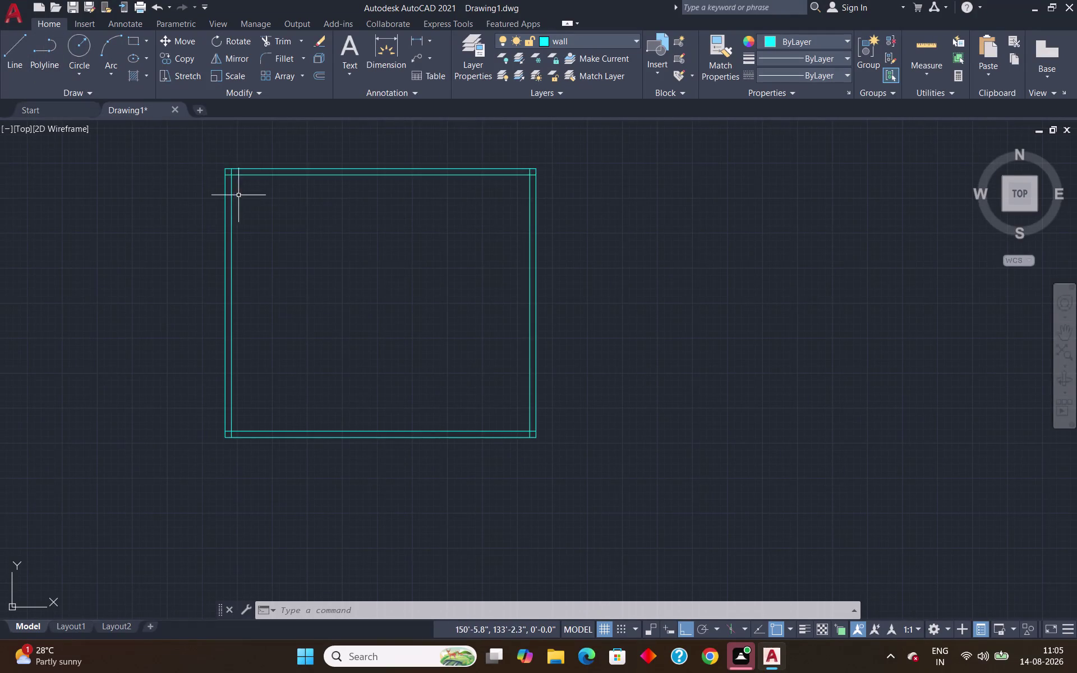
Trim the two overhanging wall-line stubs at the top-left corner of the double-line walls.
scroll(up, 3)
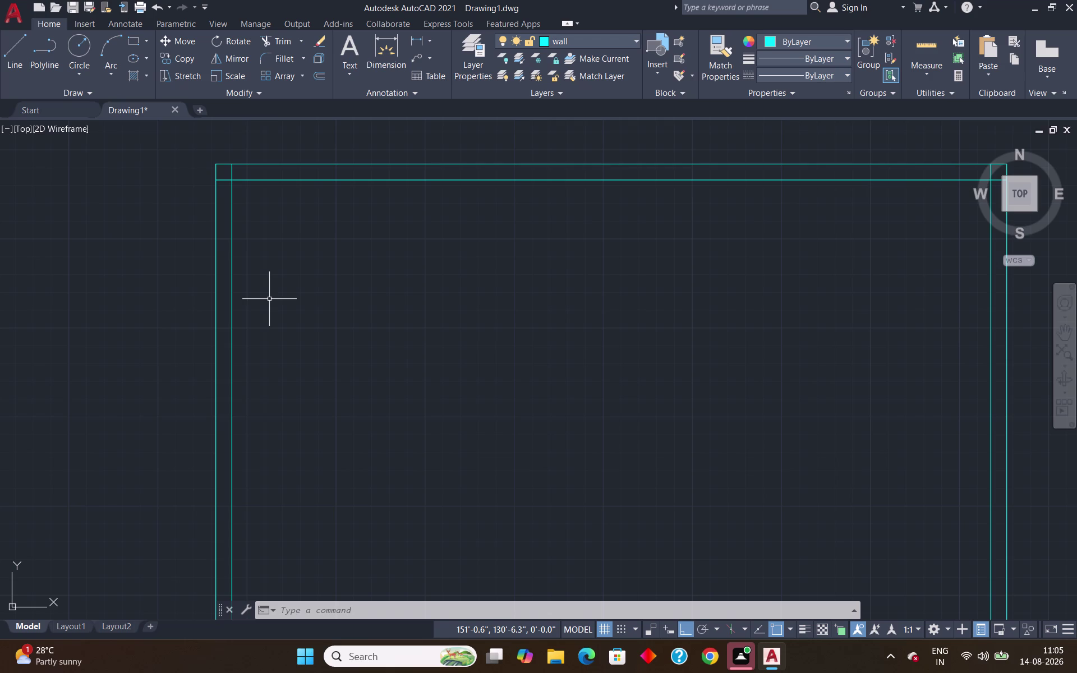
text(tr)
key(Return)
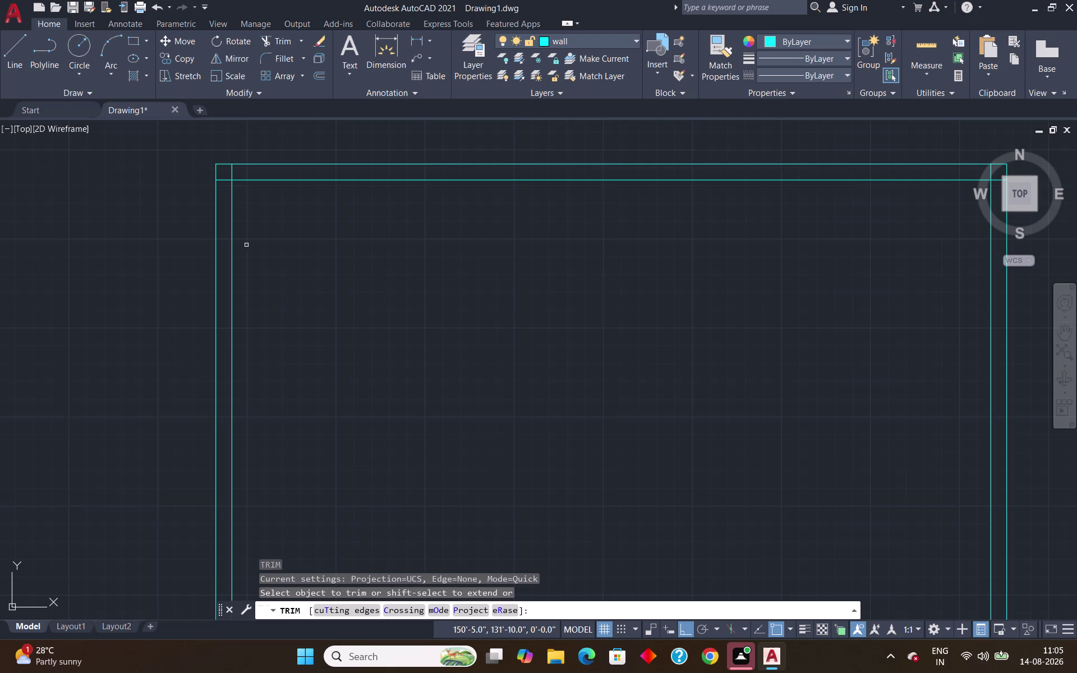
click(220, 180)
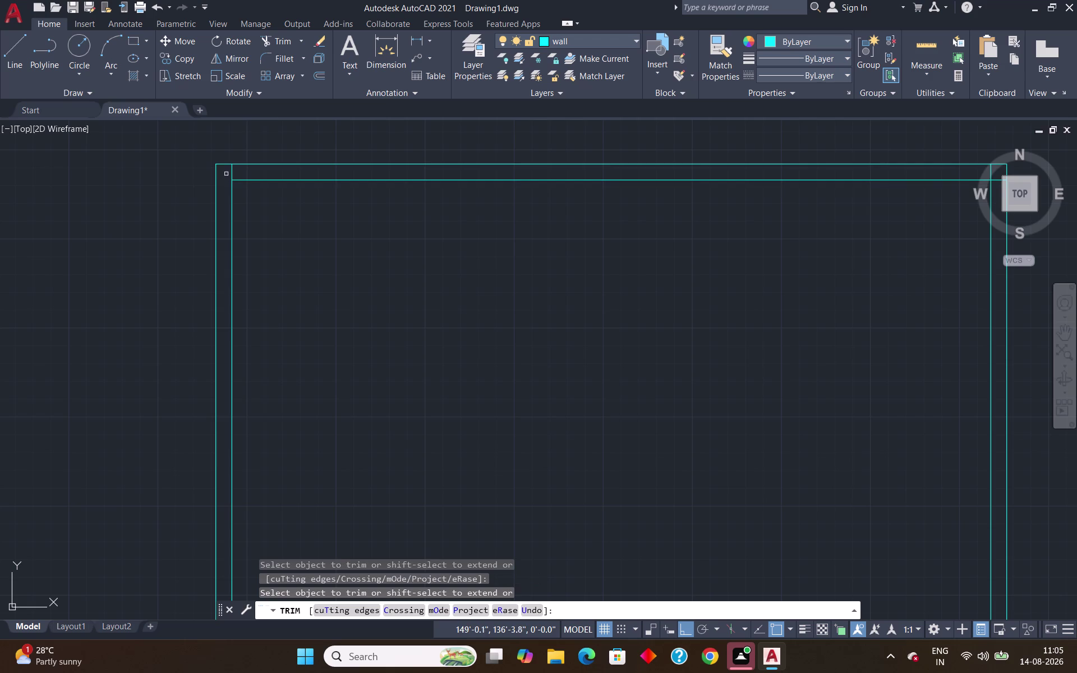
click(233, 173)
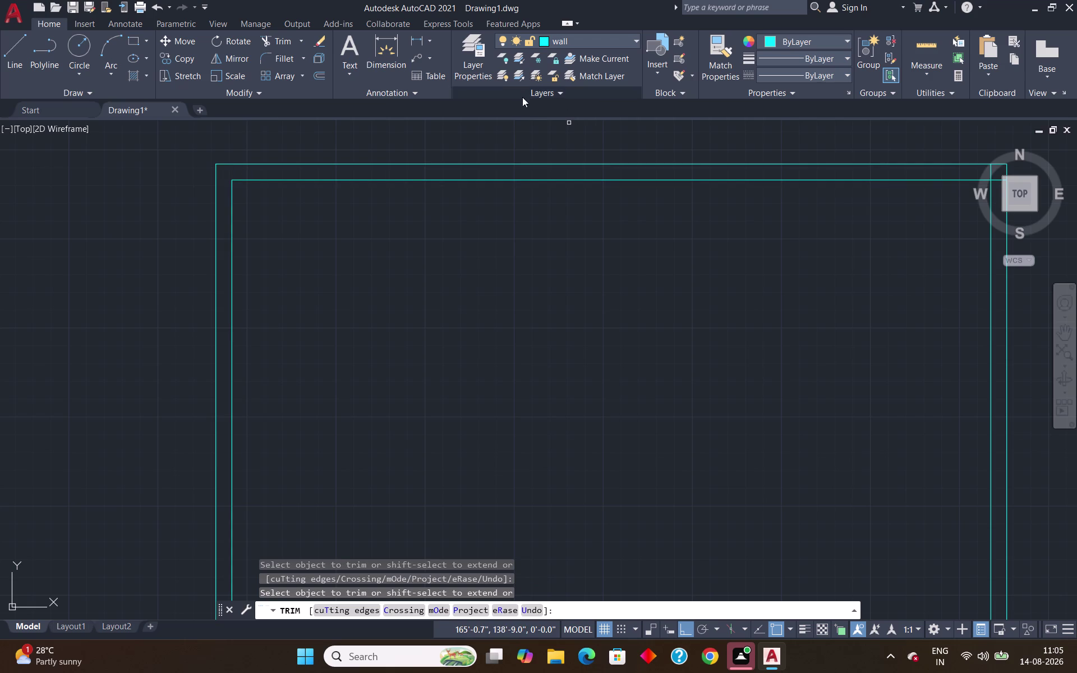
key(Escape)
Zoom out to view the wall outline and start the Offset command.
scroll(down, 3)
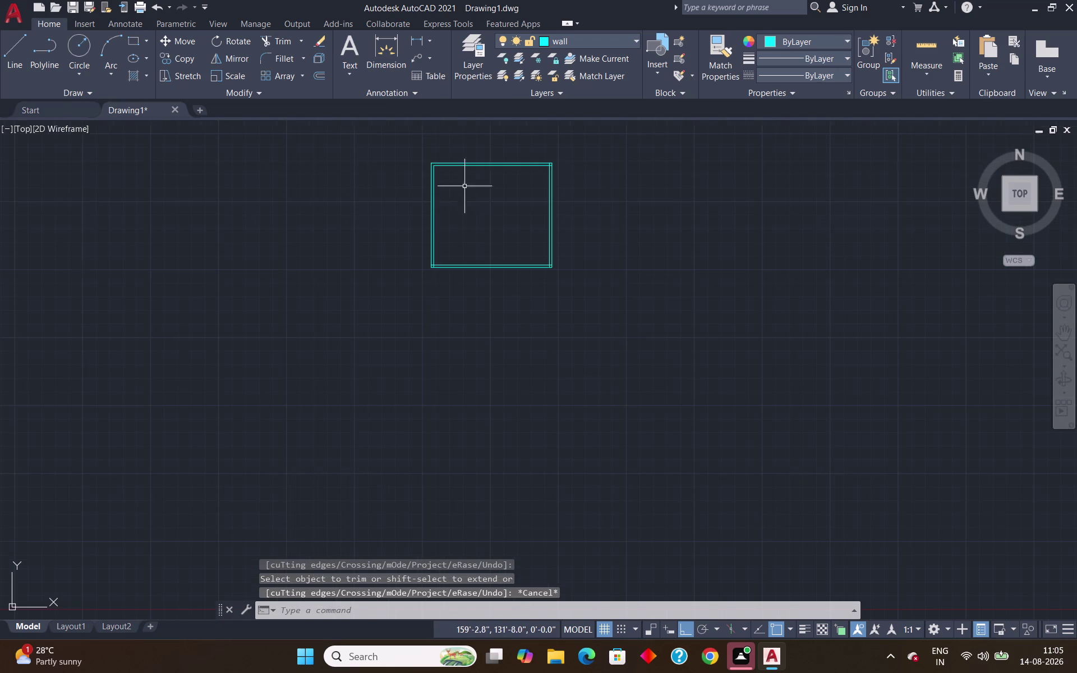
scroll(down, 3)
scroll(up, 3)
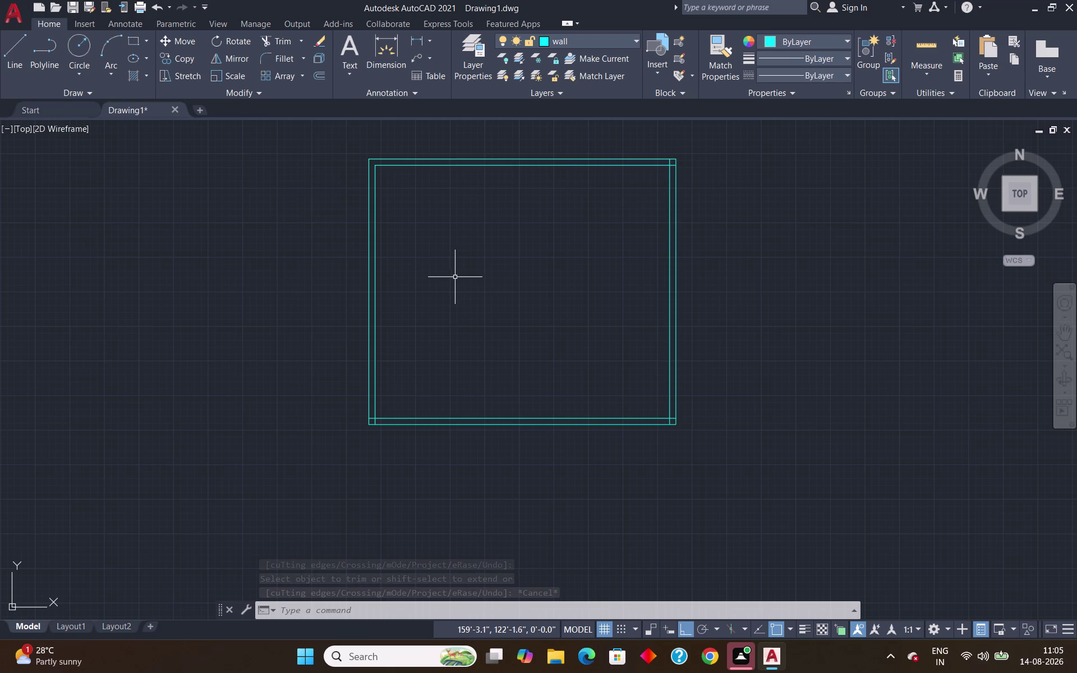
key(o)
key(Return)
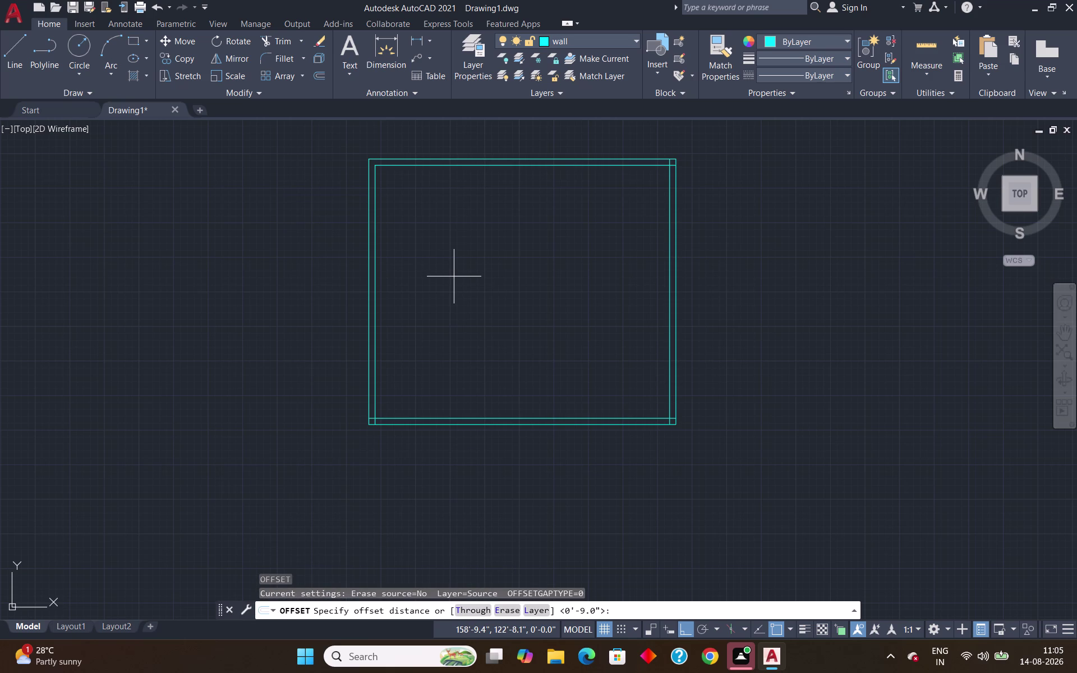
Offset the inner left wall line 10' to the right.
text(10)
text(')
key(Return)
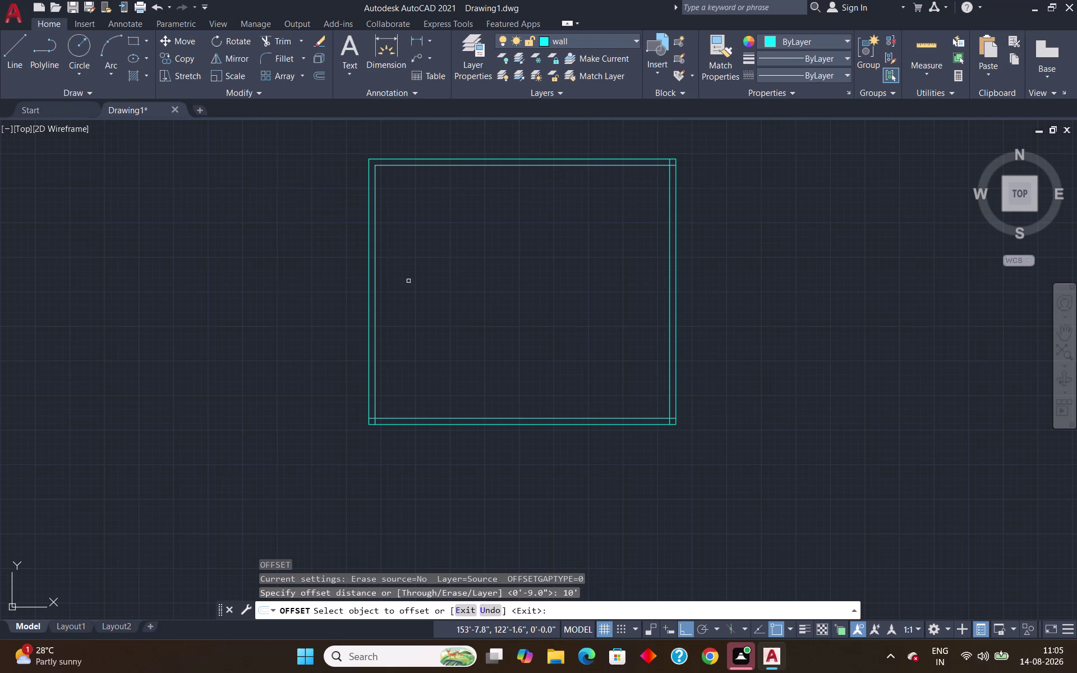
click(373, 264)
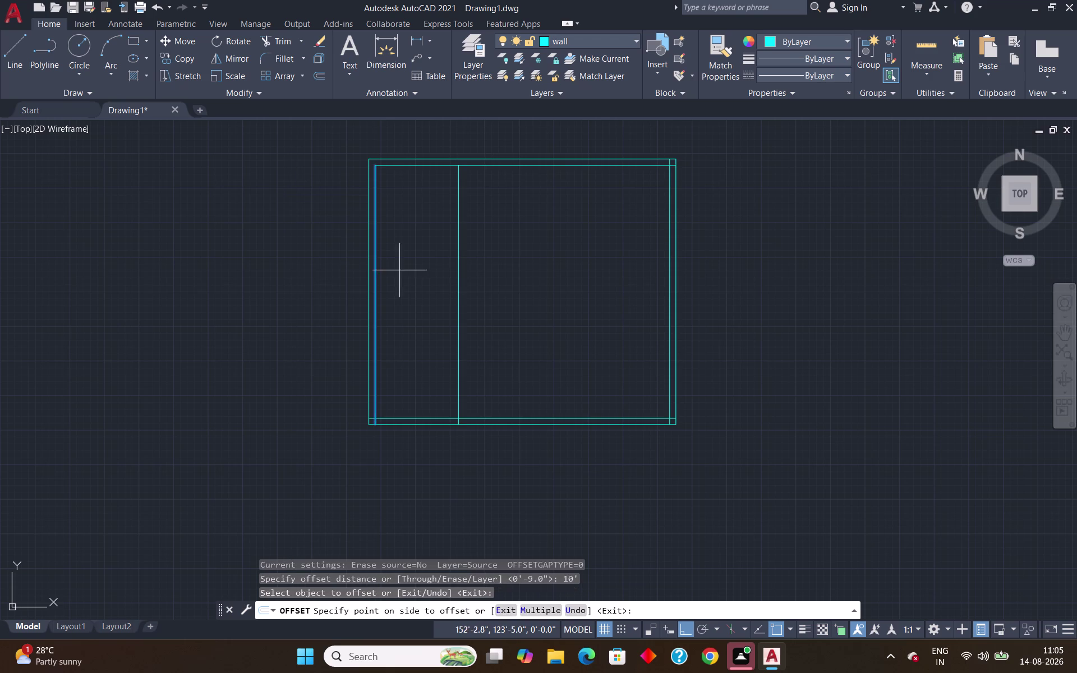
click(476, 276)
key(Escape)
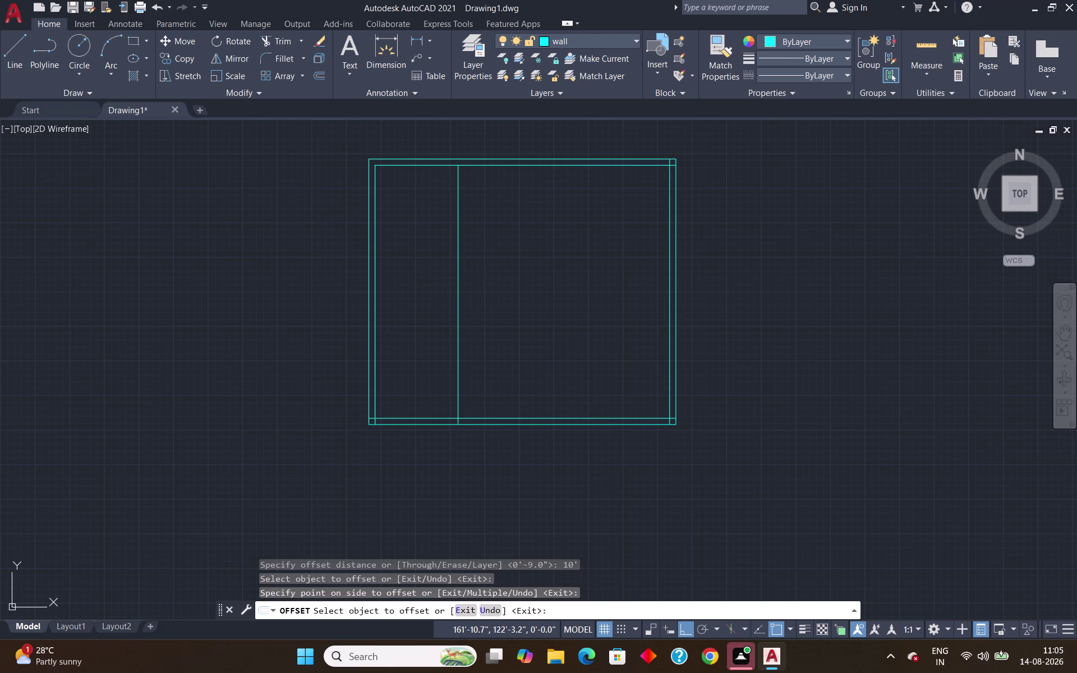
Offset the inner top wall line 10'6" downward.
key(o)
key(Return)
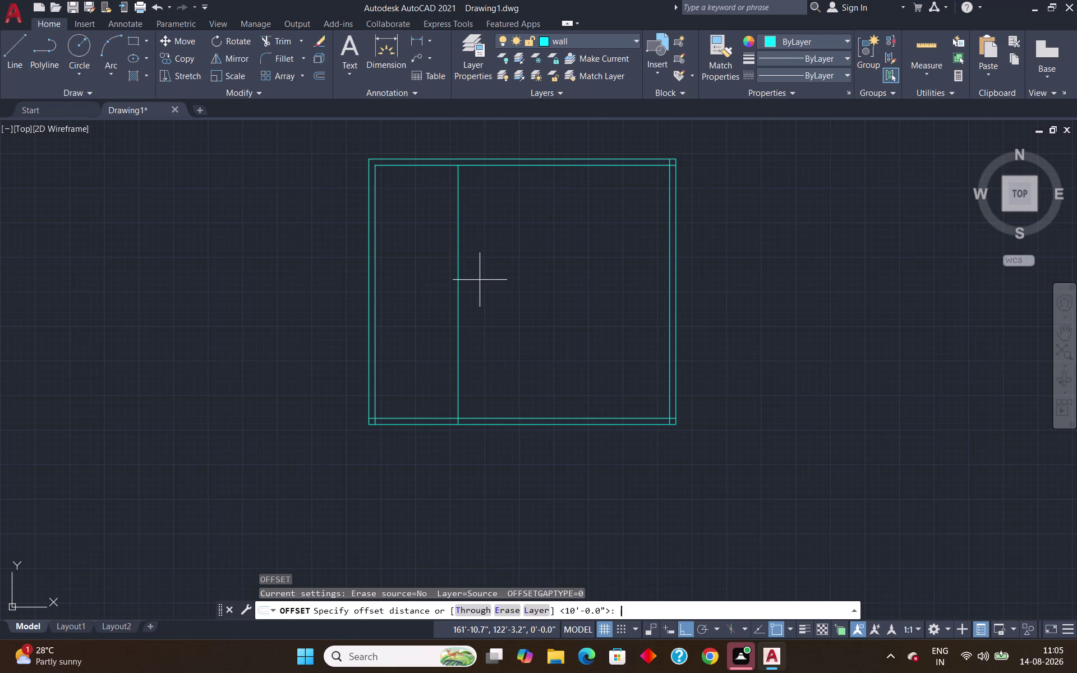
text(10)
key(apostrophe)
key(6)
key(shift+quotedbl)
key(Return)
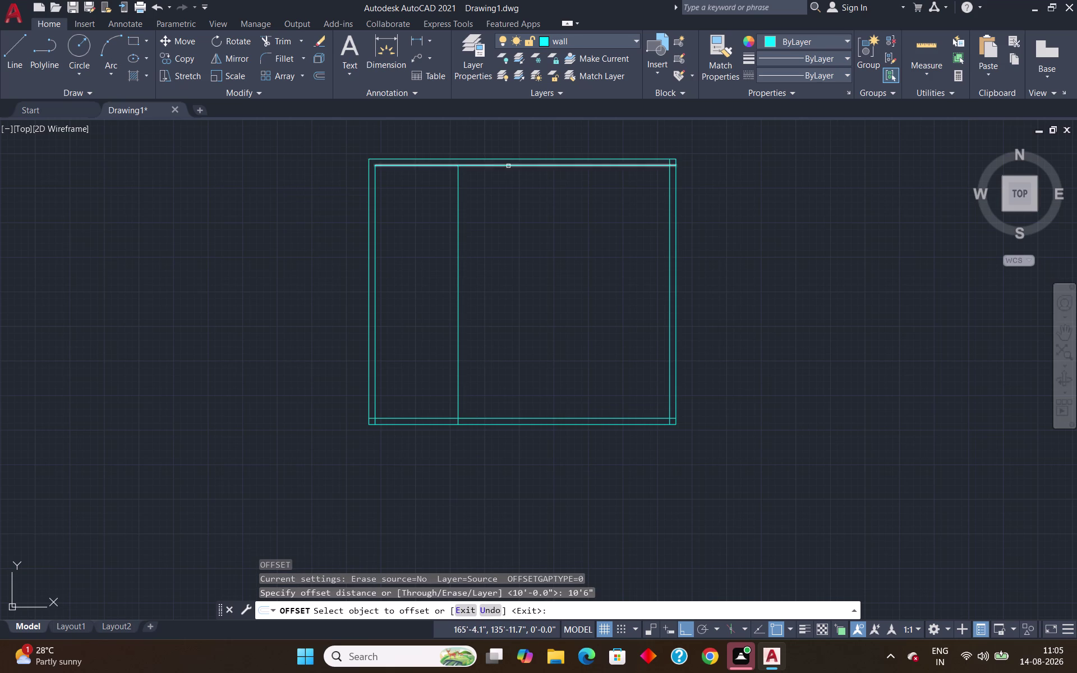
click(508, 166)
click(497, 210)
key(Escape)
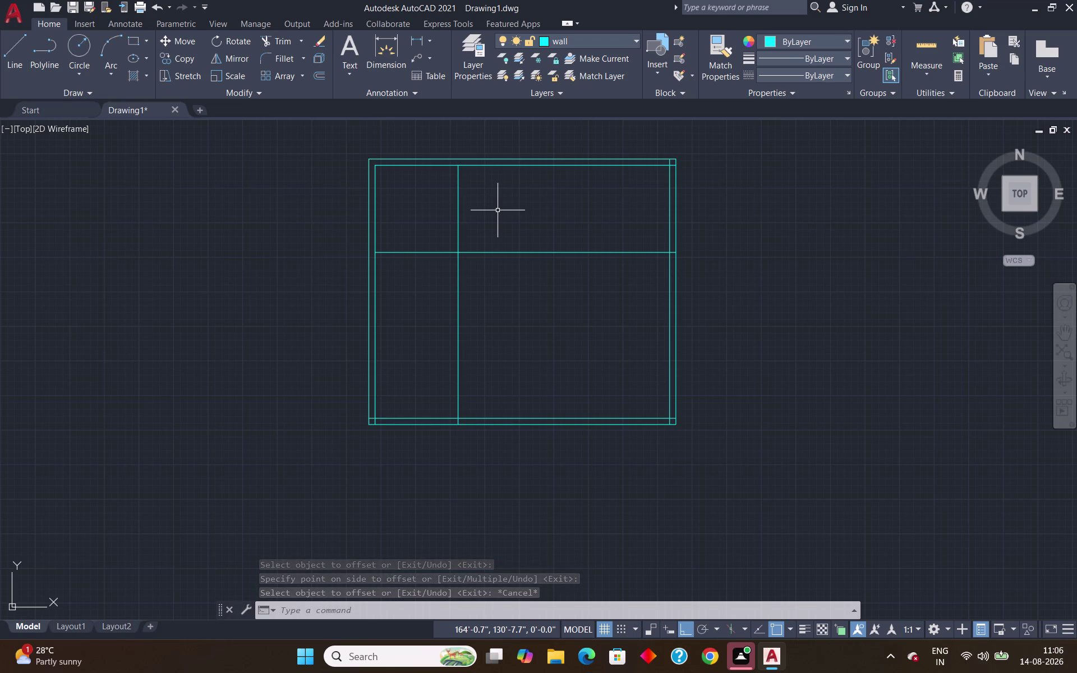
Trim the new vertical and horizontal interior lines back to their junction.
text(tr)
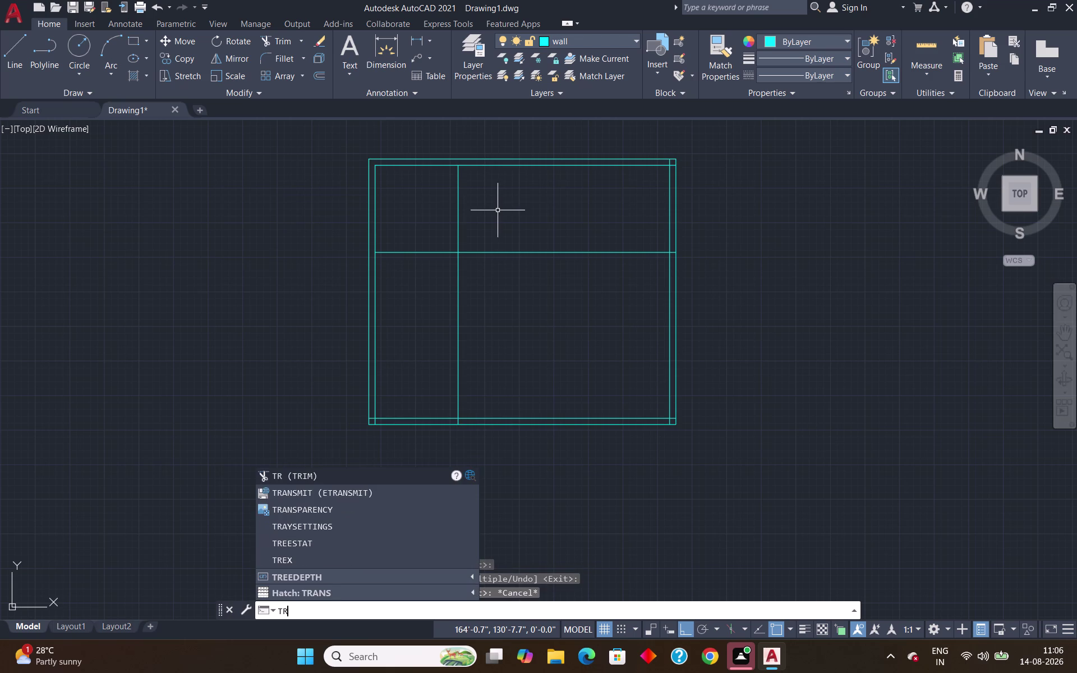
key(Return)
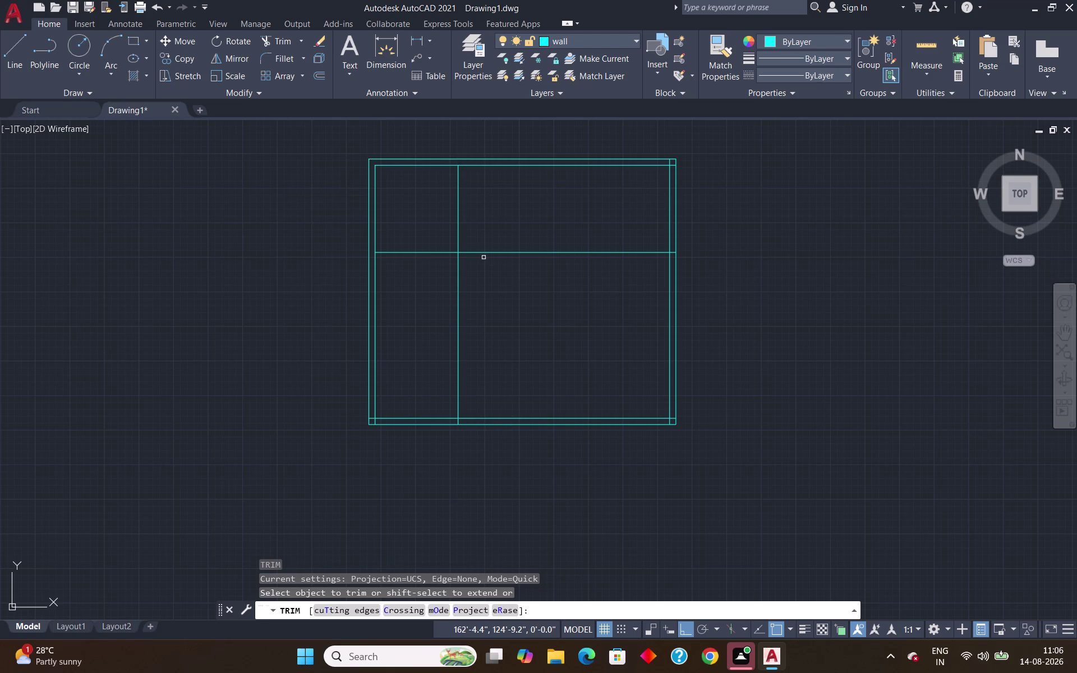
click(483, 251)
click(457, 278)
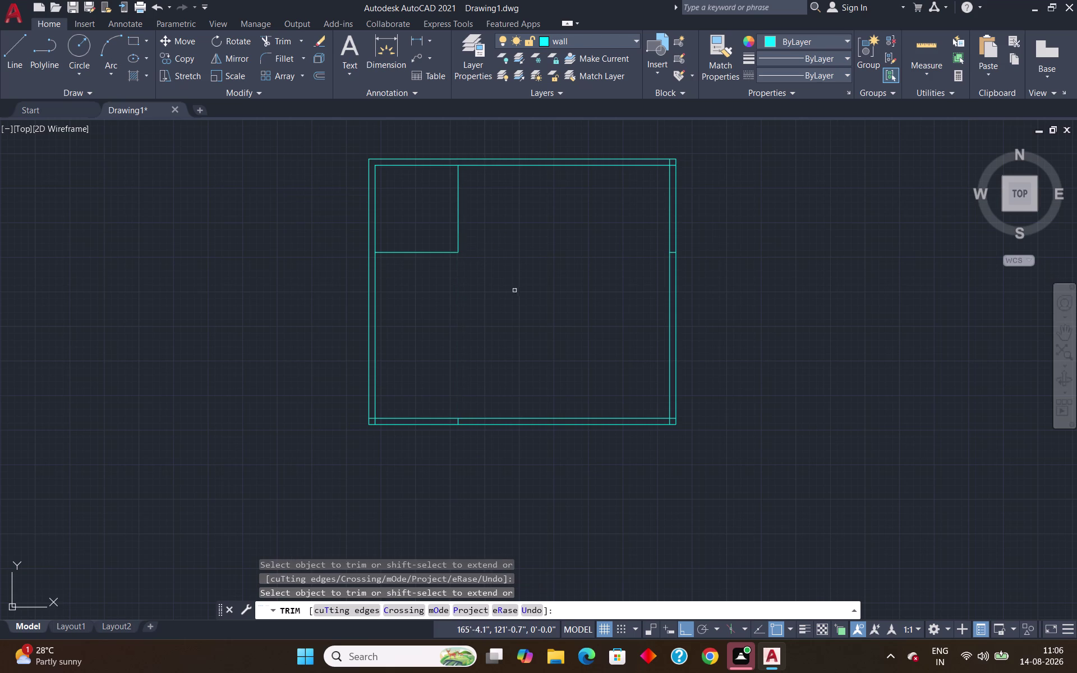
key(Escape)
Offset the vertical interior line 9" right and the horizontal one 9" down.
key(o)
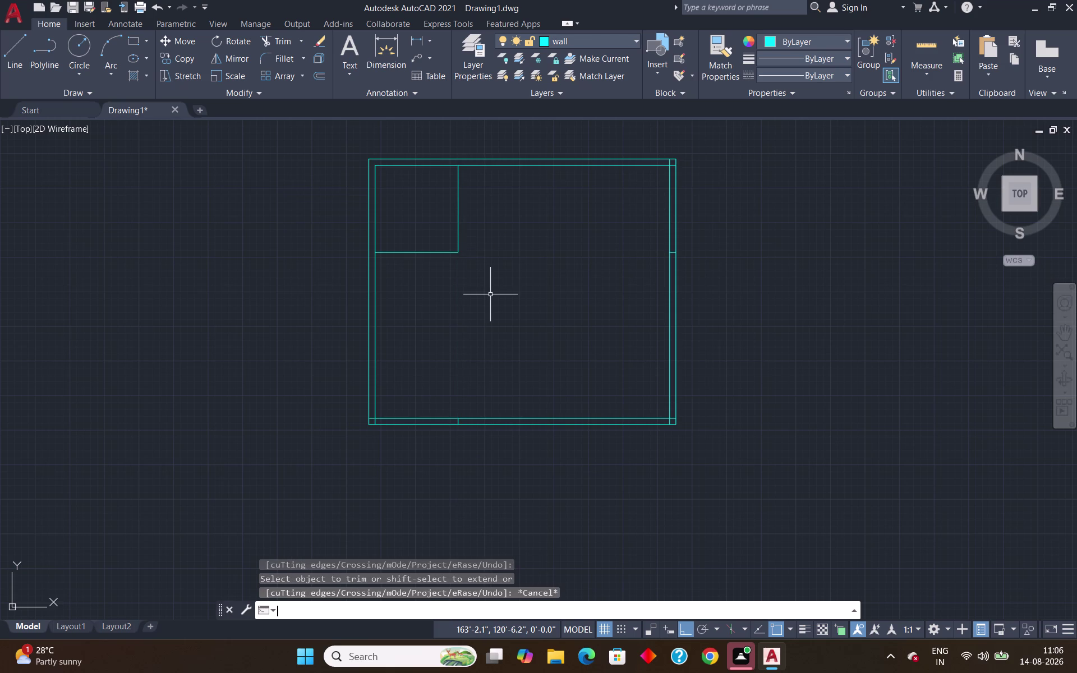
key(Return)
key(9)
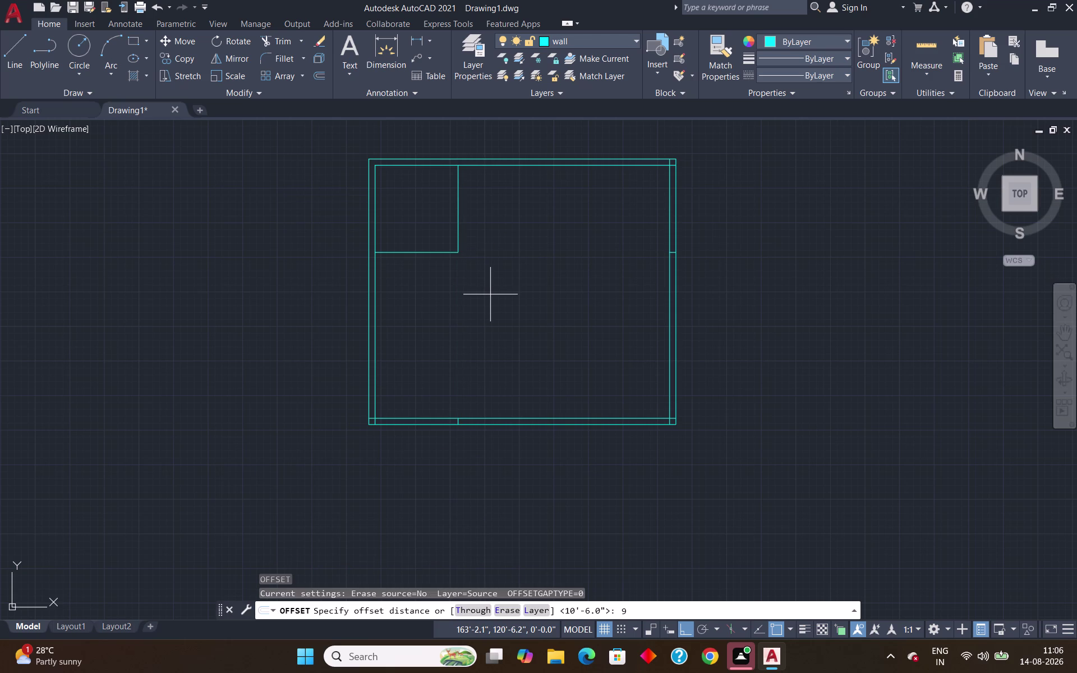
key(shift+quotedbl)
key(Return)
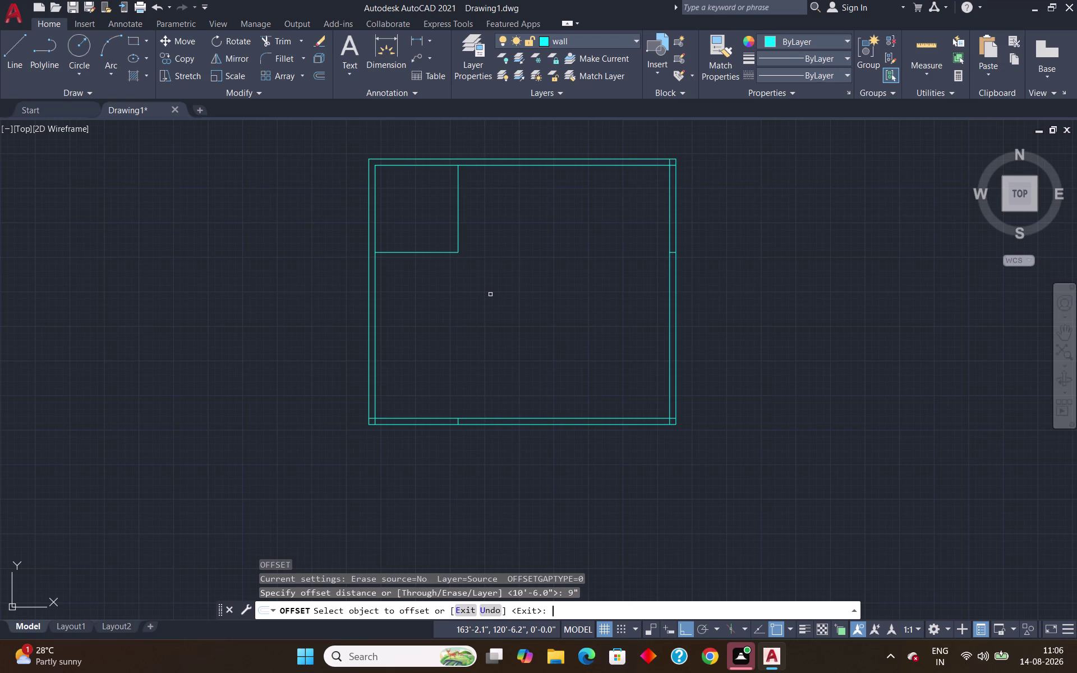
click(458, 233)
click(476, 235)
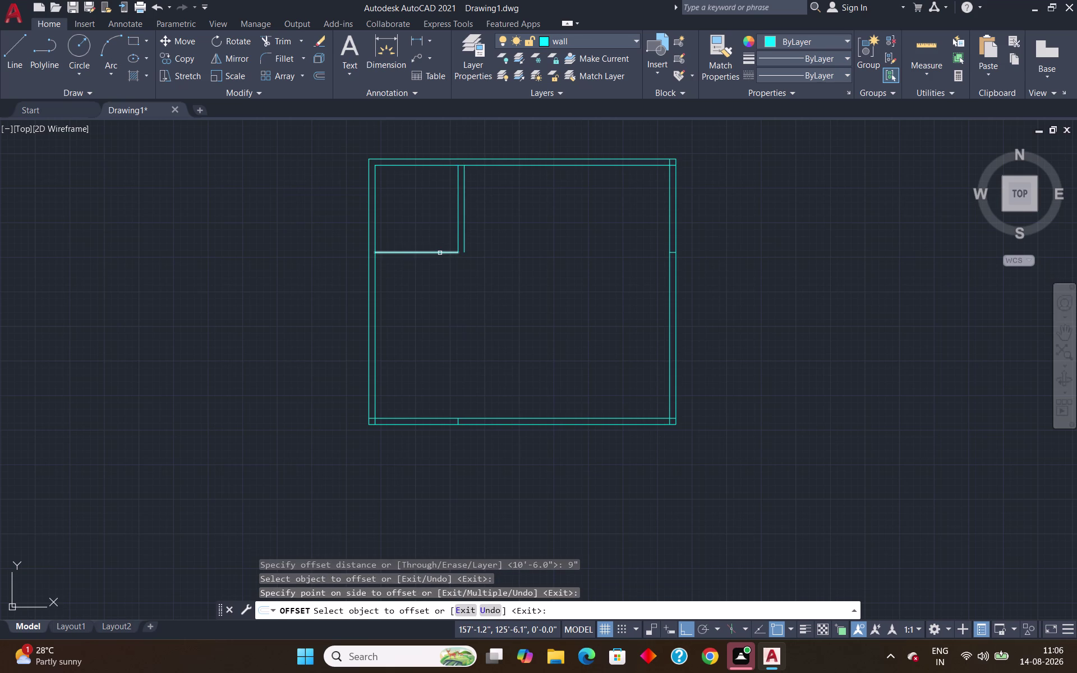
click(440, 253)
click(439, 260)
key(Escape)
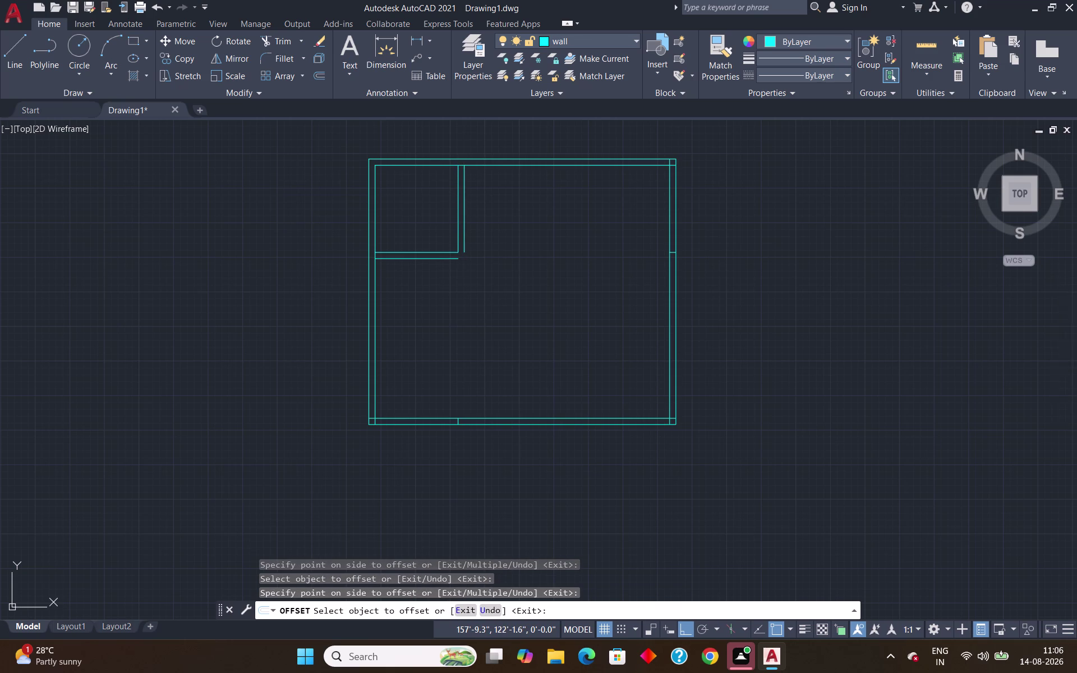
Trim one more stray interior line piece near the bottom of the plan.
text(tr)
key(Return)
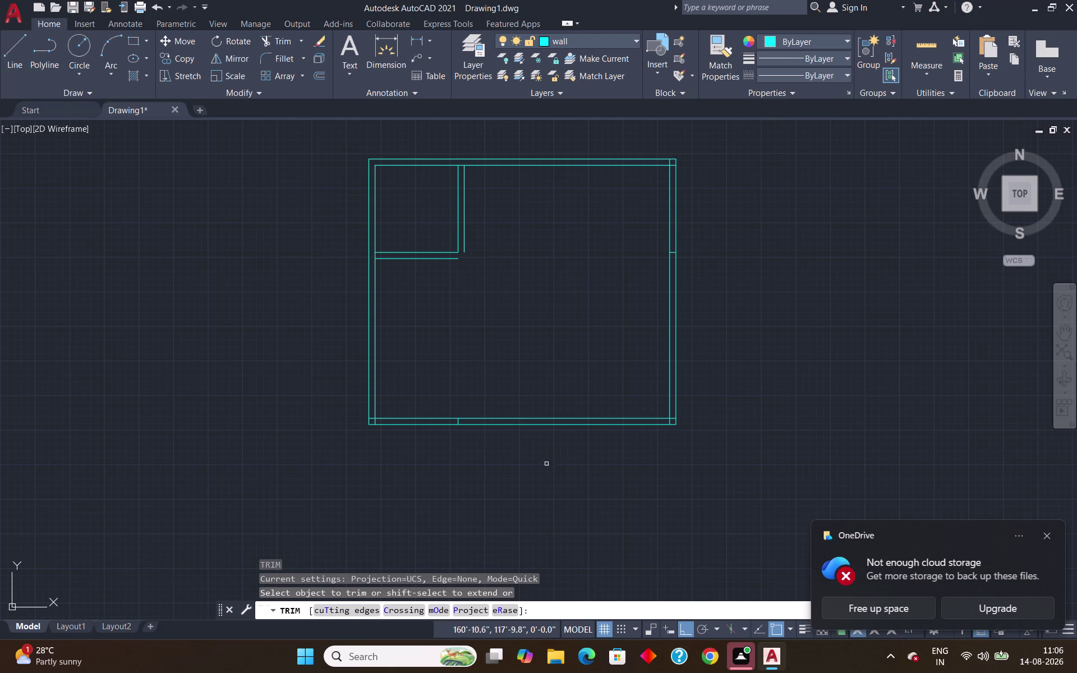
scroll(up, 3)
click(465, 448)
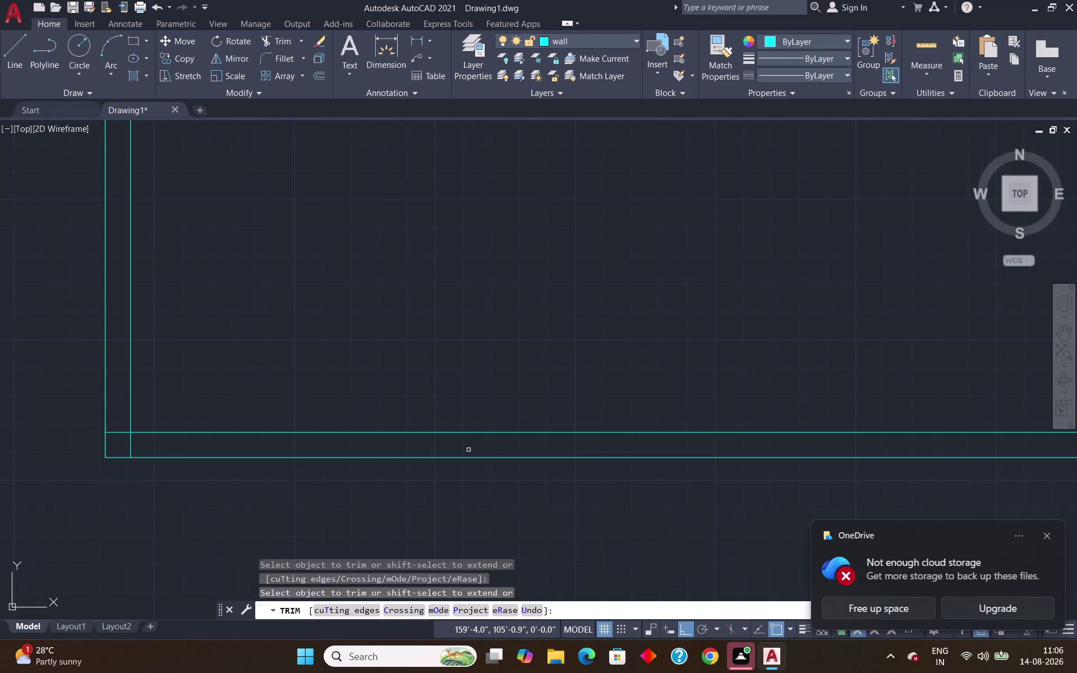
key(Escape)
scroll(down, 3)
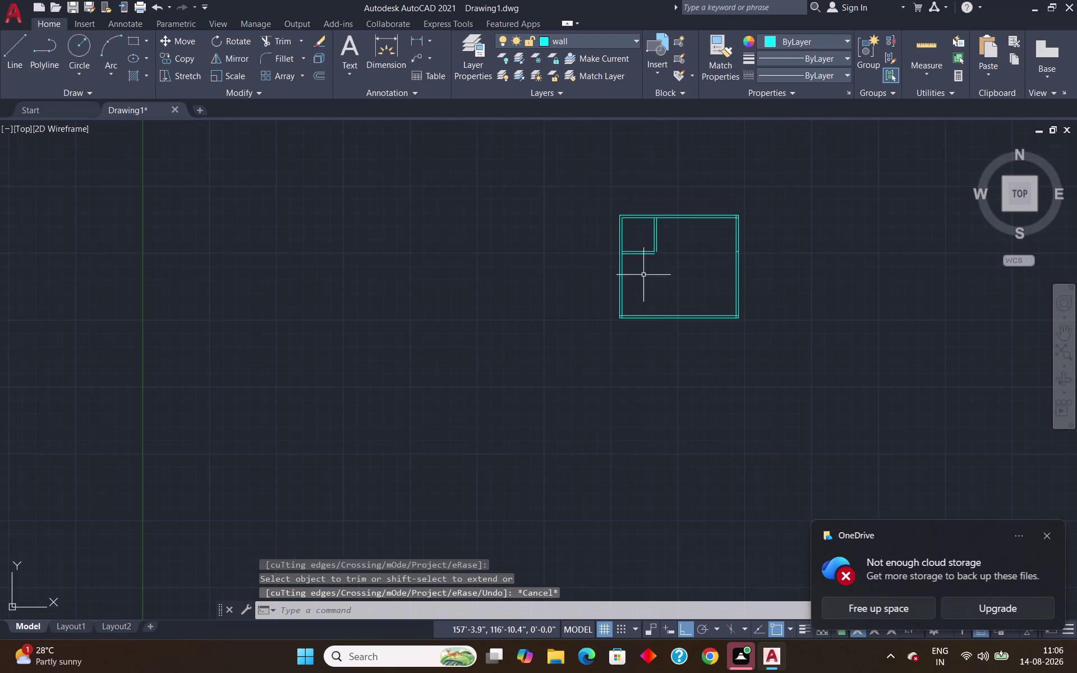
scroll(up, 3)
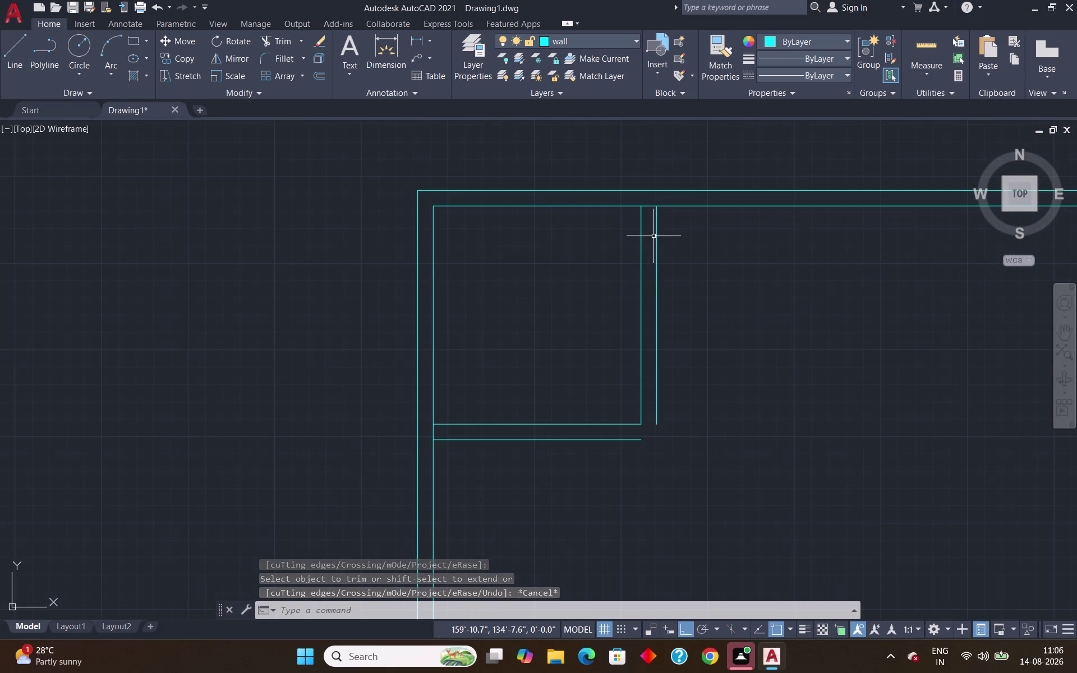
key(f)
key(Return)
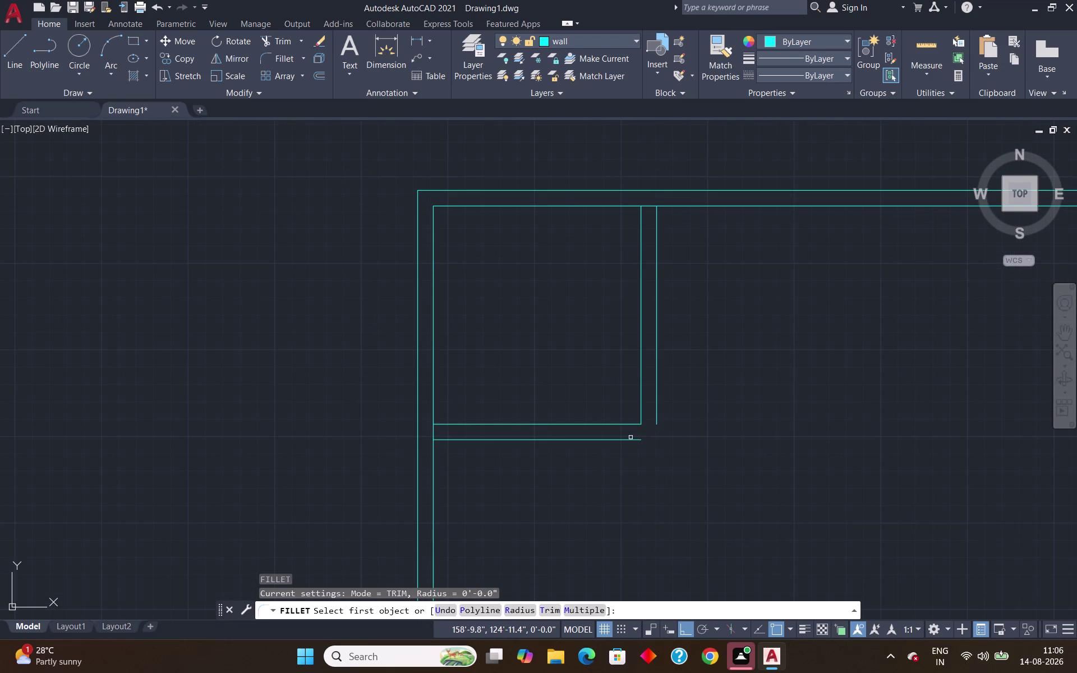
Fillet the outer horizontal and vertical 9" partition lines into a sharp corner.
click(625, 440)
click(658, 414)
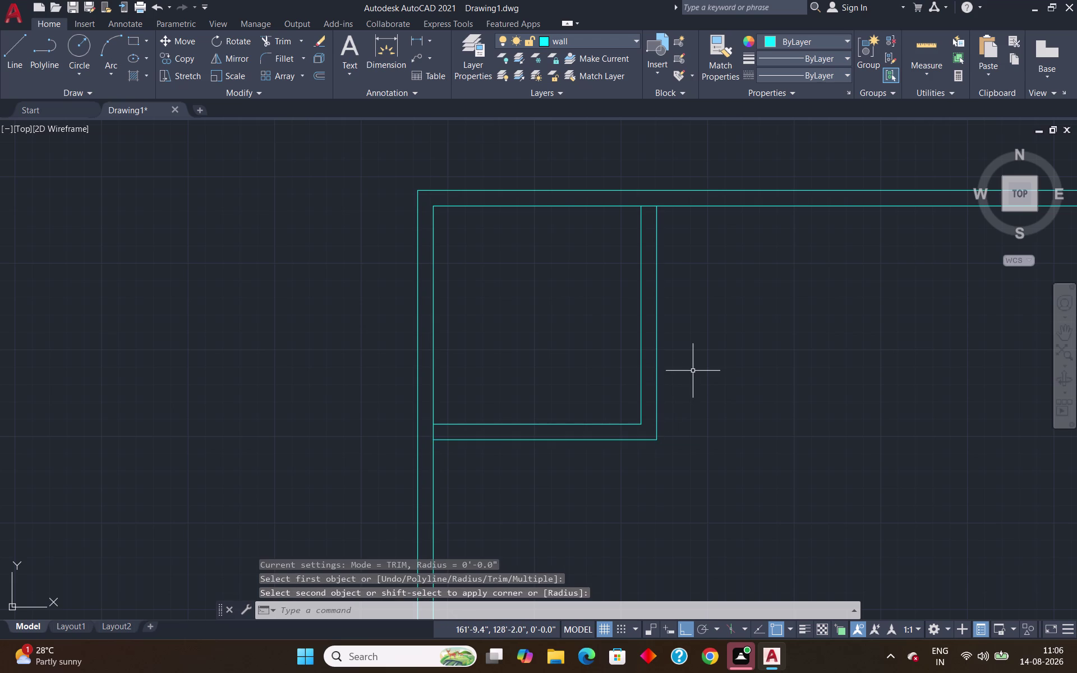
key(Escape)
scroll(down, 3)
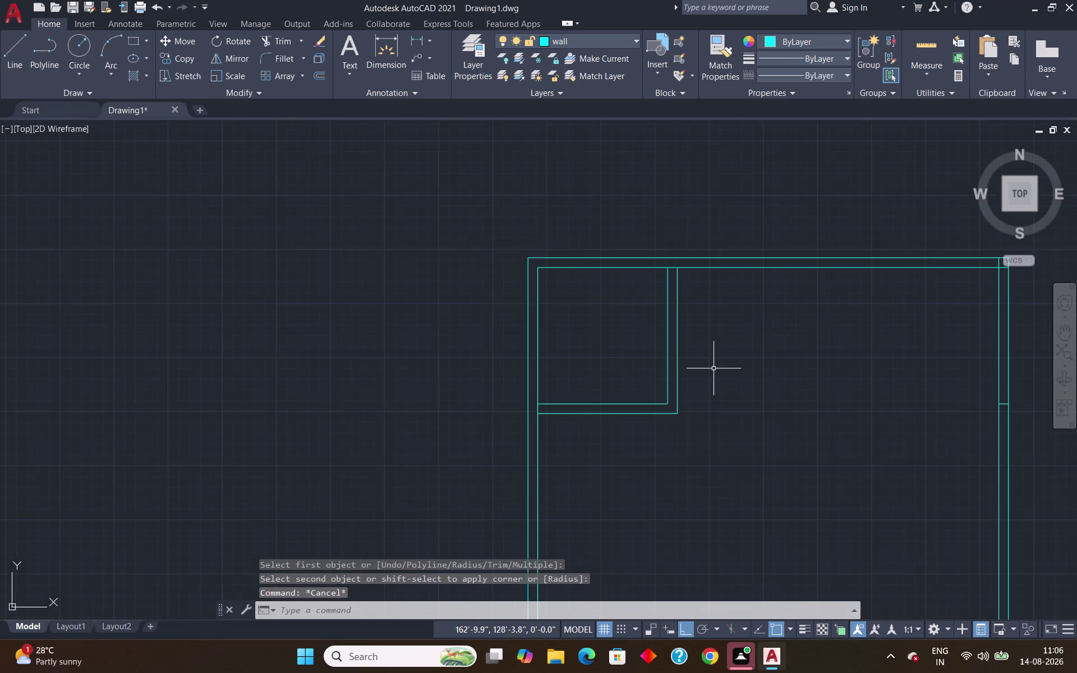
scroll(down, 3)
middle_drag(738, 384, 565, 336)
scroll(down, 3)
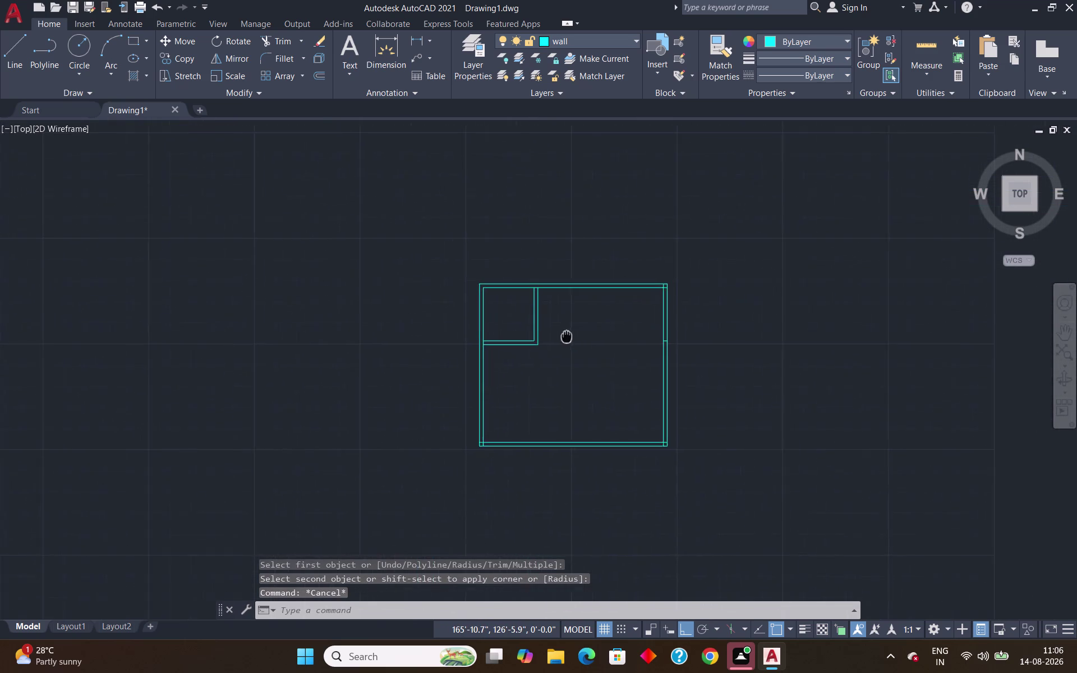
middle_drag(564, 336, 492, 318)
scroll(up, 3)
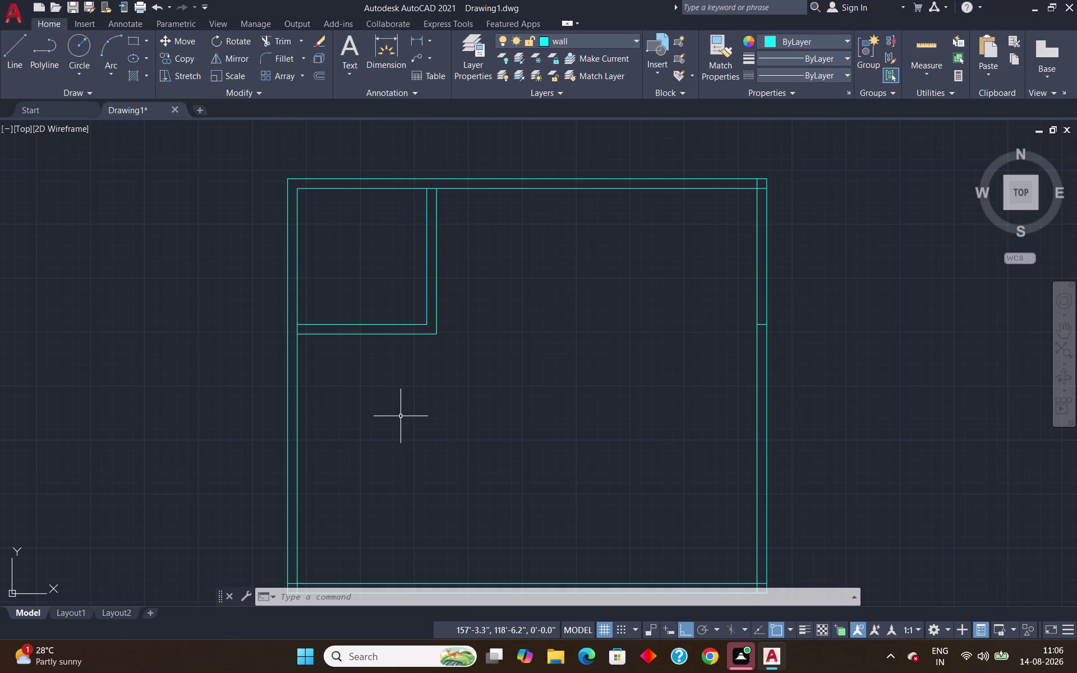
Offset the corner room's bottom wall line 4' downward.
key(o)
key(Return)
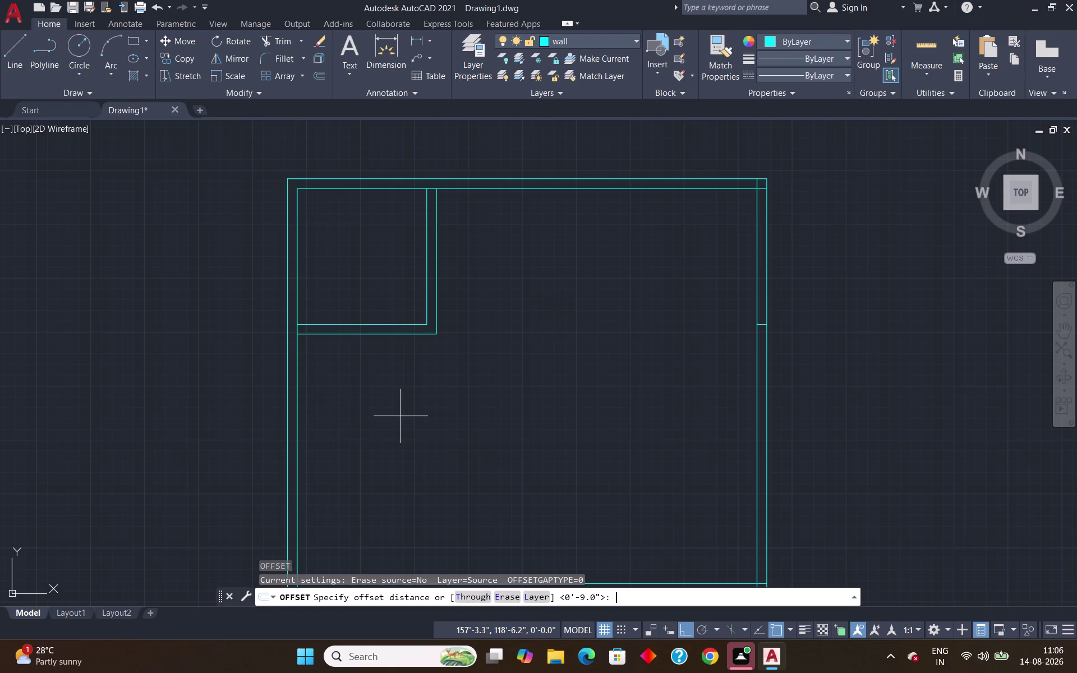
text(4)
text(')
key(Return)
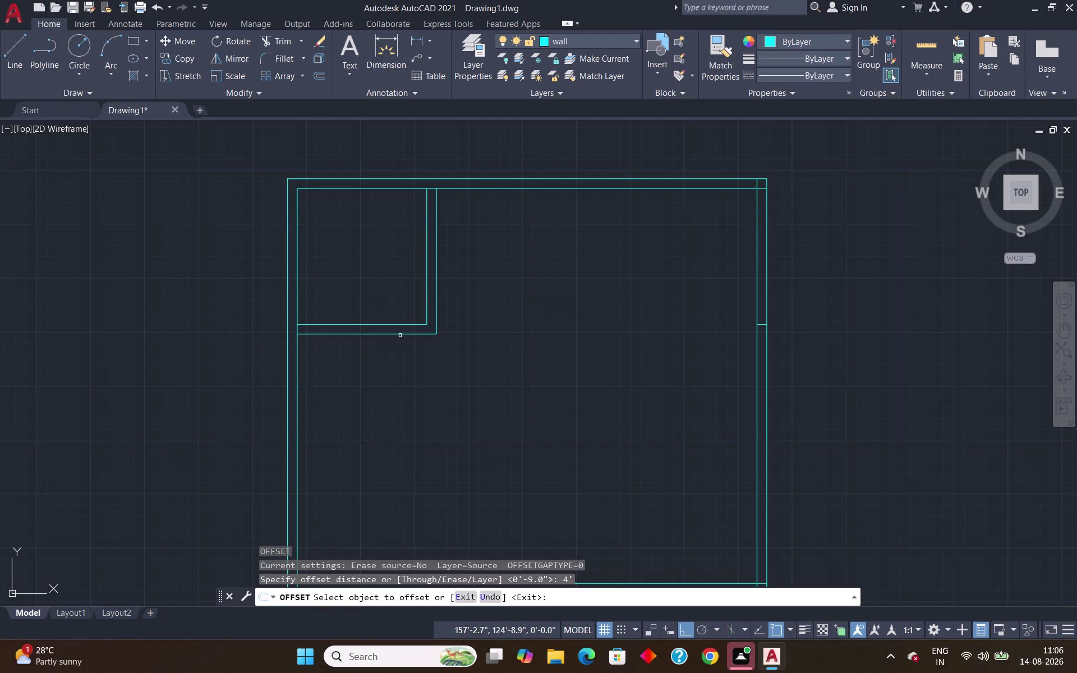
click(387, 334)
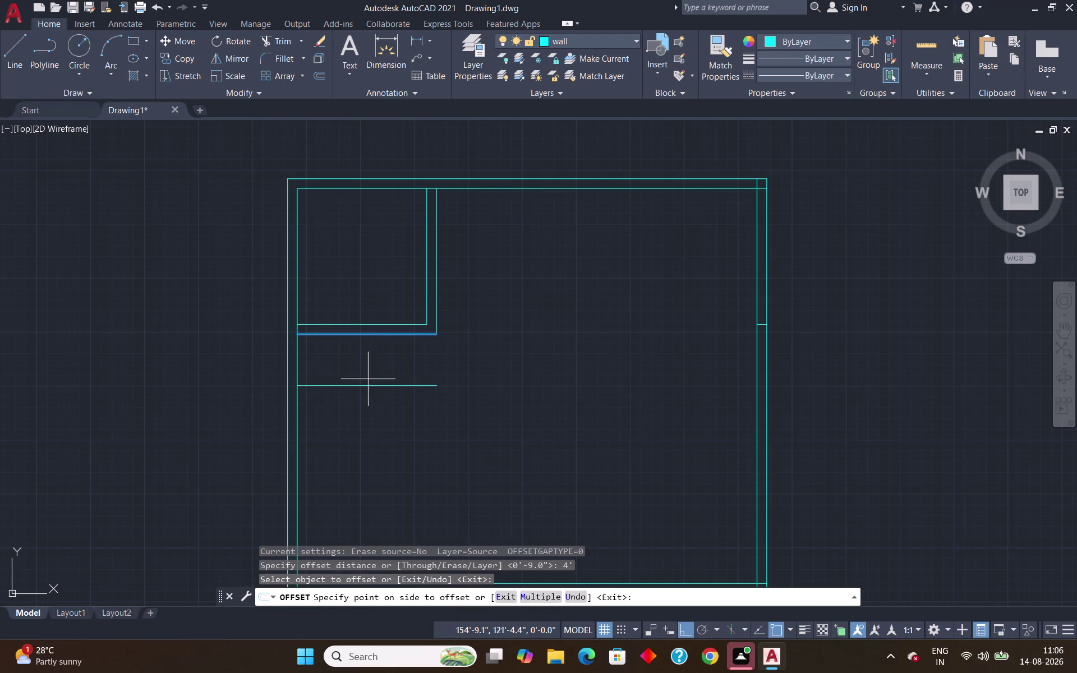
click(368, 379)
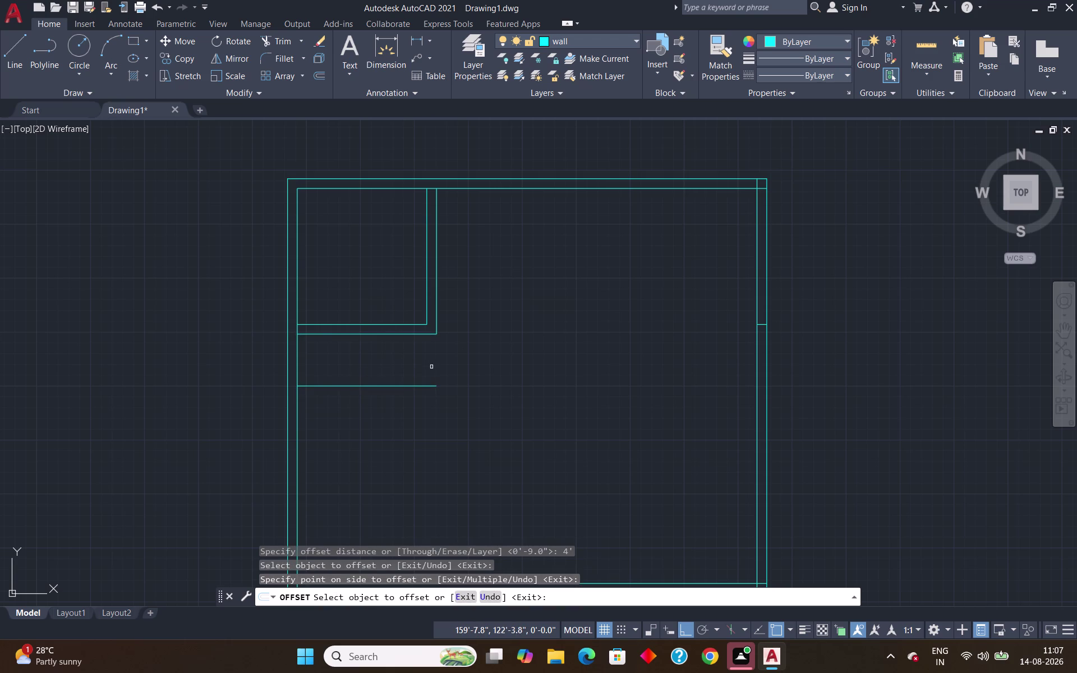
key(Escape)
Extend the new 4' line and the room's bottom wall line to the outer left wall.
text(e)
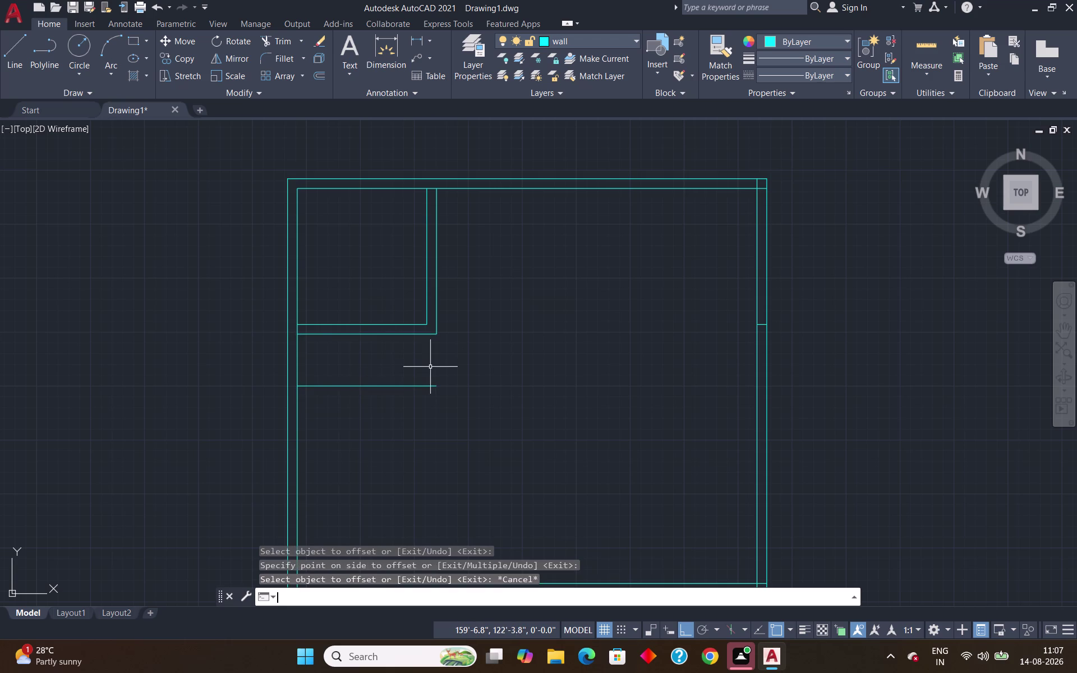
text(x)
key(Return)
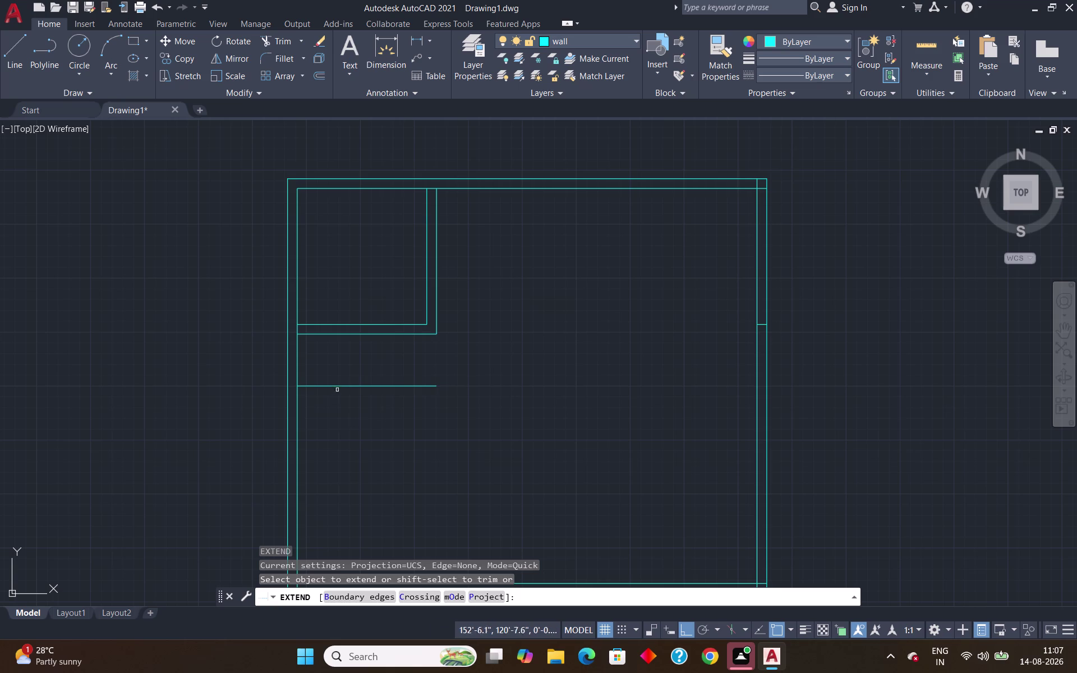
click(317, 387)
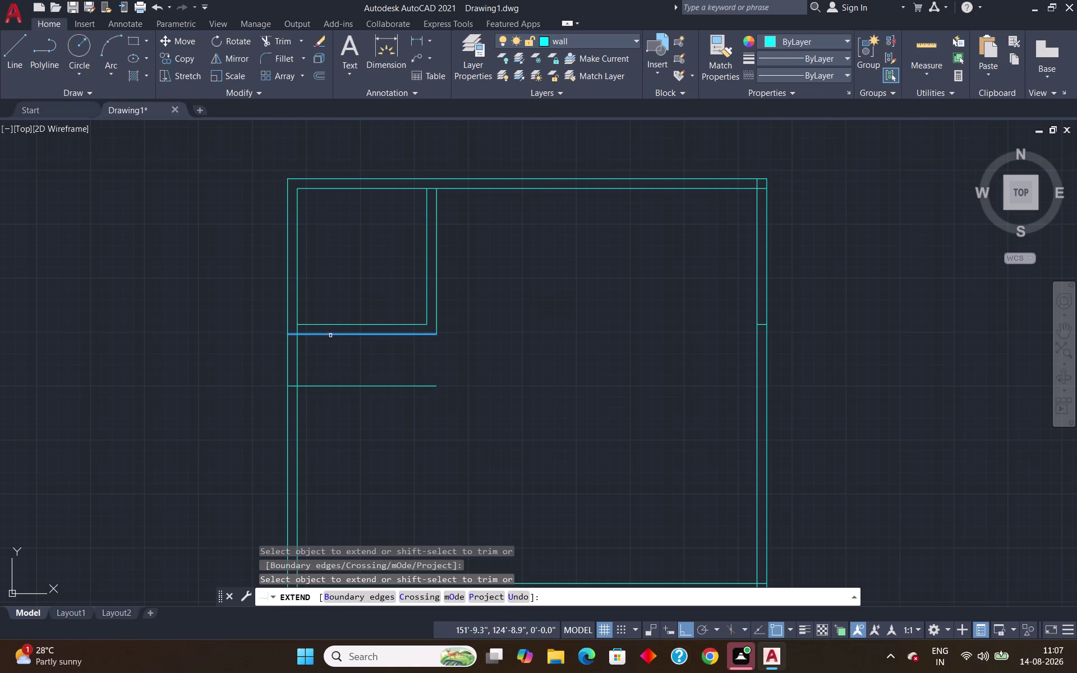
click(330, 334)
key(Escape)
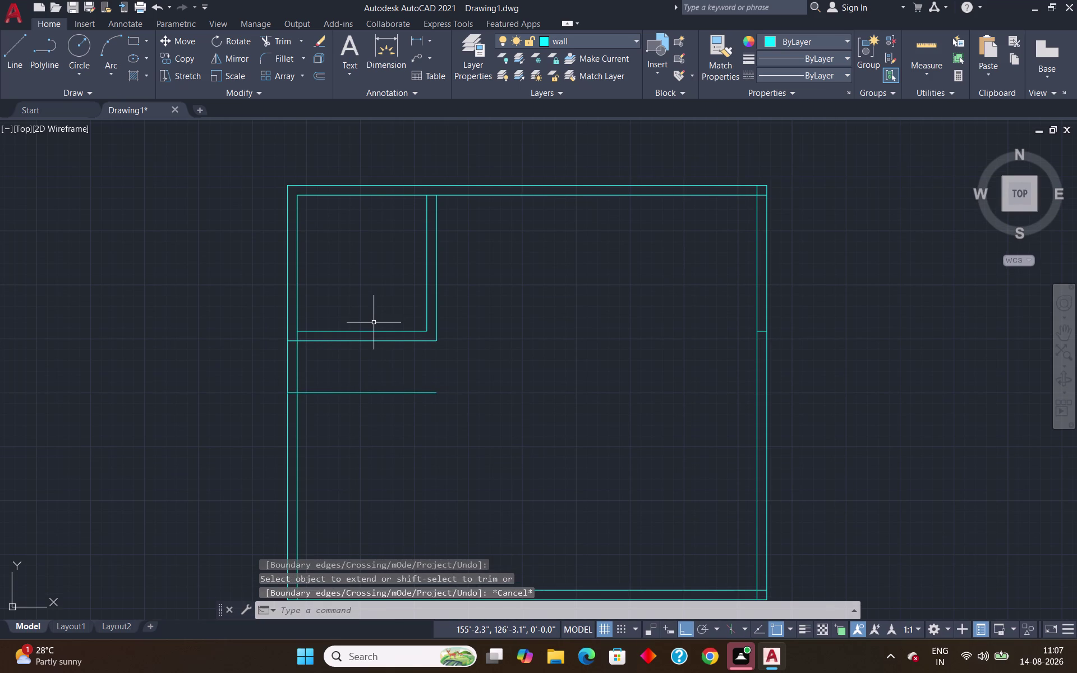
Offset the inner left wall line 5' to the right.
key(o)
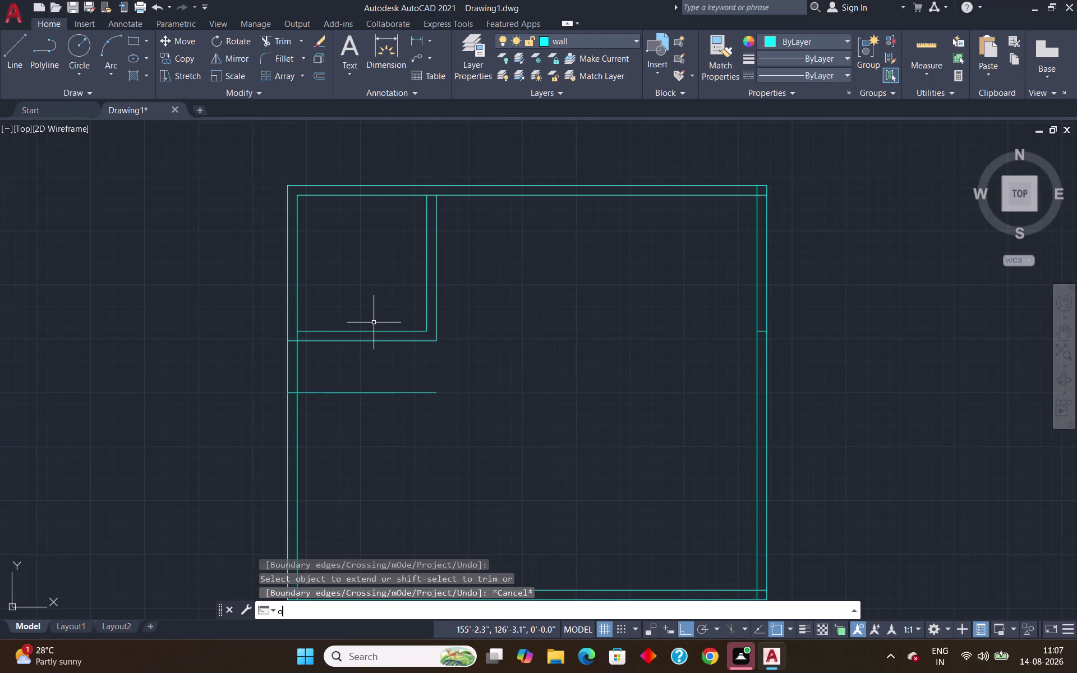
key(Return)
text(5')
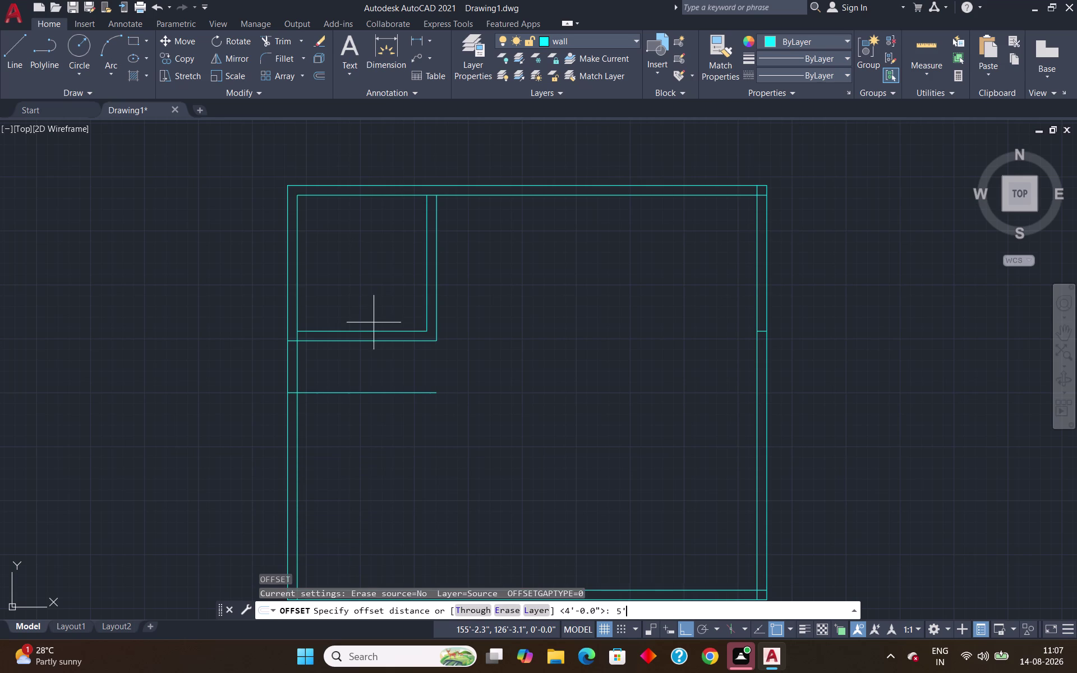
key(Return)
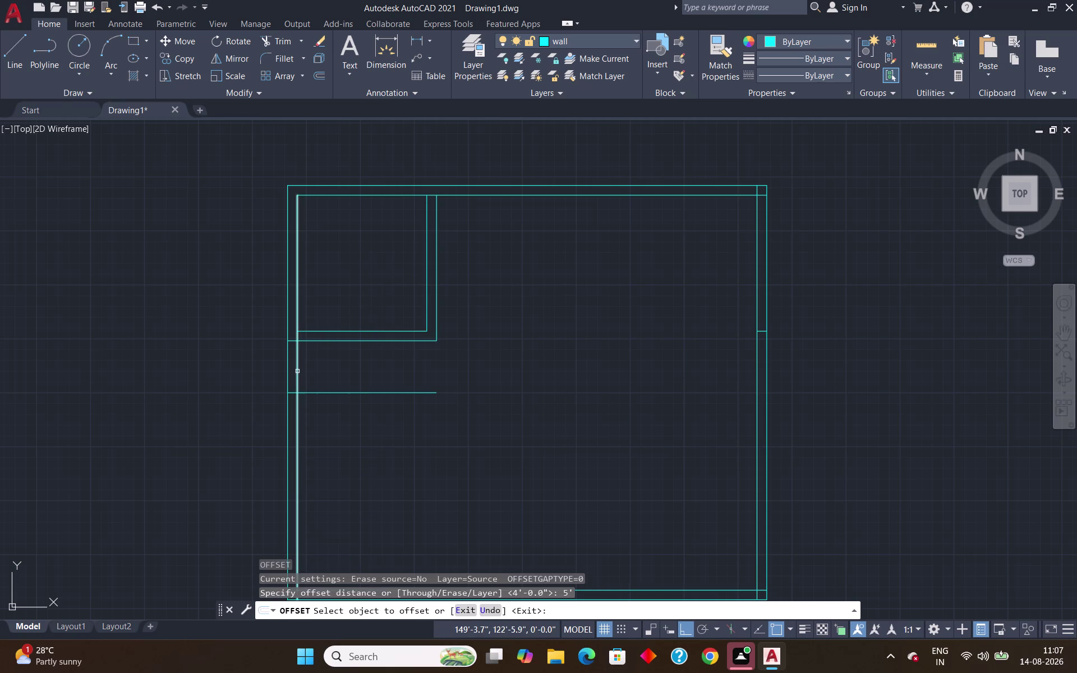
click(297, 372)
click(378, 376)
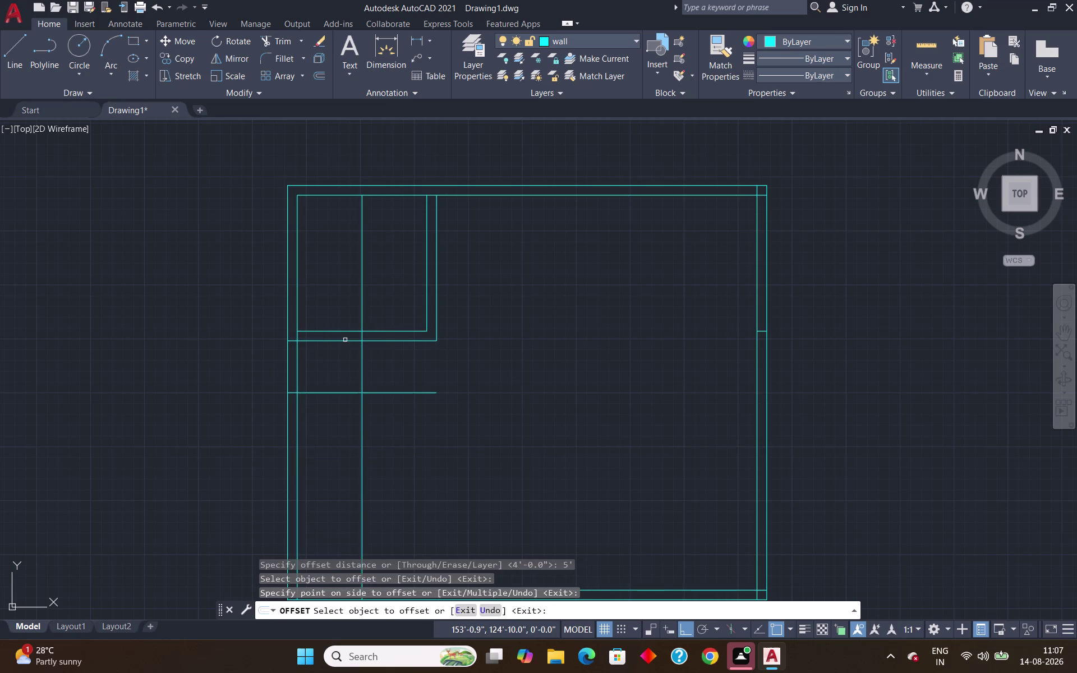
key(Escape)
Trim the new 5' line's excess inside the corner room and near the partition.
text(tr)
key(Return)
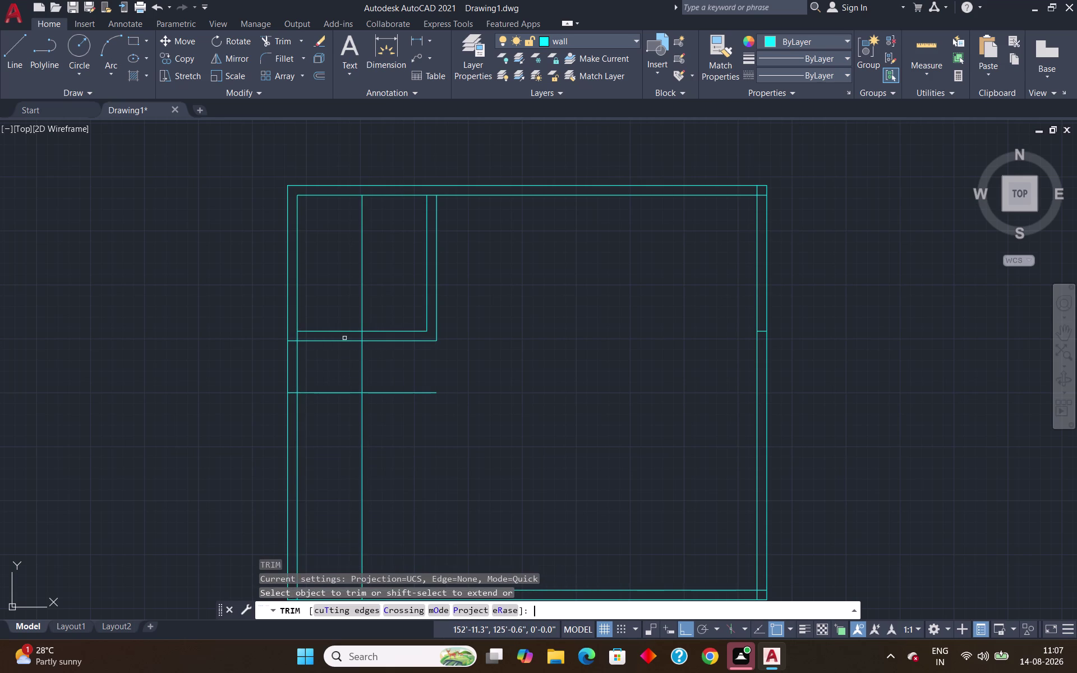
click(360, 304)
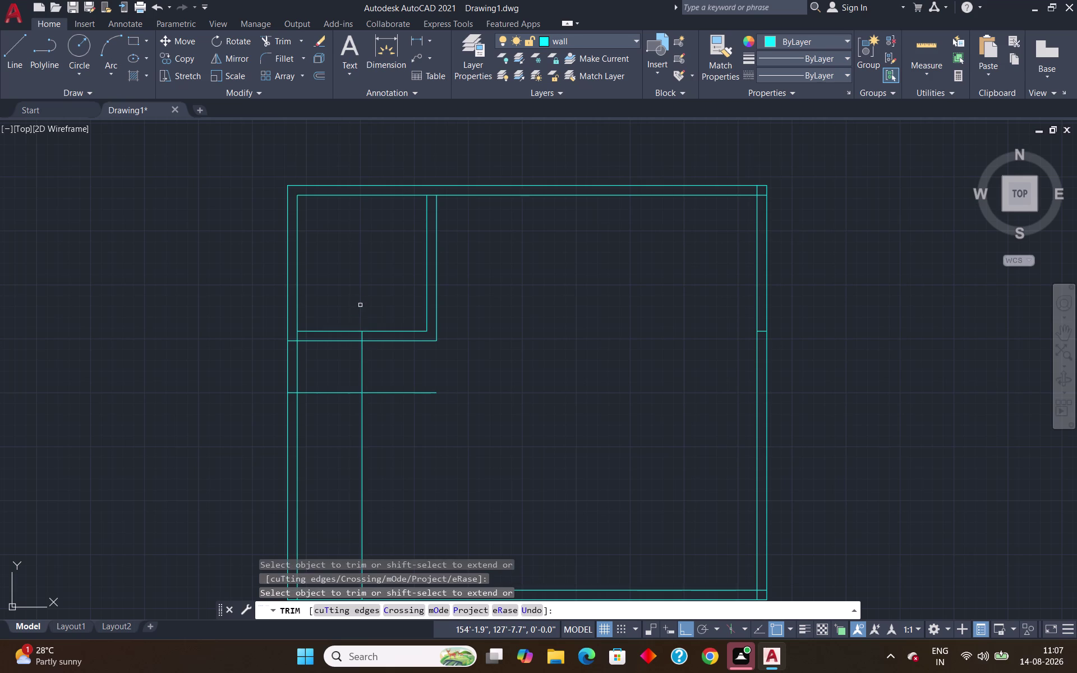
click(360, 334)
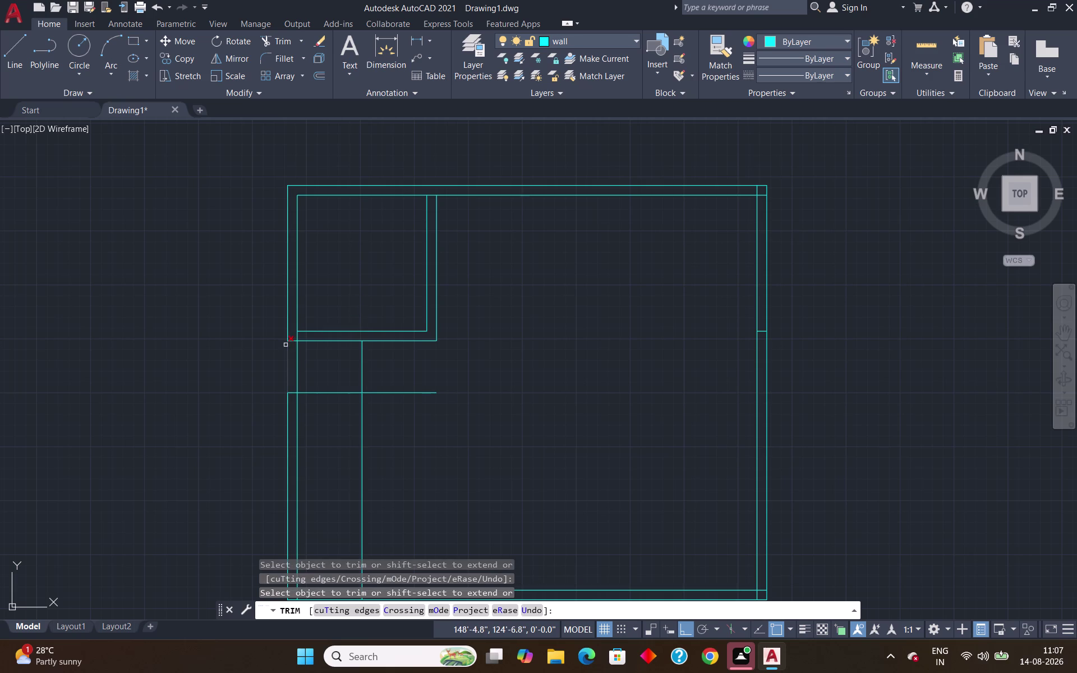
click(294, 342)
drag(293, 390, 291, 403)
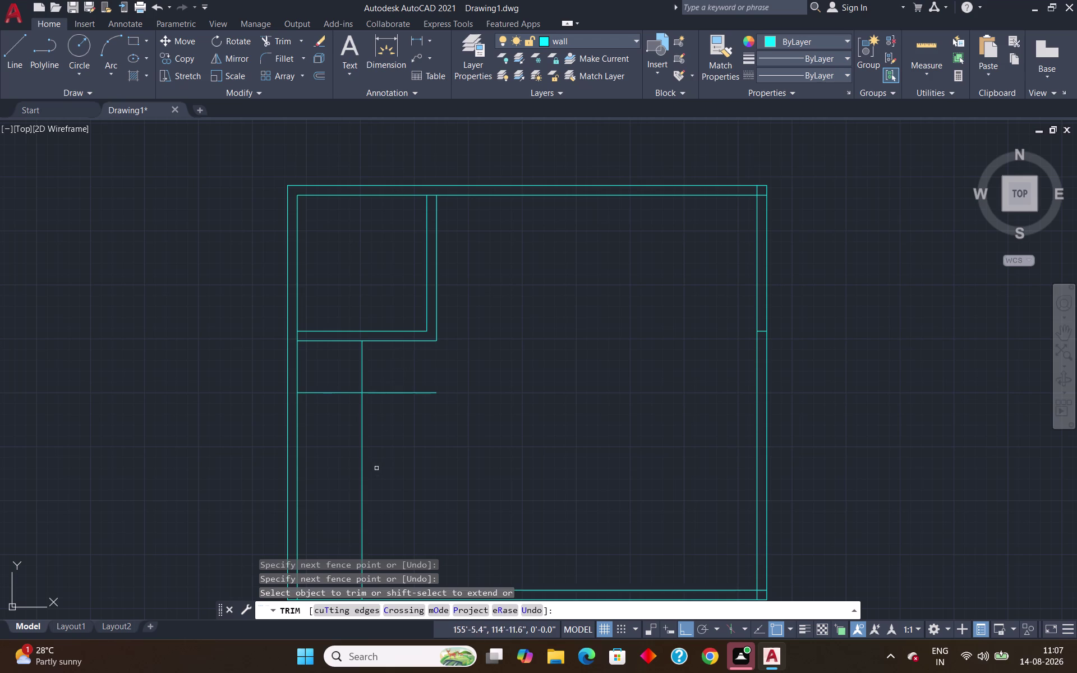
Trim the remaining vertical line pieces below the 4' wall line, near the bottom wall.
click(363, 452)
scroll(down, 3)
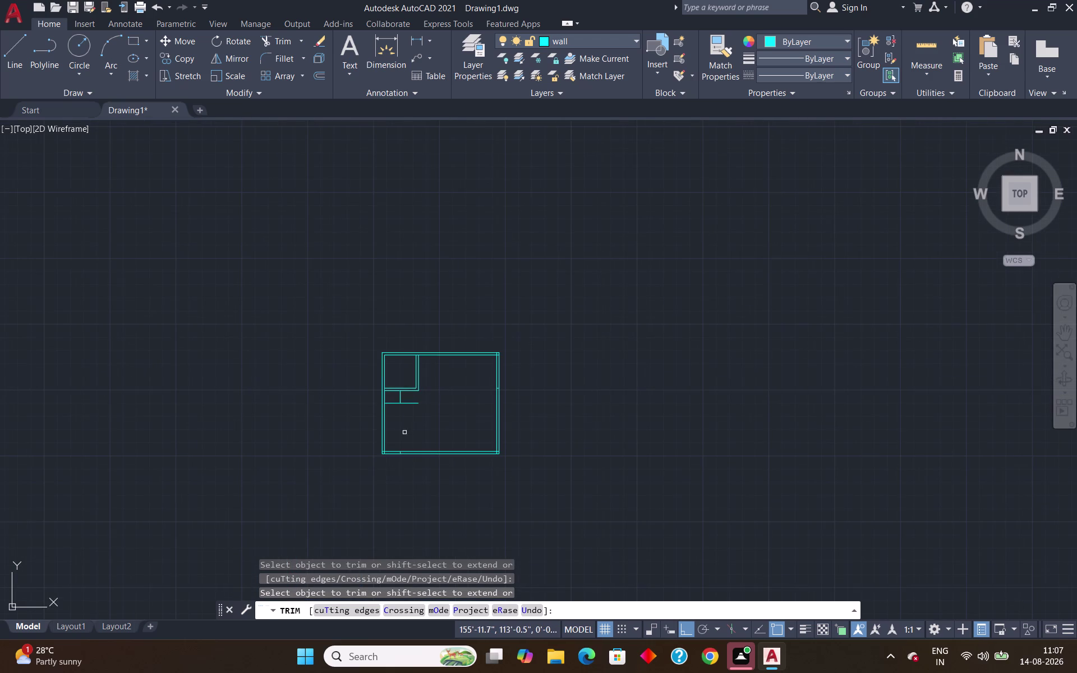
scroll(up, 3)
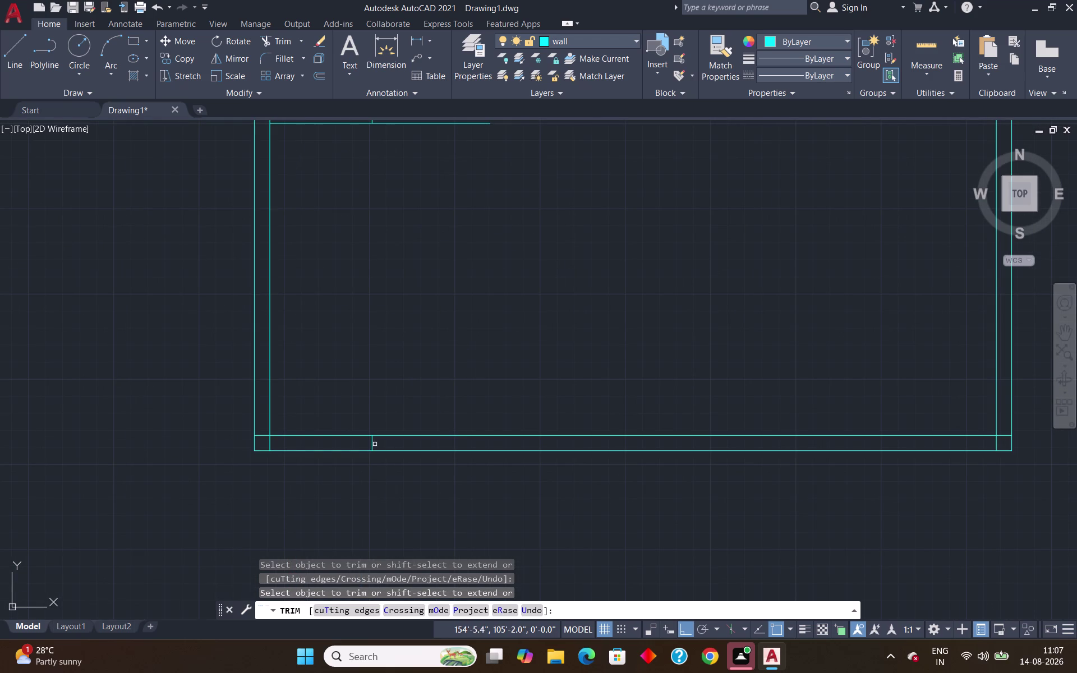
click(374, 444)
scroll(down, 3)
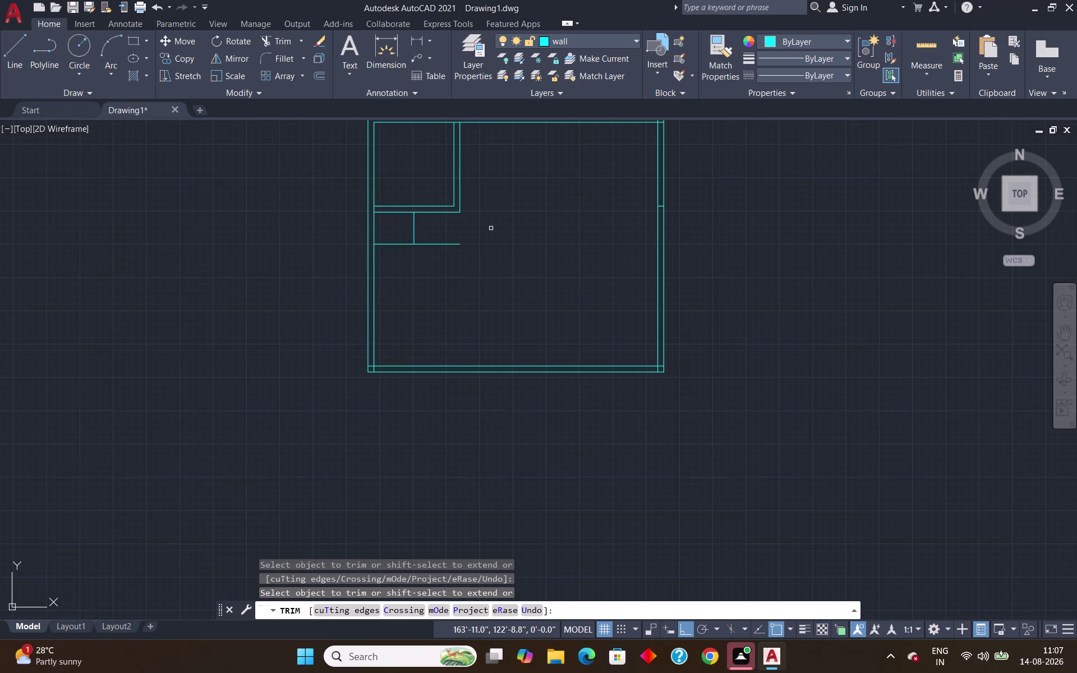
middle_drag(492, 229, 410, 353)
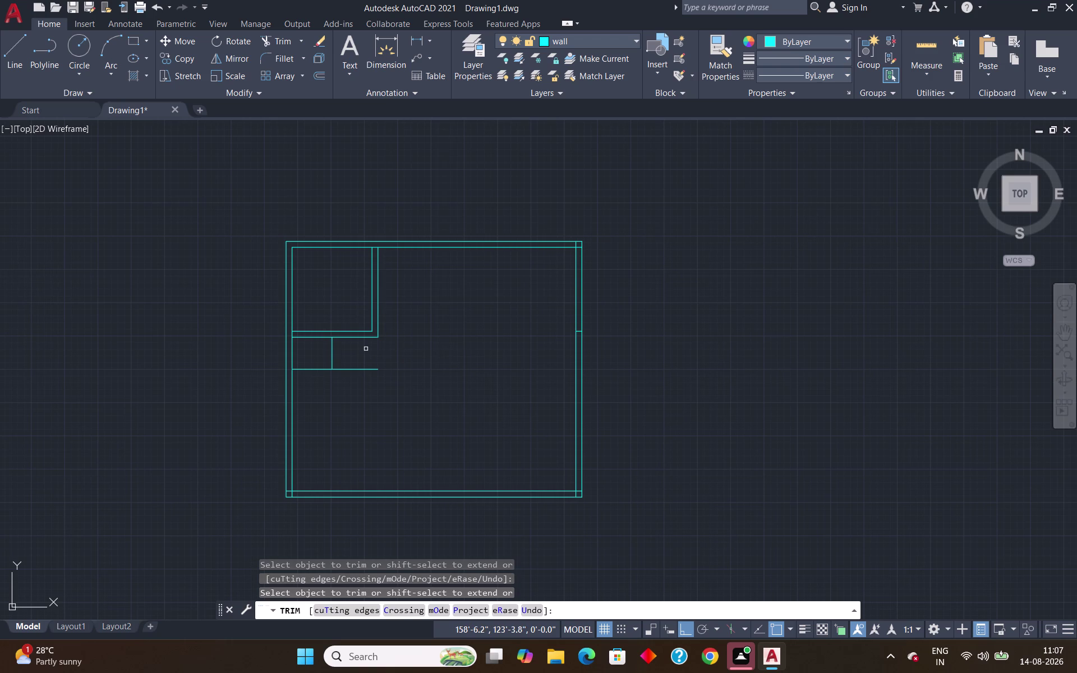
scroll(up, 3)
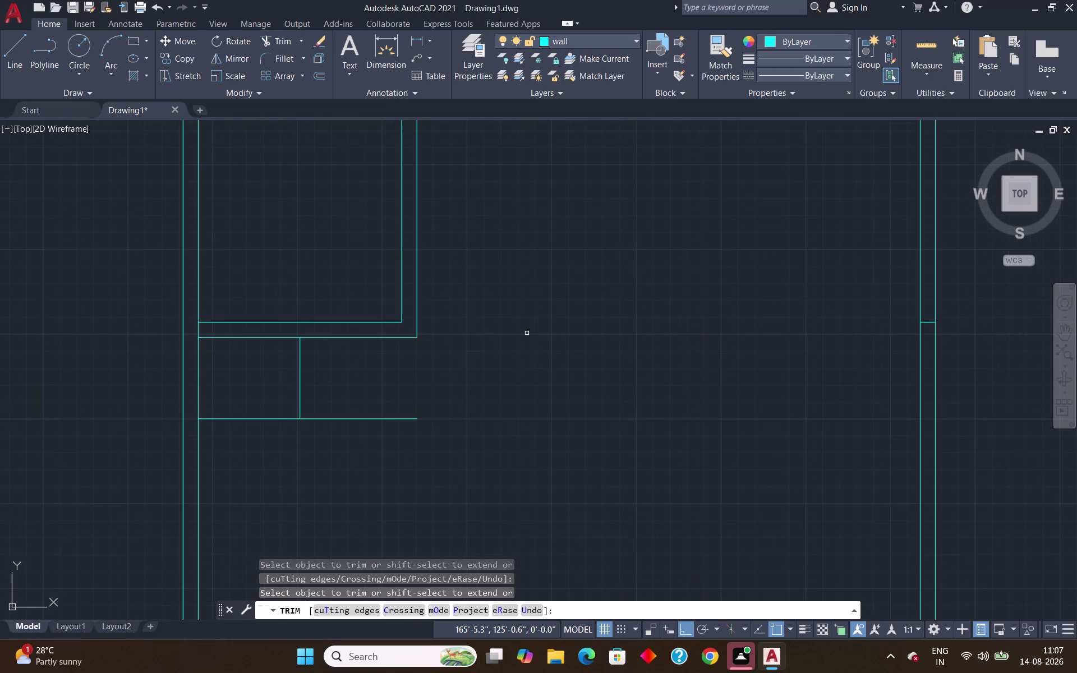
key(Escape)
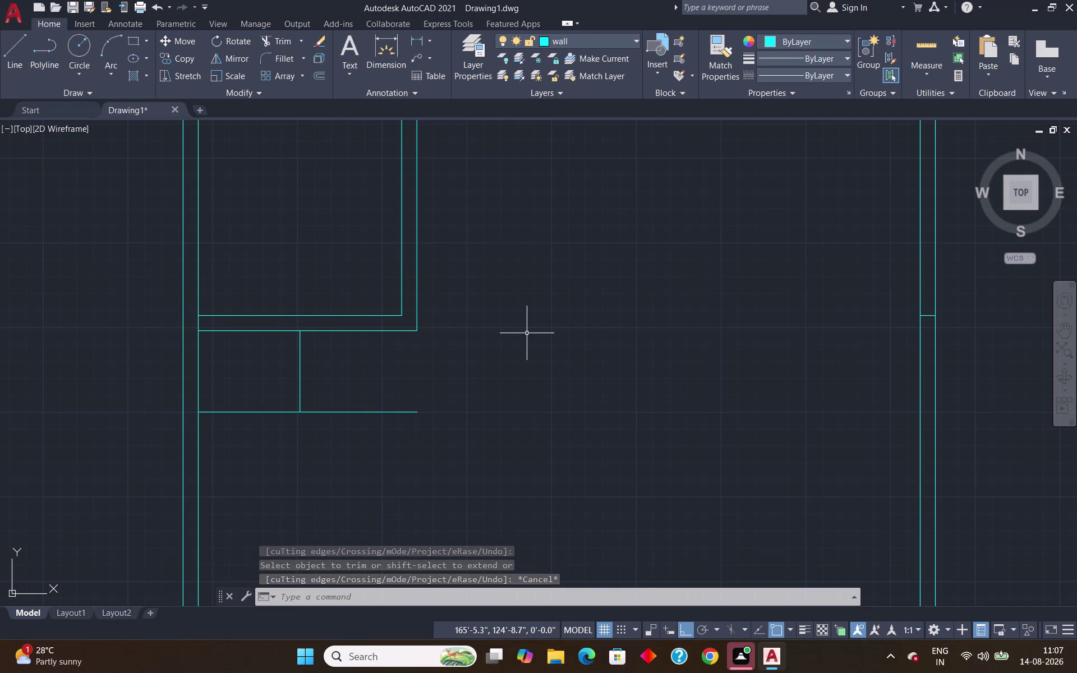
Offset the 4' horizontal line 9" down and the short vertical line 9" right.
key(o)
key(Return)
key(9)
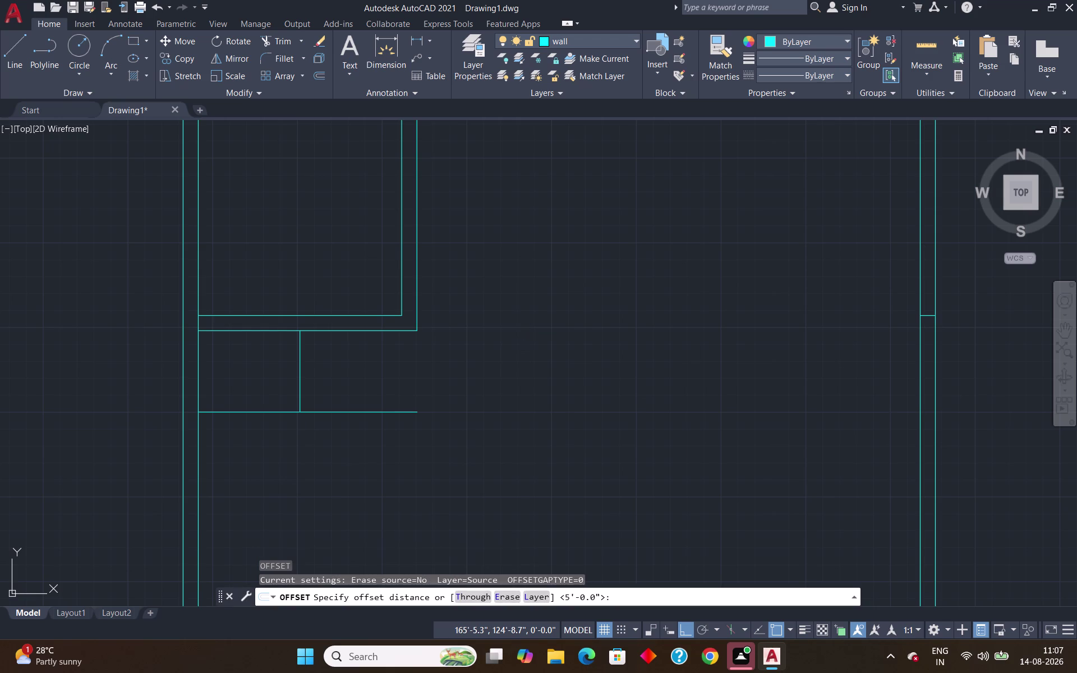
key(shift+quotedbl)
key(Return)
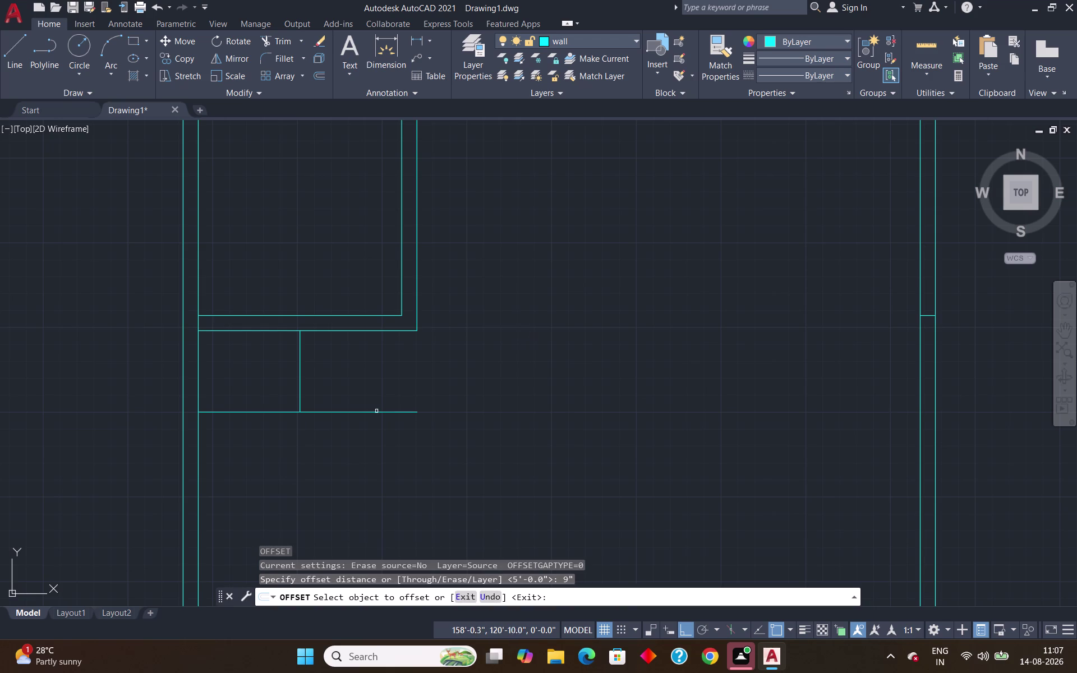
click(365, 411)
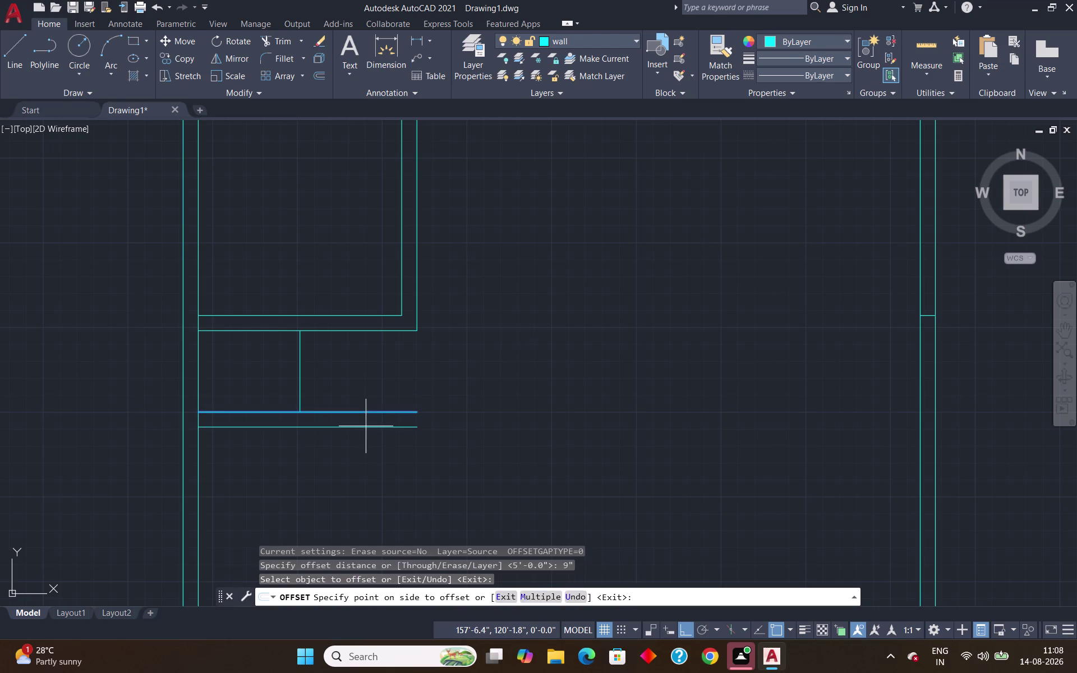
click(365, 427)
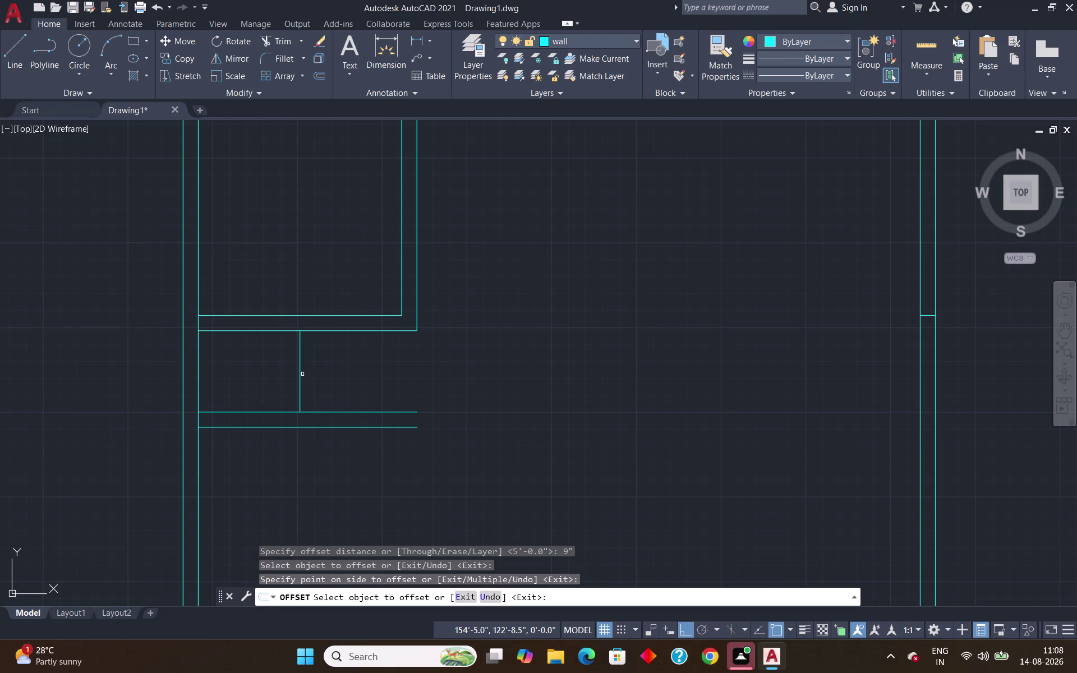
click(300, 373)
click(317, 378)
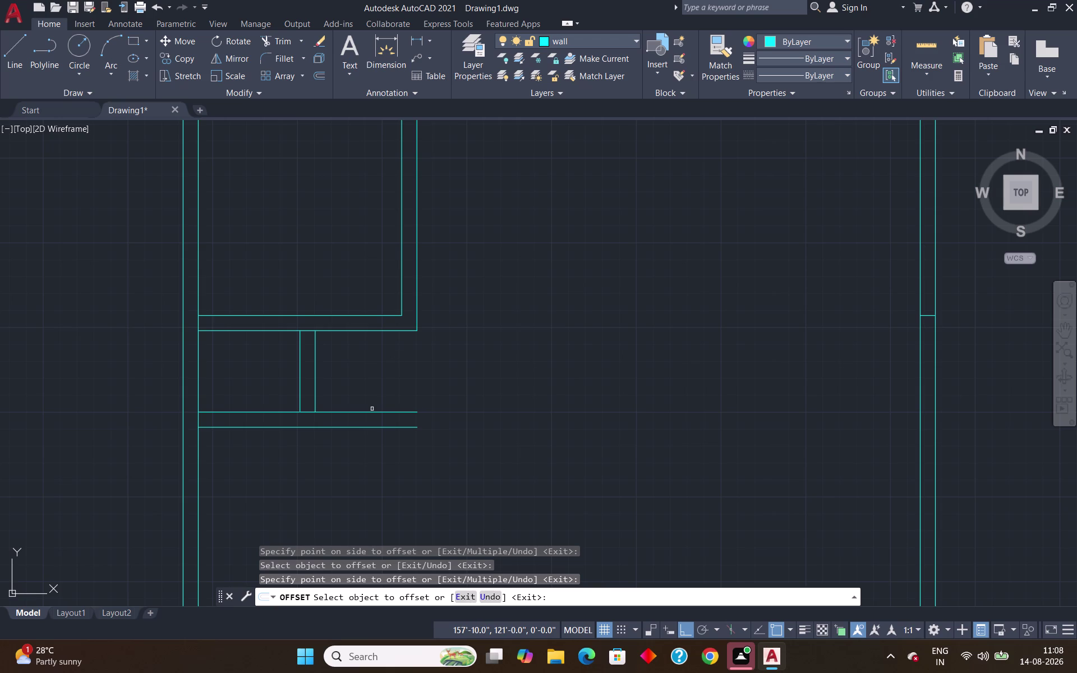
key(Escape)
text(ex)
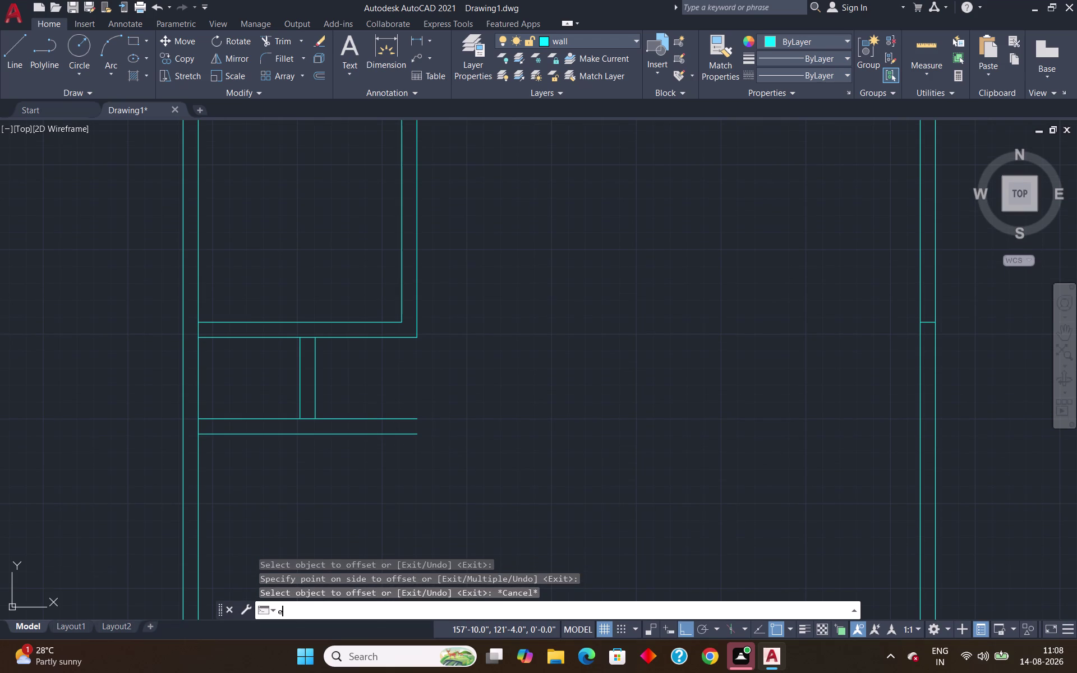
key(Return)
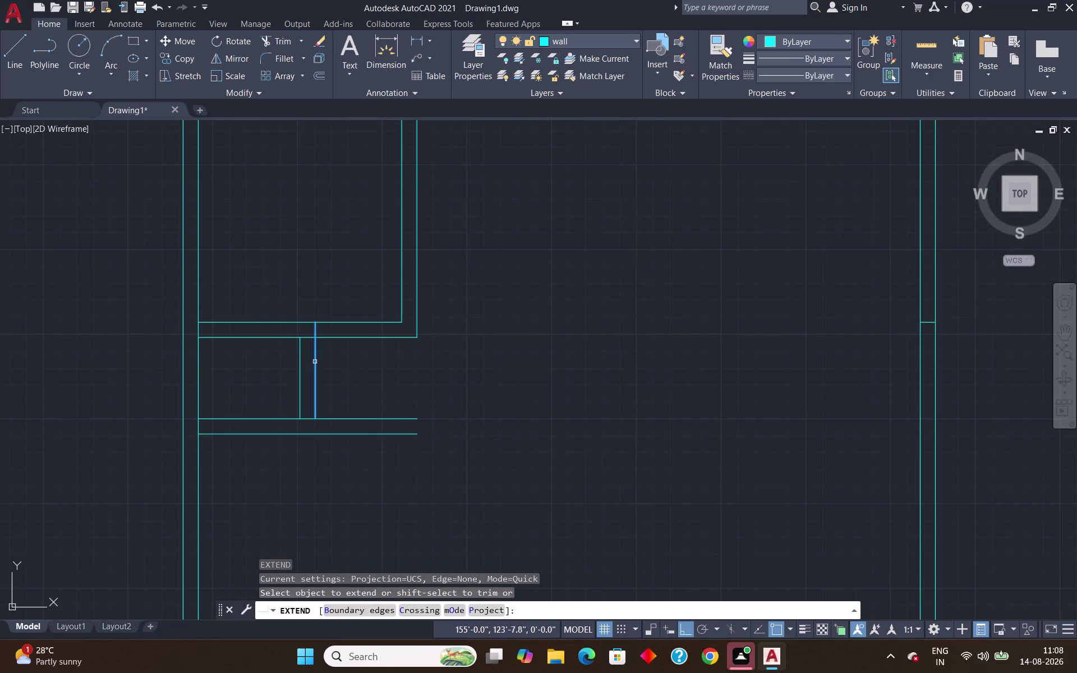
Extend both short vertical partition lines up to the corner room's wall.
click(315, 361)
click(299, 352)
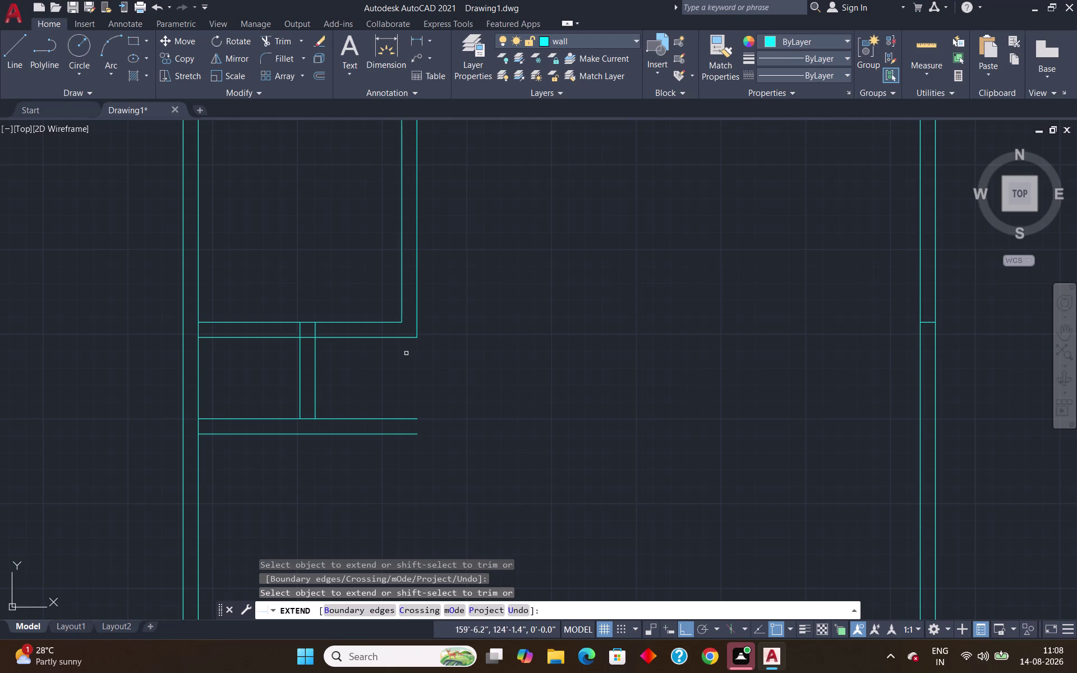
key(Escape)
Trim the crossing wall line and leftover stub to open the T-junction.
text(t)
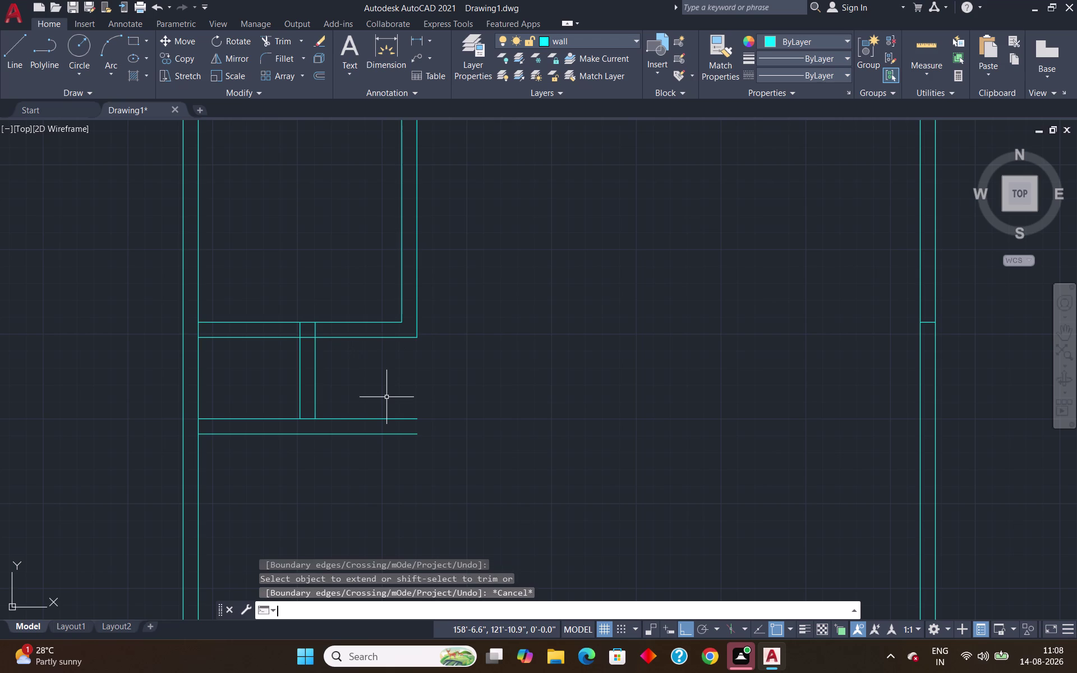
text(r)
key(Return)
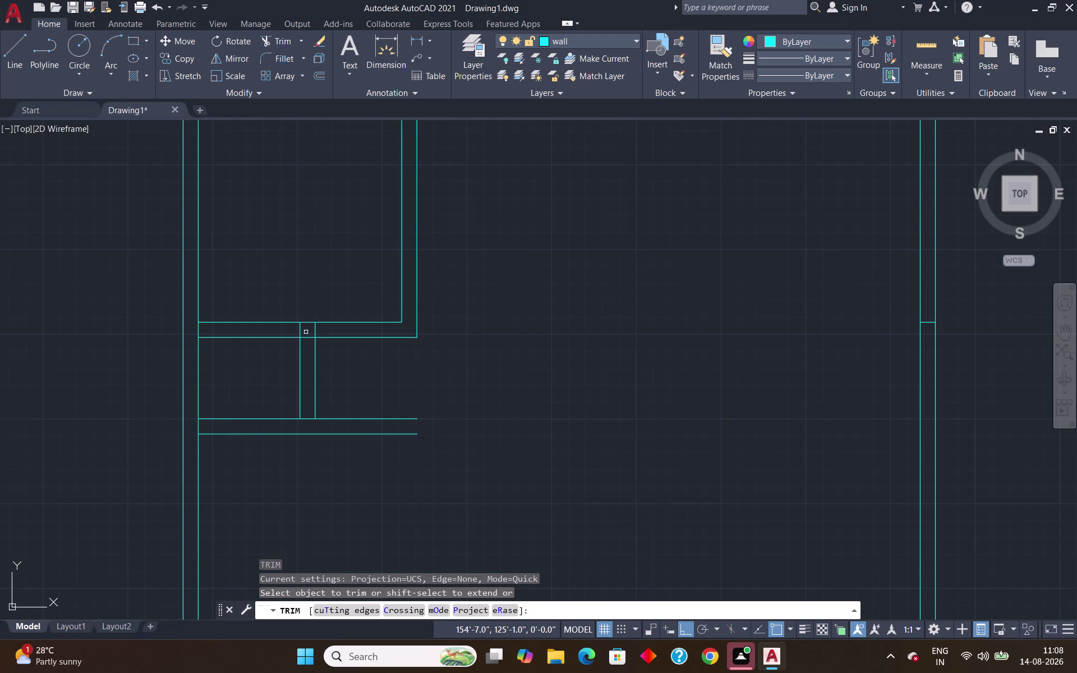
click(308, 336)
click(300, 329)
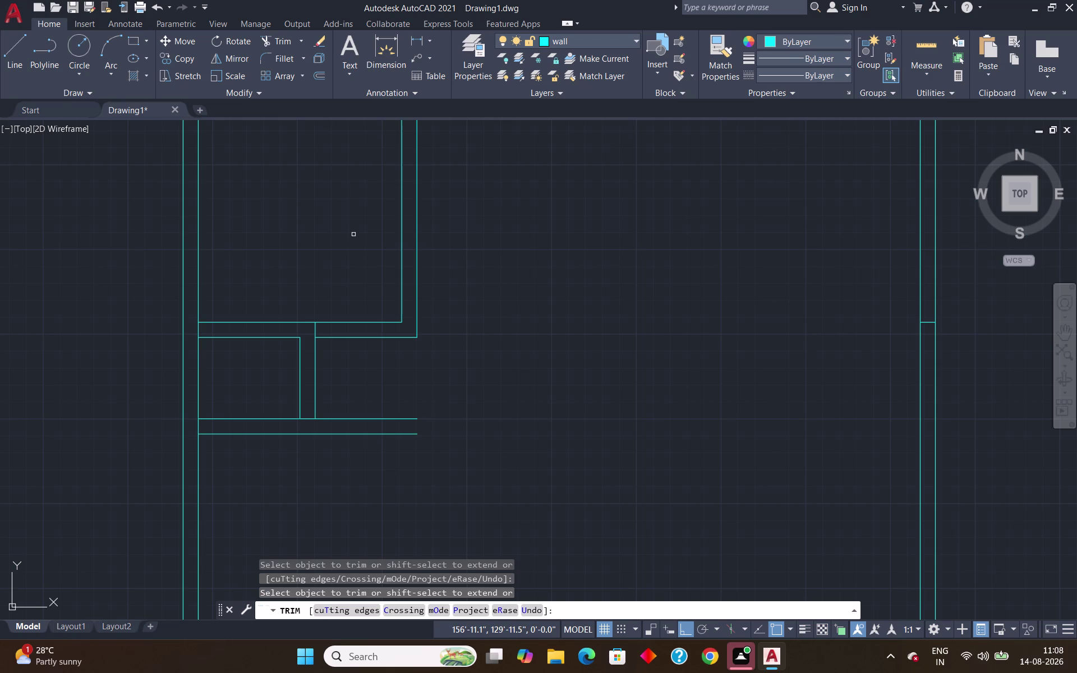
key(Escape)
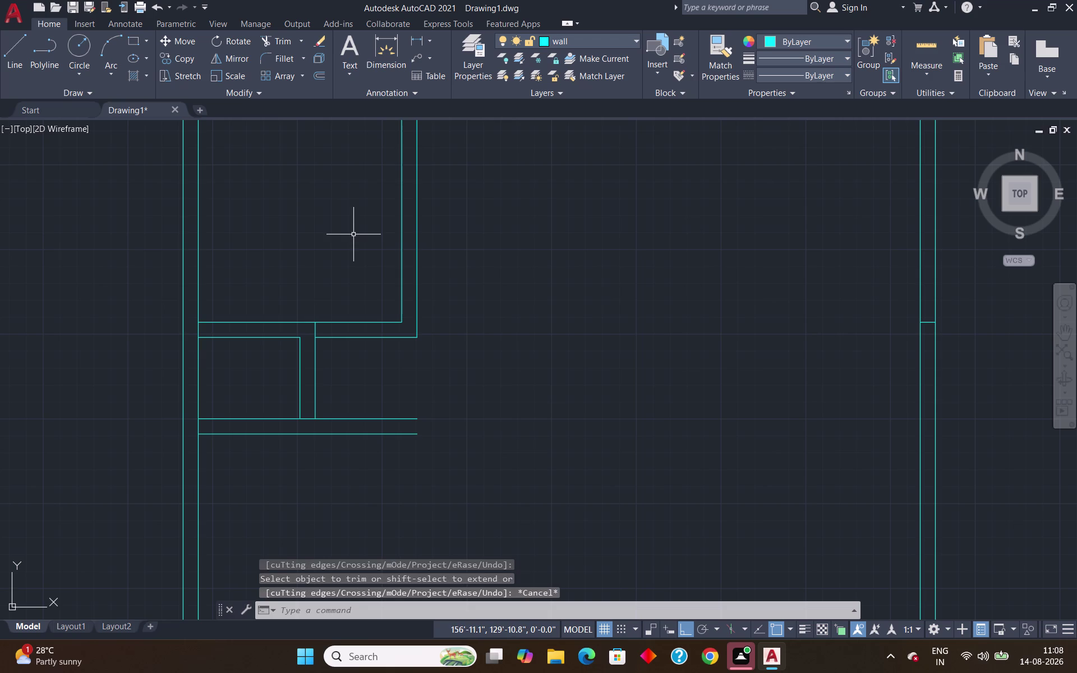
text(ex)
key(Return)
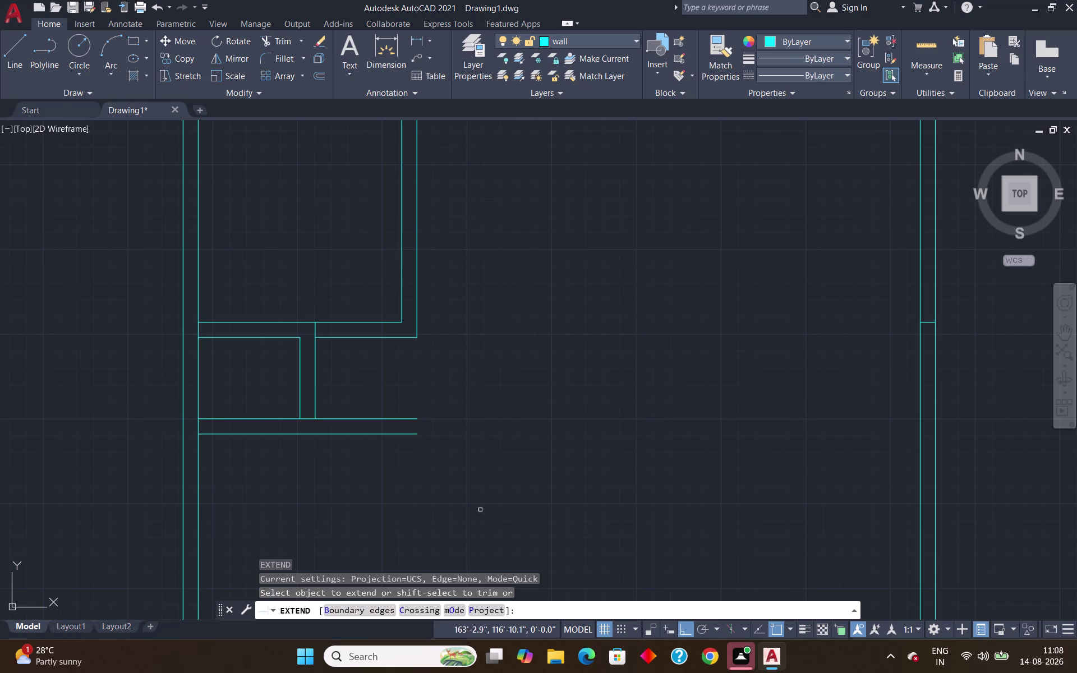
key(Escape)
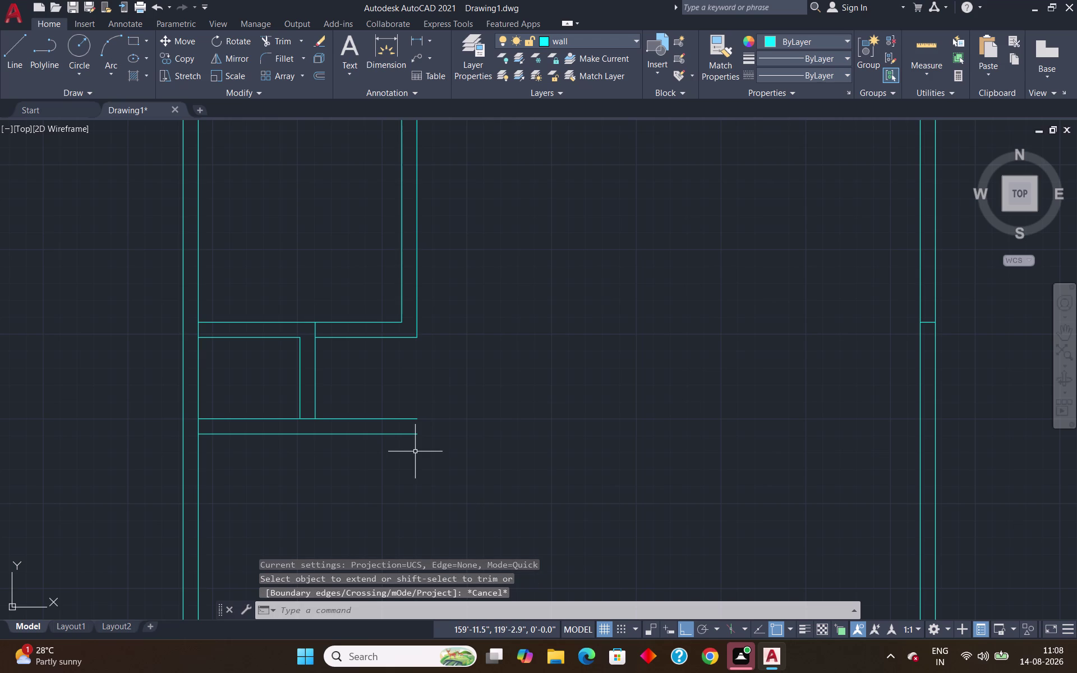
Zoom and pan across the floor plan to frame its upper rooms, then begin an offset.
scroll(down, 3)
scroll(up, 3)
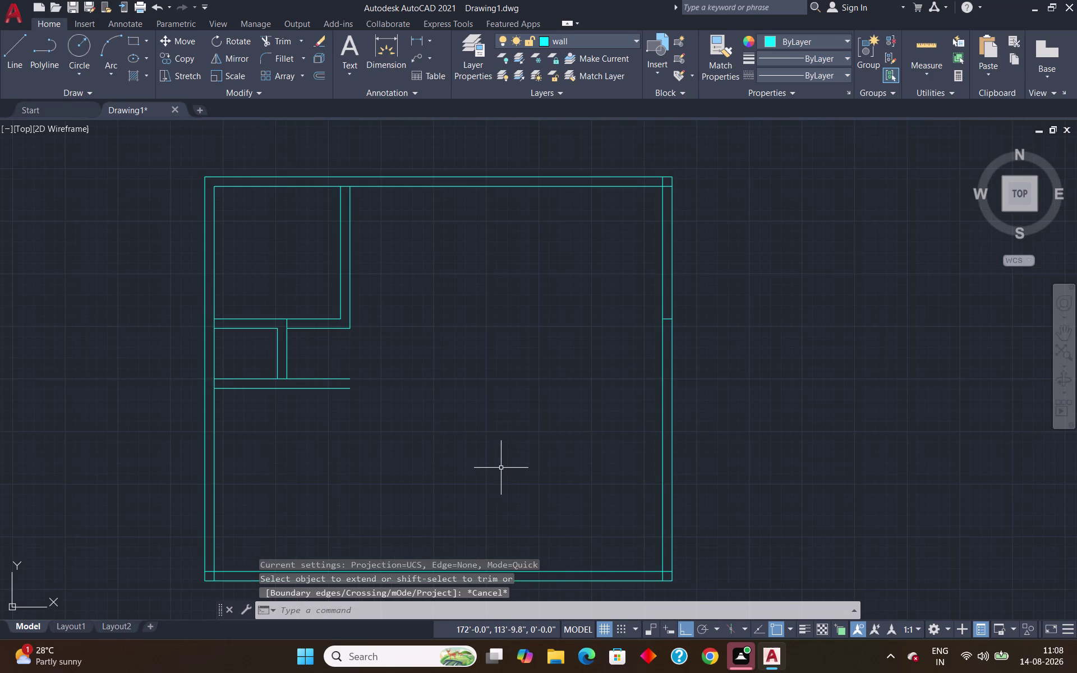
scroll(up, 3)
scroll(down, 3)
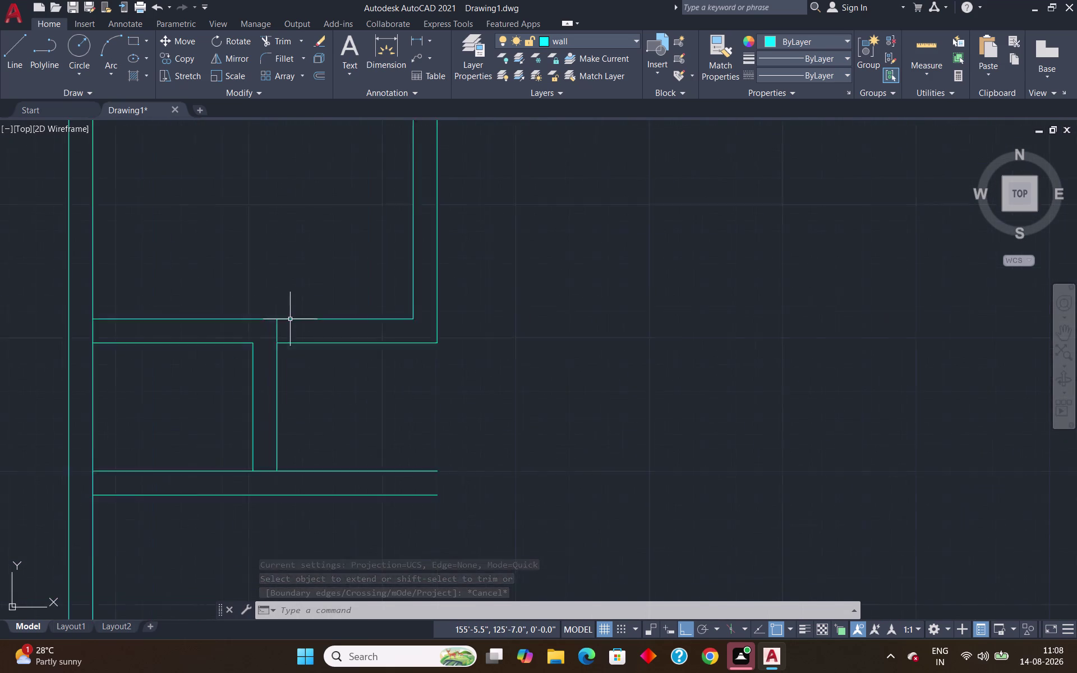
scroll(down, 3)
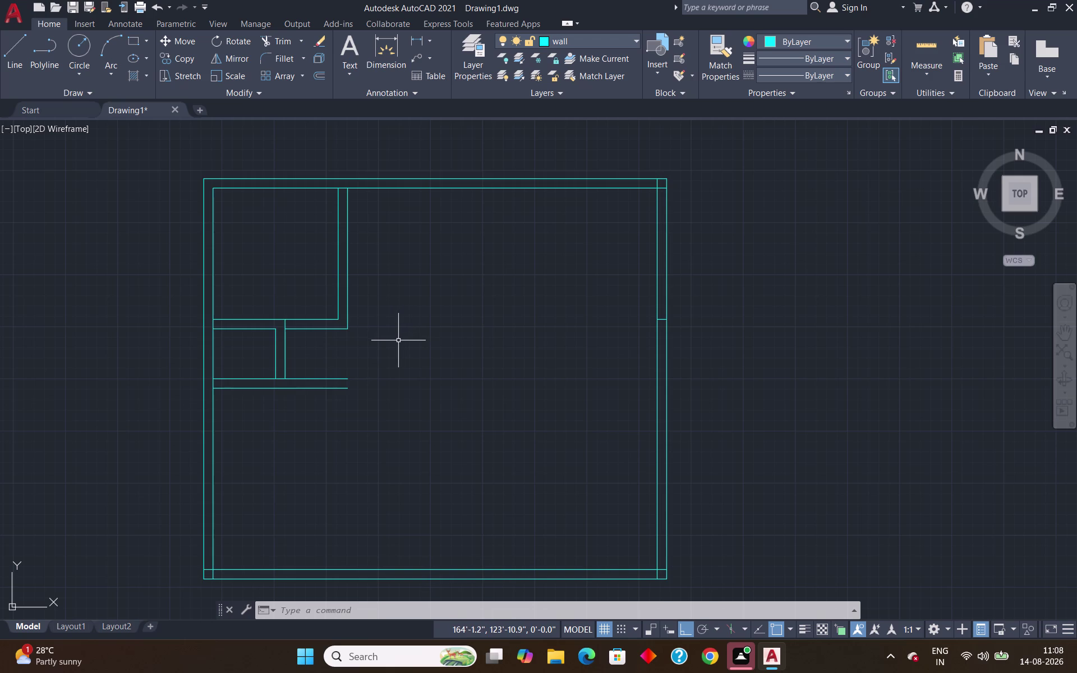
scroll(down, 3)
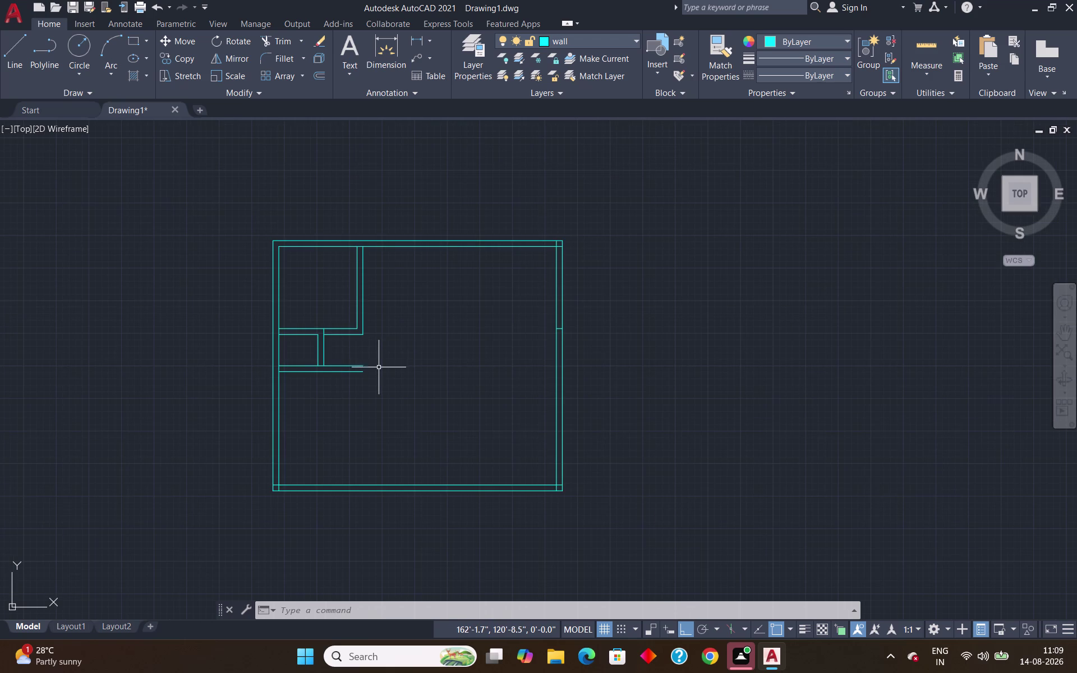
scroll(down, 3)
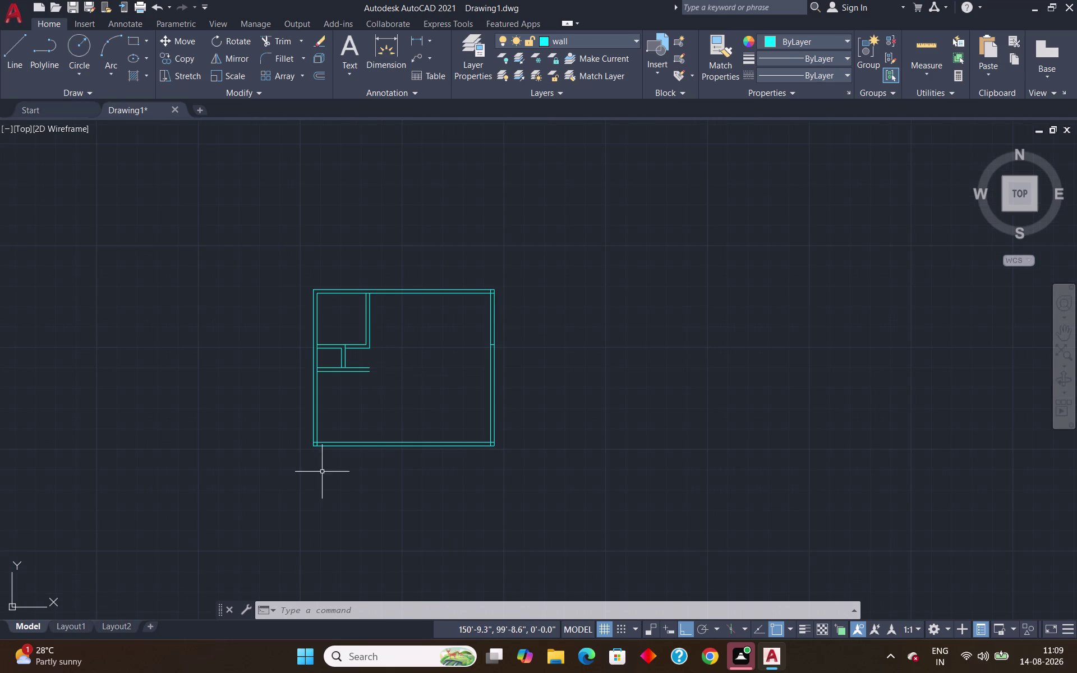
scroll(up, 3)
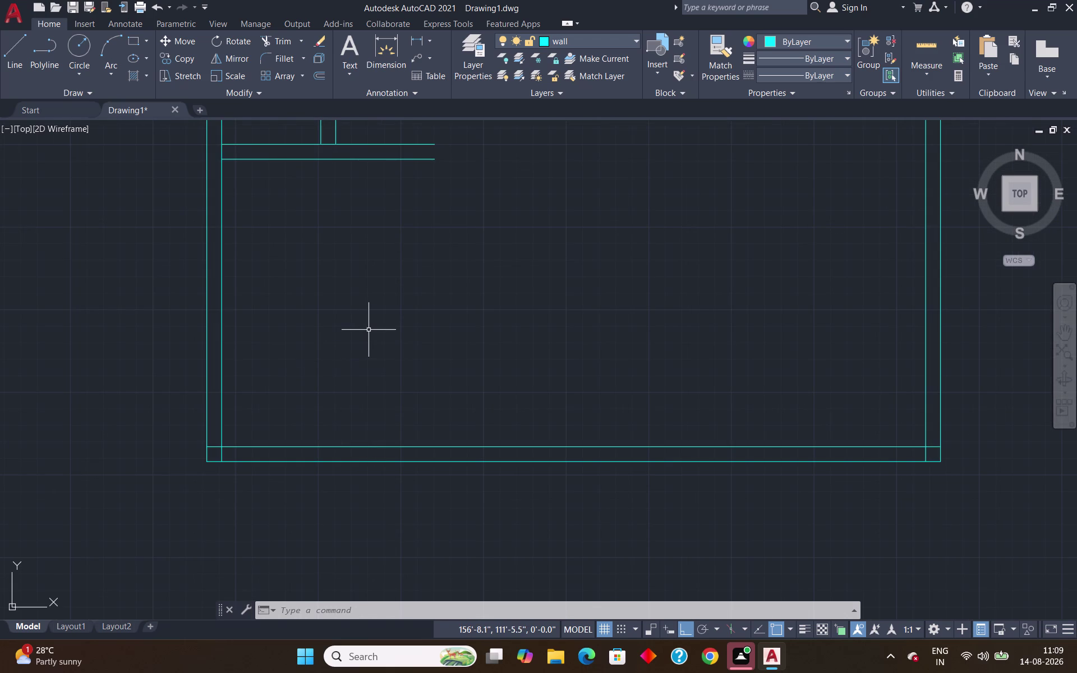
scroll(down, 3)
scroll(down, 3)
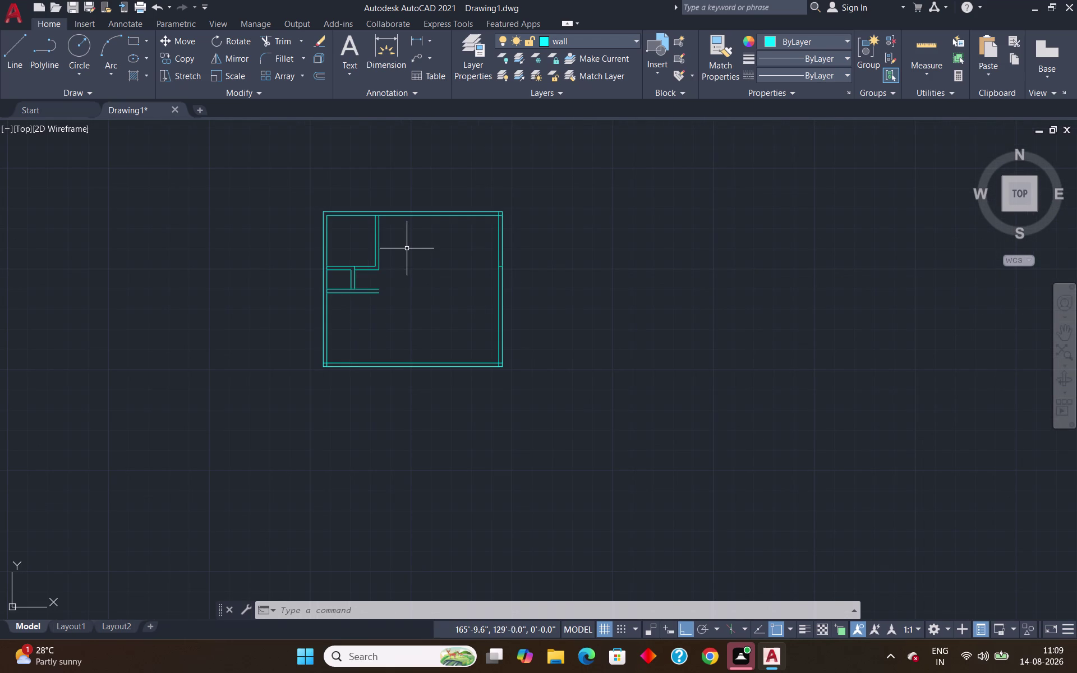
scroll(down, 3)
middle_drag(410, 242, 336, 319)
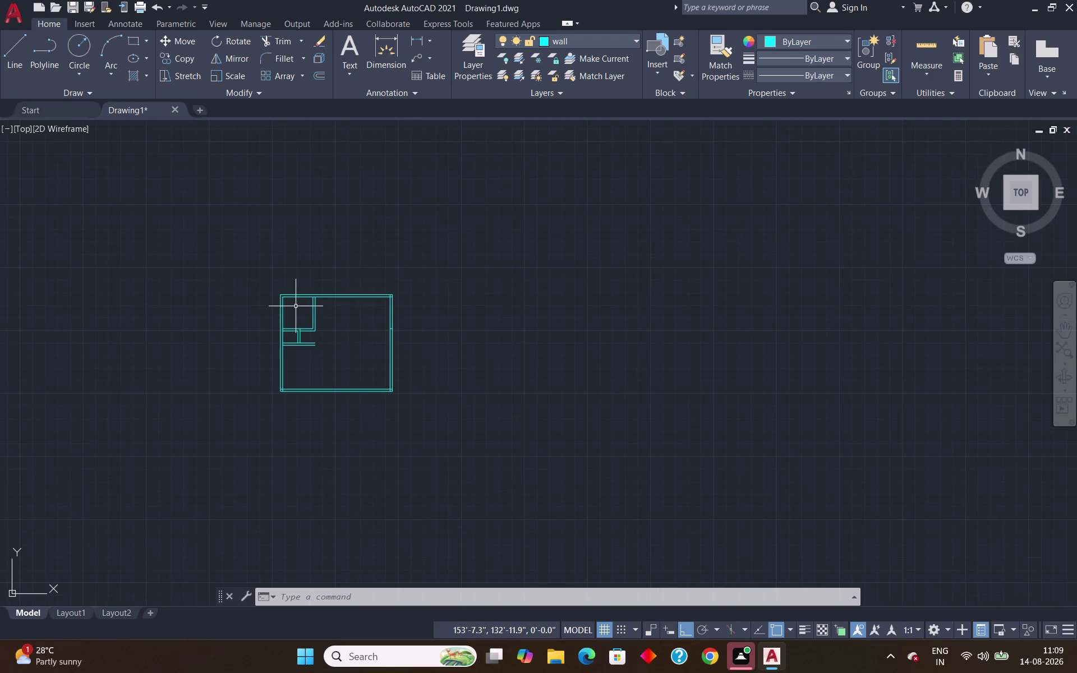
key(o)
key(Return)
scroll(up, 3)
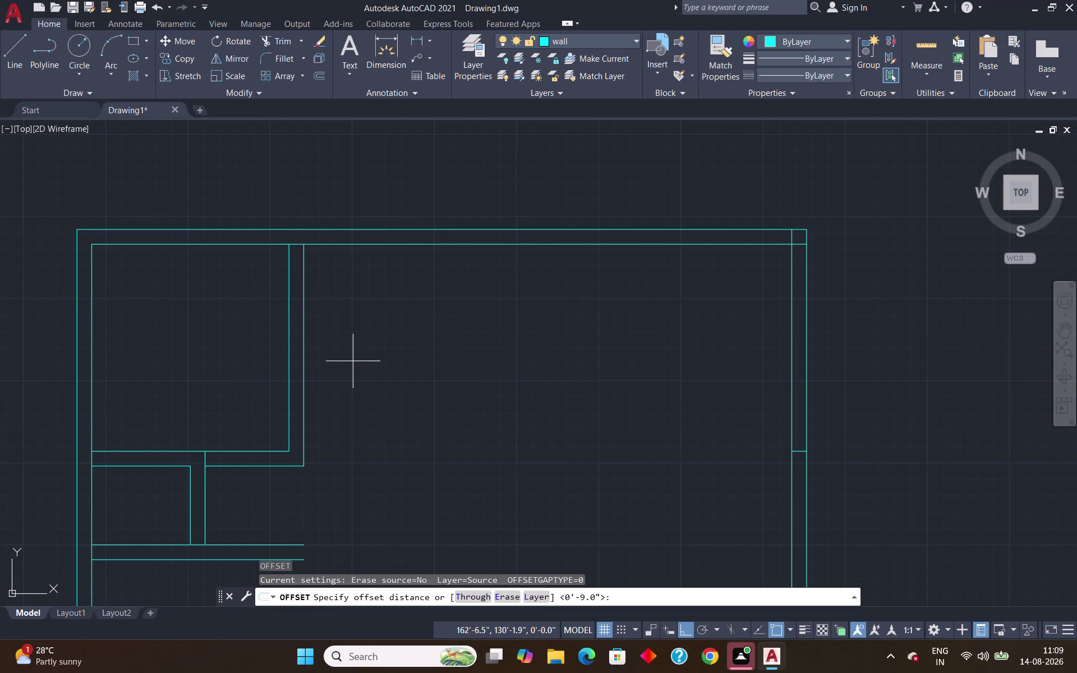
Offset the room wall line 9'6" to the right to create the interior wall line.
key(9)
key(apostrophe)
key(6)
key(shift+quotedbl)
key(Return)
click(302, 399)
click(480, 418)
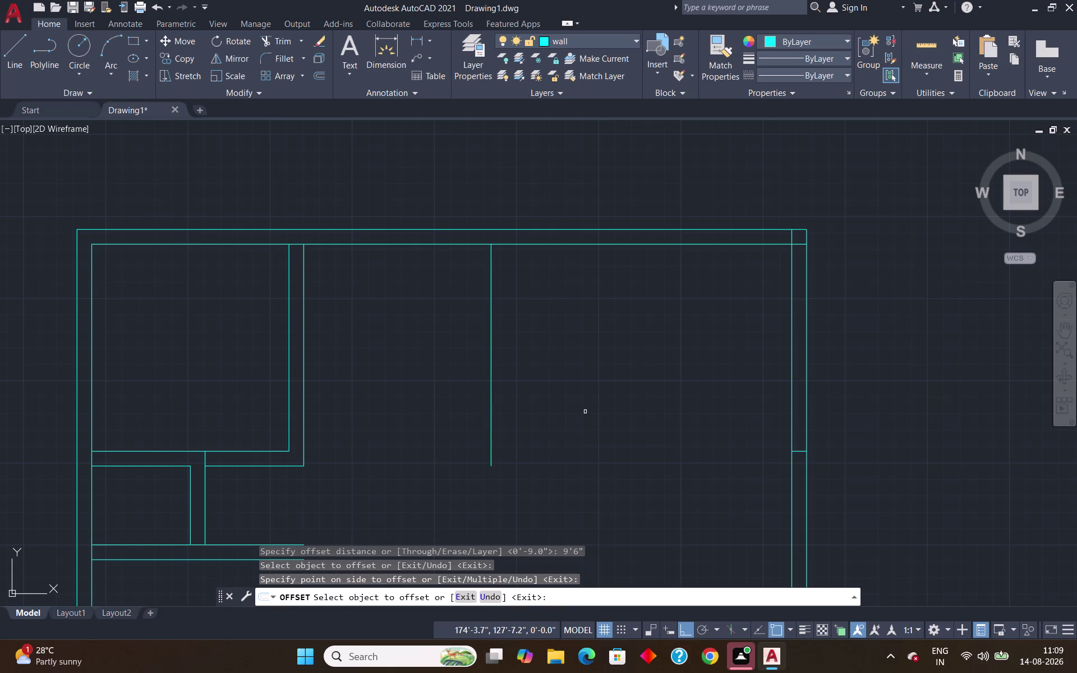
key(Escape)
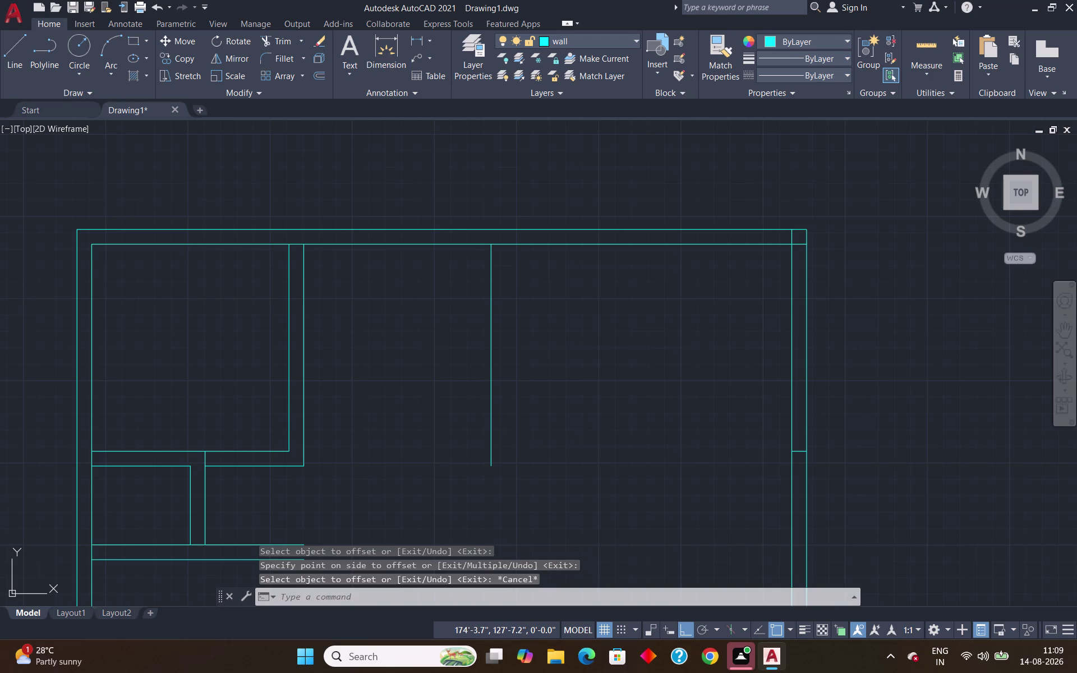
Offset the new interior wall line 9" to its right for the wall thickness.
key(o)
key(Return)
text(9")
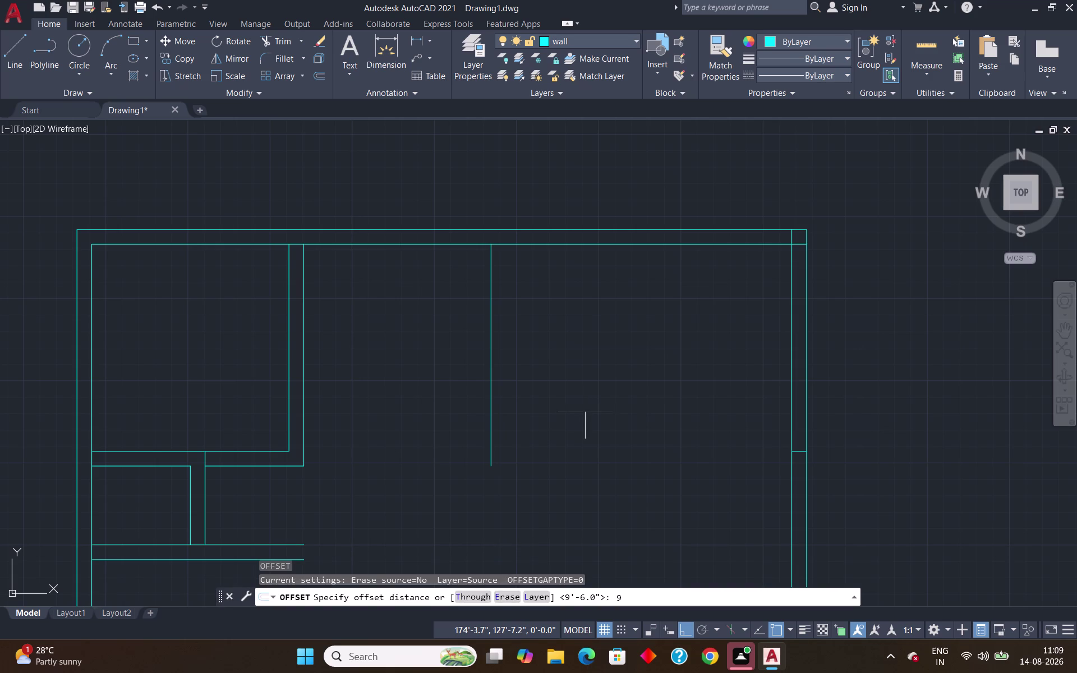
key(Return)
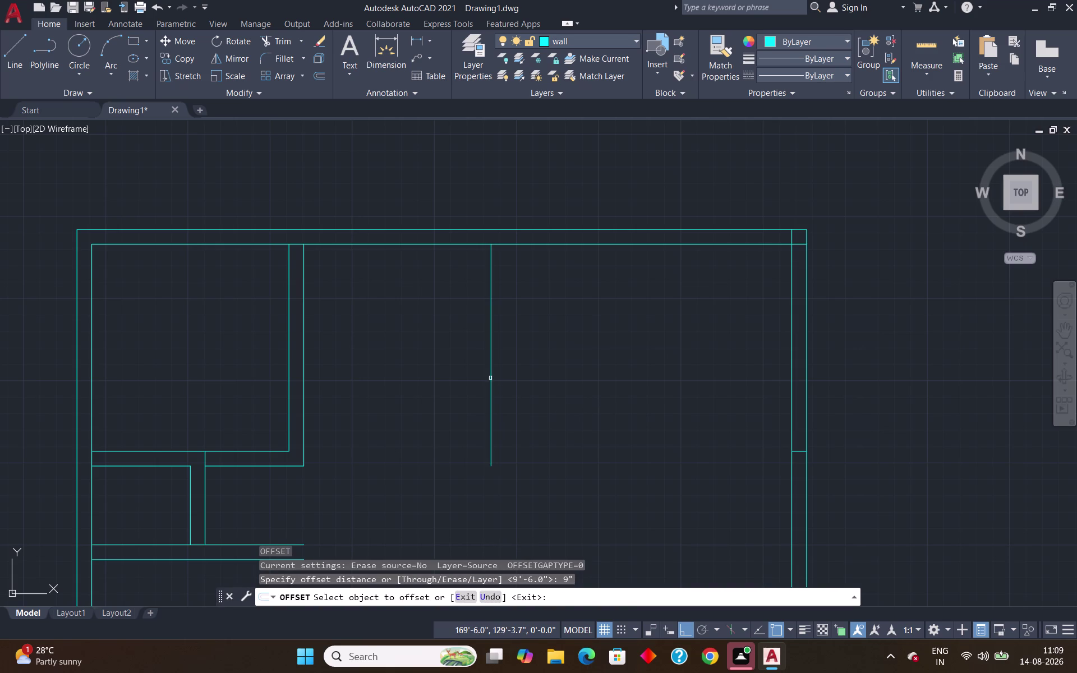
click(490, 378)
click(521, 385)
key(Escape)
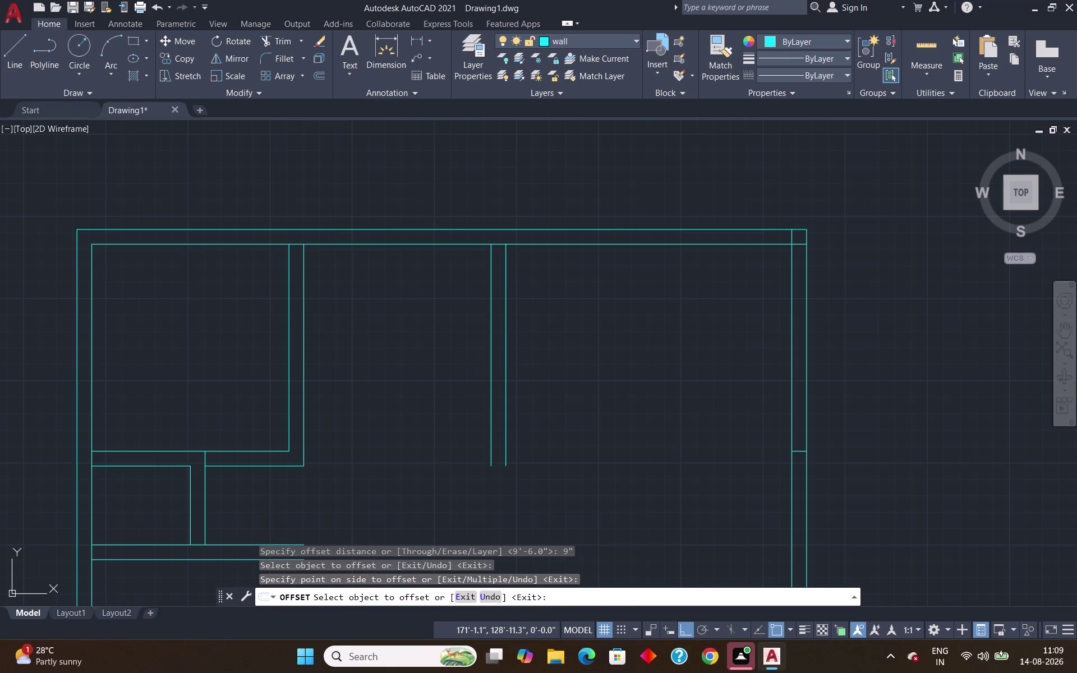
text(tr)
key(Return)
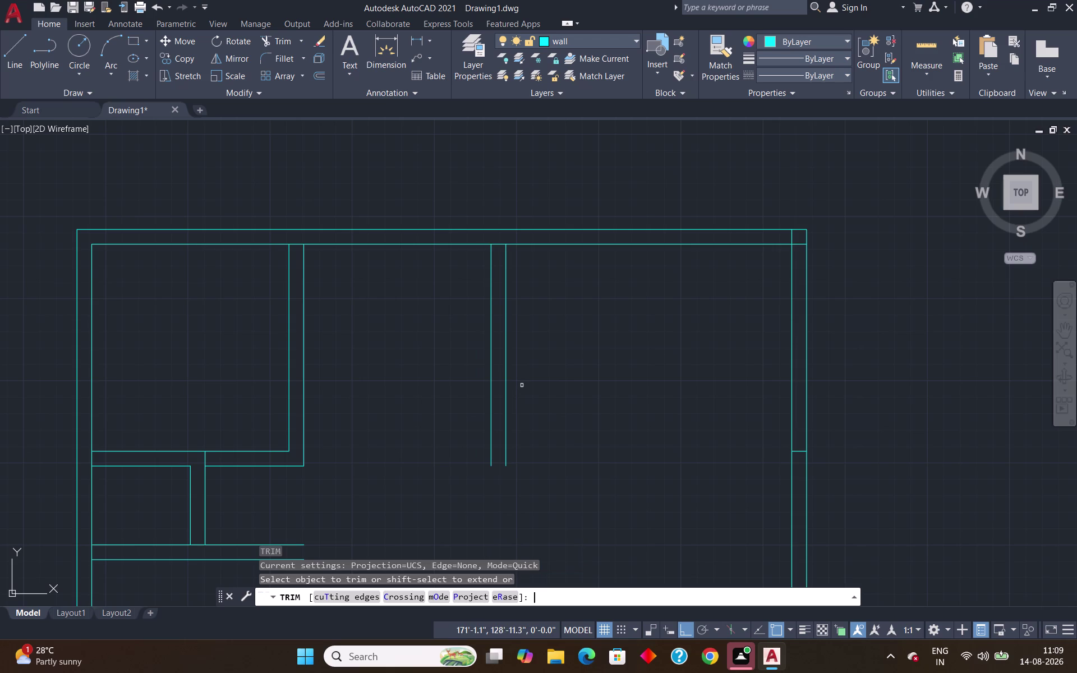
Trim the stray line pieces and leftover segments at the top-right outer wall corner.
drag(800, 449, 795, 463)
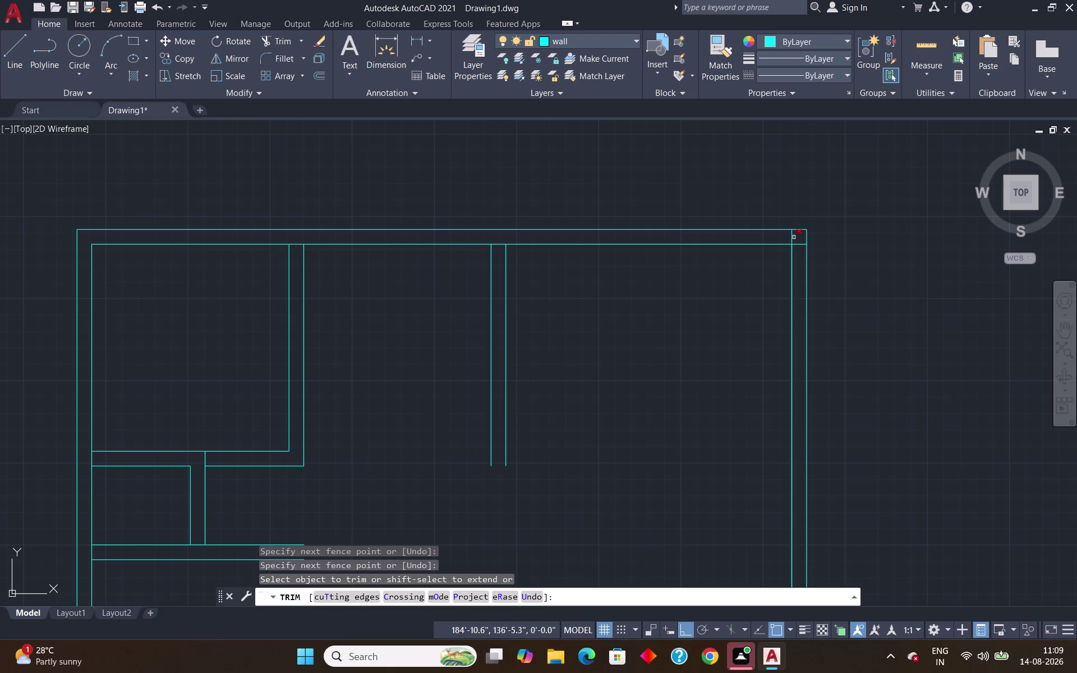
click(792, 237)
click(802, 243)
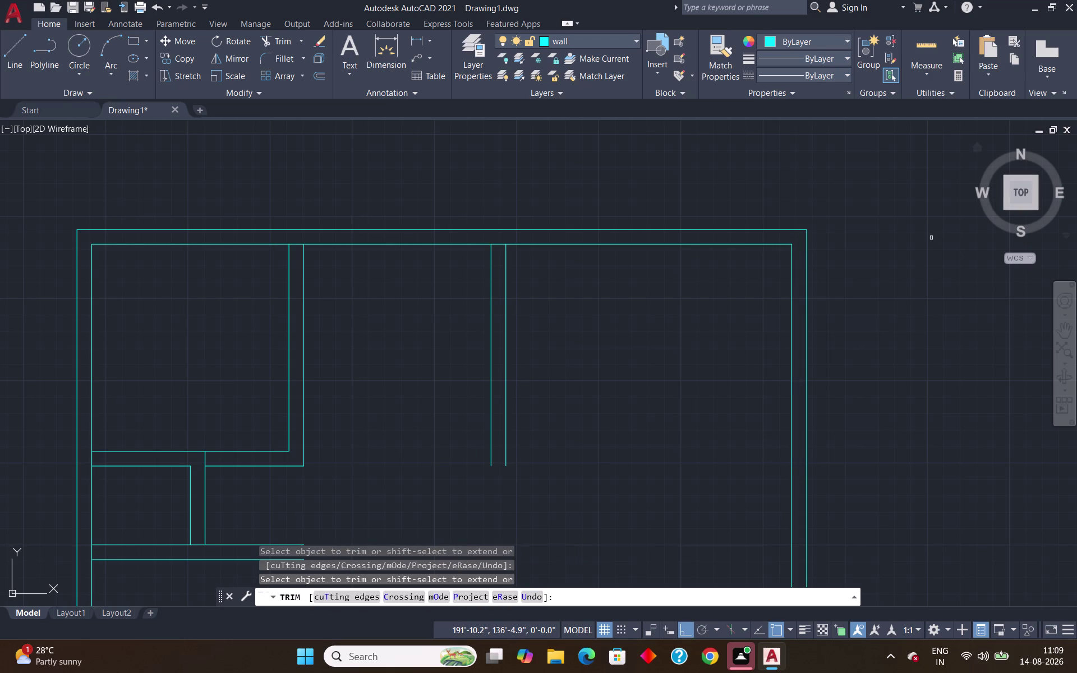
key(Escape)
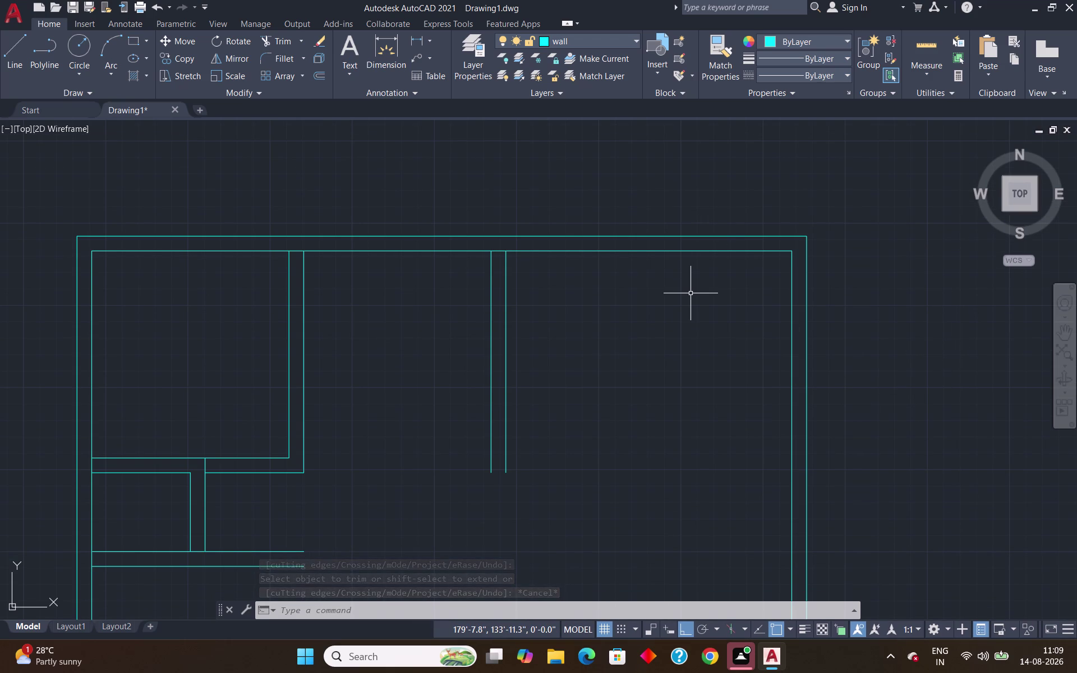
key(l)
key(BackSpace)
key(o)
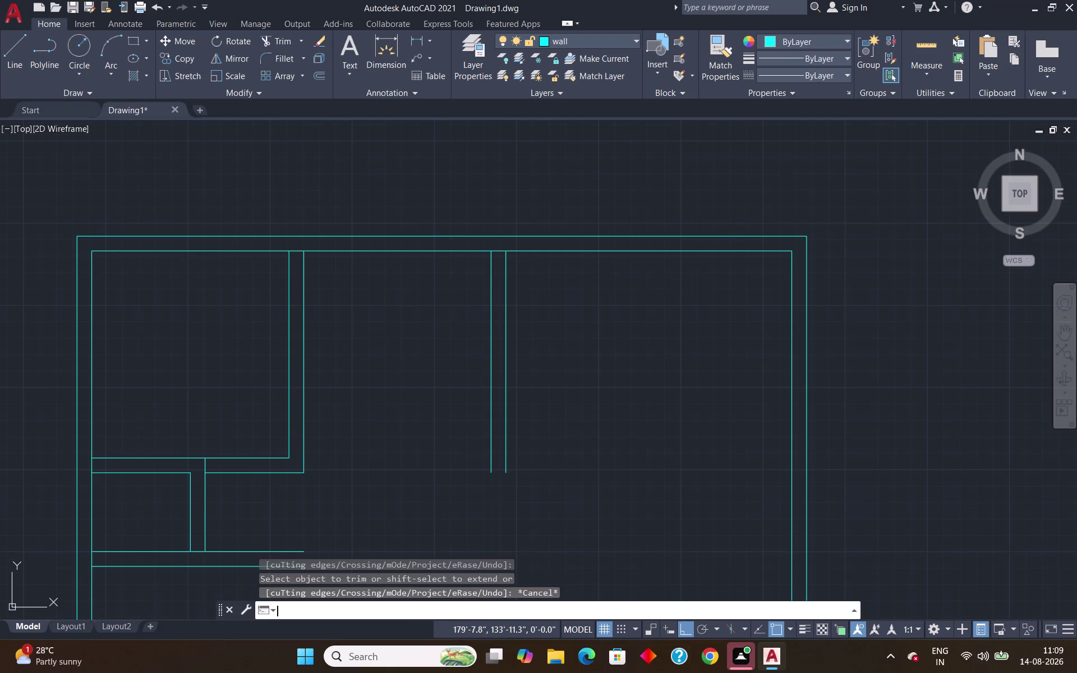
key(Return)
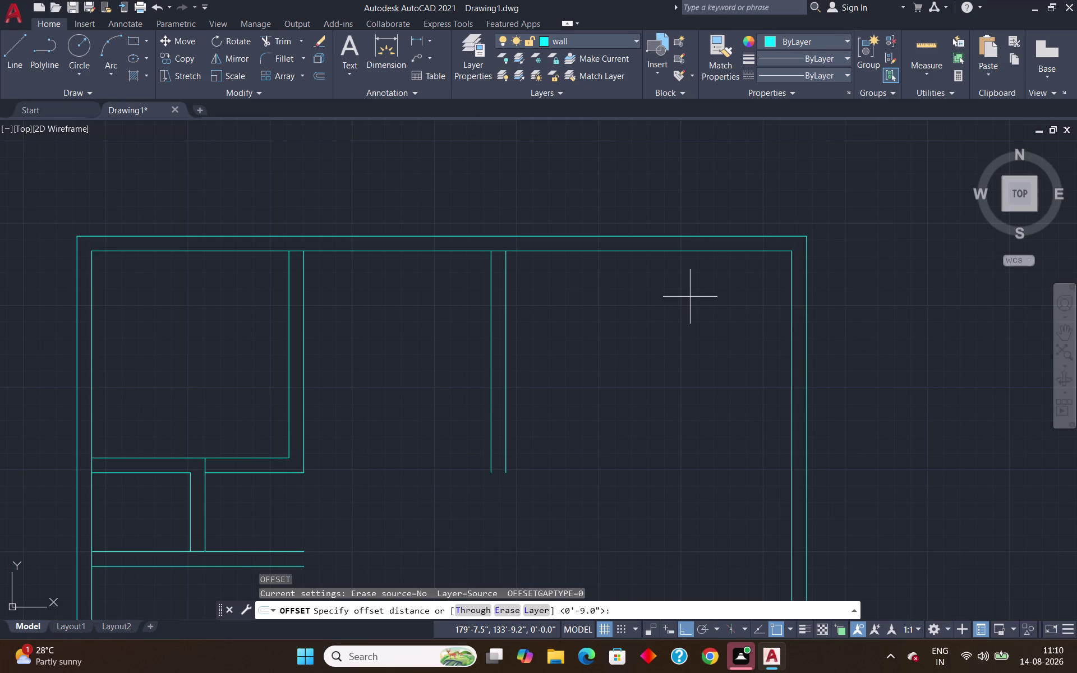
Offset the inner top wall line 15' downward to span the whole plan.
text(15')
key(Return)
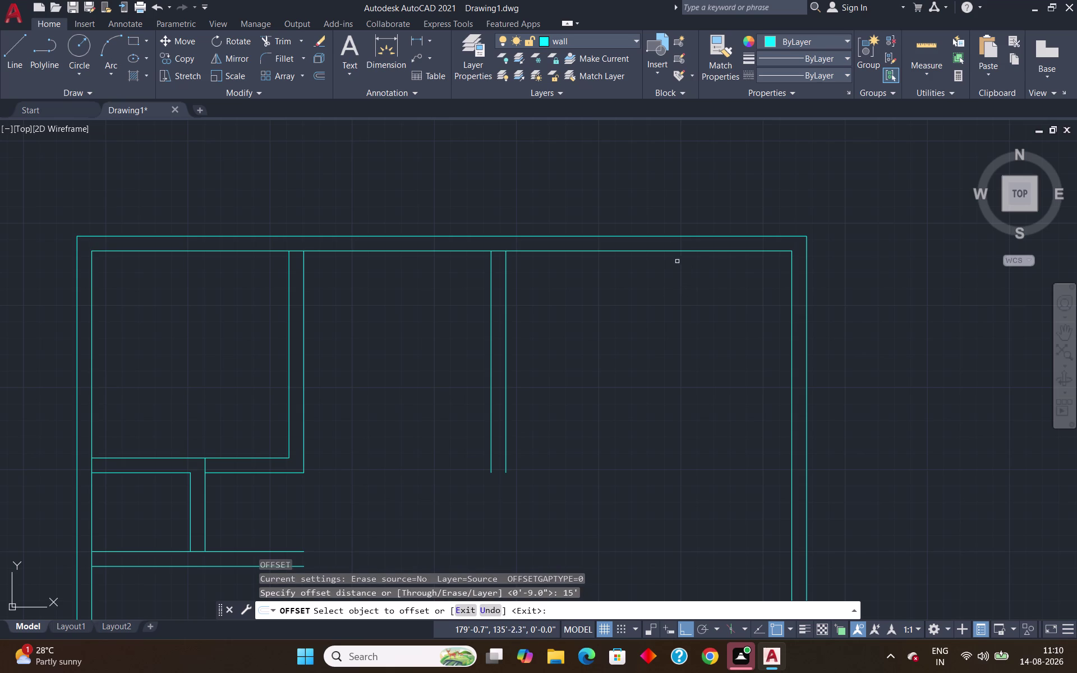
click(650, 250)
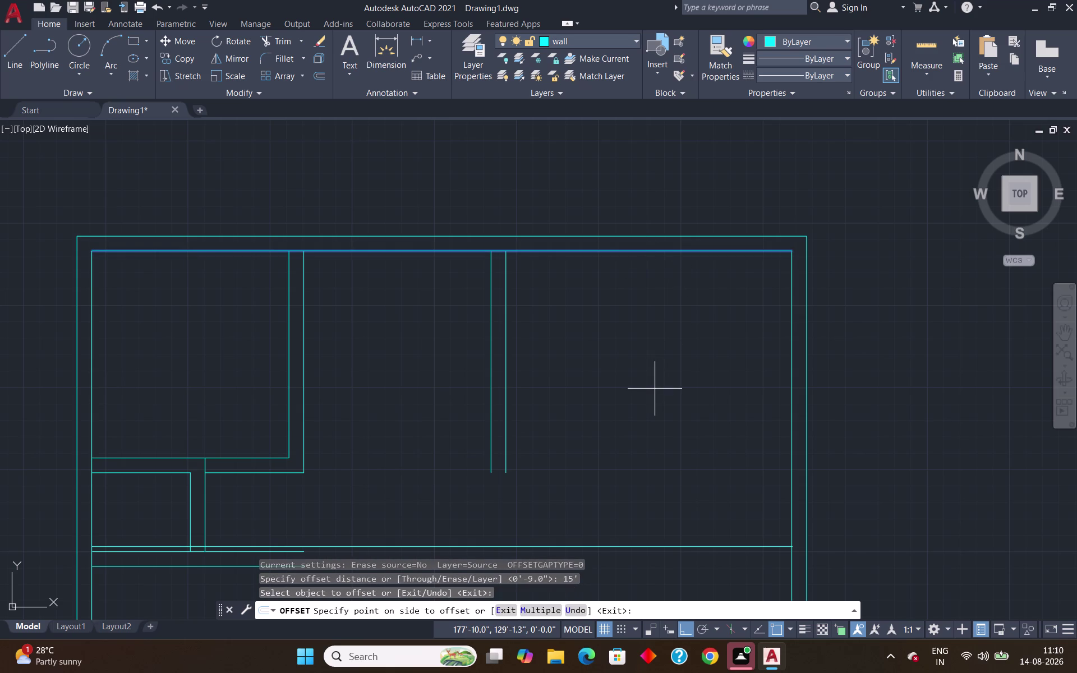
click(654, 388)
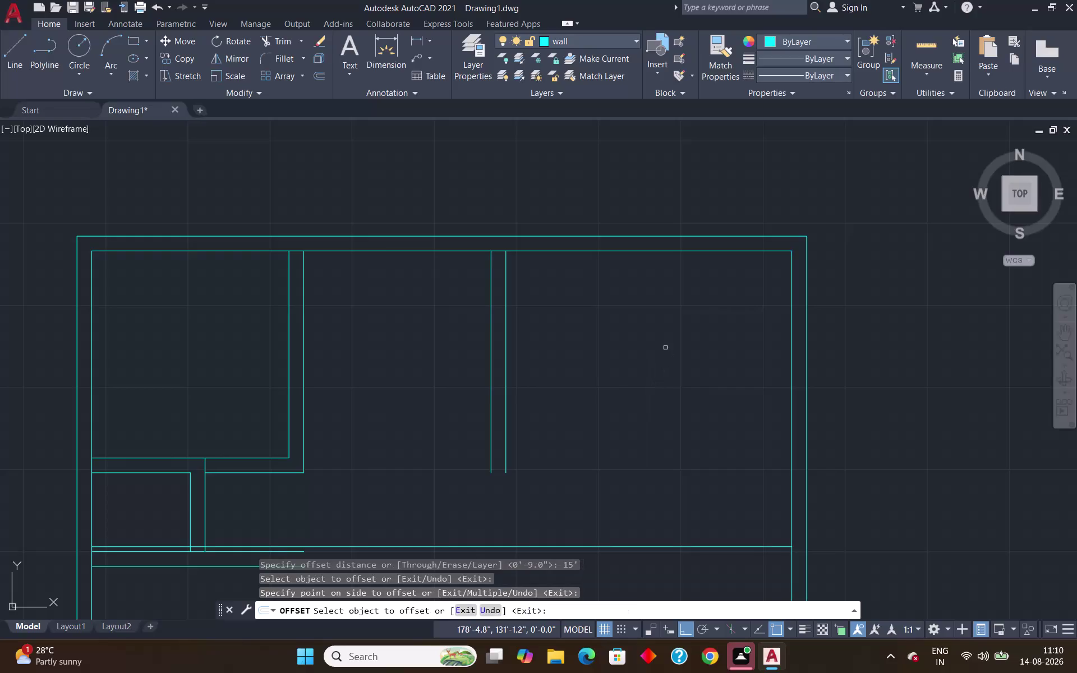
key(Escape)
text(t)
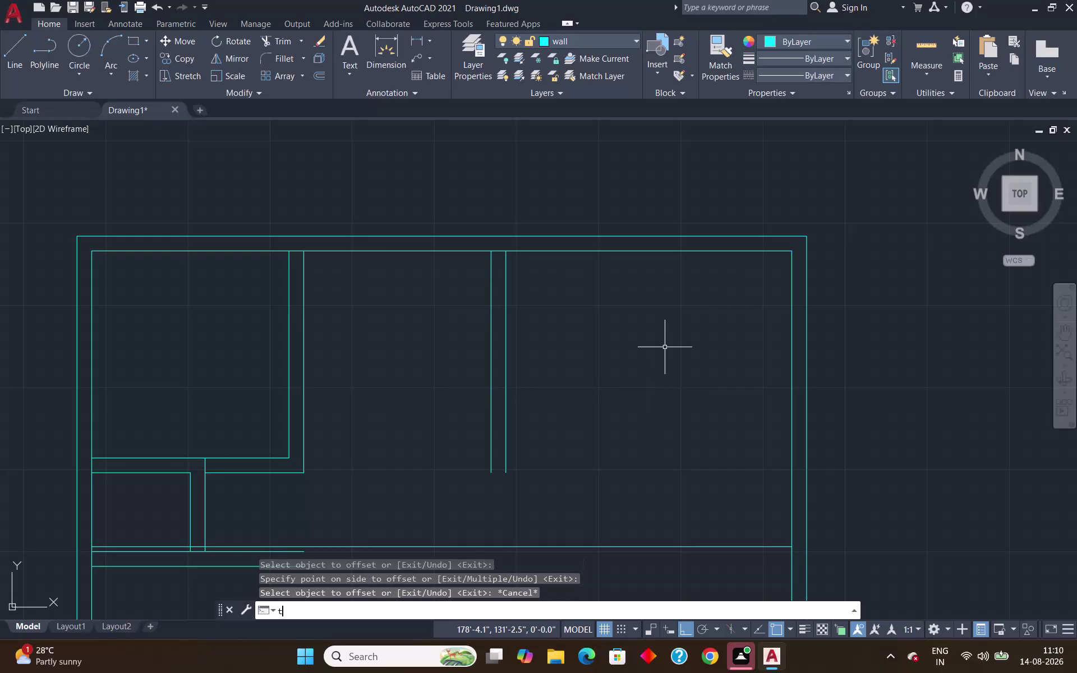
text(r)
key(Return)
scroll(down, 3)
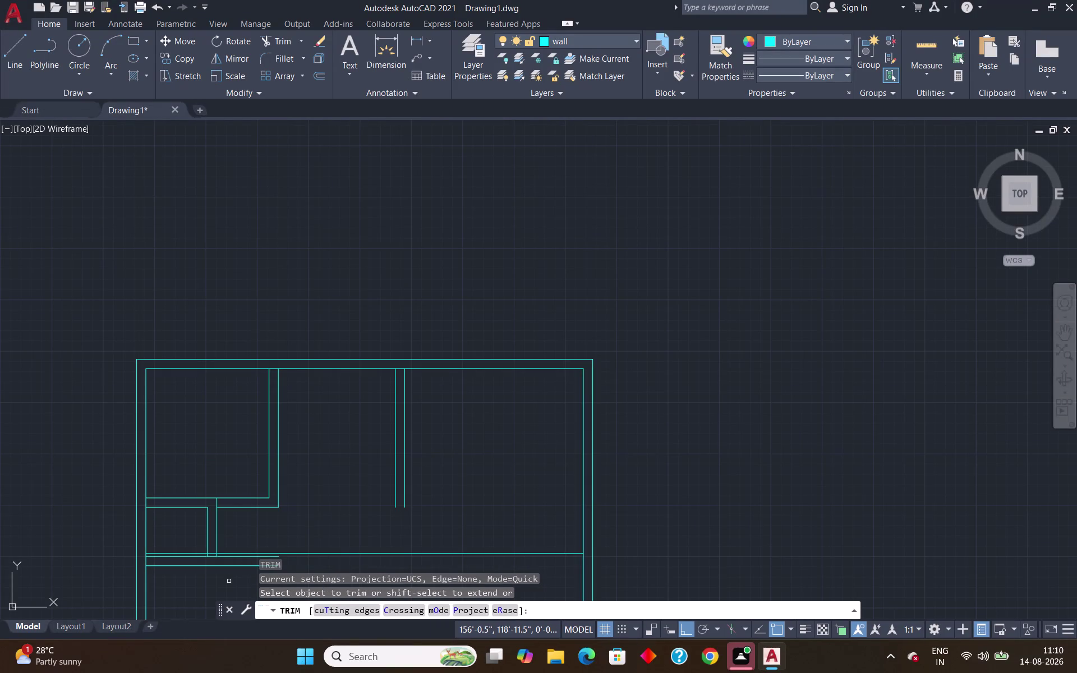
middle_drag(217, 593, 270, 480)
Trim the partition overshoot and the 15' wall segment so they meet cleanly.
scroll(up, 3)
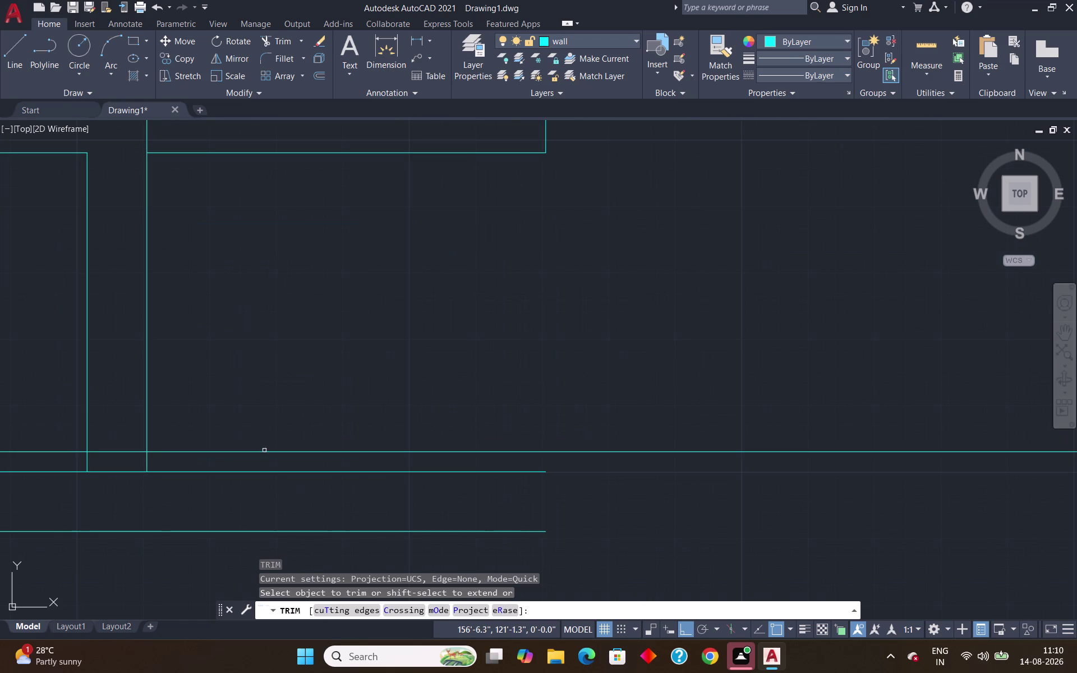
scroll(down, 3)
scroll(up, 3)
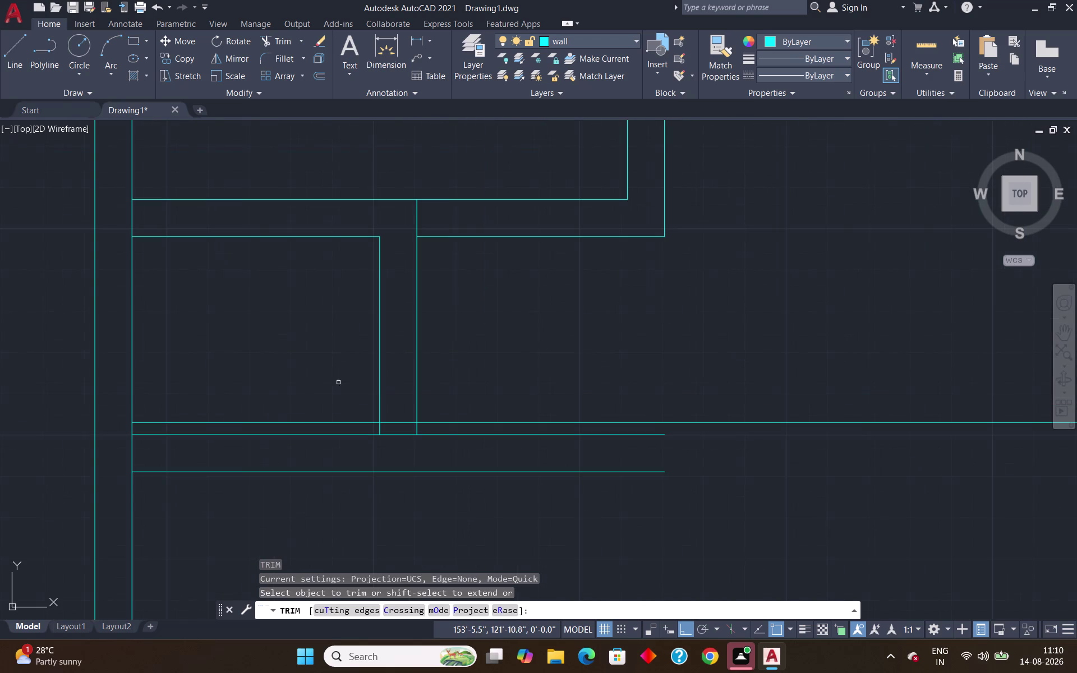
click(302, 423)
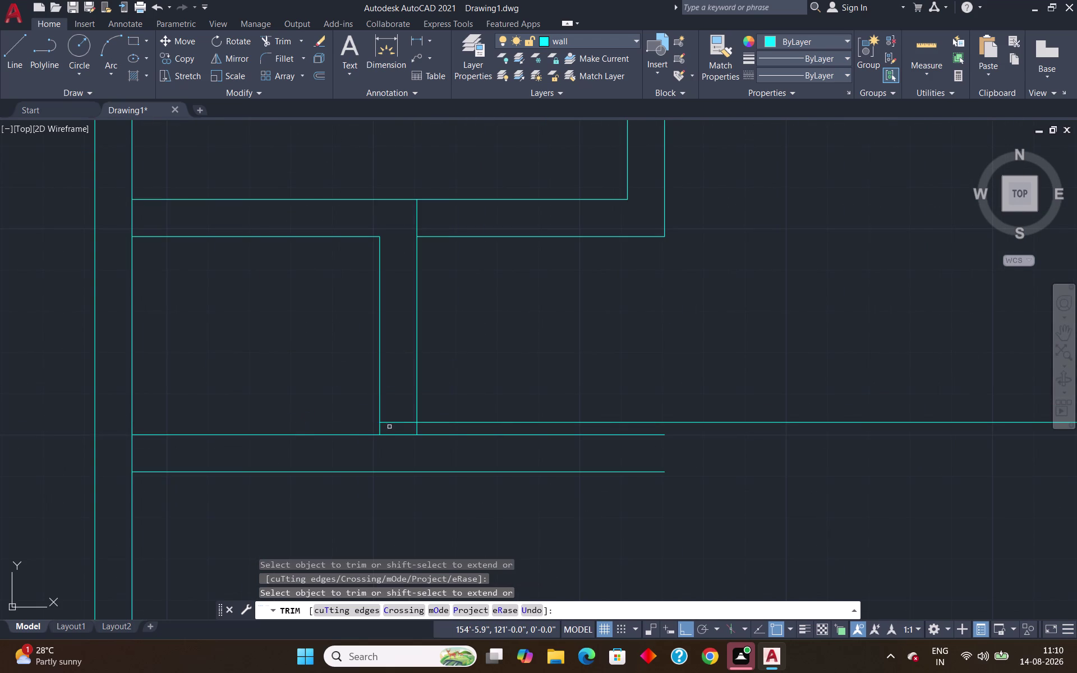
click(393, 422)
key(Escape)
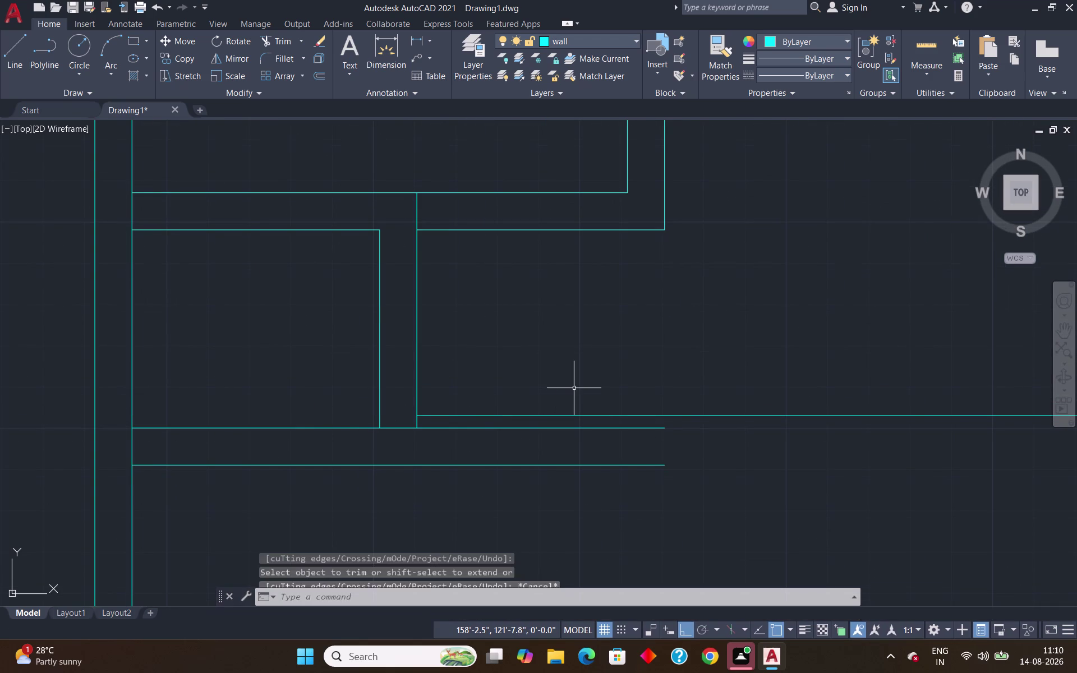
scroll(down, 3)
scroll(up, 3)
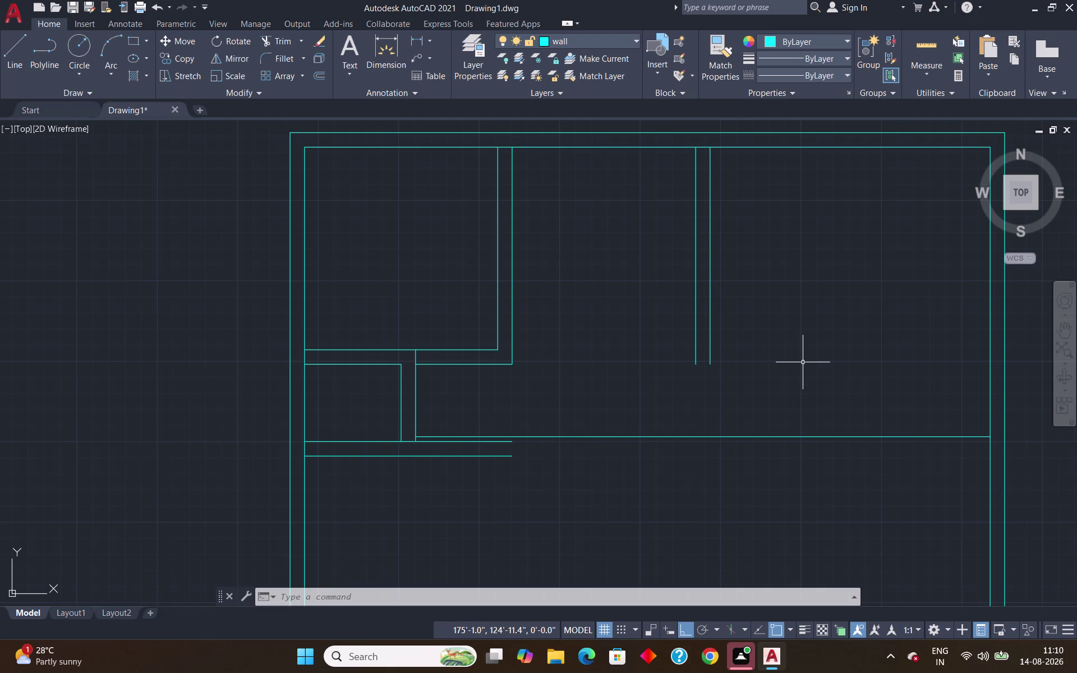
Extend both lines of the 9'6" partition down to the 15' horizontal wall.
scroll(down, 3)
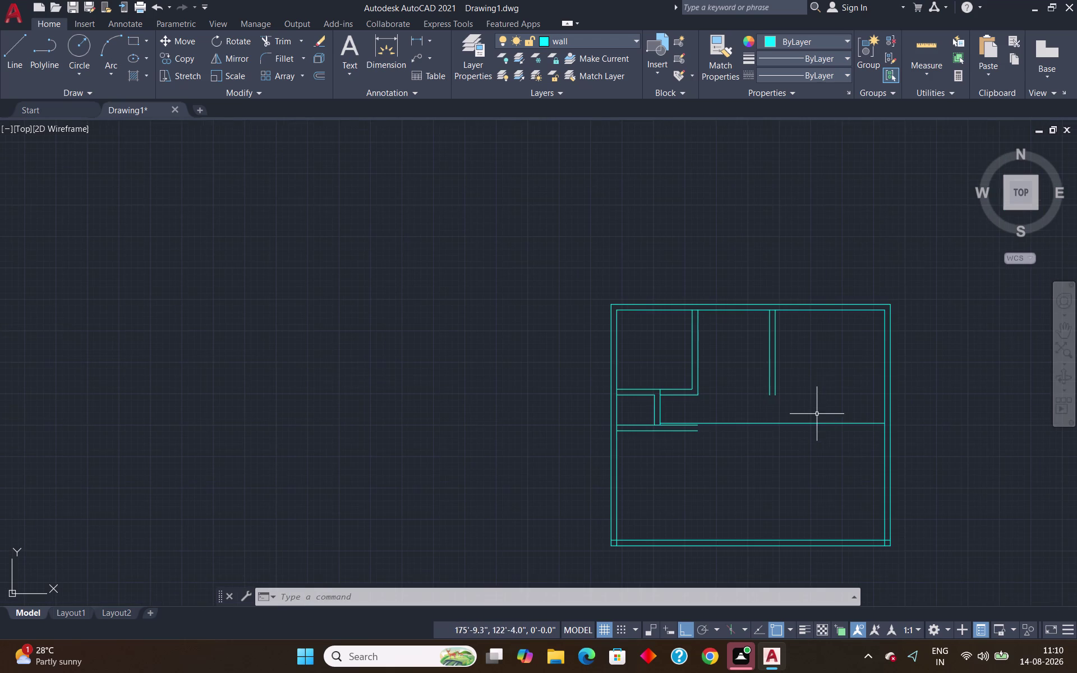
scroll(up, 3)
scroll(down, 3)
scroll(up, 3)
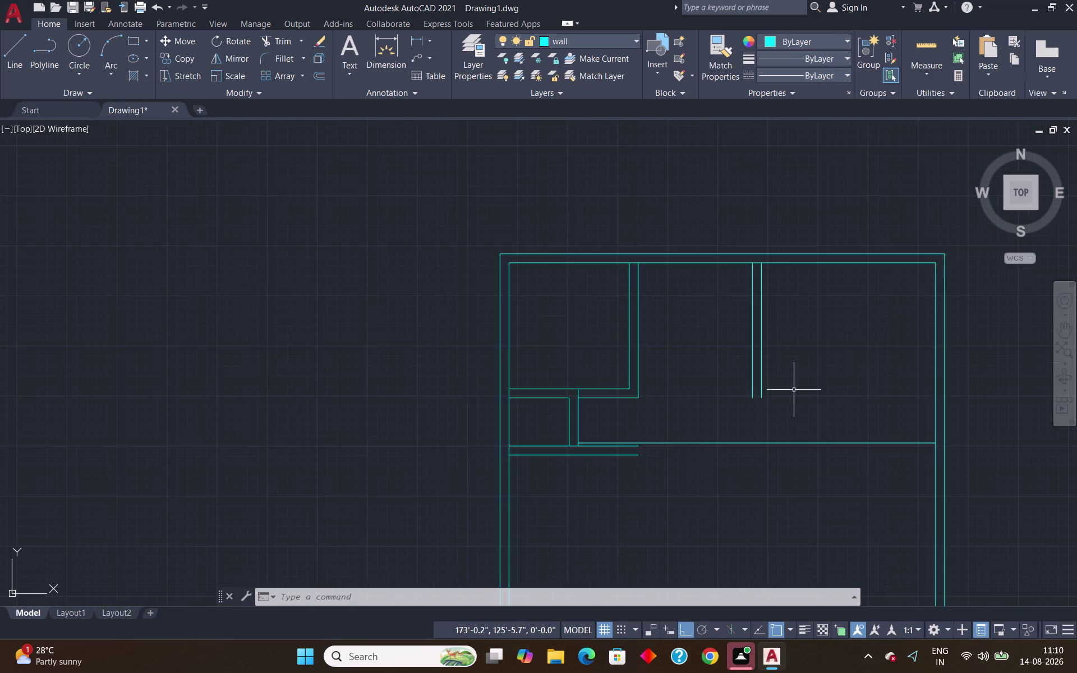
text(ex)
key(Return)
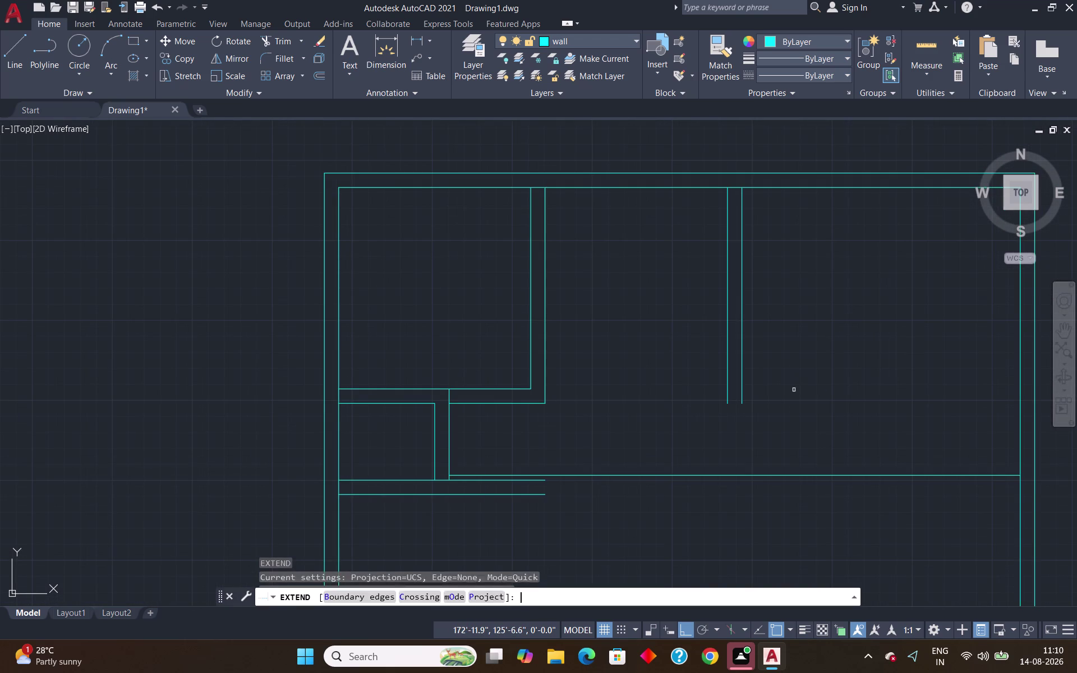
click(728, 384)
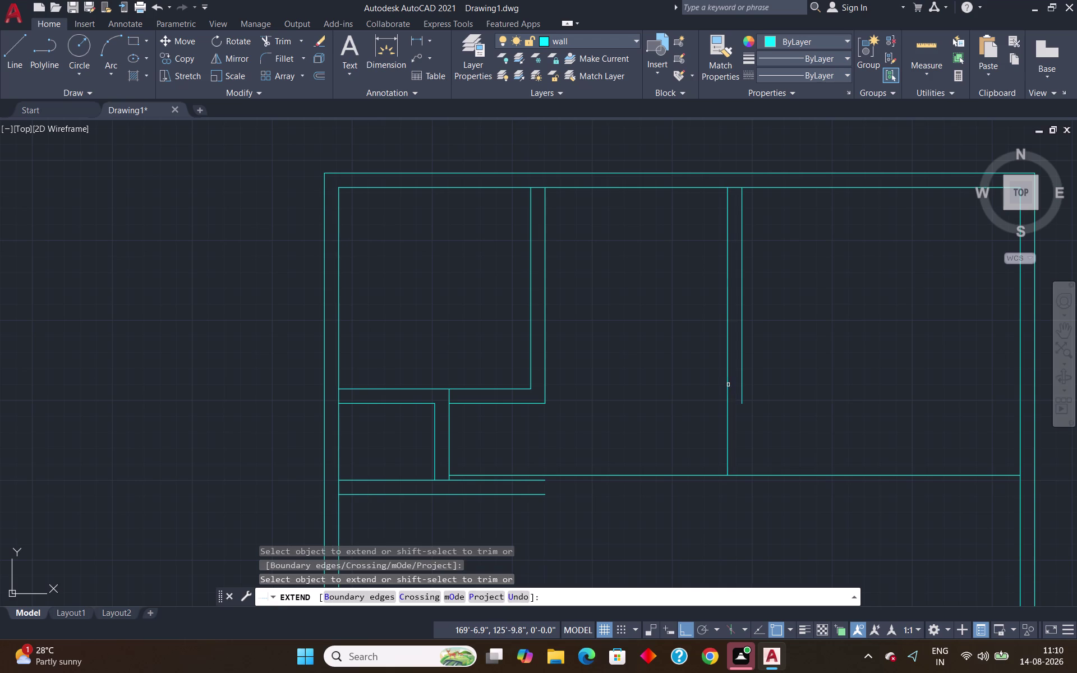
click(743, 387)
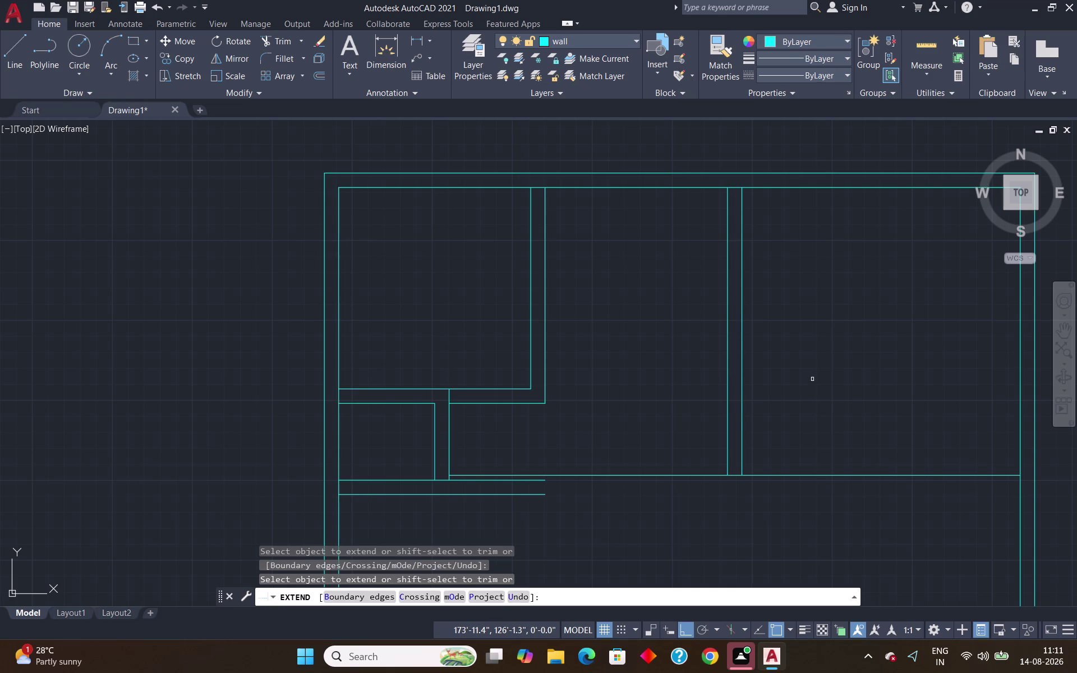
scroll(down, 3)
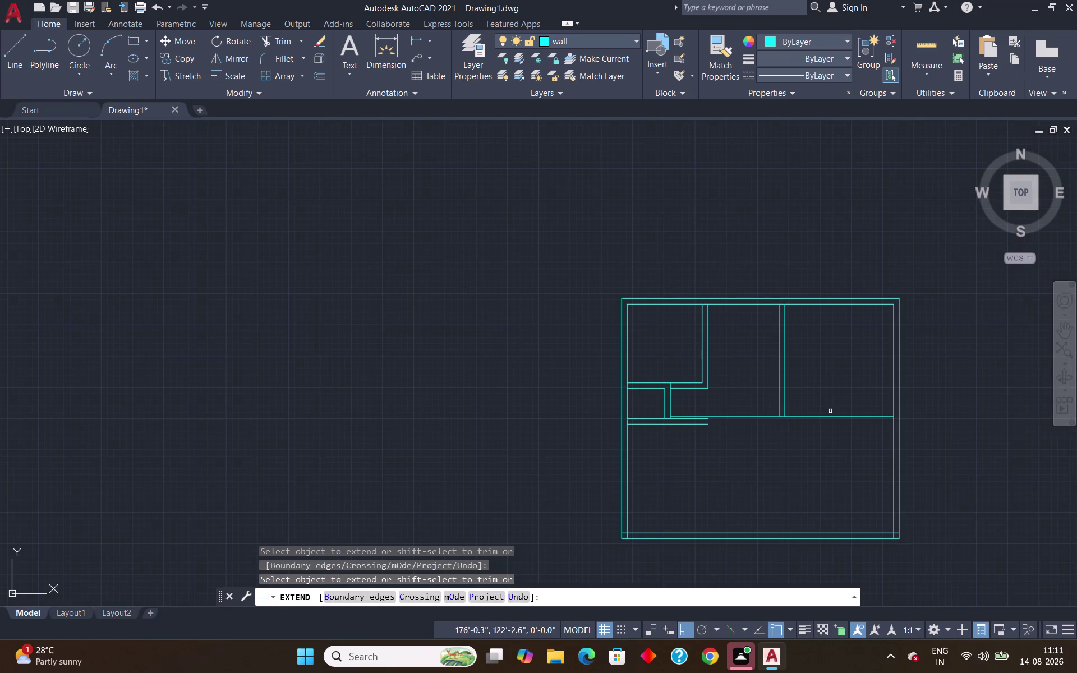
middle_drag(834, 395, 652, 404)
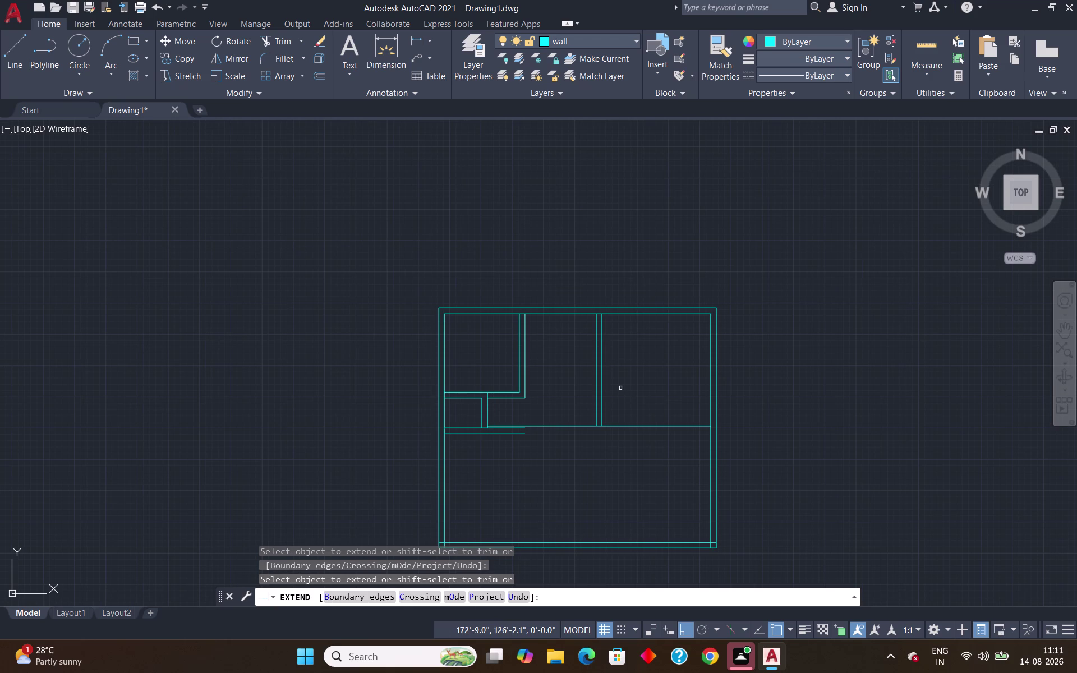
key(Escape)
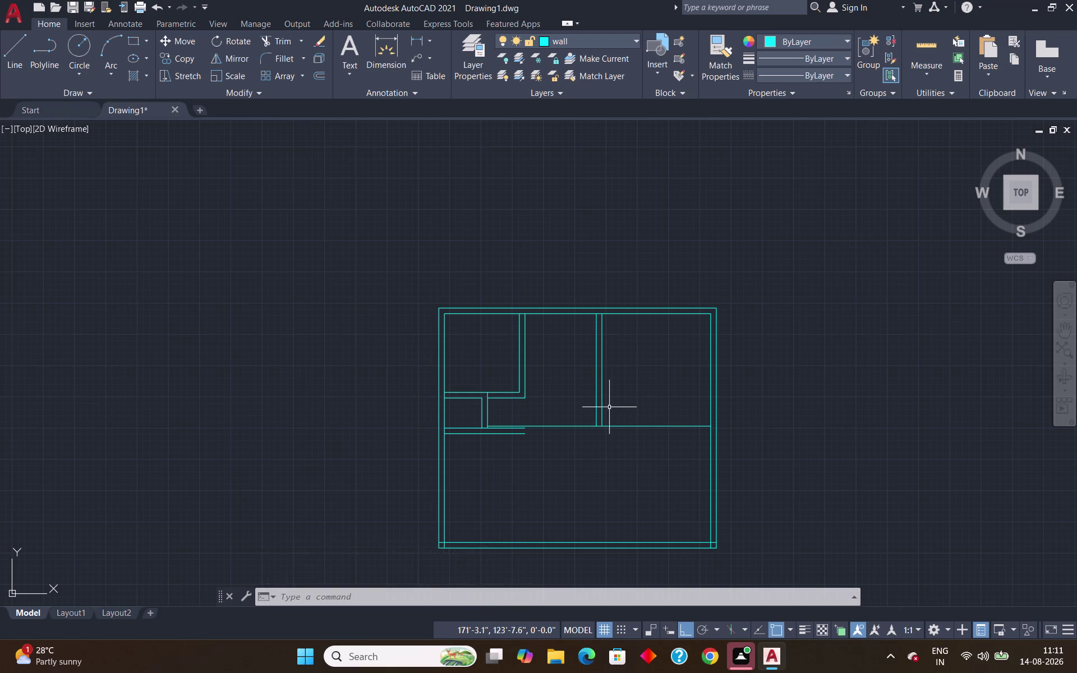
Start an offset with the default distance, then cancel it.
scroll(up, 3)
key(o)
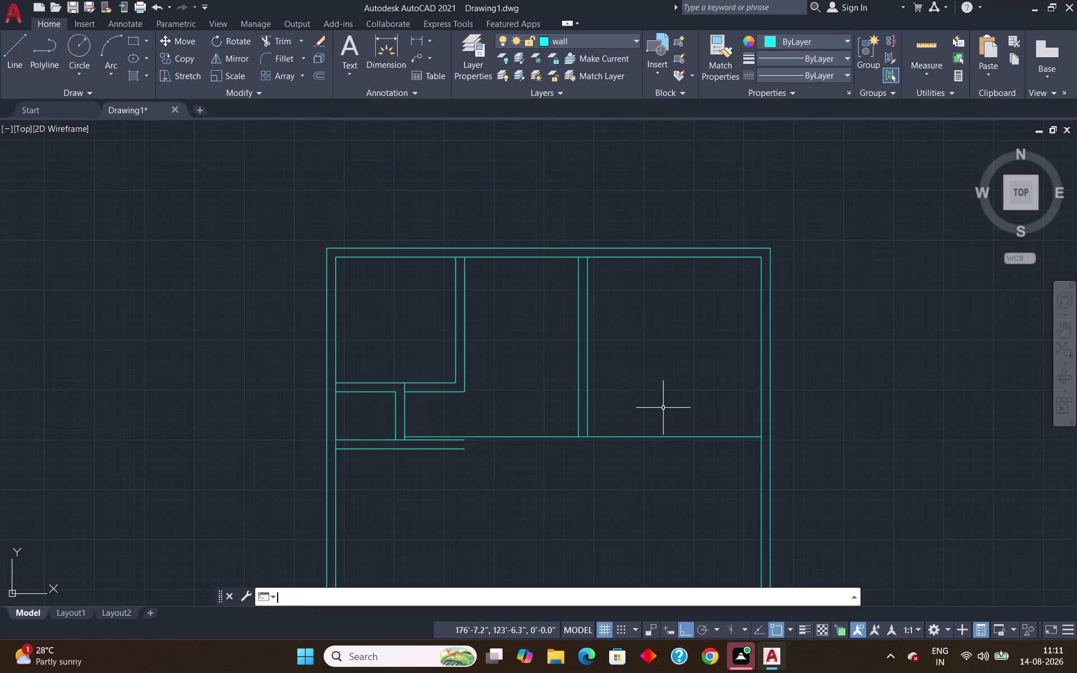
key(Return)
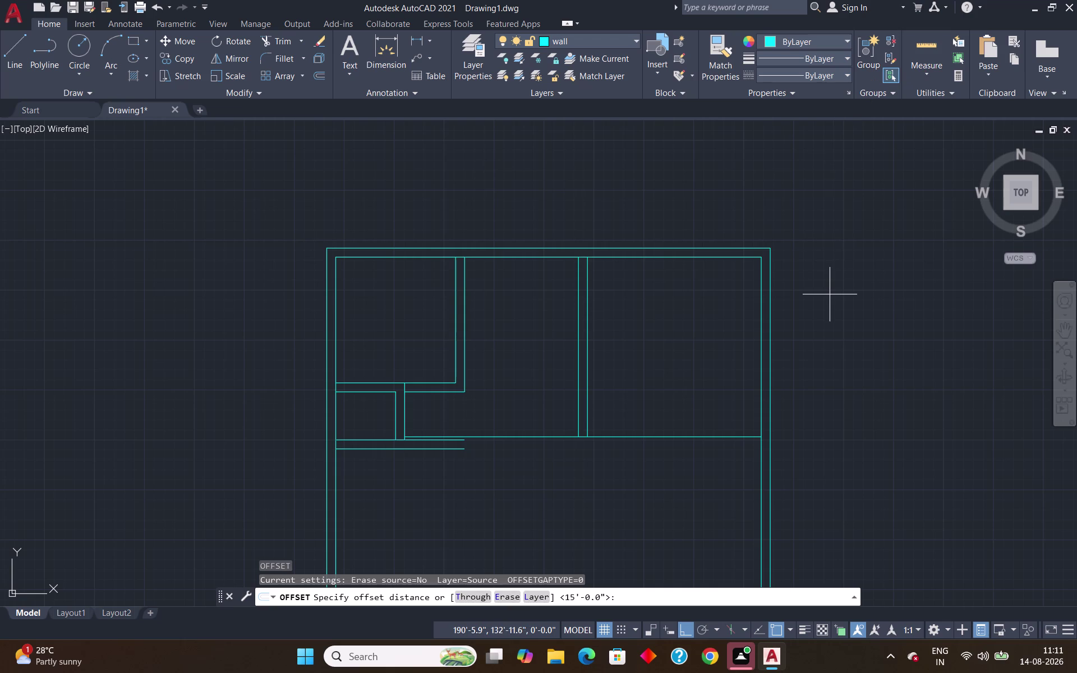
key(Return)
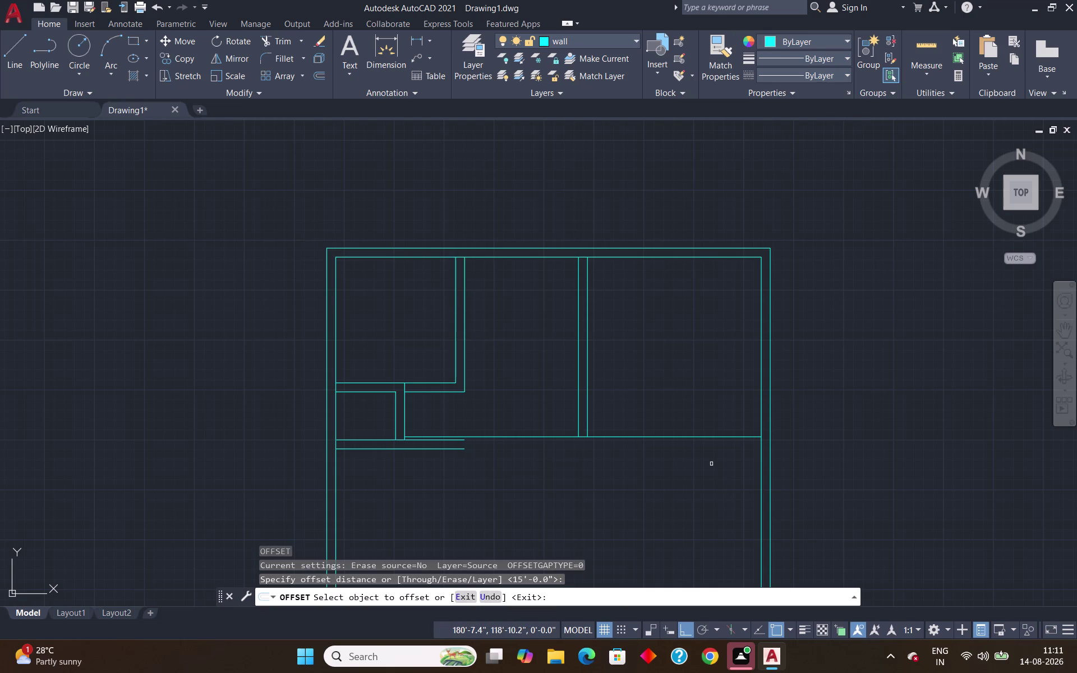
key(Escape)
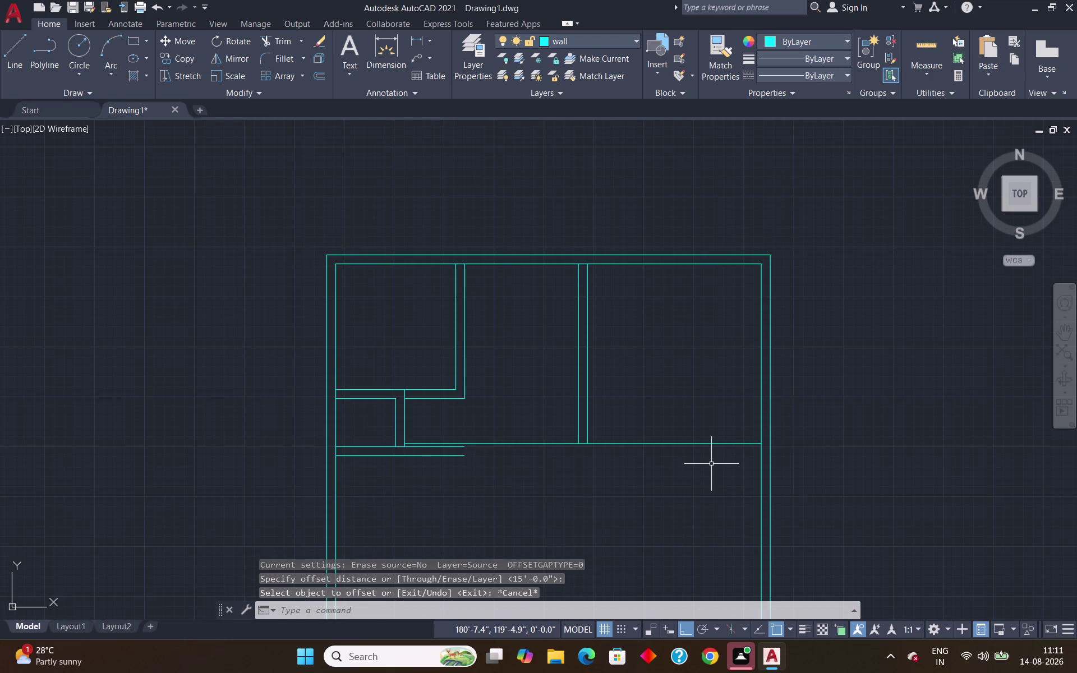
Offset the long horizontal wall line 9" downward.
key(o)
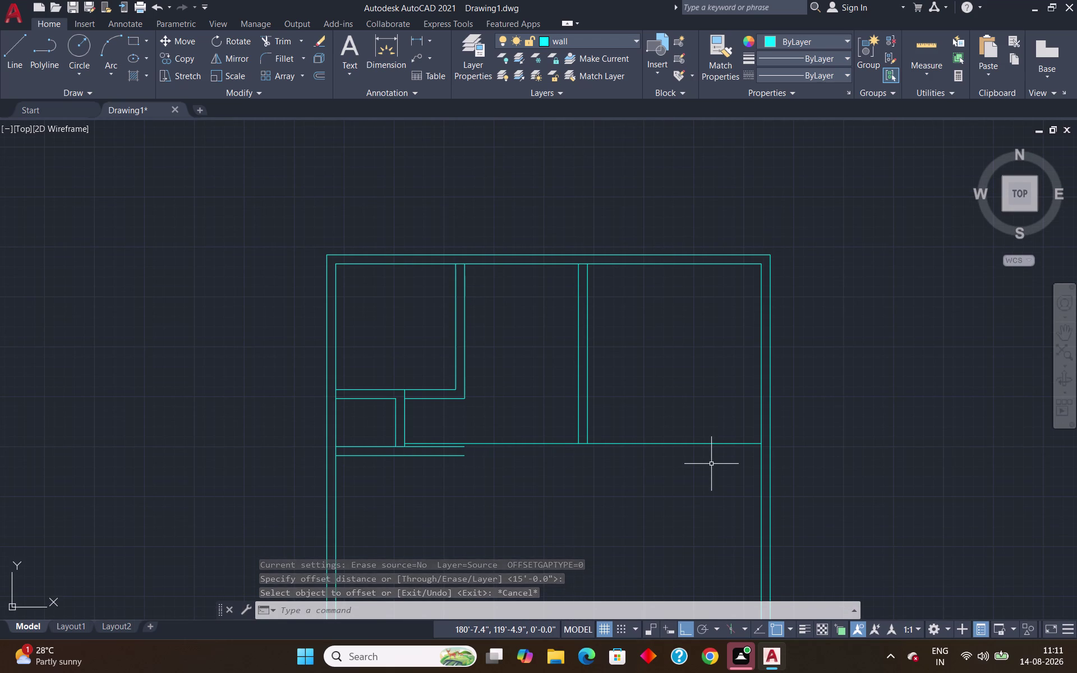
key(Return)
key(9)
key(shift+quotedbl)
key(Return)
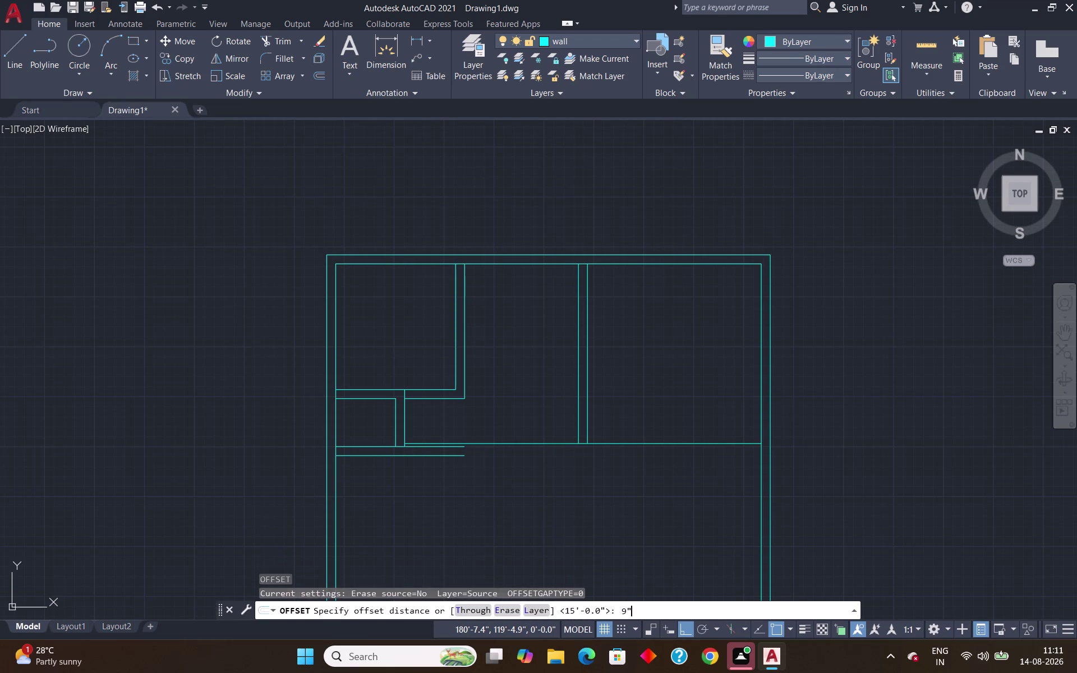
click(685, 444)
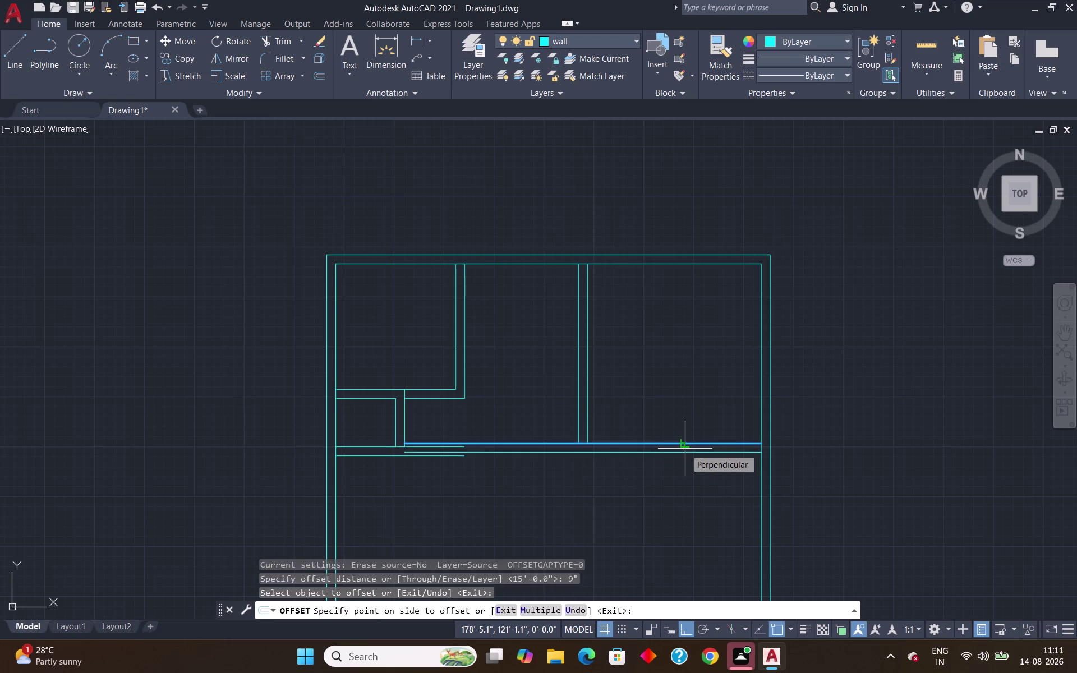
click(684, 449)
key(Escape)
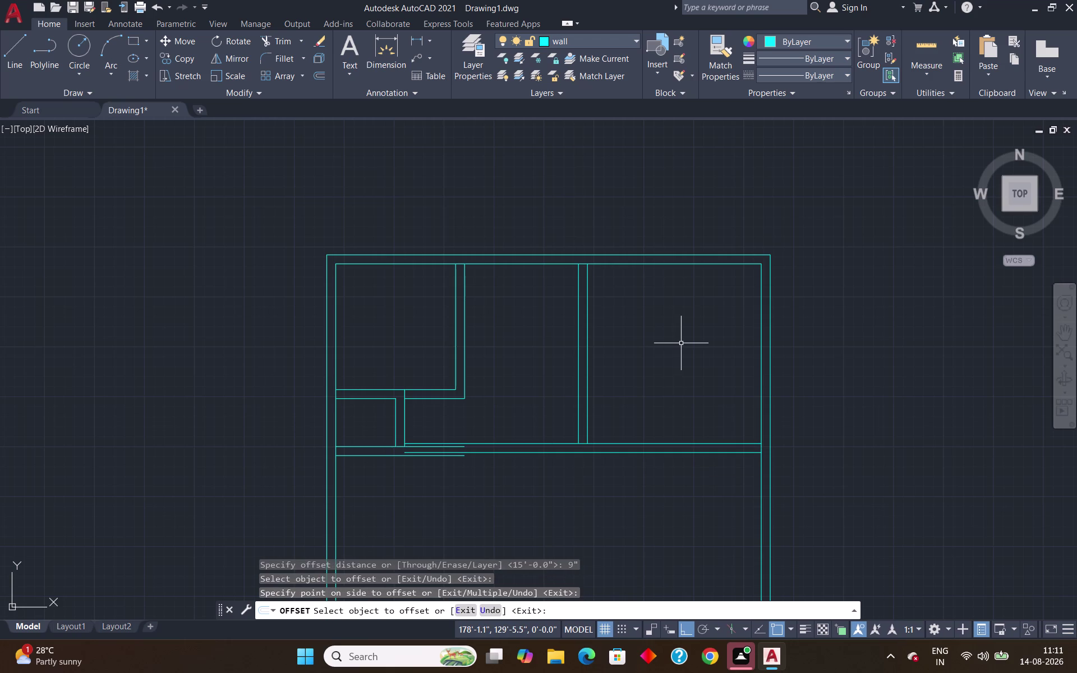
key(t)
key(Escape)
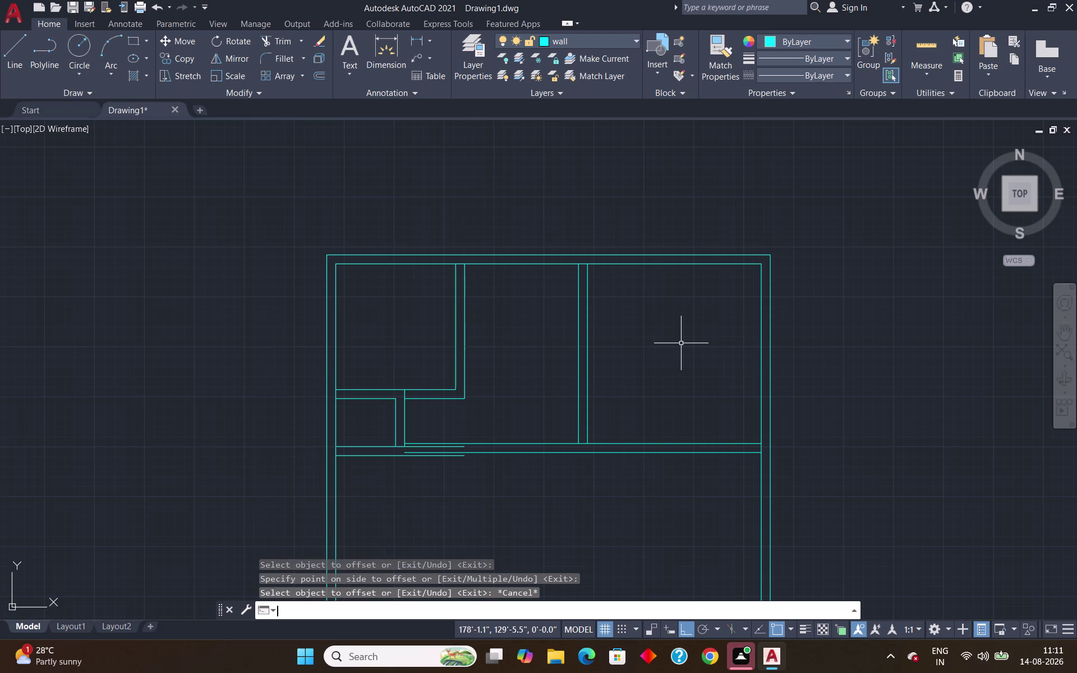
Extend the right room's two vertical wall lines down to the new lower wall line.
text(ex)
key(Return)
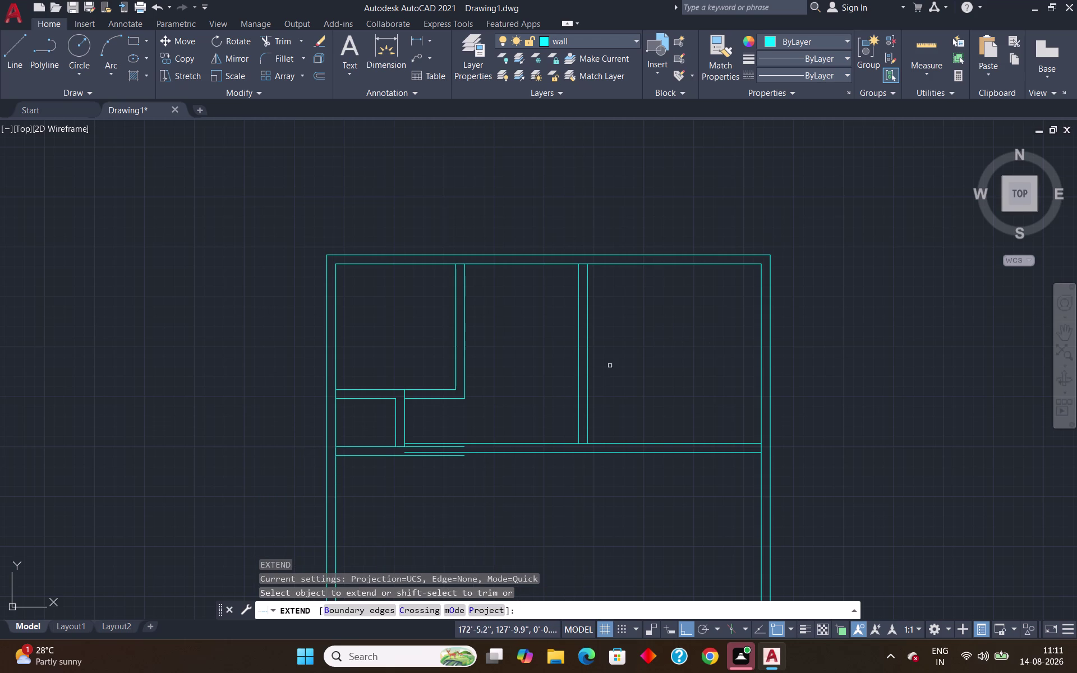
click(577, 417)
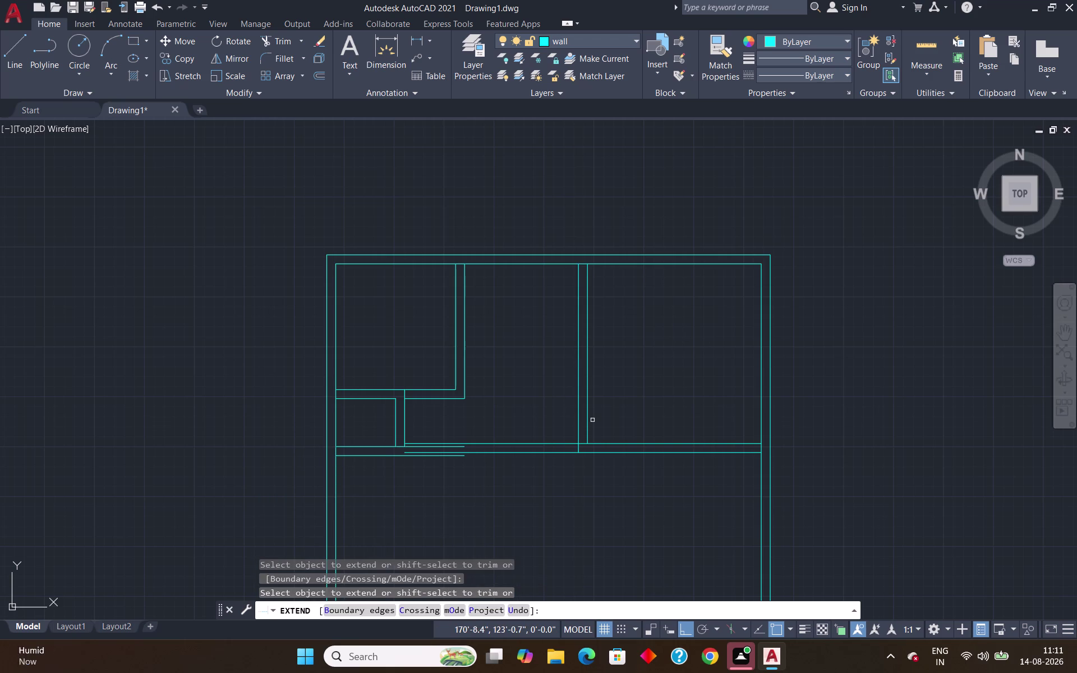
click(589, 417)
key(Escape)
Fence-trim the stray horizontal wall segments between the rooms.
text(t)
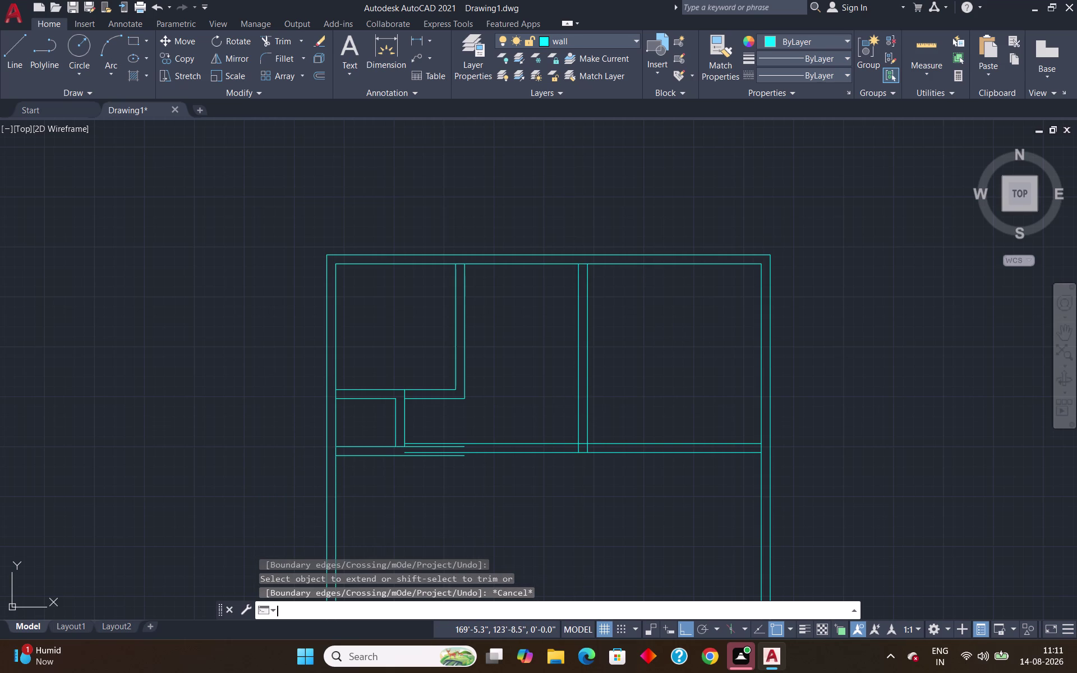
text(r)
key(Return)
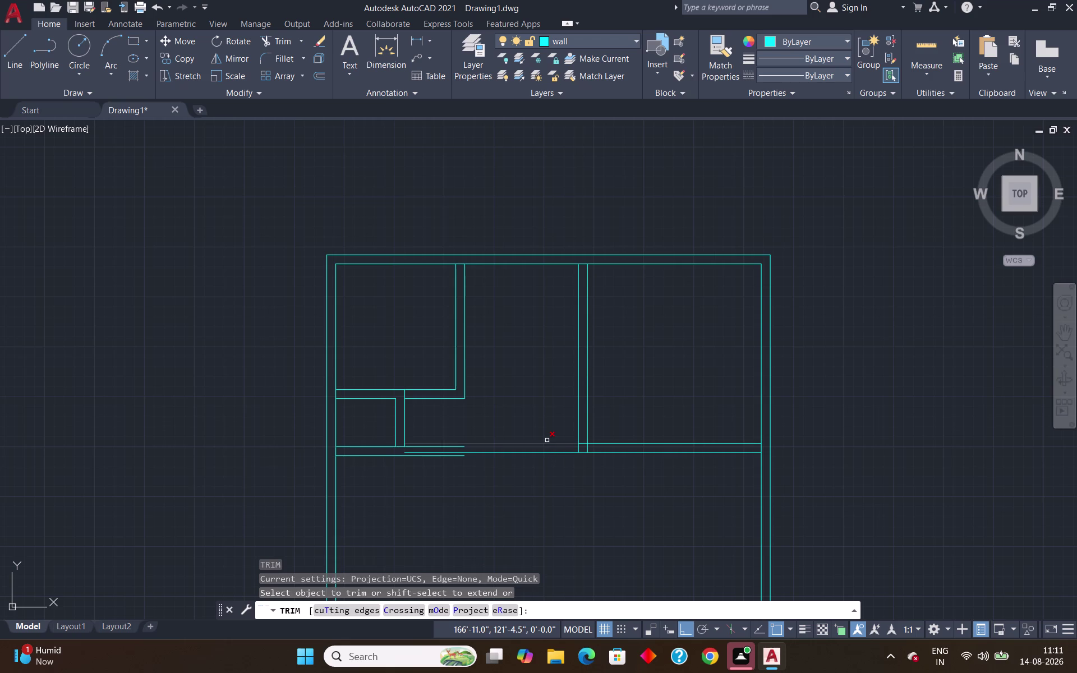
drag(546, 440, 543, 472)
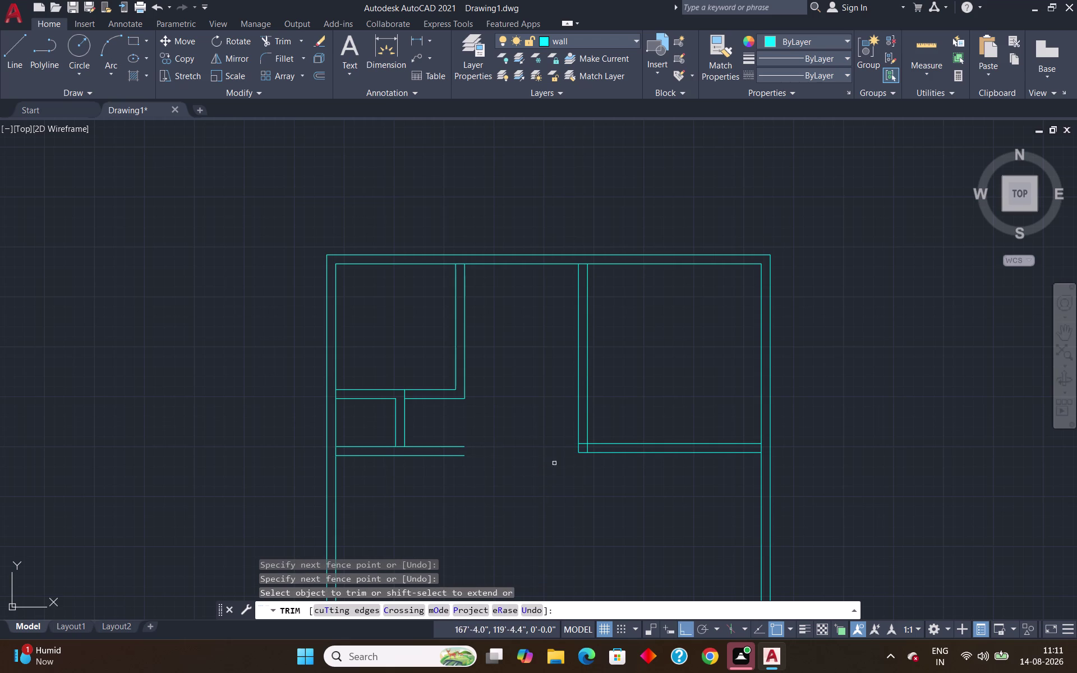
scroll(up, 3)
scroll(down, 3)
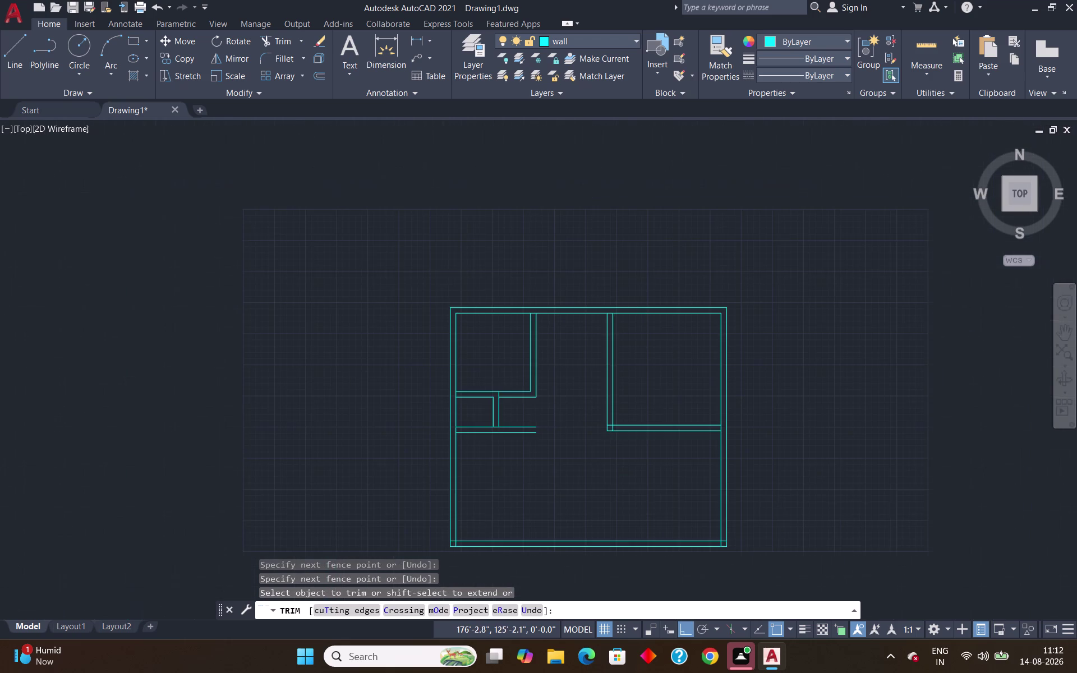
scroll(up, 3)
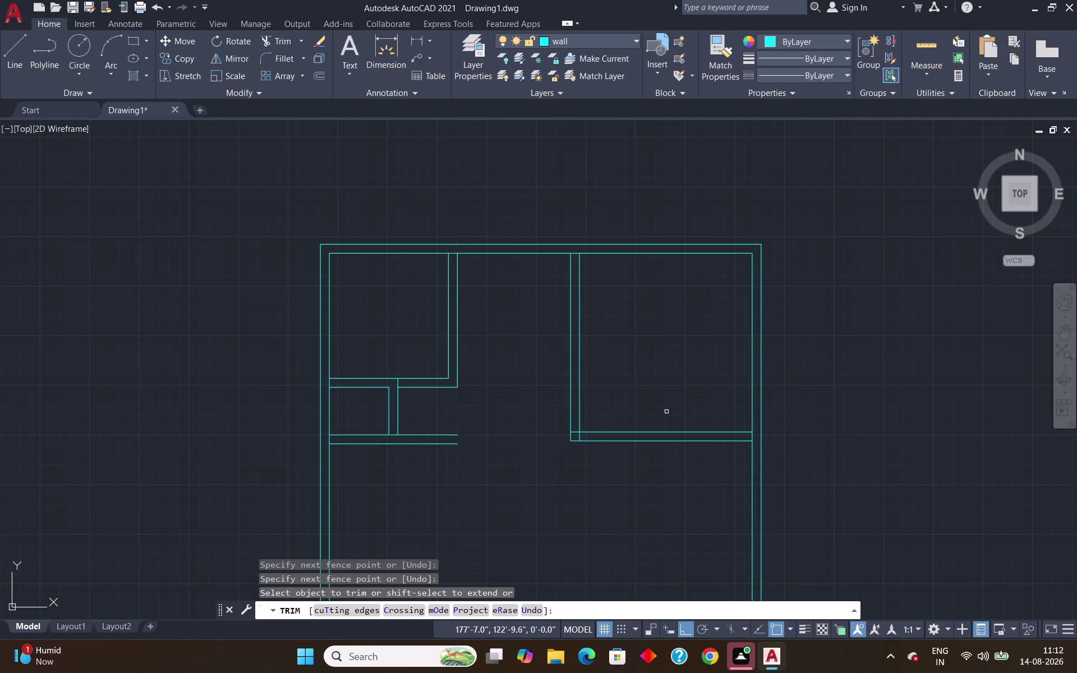
key(Escape)
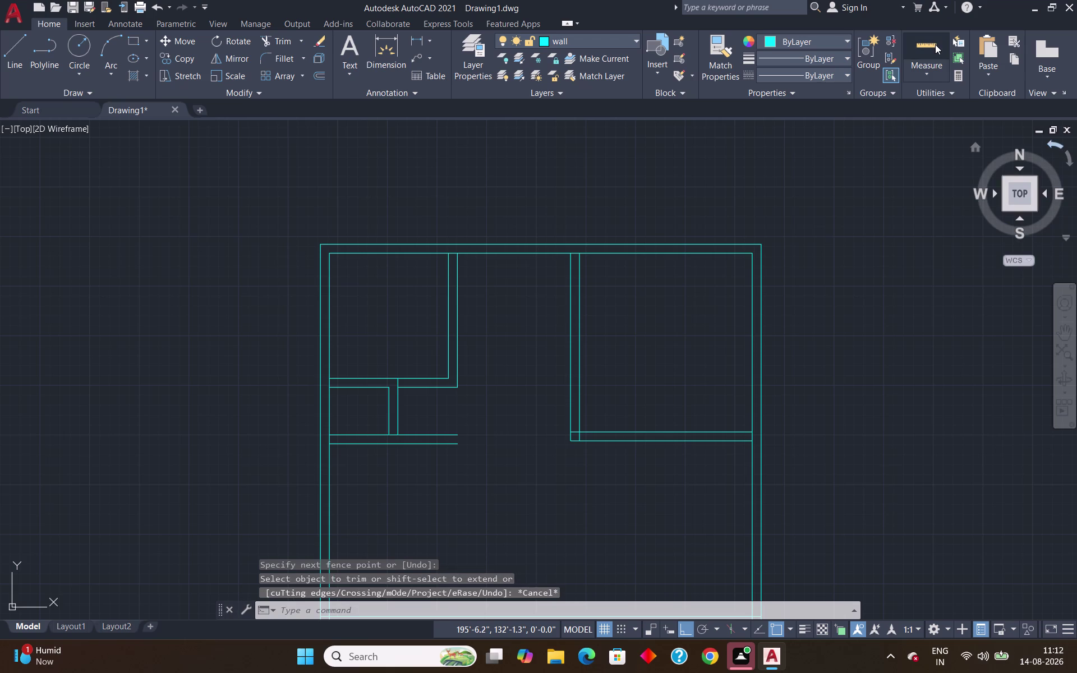
Erase both vertical lines of the 9'6" double wall.
click(936, 46)
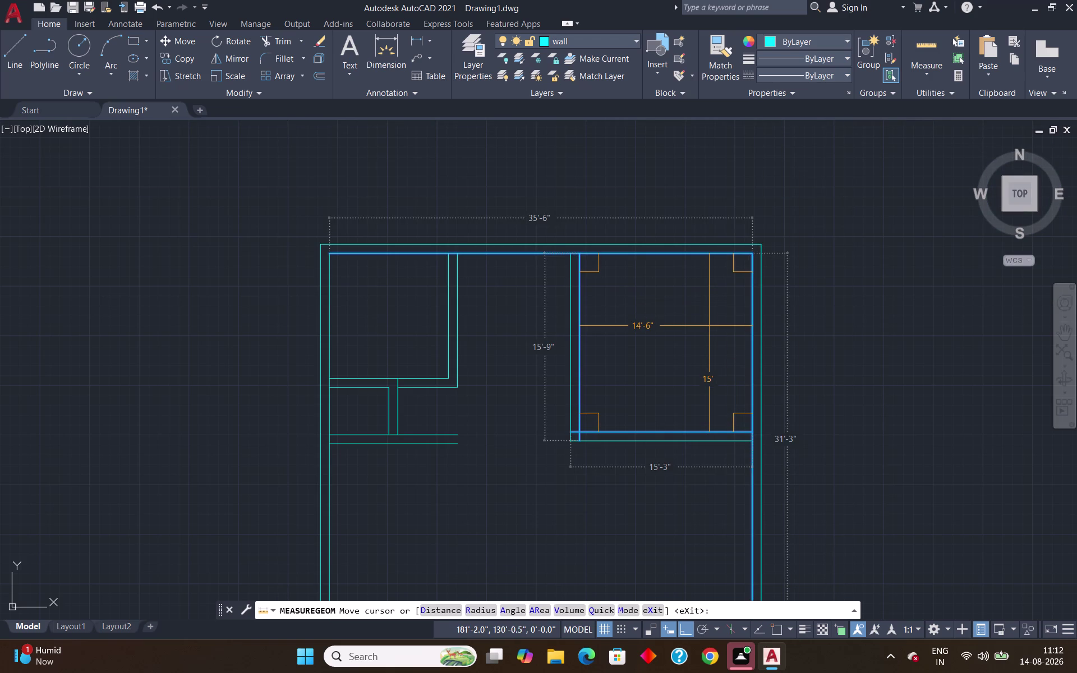
key(Escape)
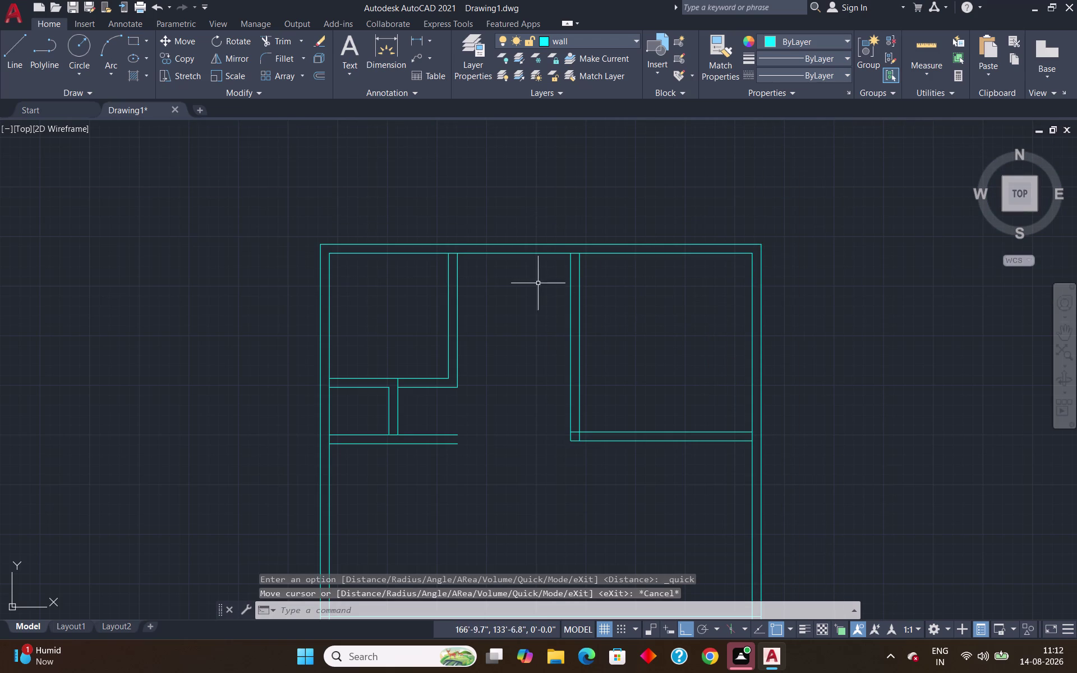
drag(522, 283, 569, 294)
click(705, 472)
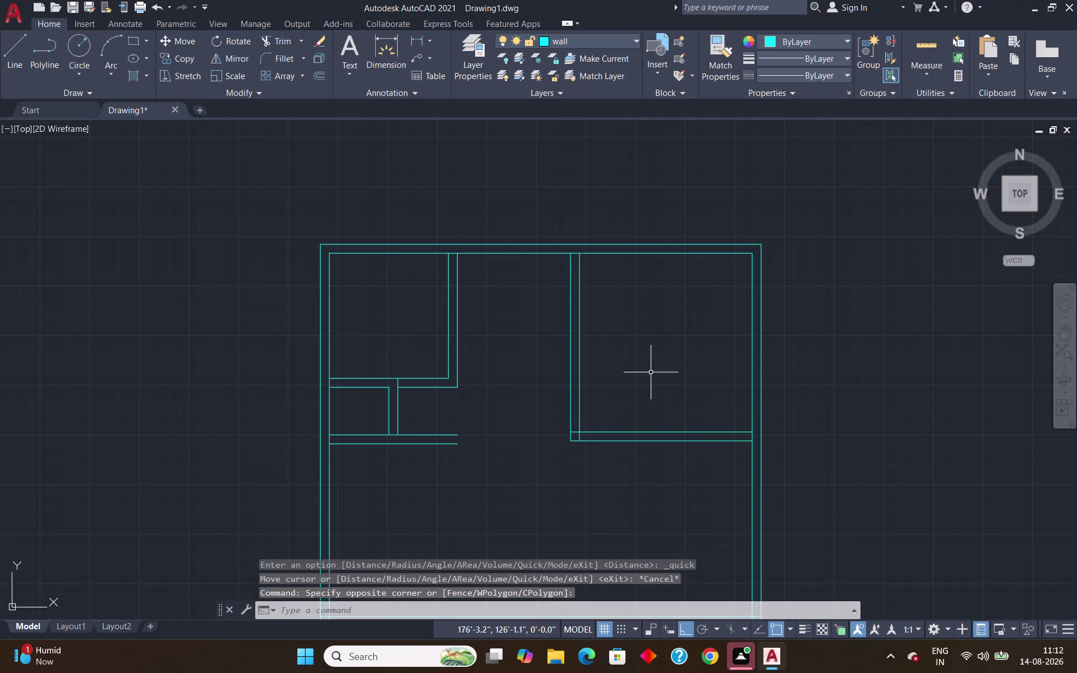
click(688, 319)
click(535, 406)
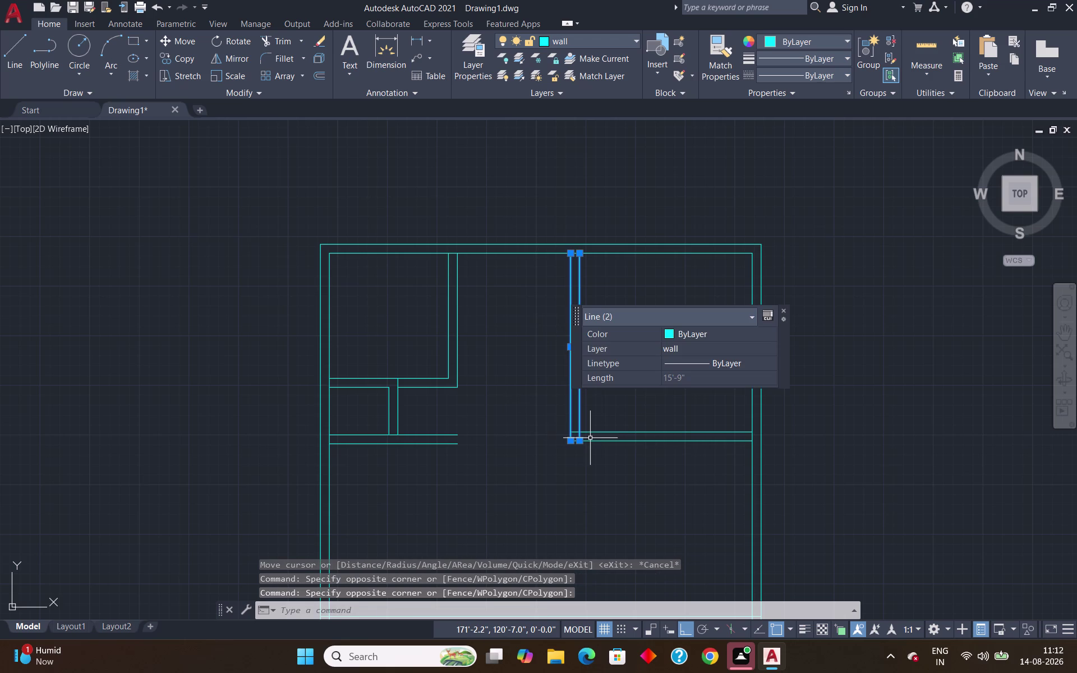
key(Delete)
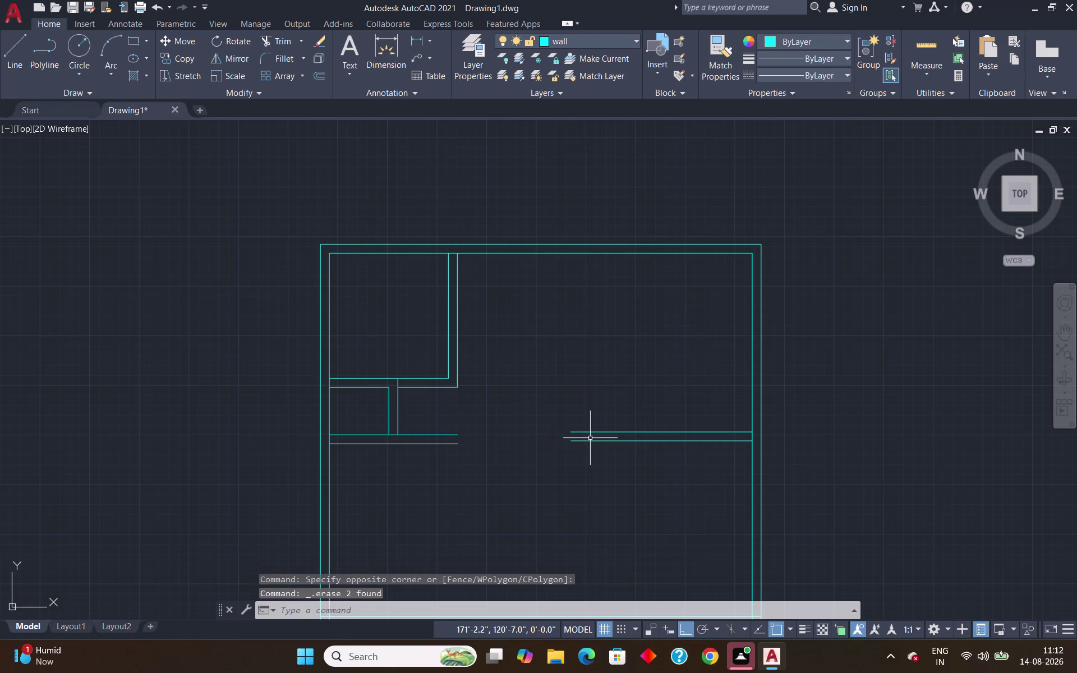
Erase both horizontal lines of the 15' double wall.
click(654, 324)
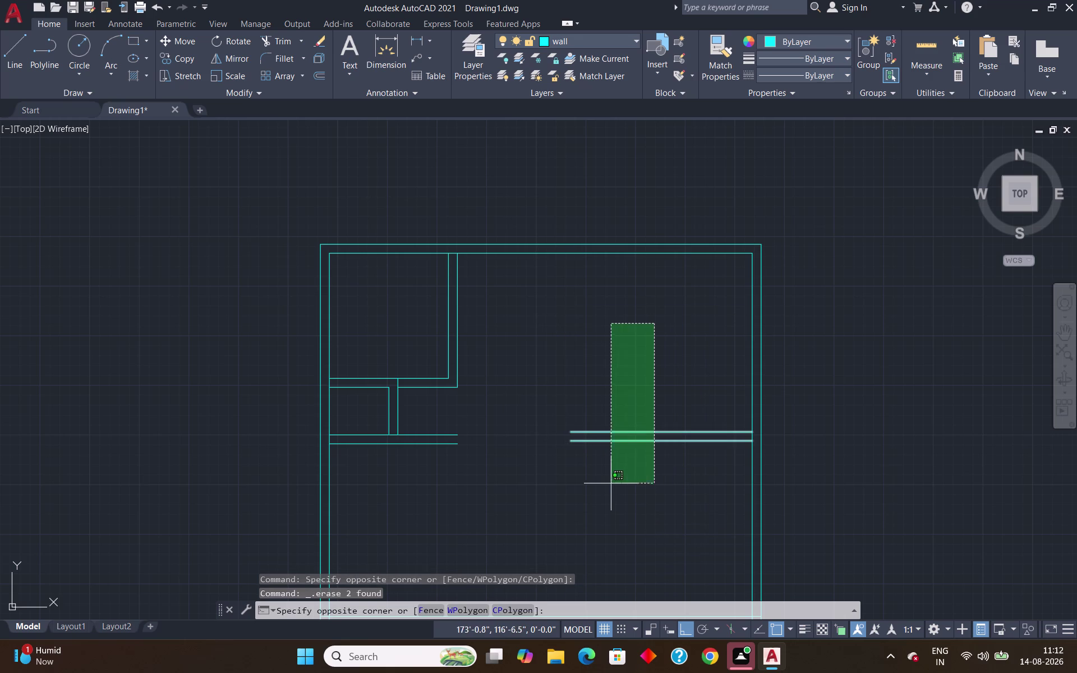
click(582, 461)
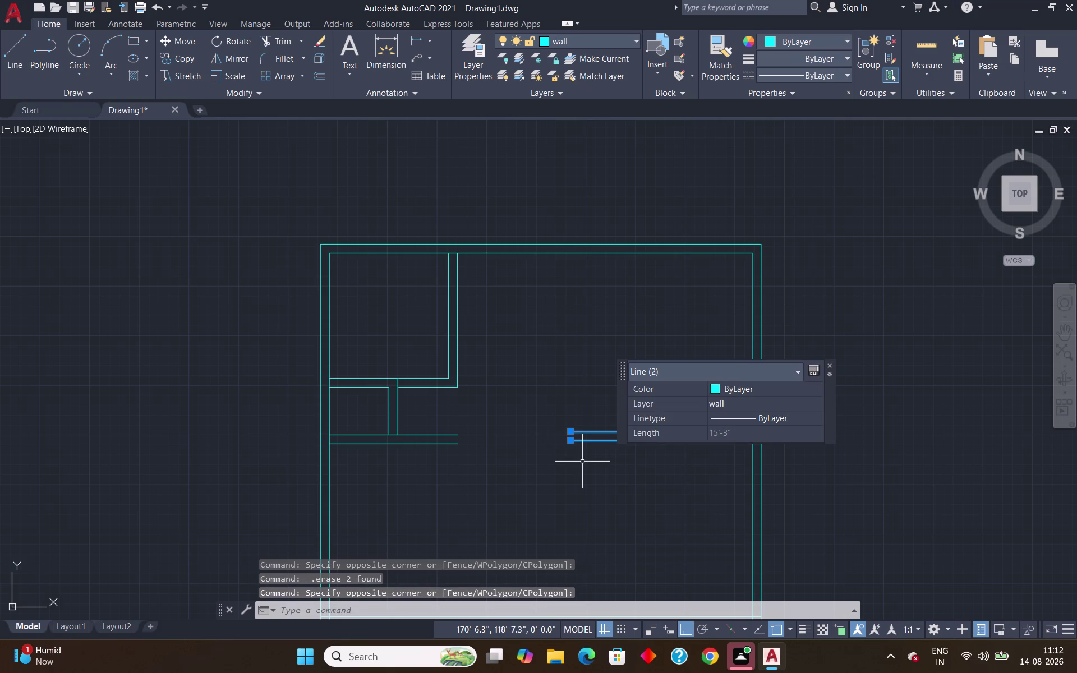
key(Delete)
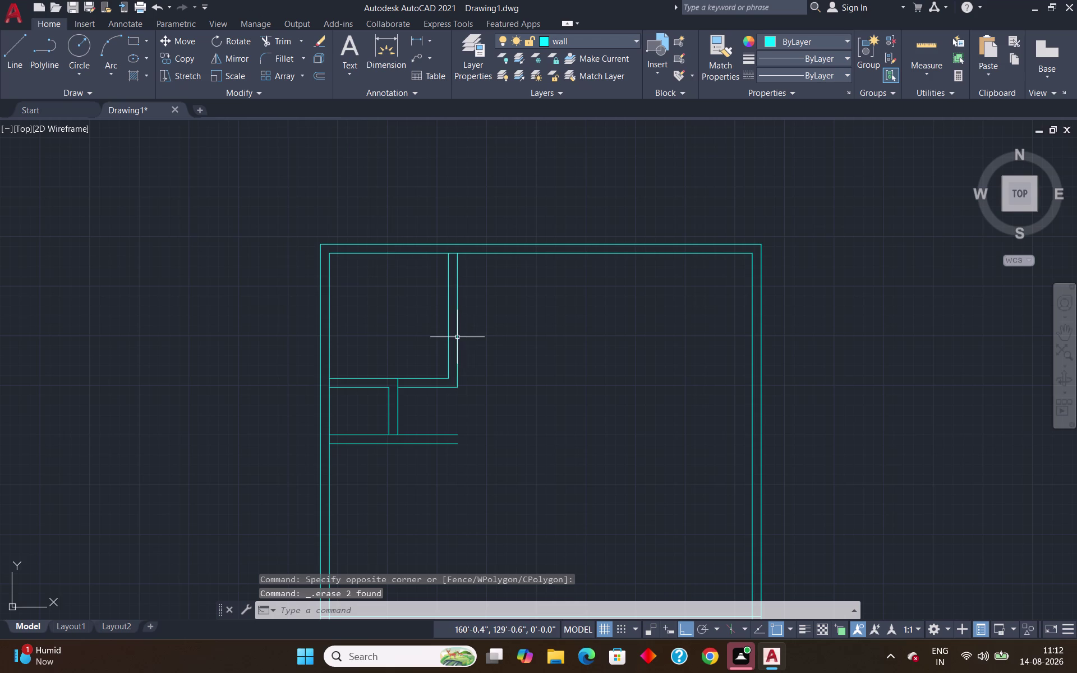
click(457, 337)
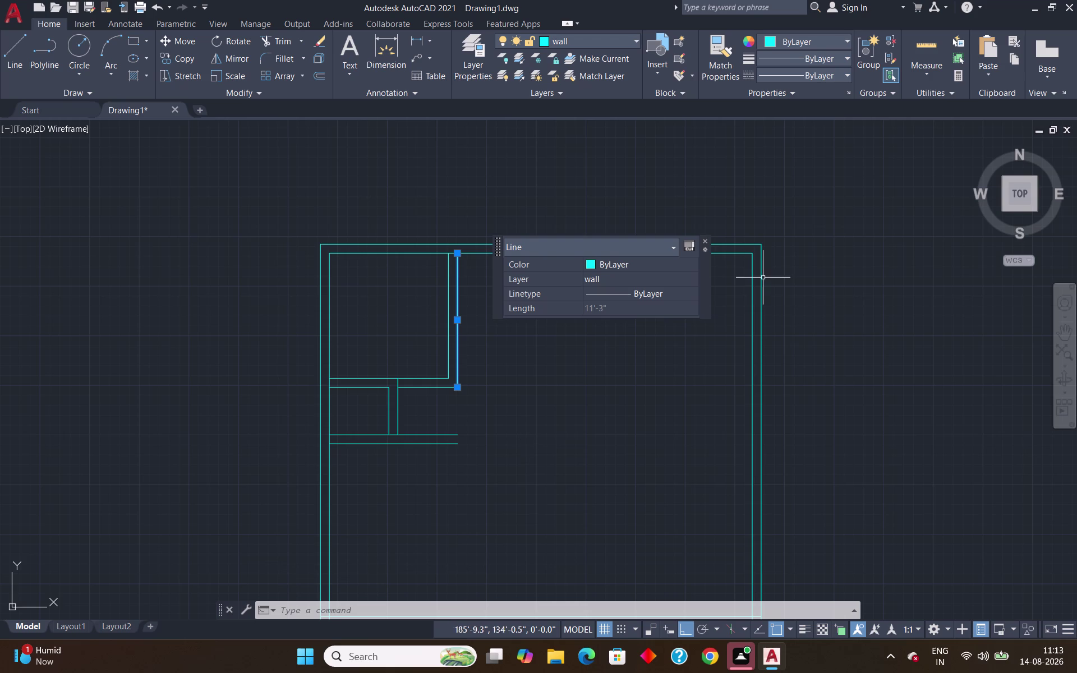
Delete the 11'3" outer line of the corner room's right wall.
click(703, 240)
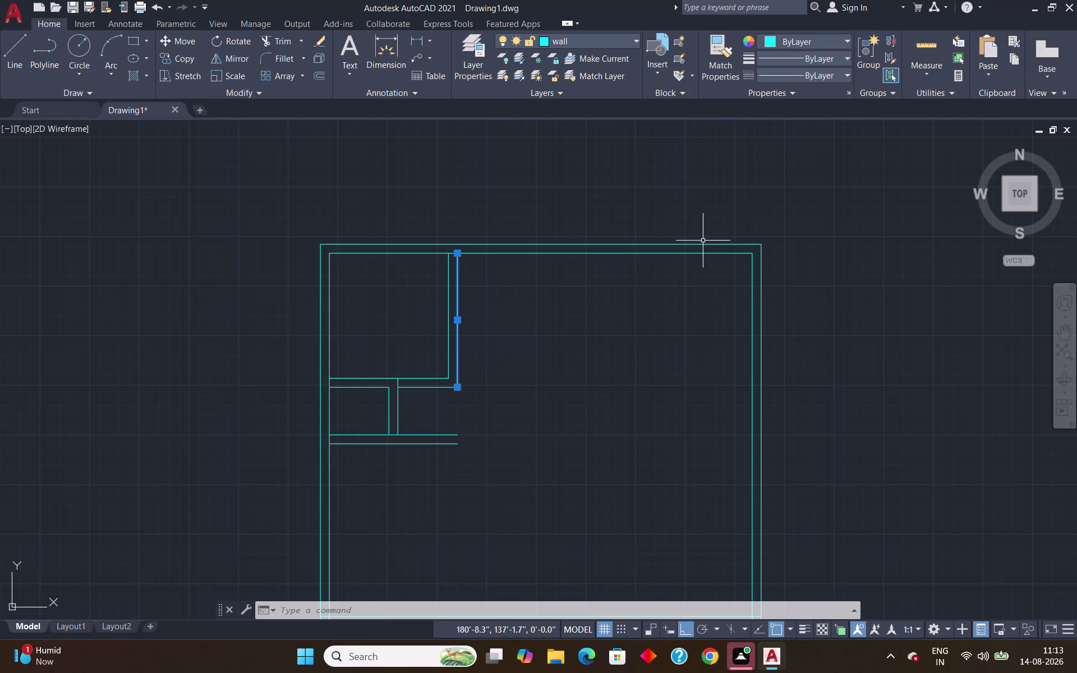
key(Delete)
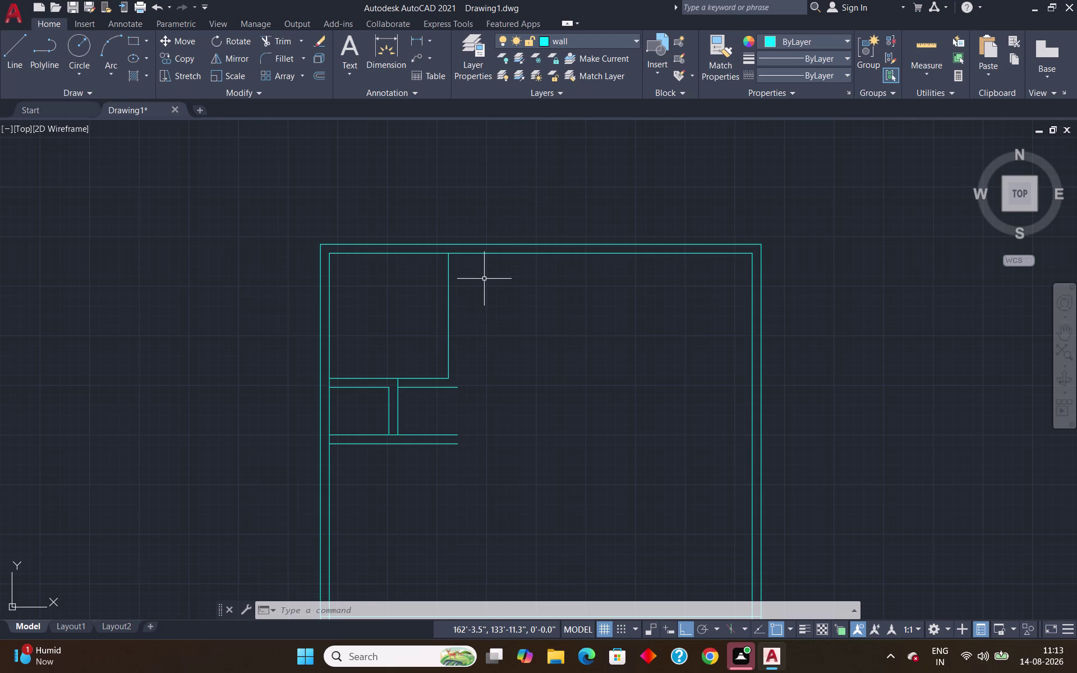
key(Escape)
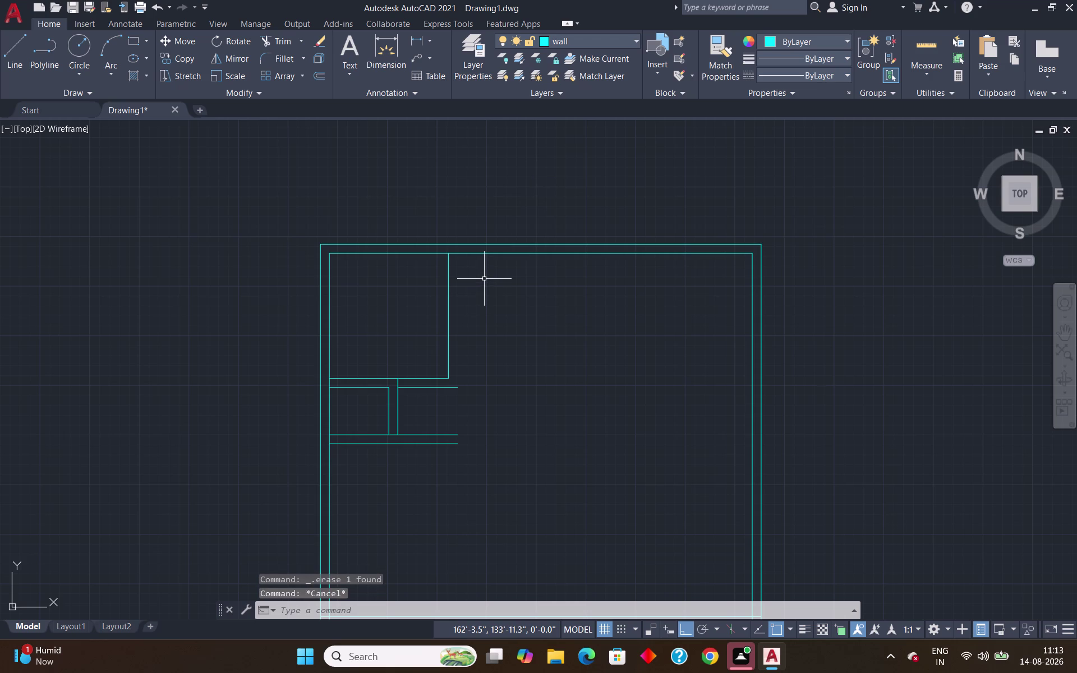
Offset the corner room's right wall line 5" outward to restore the double wall.
key(o)
key(Return)
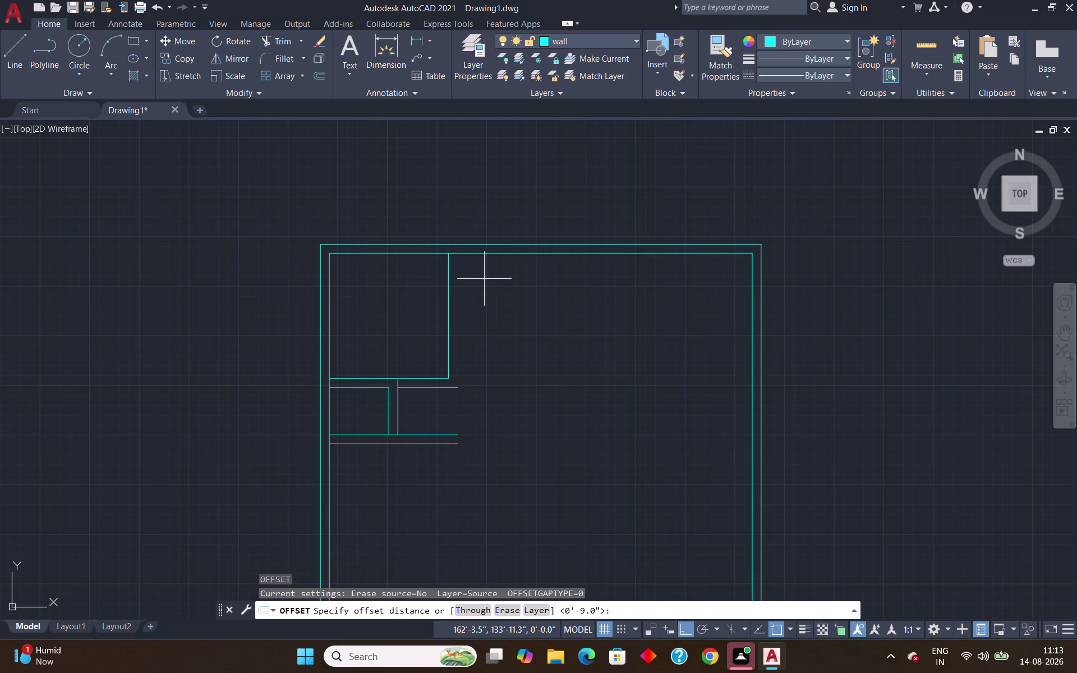
key(5)
key(shift+quotedbl)
key(Return)
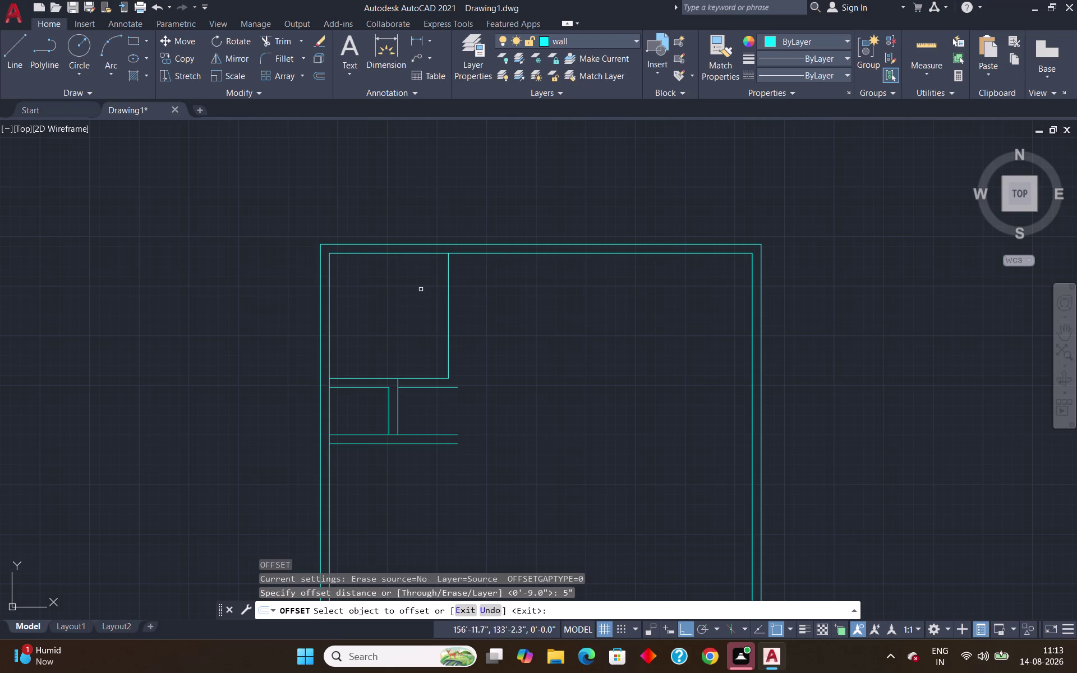
click(449, 305)
click(468, 314)
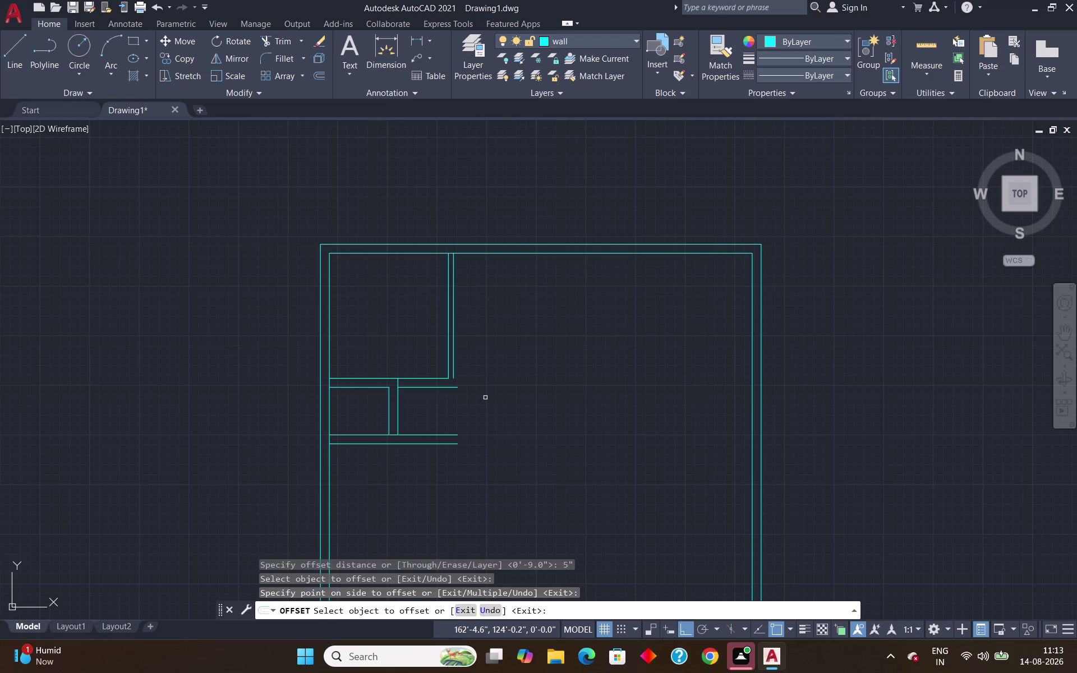
key(Escape)
text(tr)
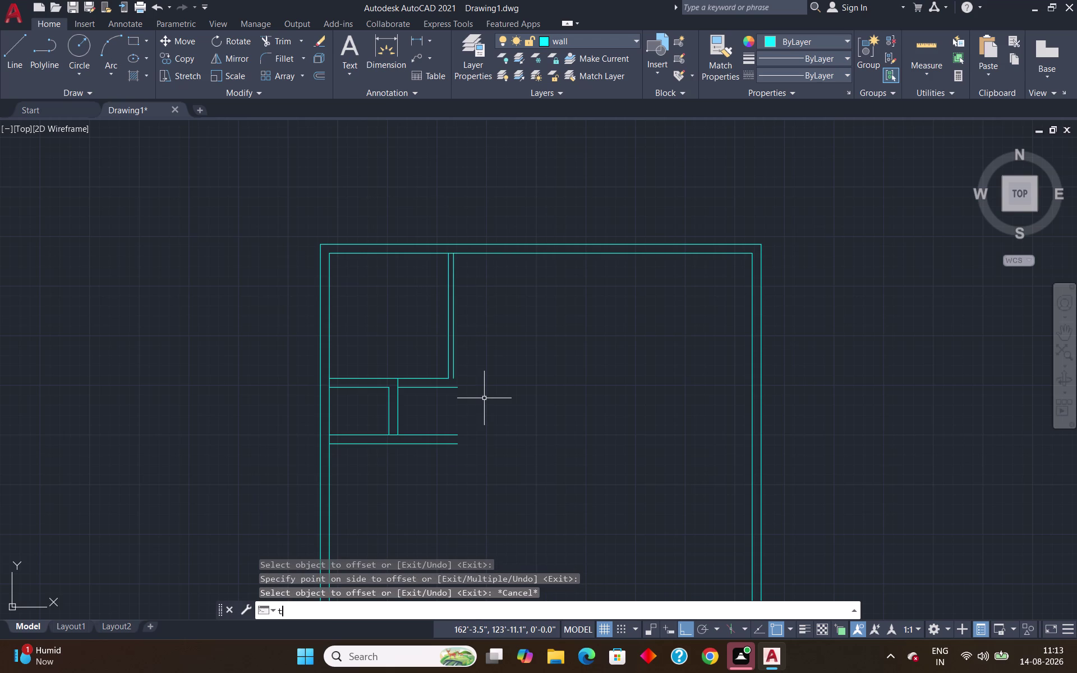
key(Return)
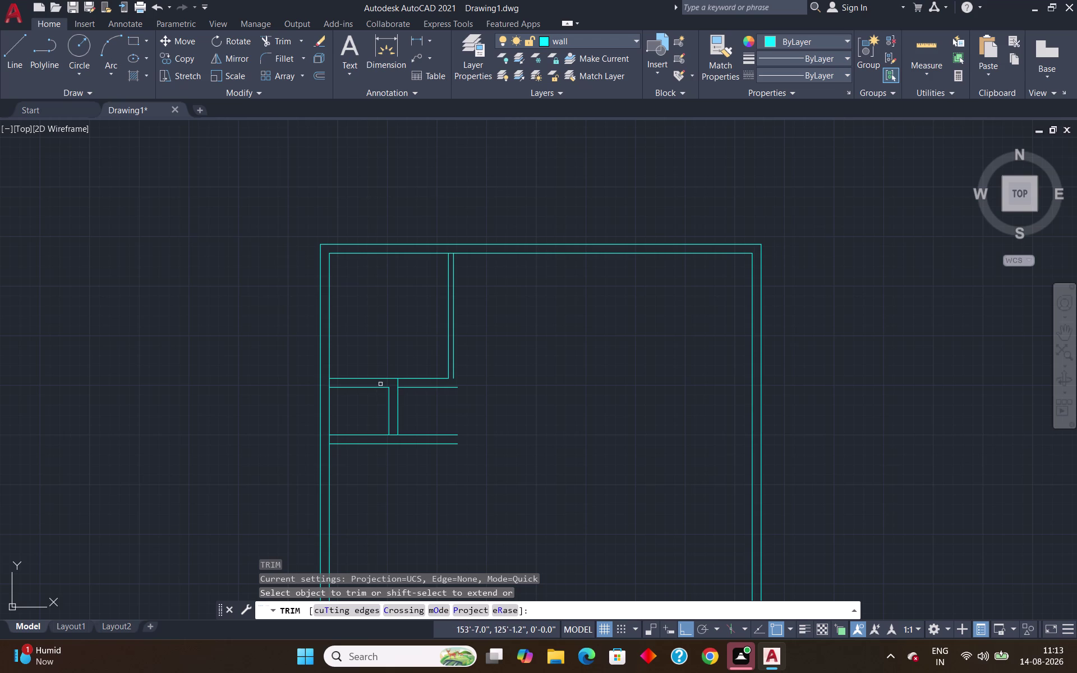
Trim away the short horizontal and vertical middle partition pieces.
click(378, 388)
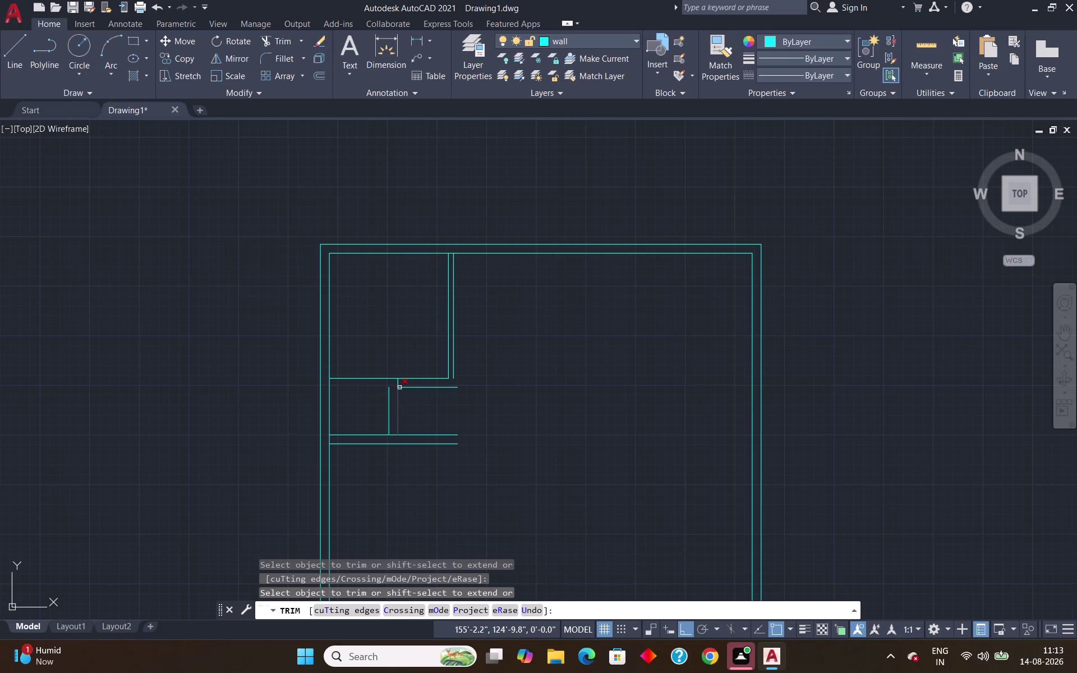
click(399, 386)
click(411, 388)
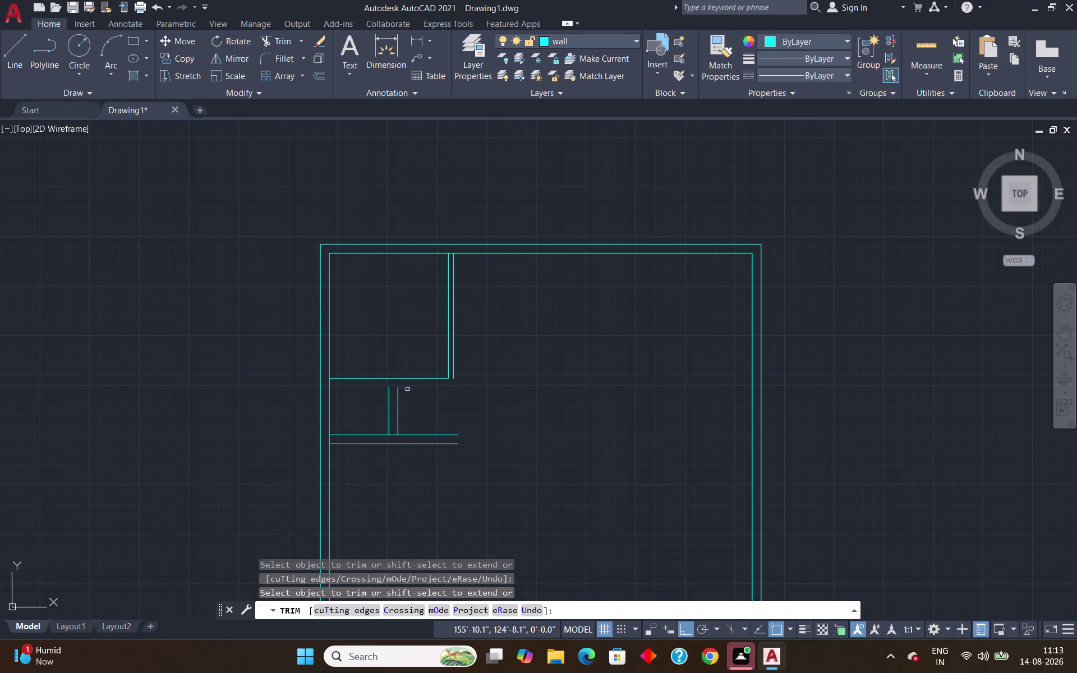
click(398, 397)
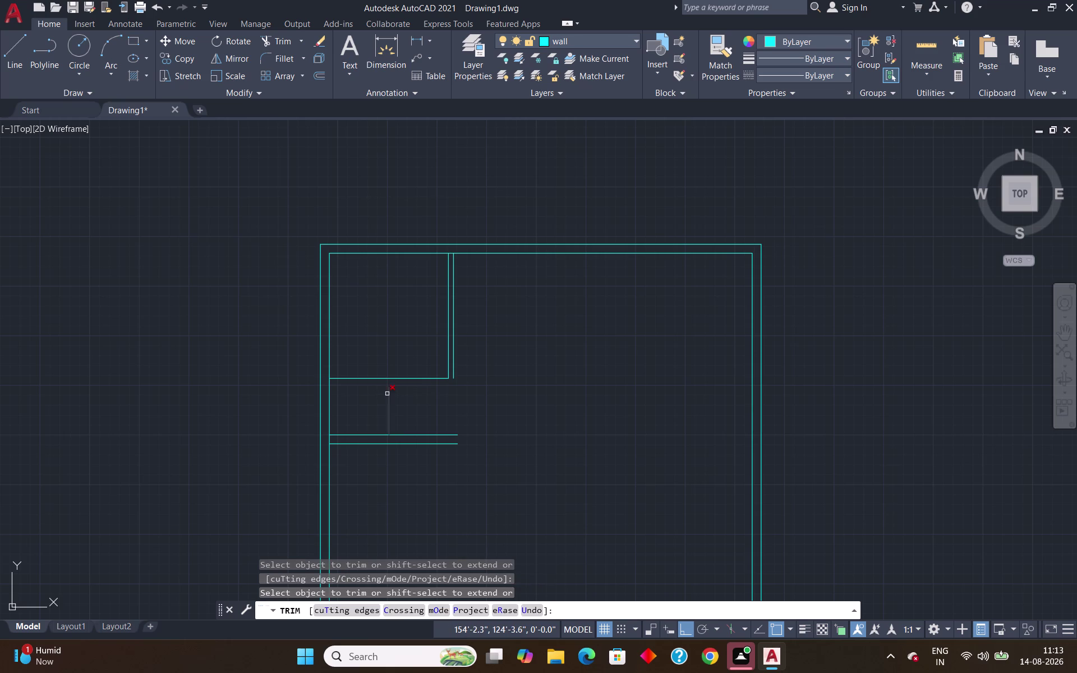
click(387, 394)
key(Escape)
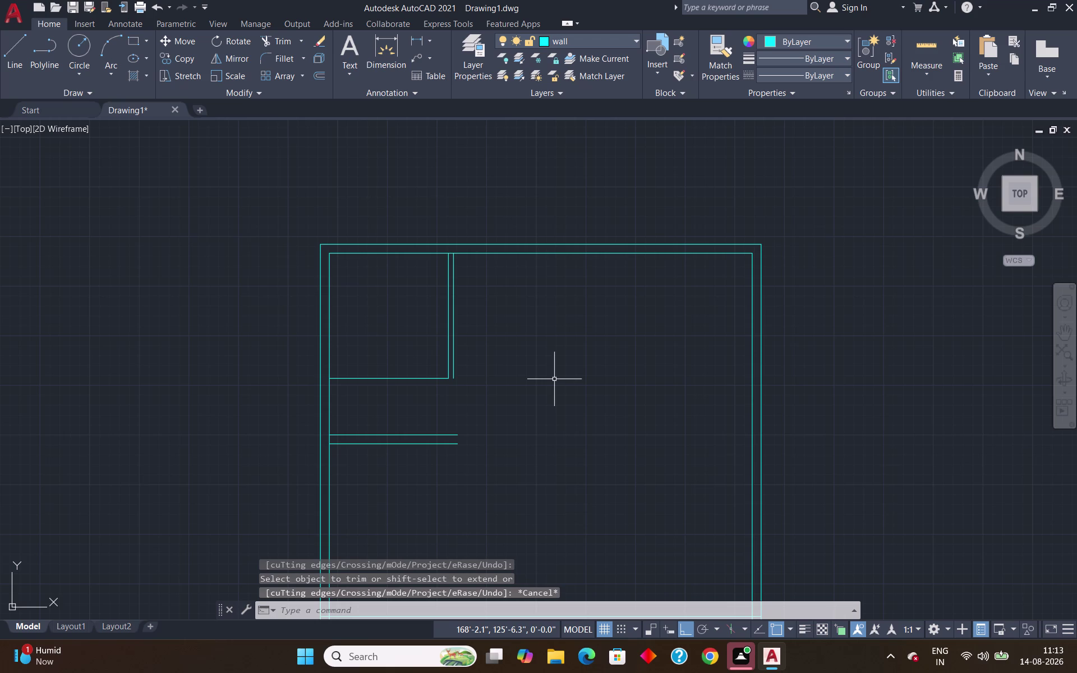
Offset the top-left room's bottom wall 5" downward.
key(o)
key(Return)
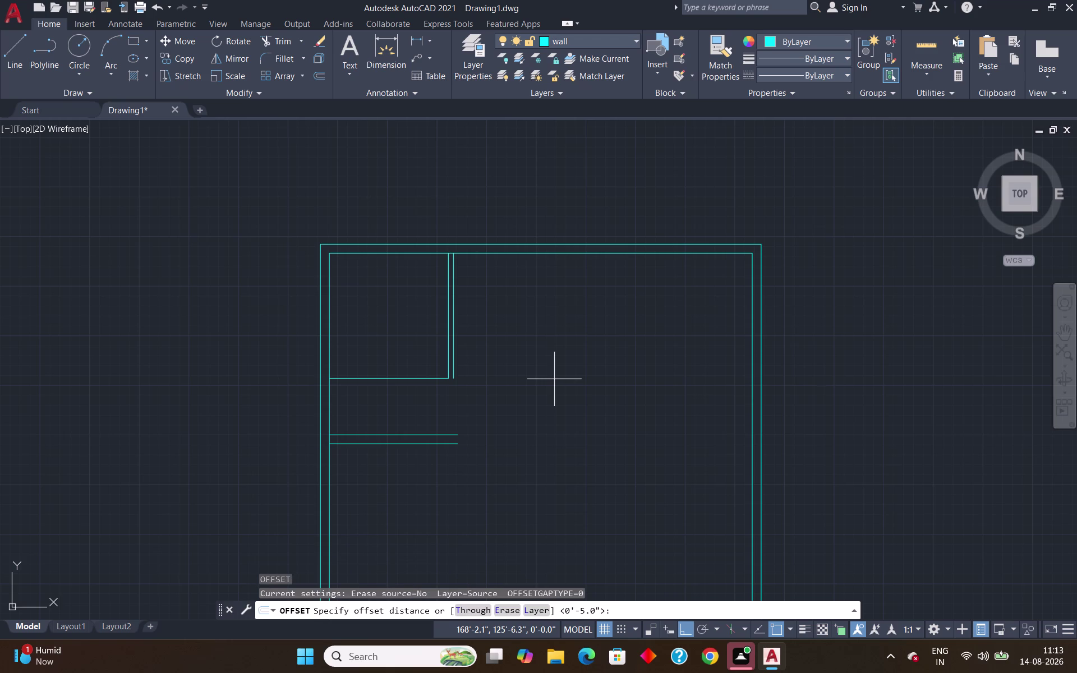
key(Return)
click(433, 379)
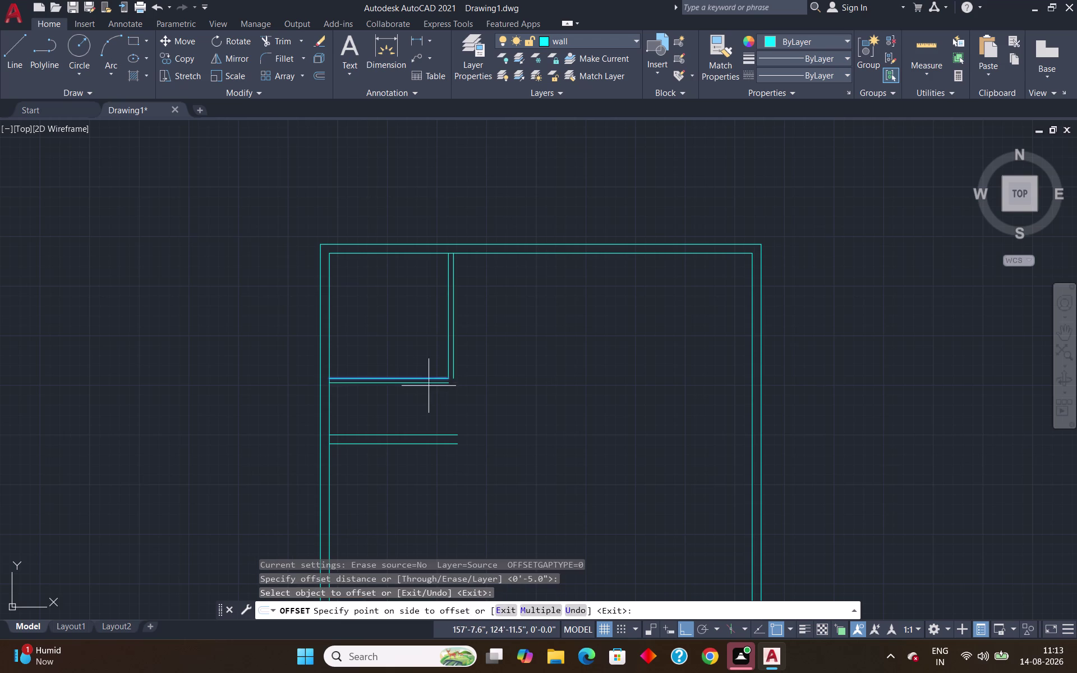
click(427, 392)
key(Escape)
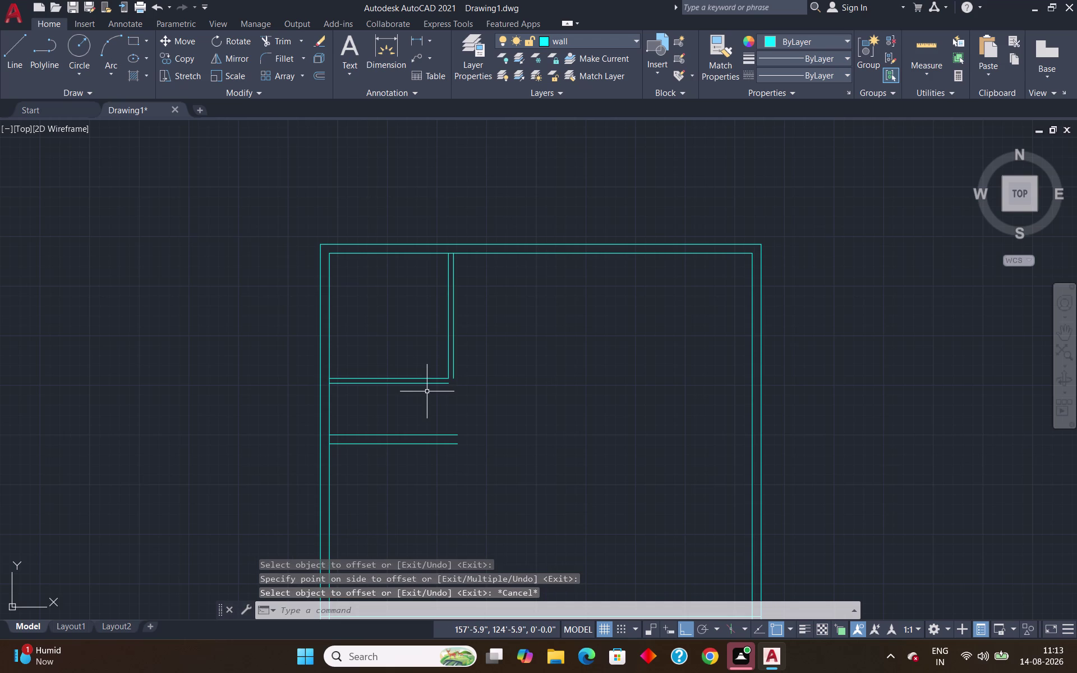
Fillet the outer right wall with the new bottom wall line for a clean corner.
key(f)
key(Return)
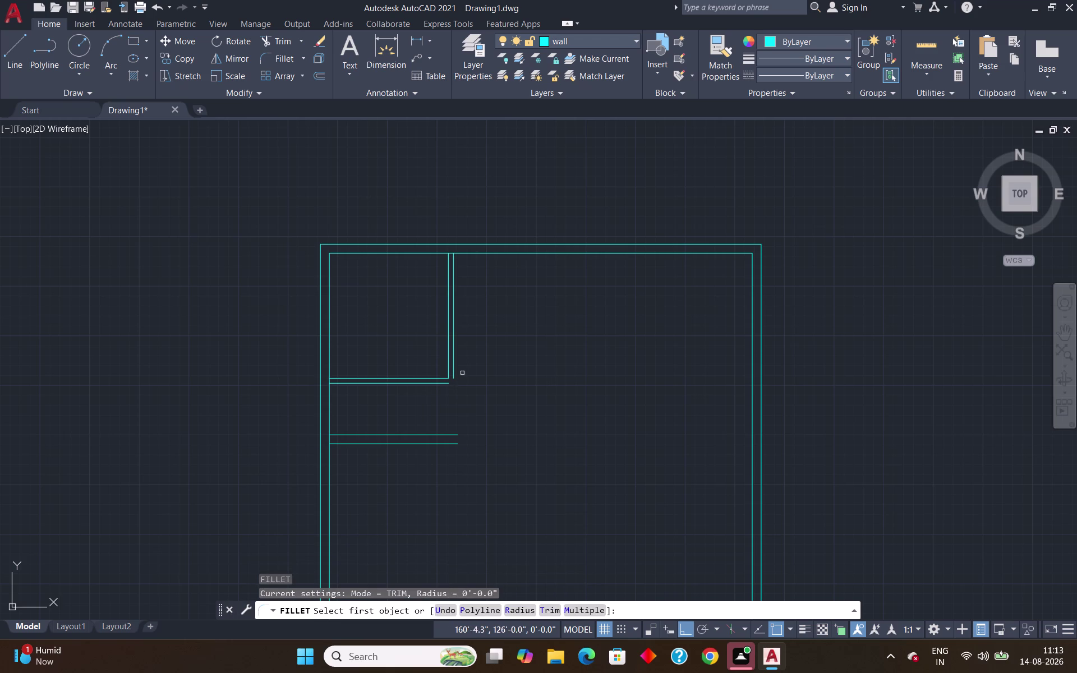
click(455, 367)
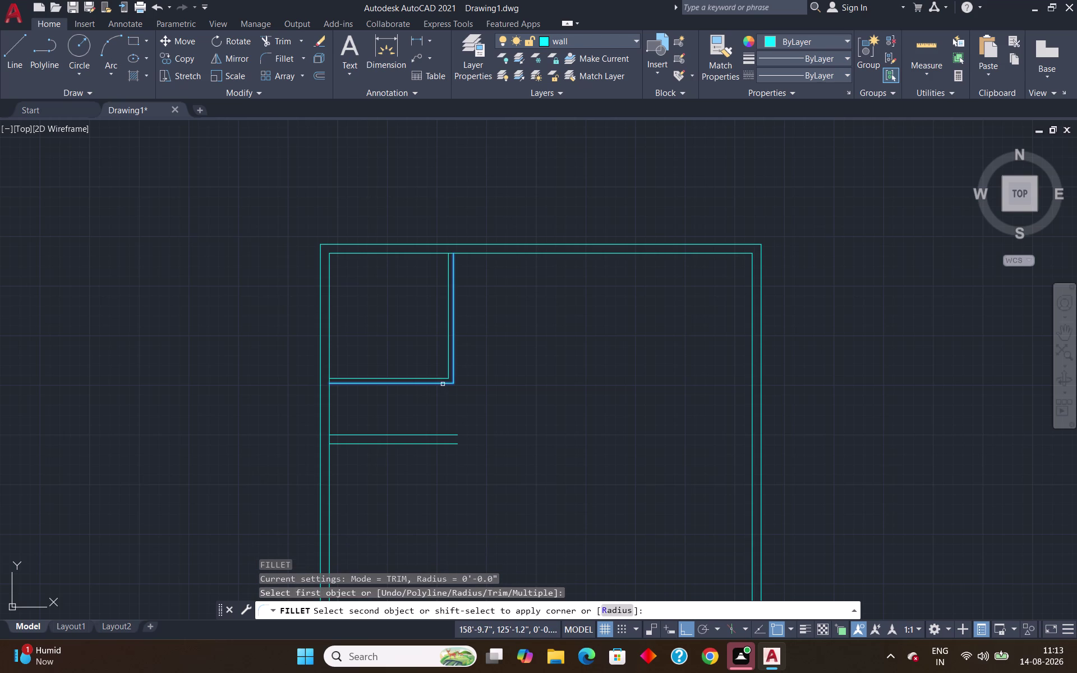
click(442, 385)
key(Escape)
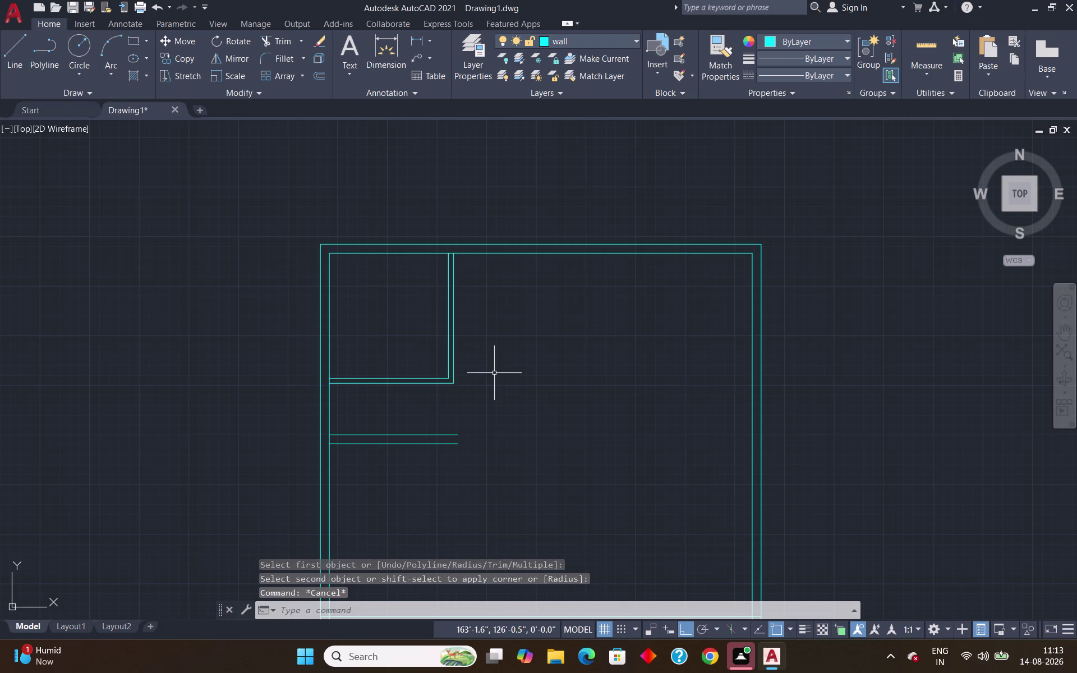
Crossing-select and delete the lower horizontal wall lines.
click(426, 416)
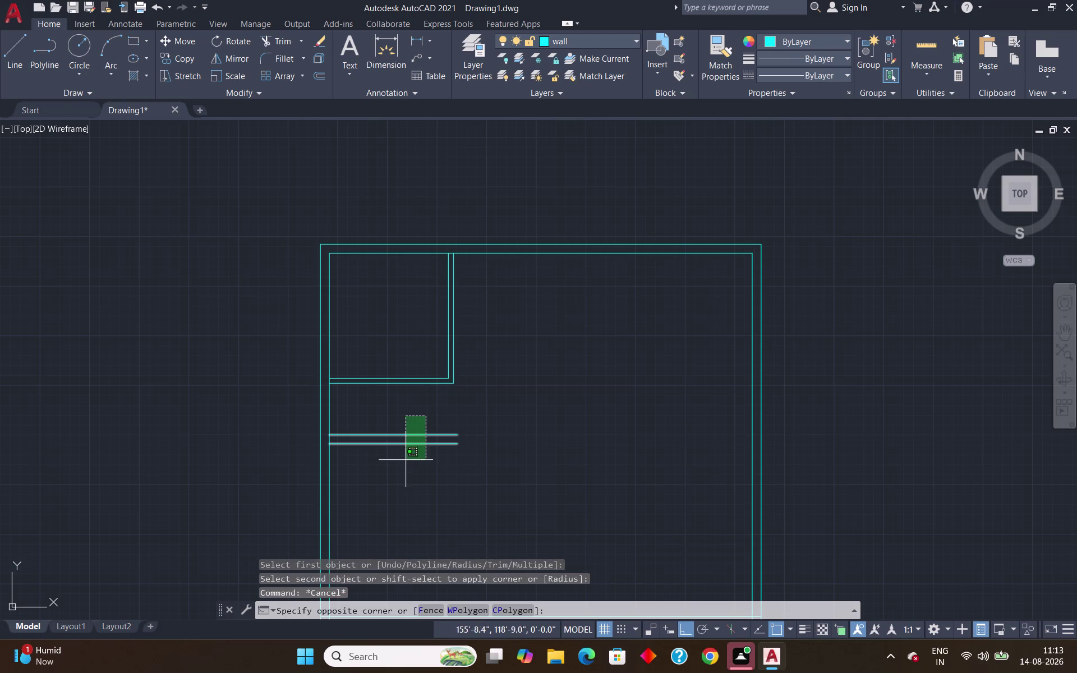
click(394, 464)
key(Delete)
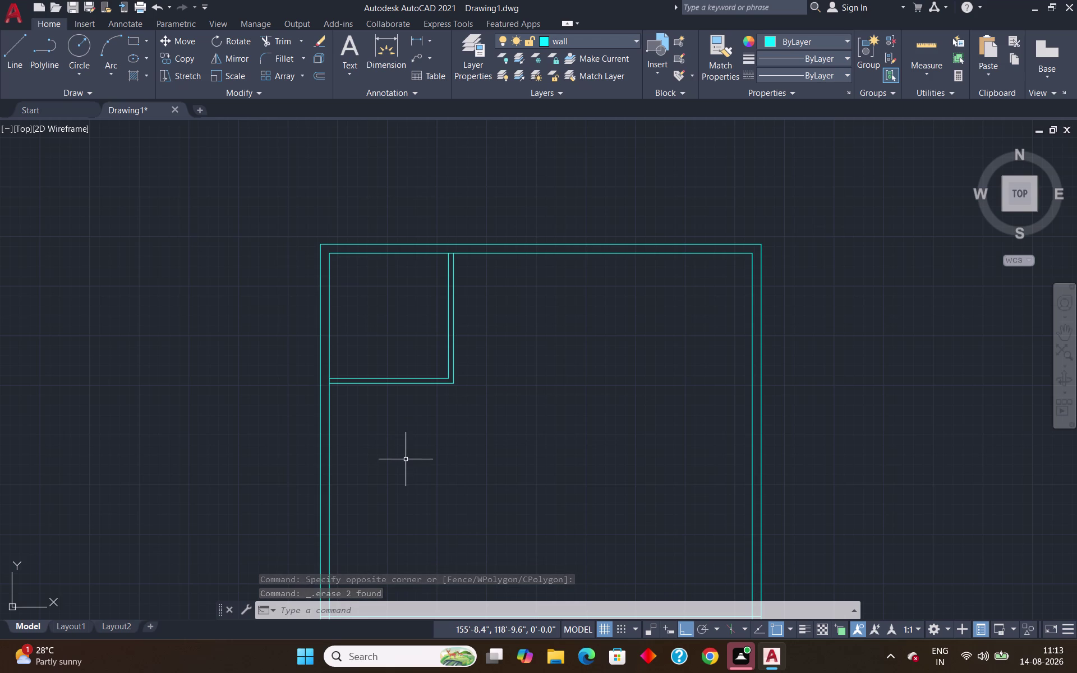
Offset the top-left room's bottom wall line 4' downward.
key(o)
key(Return)
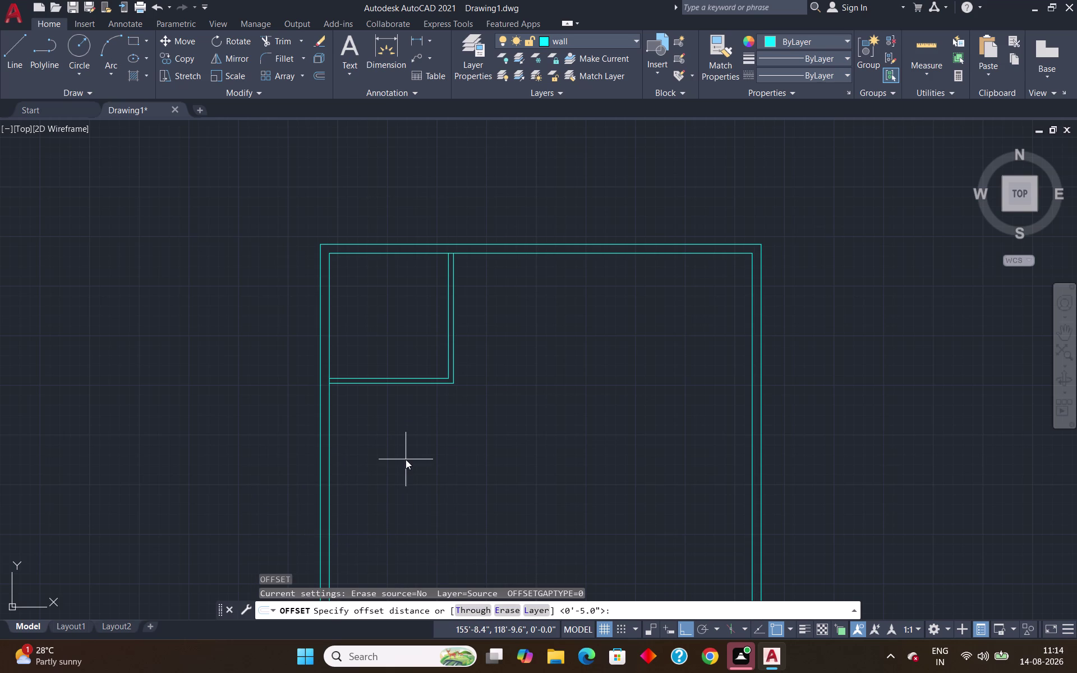
text(4')
key(Return)
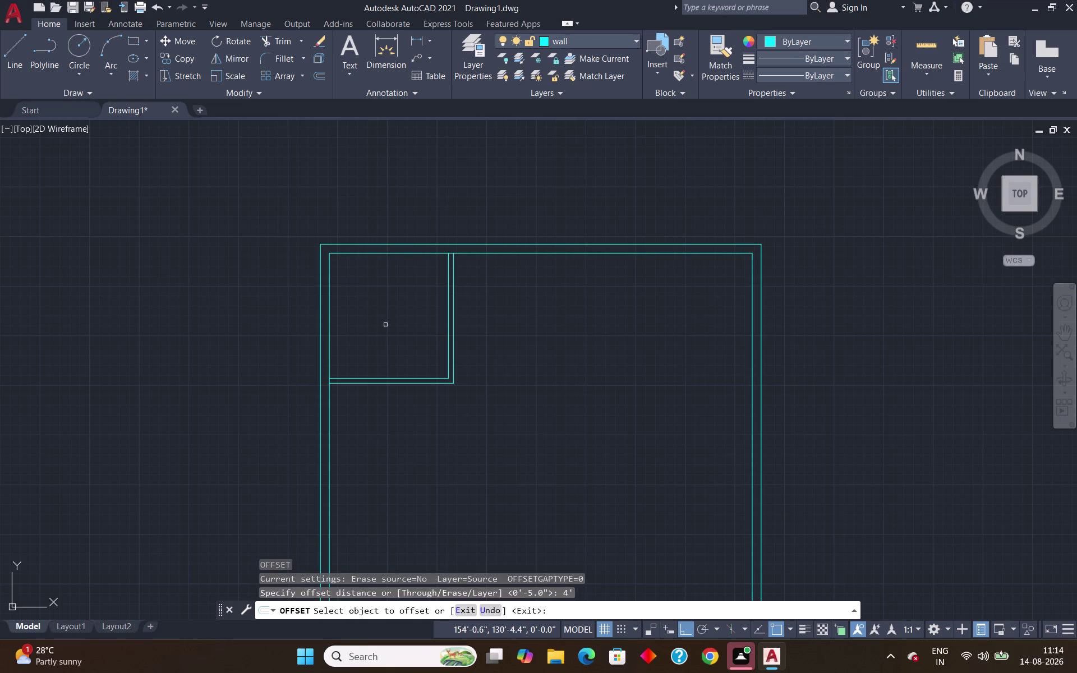
click(394, 382)
click(389, 418)
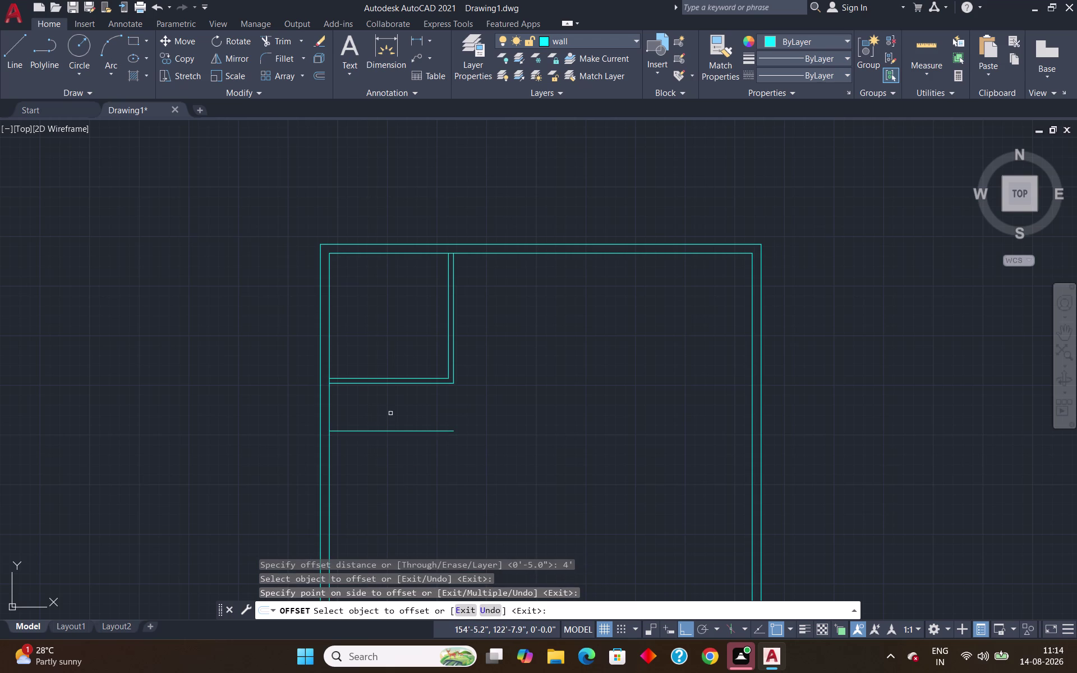
key(Escape)
Offset the inner left wall line 5' to the right.
key(o)
key(Return)
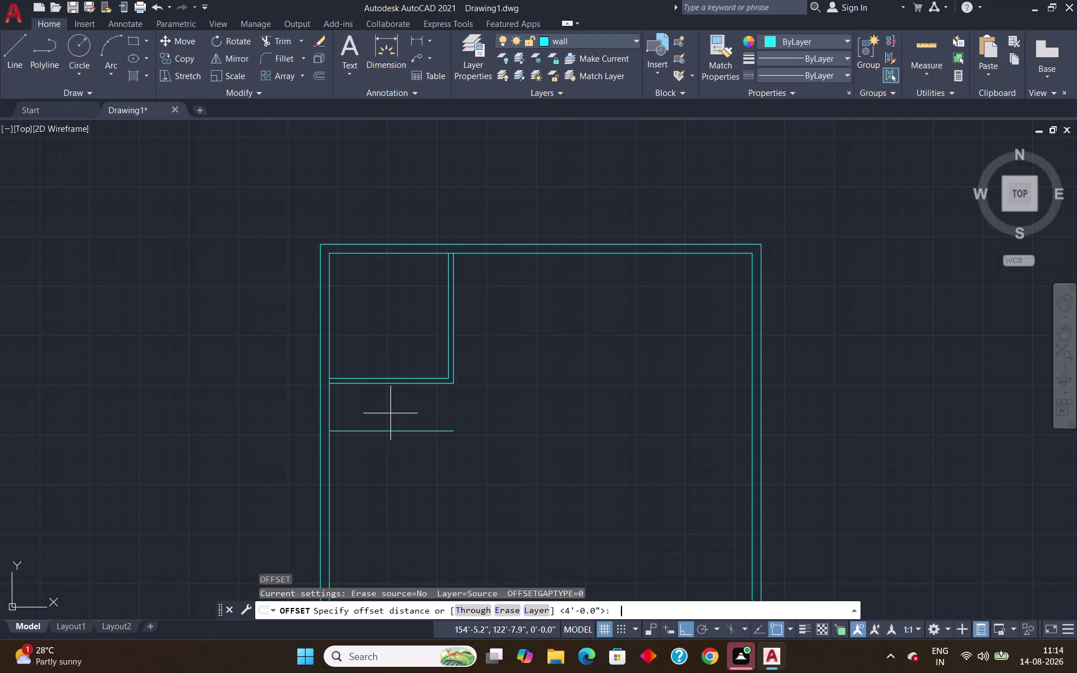
key(5)
key(apostrophe)
key(Return)
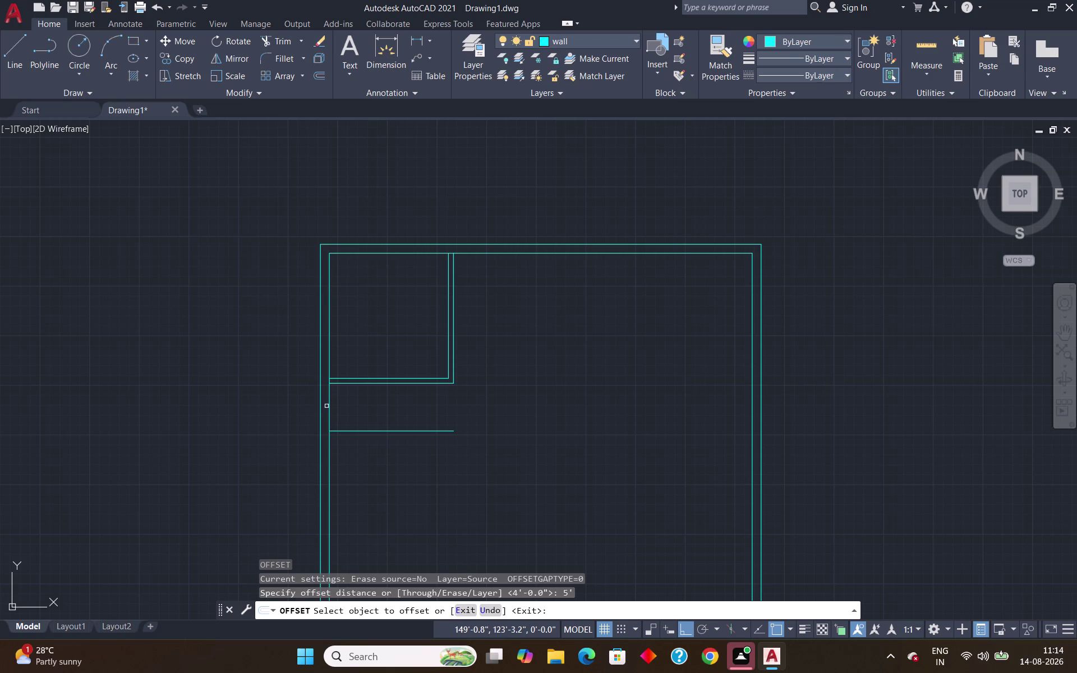
click(330, 407)
click(405, 421)
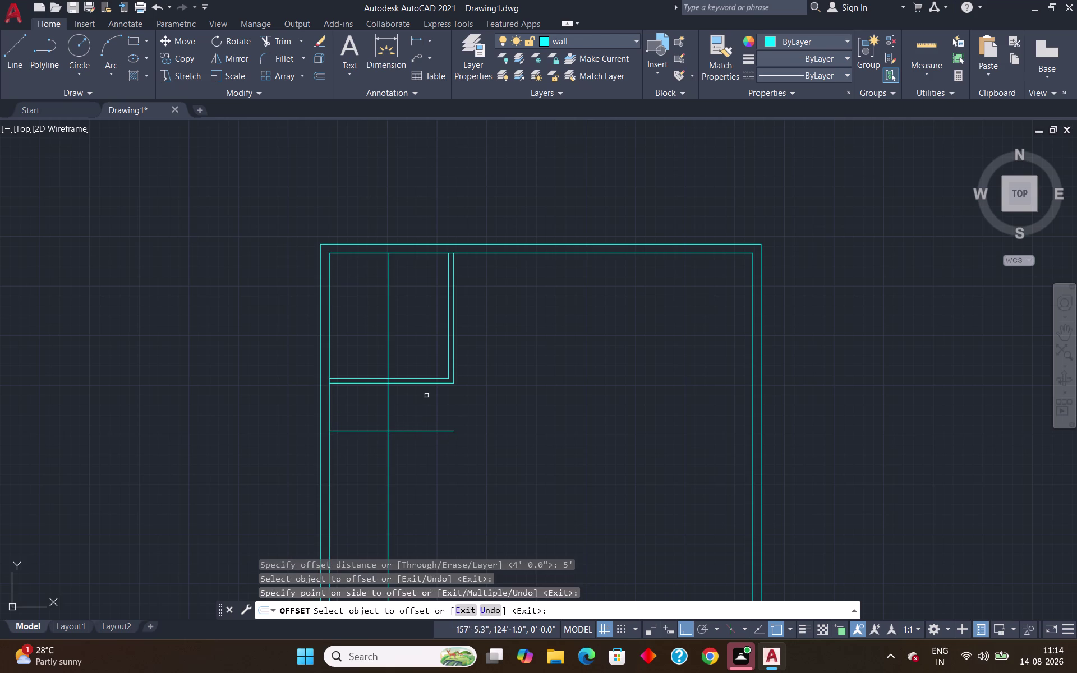
key(Escape)
text(tr)
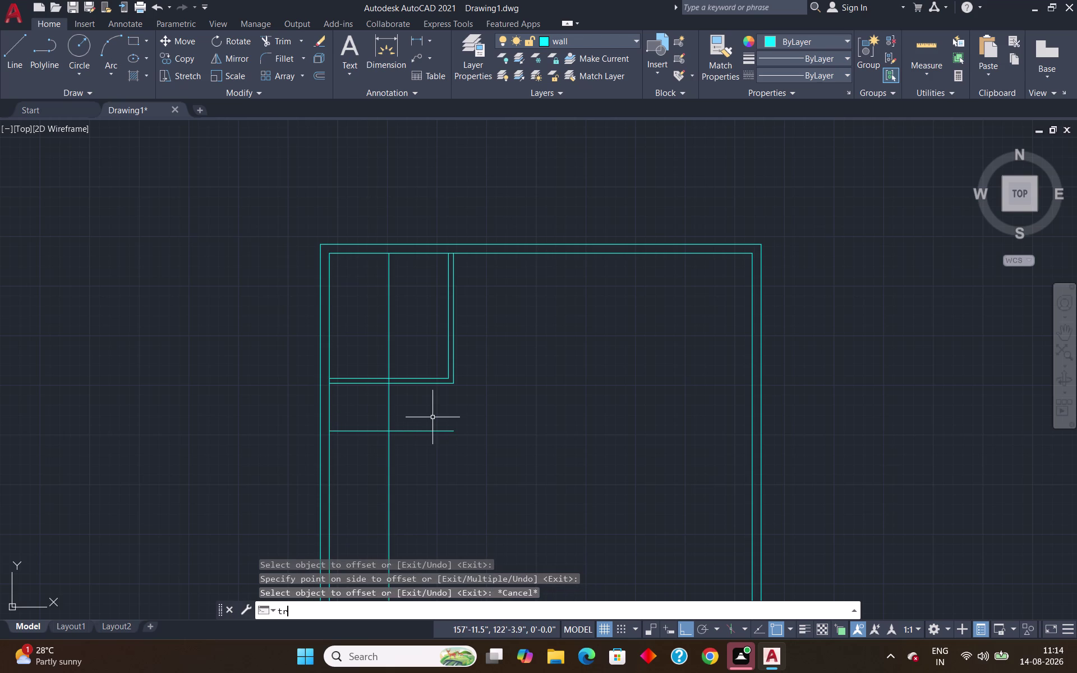
key(Return)
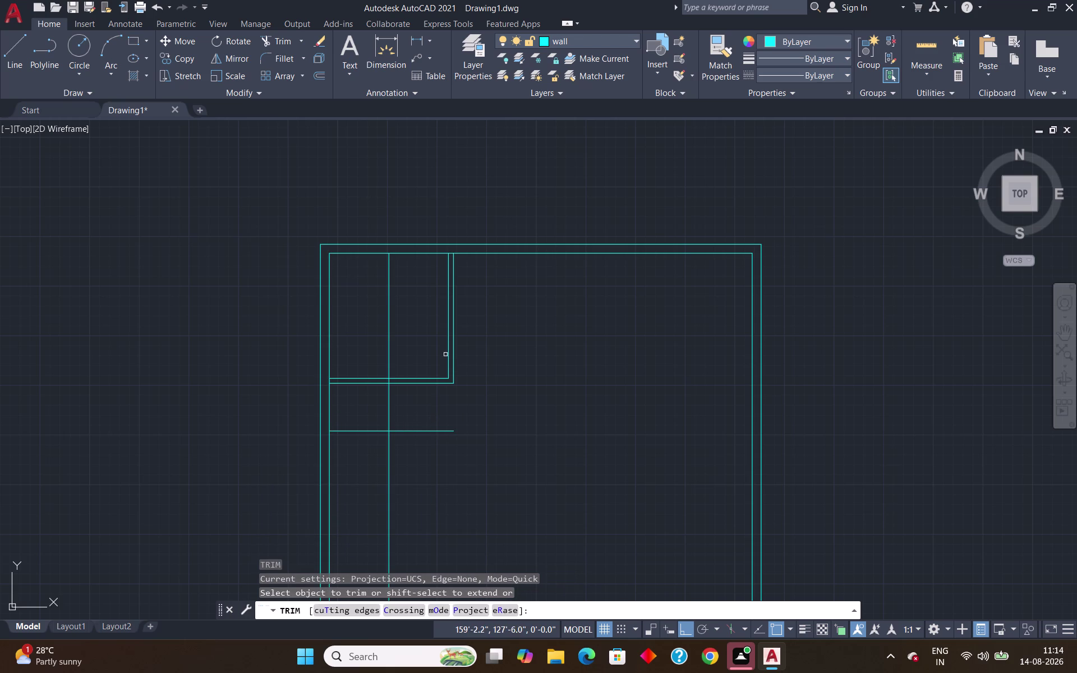
Trim the new vertical line's ends inside the room and below the lower line.
click(389, 337)
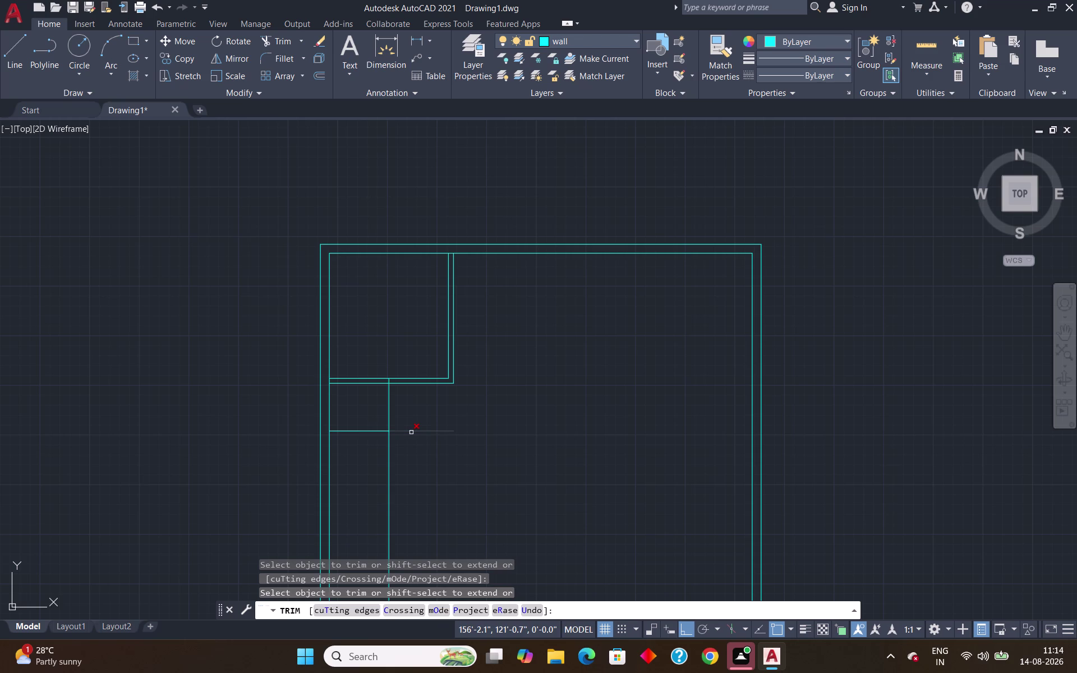
click(389, 451)
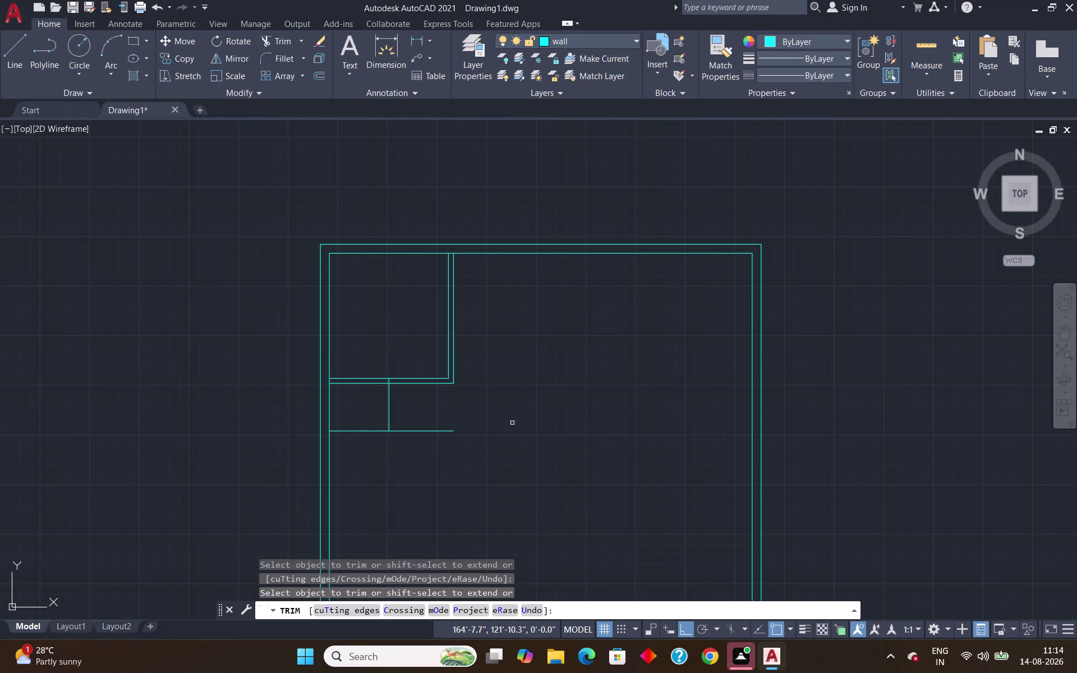
key(Escape)
Offset the vertical partition 5" right and the lower horizontal line 5" down.
key(o)
key(Return)
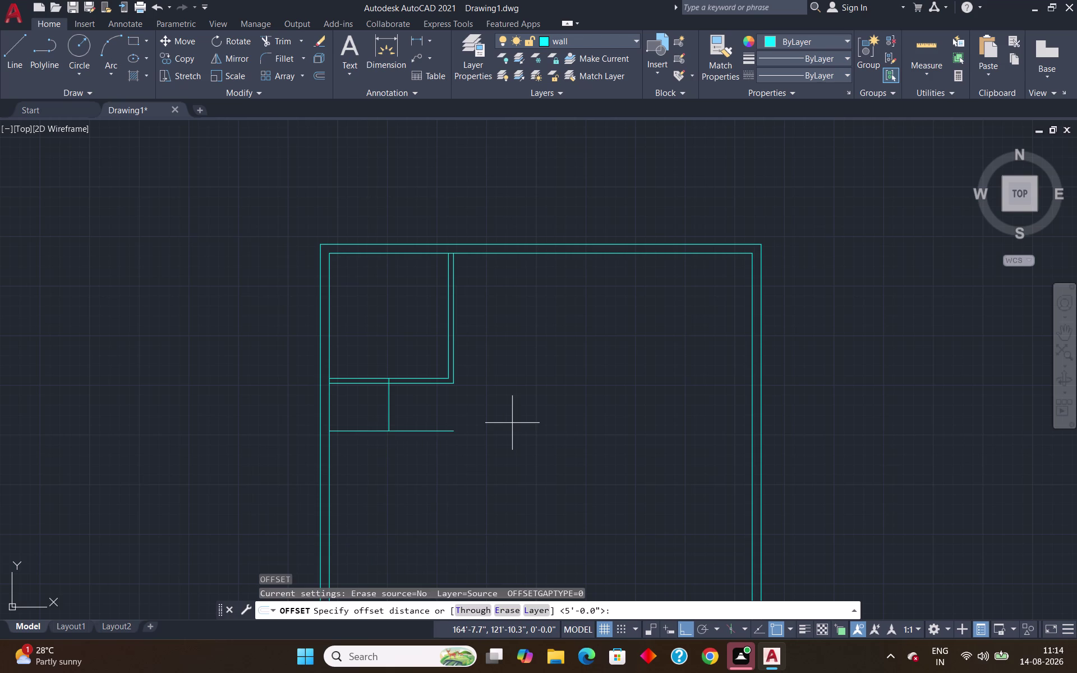
key(5)
key(shift+quotedbl)
key(Return)
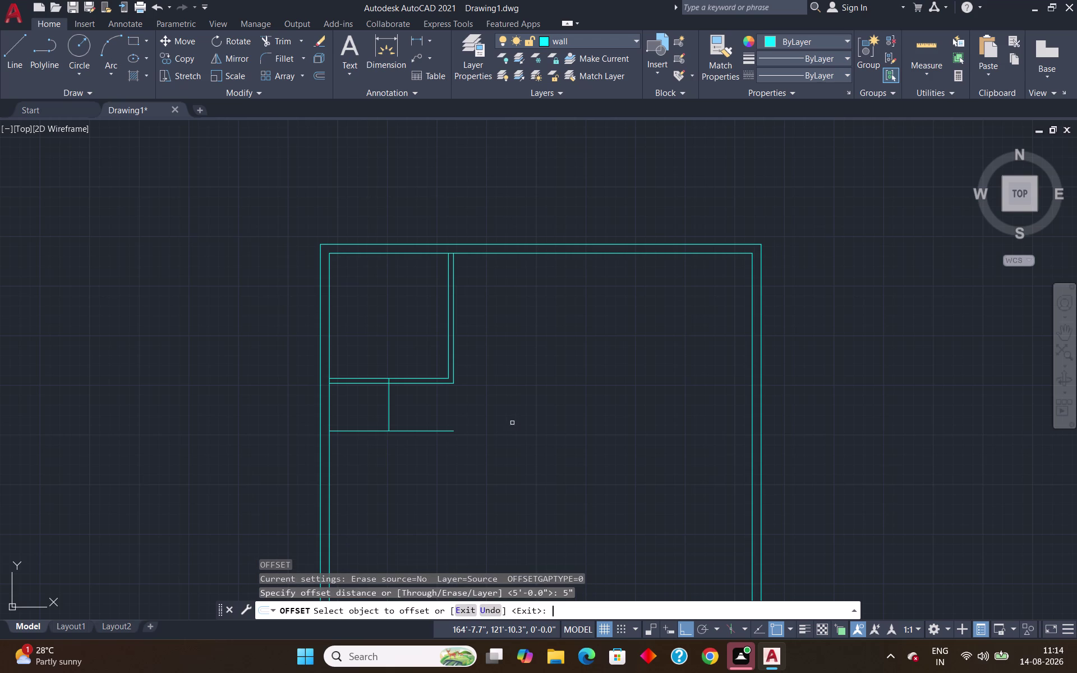
click(389, 414)
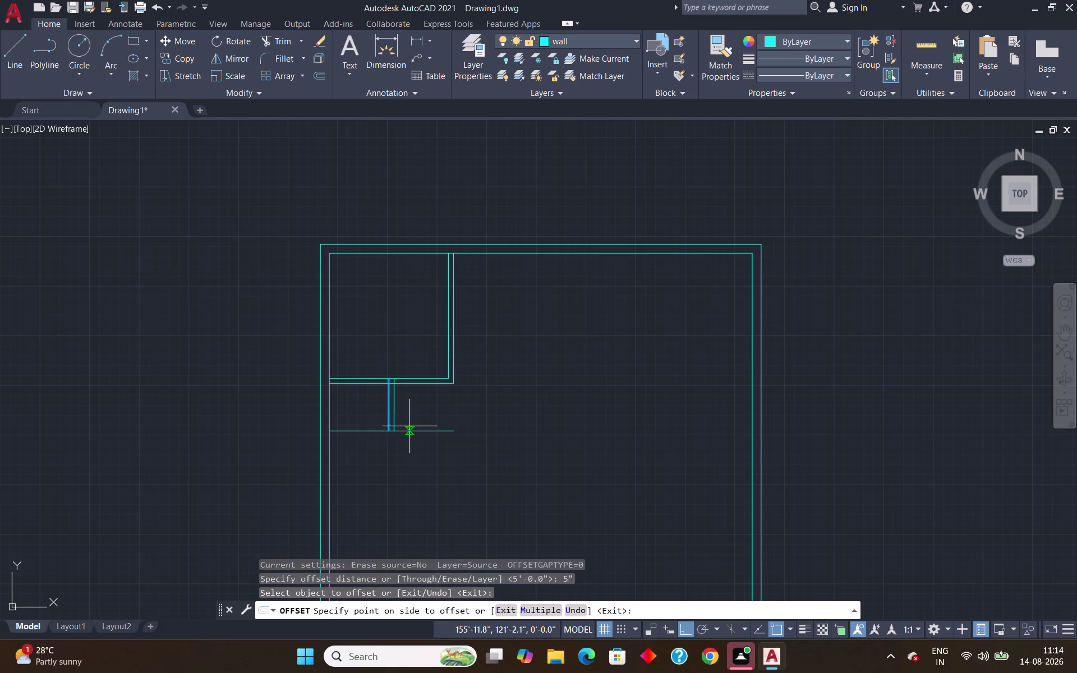
click(411, 426)
click(406, 432)
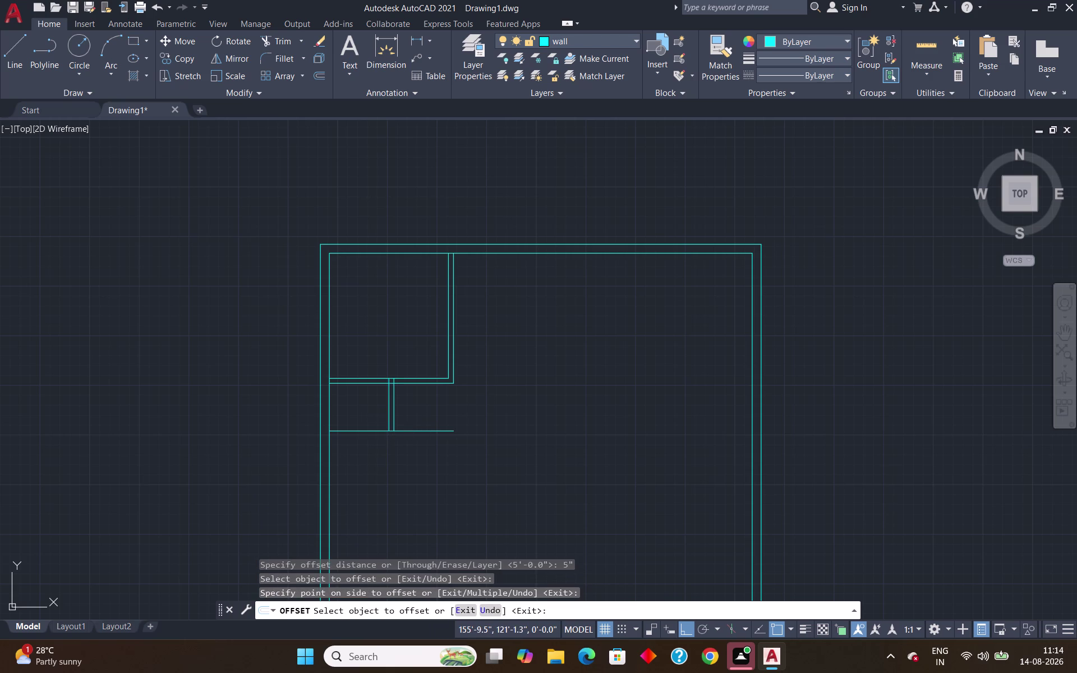
click(410, 451)
key(Escape)
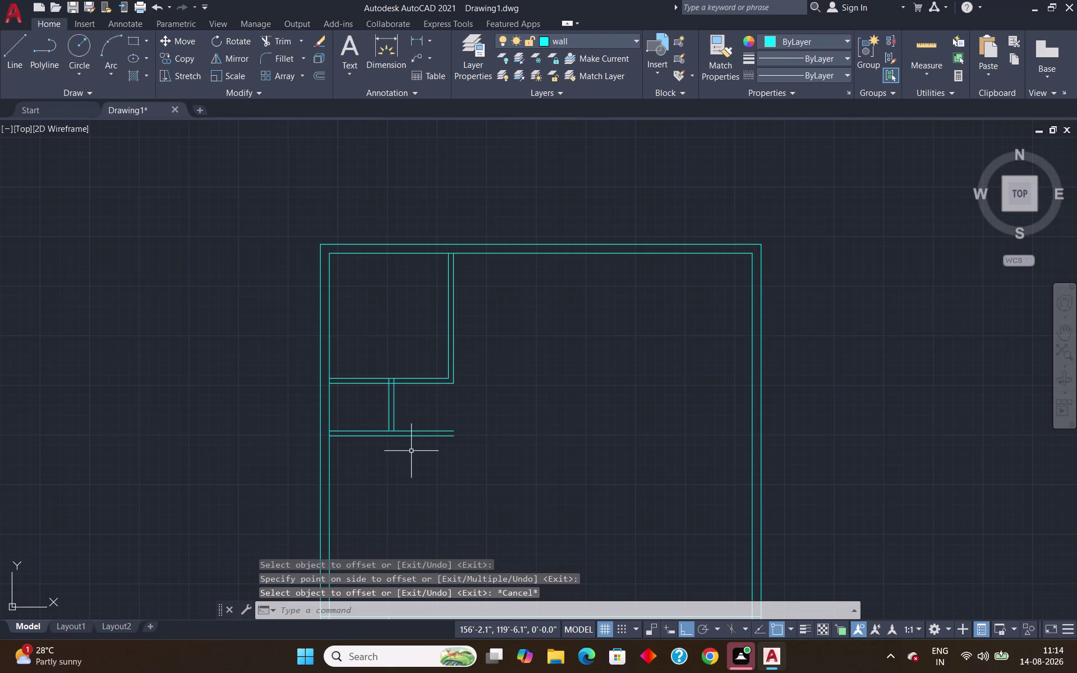
text(ex)
key(Return)
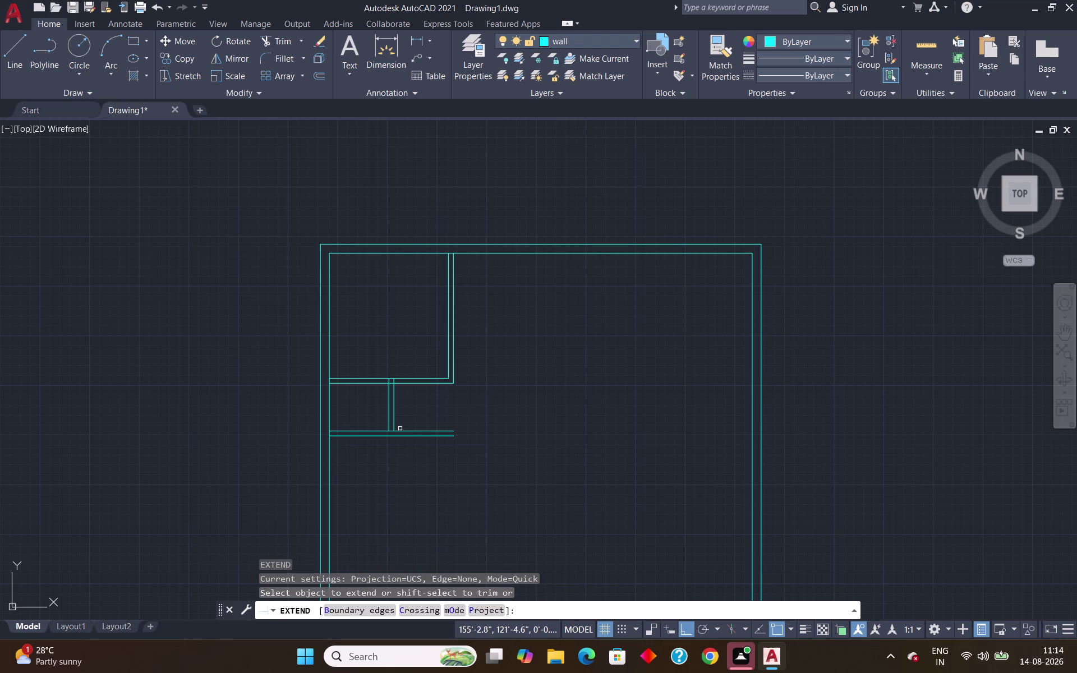
Extend both partition lines down to the lower wall.
click(388, 426)
click(393, 427)
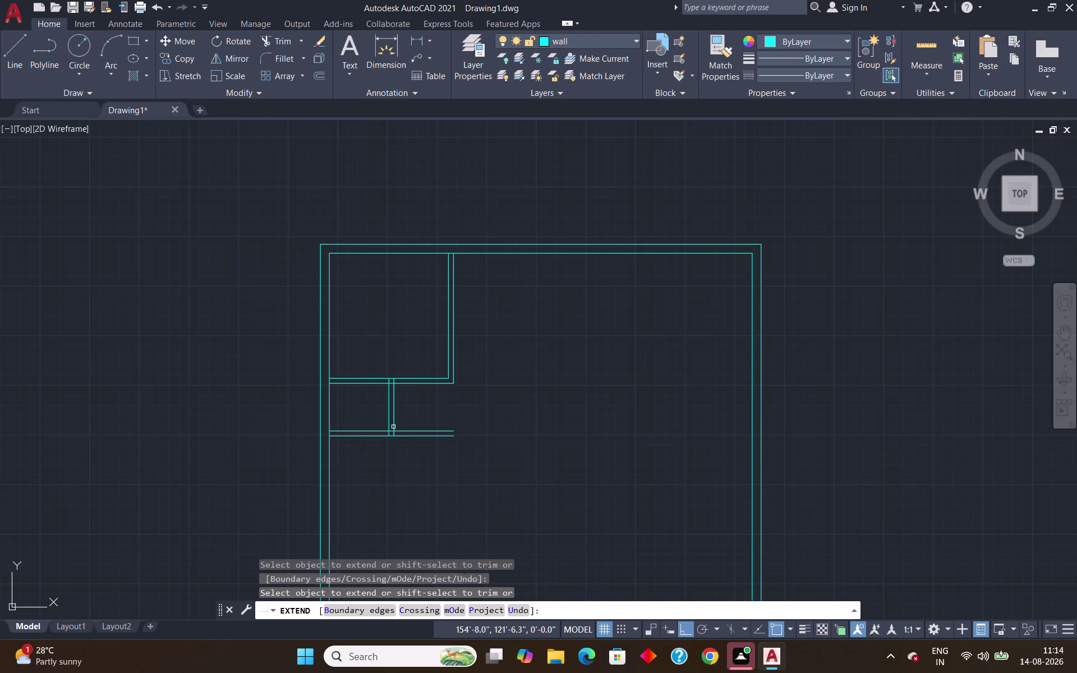
key(Escape)
Fence-trim the lower wall lines to the right of the partition.
text(tr)
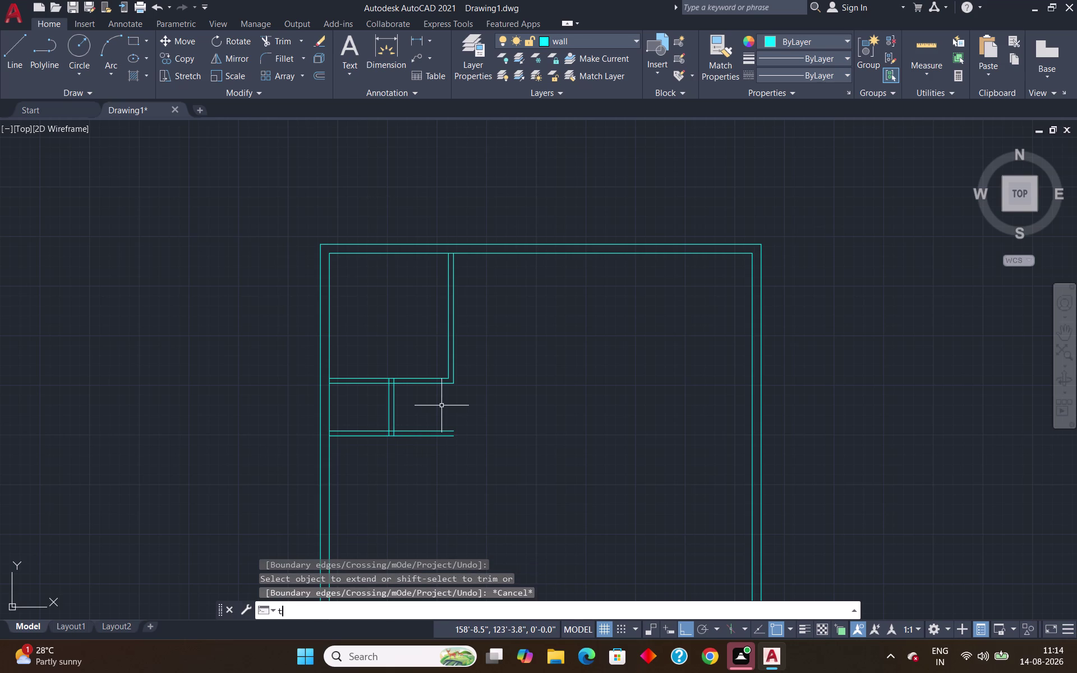
key(Return)
drag(453, 407, 419, 450)
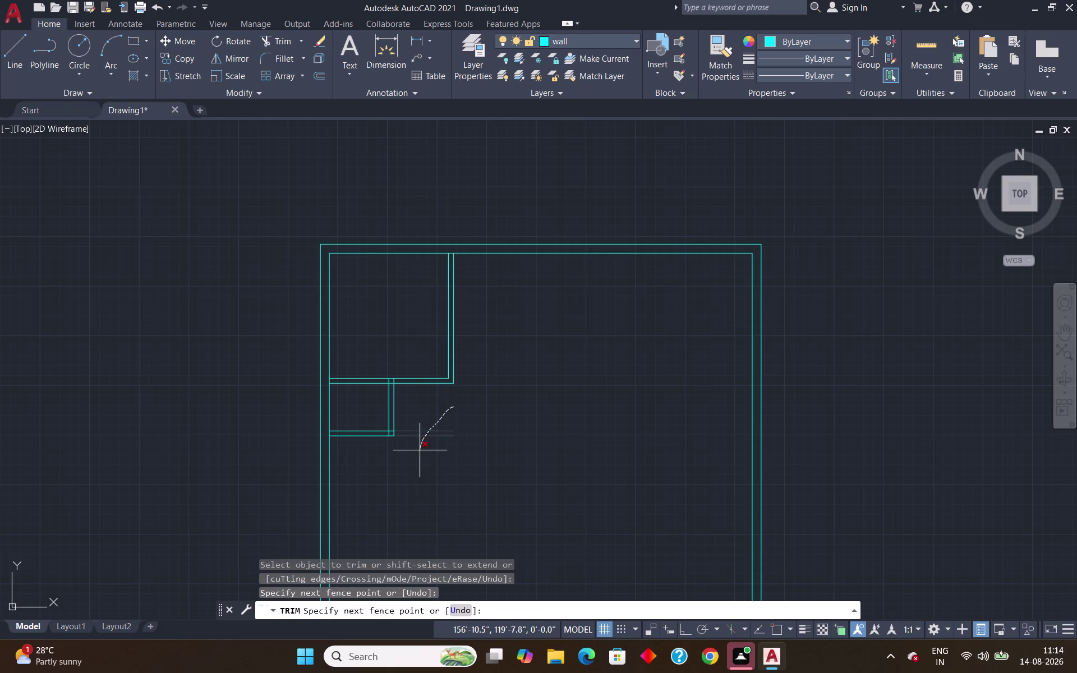
drag(419, 450, 419, 451)
key(Escape)
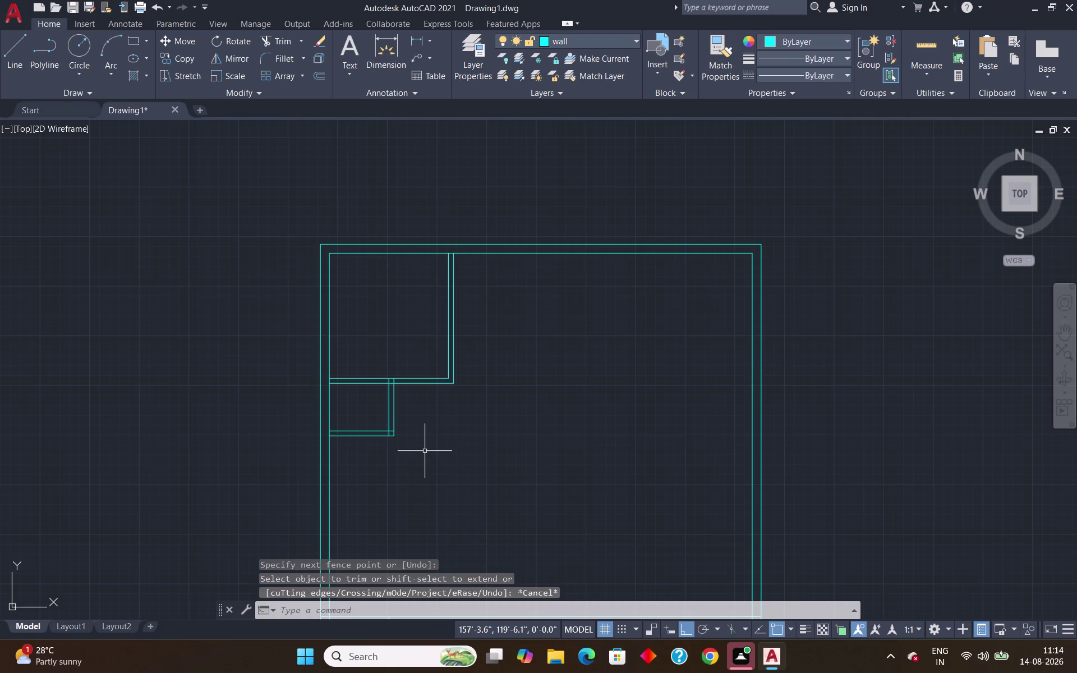
Trim two wall segments at the partition's top junction, then undo that trim.
key(r)
key(Escape)
text(t)
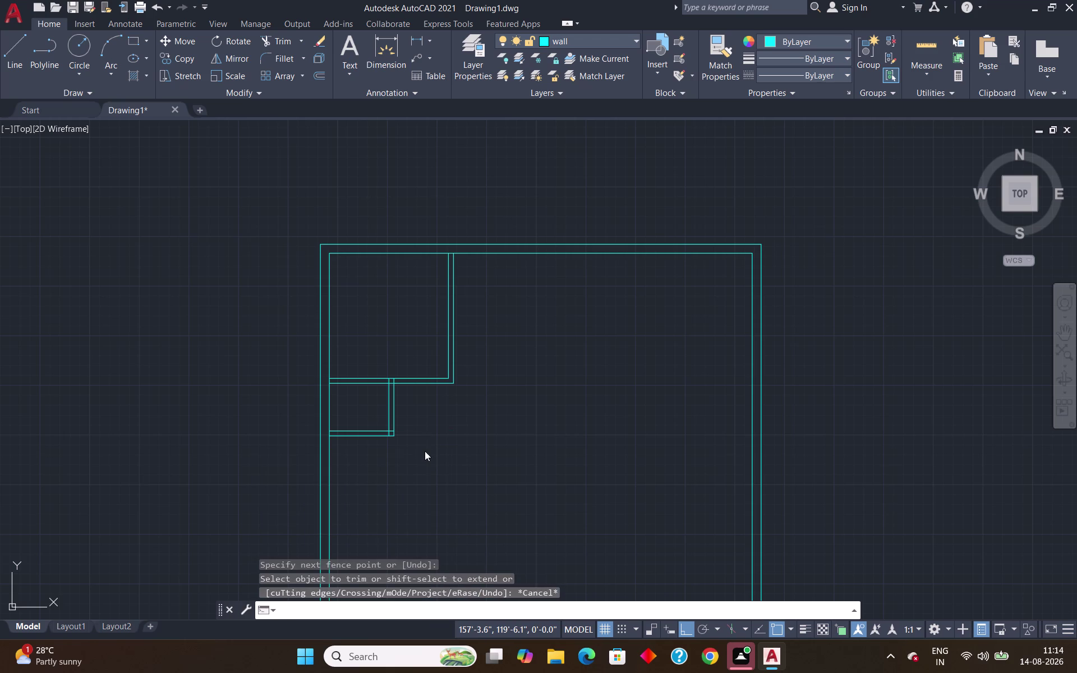
text(r)
key(Return)
scroll(up, 3)
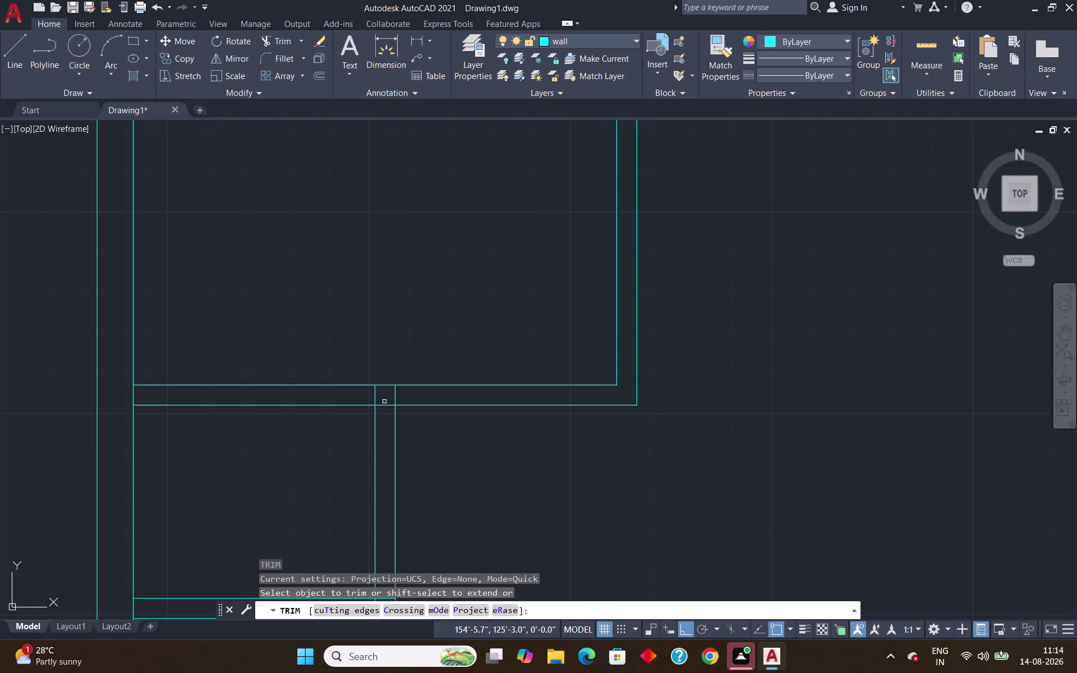
click(386, 406)
click(375, 398)
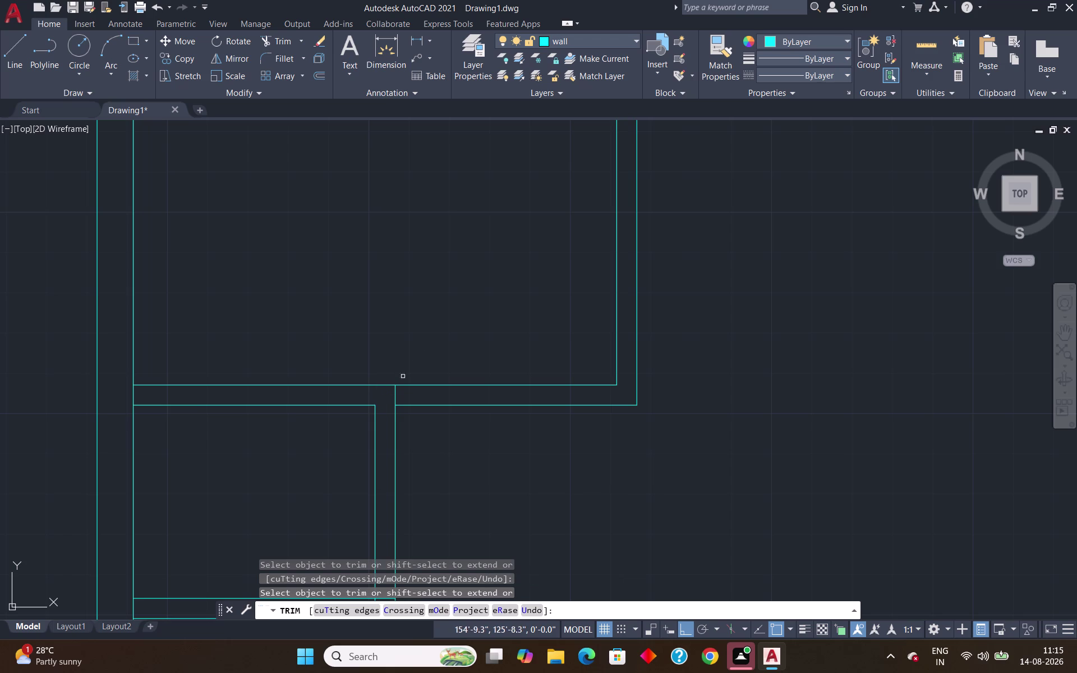
scroll(down, 3)
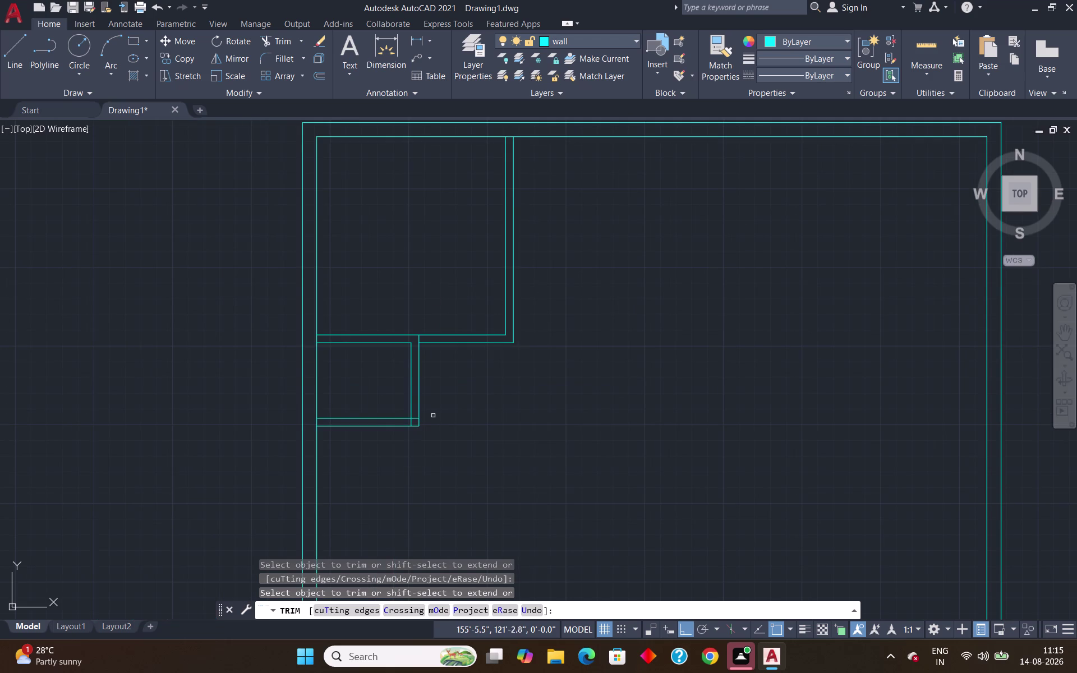
scroll(up, 3)
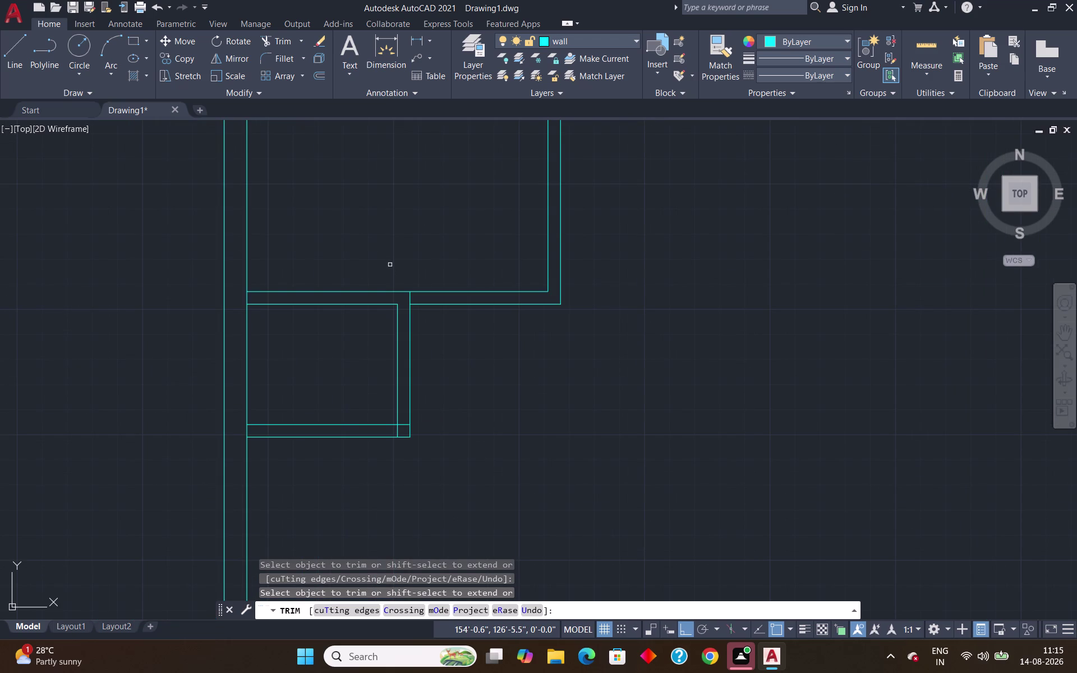
key(Escape)
key(ctrl+z)
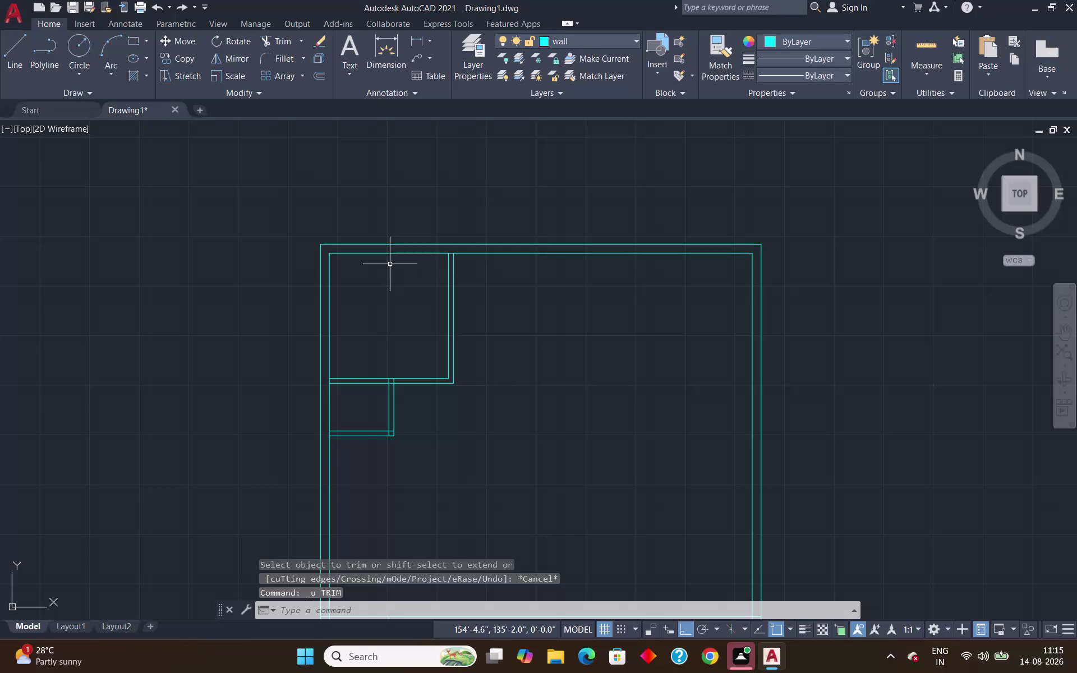
Undo the earlier trim and offset the small room's right wall 9'6" to the right.
key(ctrl+z)
key(Escape)
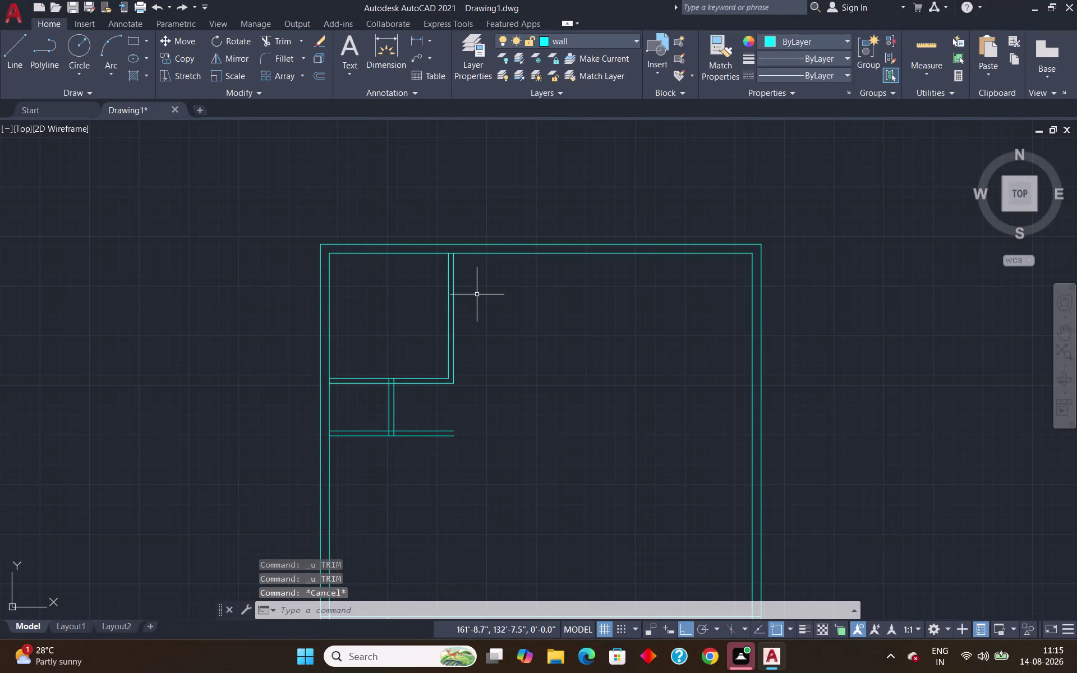
key(o)
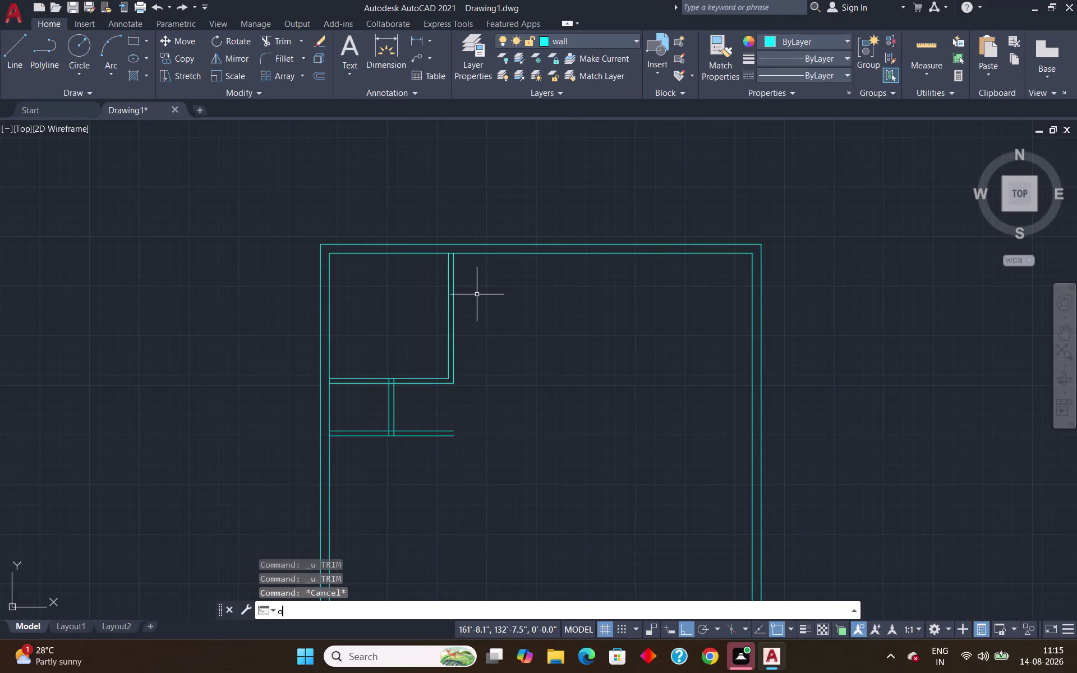
key(Return)
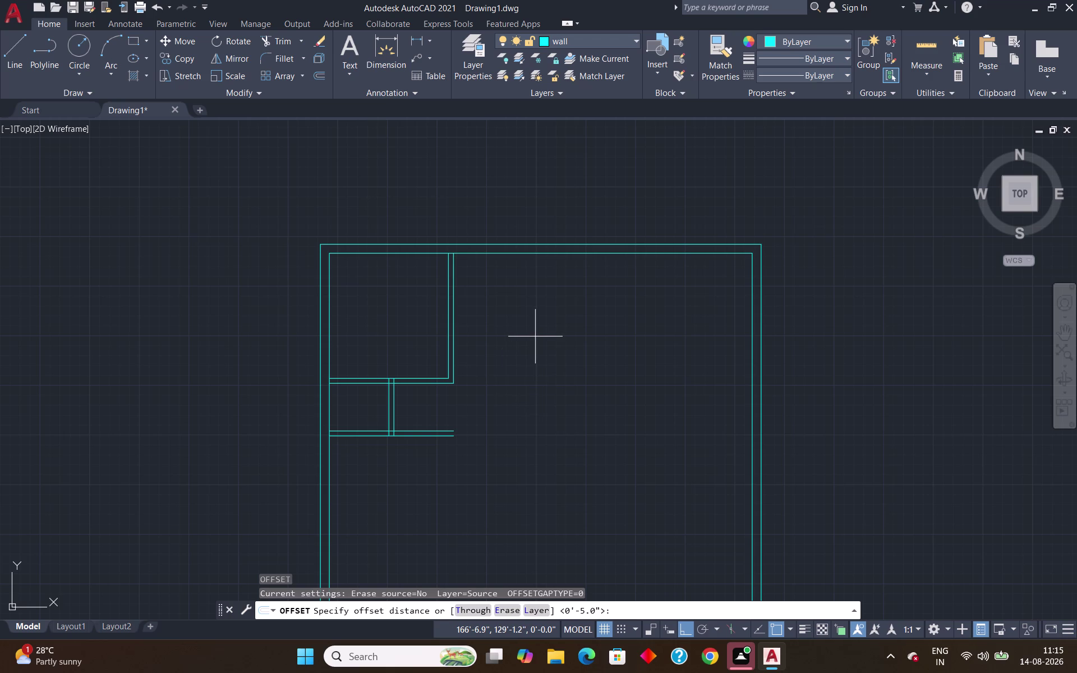
key(9)
key(apostrophe)
key(6)
key(shift+quotedbl)
key(Return)
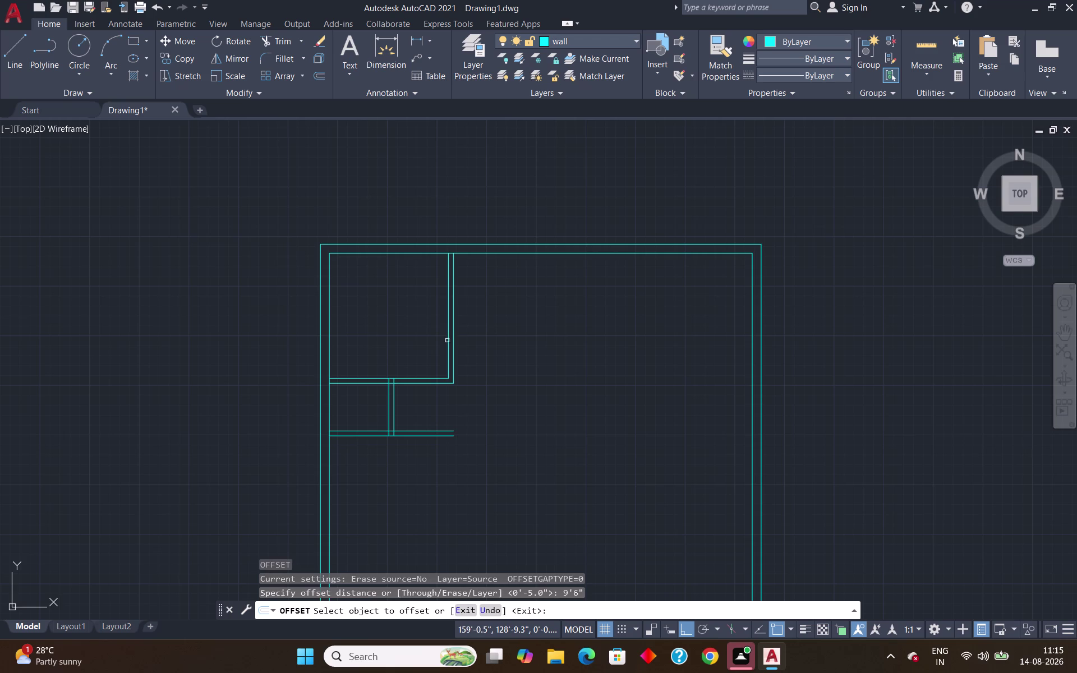
click(452, 338)
click(633, 373)
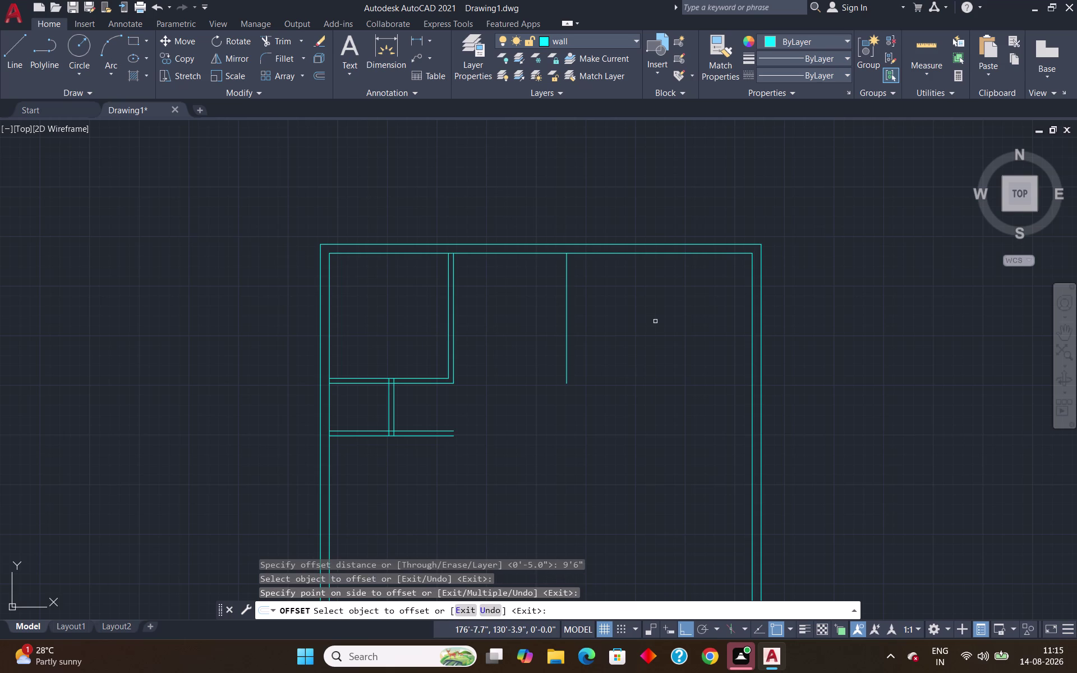
key(Escape)
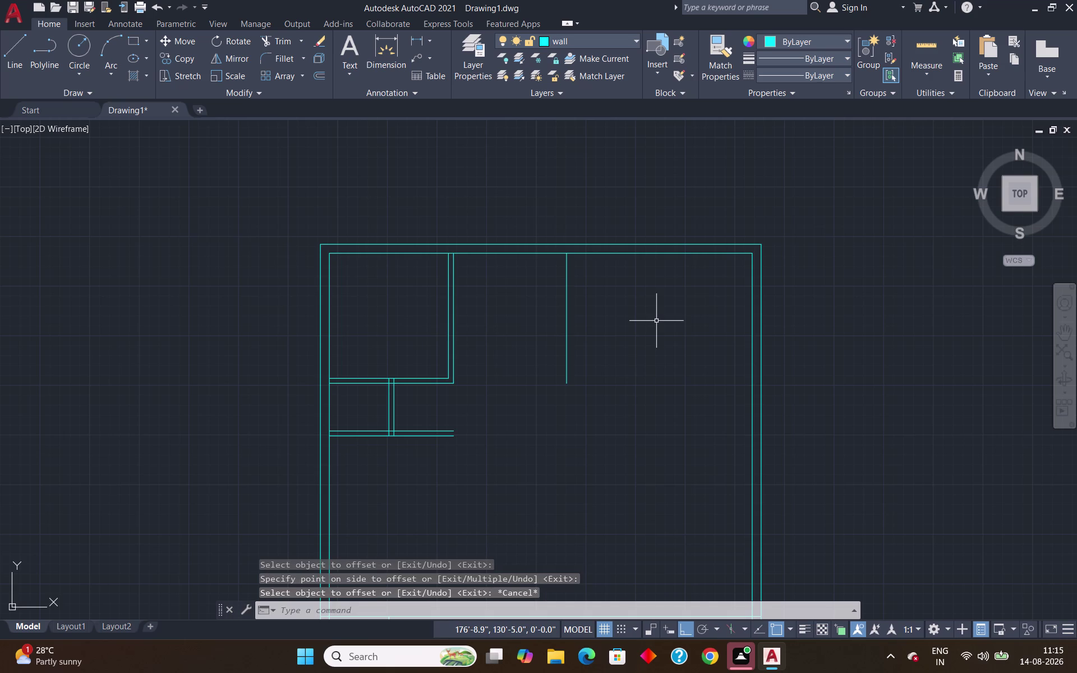
Offset the new vertical wall line 5" further right.
key(o)
key(Return)
text(5")
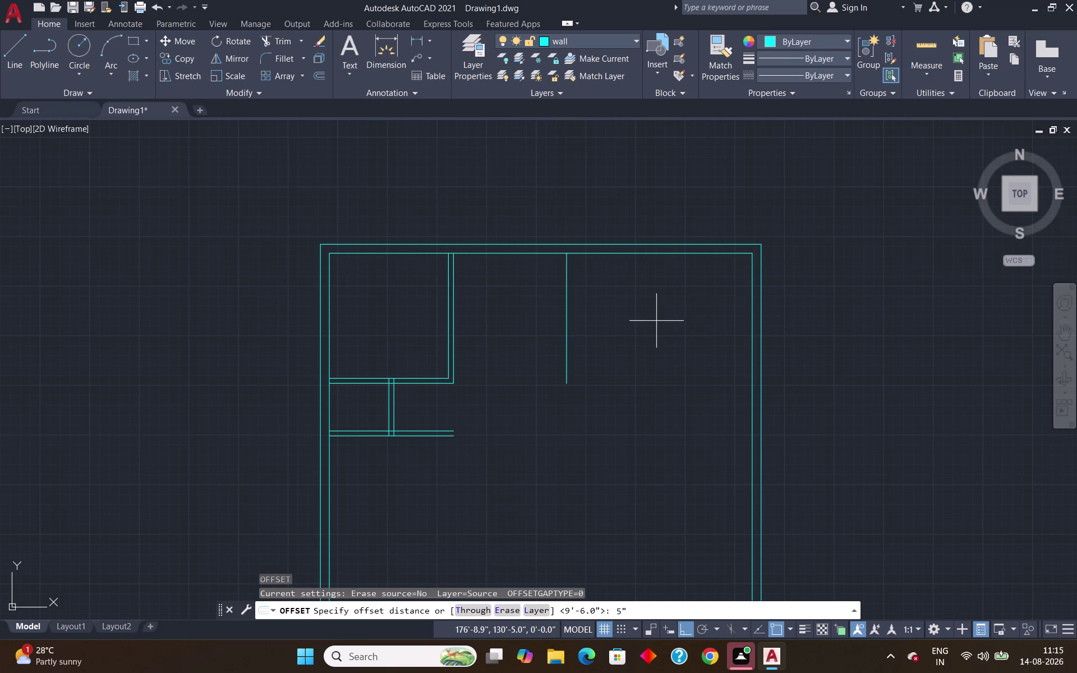
key(Return)
click(567, 328)
click(614, 332)
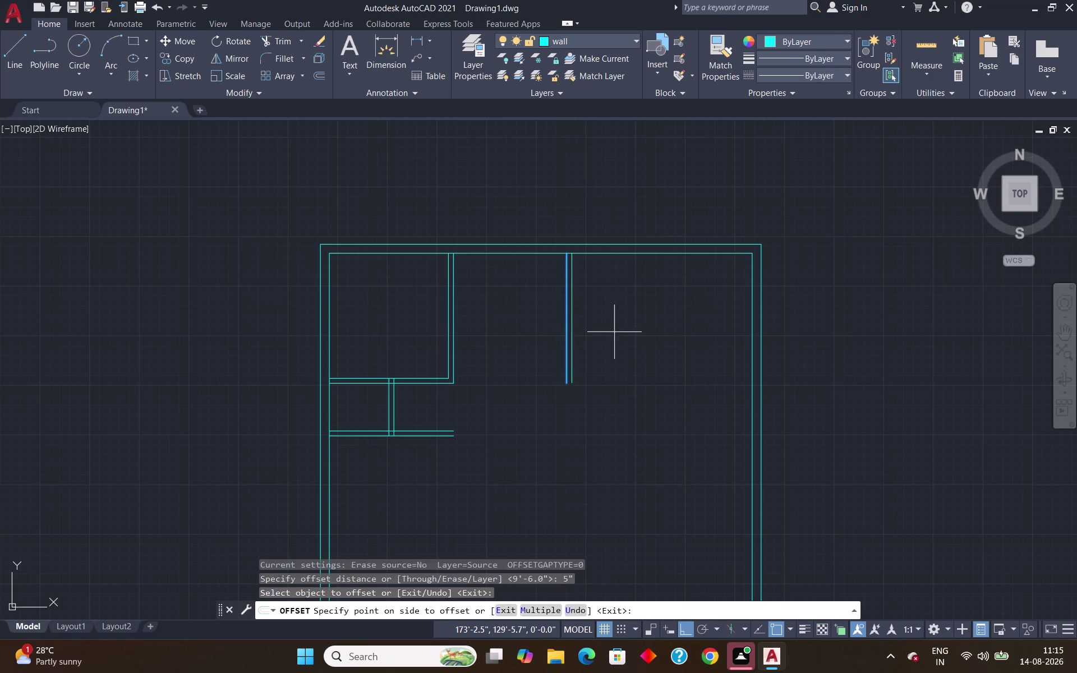
key(Escape)
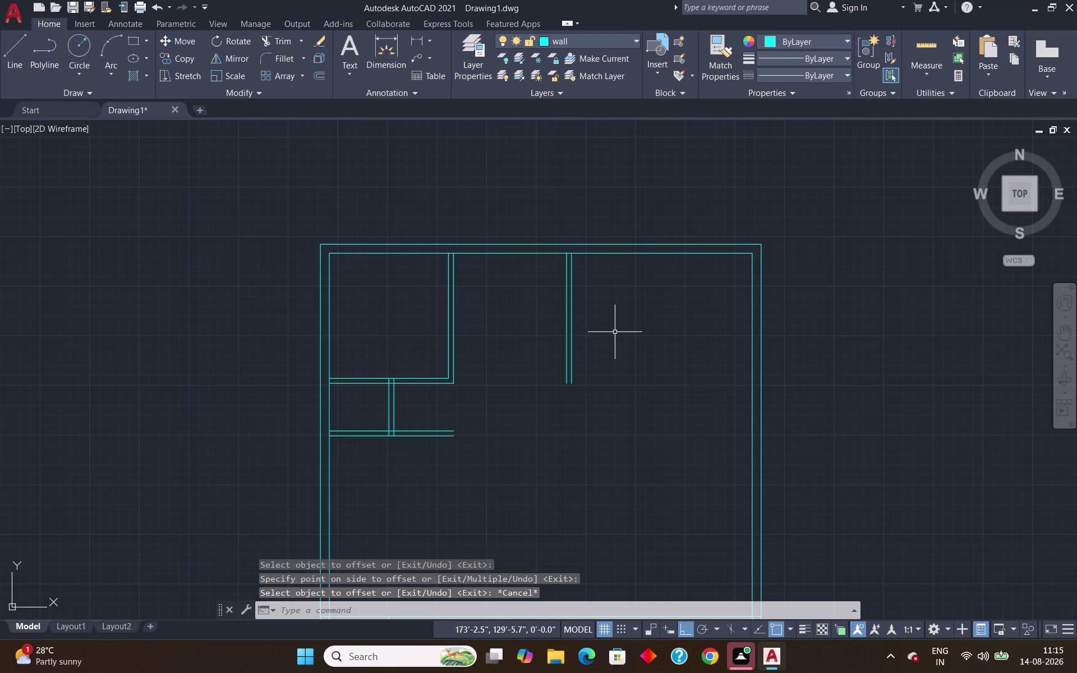
Offset the top inner wall line 15' downward across the plan.
key(o)
key(Return)
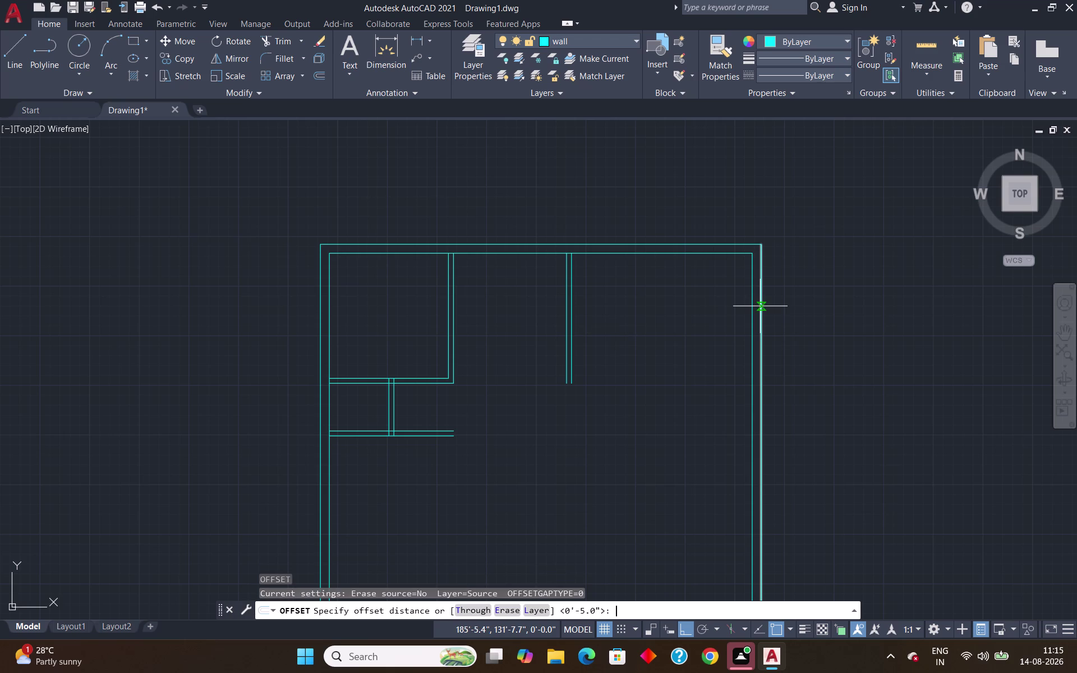
text(15)
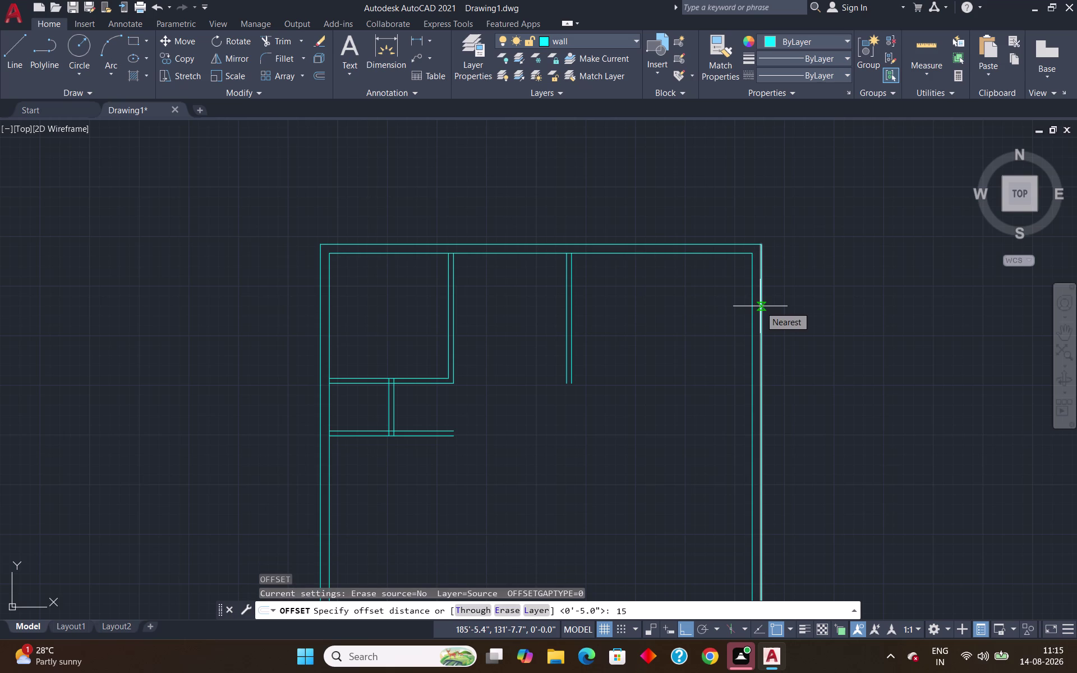
key(apostrophe)
key(Return)
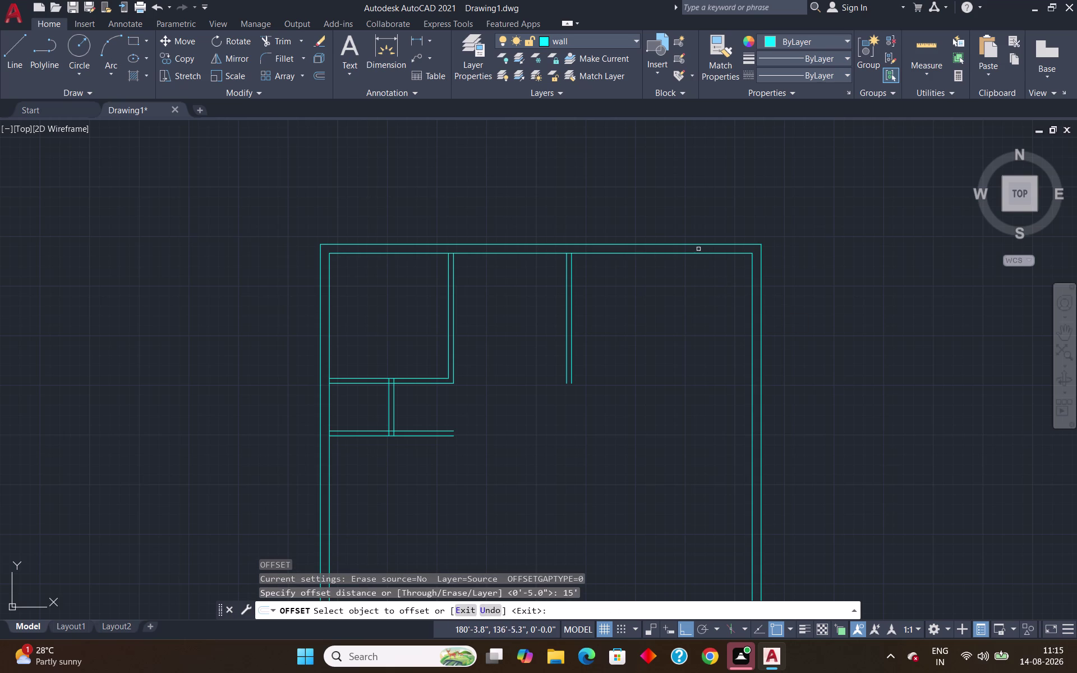
click(693, 252)
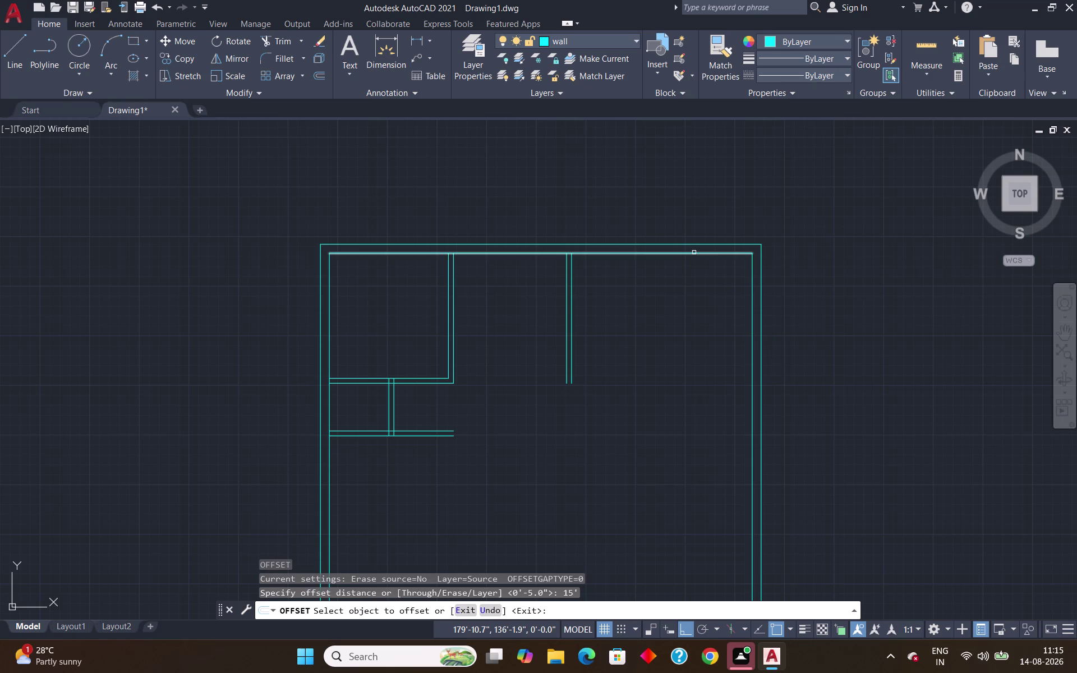
click(678, 358)
scroll(up, 3)
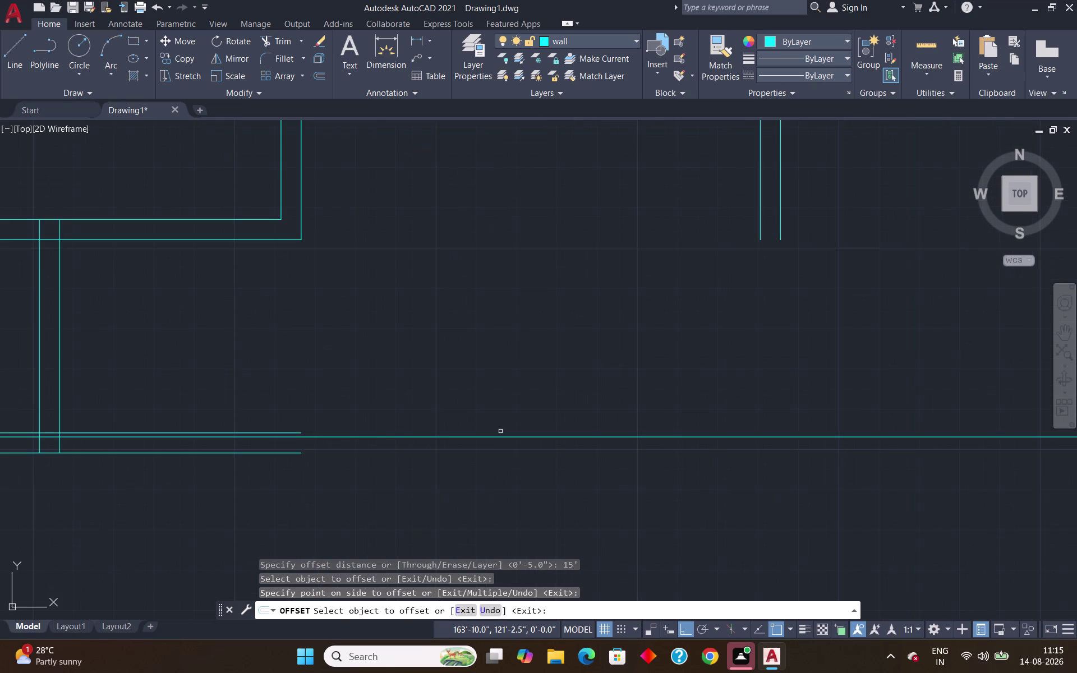
scroll(down, 3)
scroll(down, 3)
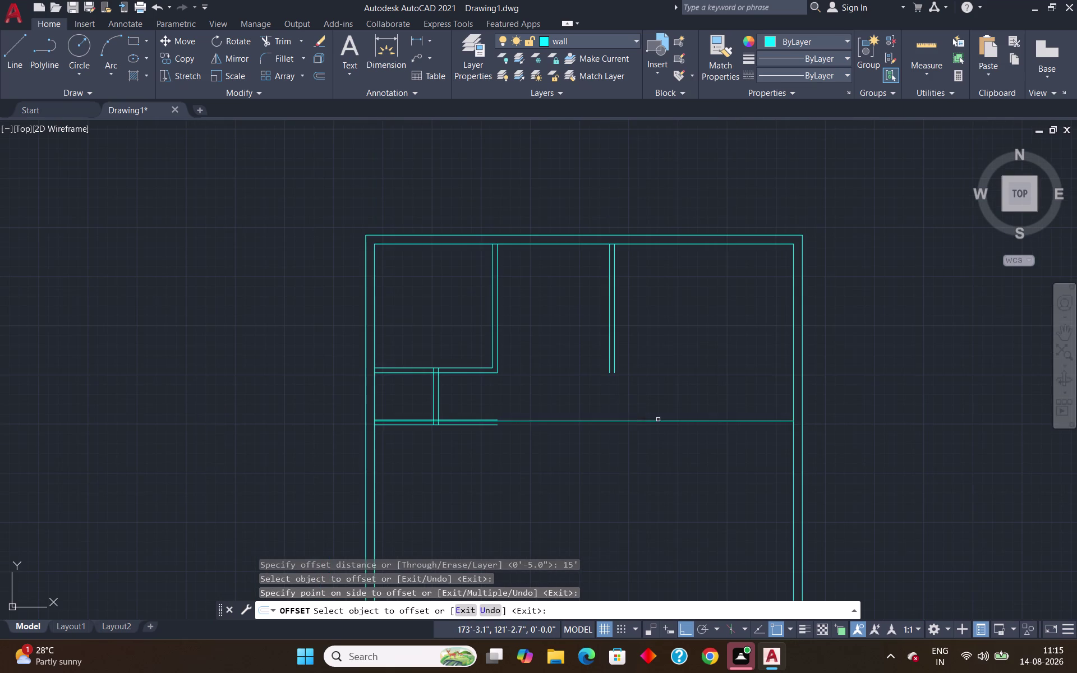
scroll(up, 3)
scroll(up, 3)
scroll(down, 3)
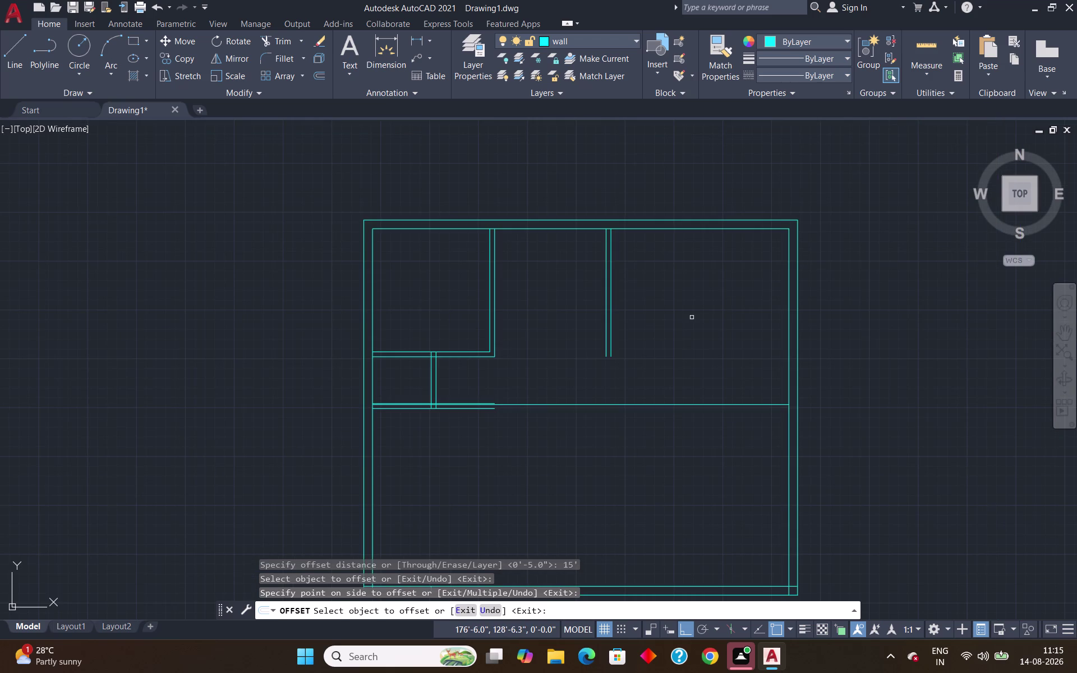
key(Escape)
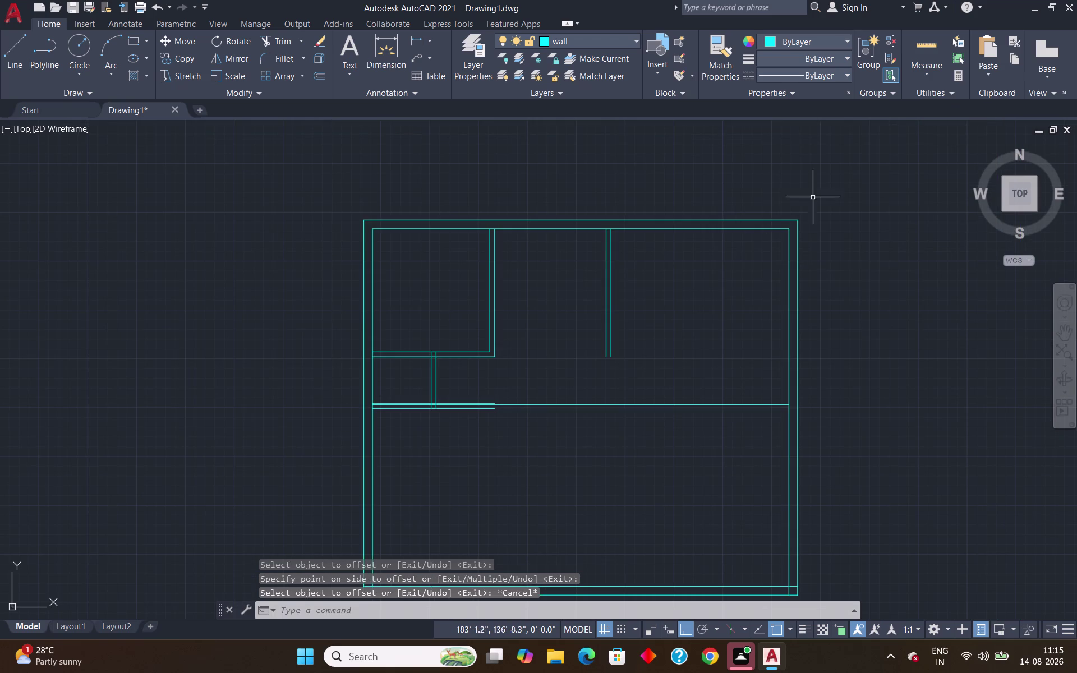
click(931, 38)
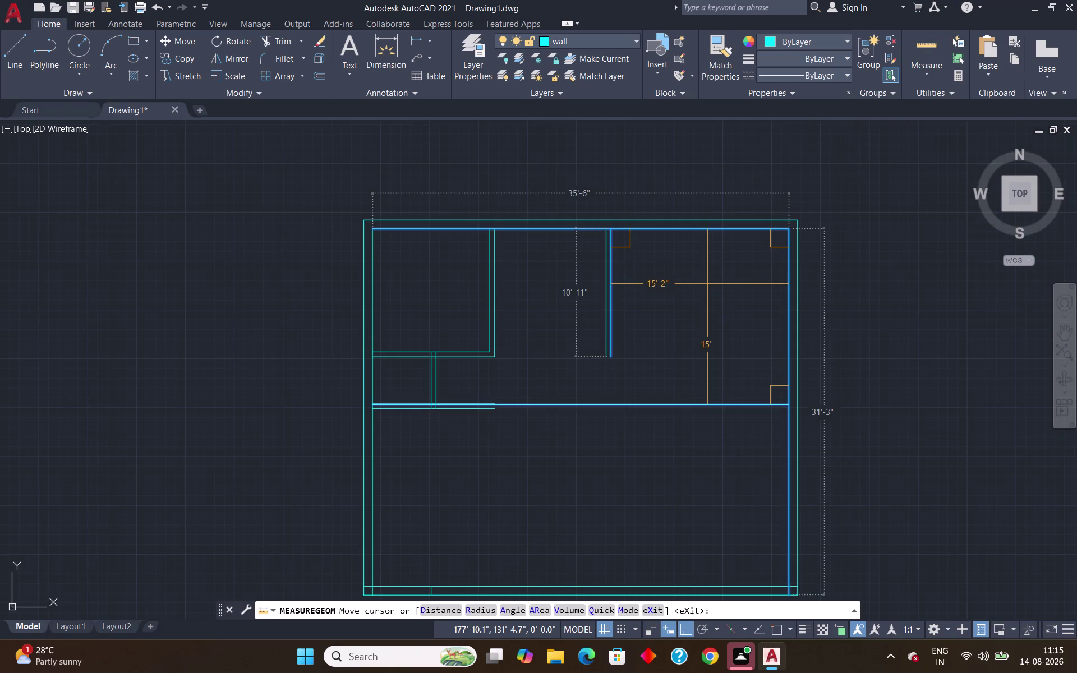
Erase the four 5" second lines: room right wall, bottom wall, partition and lower wall.
key(Escape)
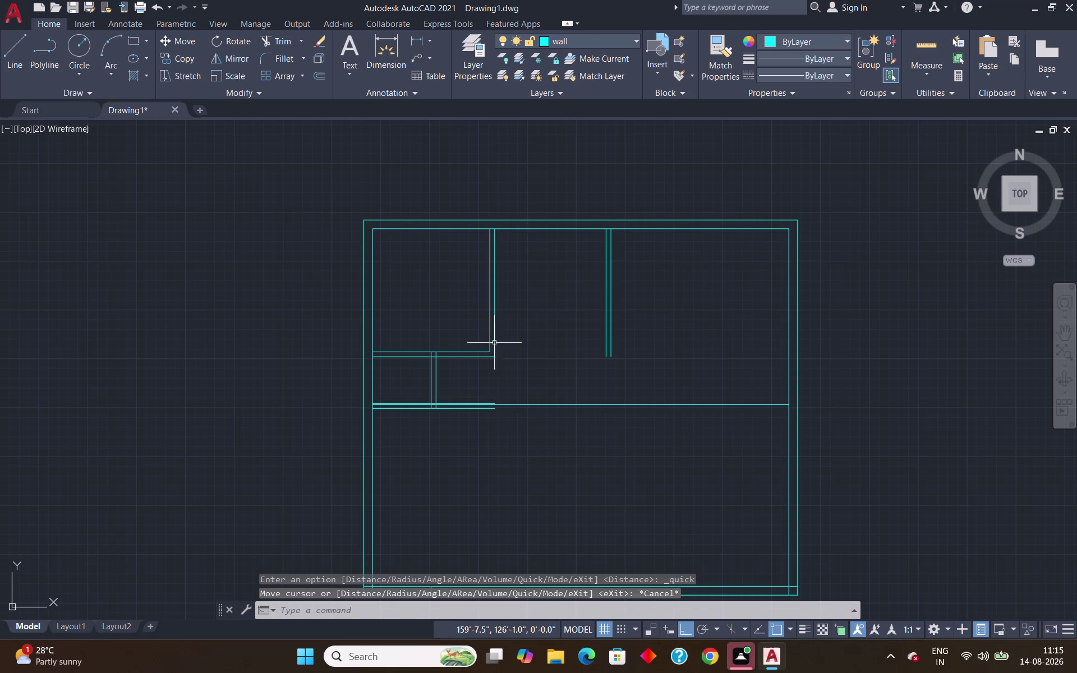
scroll(up, 3)
scroll(down, 3)
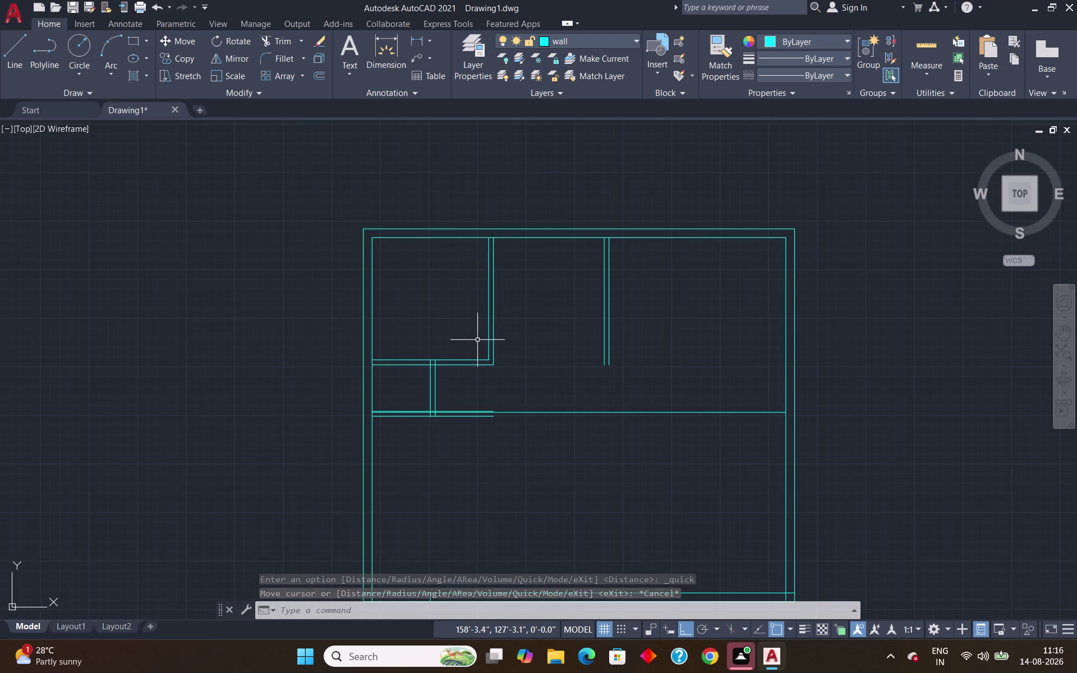
scroll(up, 3)
scroll(down, 3)
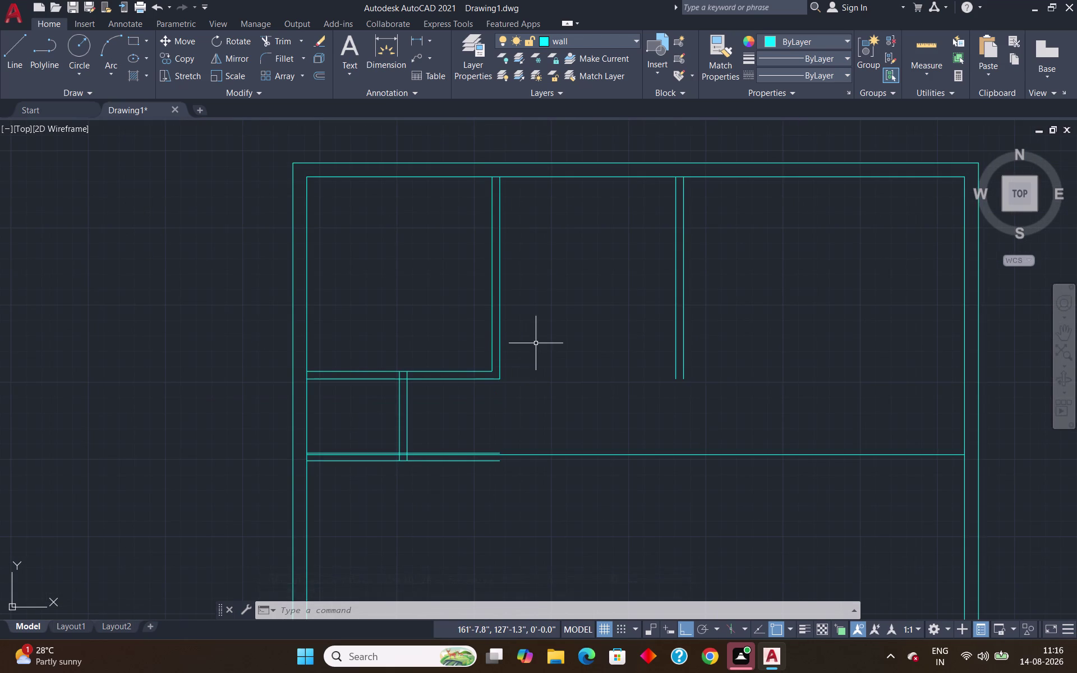
click(500, 340)
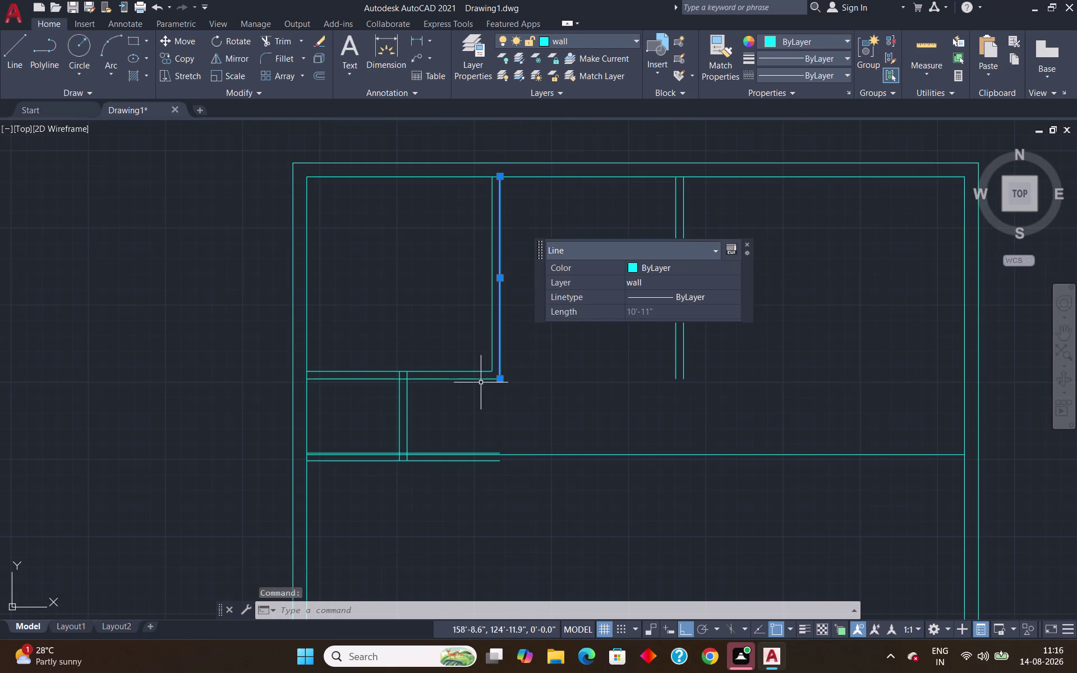
click(480, 380)
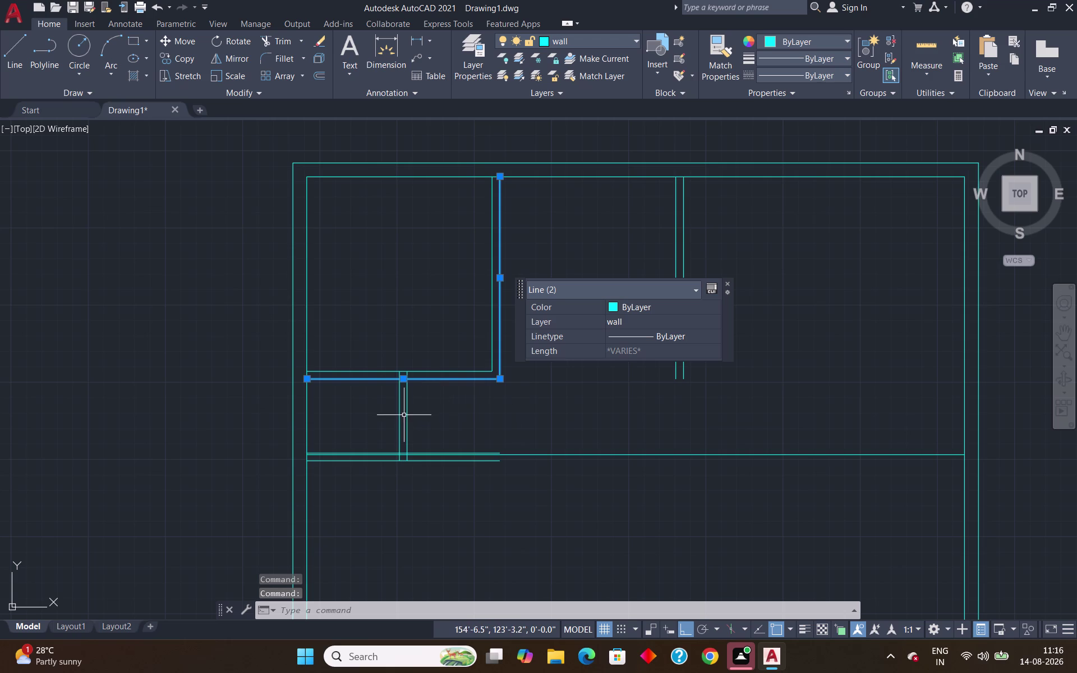
click(405, 417)
click(422, 461)
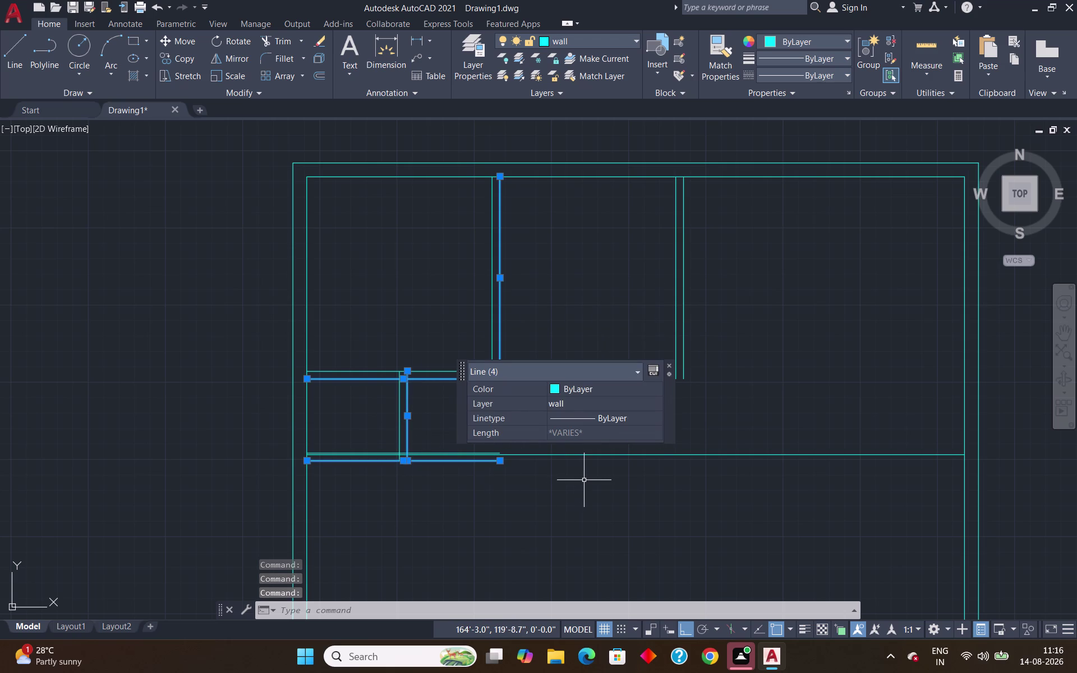
key(Delete)
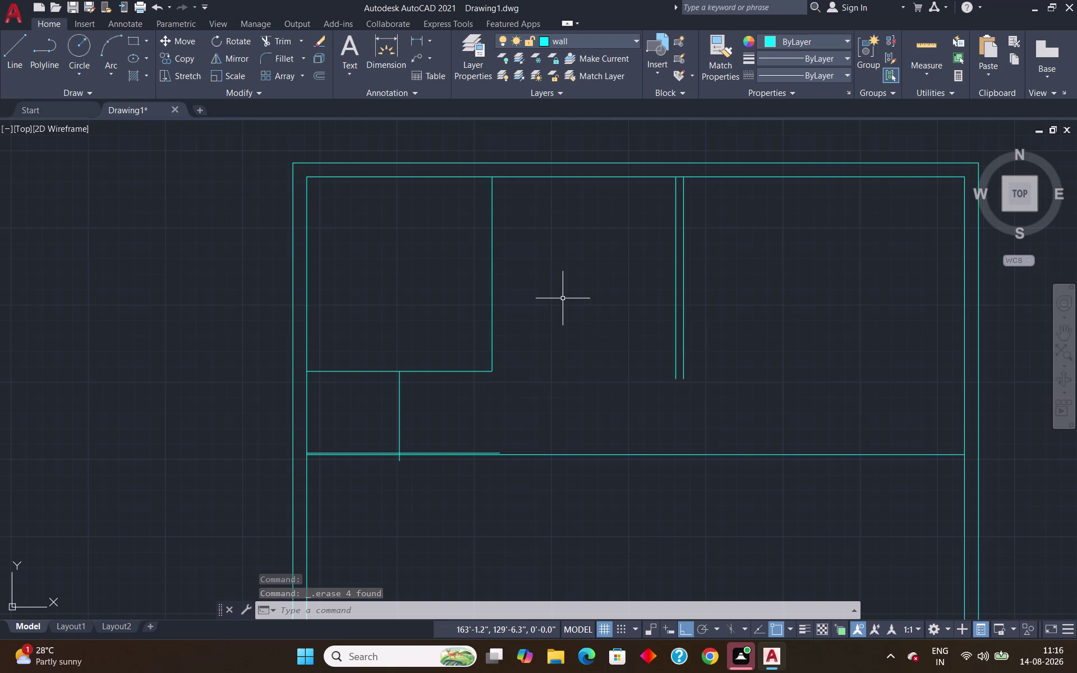
key(o)
key(Return)
Fix the offset distance from 6' to 6" and copy the room's right wall rightward.
text(6)
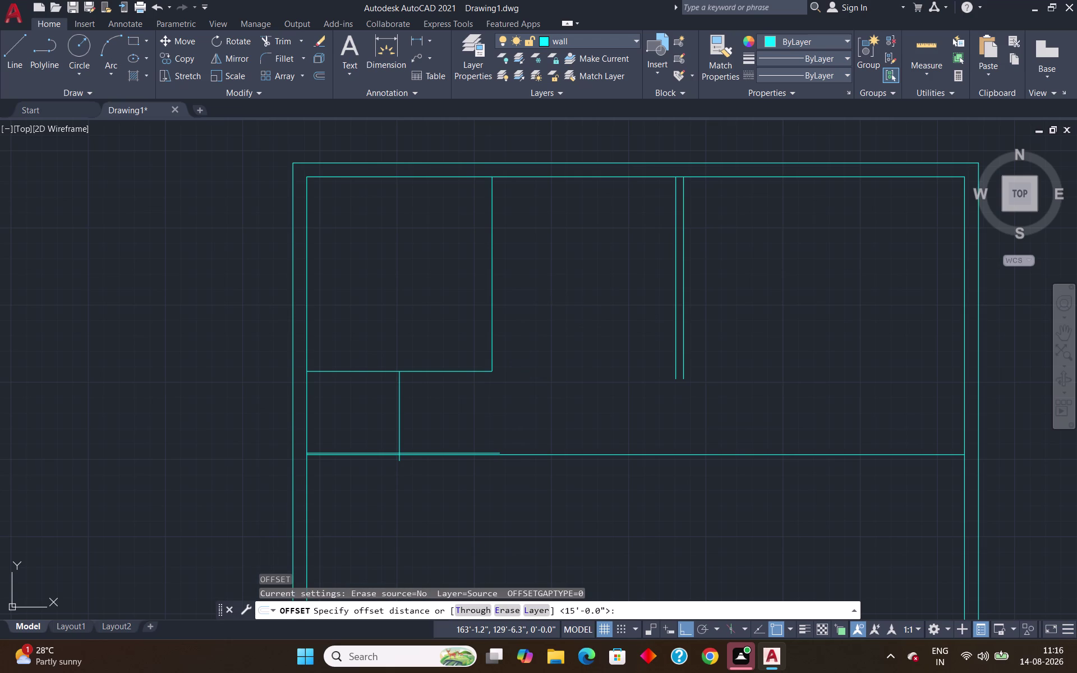
text(')
key(Return)
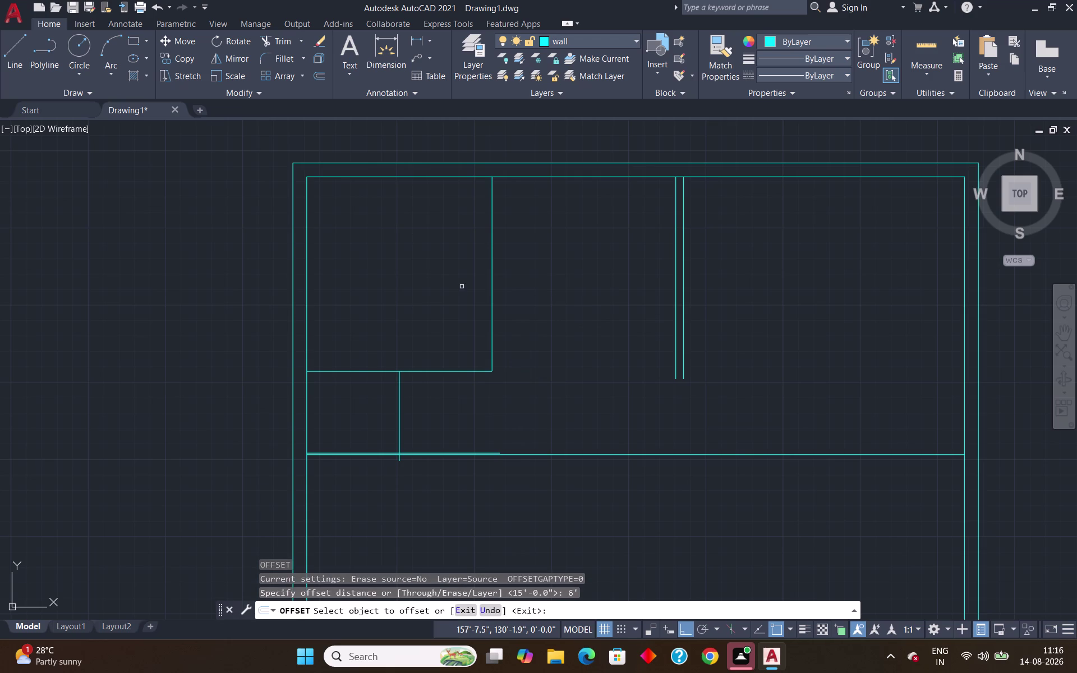
click(492, 294)
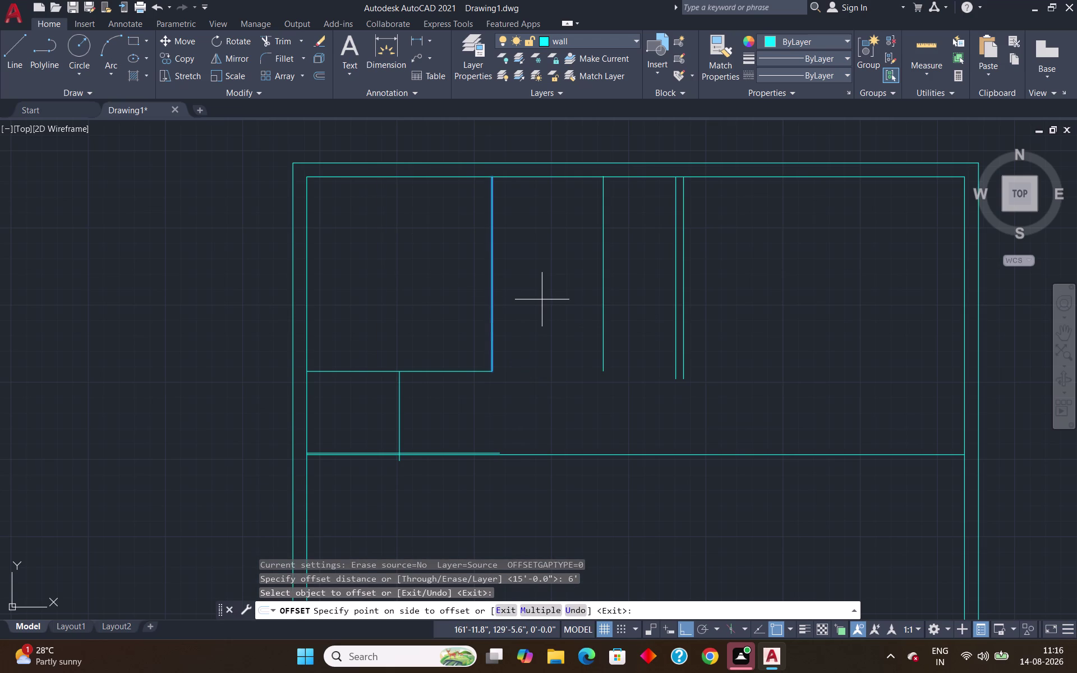
key(Escape)
key(o)
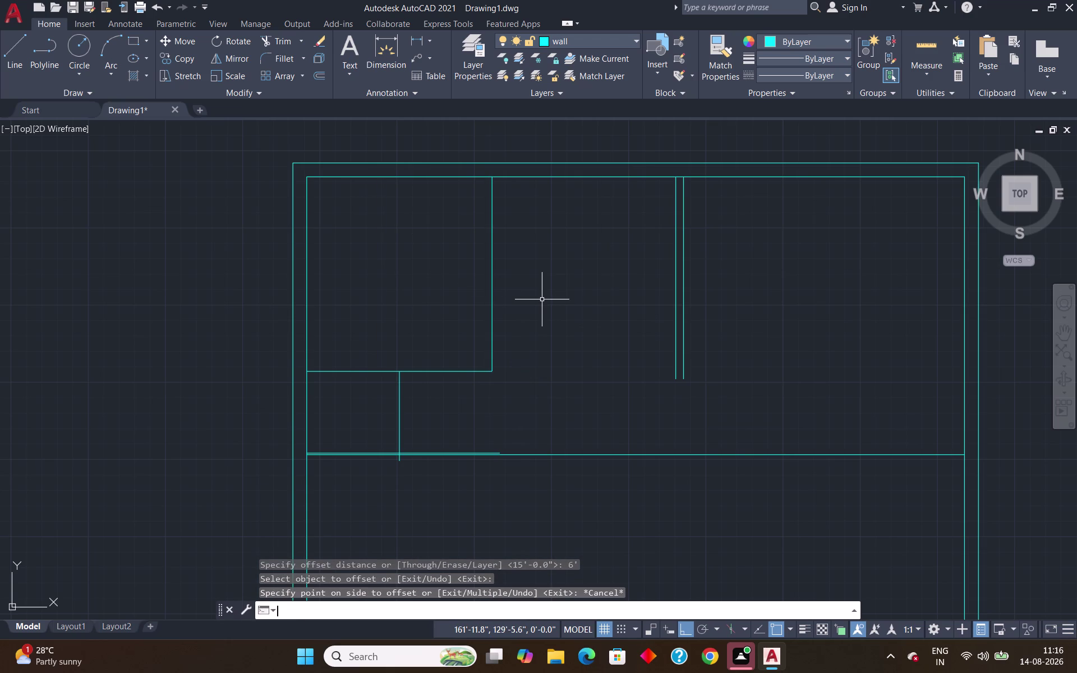
key(Return)
key(6)
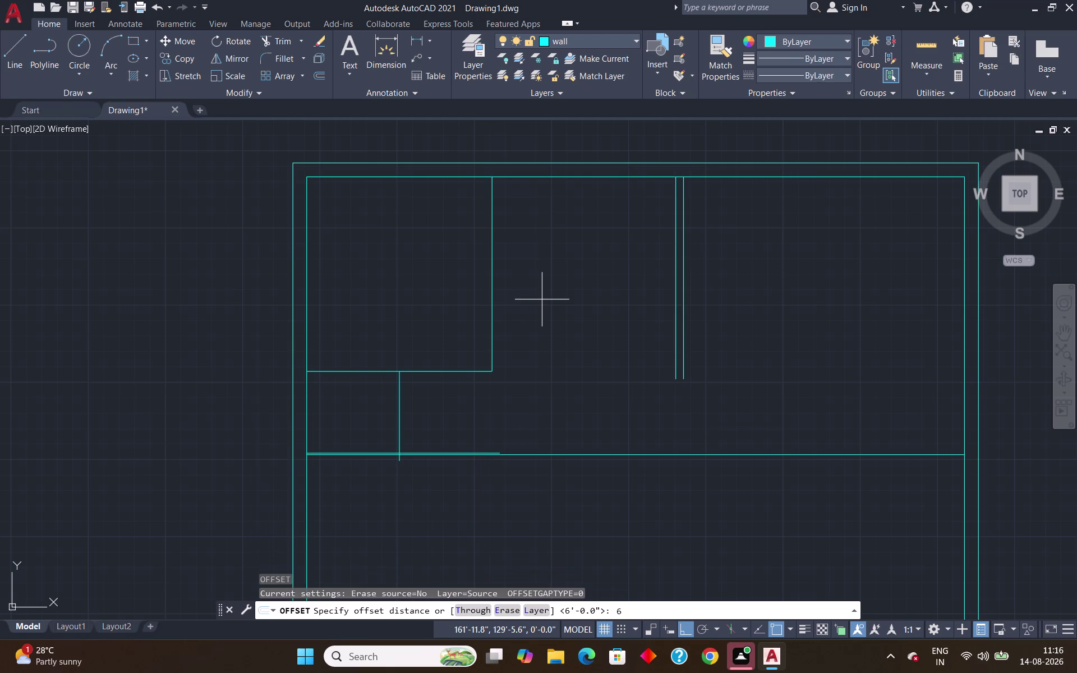
key(shift+quotedbl)
key(Return)
click(493, 304)
click(507, 310)
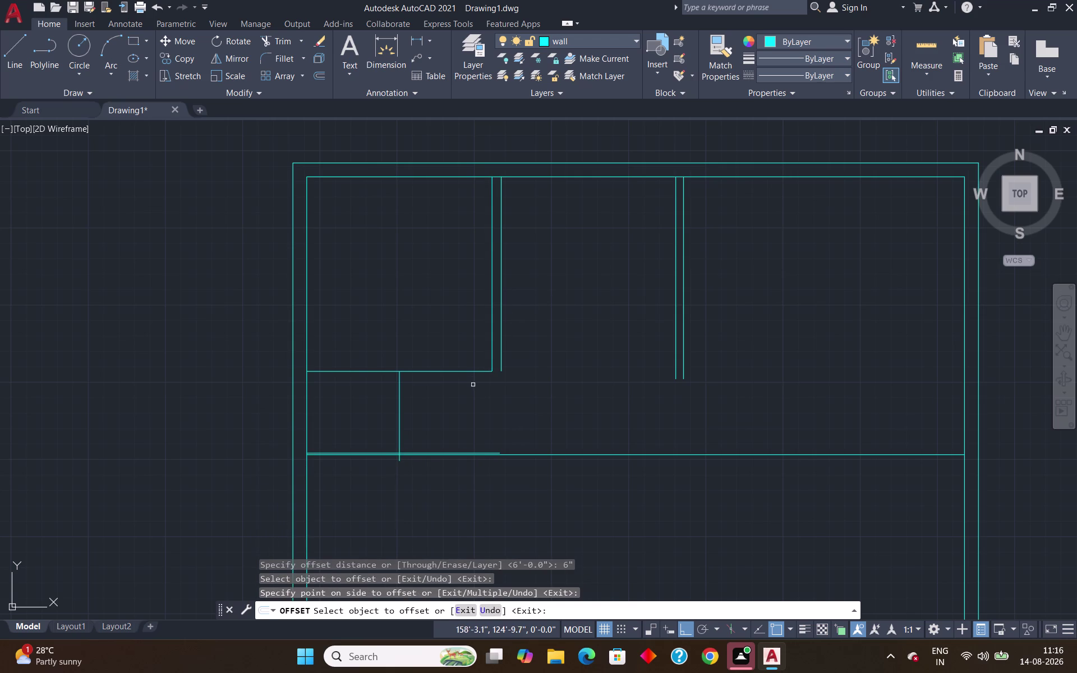
Offset the bottom wall, short partition and lower horizontal line 6" each.
click(462, 373)
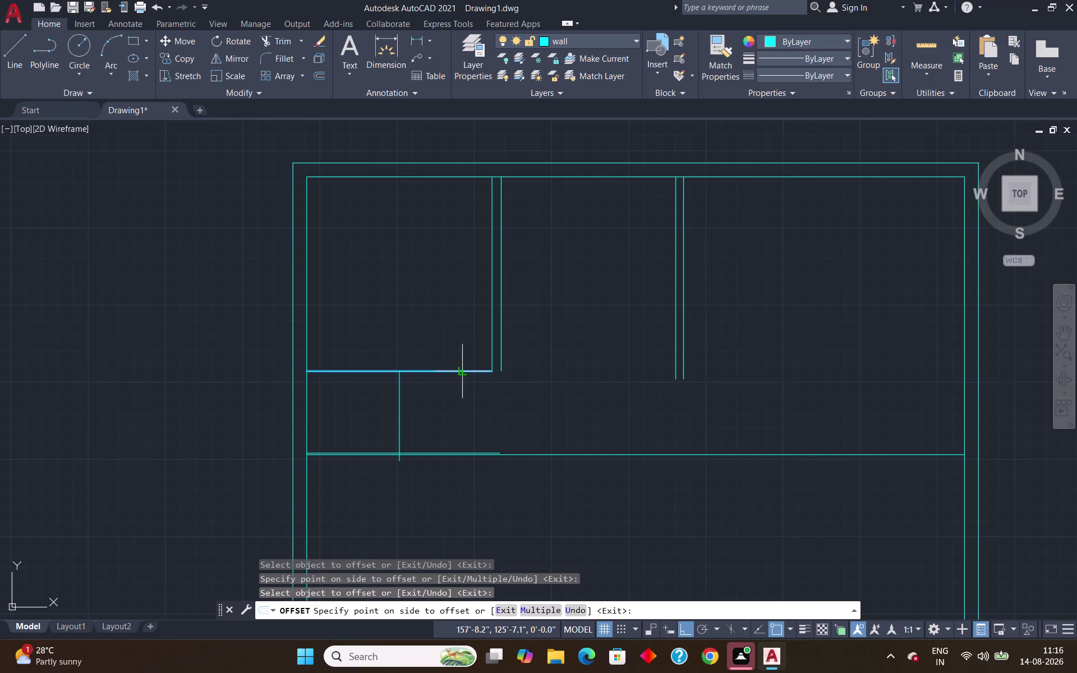
click(462, 381)
click(398, 418)
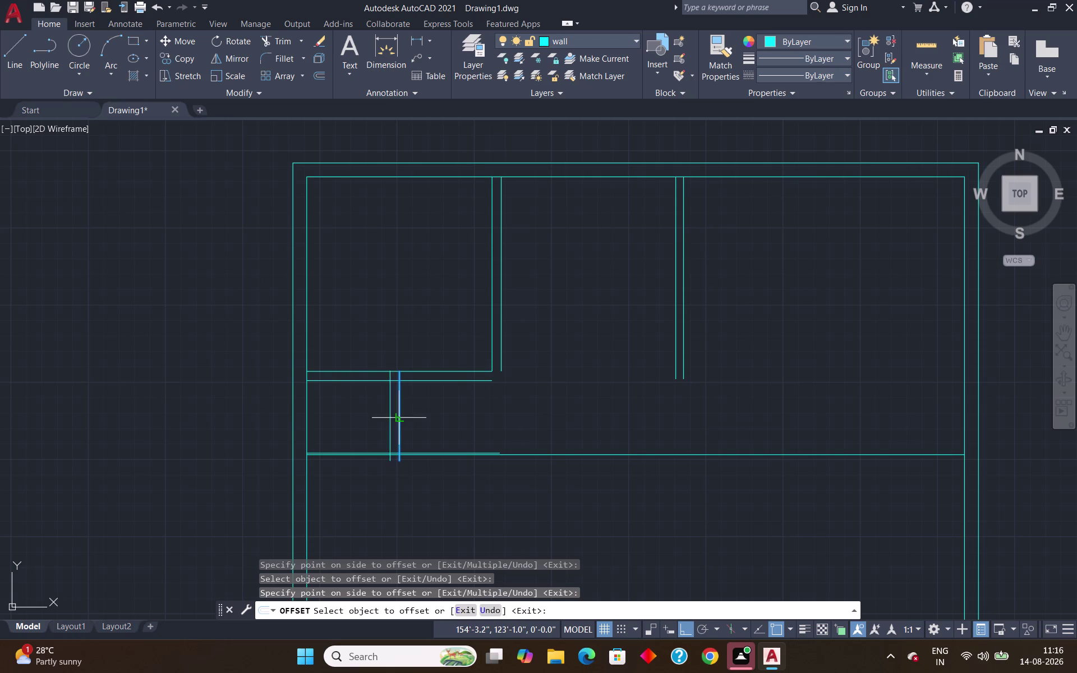
click(423, 422)
click(442, 452)
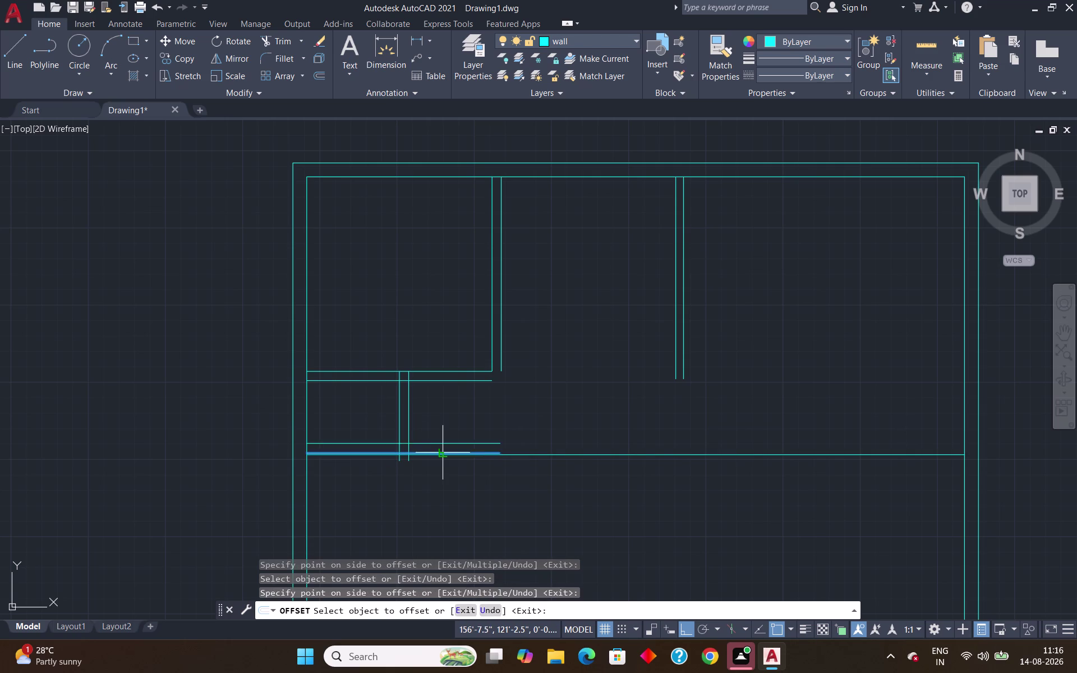
click(440, 466)
key(Escape)
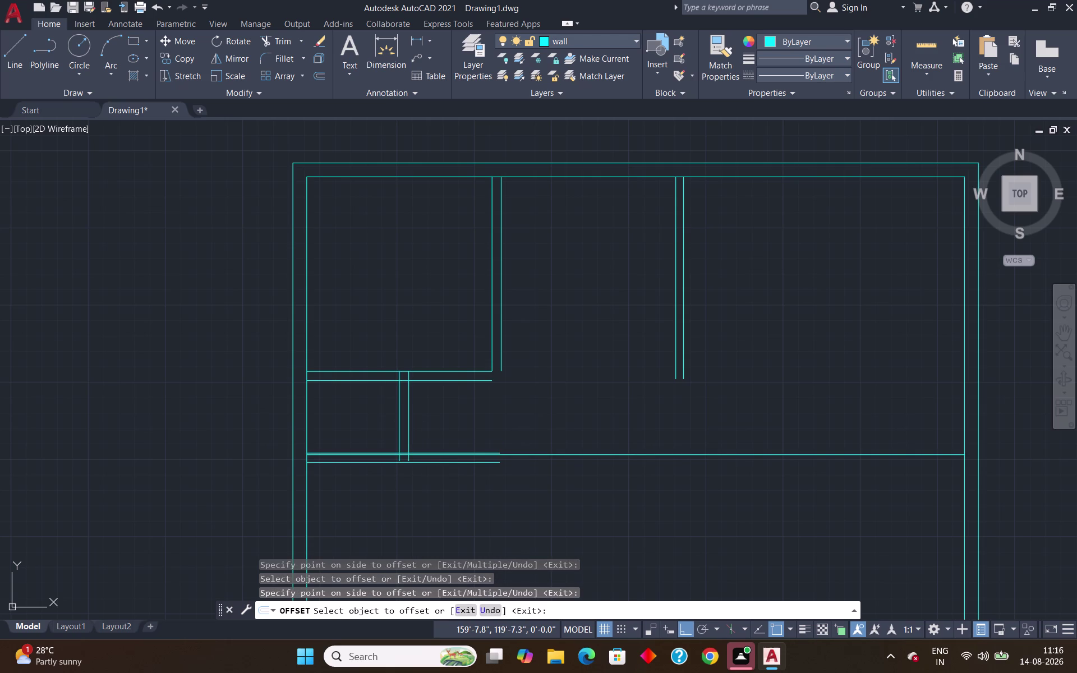
text(tr)
key(Return)
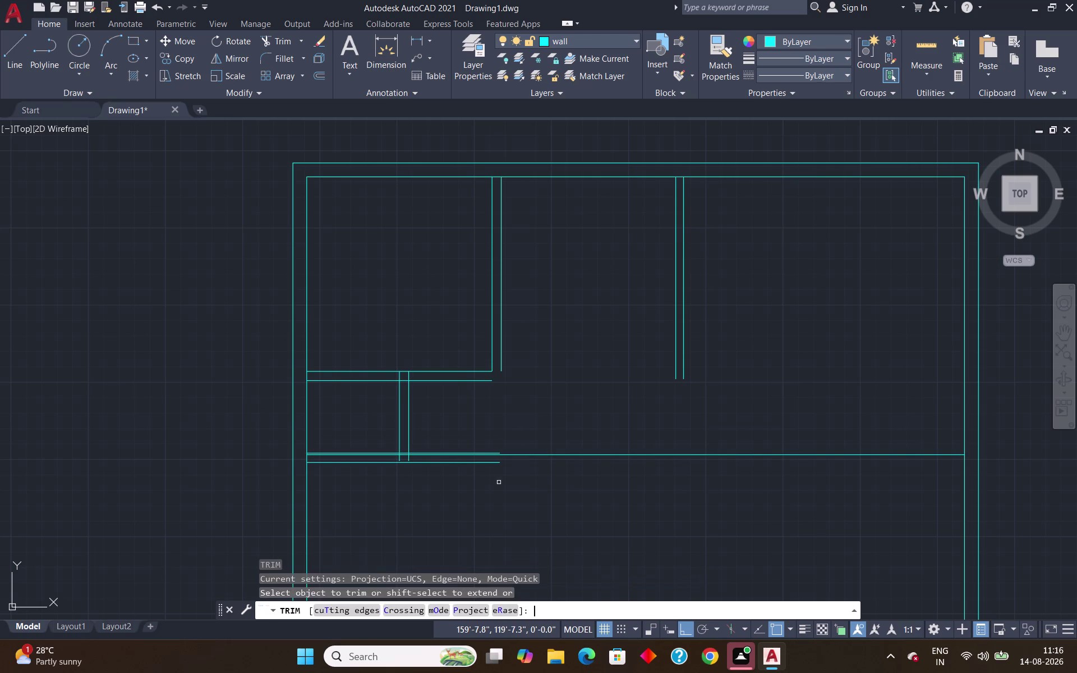
Trim the leftover wall-line segments crossing the partition junction.
click(530, 455)
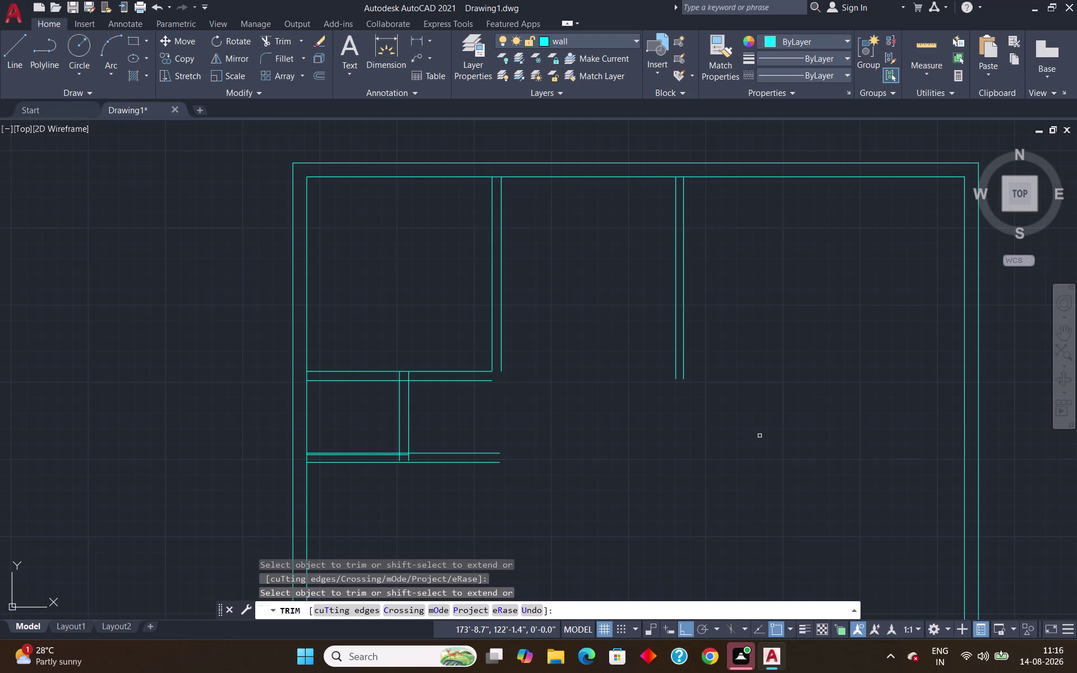
scroll(up, 3)
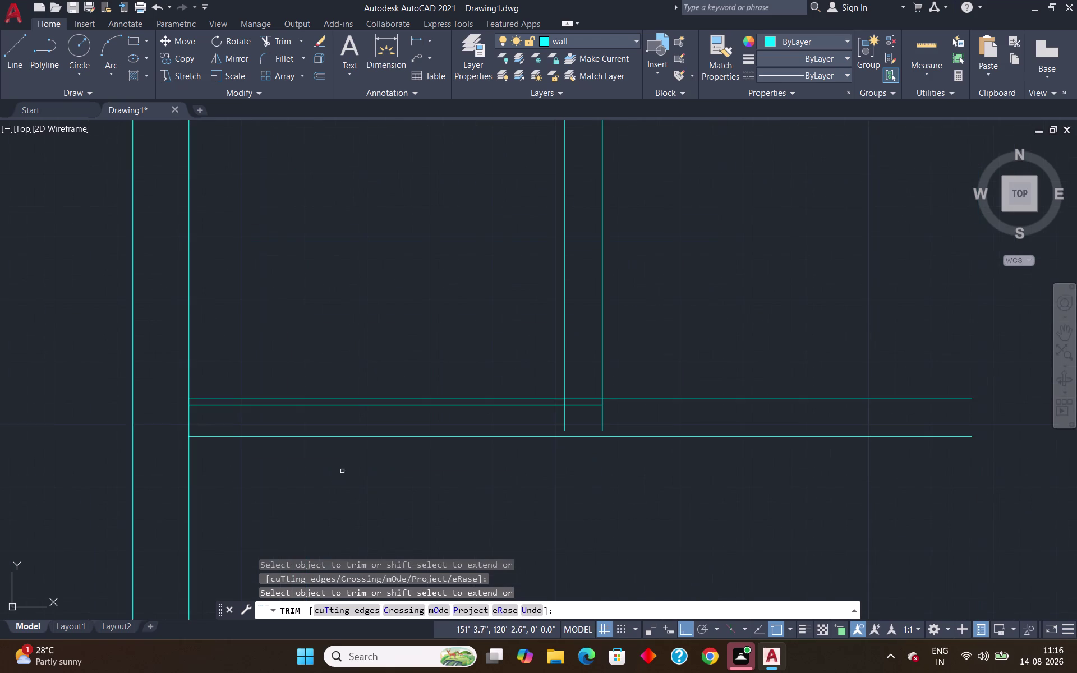
click(360, 407)
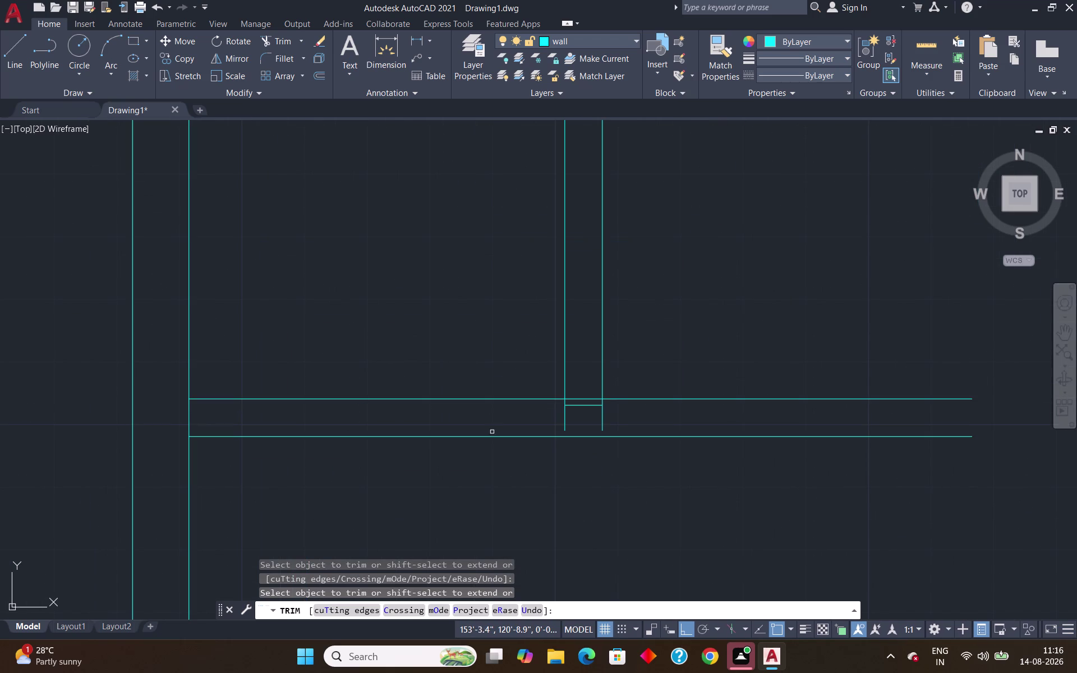
click(585, 405)
scroll(down, 3)
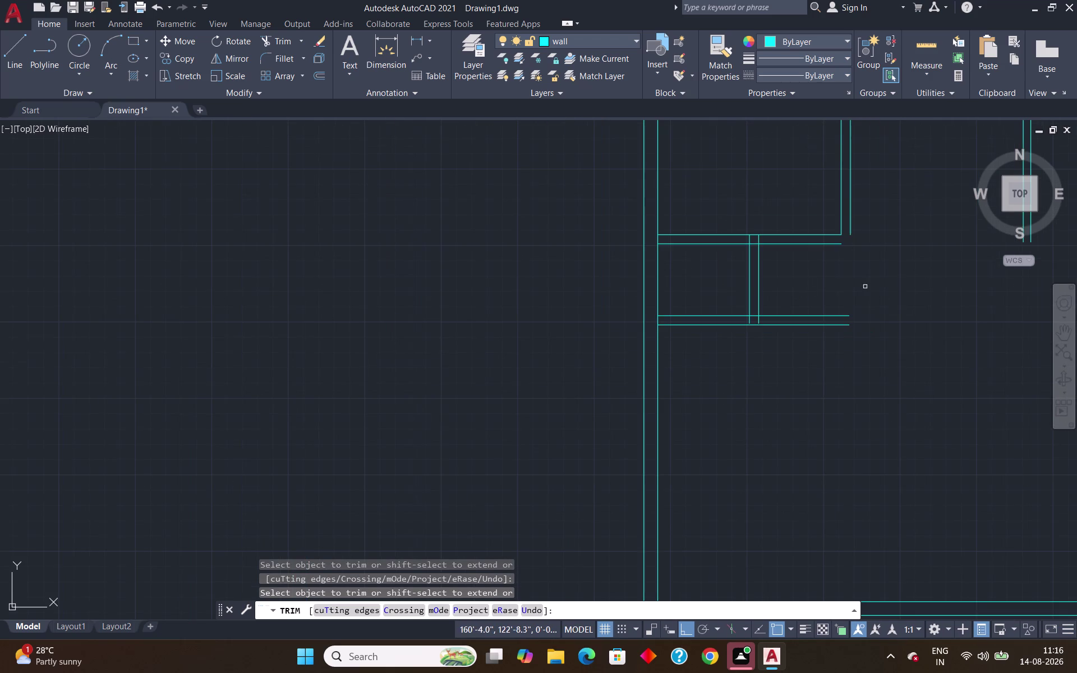
middle_drag(890, 277, 439, 410)
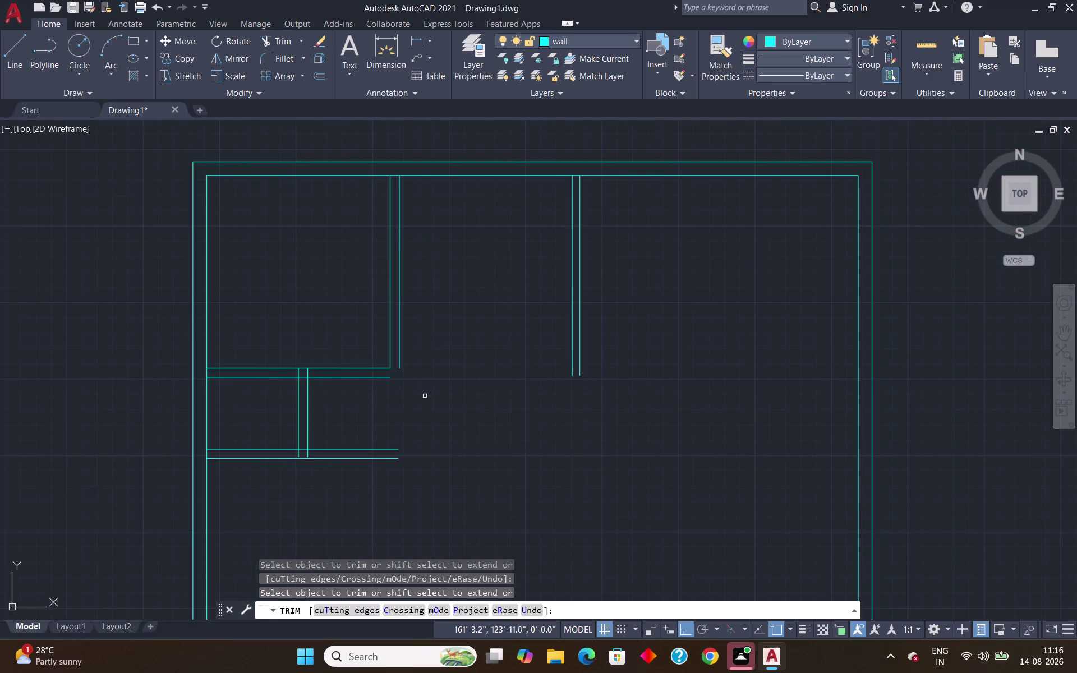
key(Escape)
Fillet the room's horizontal and vertical inner wall lines into a sharp corner.
key(f)
key(Return)
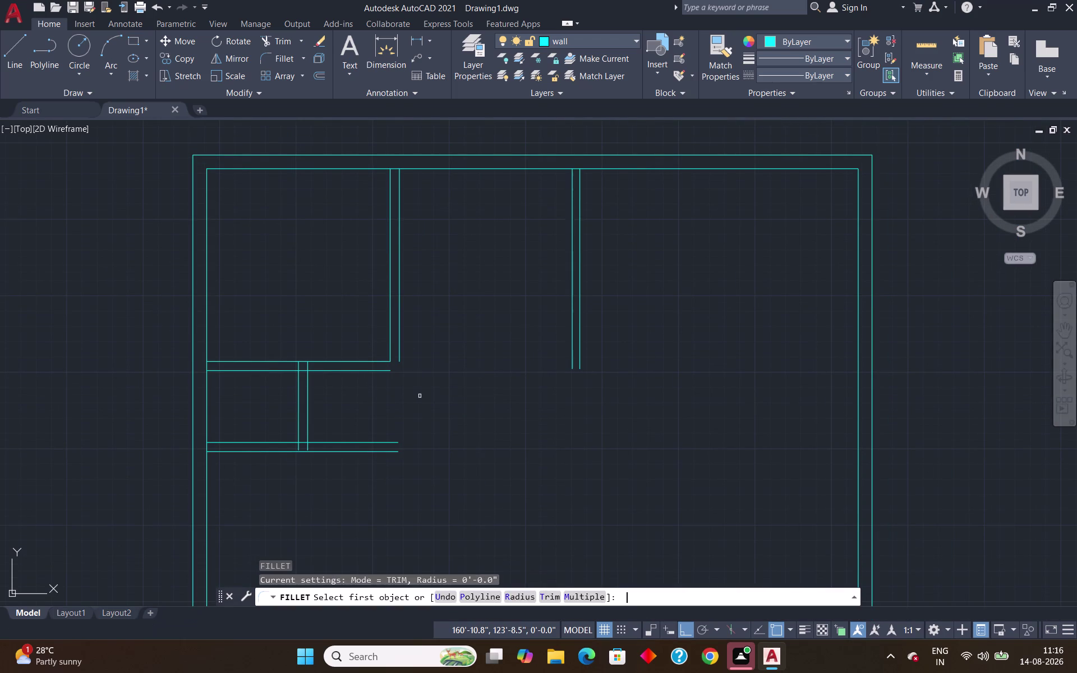
click(385, 370)
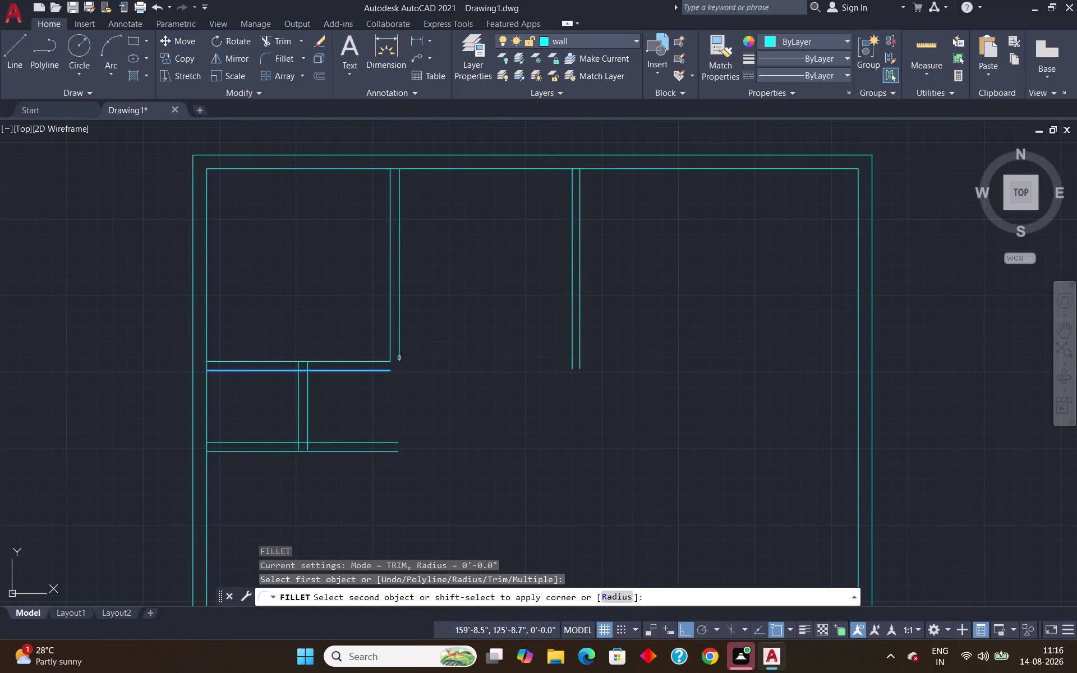
click(401, 356)
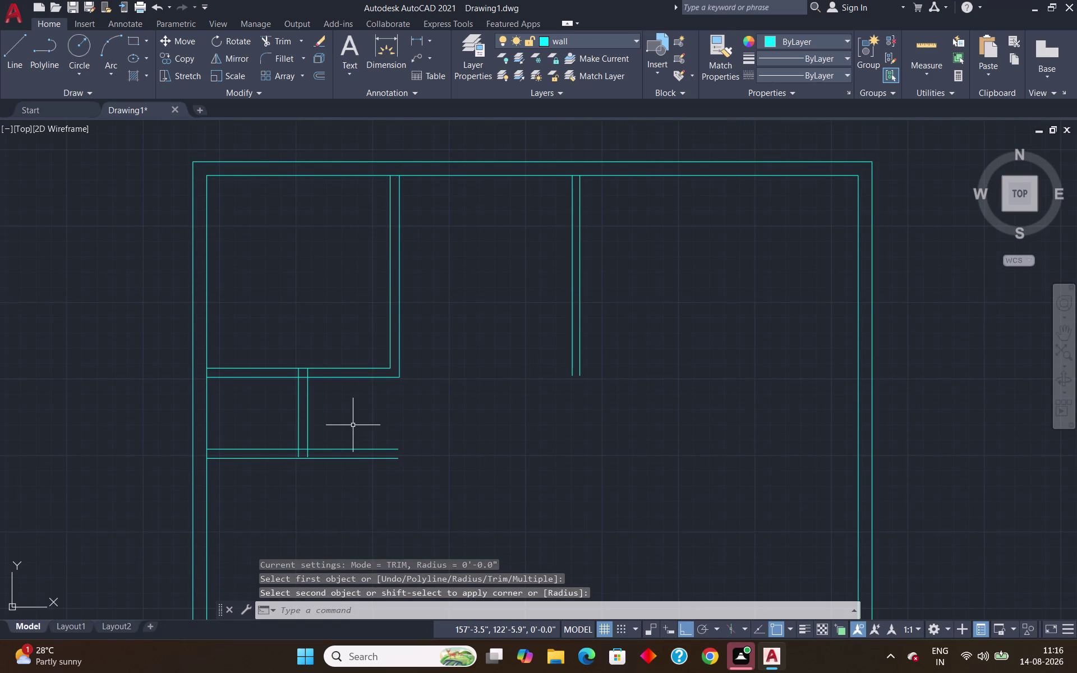
key(Escape)
text(ex)
key(Return)
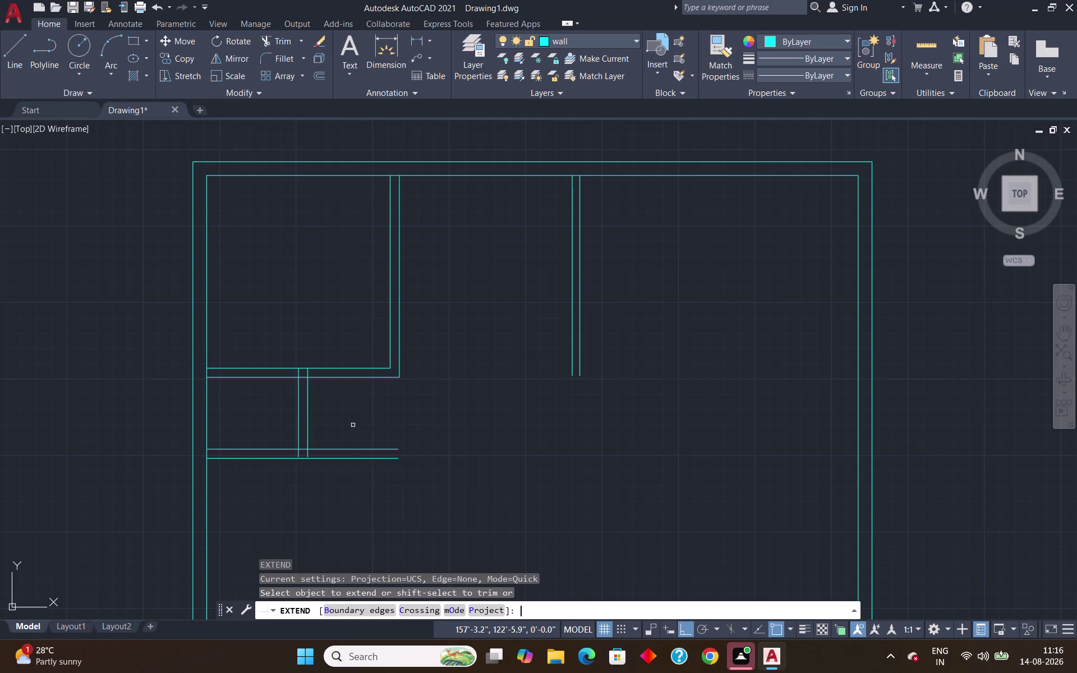
Extend the left and right partition lines down to the wall below.
scroll(up, 3)
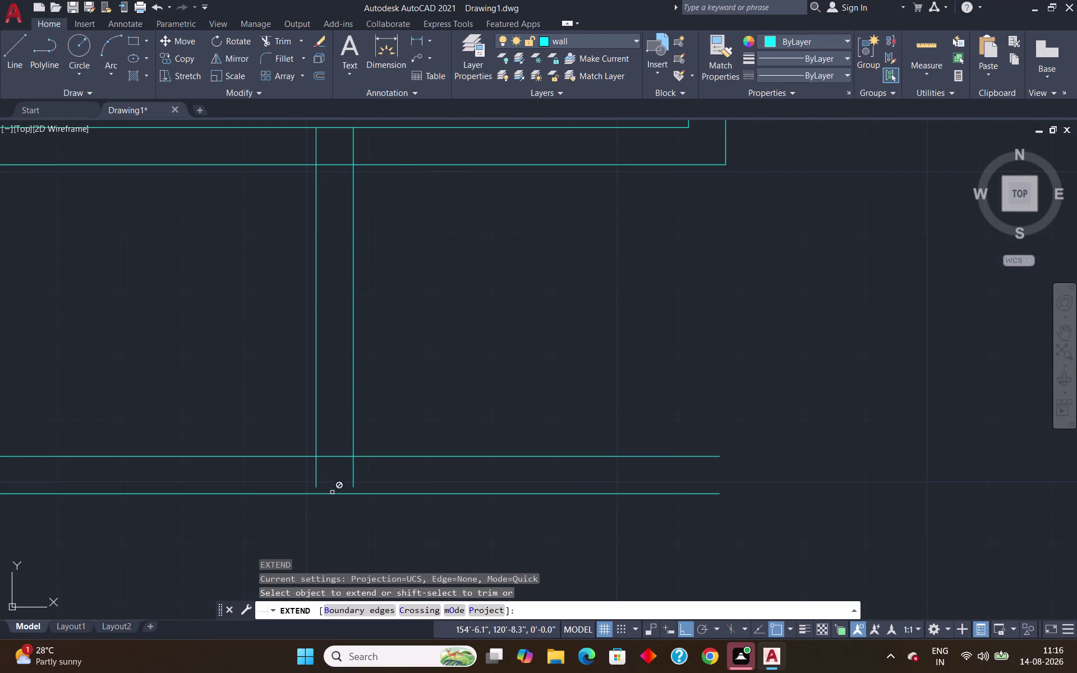
click(314, 478)
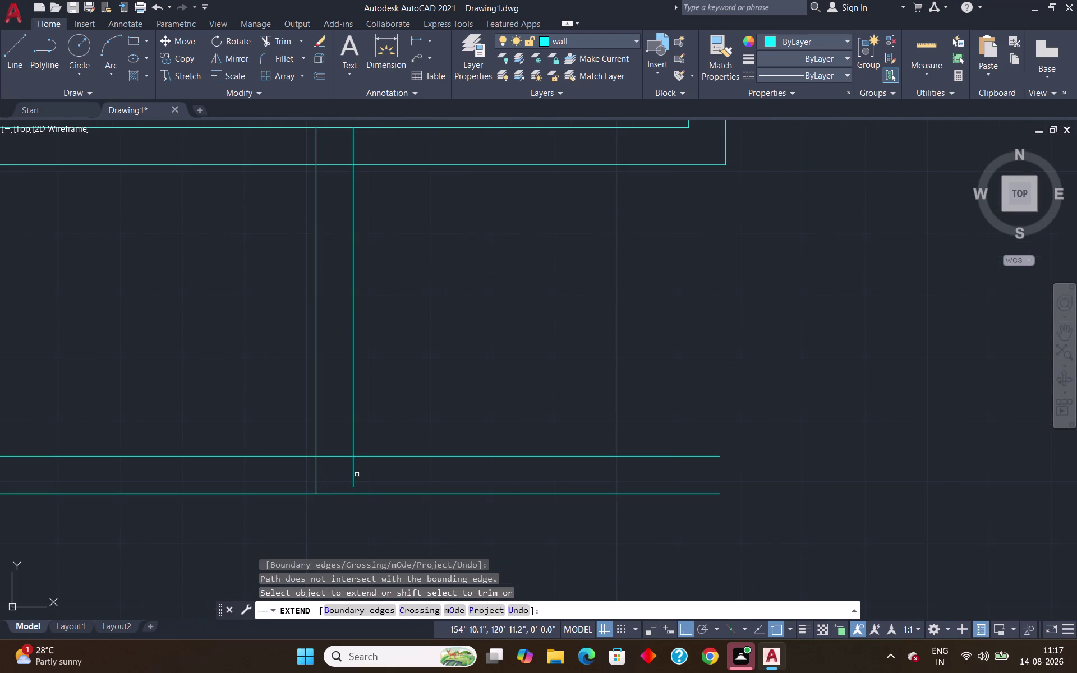
click(356, 475)
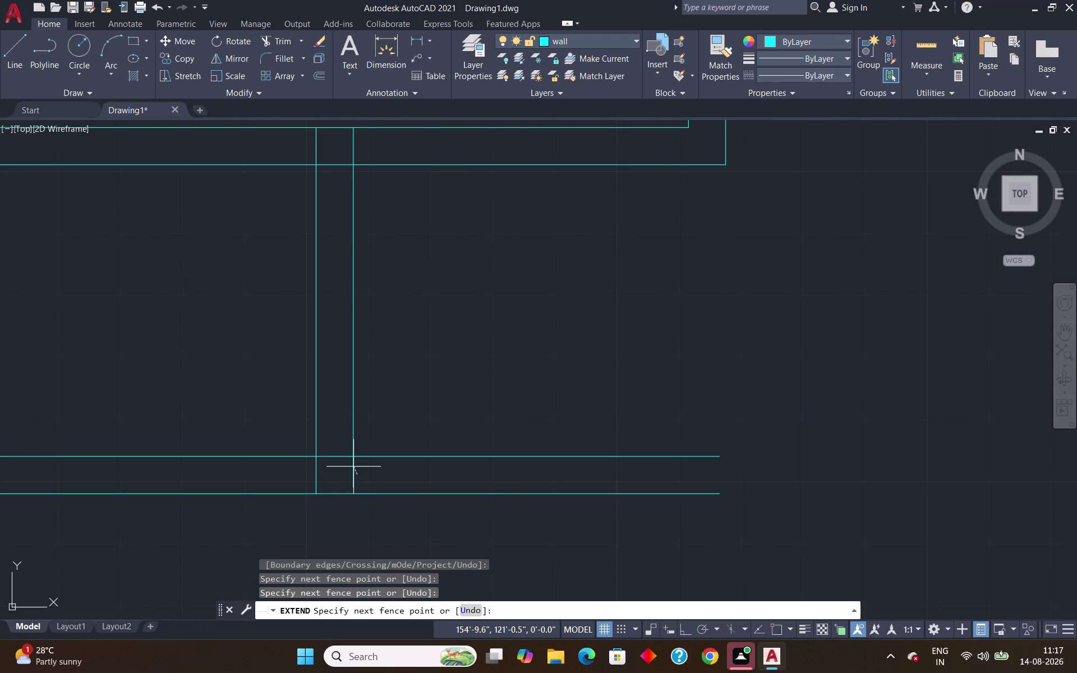
key(Escape)
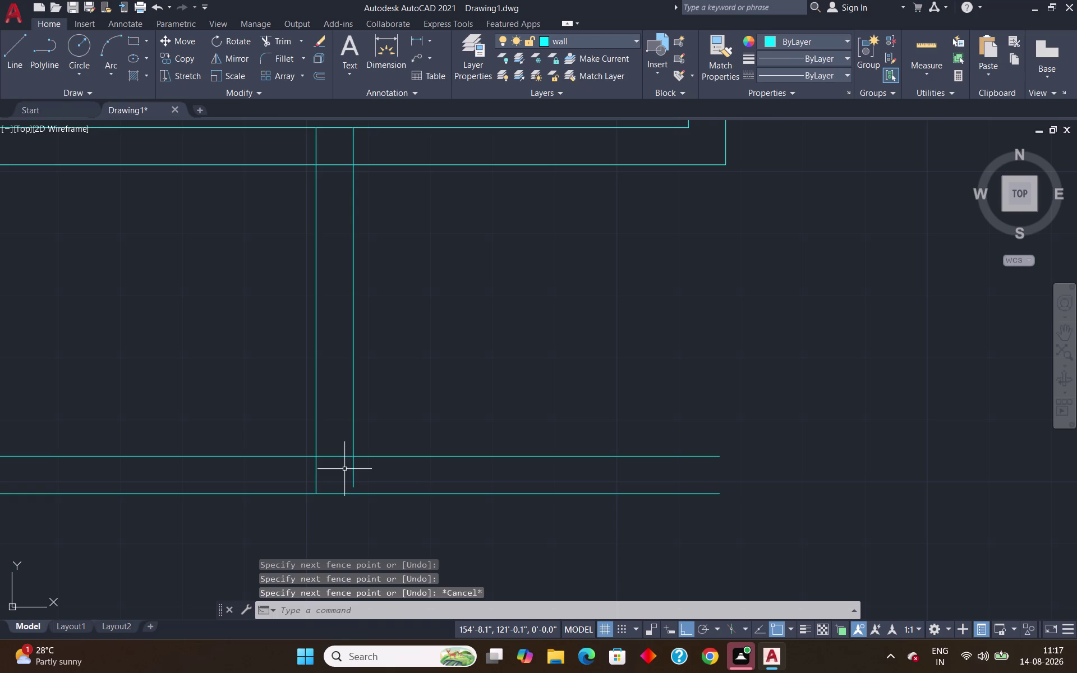
key(space)
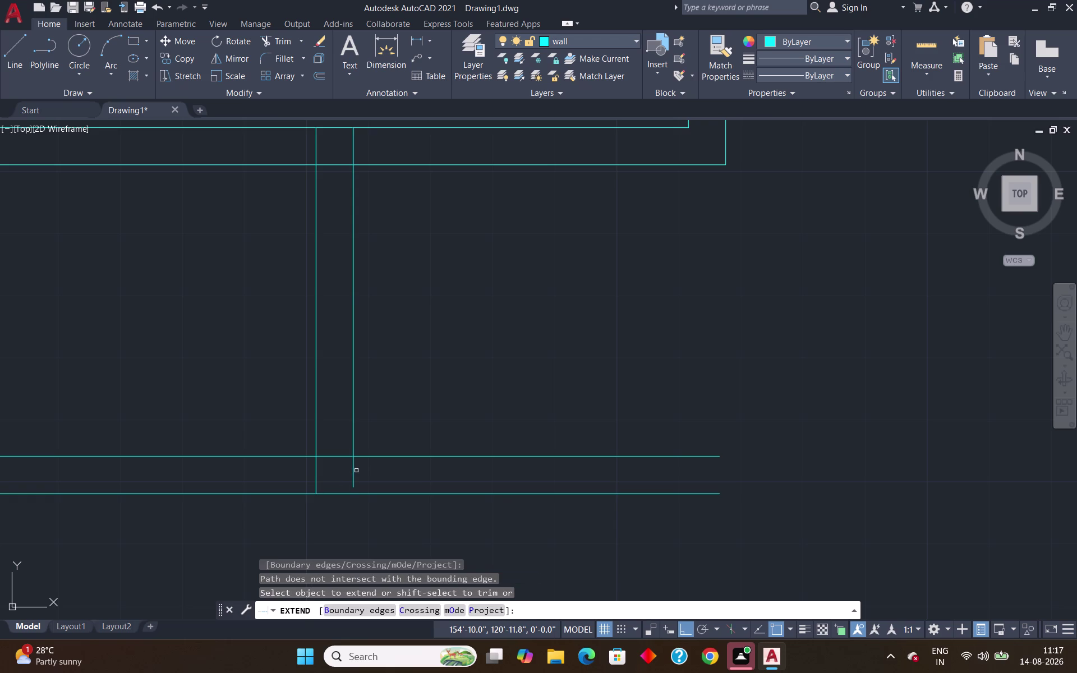
click(354, 467)
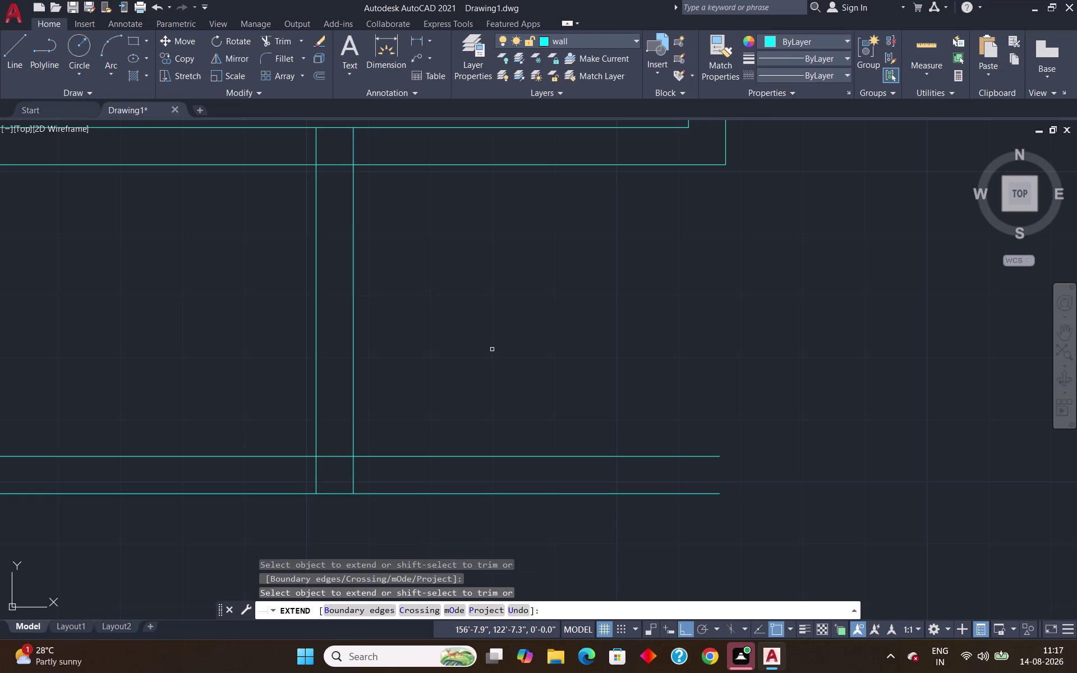
key(Escape)
Trim the overlapping wall lines at the partition's T-junction.
text(tr)
key(Return)
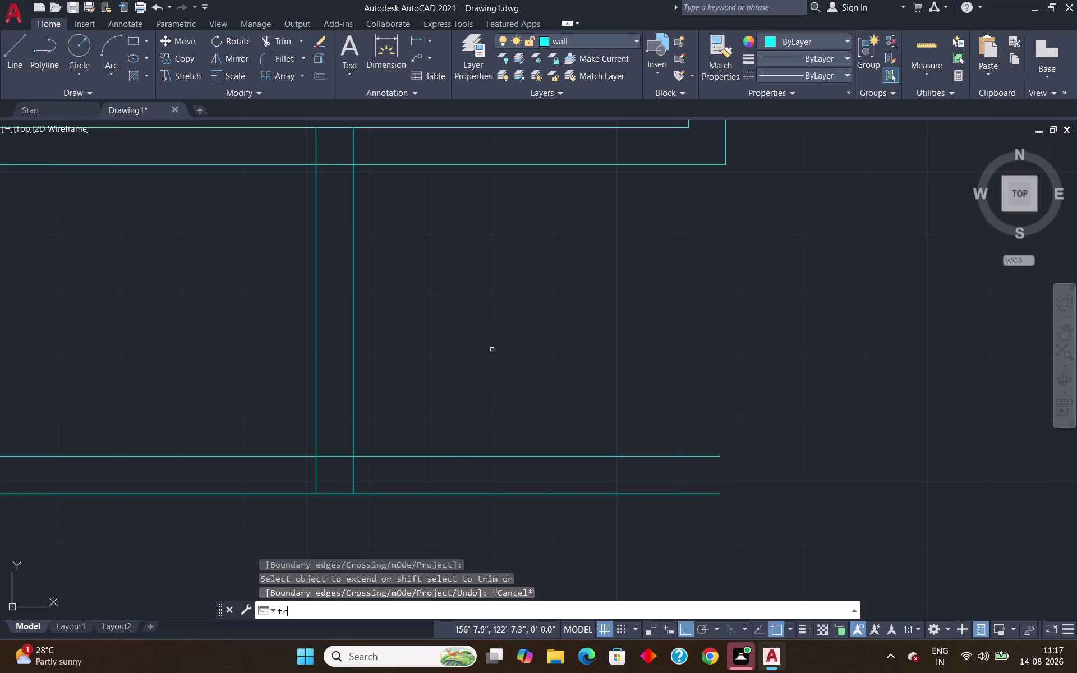
scroll(down, 3)
scroll(up, 3)
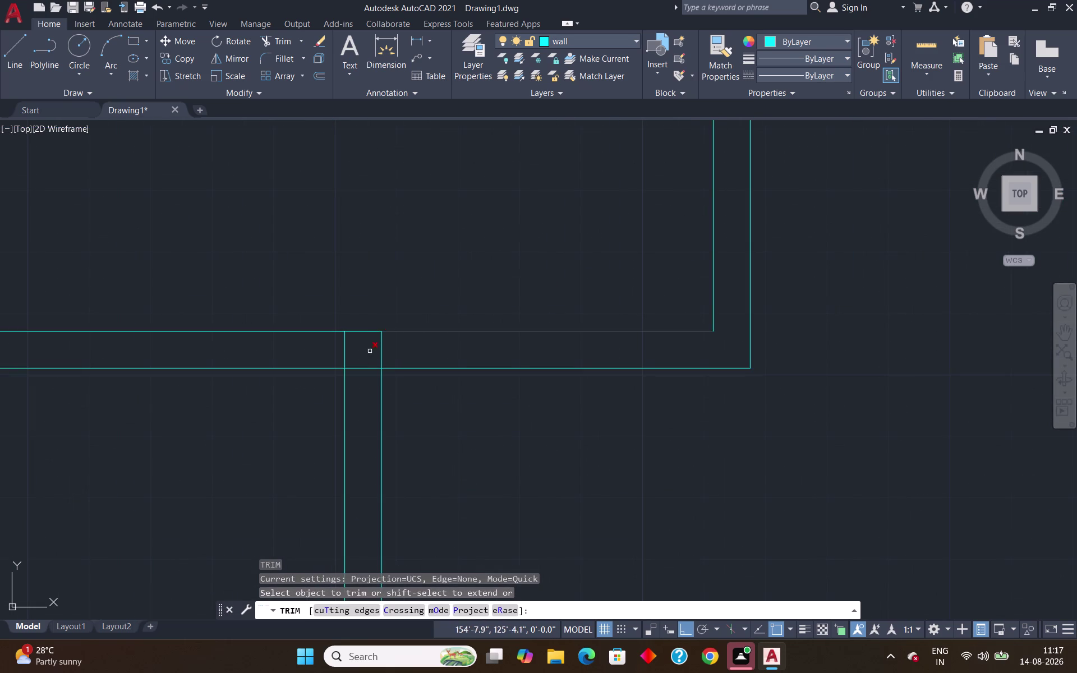
click(345, 352)
click(358, 369)
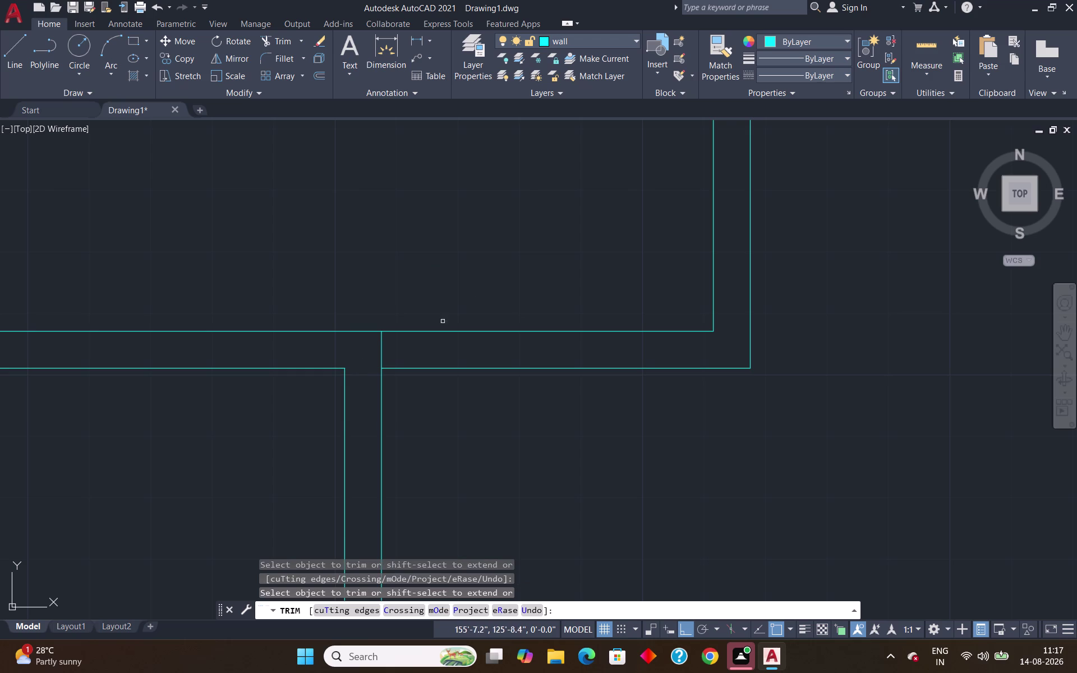
scroll(down, 3)
scroll(up, 3)
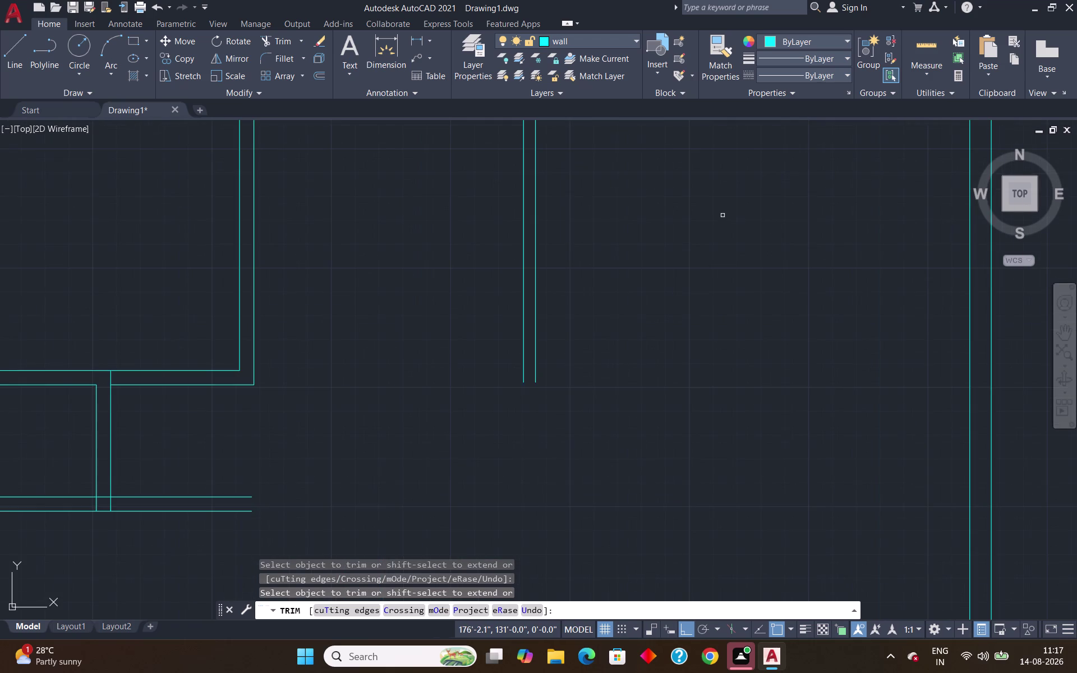
scroll(down, 3)
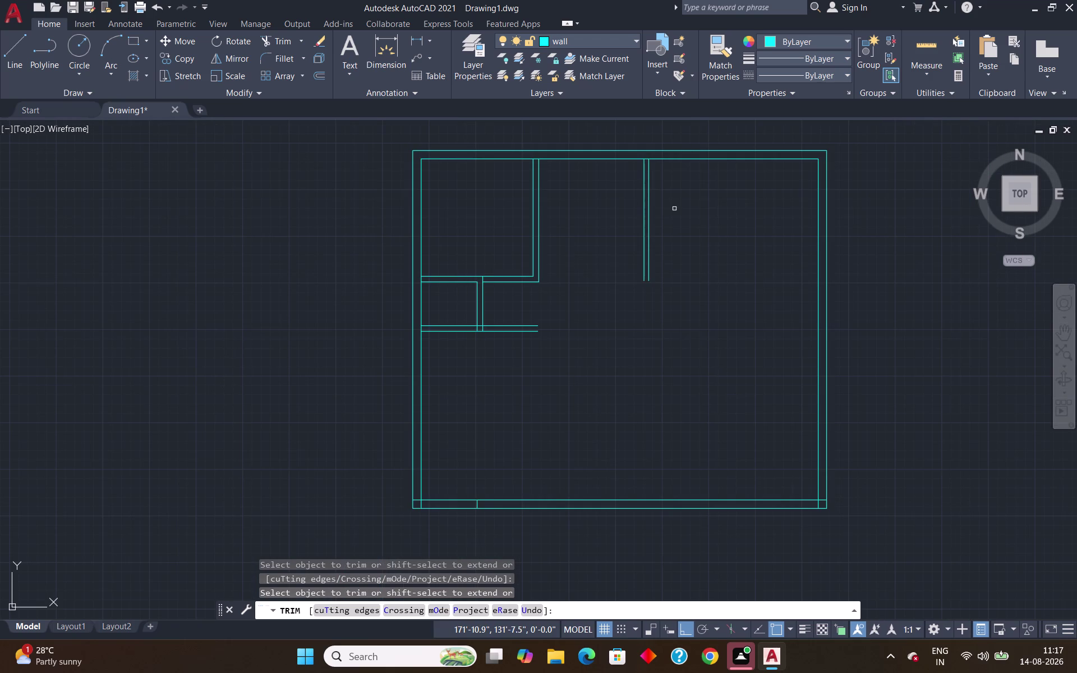
Trim away both lines of the right-hand partition wall.
click(648, 262)
click(645, 257)
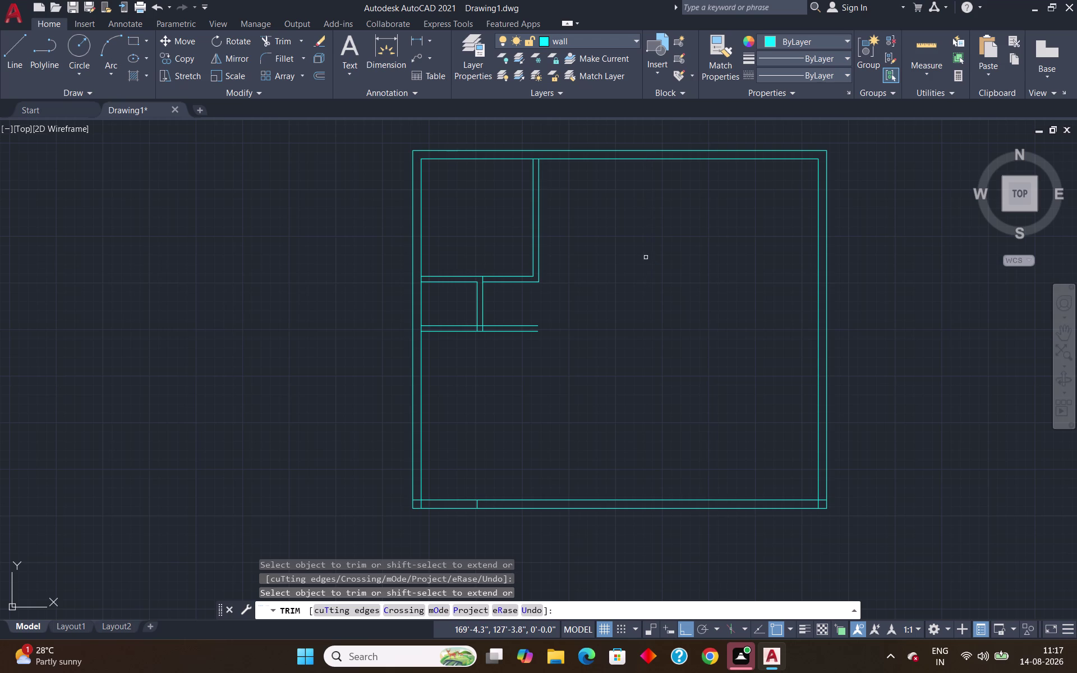
key(Escape)
key(o)
key(Return)
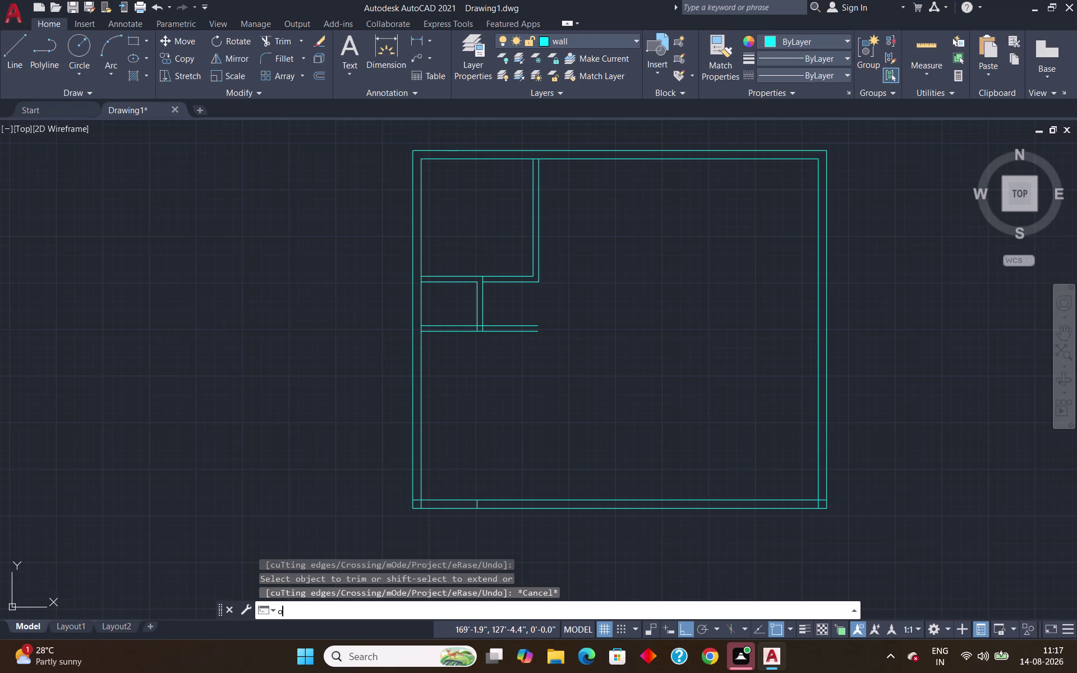
Offset the room's vertical wall line 9'6" to the right.
key(9)
key(apostrophe)
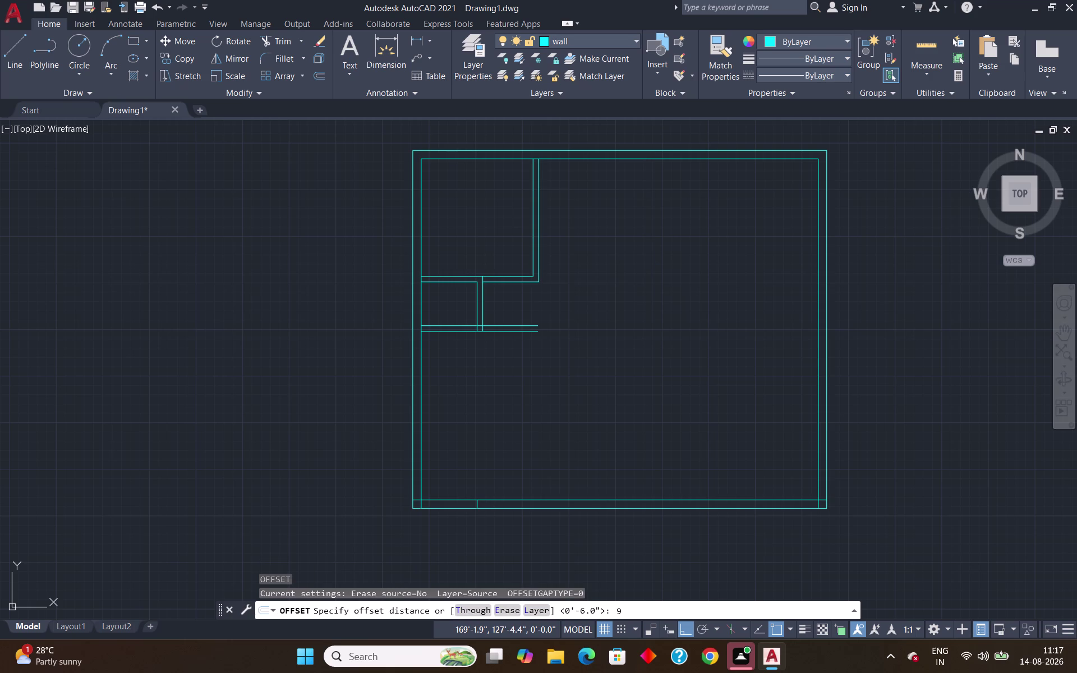
key(6)
key(shift+quotedbl)
key(Return)
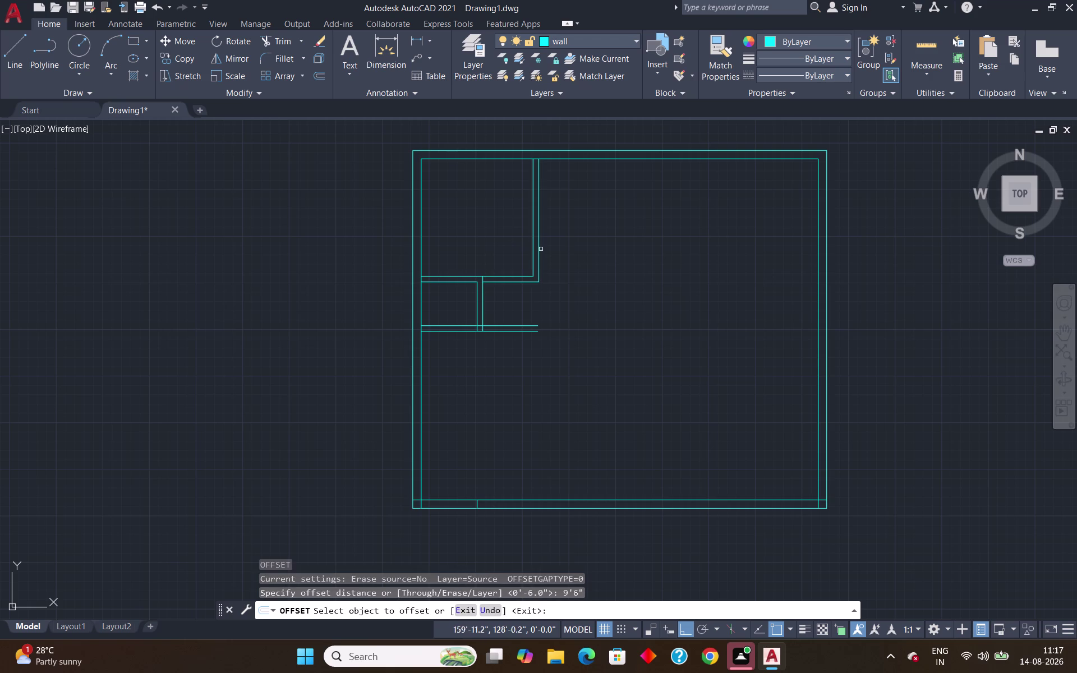
click(540, 246)
click(632, 248)
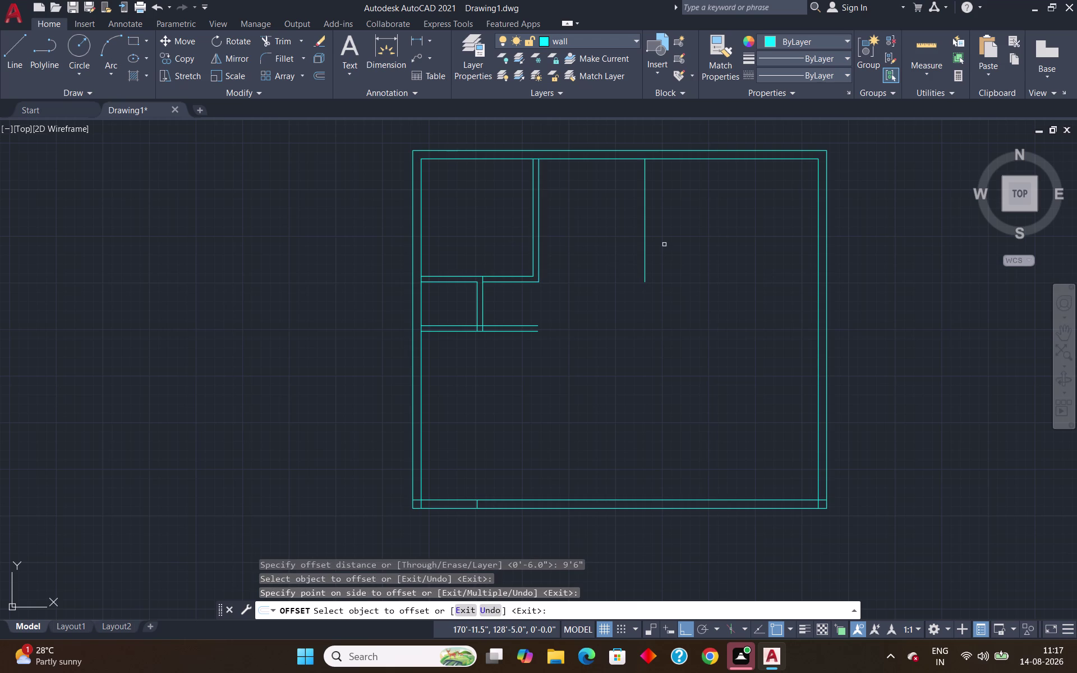
key(Escape)
Offset the new partition line 6" to the right, making it a double wall.
key(o)
key(Return)
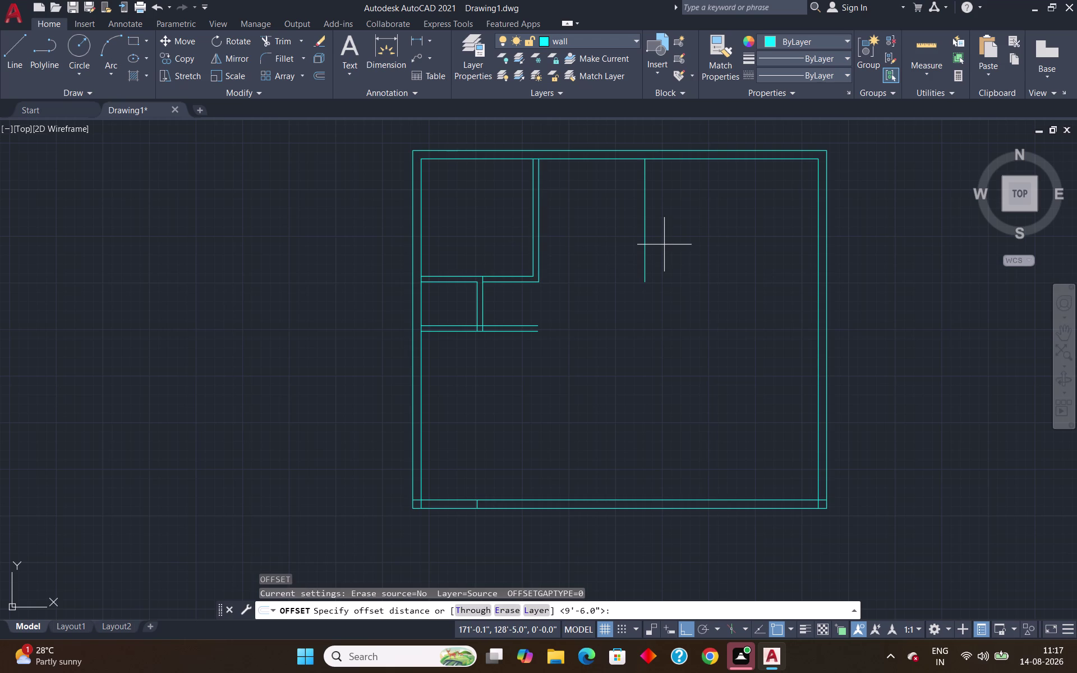
key(6)
key(shift+quotedbl)
key(Return)
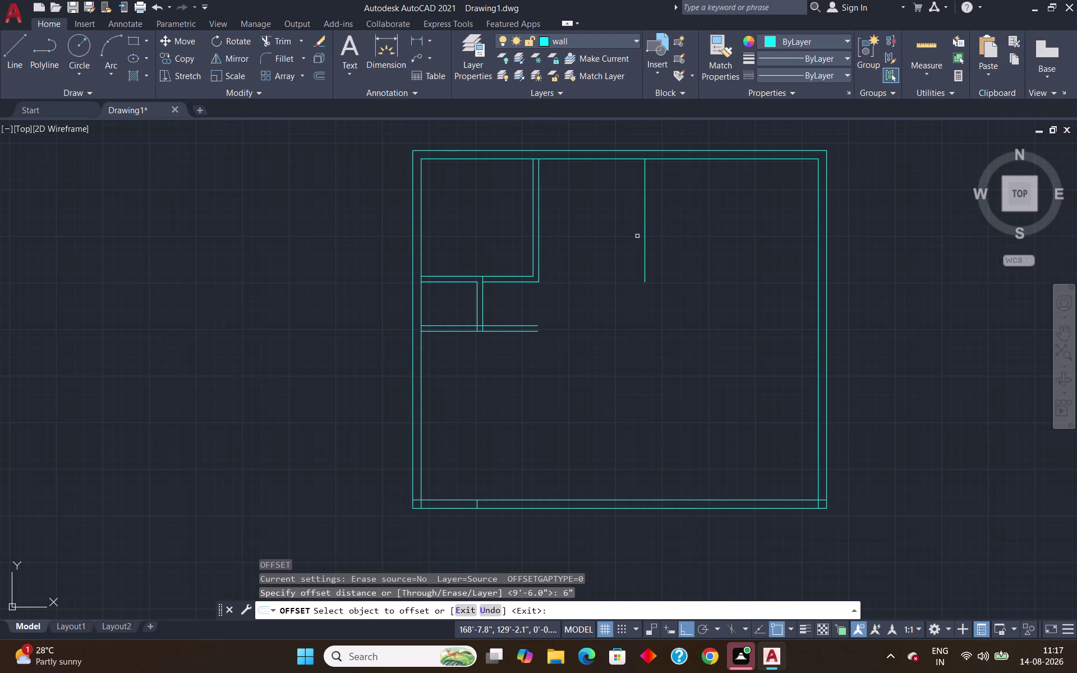
click(645, 241)
click(681, 240)
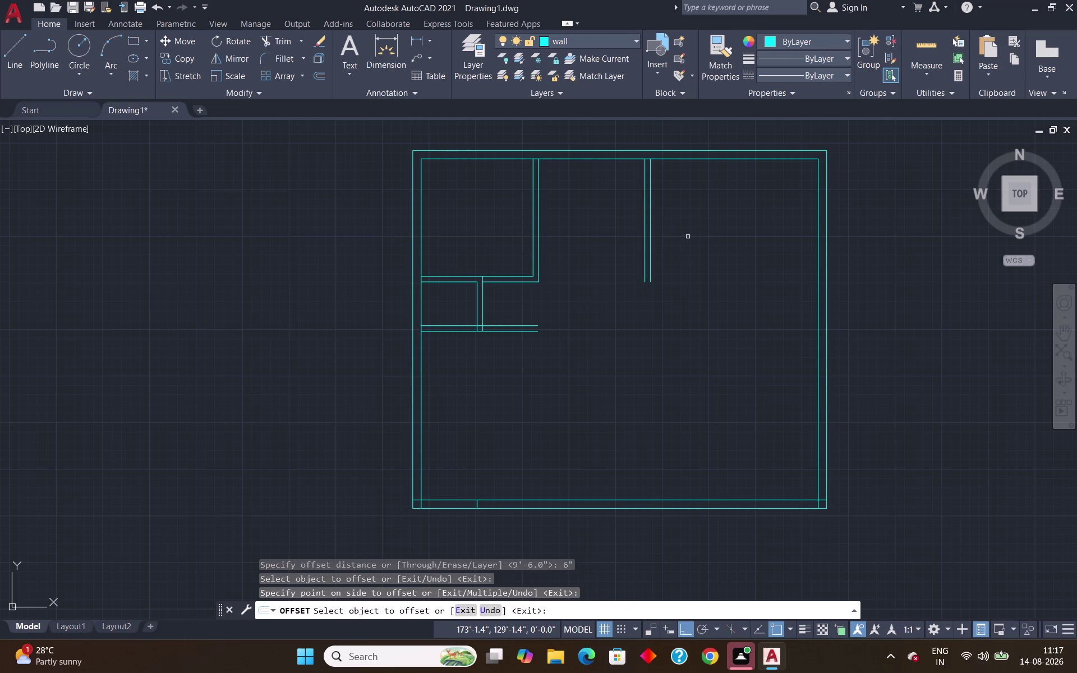
key(Escape)
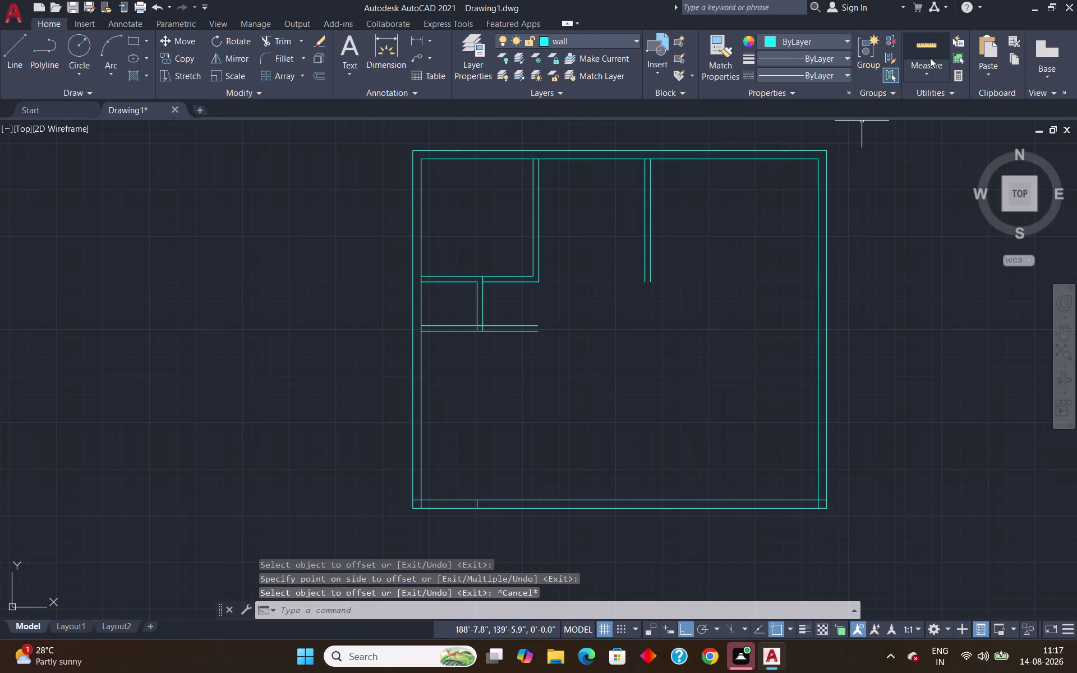
click(925, 56)
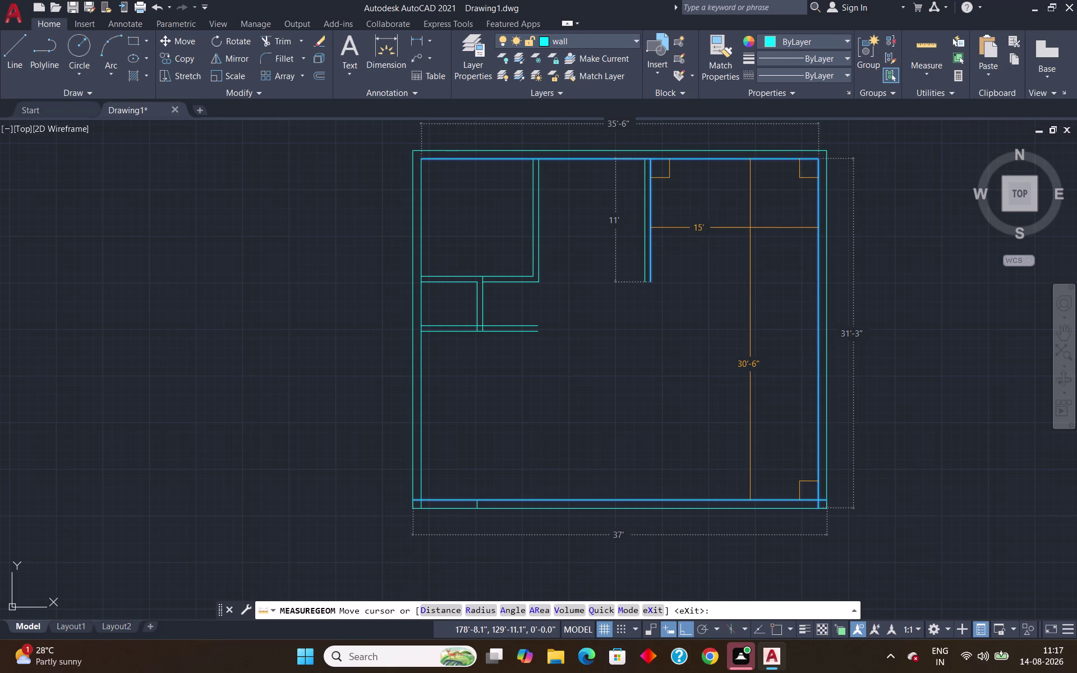
Offset the top inner wall line 15' downward to create a horizontal line.
key(Escape)
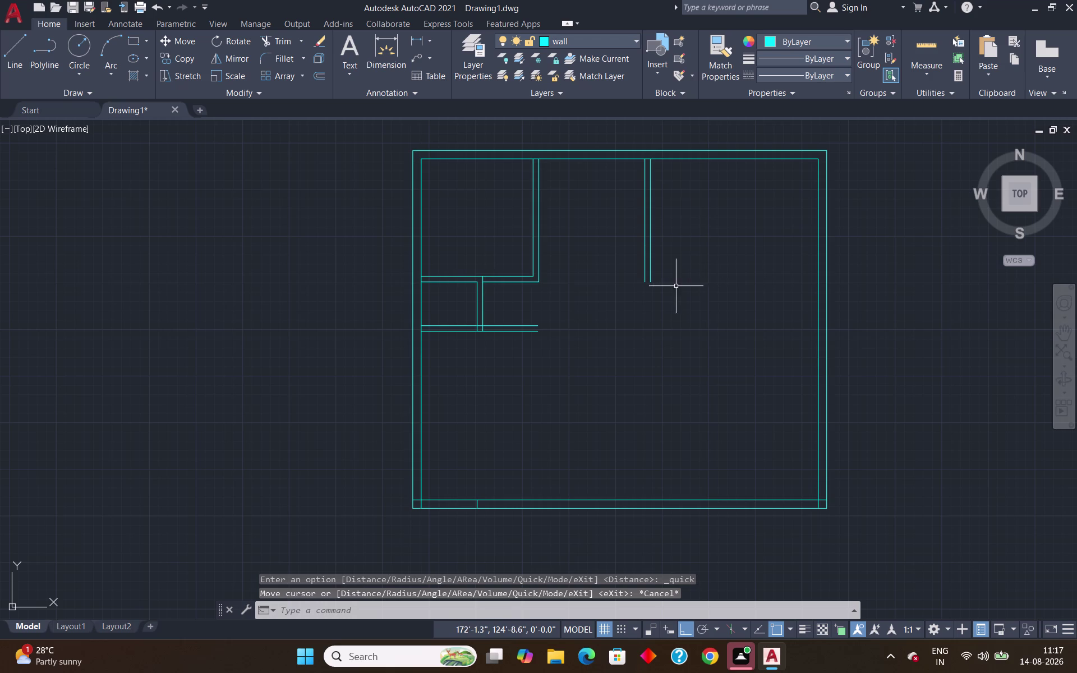
key(o)
key(Return)
text(15)
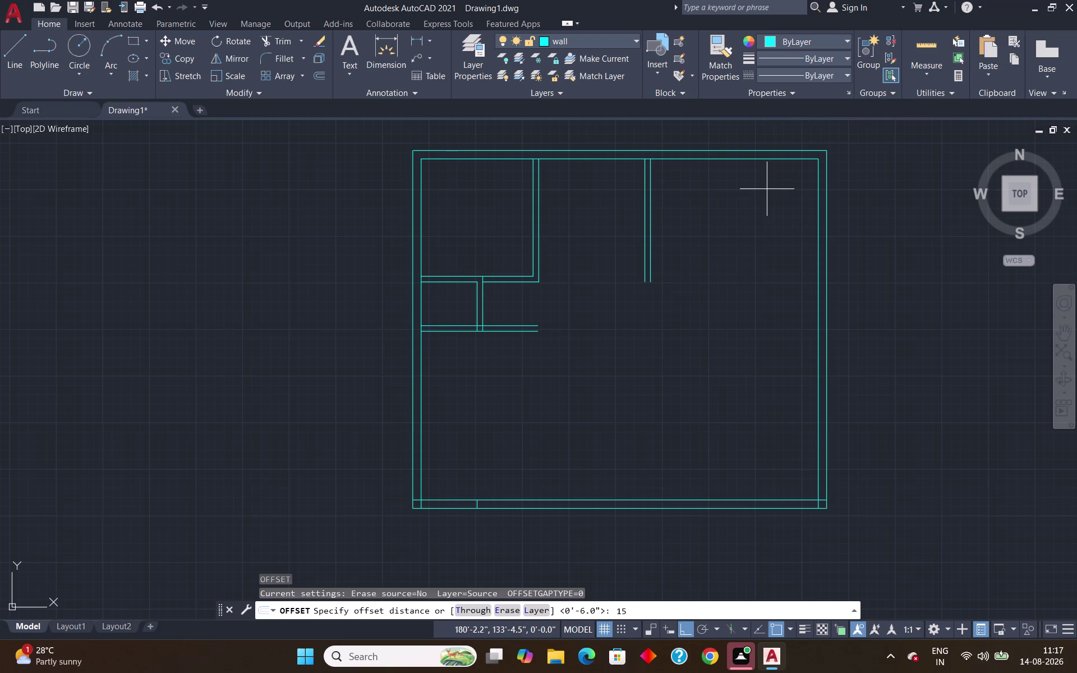
key(apostrophe)
key(Return)
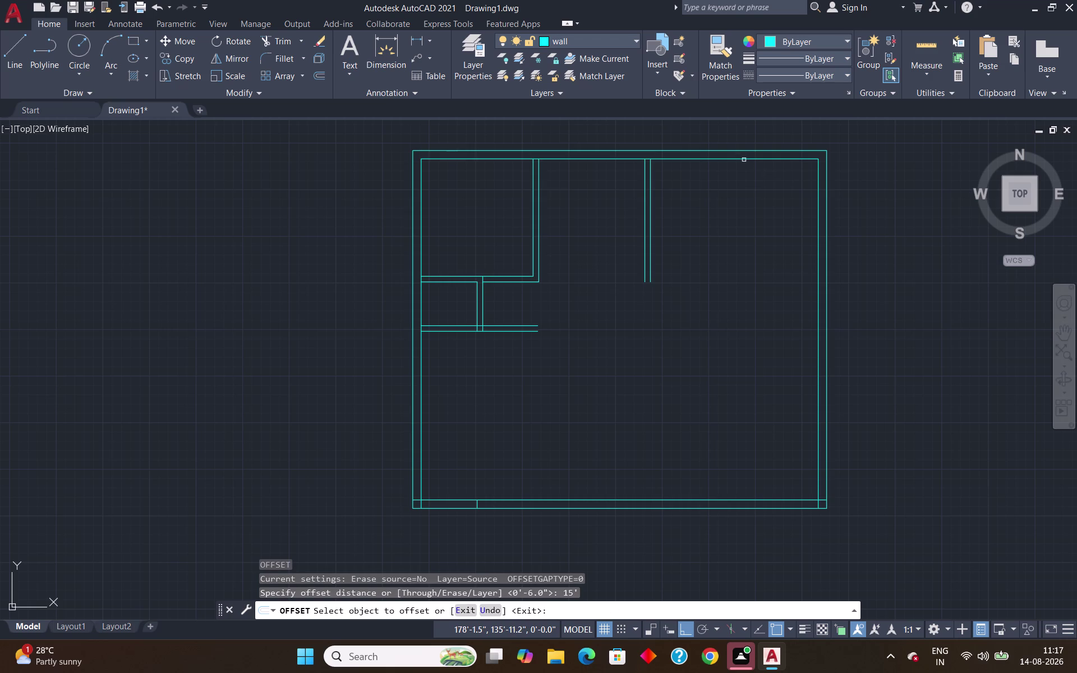
click(742, 159)
click(763, 281)
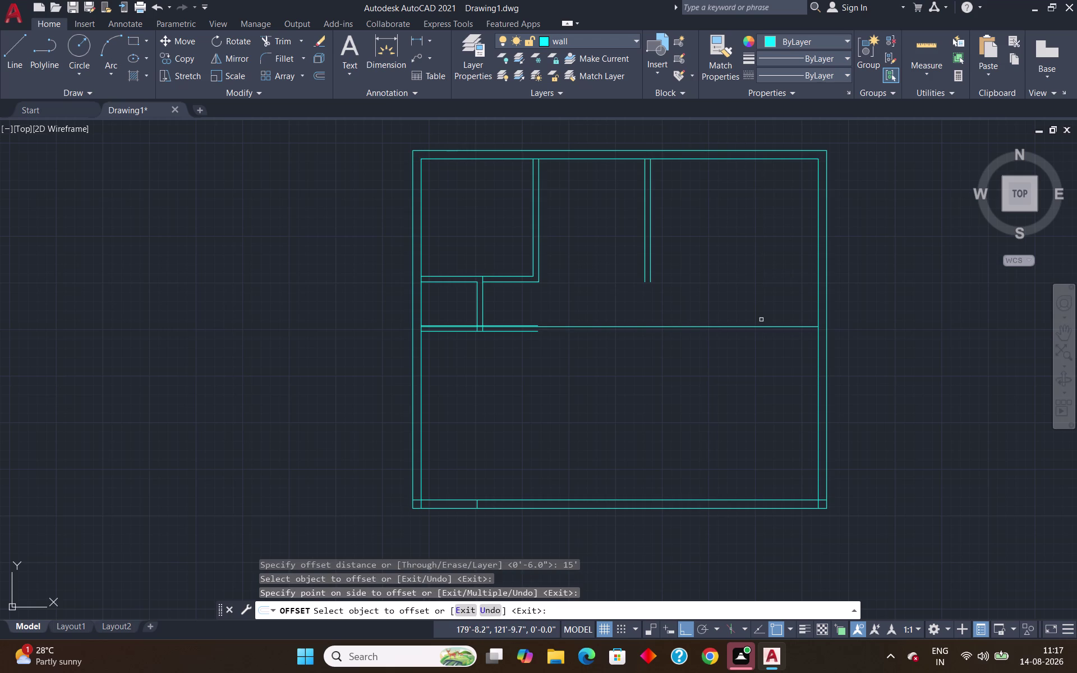
key(Escape)
Extend both right partition lines down to the new horizontal line.
text(e)
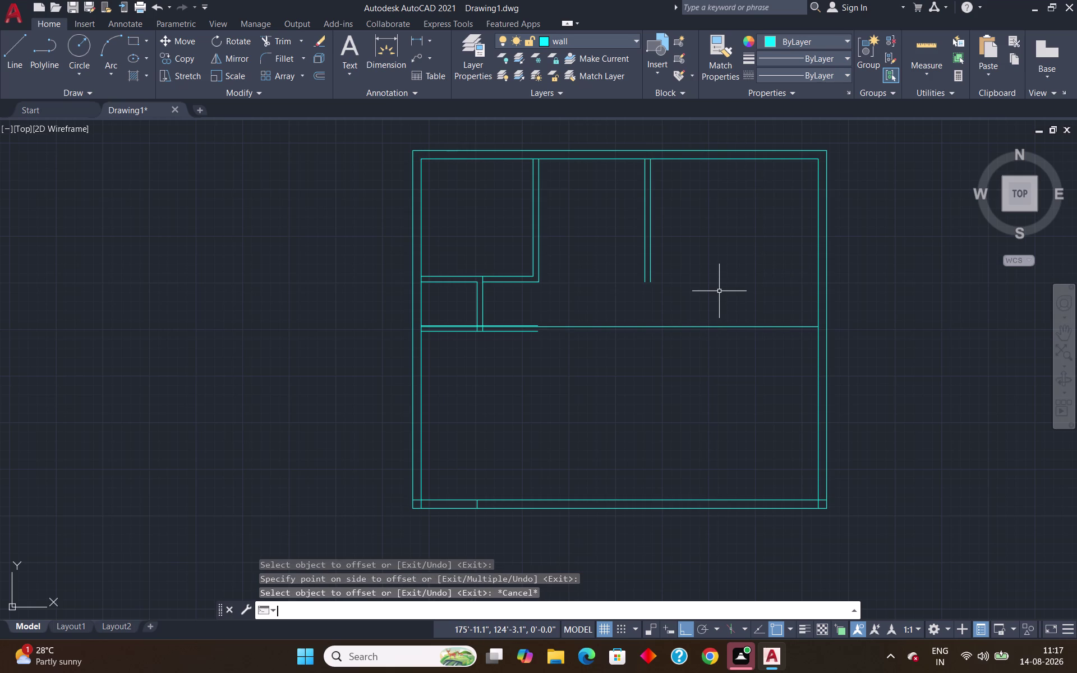
text(x)
key(Return)
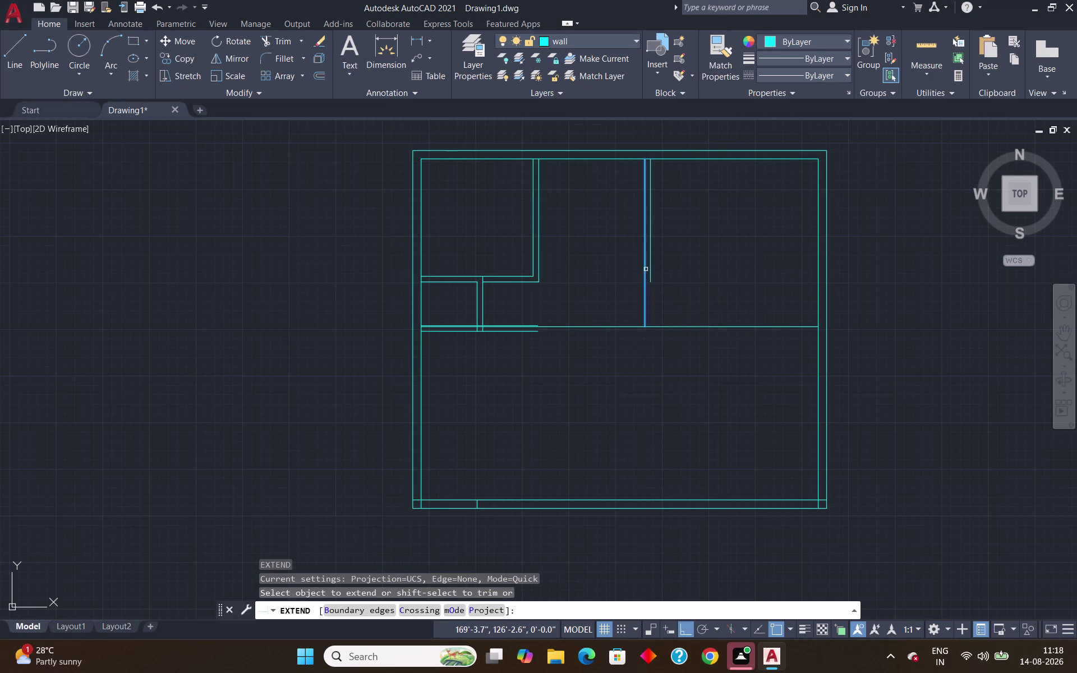
click(645, 269)
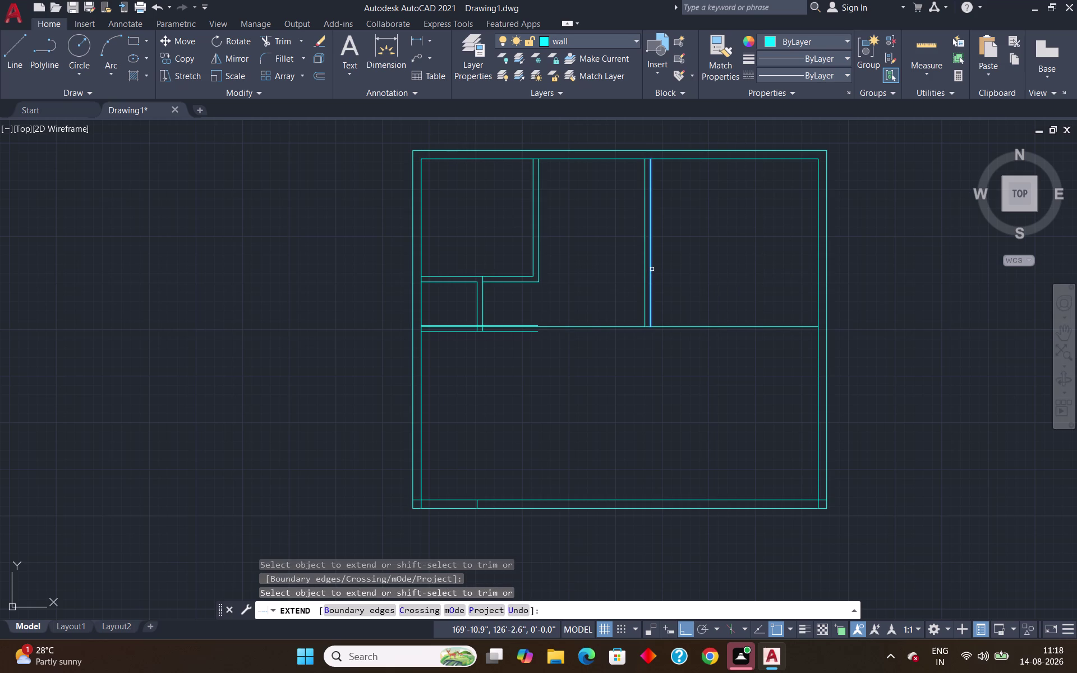
click(651, 268)
key(Escape)
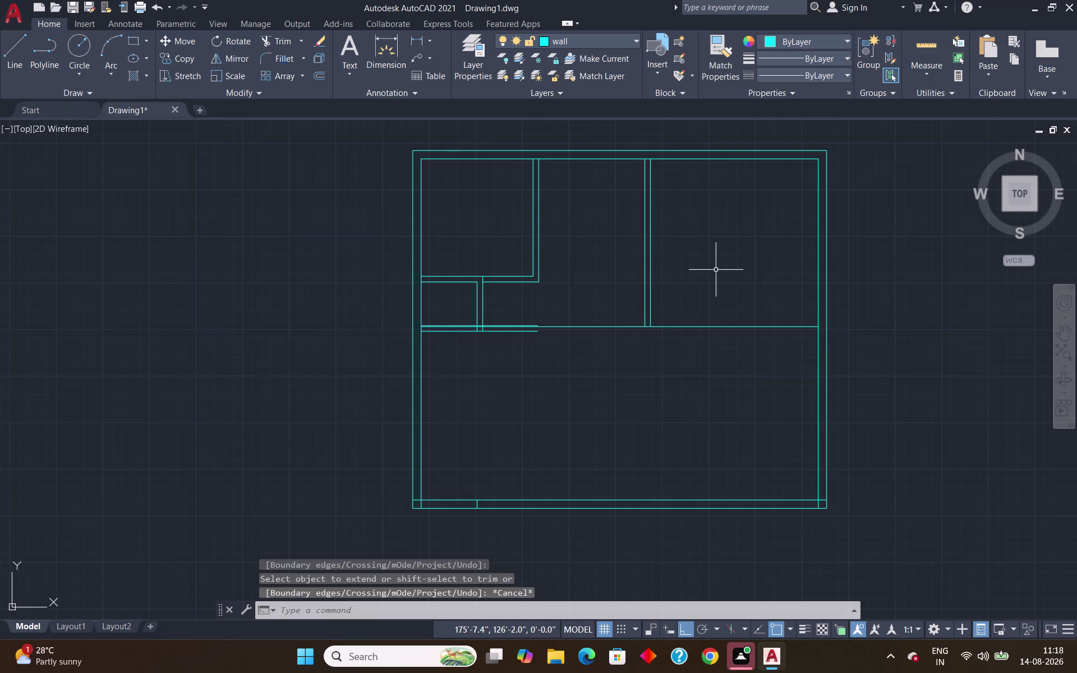
key(o)
key(Return)
Offset the long horizontal wall line 6" downward.
key(6)
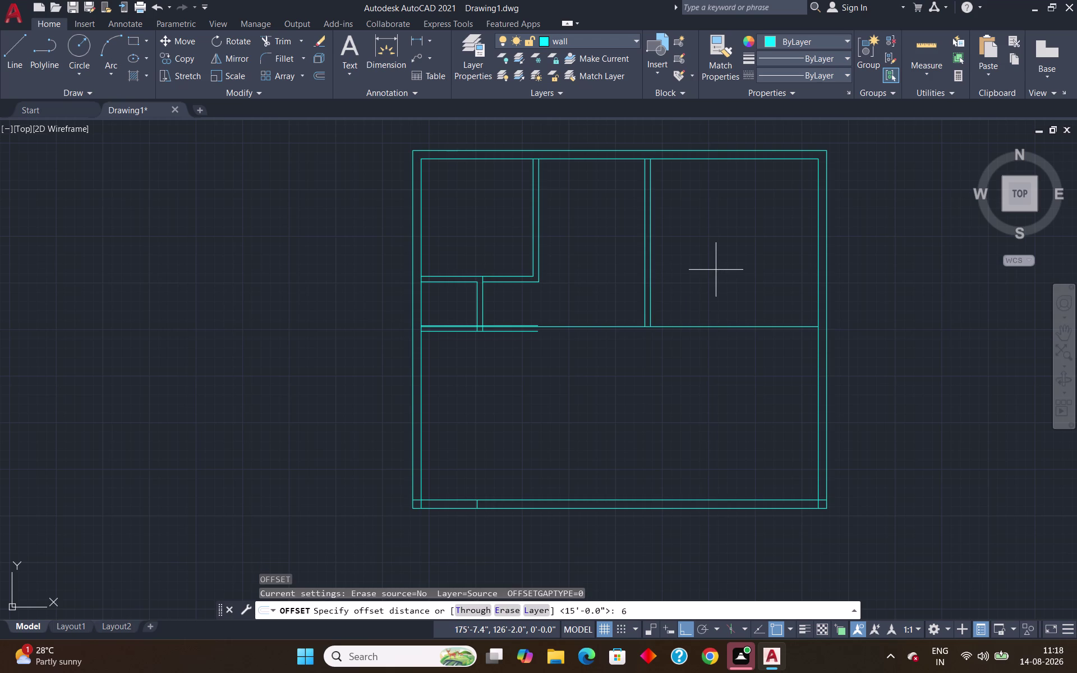
key(shift+quotedbl)
key(Return)
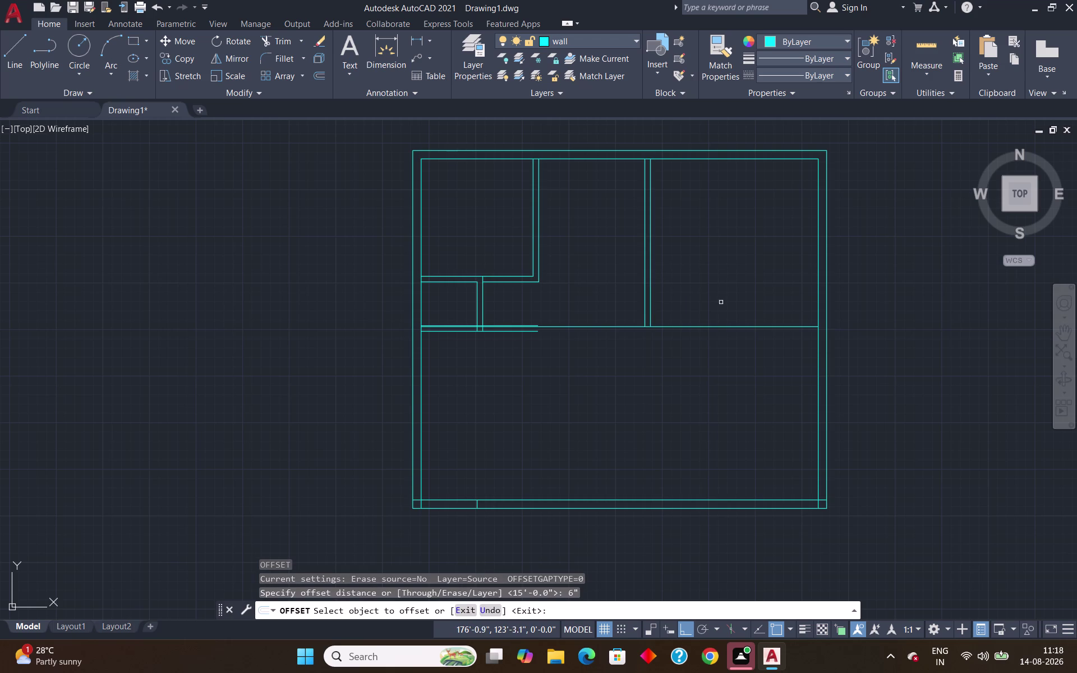
click(706, 325)
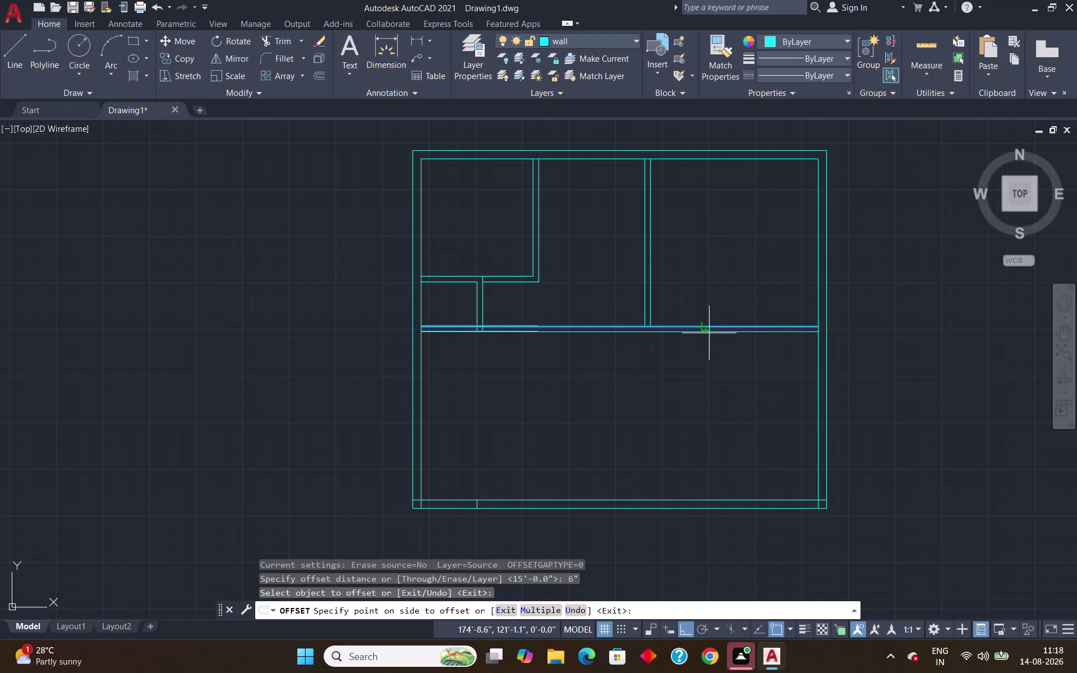
click(707, 342)
scroll(up, 3)
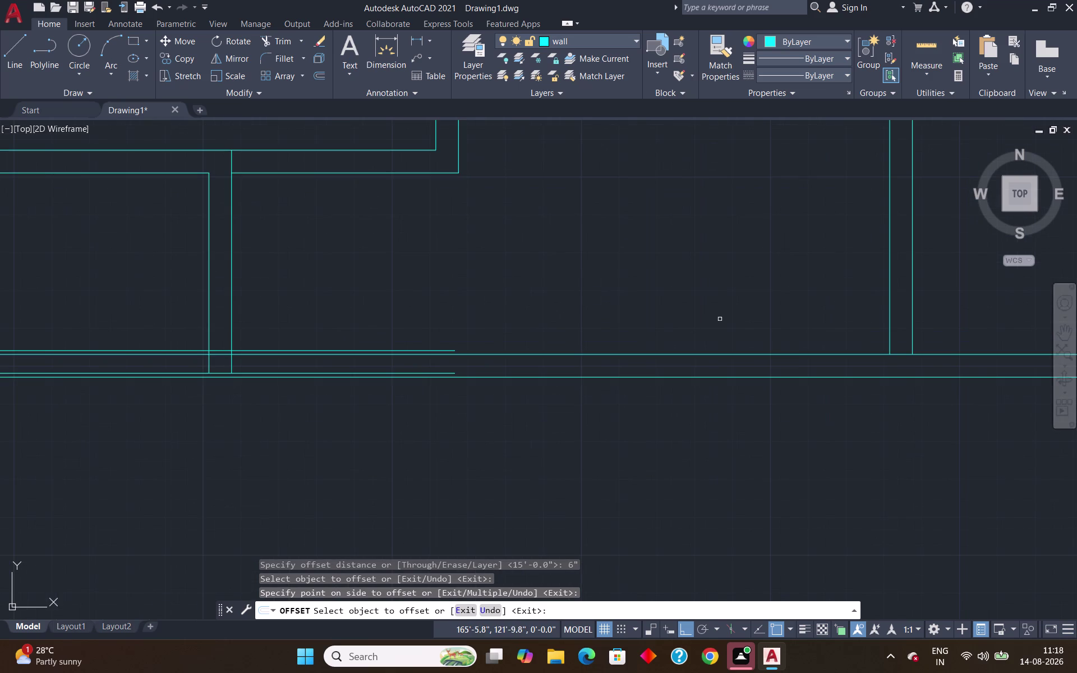
scroll(down, 3)
key(Escape)
Extend both right partition lines down to the new lower wall line.
text(e)
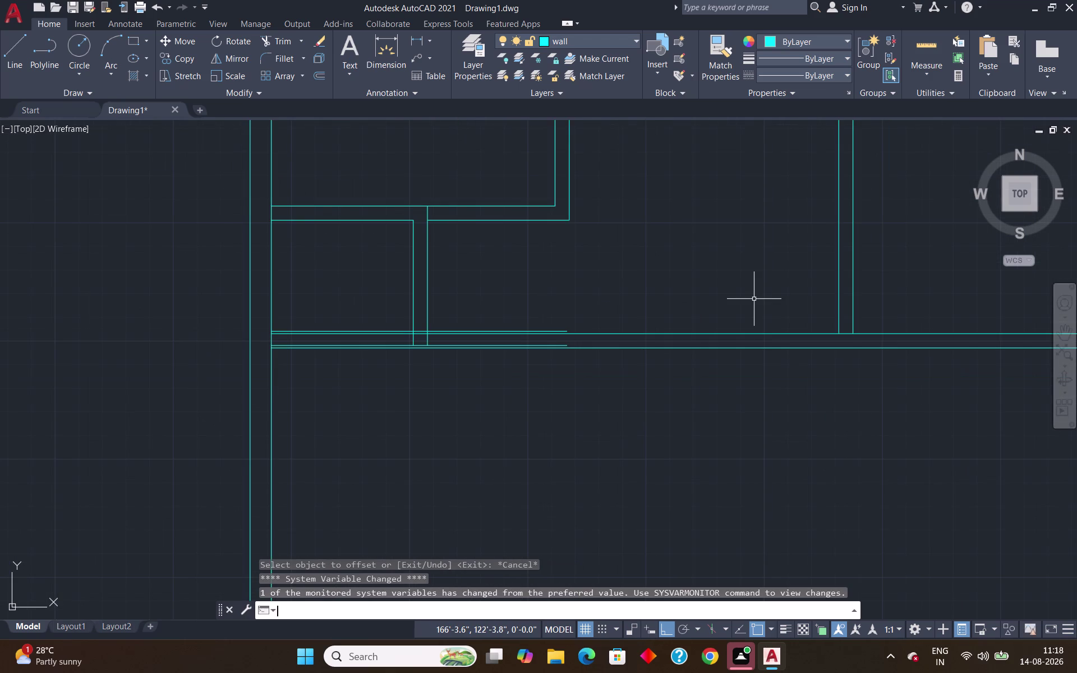
text(x)
key(Return)
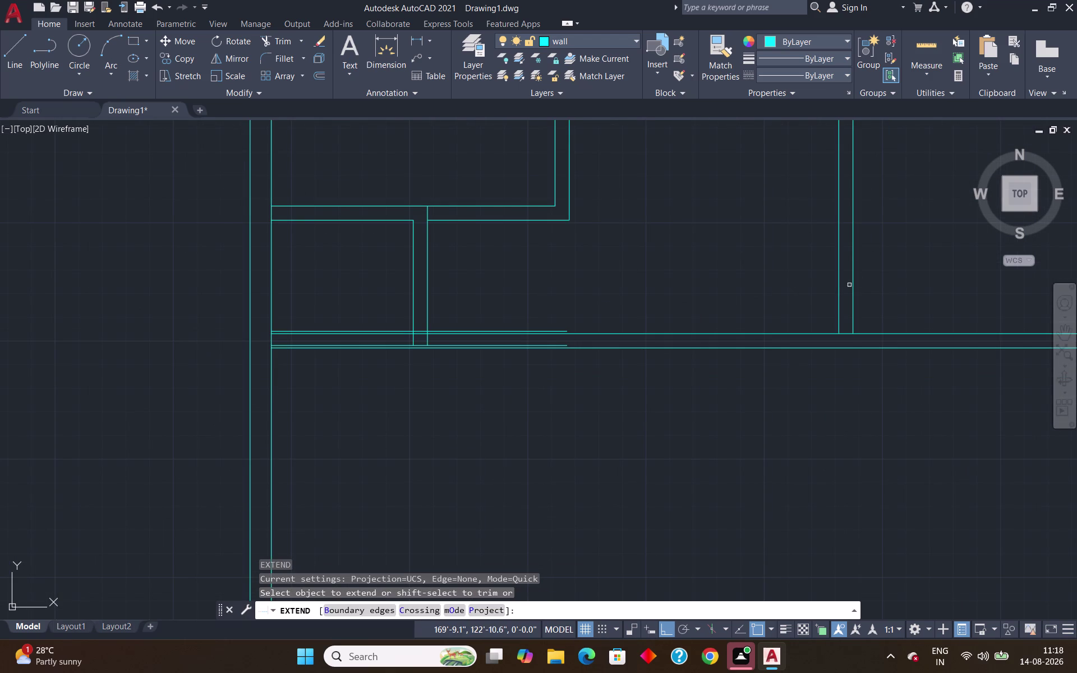
click(838, 285)
click(852, 307)
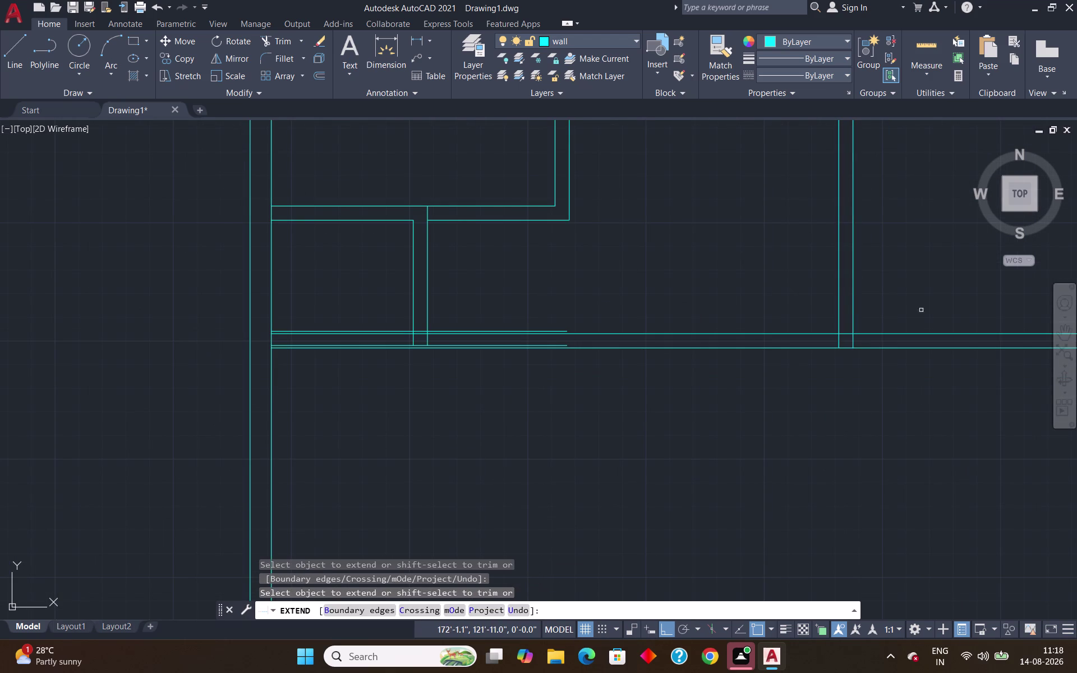
key(Escape)
text(tr)
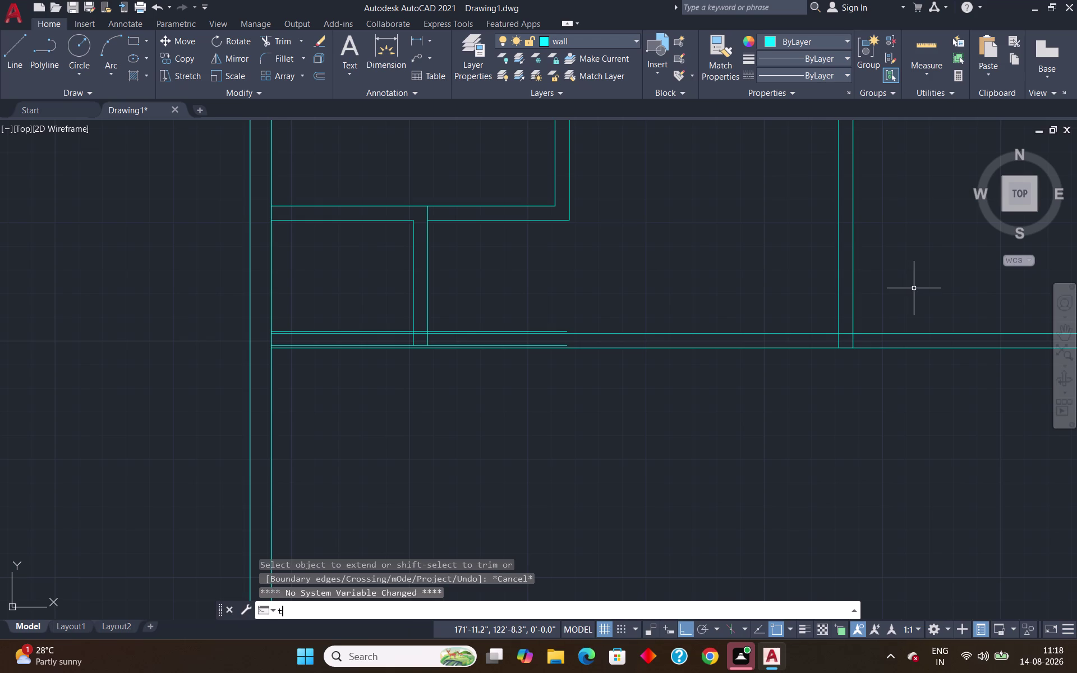
key(Return)
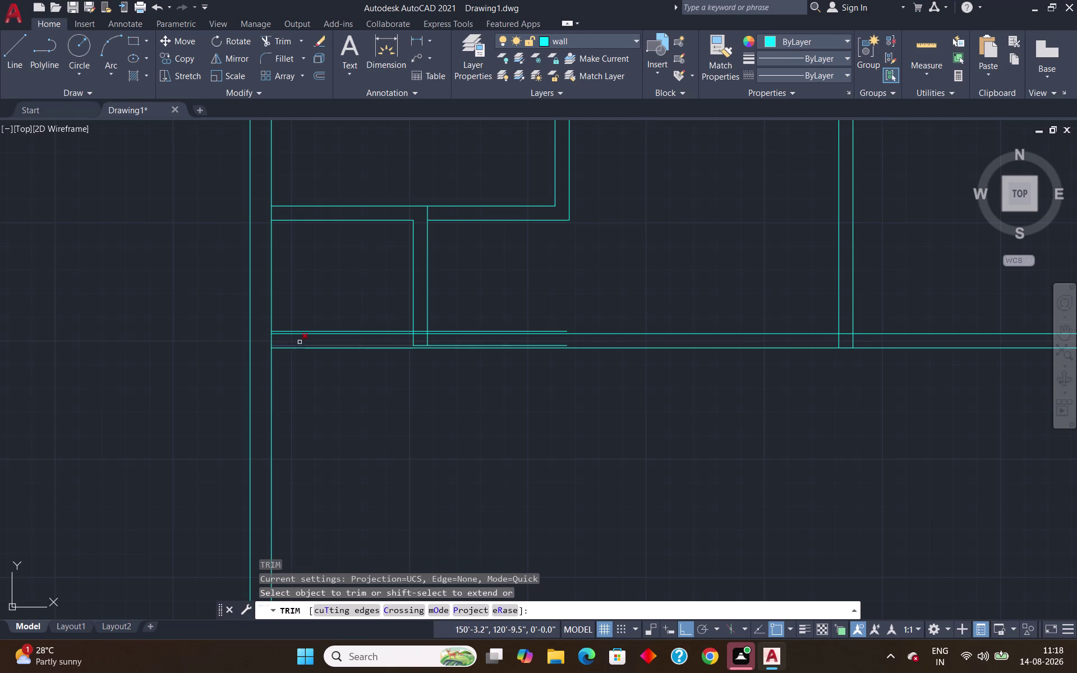
Trim the four crossing segments at the partition junctions, then pan to show the whole plan.
click(308, 334)
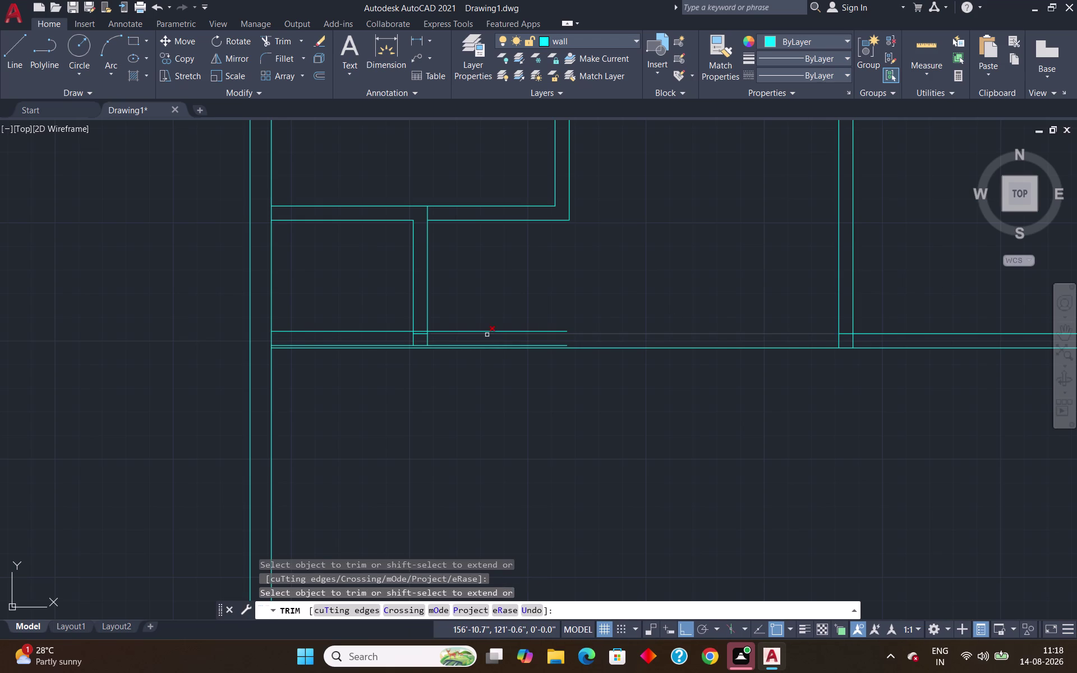
click(486, 335)
click(420, 334)
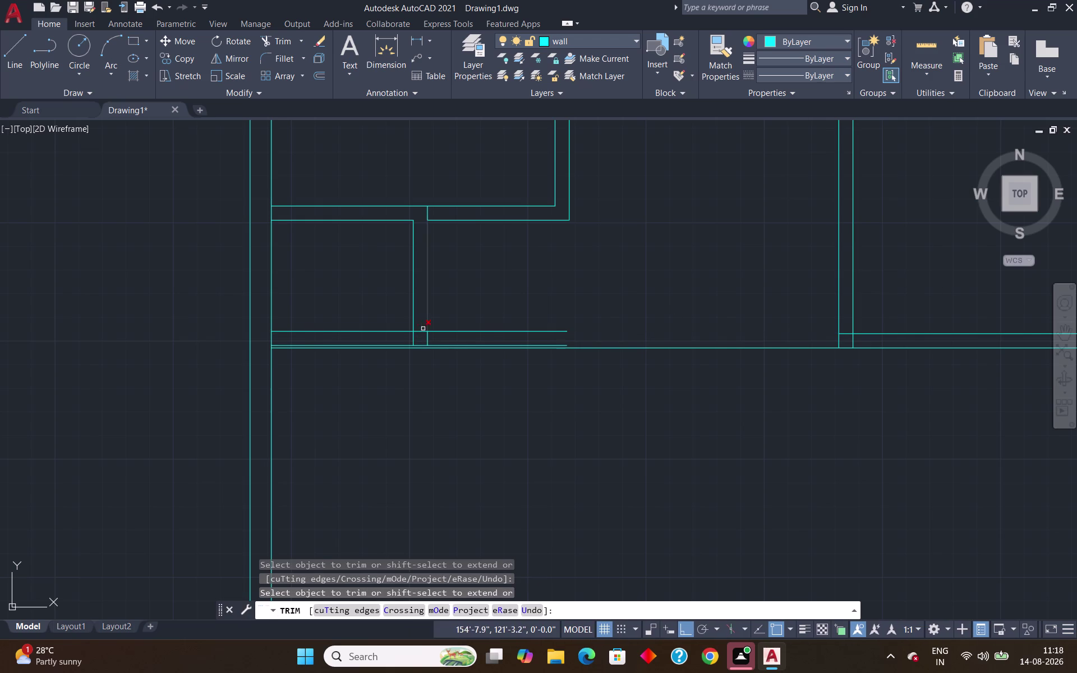
scroll(up, 3)
click(351, 345)
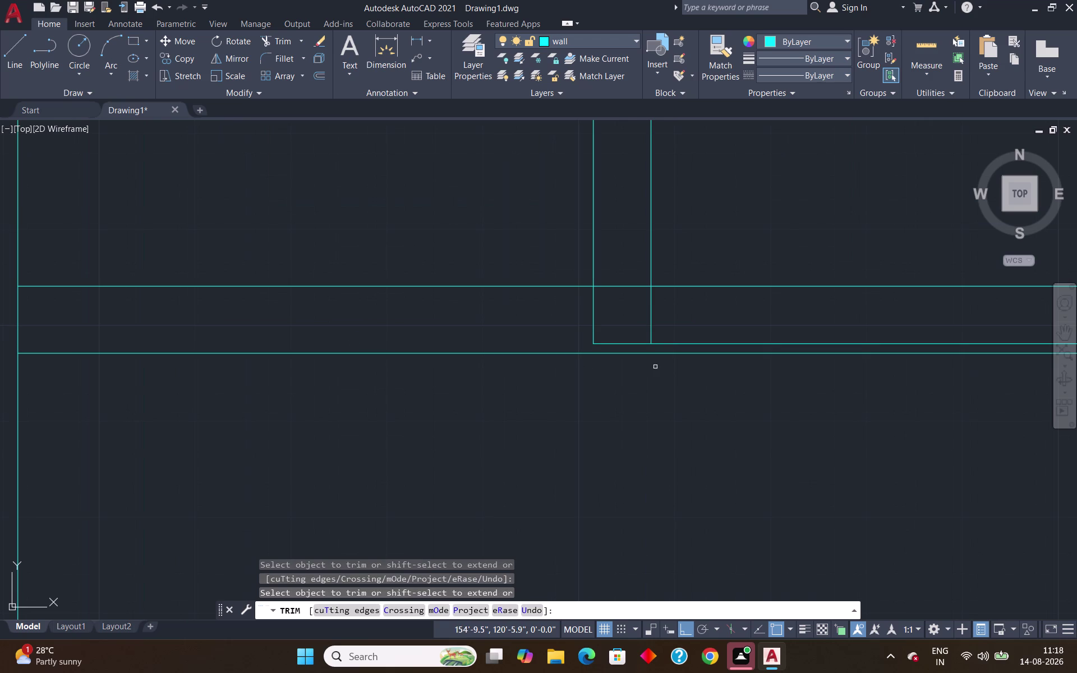
scroll(down, 3)
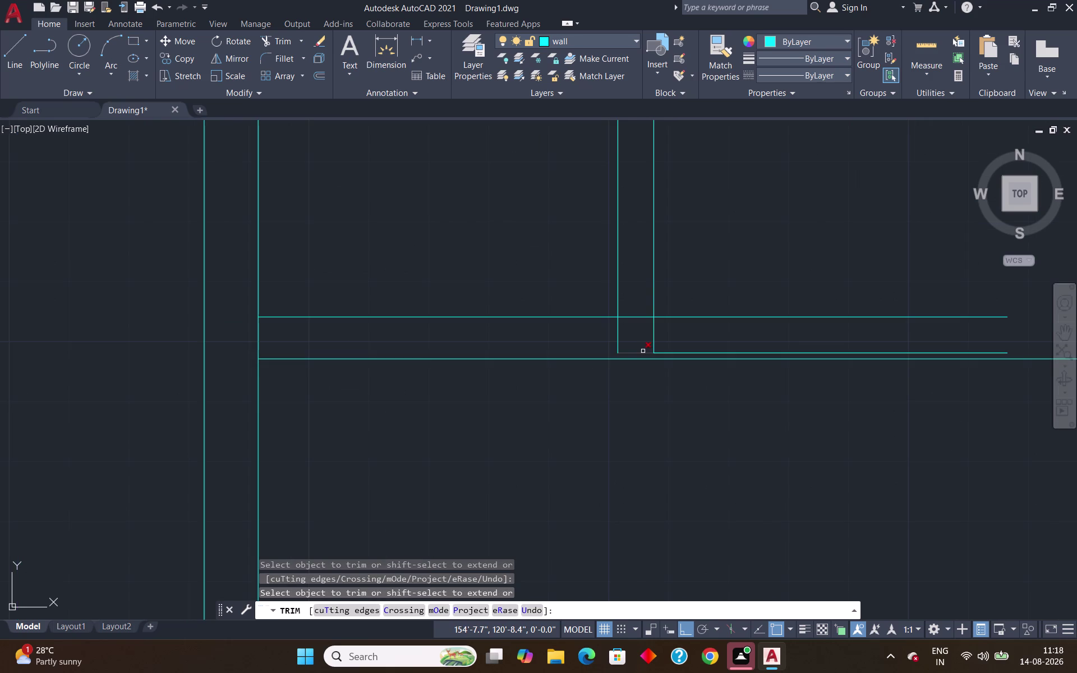
scroll(down, 3)
scroll(down, 3)
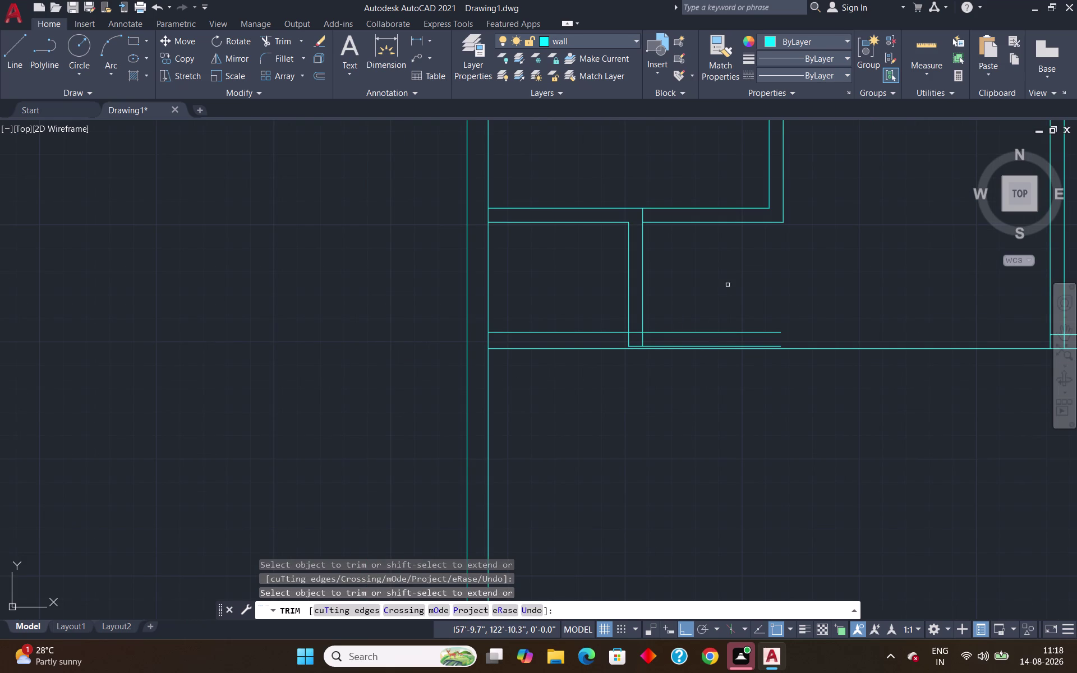
key(Escape)
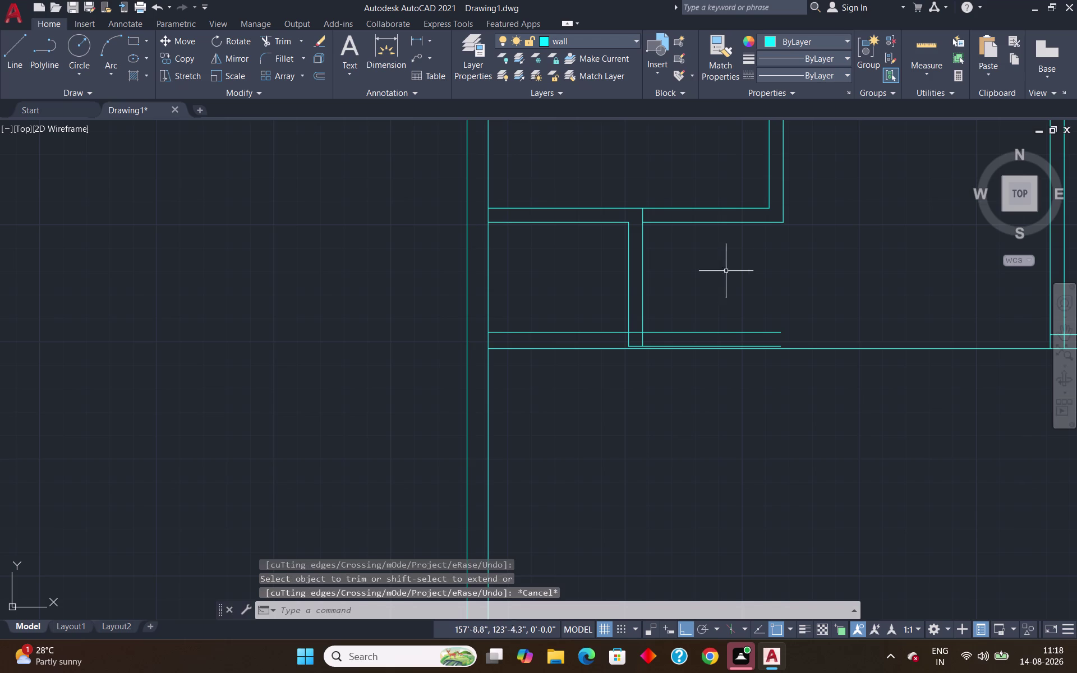
scroll(down, 3)
middle_drag(900, 283, 698, 347)
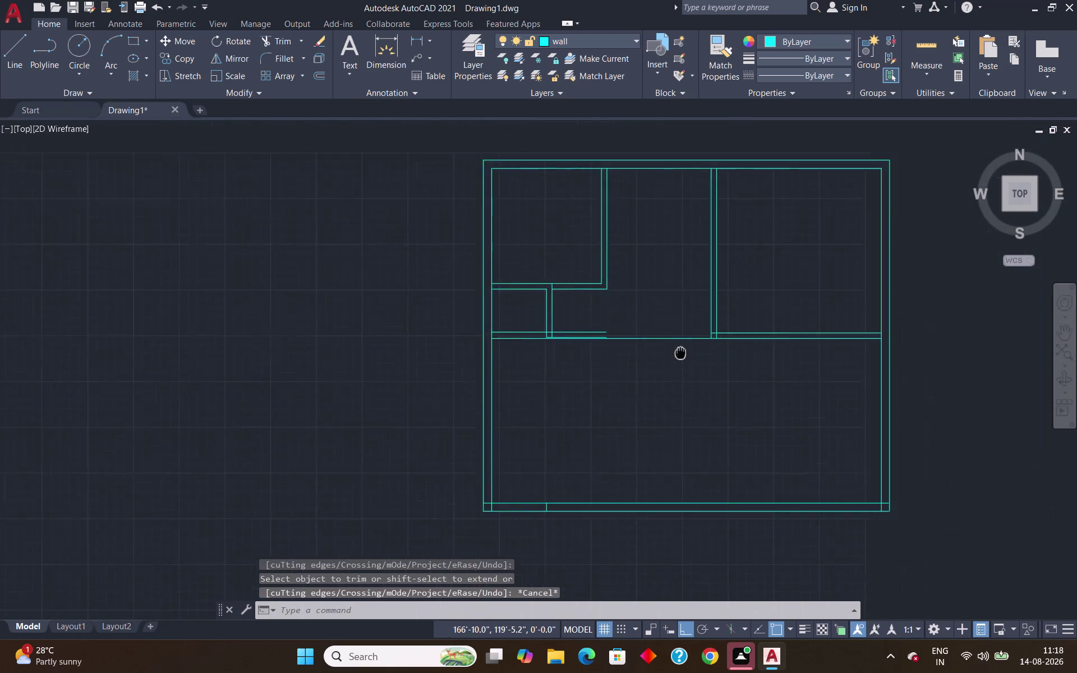
Quick-measure the 6" wall gap, then run a brief Extend.
middle_drag(698, 347, 656, 358)
click(932, 46)
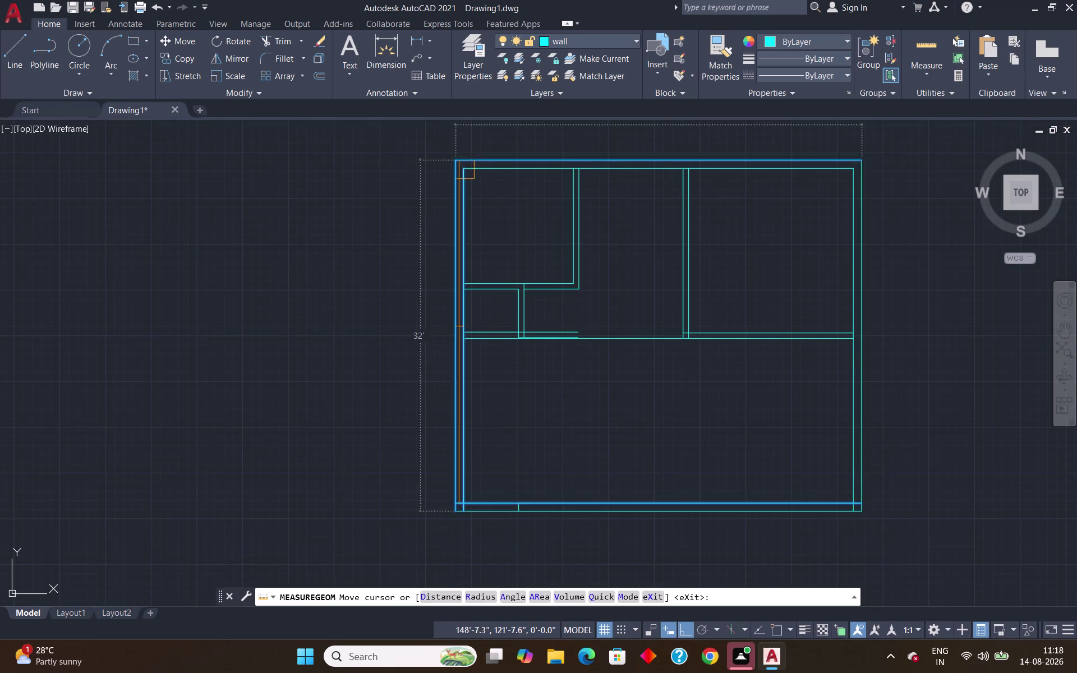
scroll(up, 3)
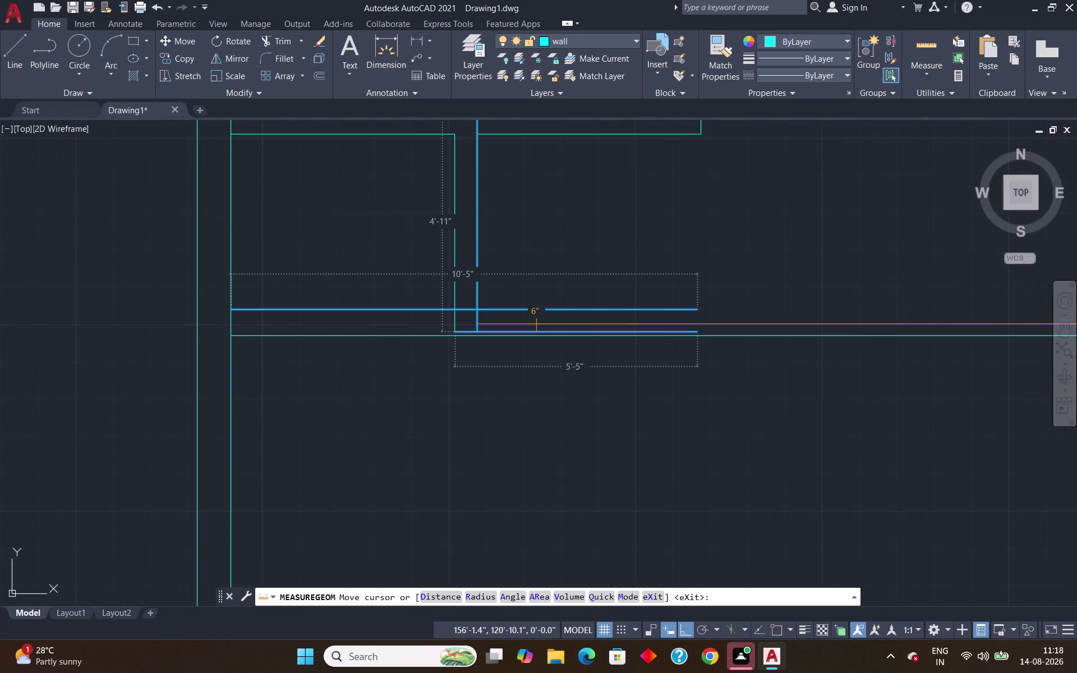
key(Escape)
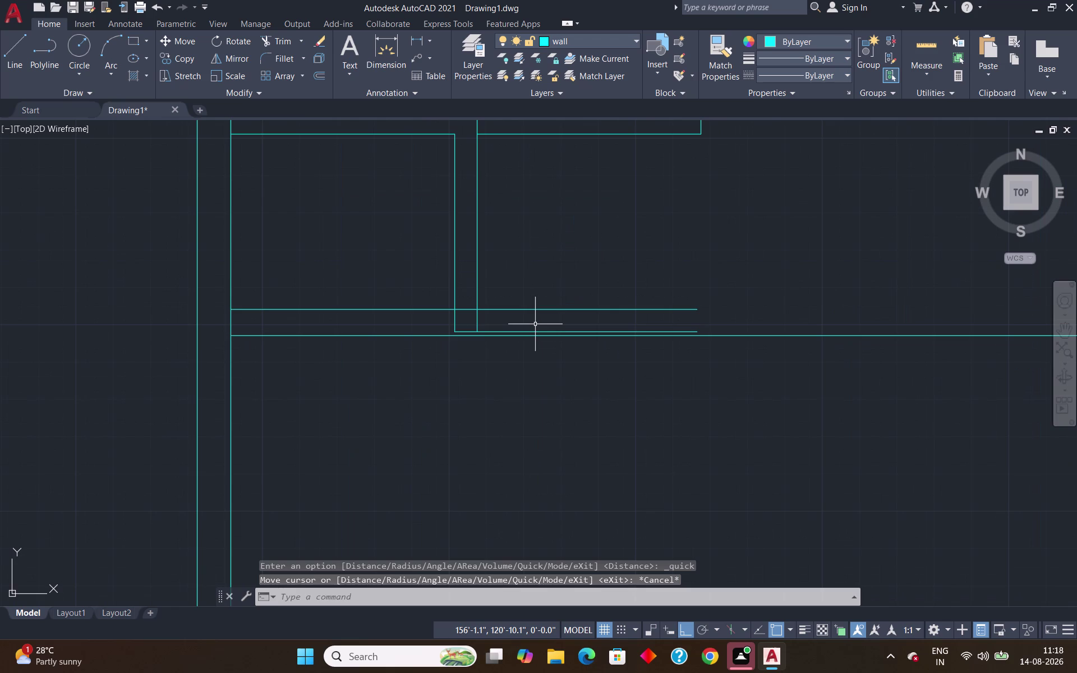
text(ex)
key(Return)
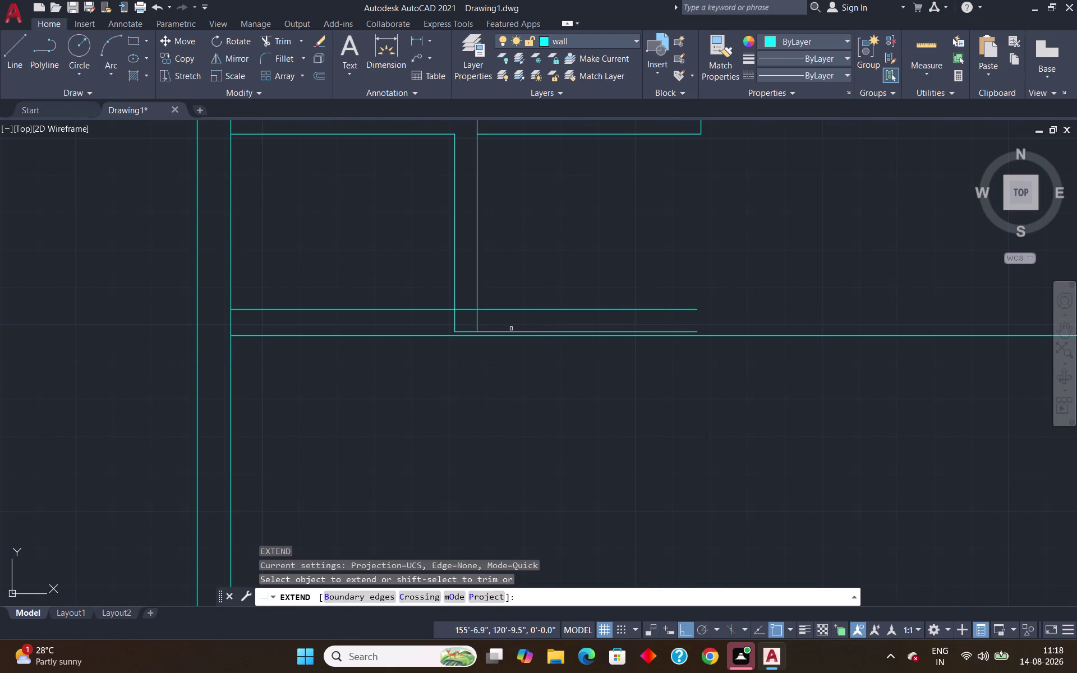
click(503, 333)
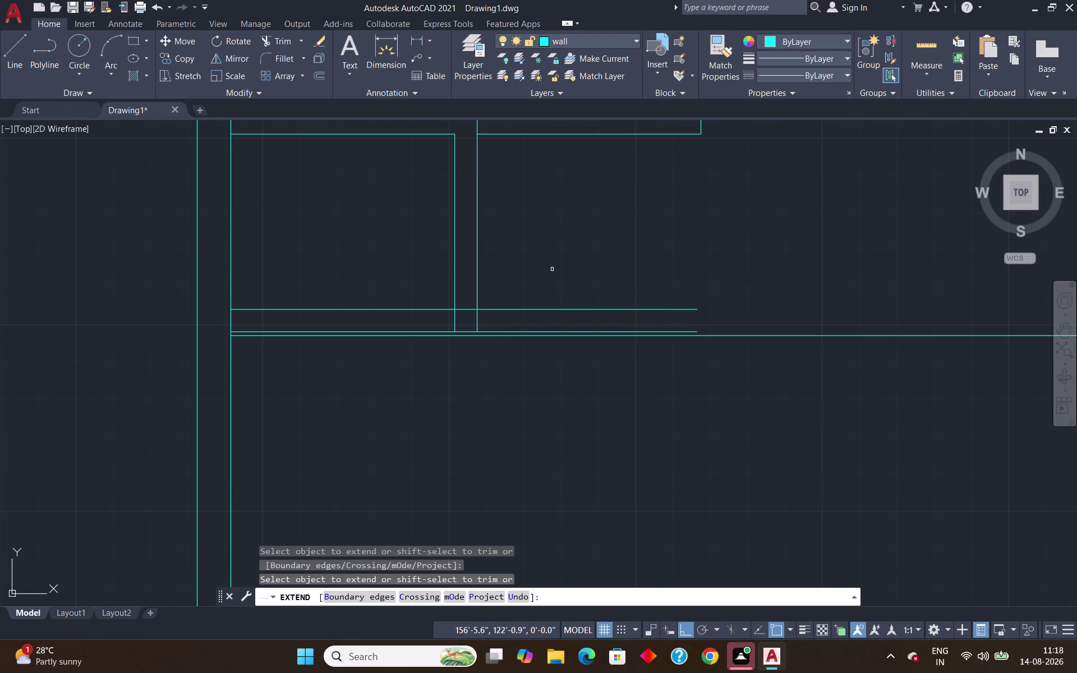
key(Escape)
Trim away the lower horizontal wall line segment beneath the partition junction.
text(tr)
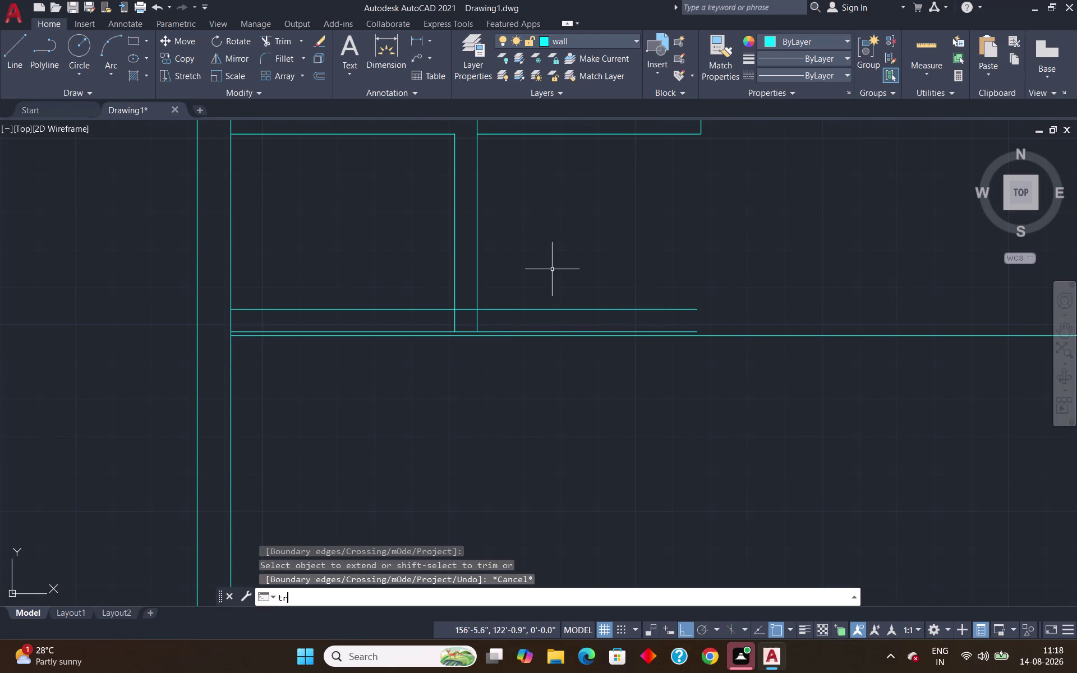
key(Return)
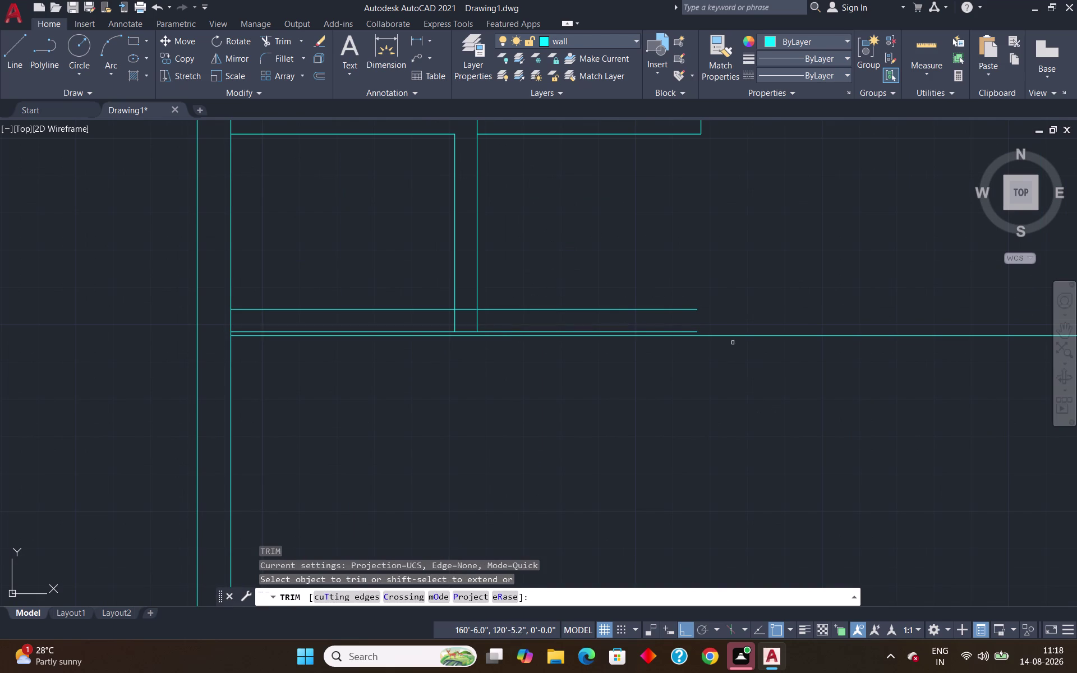
click(732, 336)
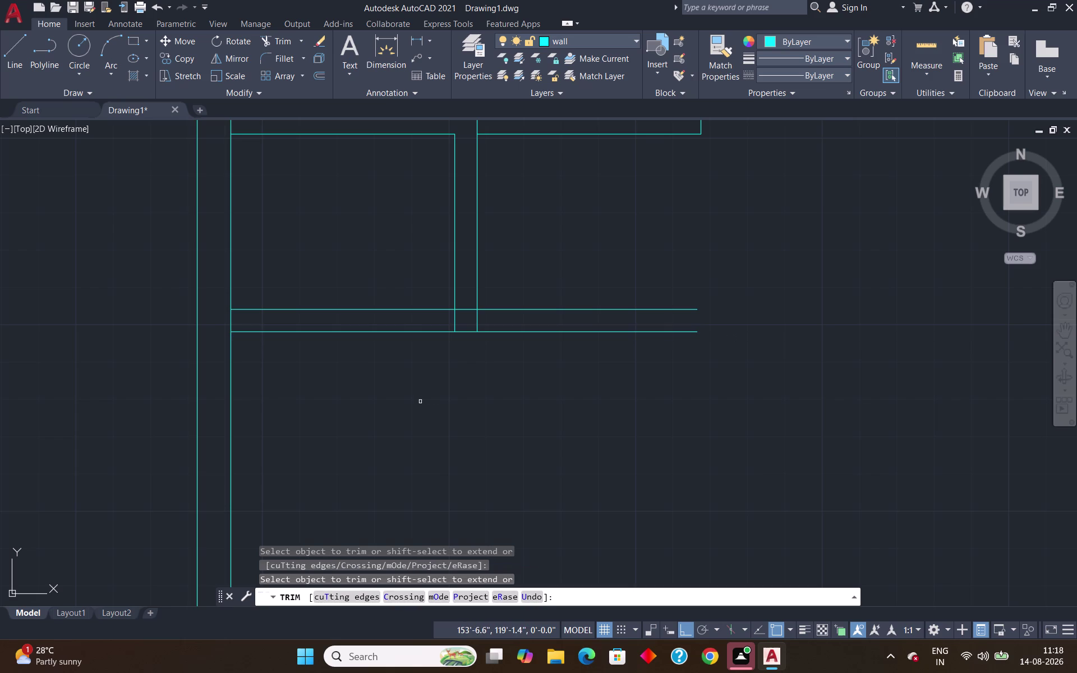
scroll(down, 3)
scroll(down, 3)
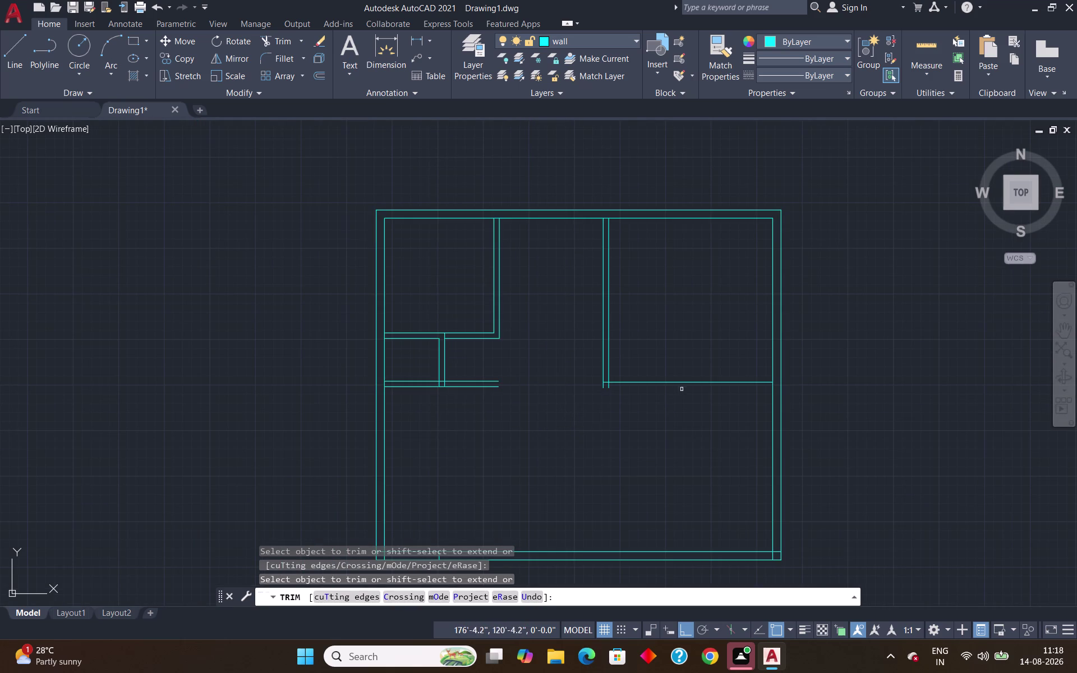
scroll(up, 3)
scroll(up, 3)
scroll(down, 3)
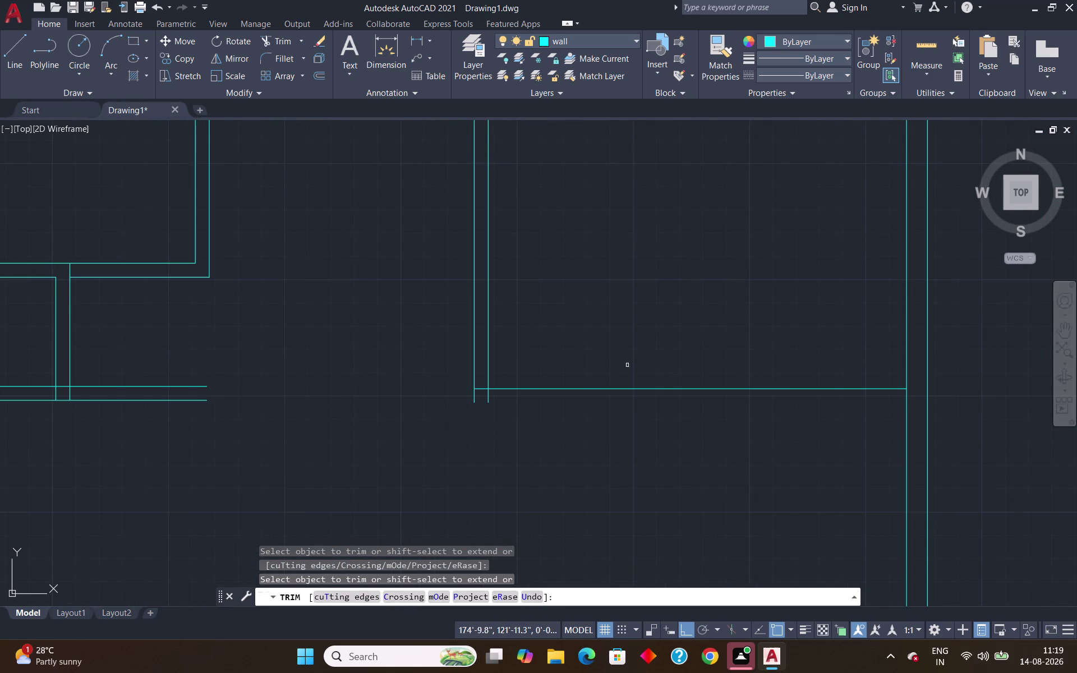
Offset the top-right room's bottom wall line 6" downward.
key(Escape)
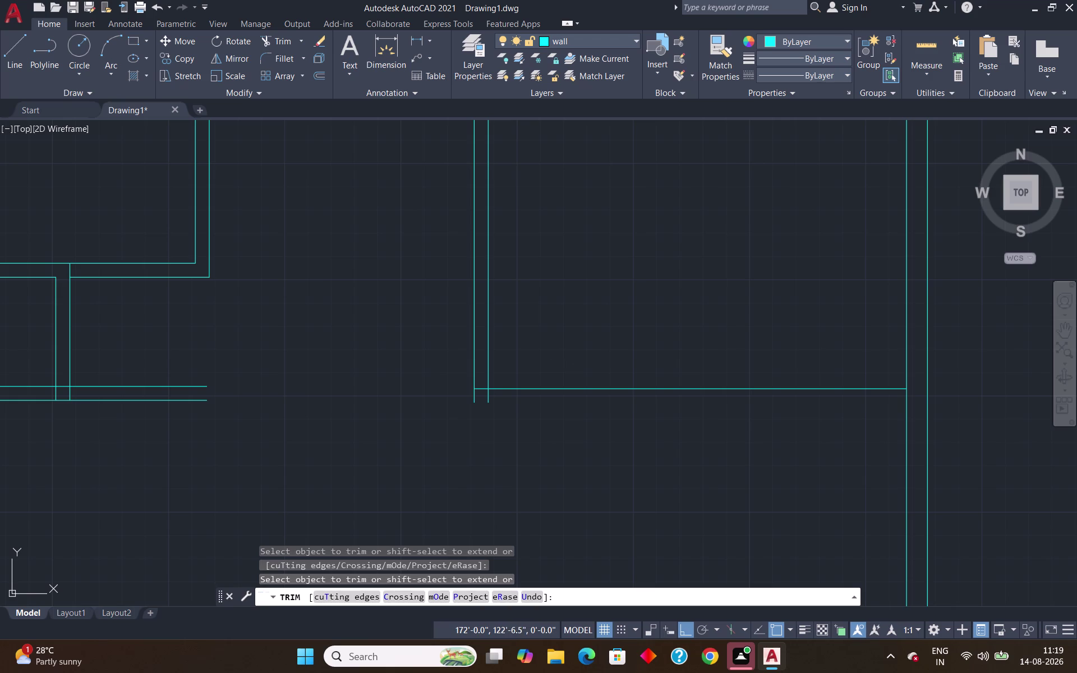
key(o)
key(Return)
key(6)
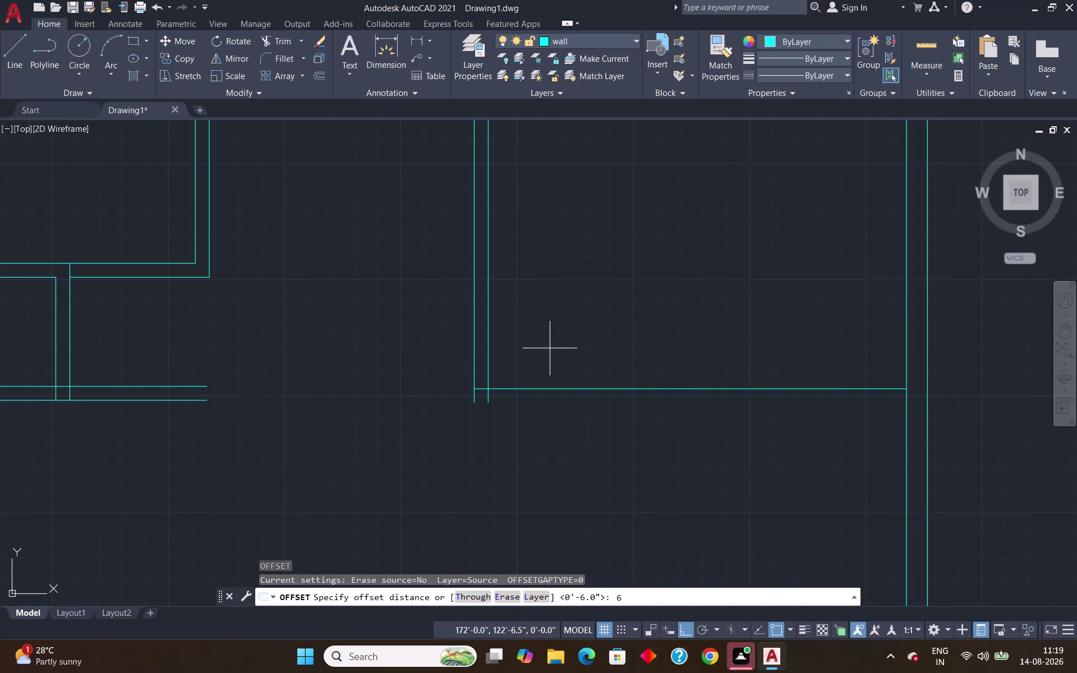
key(shift+quotedbl)
key(Return)
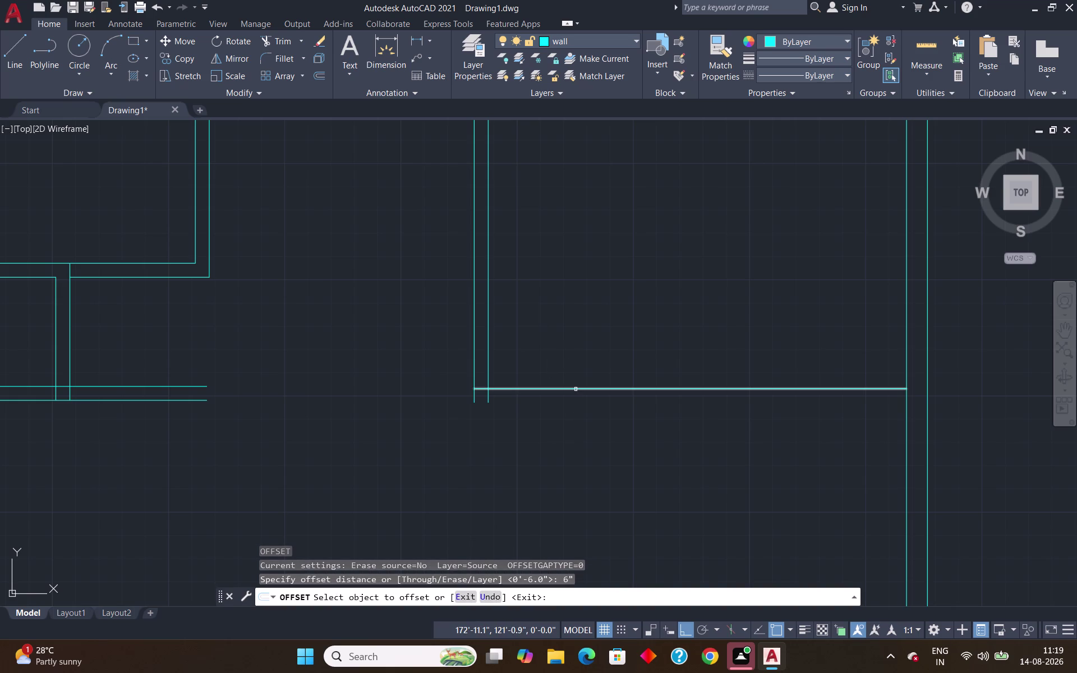
click(575, 389)
click(570, 400)
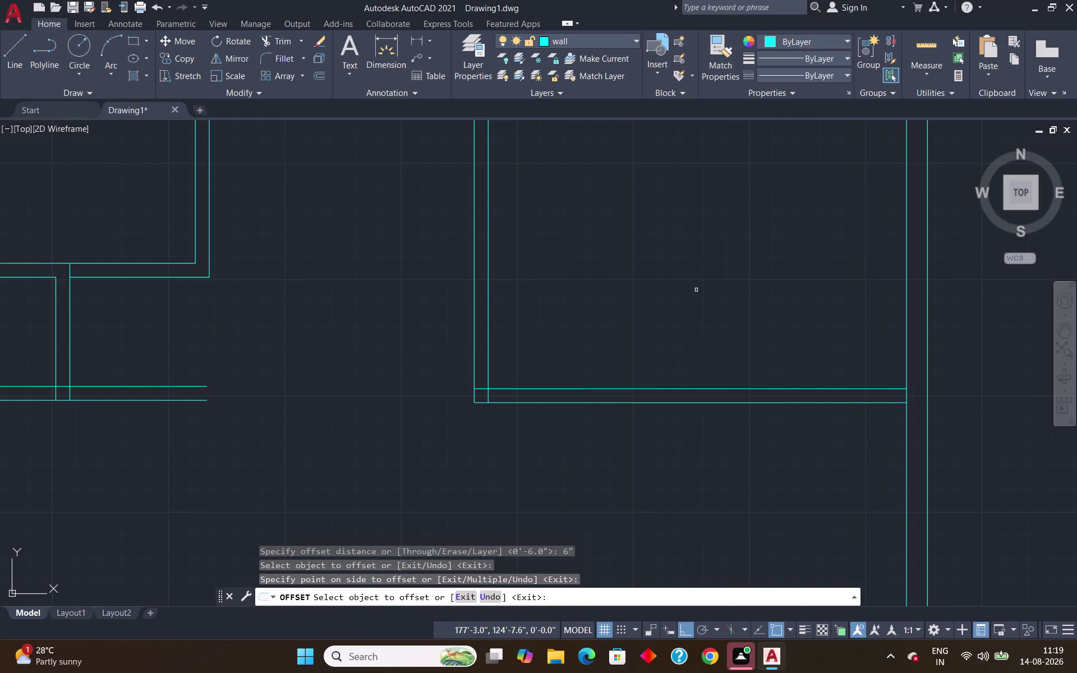
scroll(down, 3)
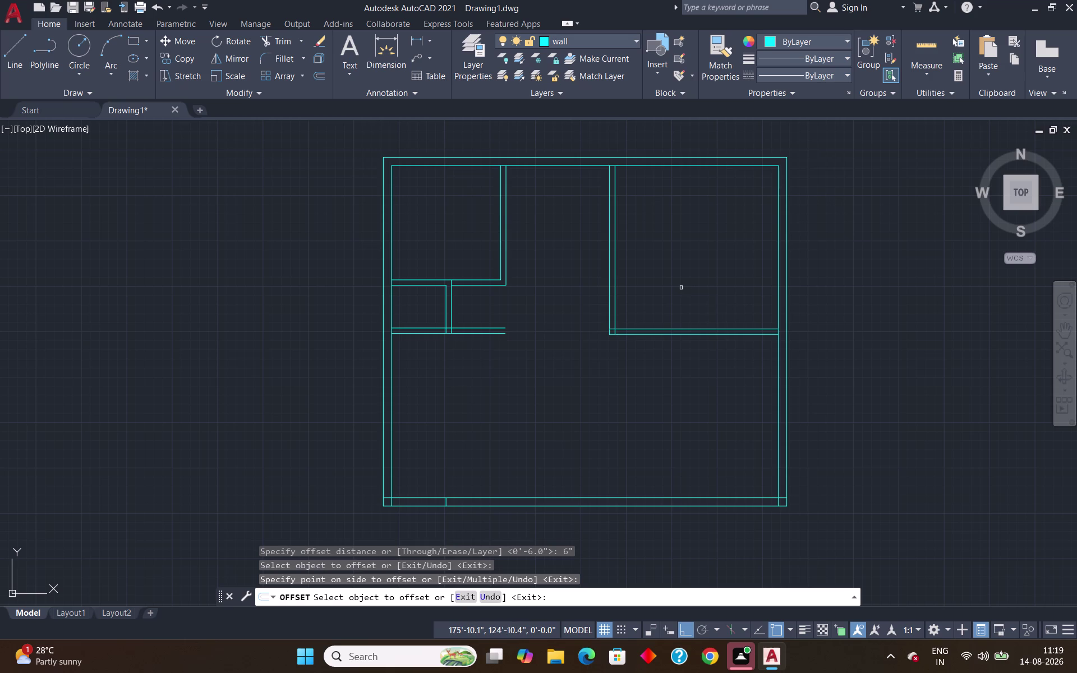
key(Escape)
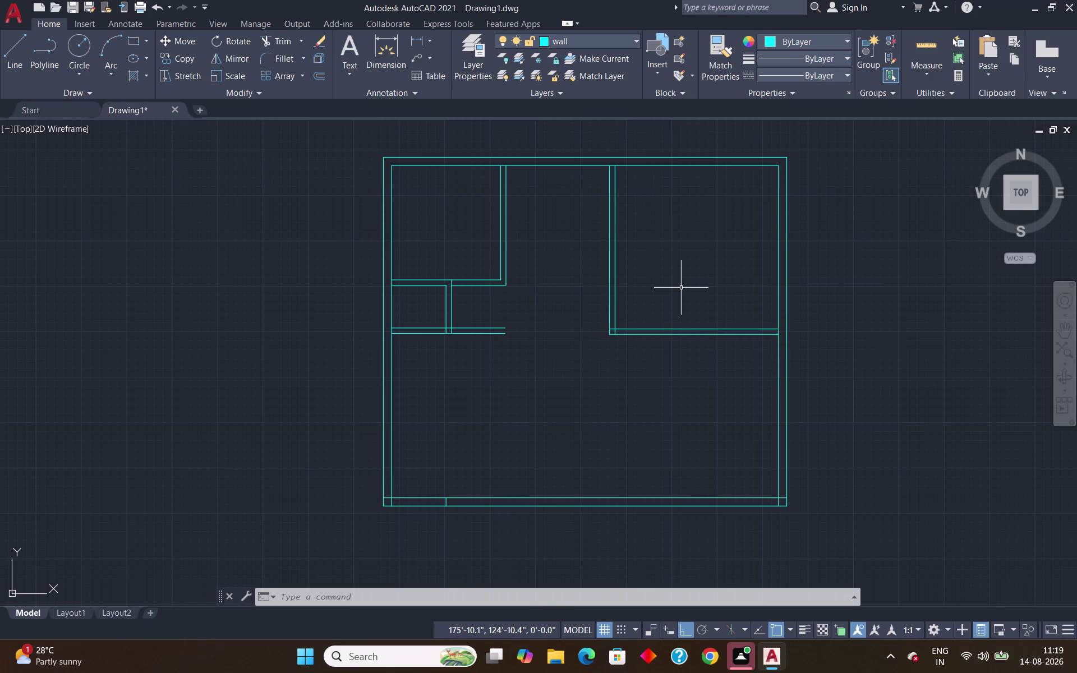
key(o)
key(Return)
key(6)
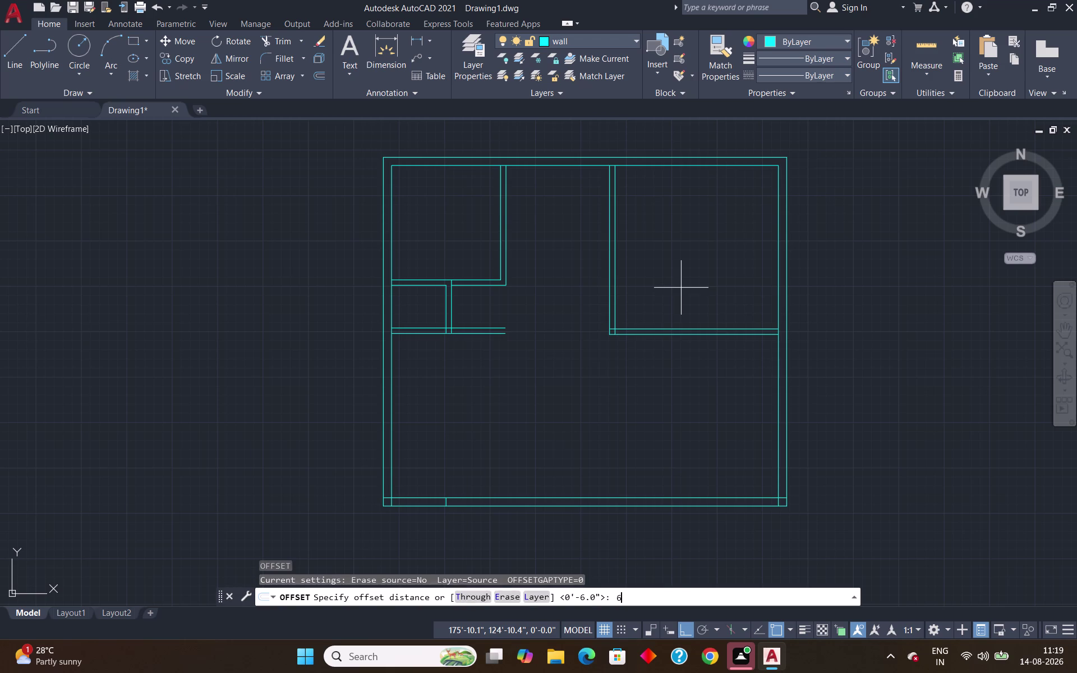
key(shift+quotedbl)
key(Return)
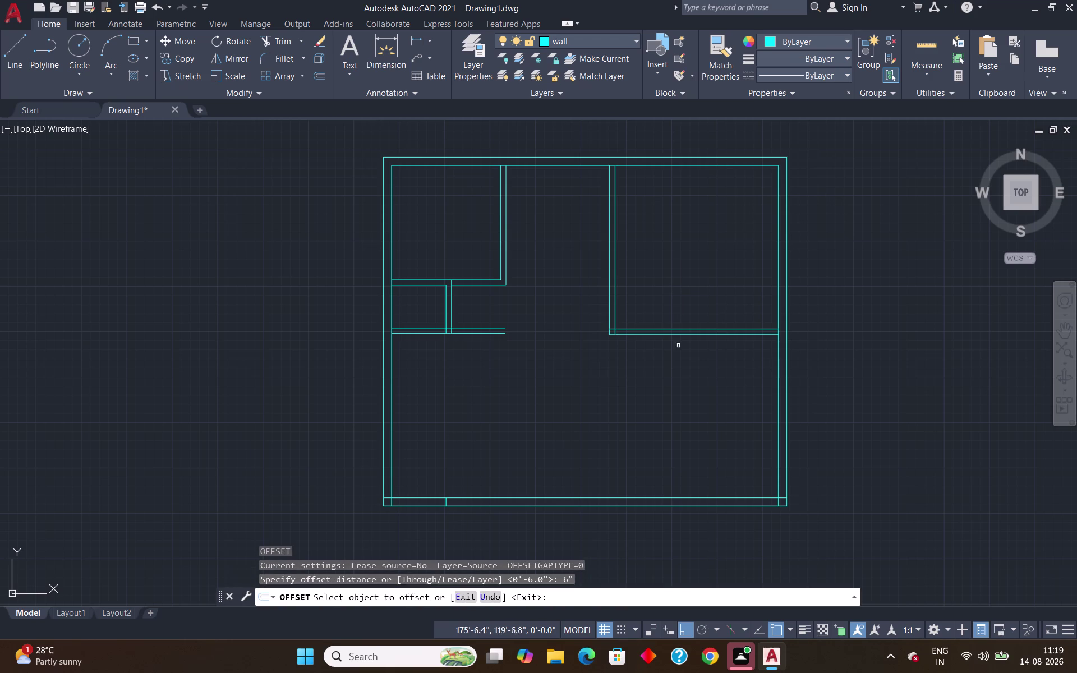
click(680, 333)
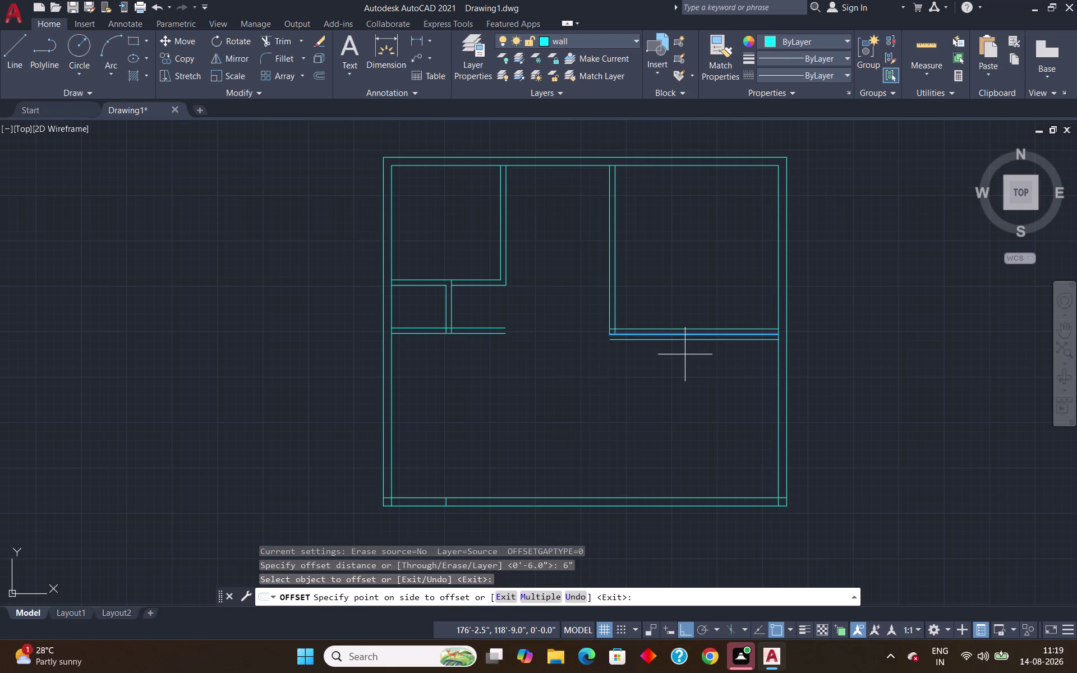
key(Escape)
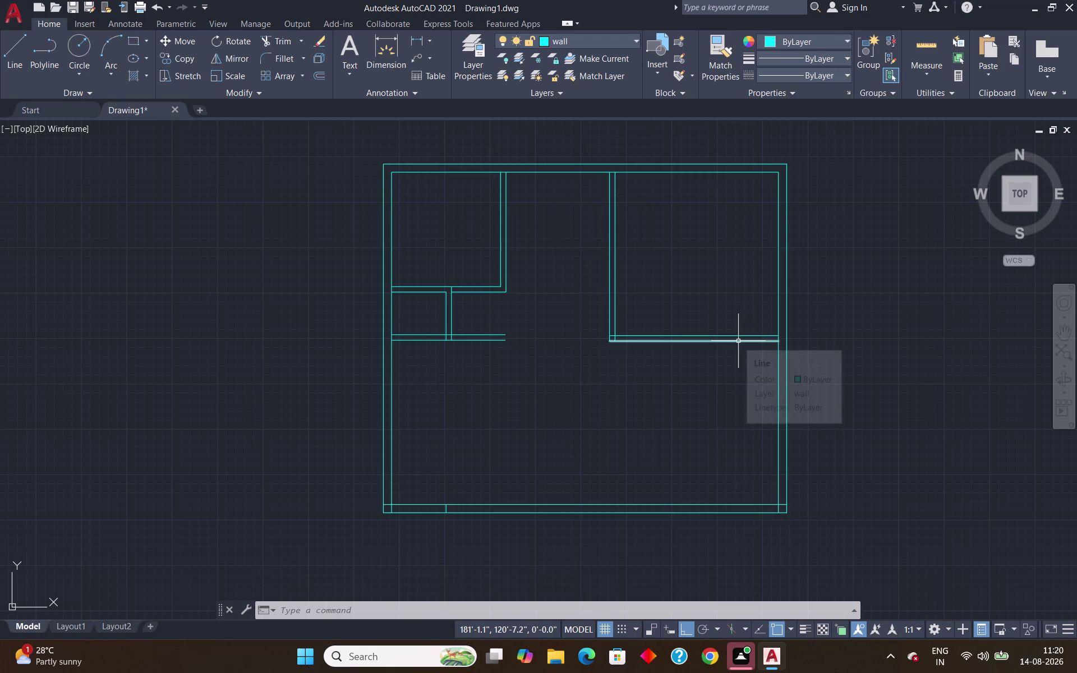
scroll(up, 3)
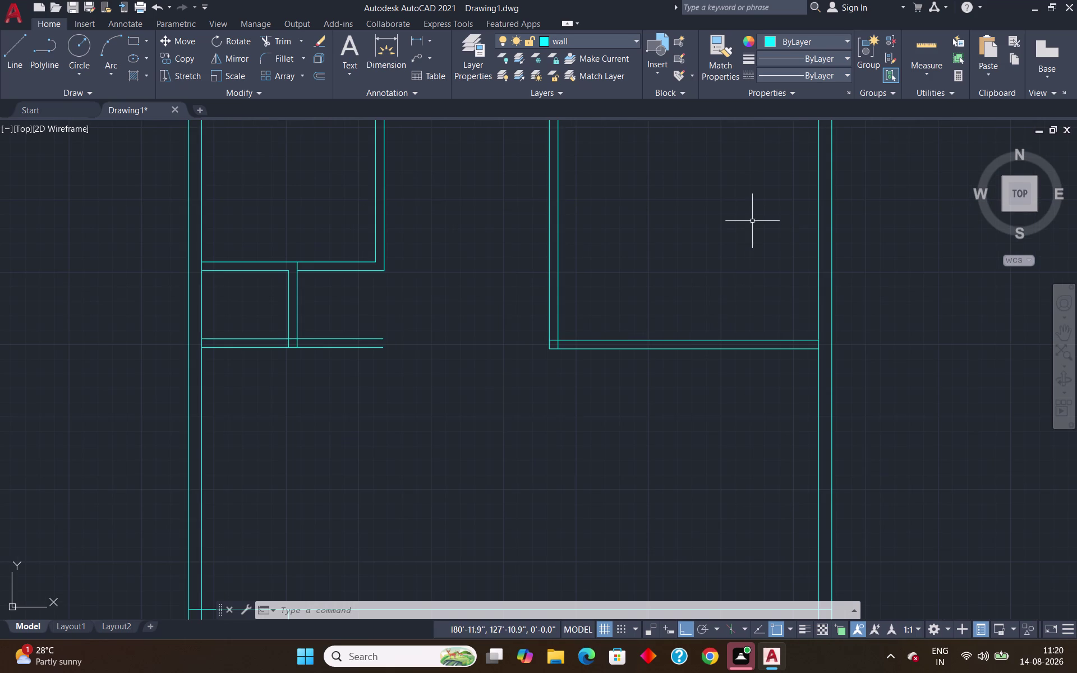
scroll(down, 3)
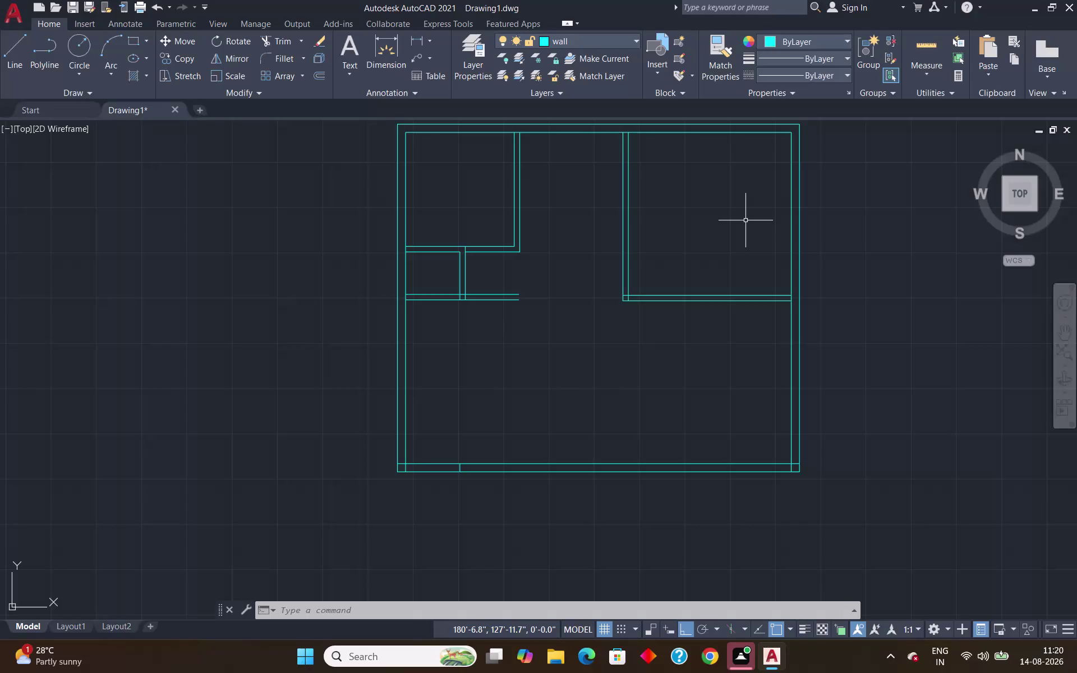
key(o)
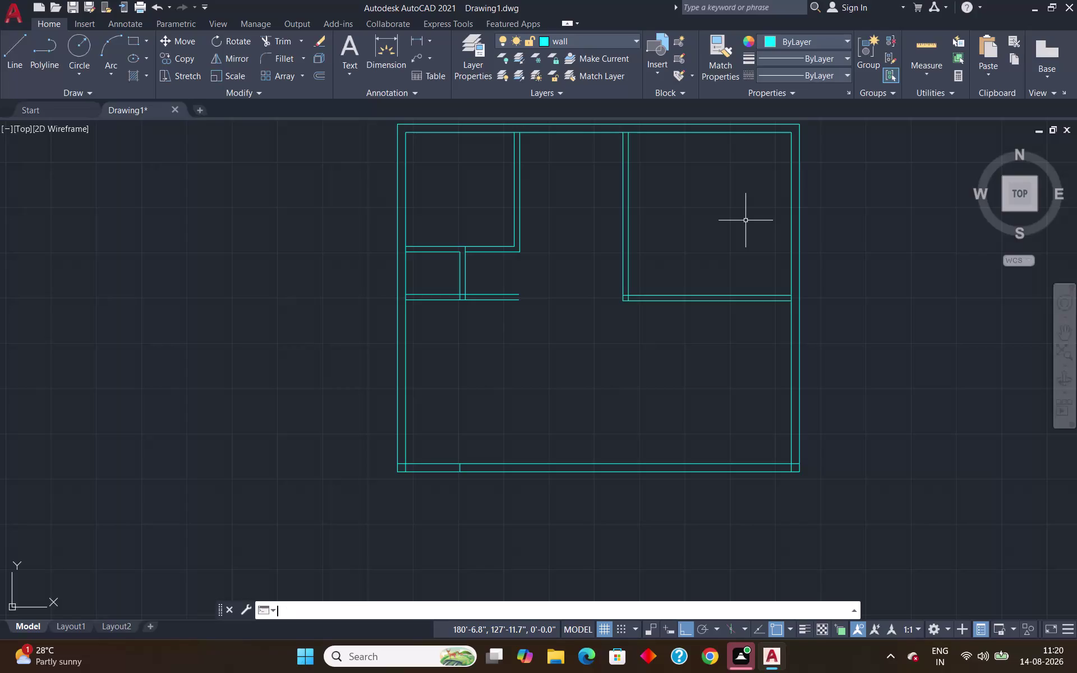
key(Return)
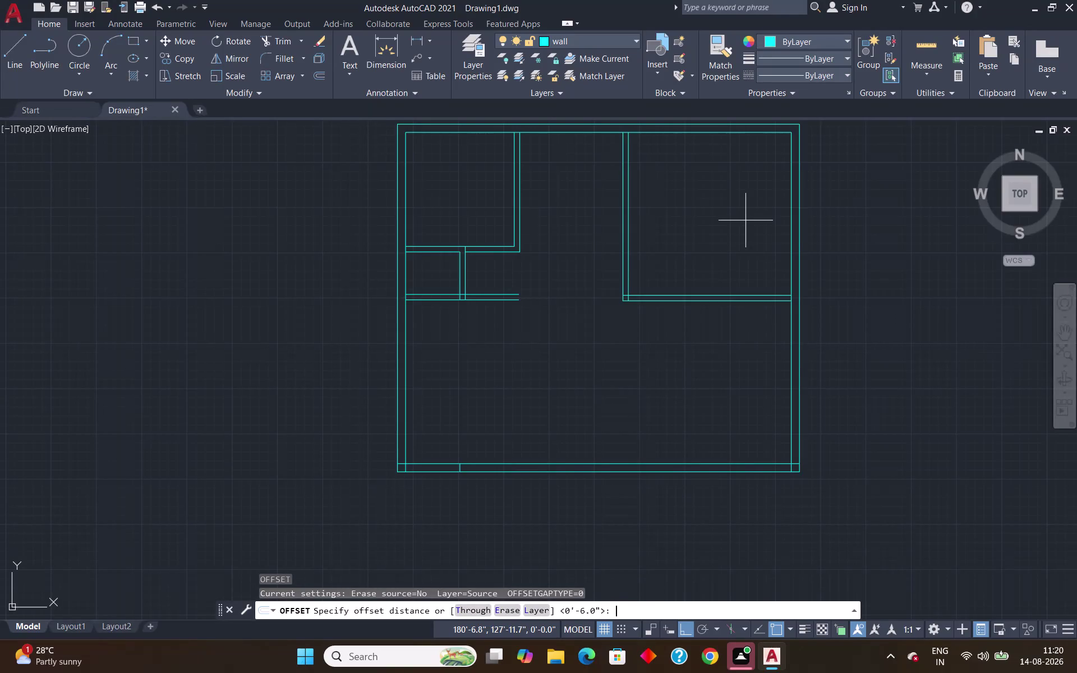
text(15)
key(apostrophe)
key(Return)
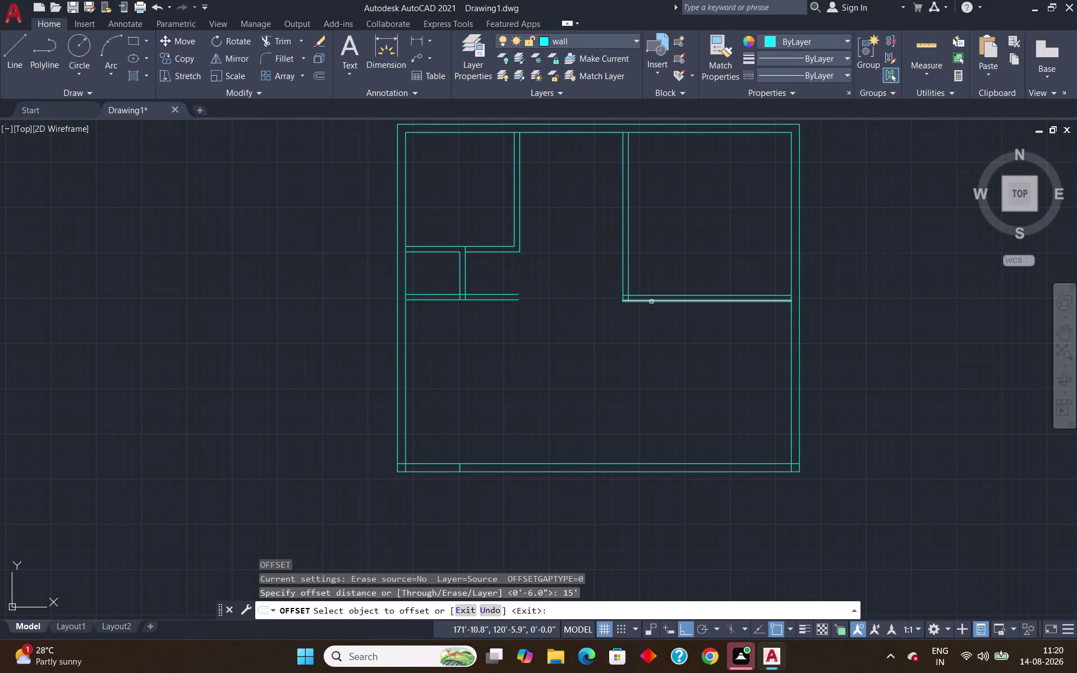
click(651, 302)
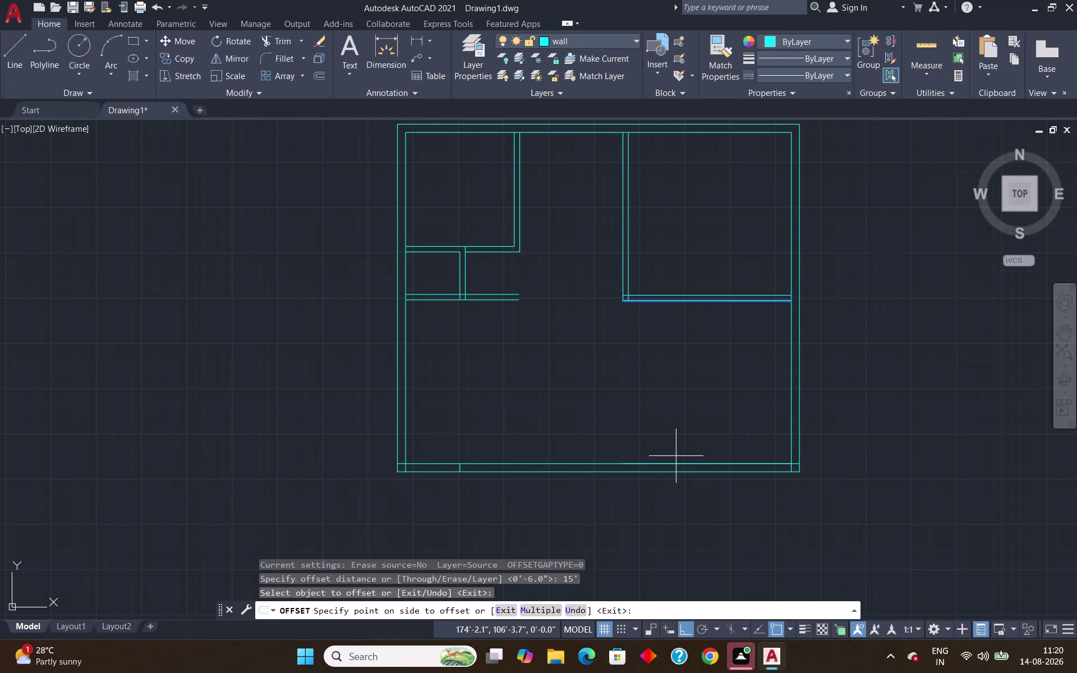
key(Escape)
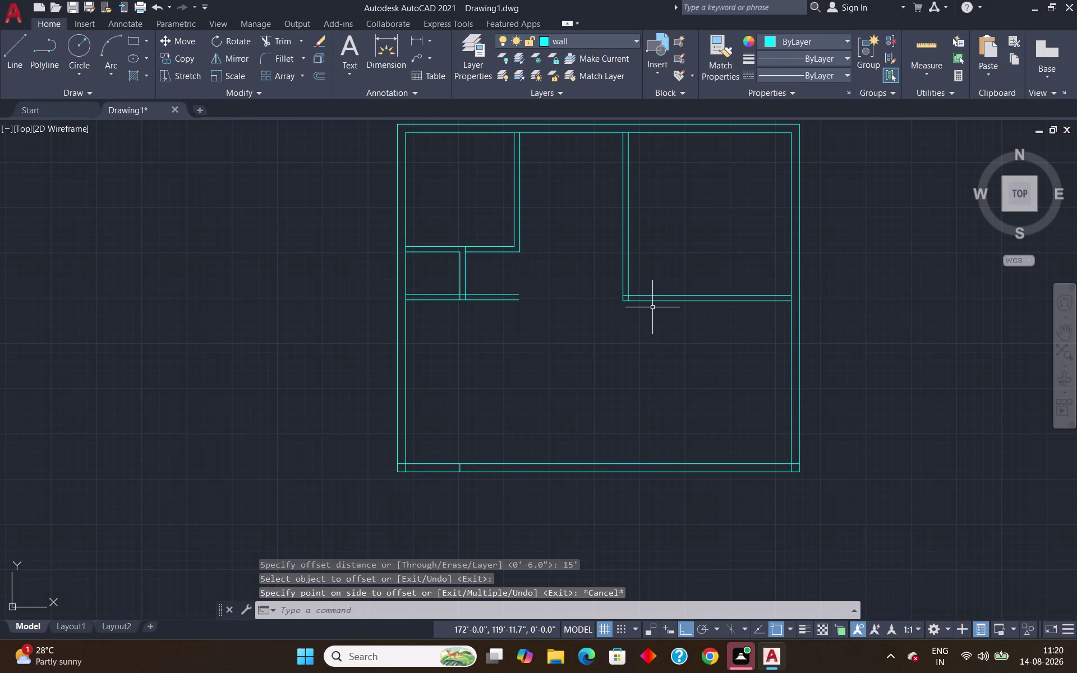
scroll(up, 3)
scroll(down, 3)
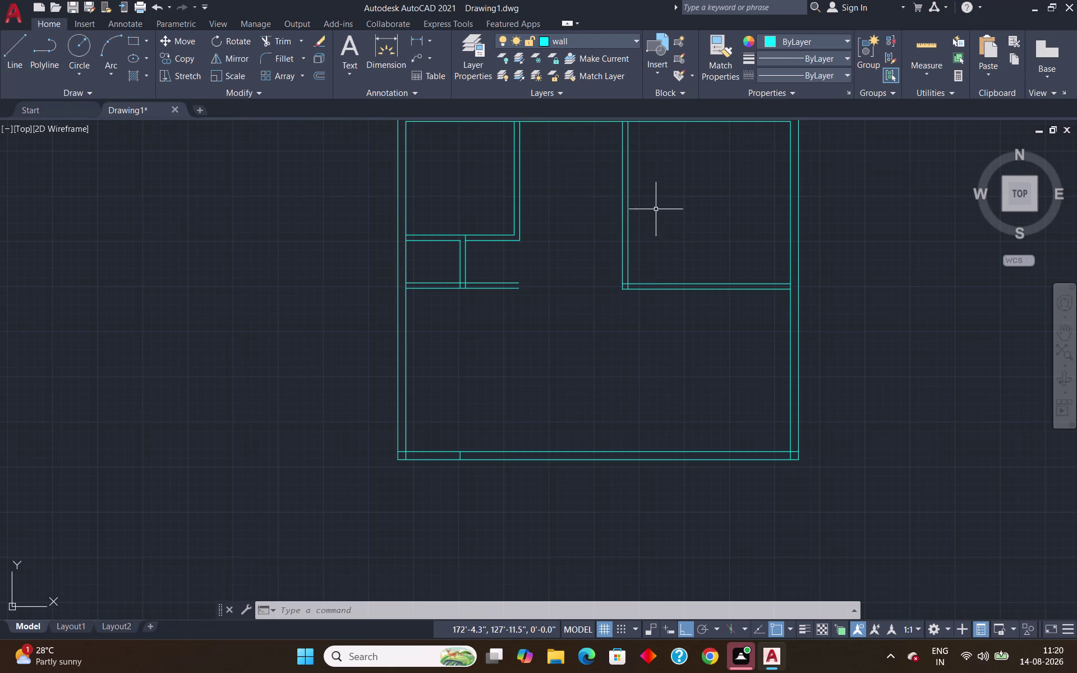
Start an Extend command with EX, then cancel it.
text(ex)
key(Return)
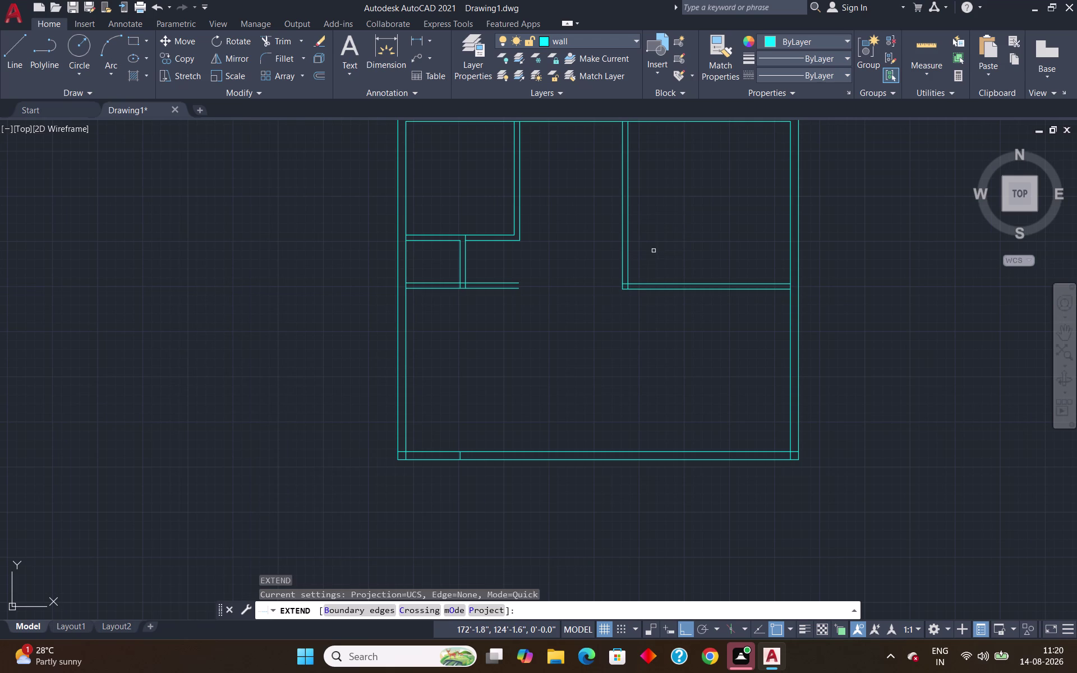
scroll(up, 3)
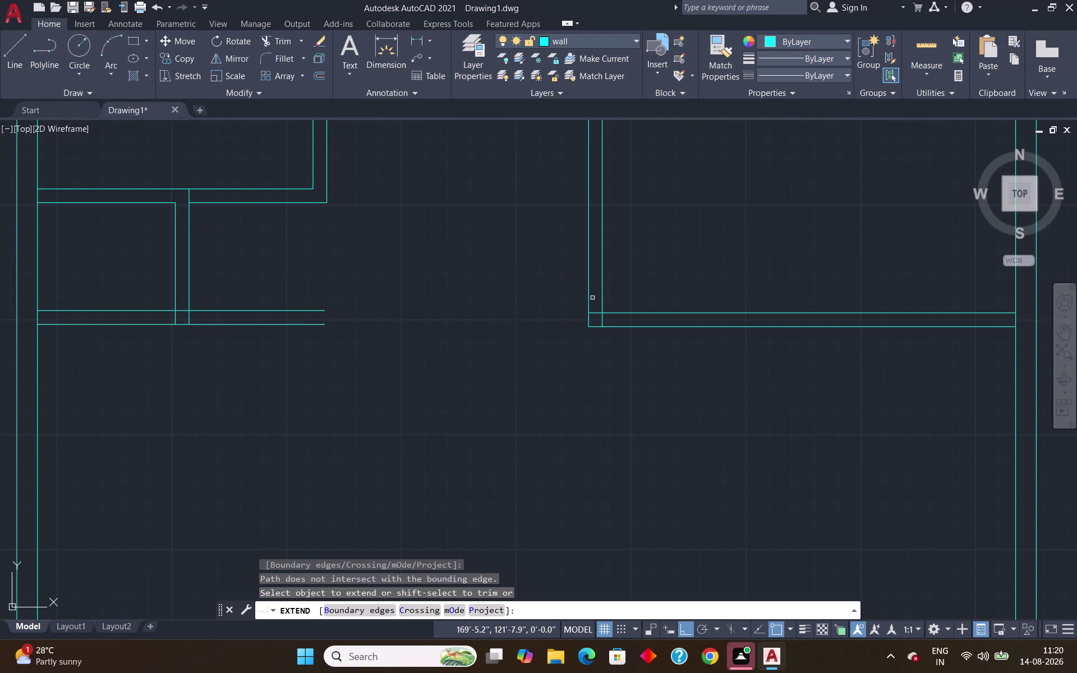
key(Escape)
Draw a 15' vertical line from the room's lower-left corner to the bottom wall.
key(l)
key(Return)
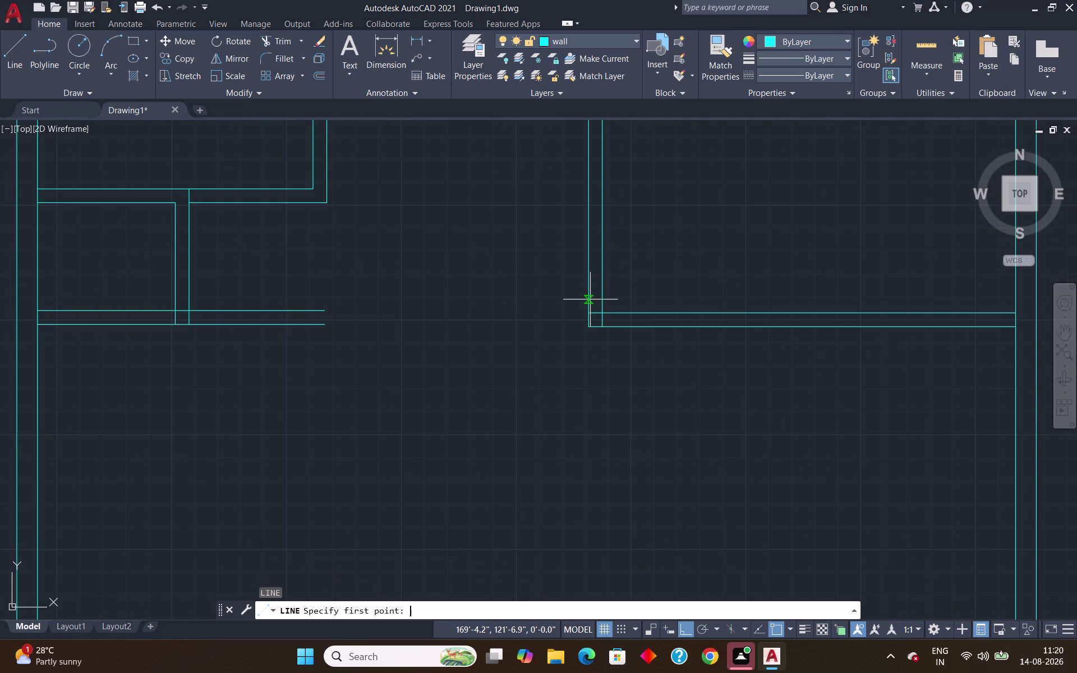
scroll(up, 3)
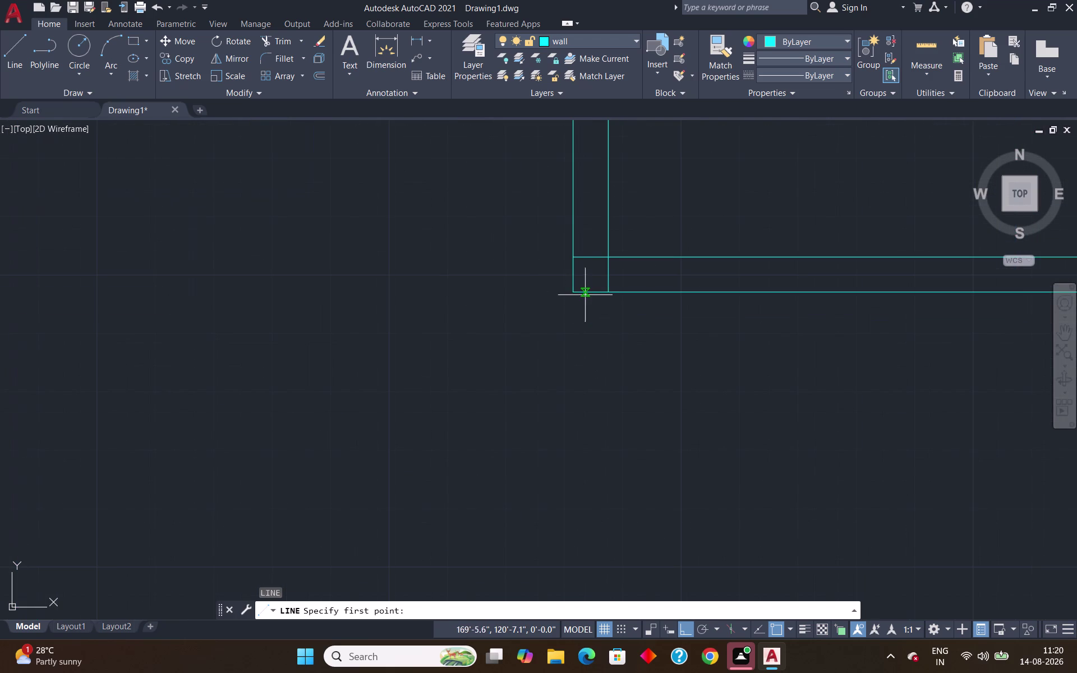
click(573, 292)
scroll(down, 3)
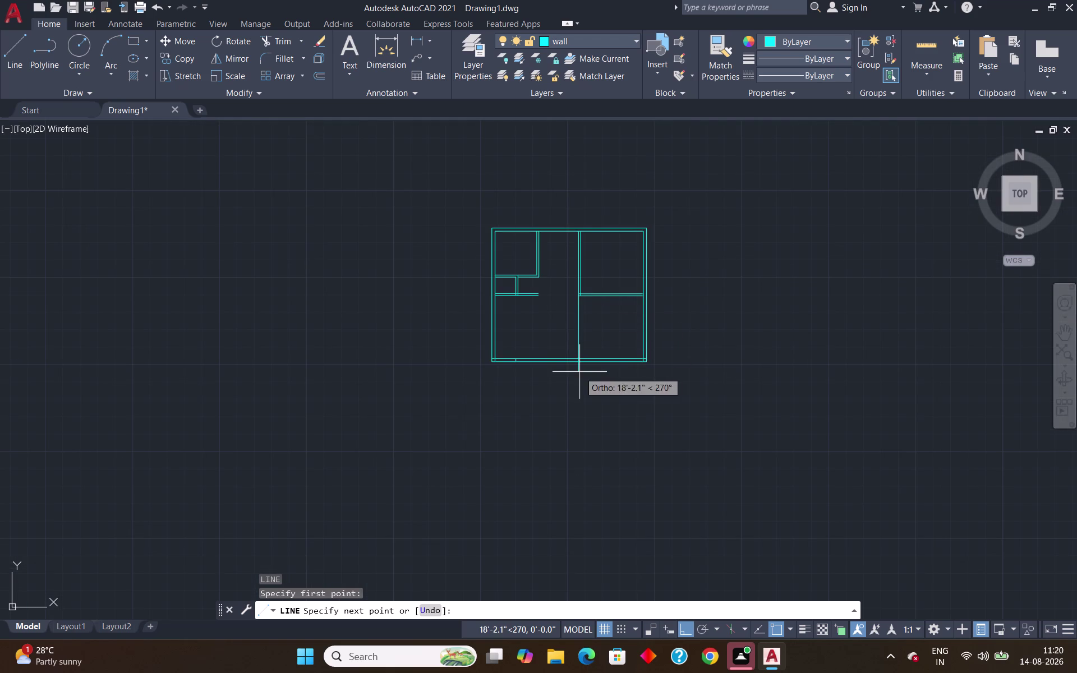
scroll(up, 3)
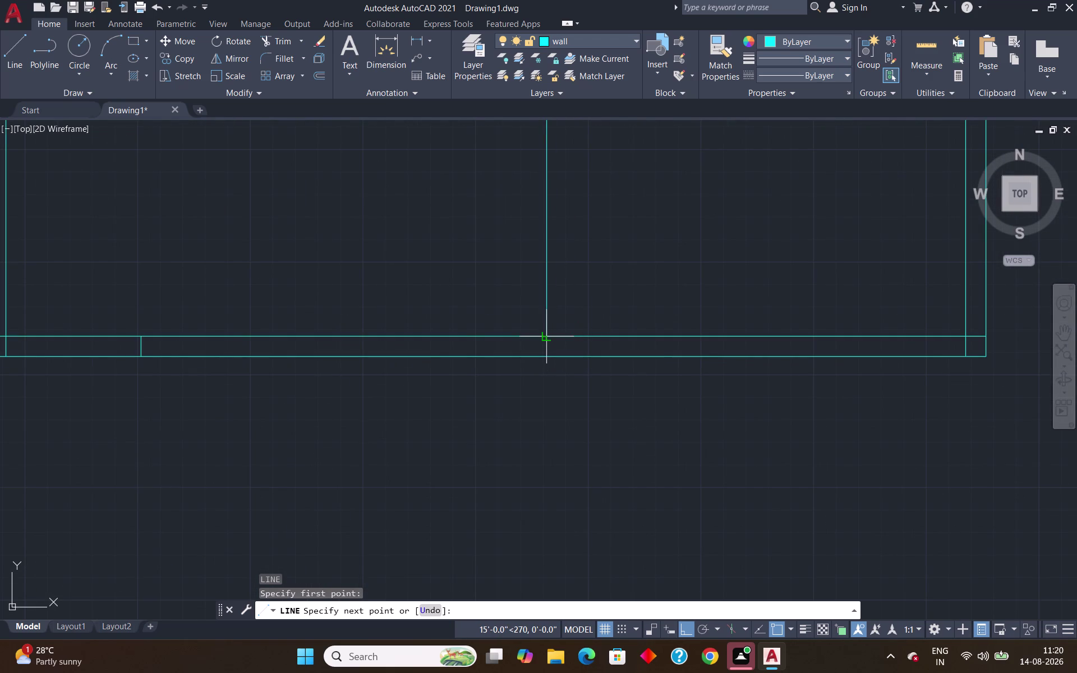
click(545, 336)
key(Escape)
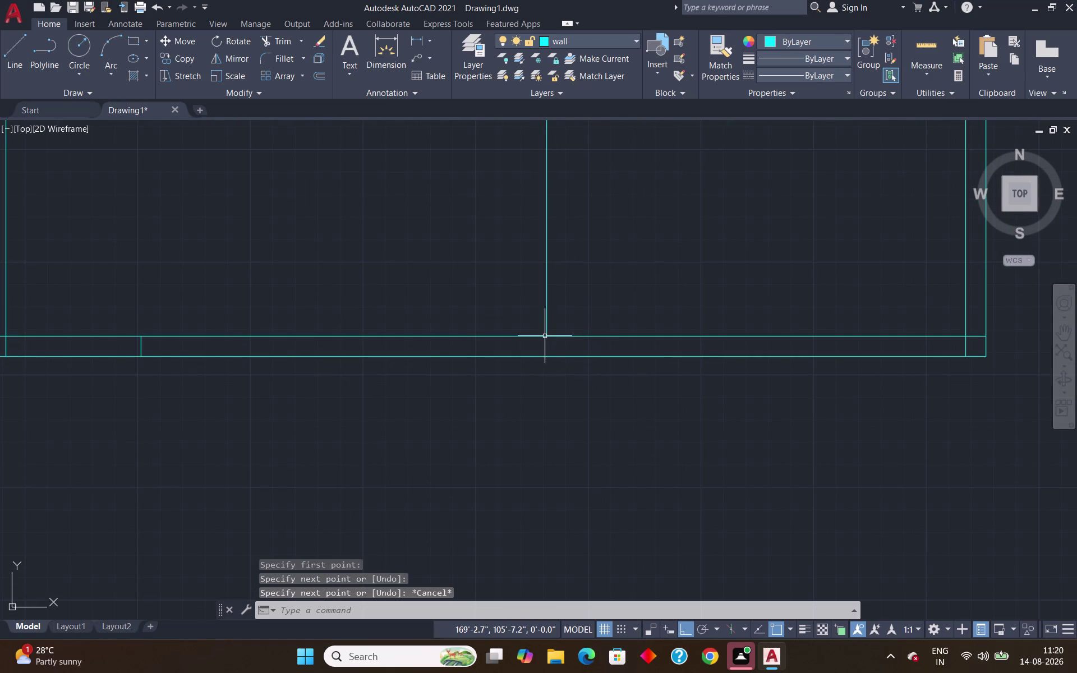
scroll(down, 3)
middle_drag(728, 260, 684, 312)
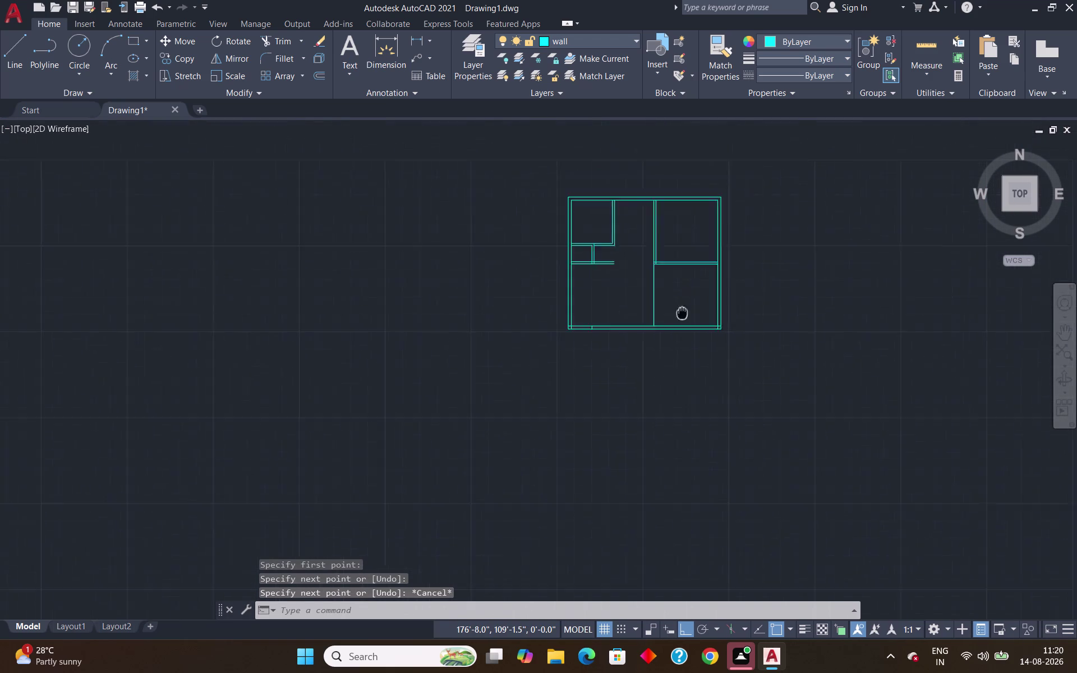
middle_drag(684, 311, 639, 343)
scroll(up, 3)
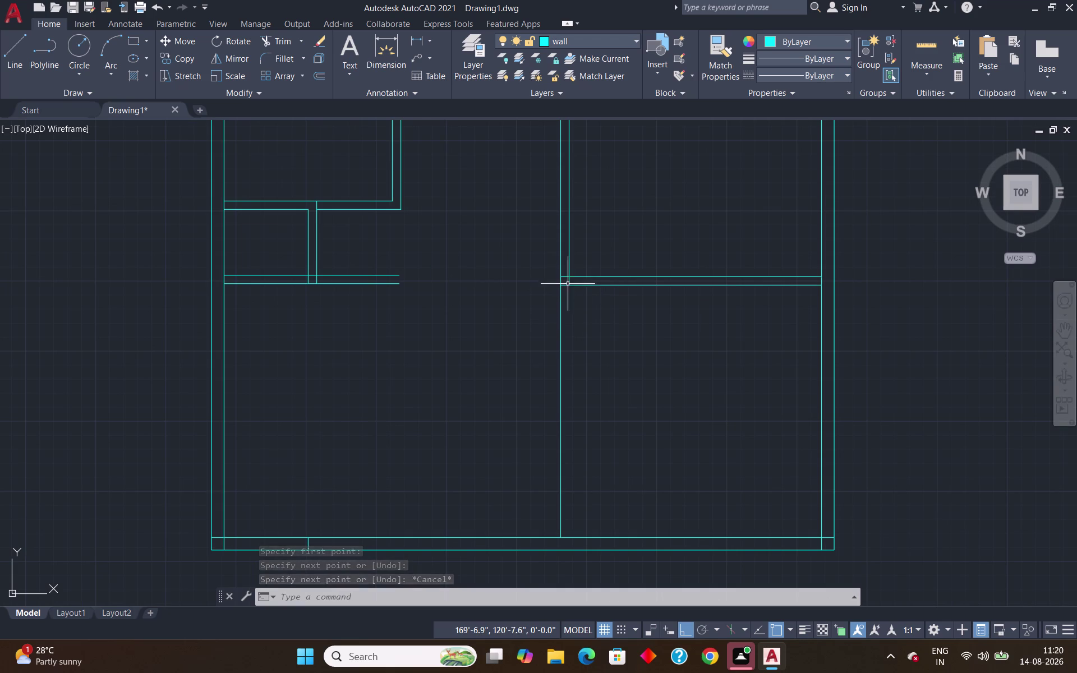
scroll(up, 3)
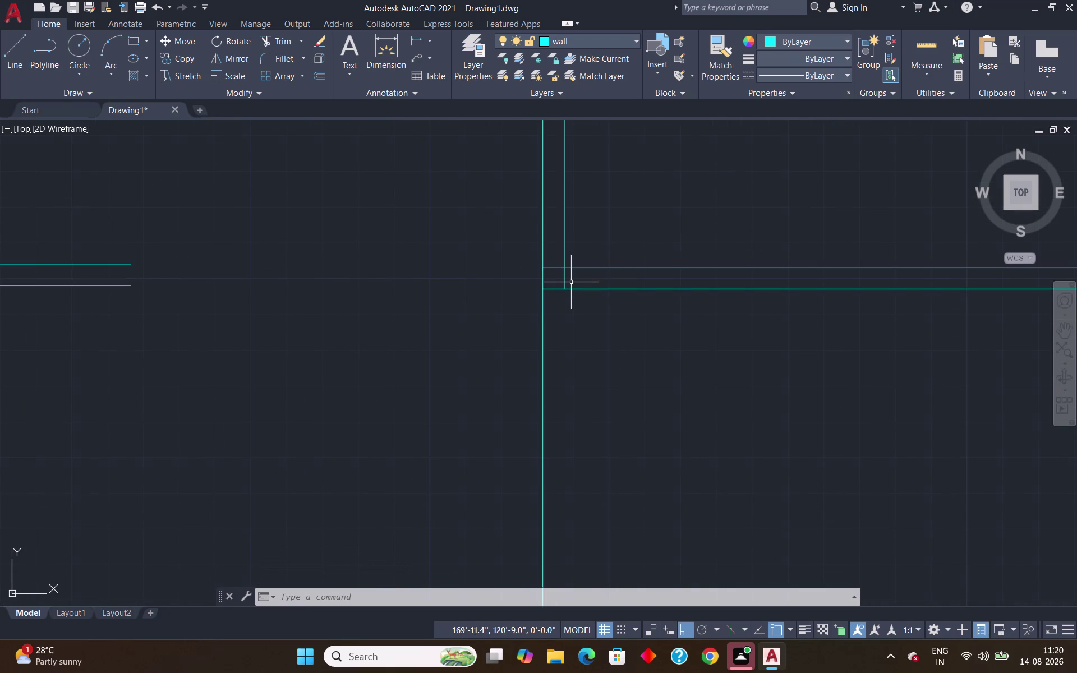
key(l)
key(Return)
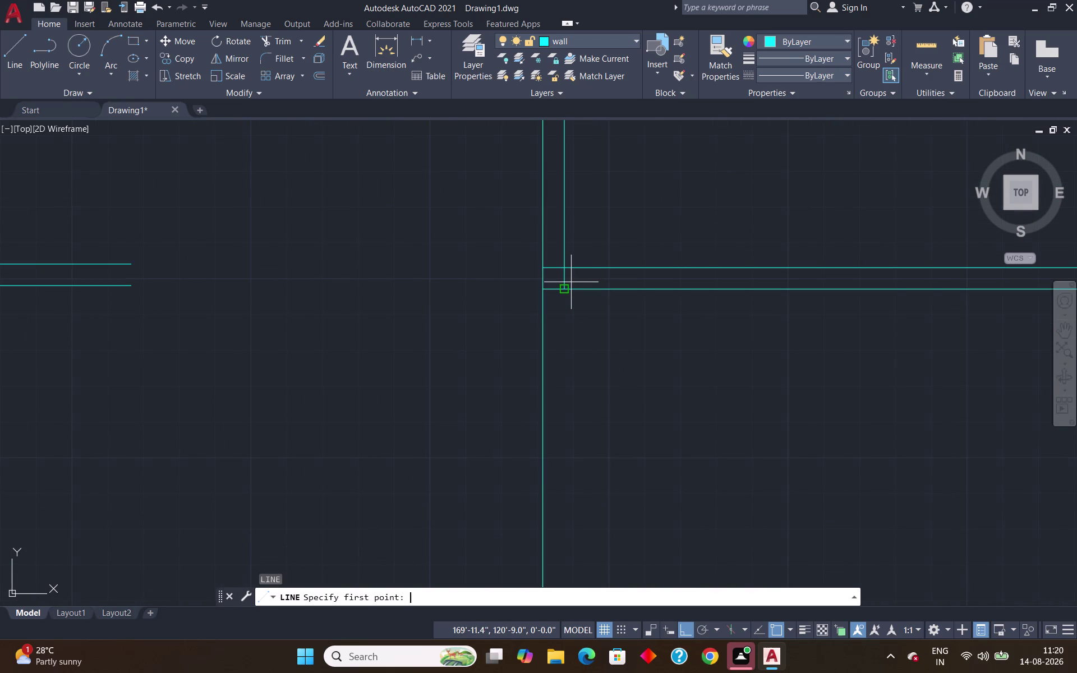
click(566, 287)
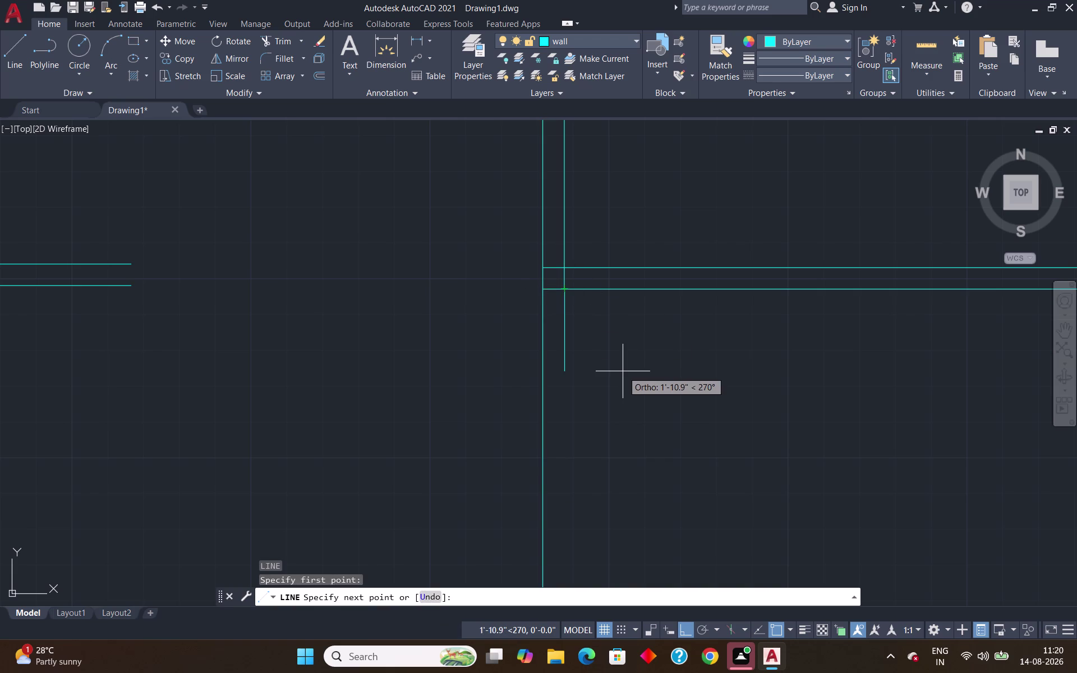
scroll(down, 3)
scroll(up, 3)
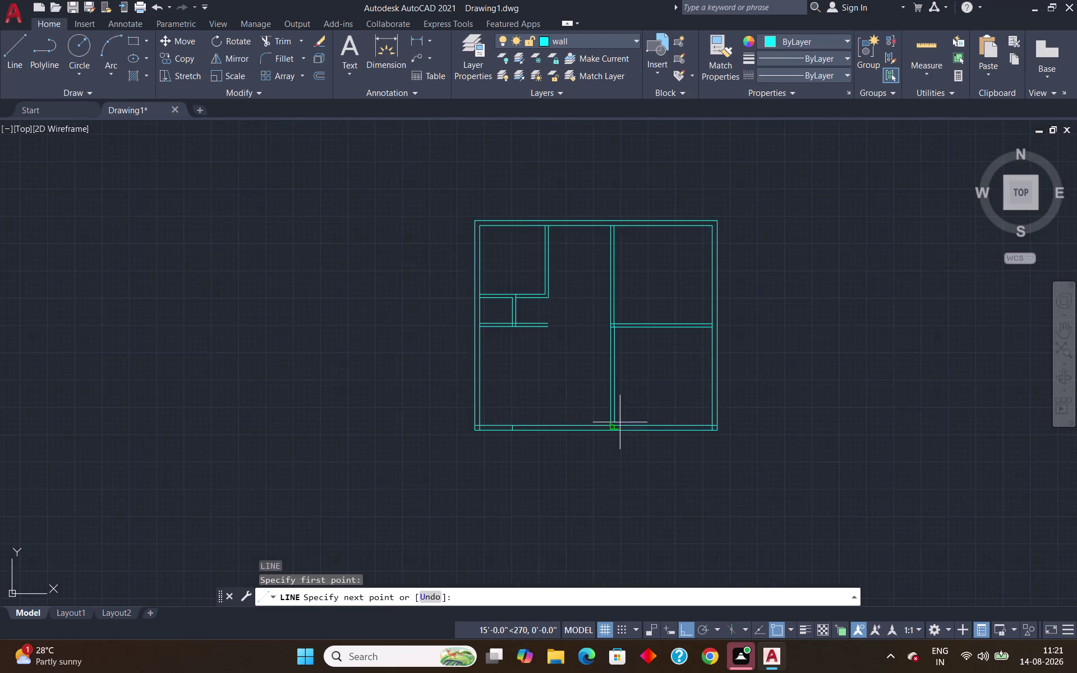
scroll(up, 3)
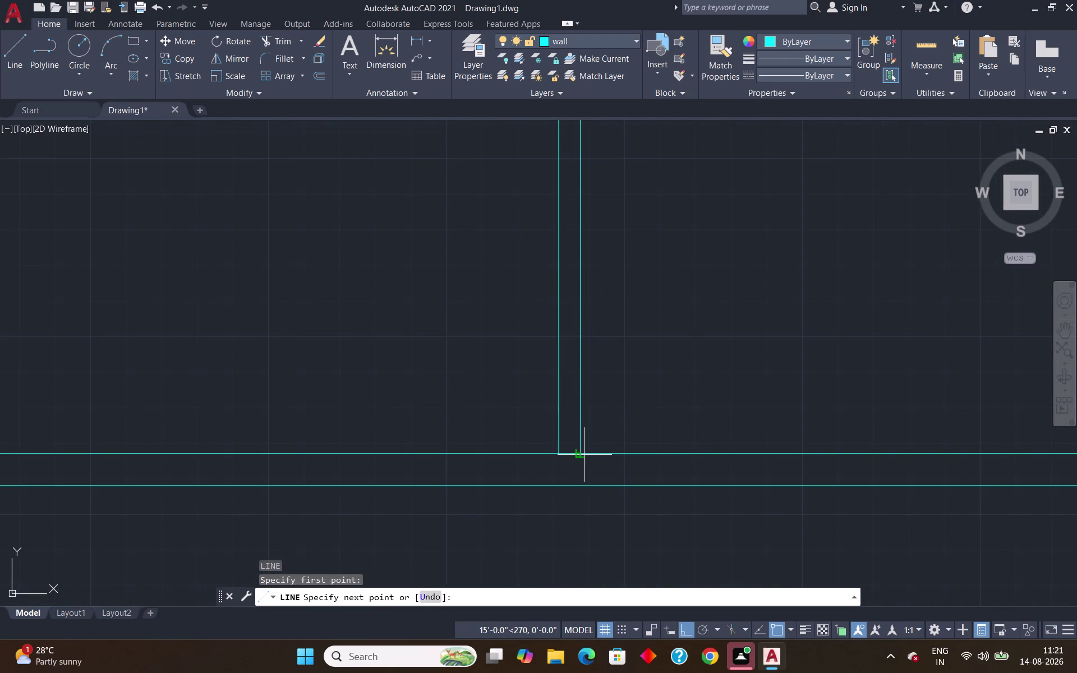
click(580, 453)
key(Return)
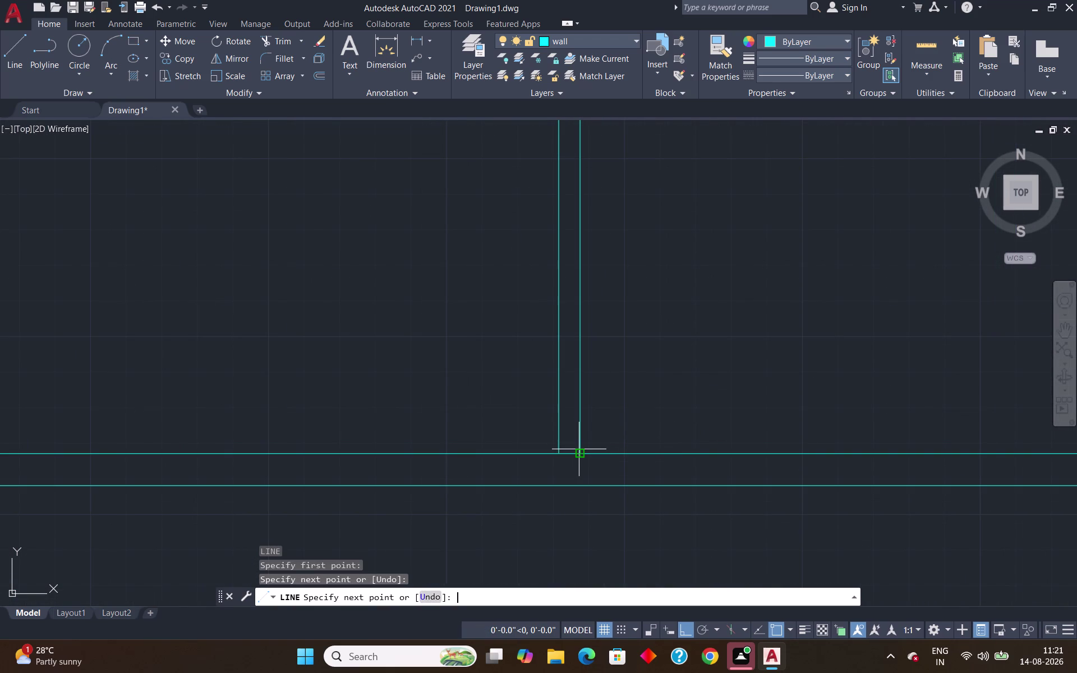
scroll(down, 3)
middle_drag(870, 240, 822, 249)
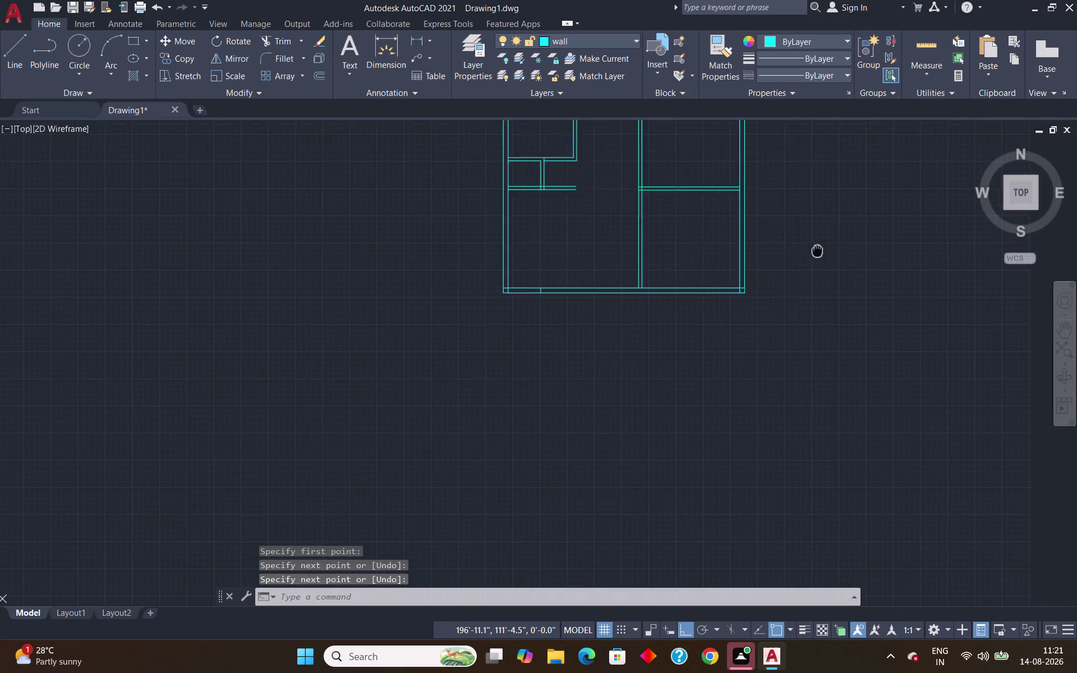
middle_drag(822, 249, 564, 341)
scroll(up, 3)
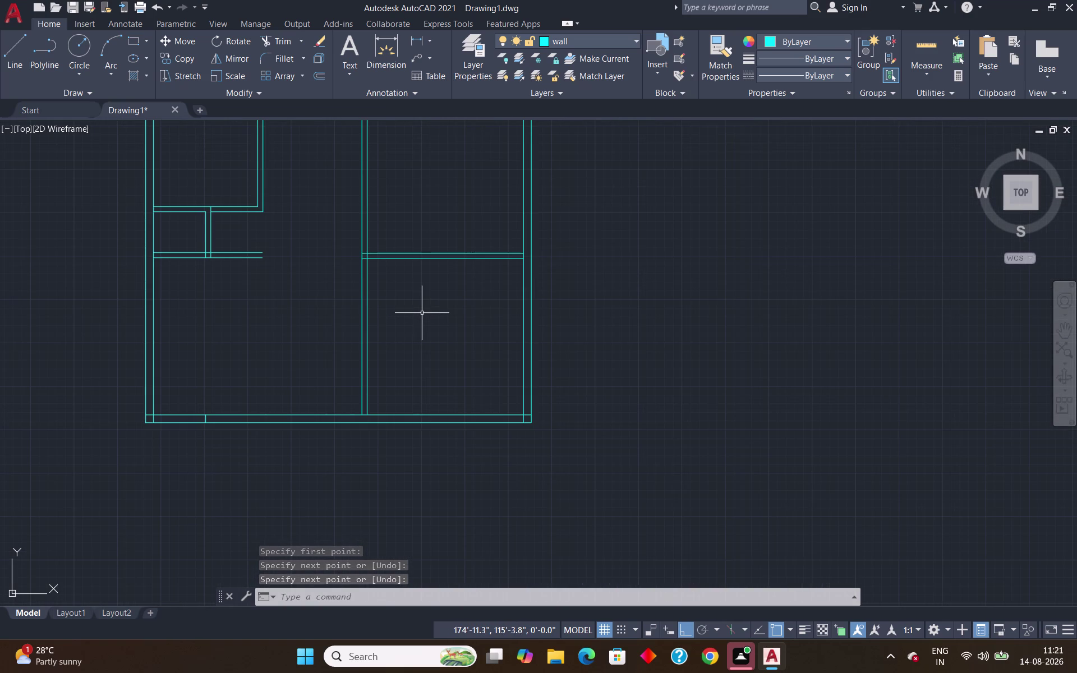
drag(936, 46, 927, 58)
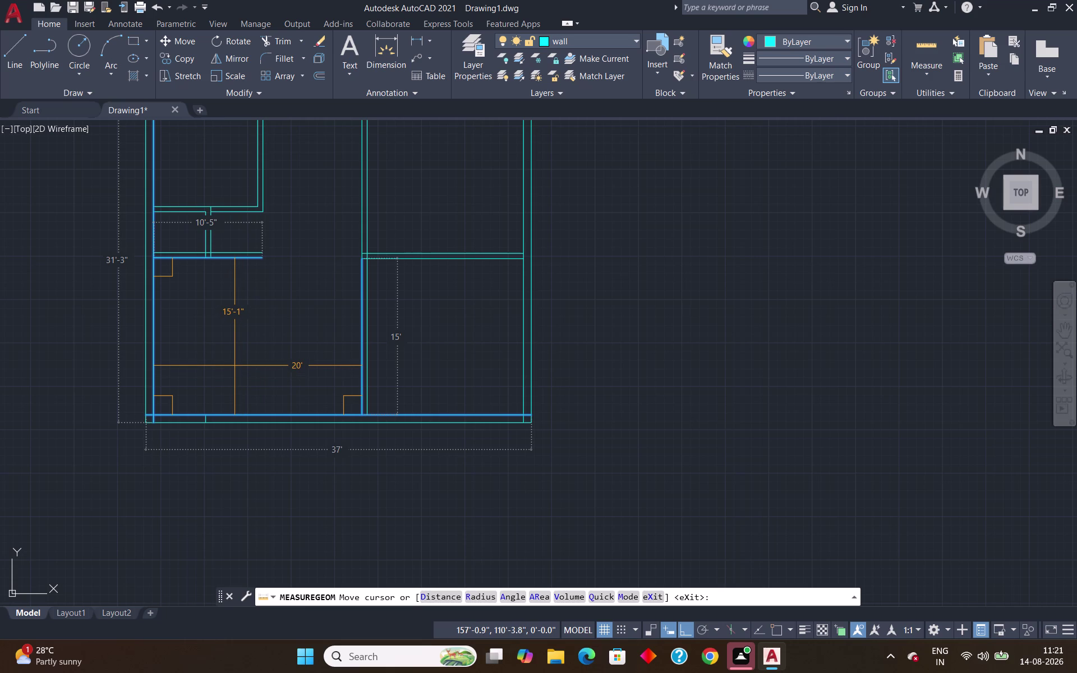
key(Escape)
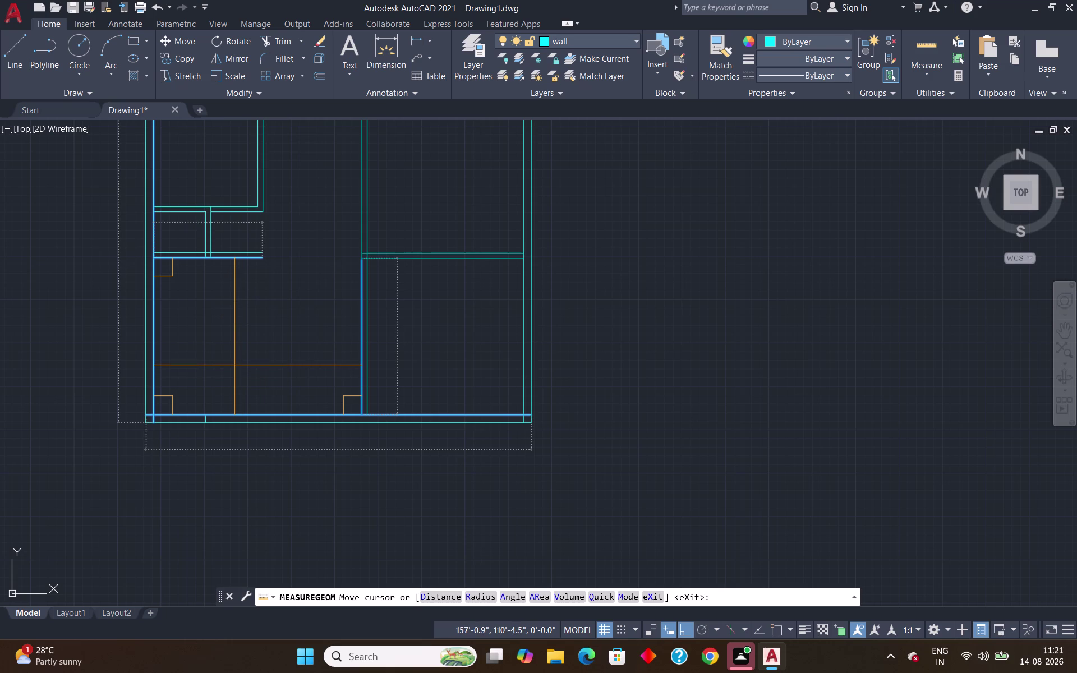
scroll(up, 3)
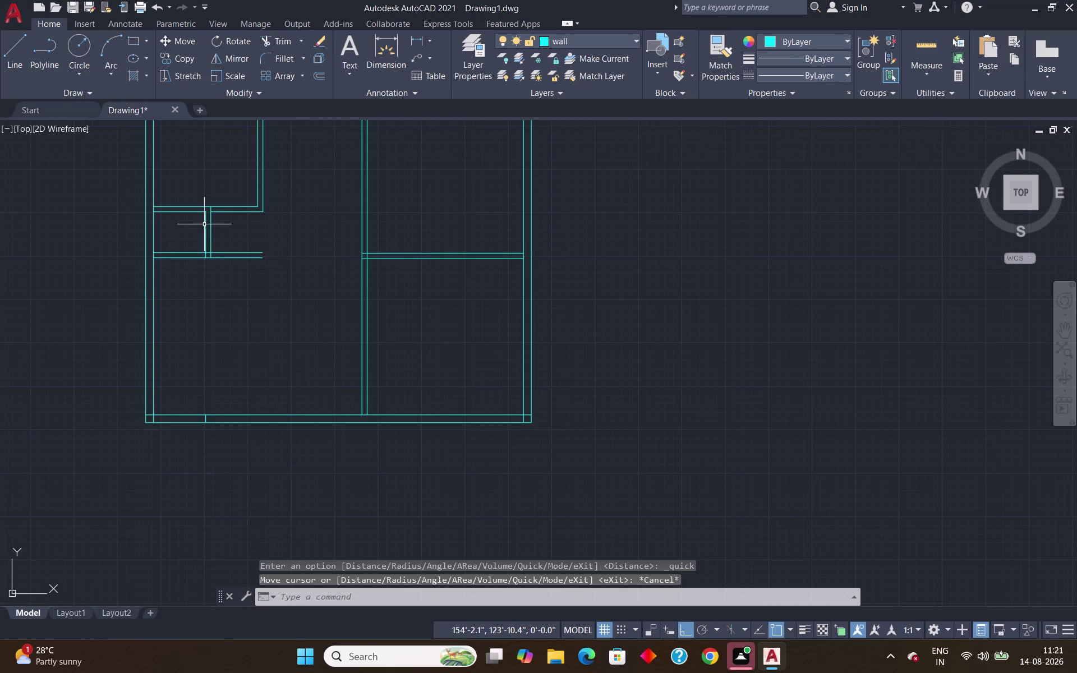
scroll(up, 3)
scroll(down, 3)
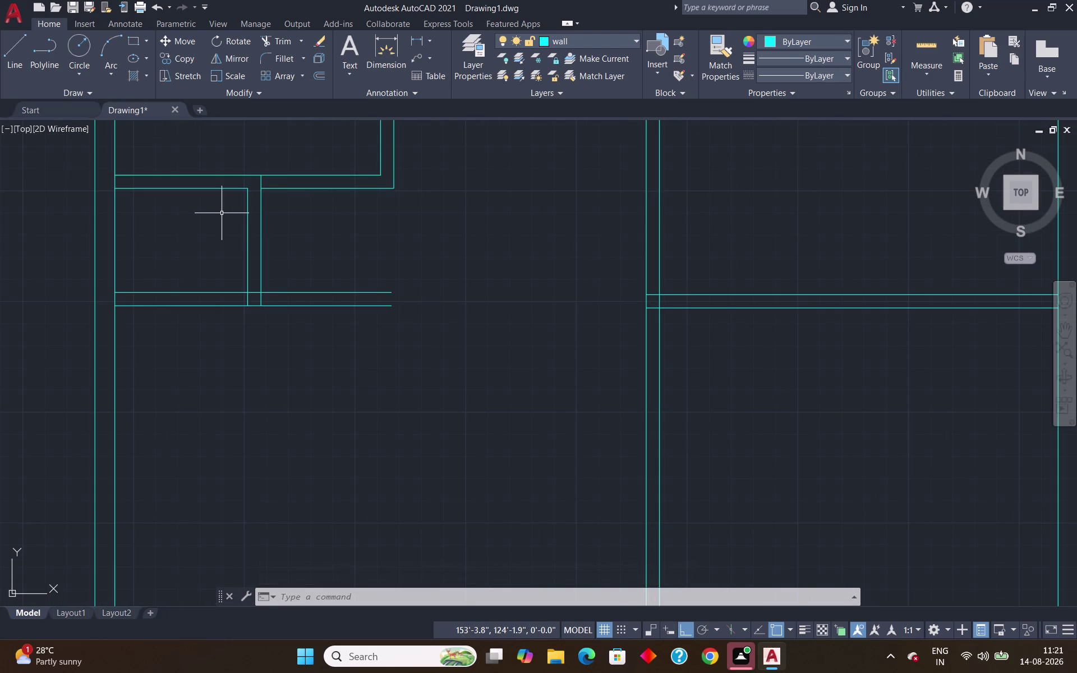
Erase both 10'5" horizontal wall lines under the corner room, keeping its short partition lines.
key(Escape)
text(ex)
key(Return)
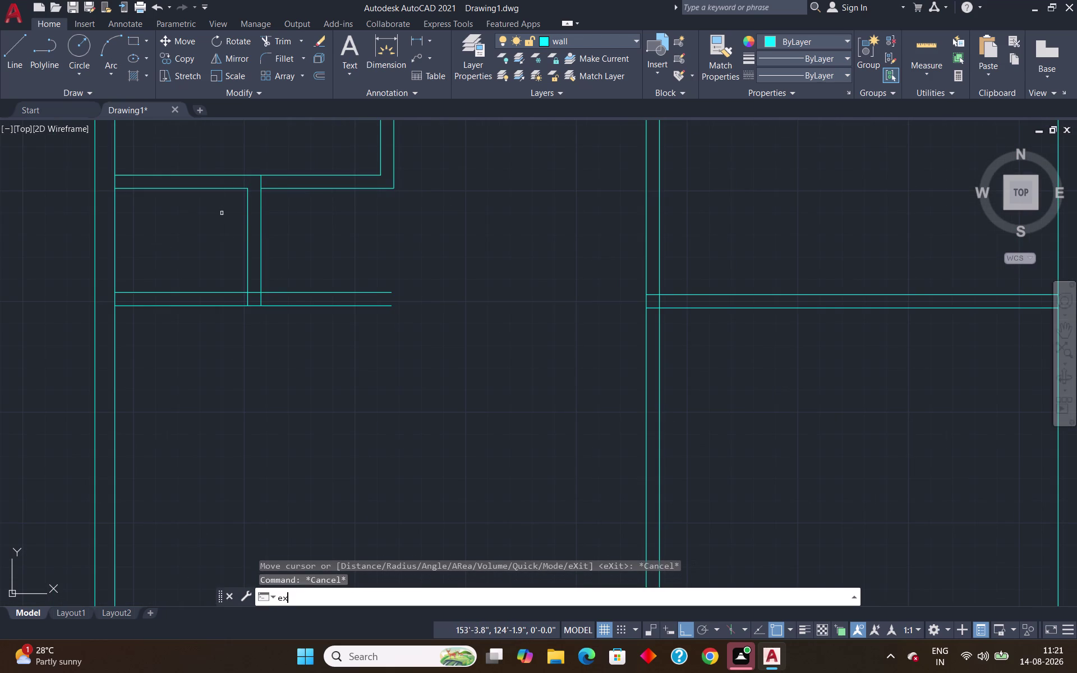
click(225, 190)
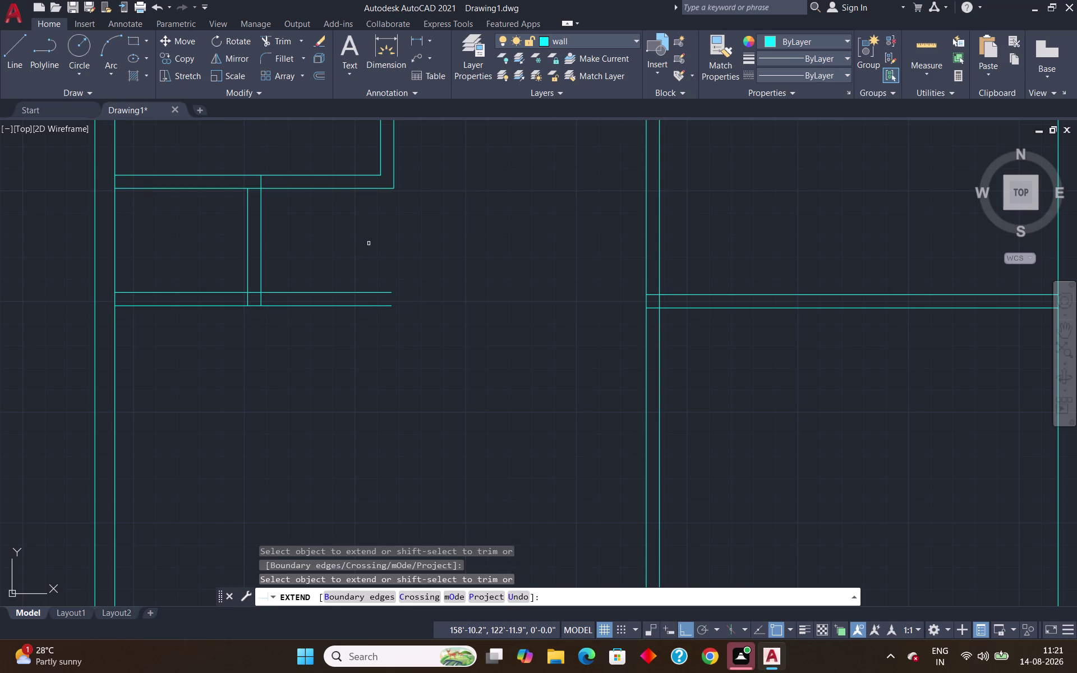
key(Escape)
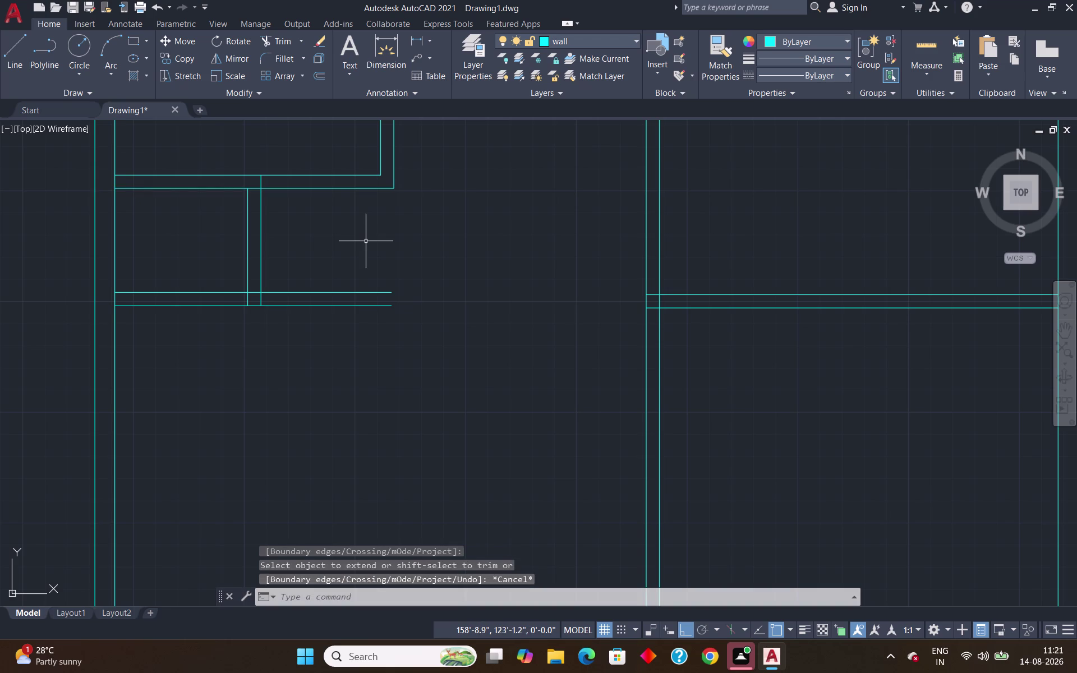
drag(417, 261, 331, 293)
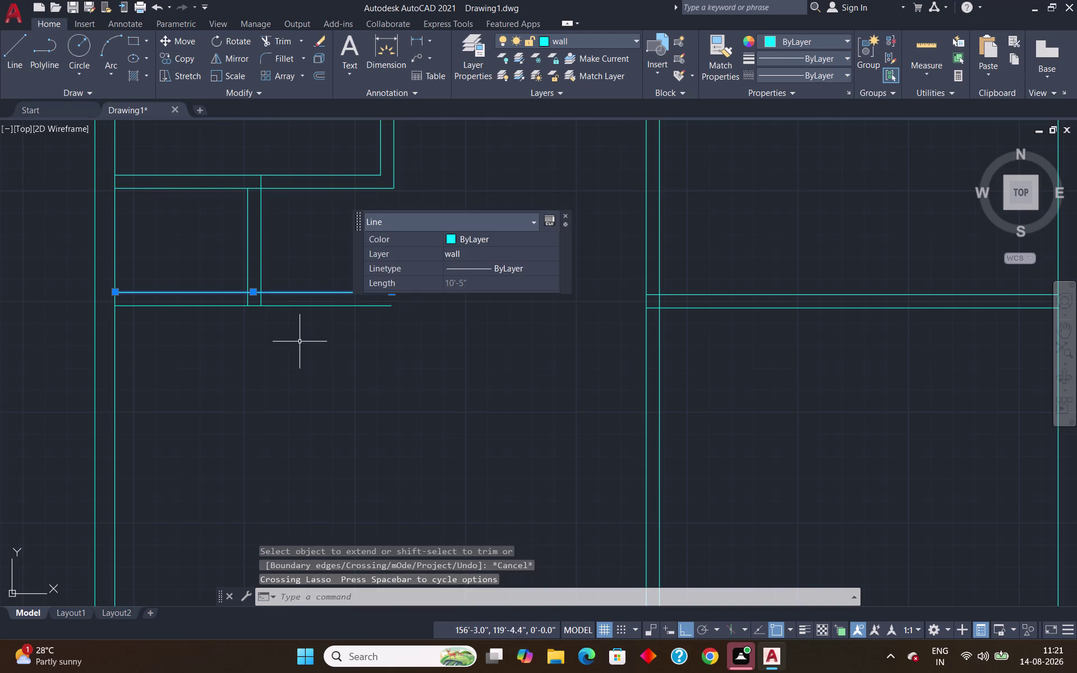
key(Delete)
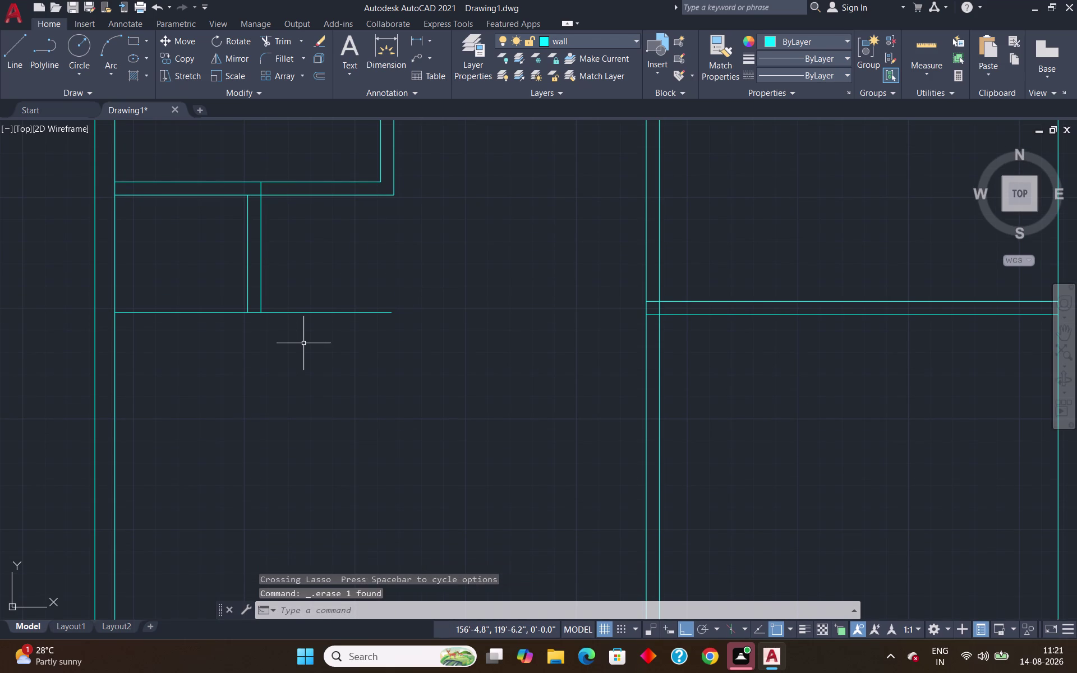
click(334, 313)
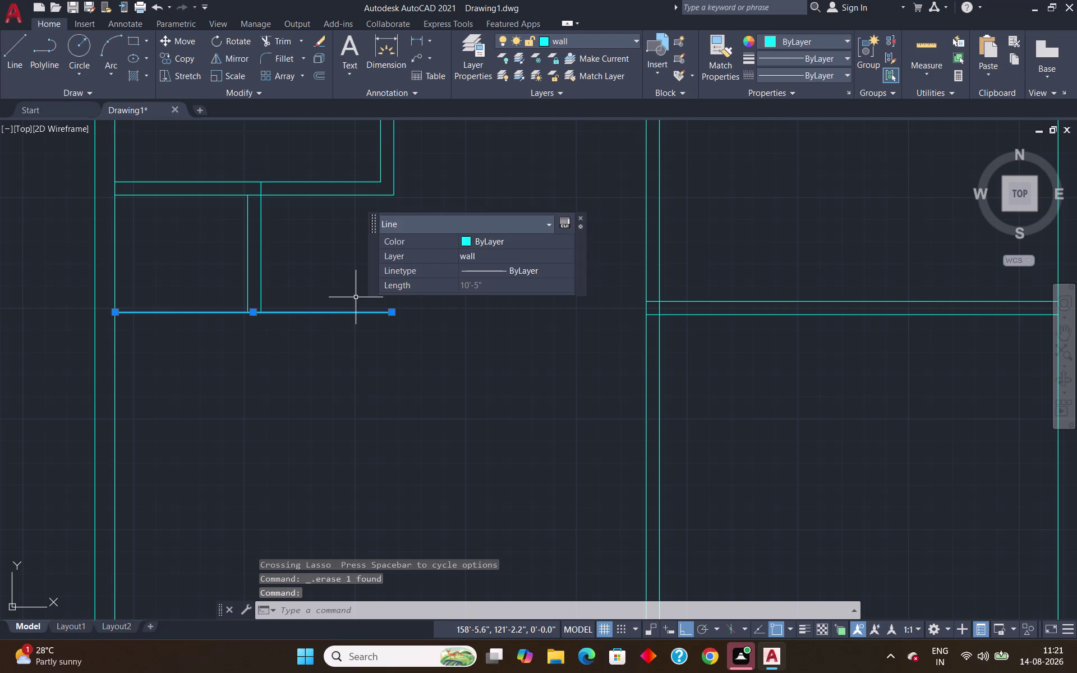
key(Delete)
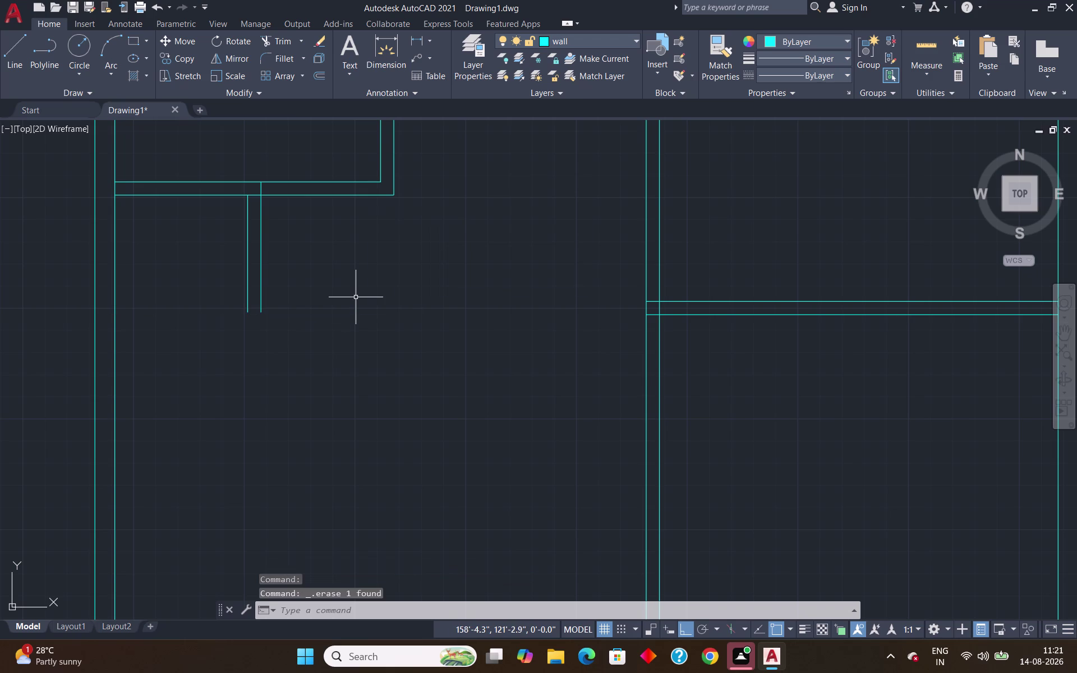
Offset the upper wall's inner line 4' downward into the room.
key(o)
key(Return)
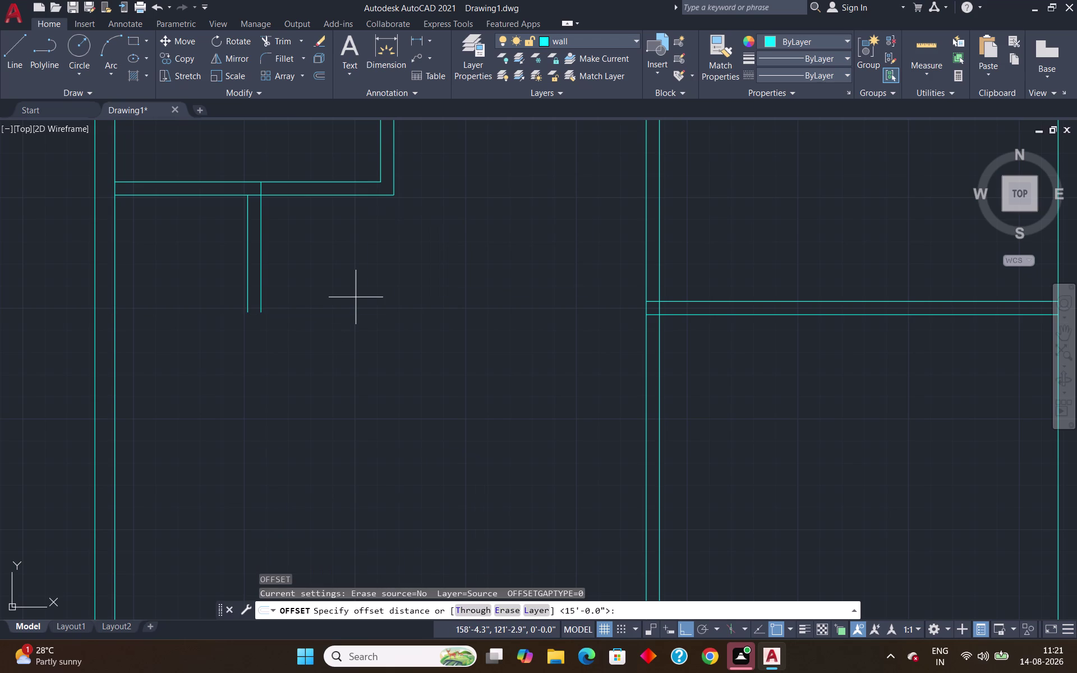
text(4')
key(Return)
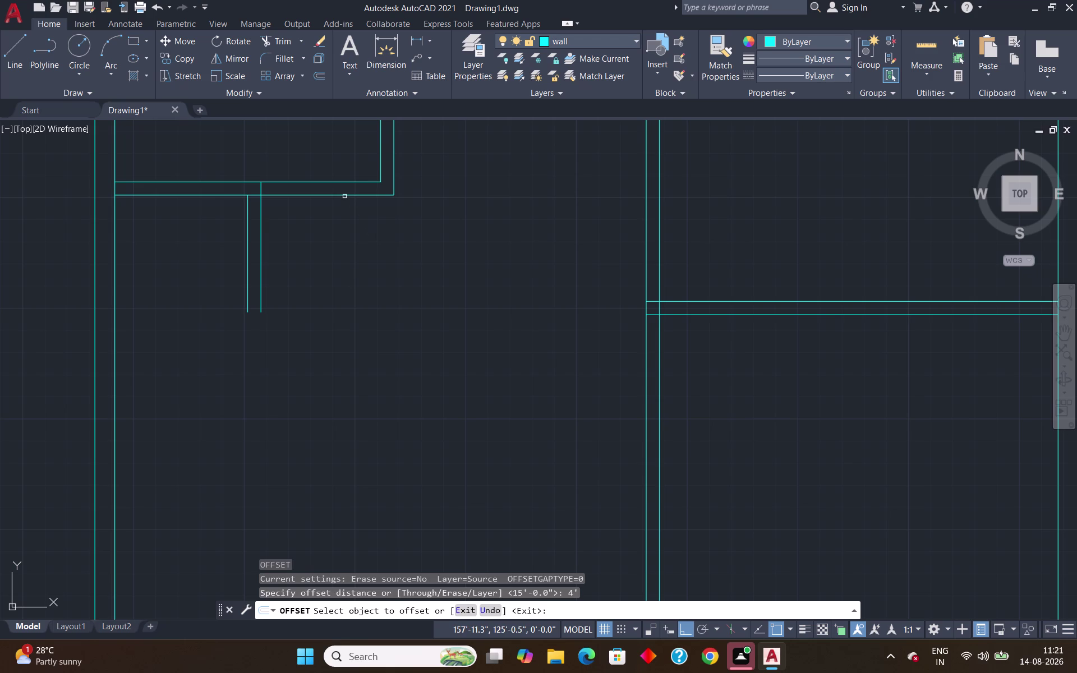
click(345, 195)
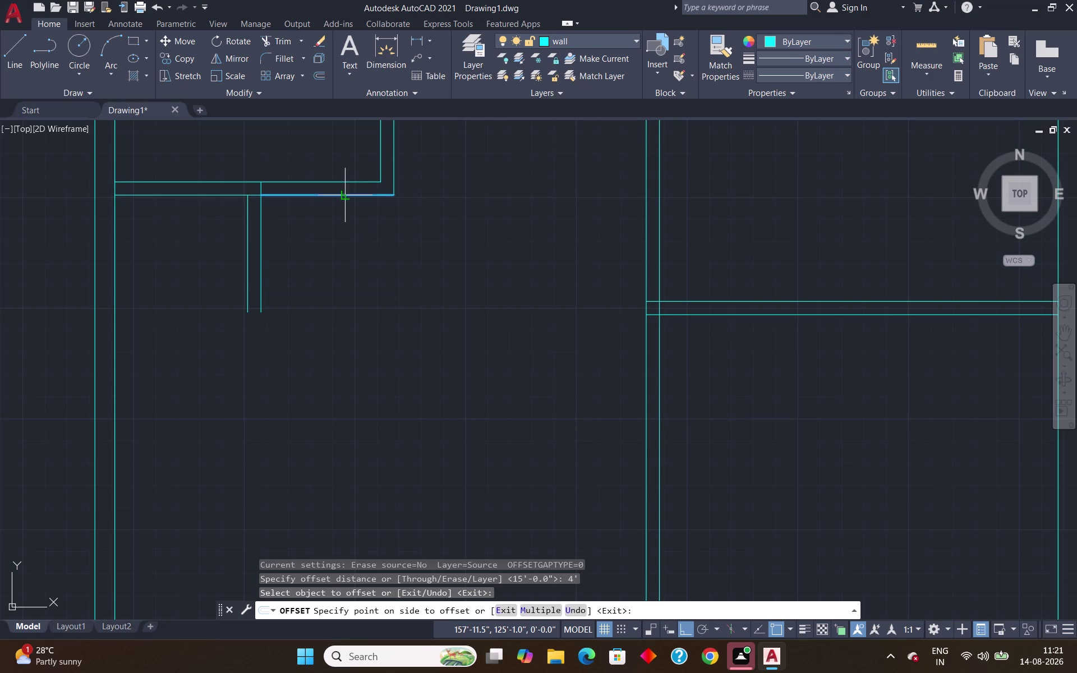
click(331, 258)
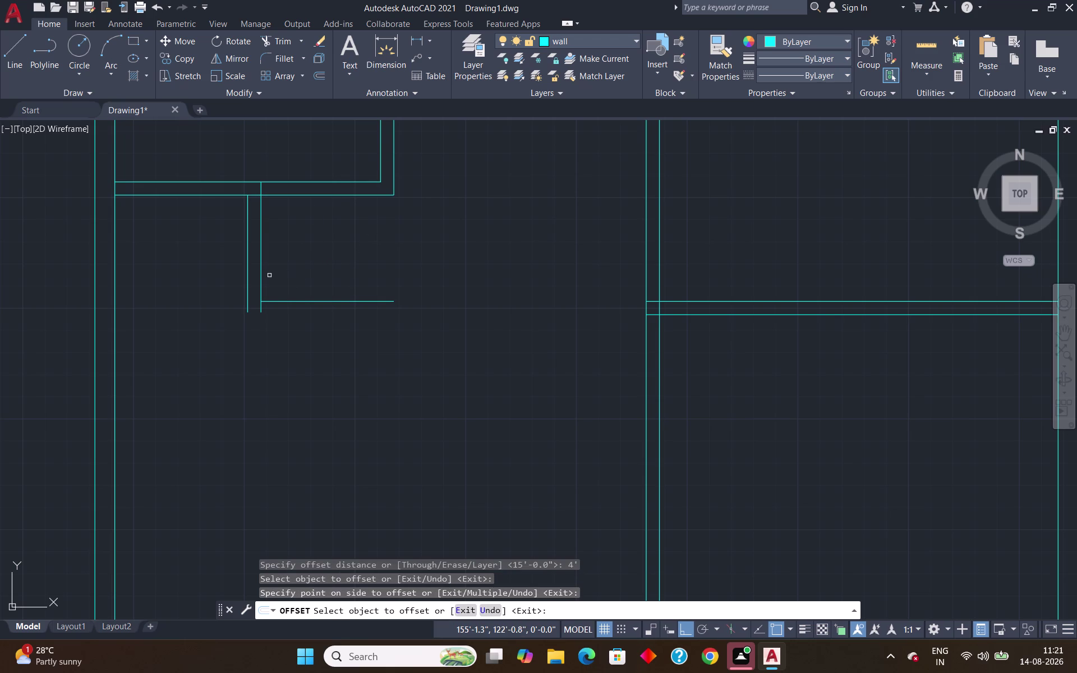
key(Escape)
Offset that new line 6" further down to double the wall.
key(o)
key(Return)
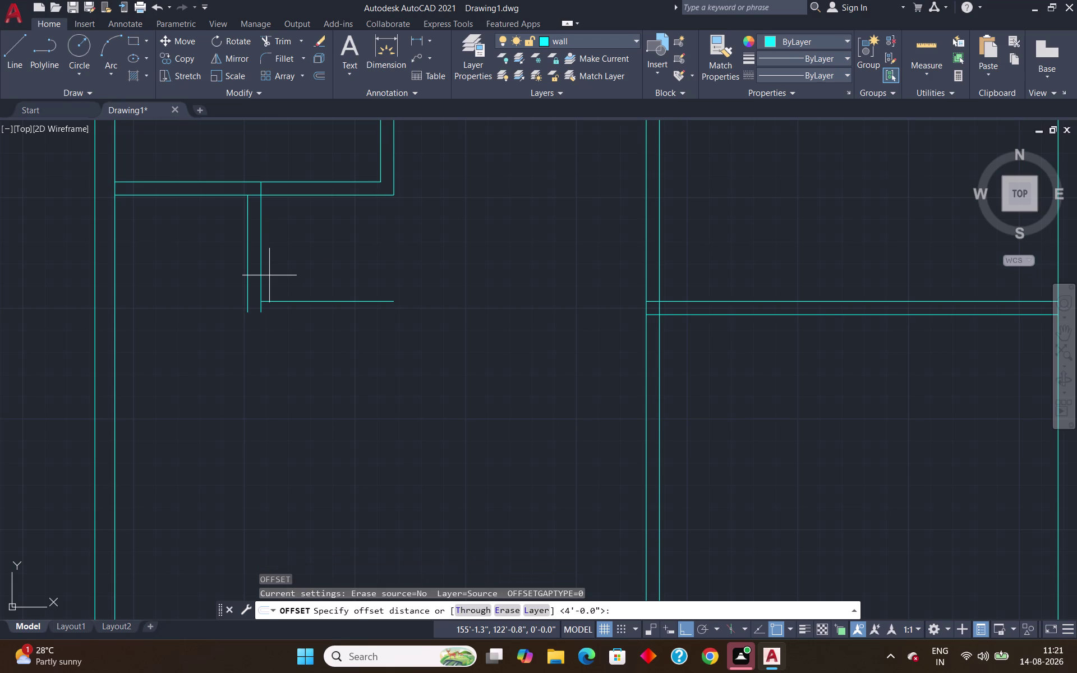
text(6")
key(Return)
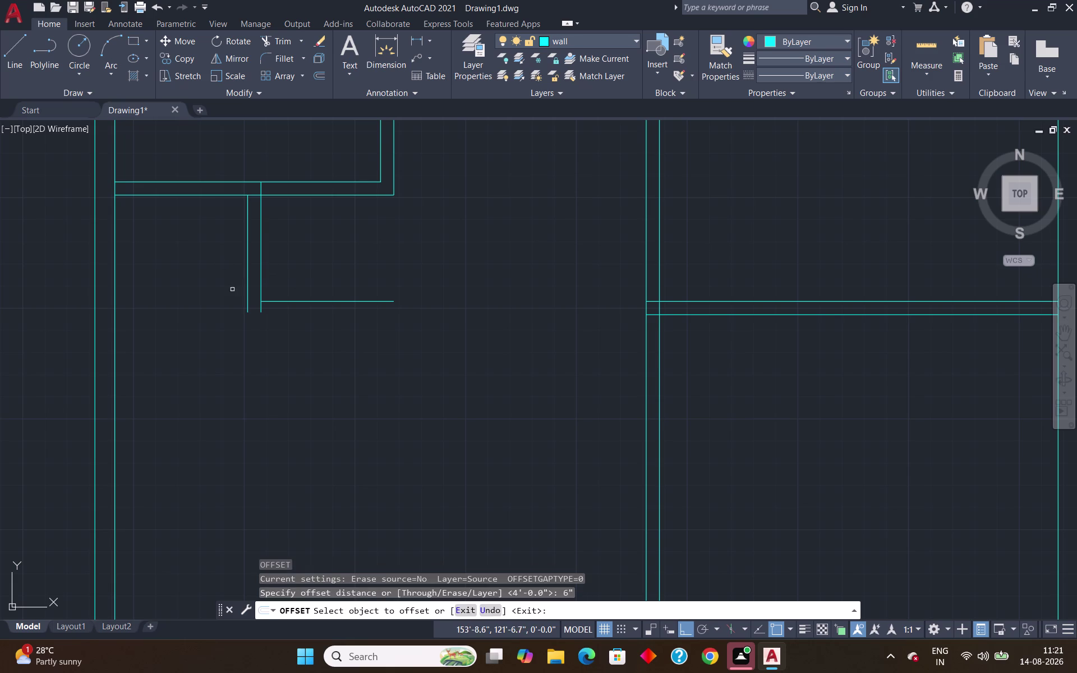
click(311, 302)
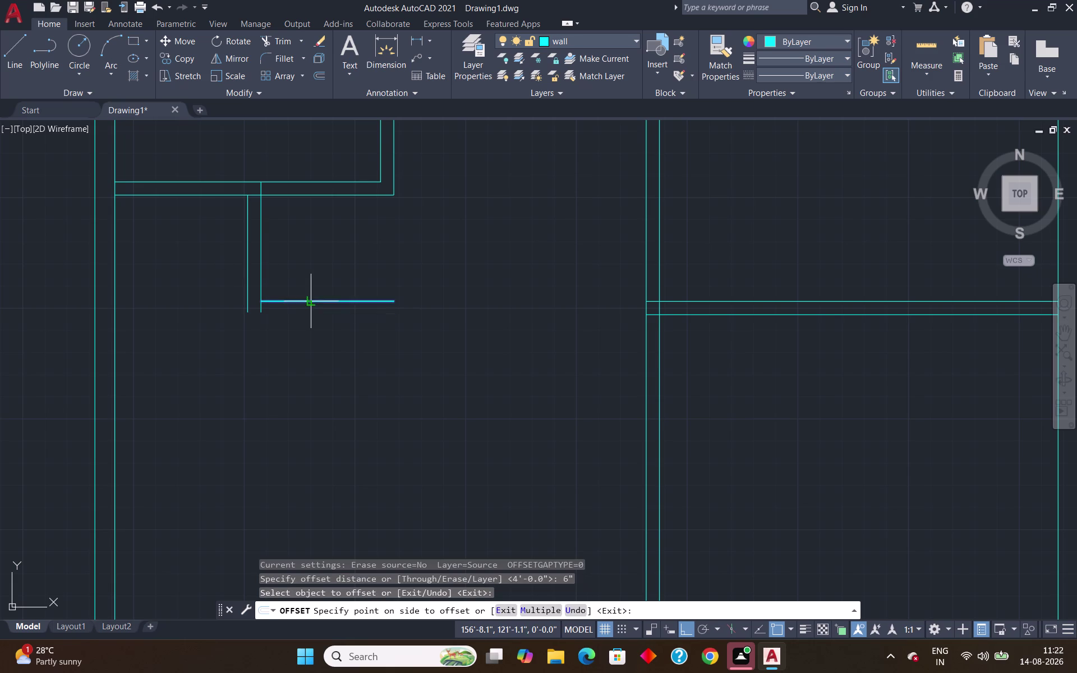
click(314, 316)
scroll(up, 3)
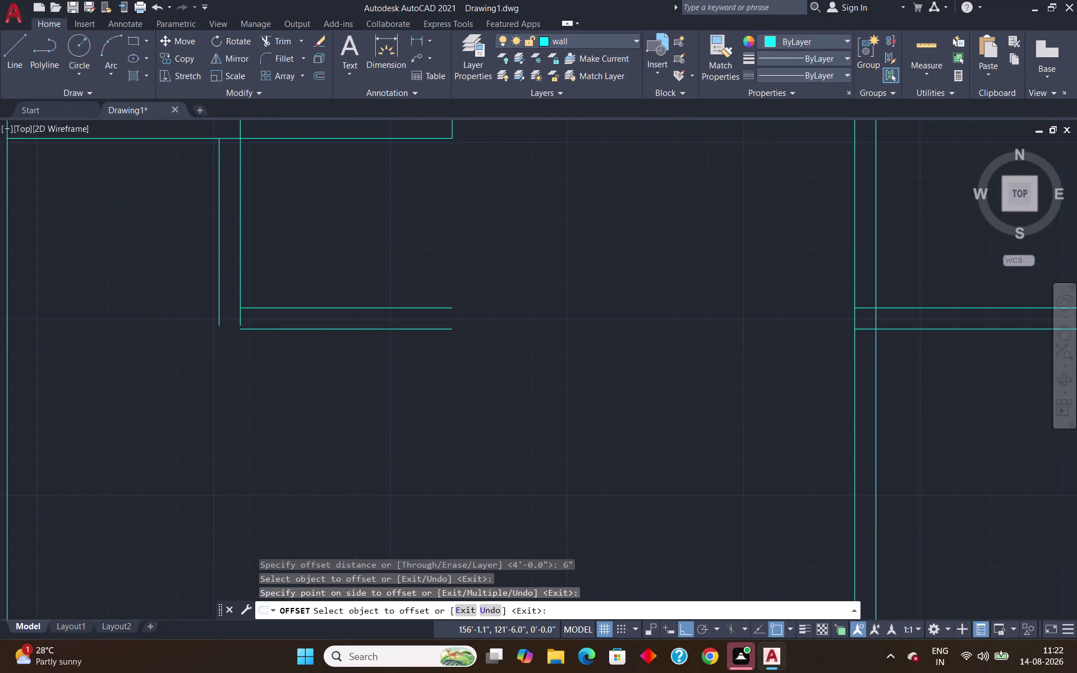
key(Escape)
Extend the new wall's upper line left to the outer left wall.
text(ex)
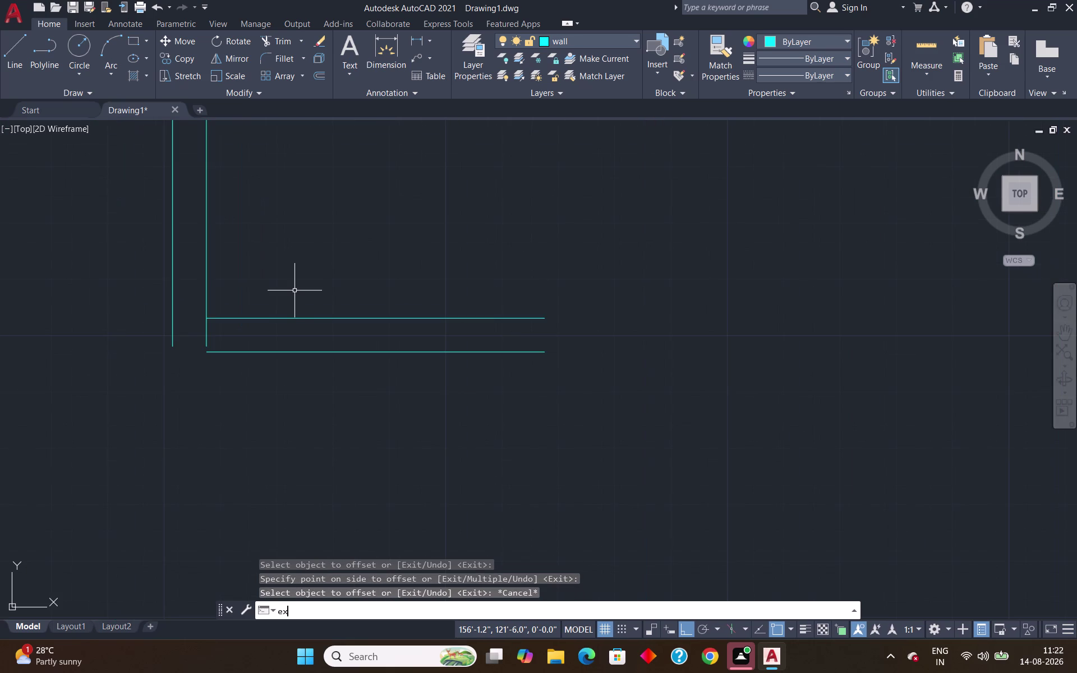
key(Return)
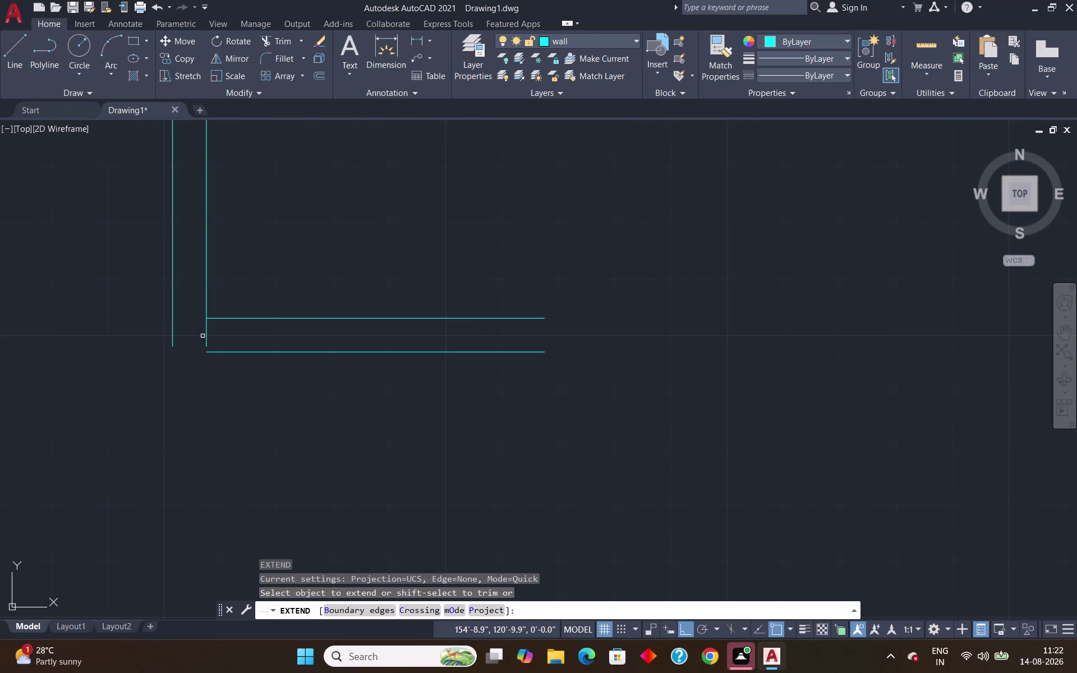
click(205, 337)
key(Escape)
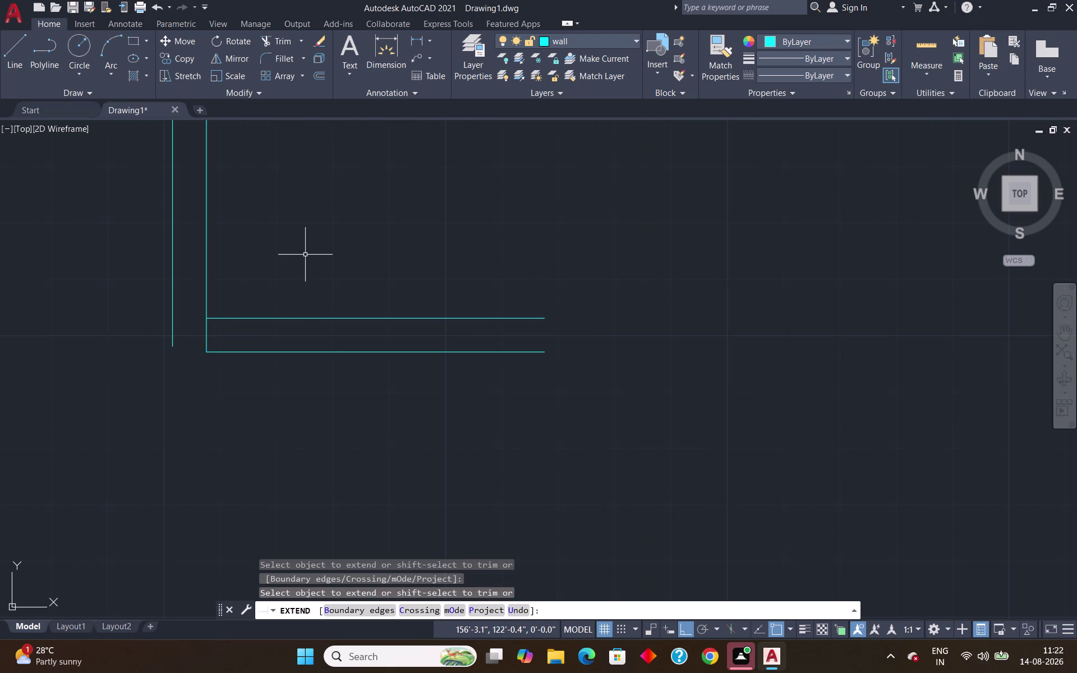
text(ex)
key(Return)
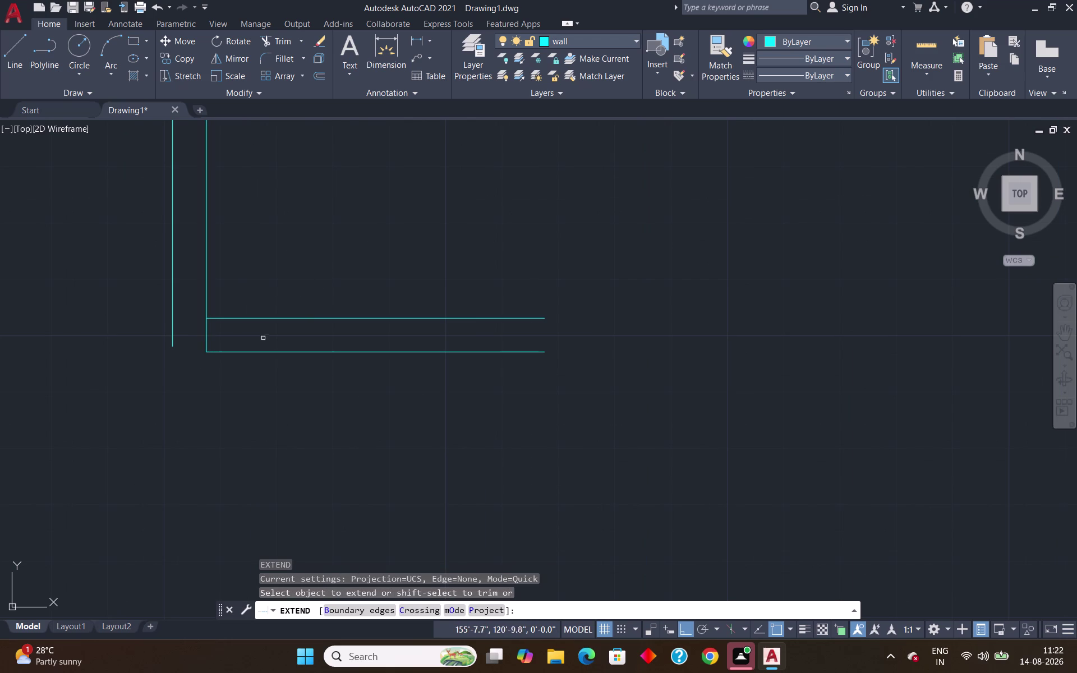
click(259, 317)
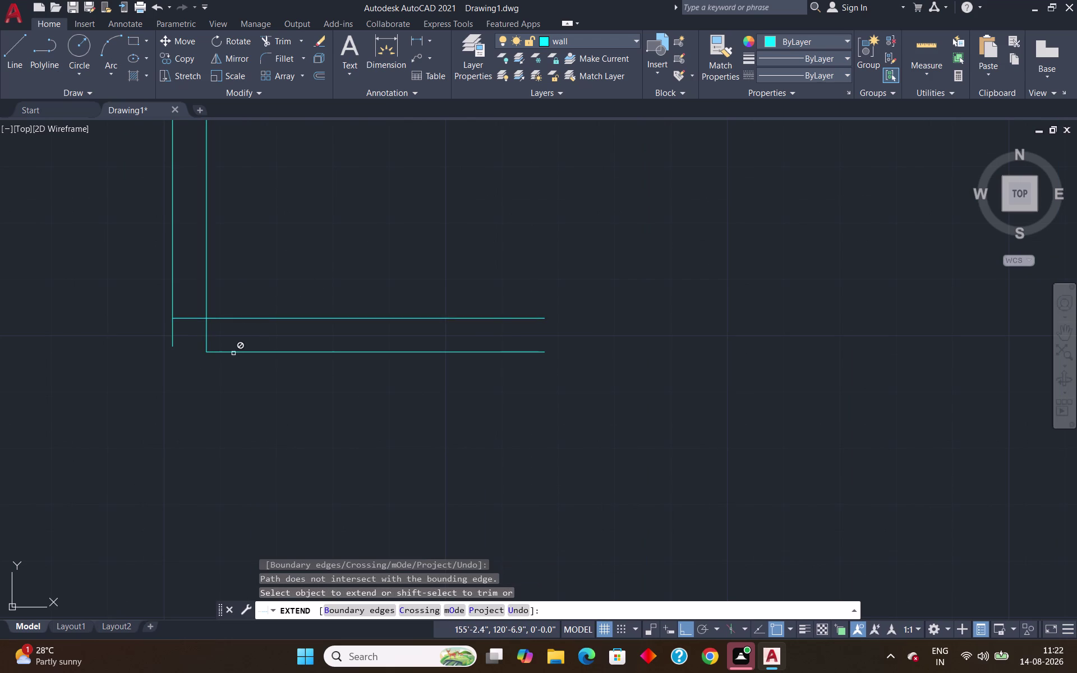
key(Escape)
scroll(down, 3)
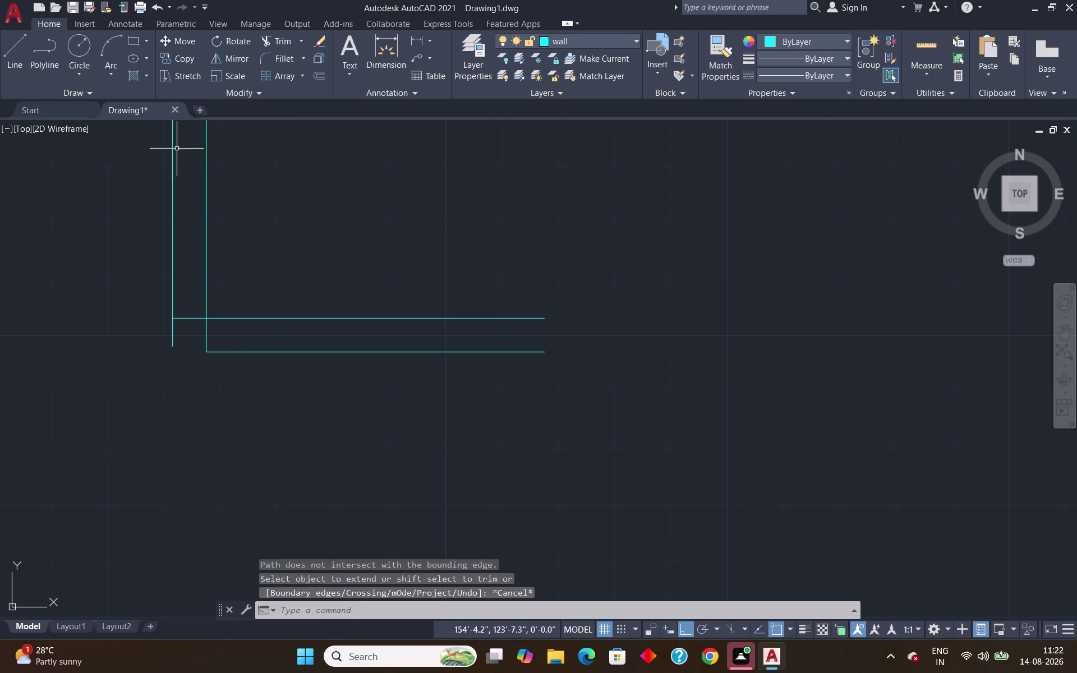
scroll(down, 3)
scroll(down, 3)
scroll(up, 3)
scroll(down, 3)
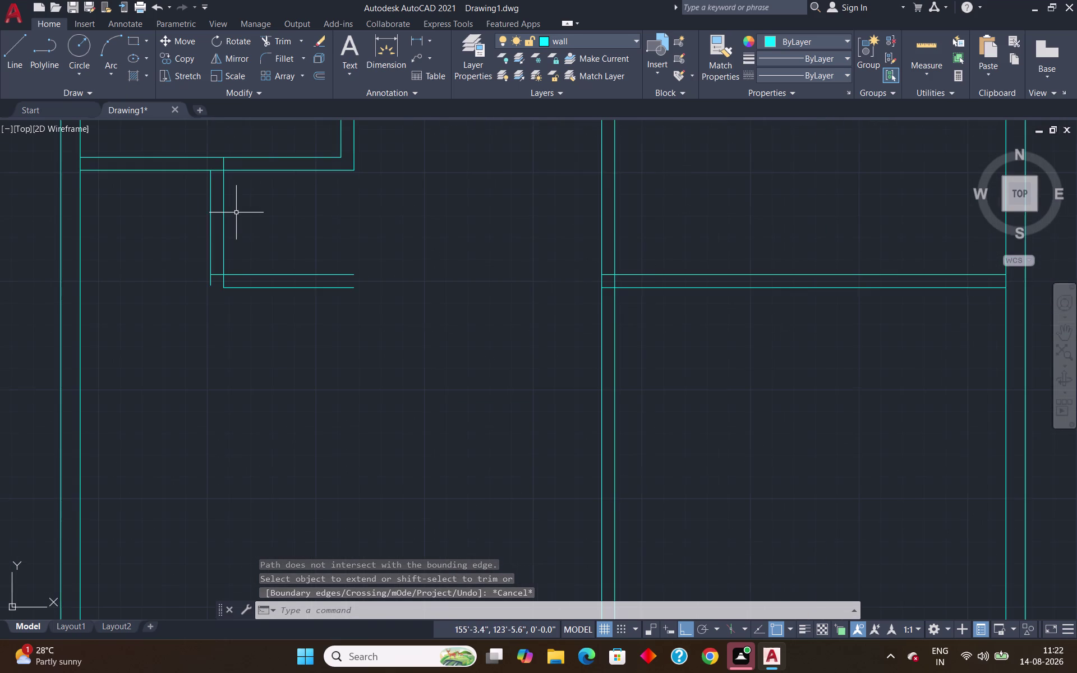
scroll(up, 3)
Start another offset with a 6" distance.
key(o)
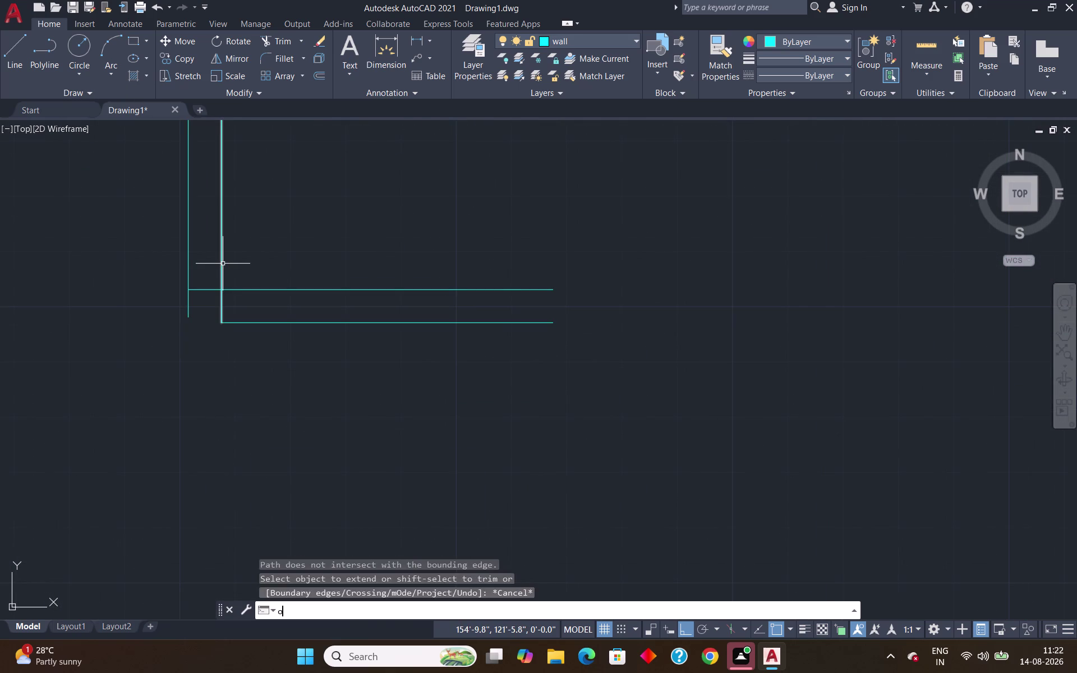
key(Return)
key(6)
key(shift+quotedbl)
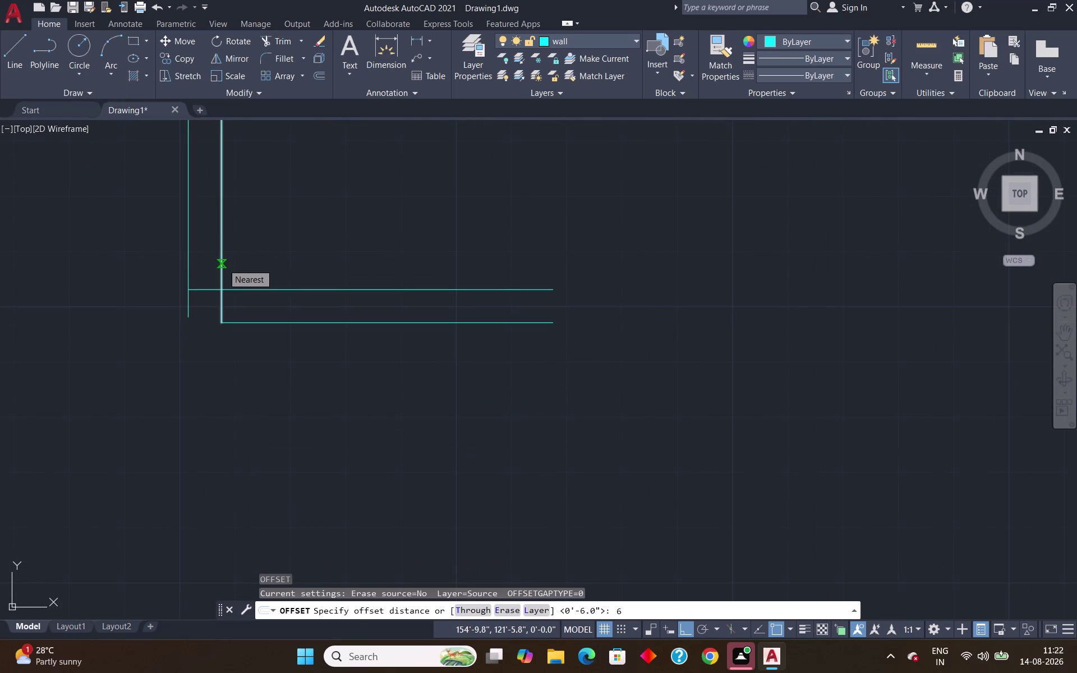
Place a 6" parallel copy of the wall line on its inner side.
key(Return)
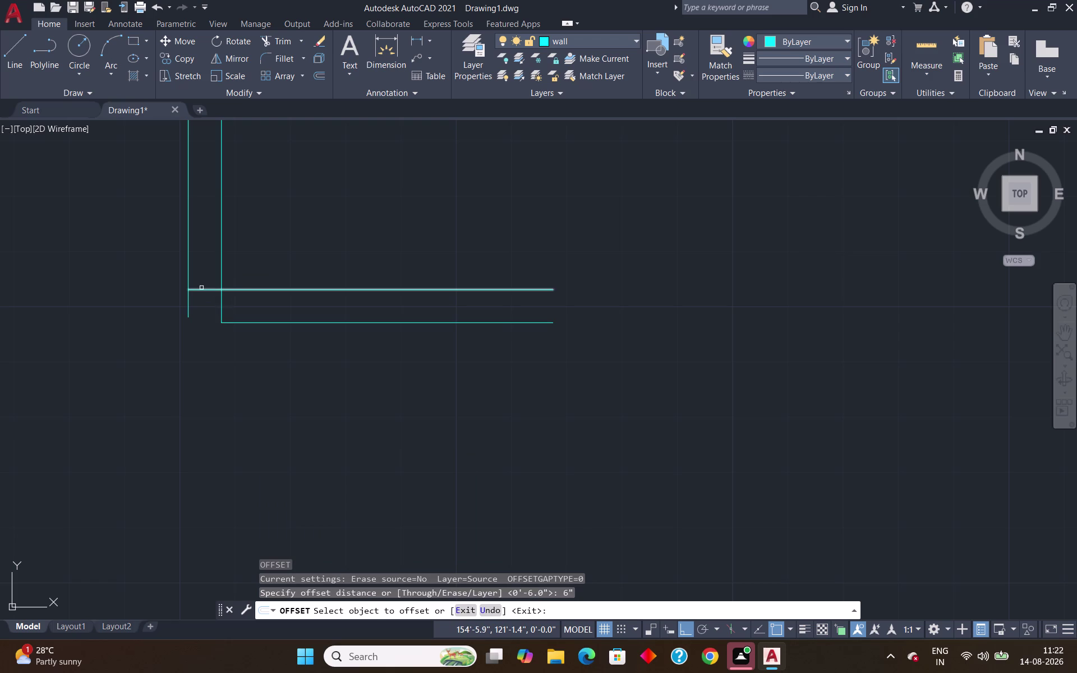
click(200, 288)
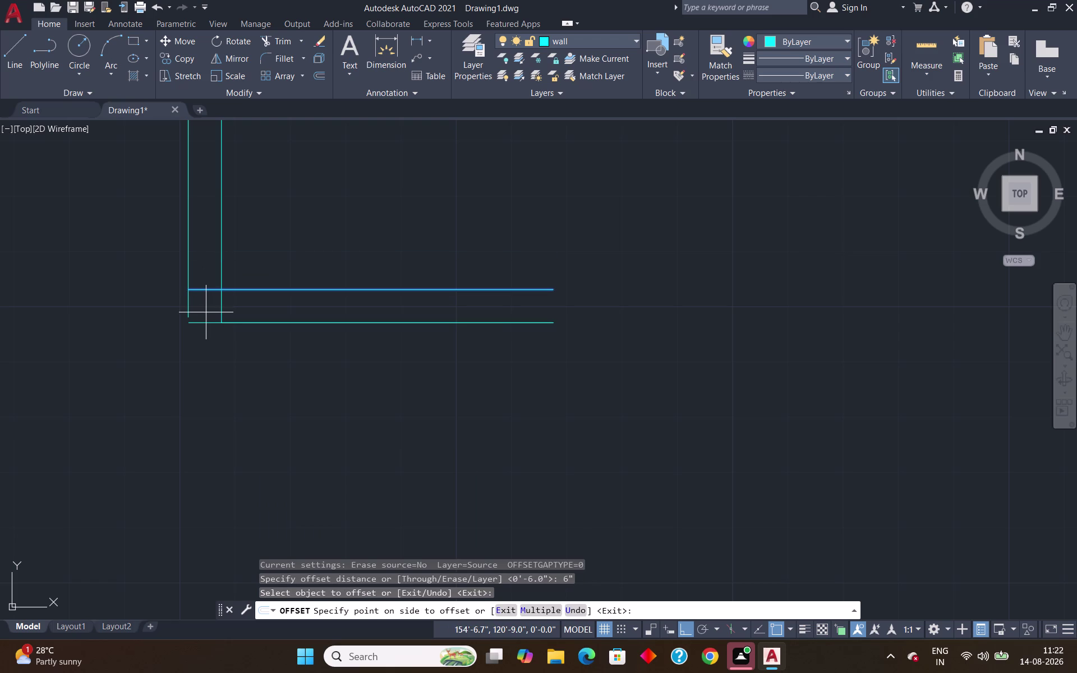
click(206, 313)
key(Escape)
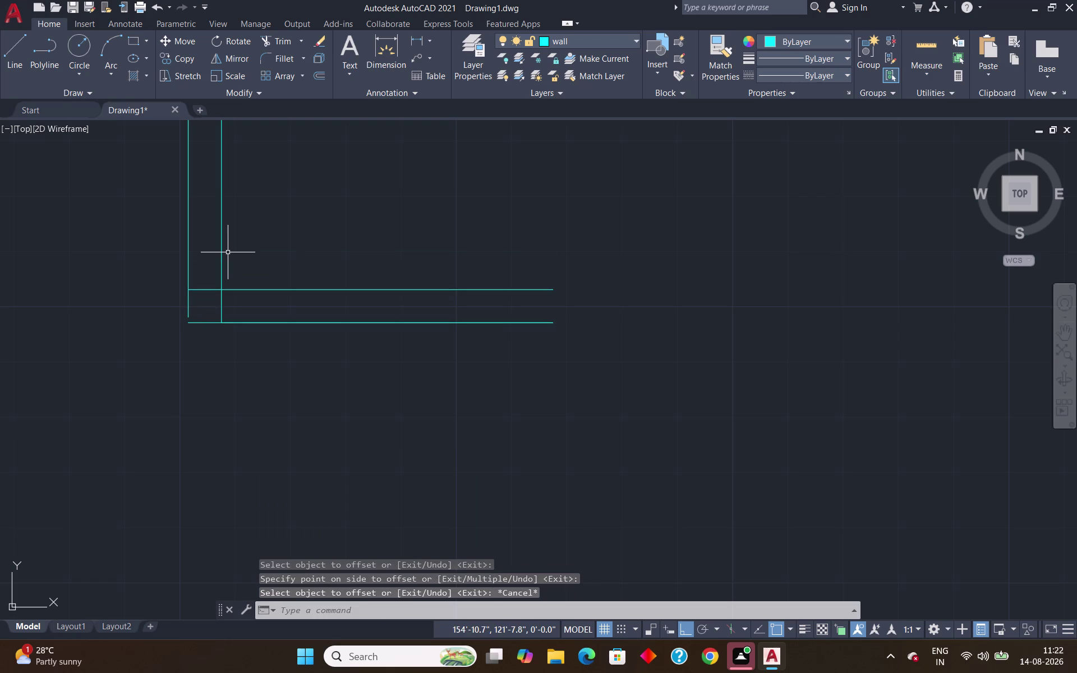
Trim the overlapping wall segment at the junction.
text(tr)
key(Return)
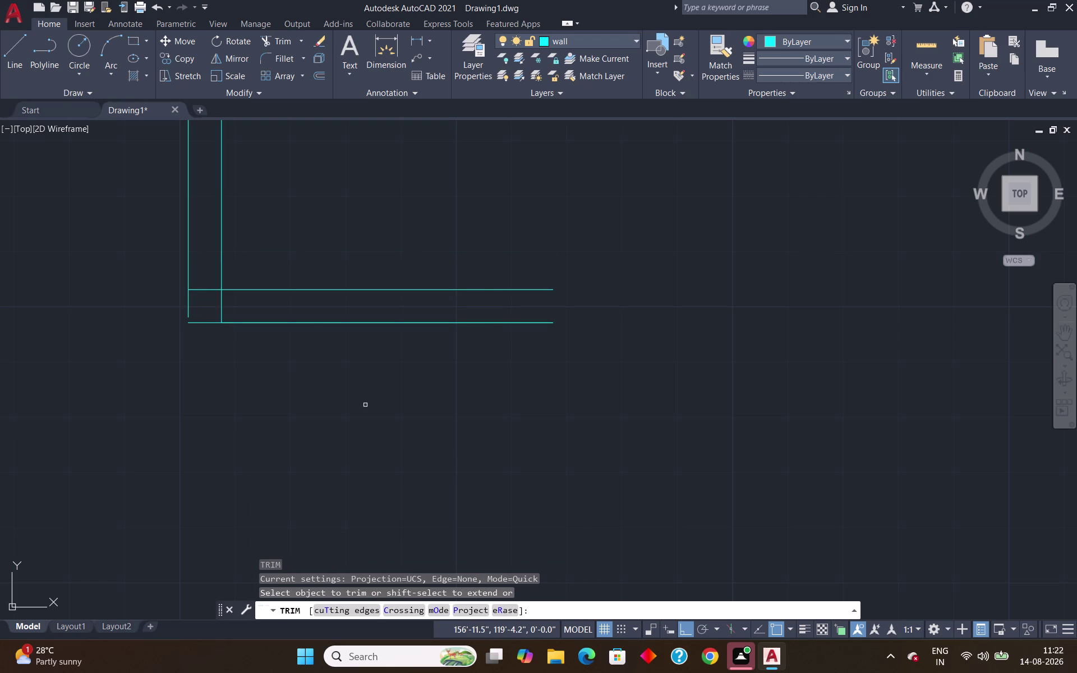
scroll(up, 3)
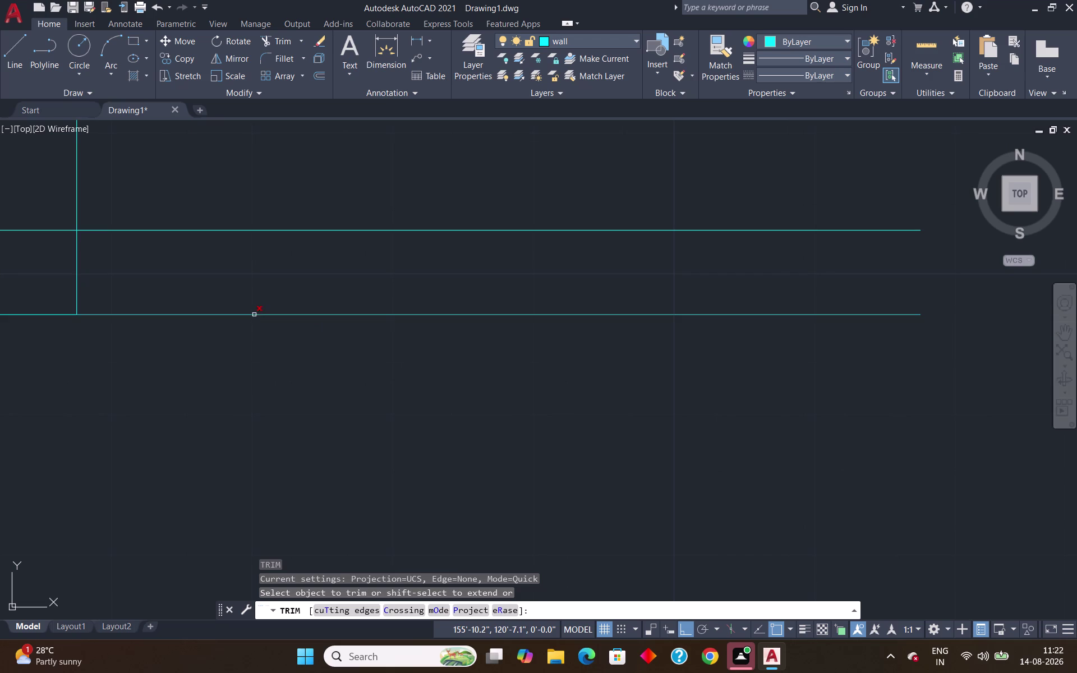
click(254, 313)
scroll(down, 3)
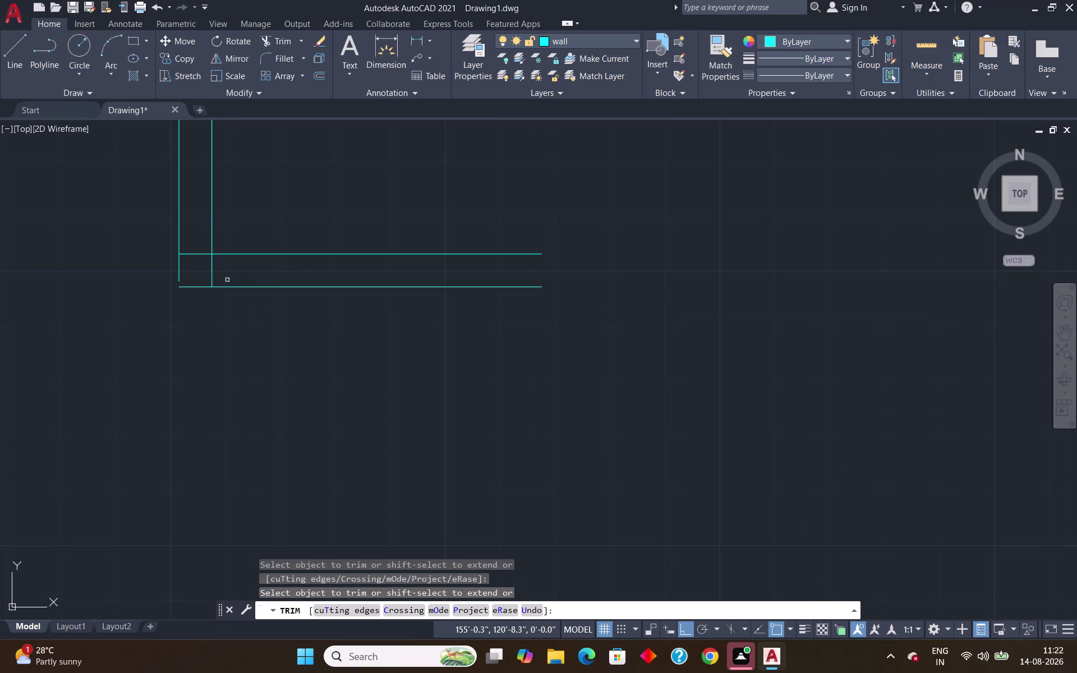
key(Escape)
Try extending the short wall line at the new wall's left end.
text(ex)
key(Return)
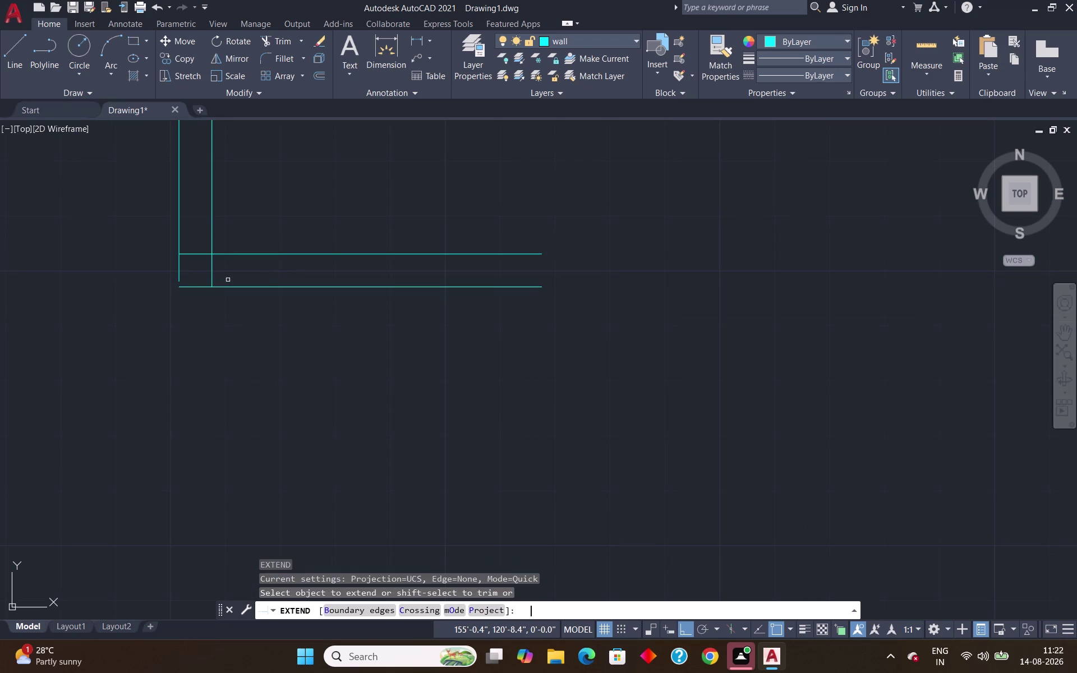
click(178, 276)
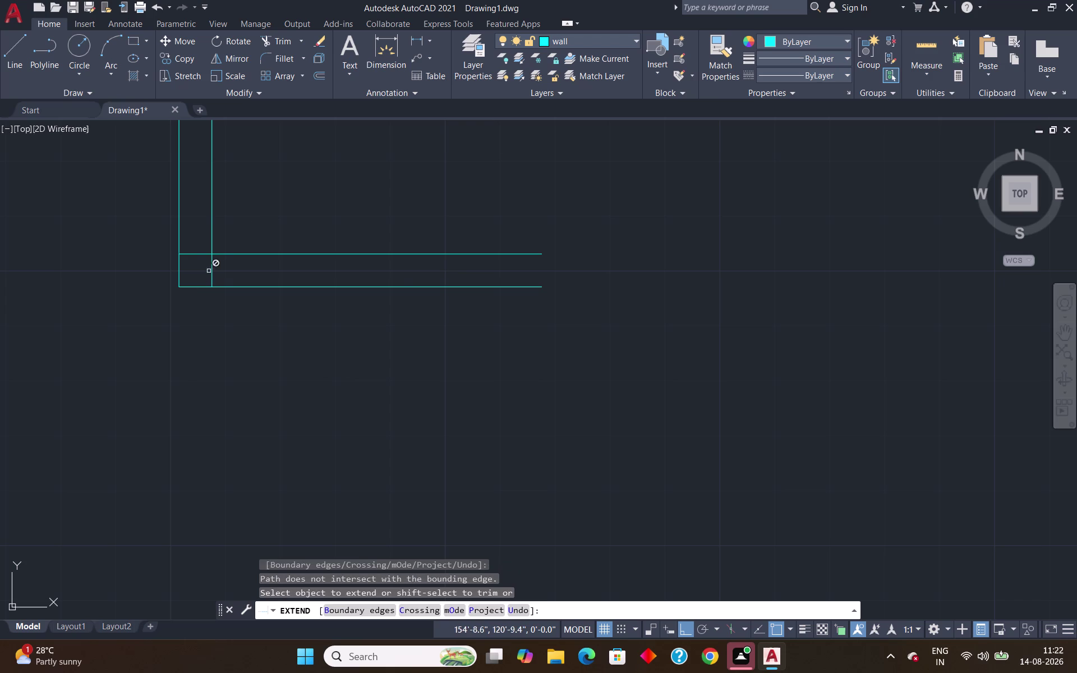
scroll(down, 3)
scroll(up, 3)
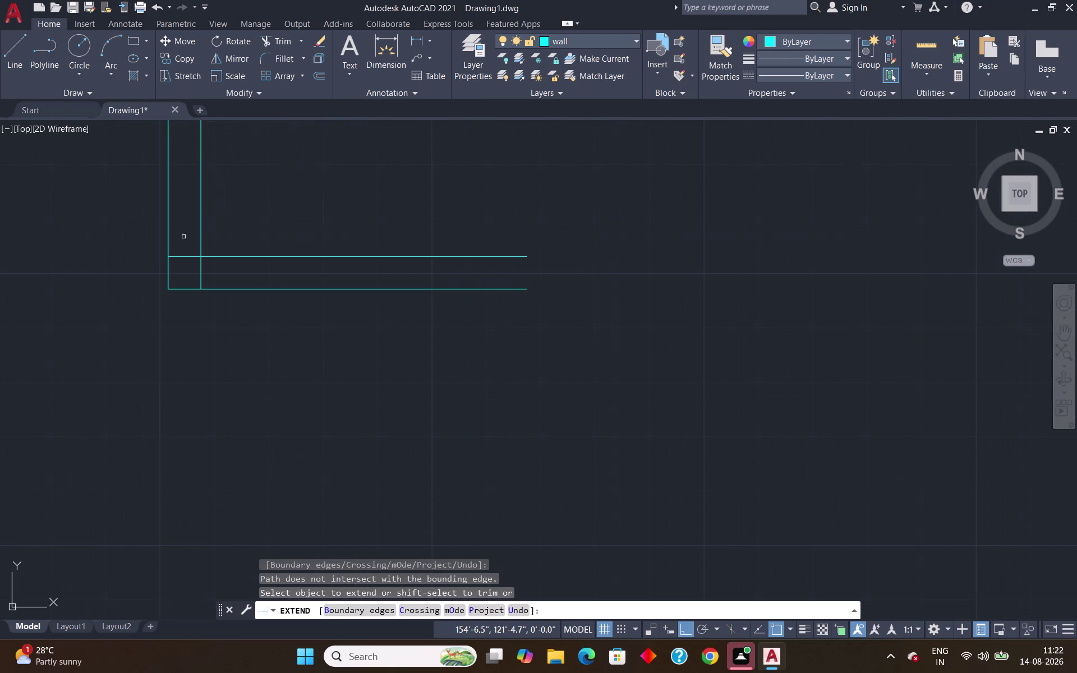
key(Escape)
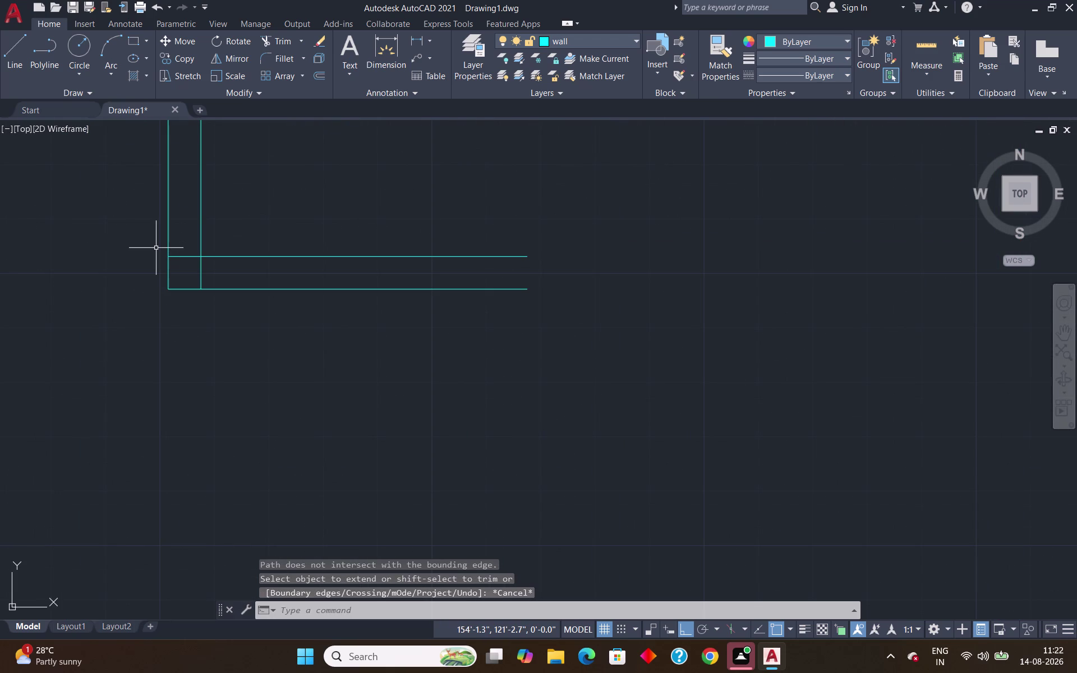
key(l)
key(Return)
scroll(down, 3)
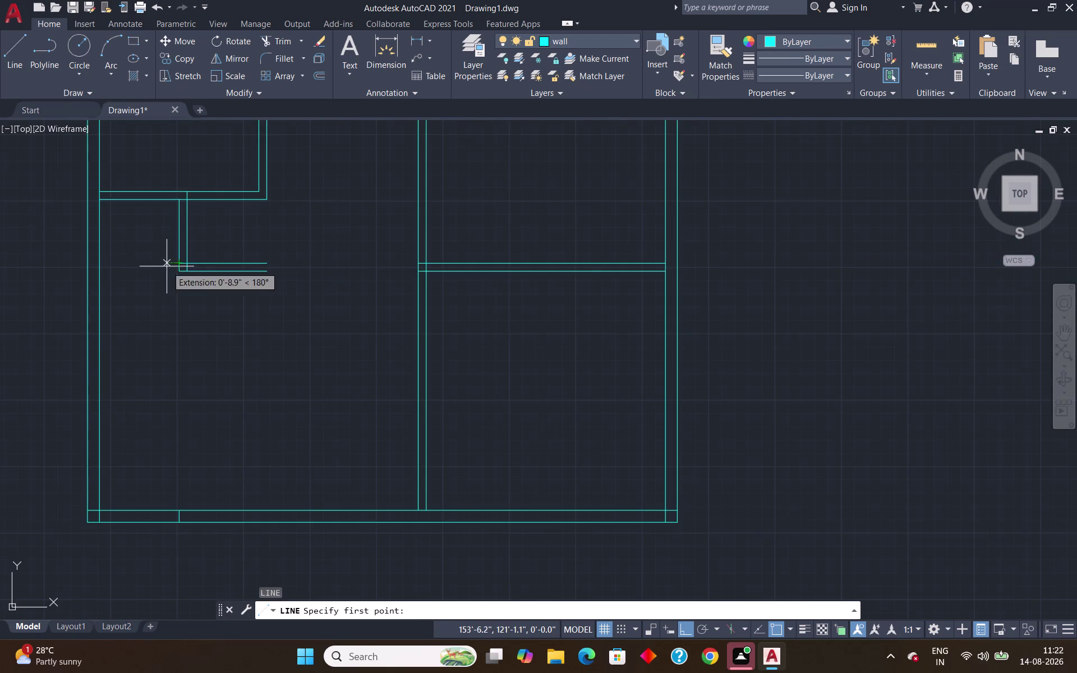
Pick a line start point at the wall end, then abandon the unfinished line.
scroll(up, 3)
click(176, 282)
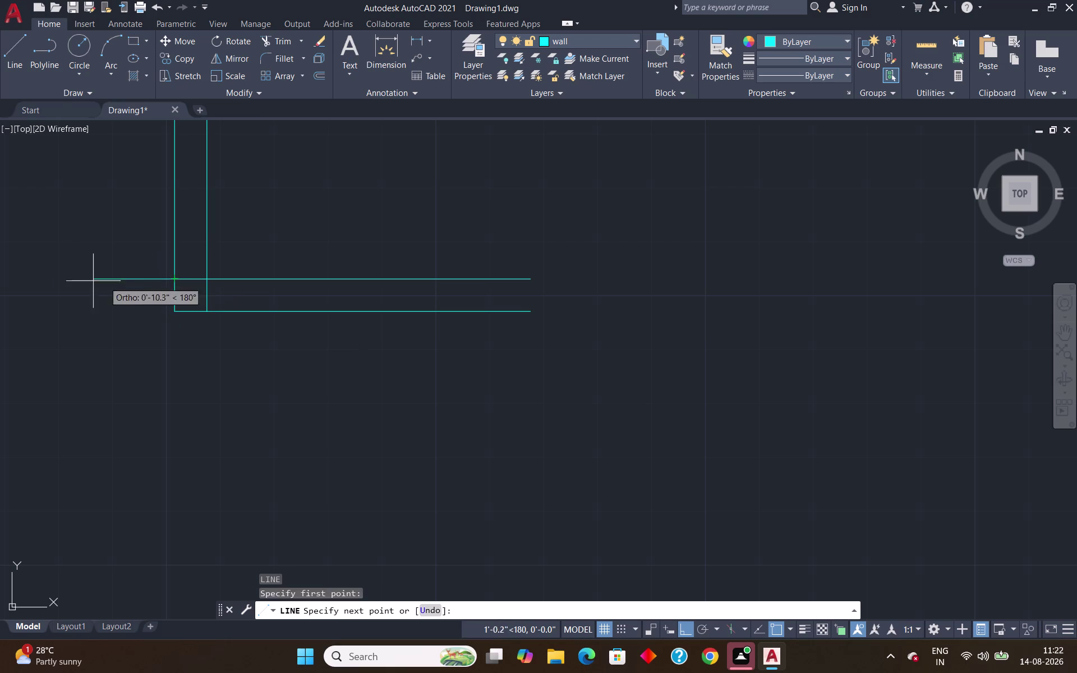
scroll(down, 3)
scroll(down, 3)
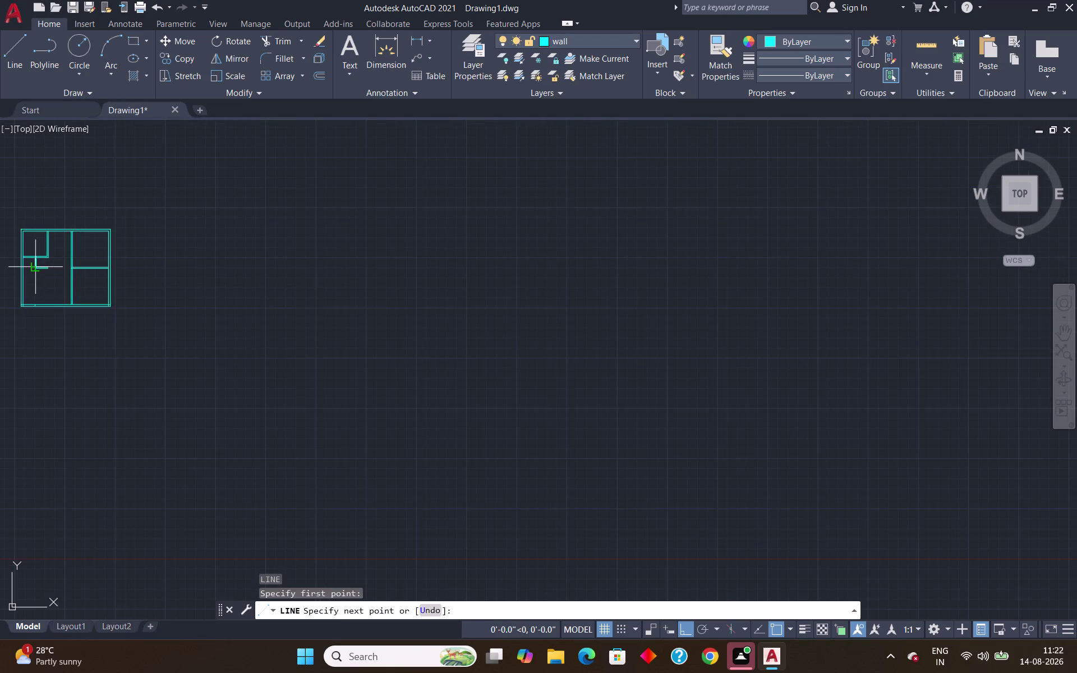
scroll(up, 3)
scroll(down, 3)
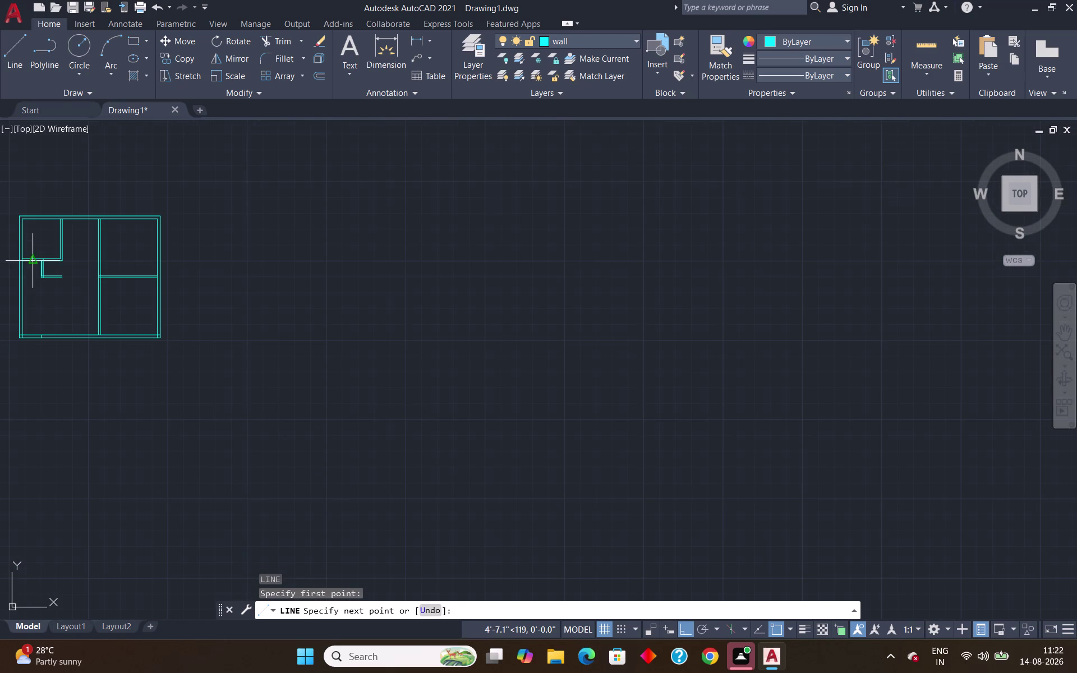
key(Escape)
Offset the left wall line 4' to make a new wall line across the left room.
key(o)
key(Return)
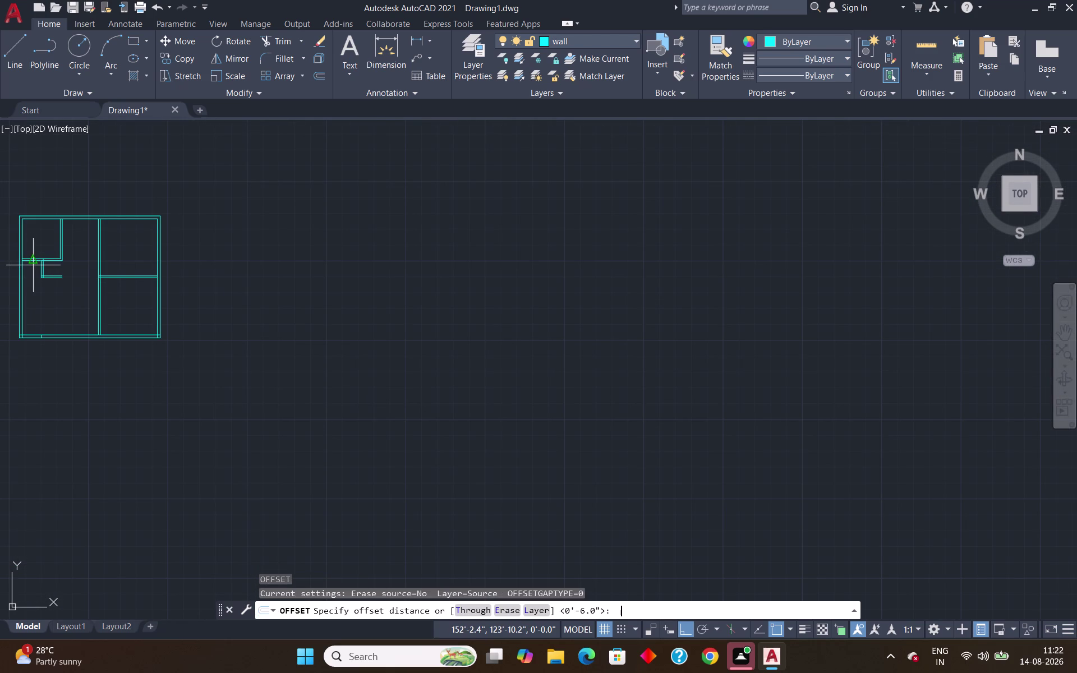
text(4')
key(Return)
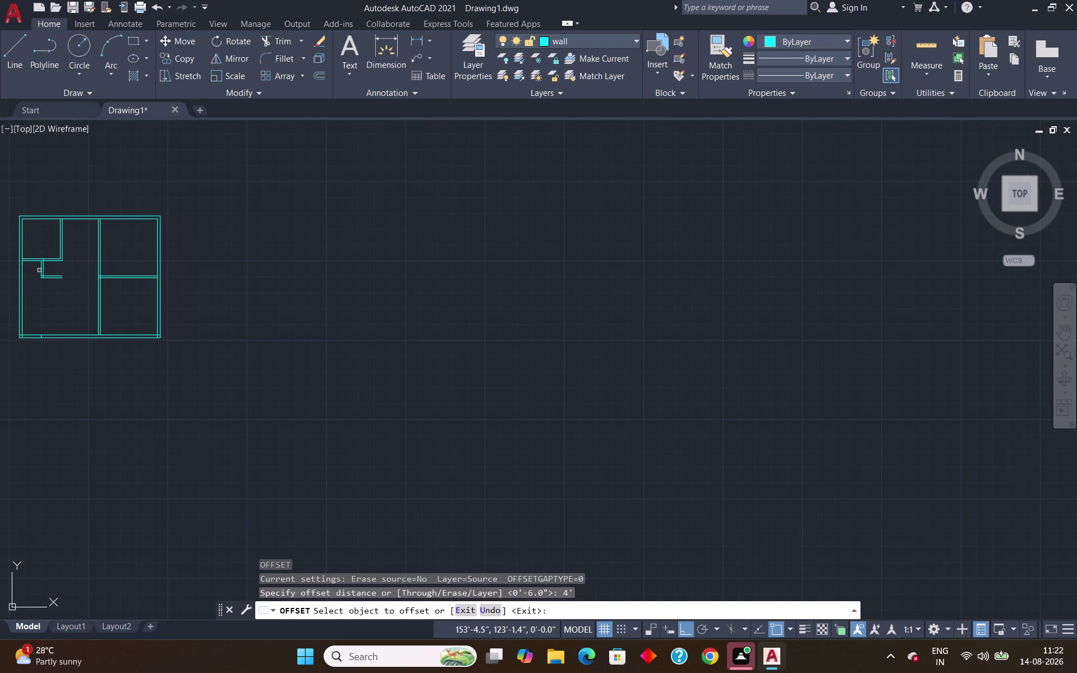
scroll(up, 3)
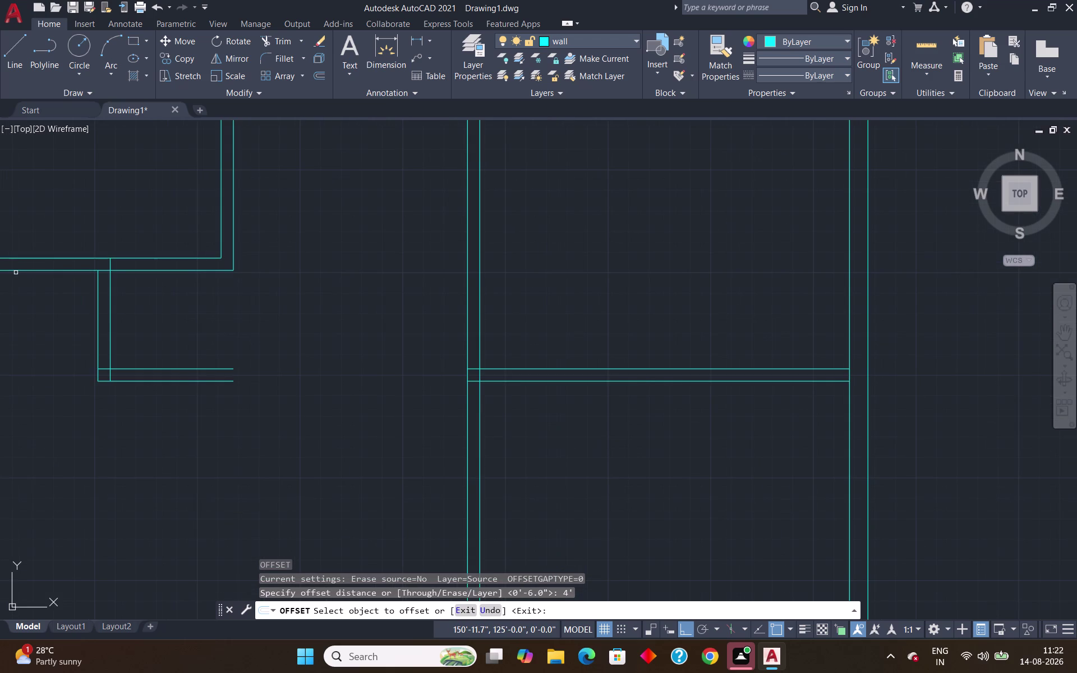
click(16, 270)
click(23, 319)
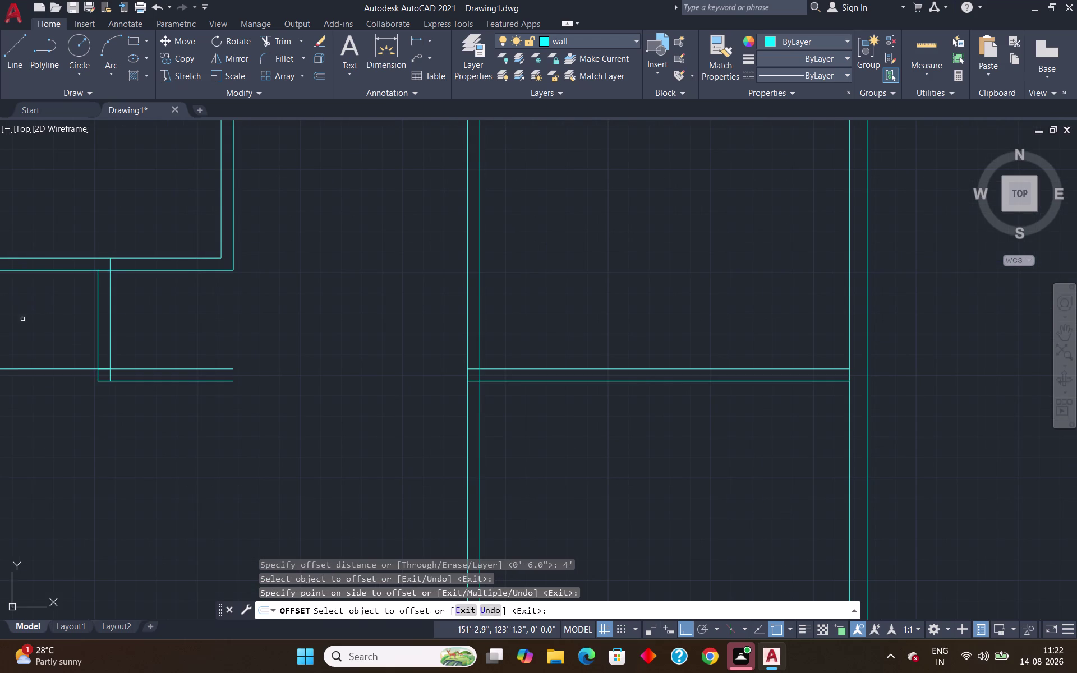
key(Escape)
scroll(down, 3)
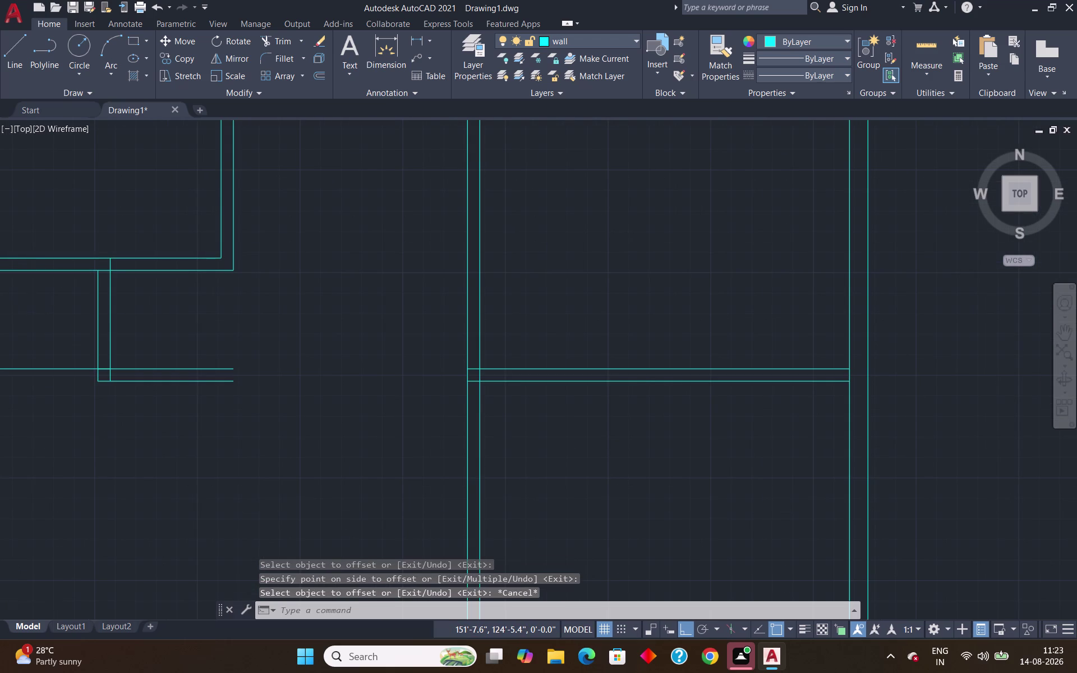
scroll(down, 3)
middle_drag(13, 300, 164, 329)
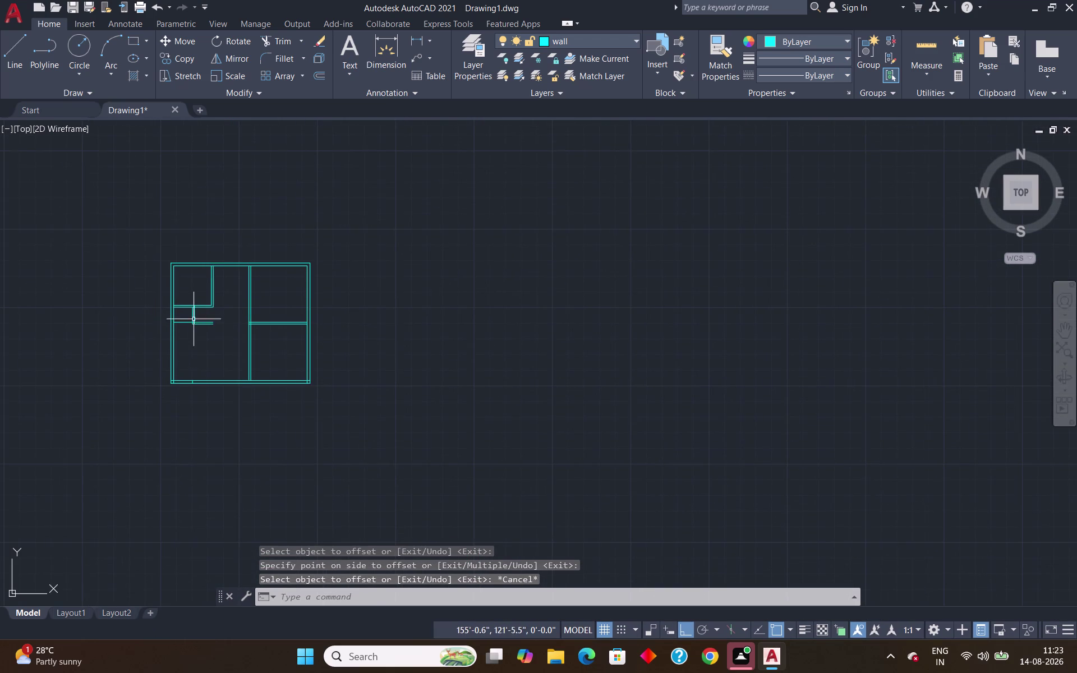
scroll(up, 3)
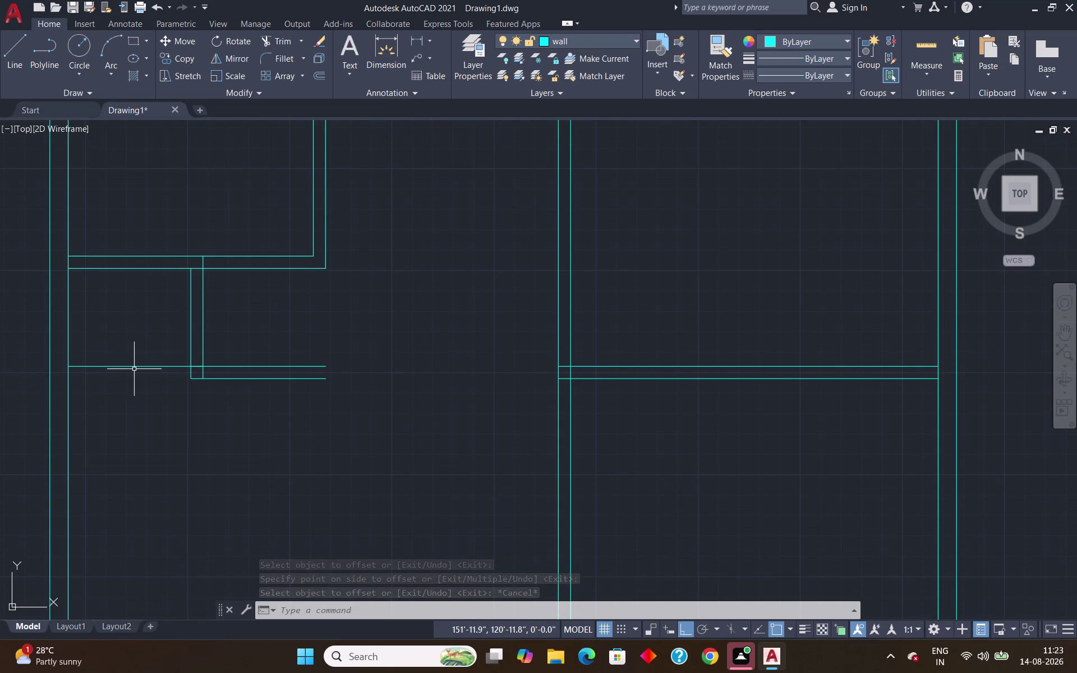
Offset the new 4' line by 6" to form a double-line wall.
key(o)
key(Return)
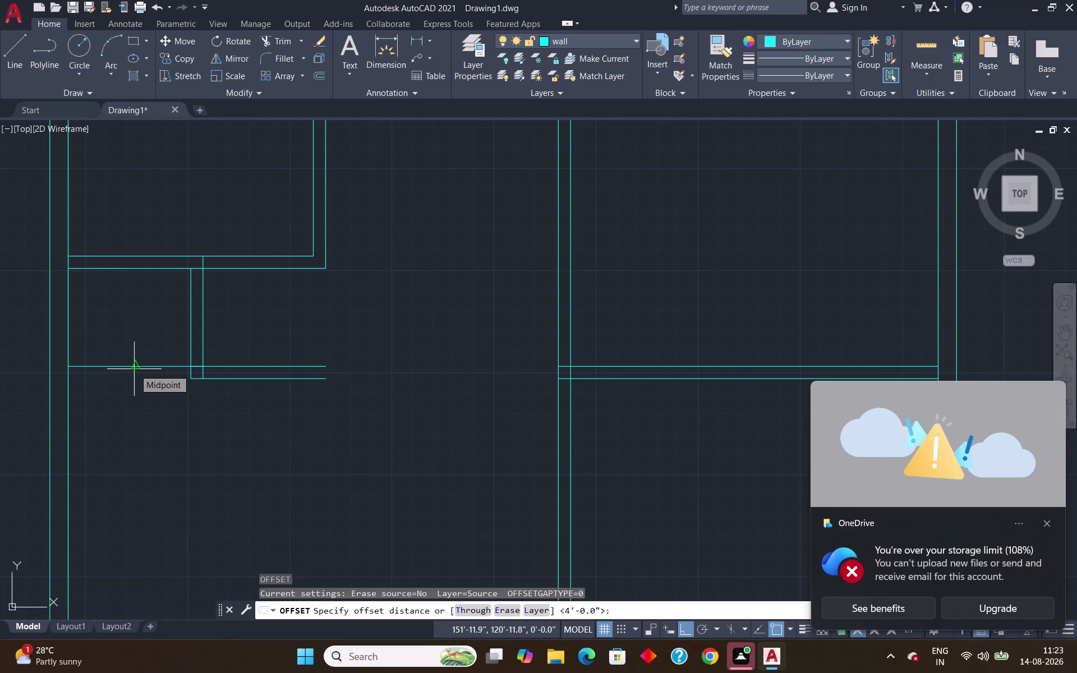
text(6")
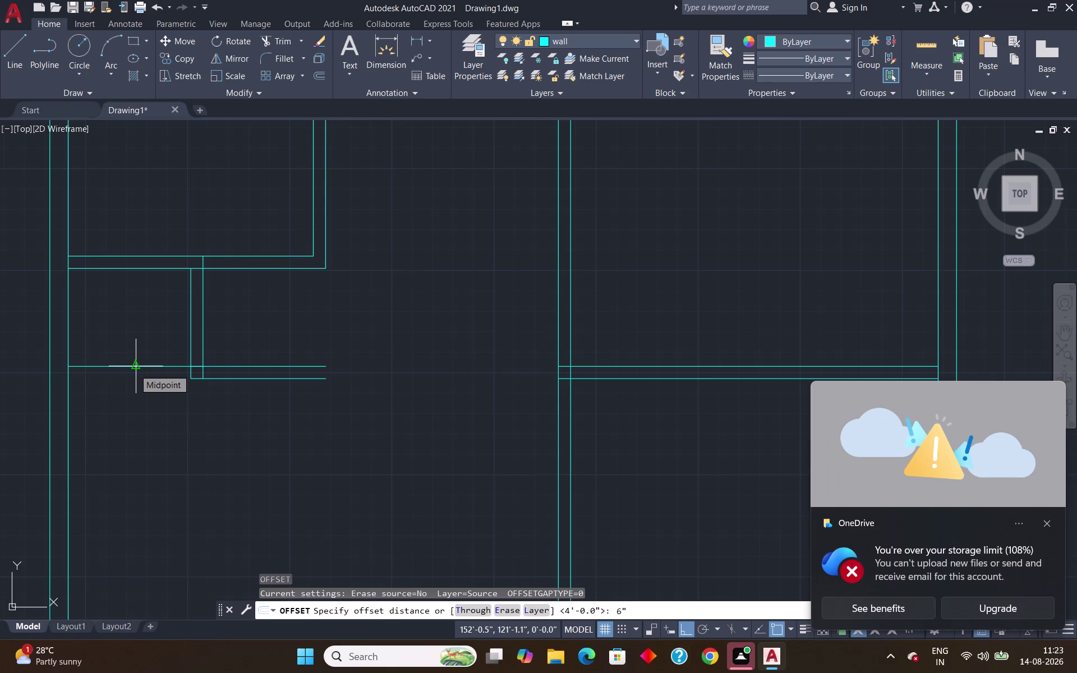
key(Return)
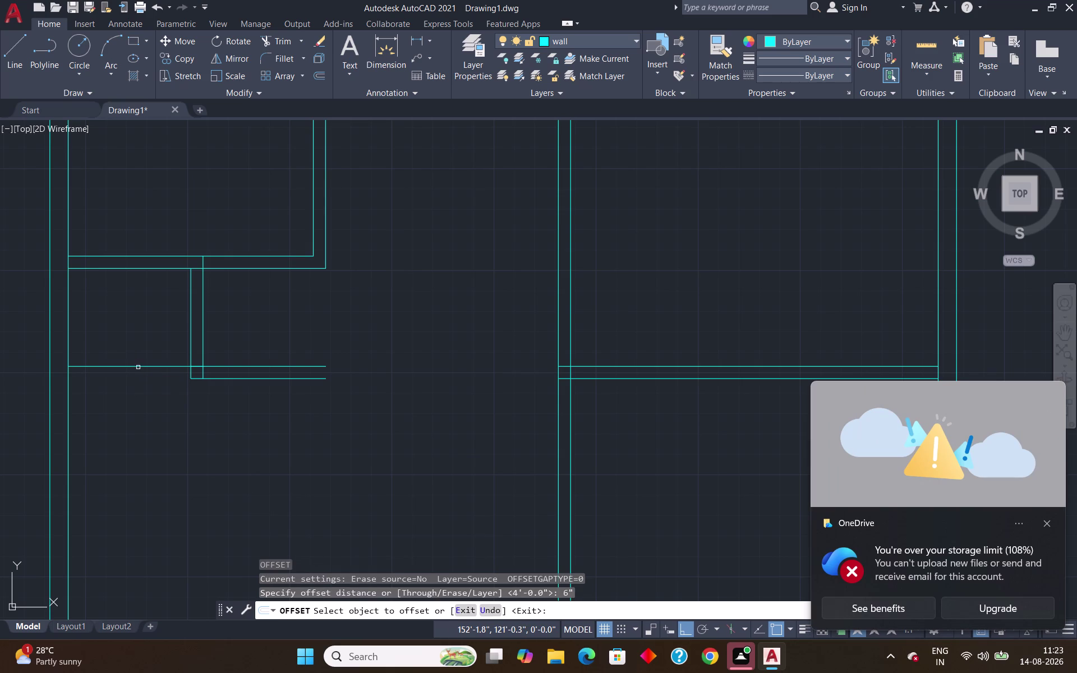
click(138, 367)
click(150, 384)
key(Escape)
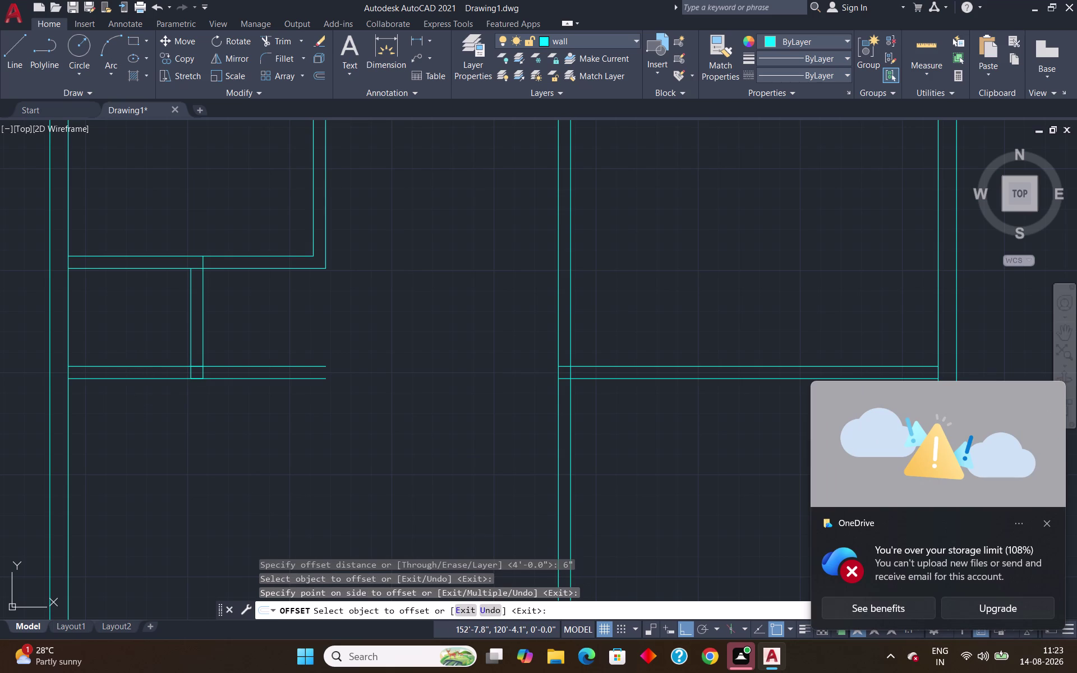
Trim the overlapping wall segments between the vertical lines.
text(tr)
key(Return)
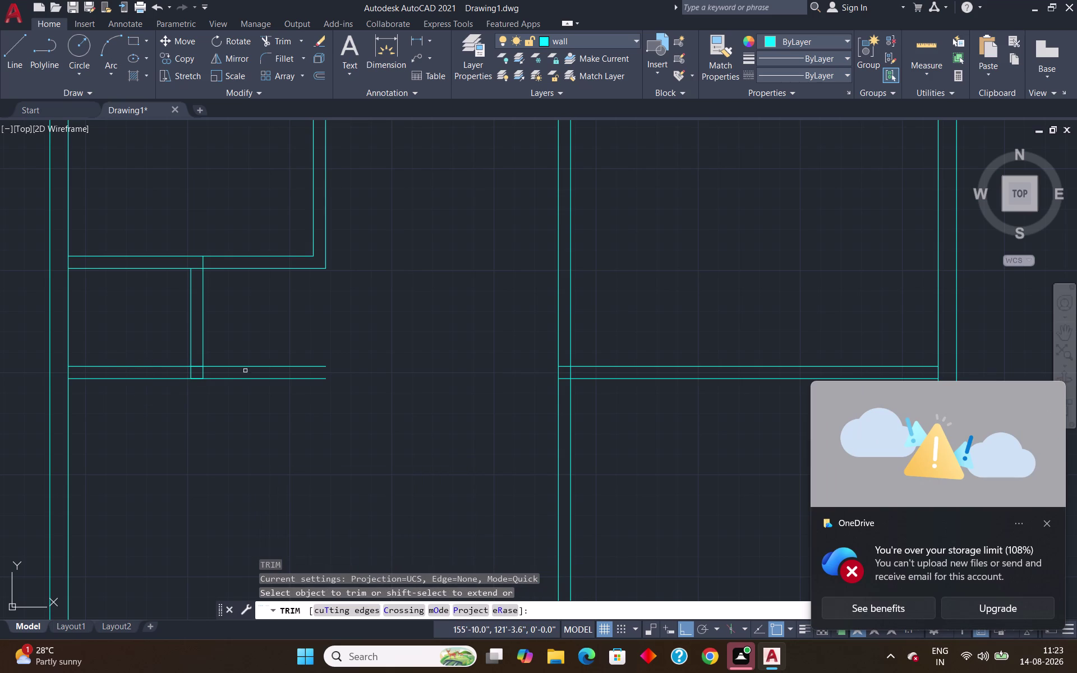
scroll(up, 3)
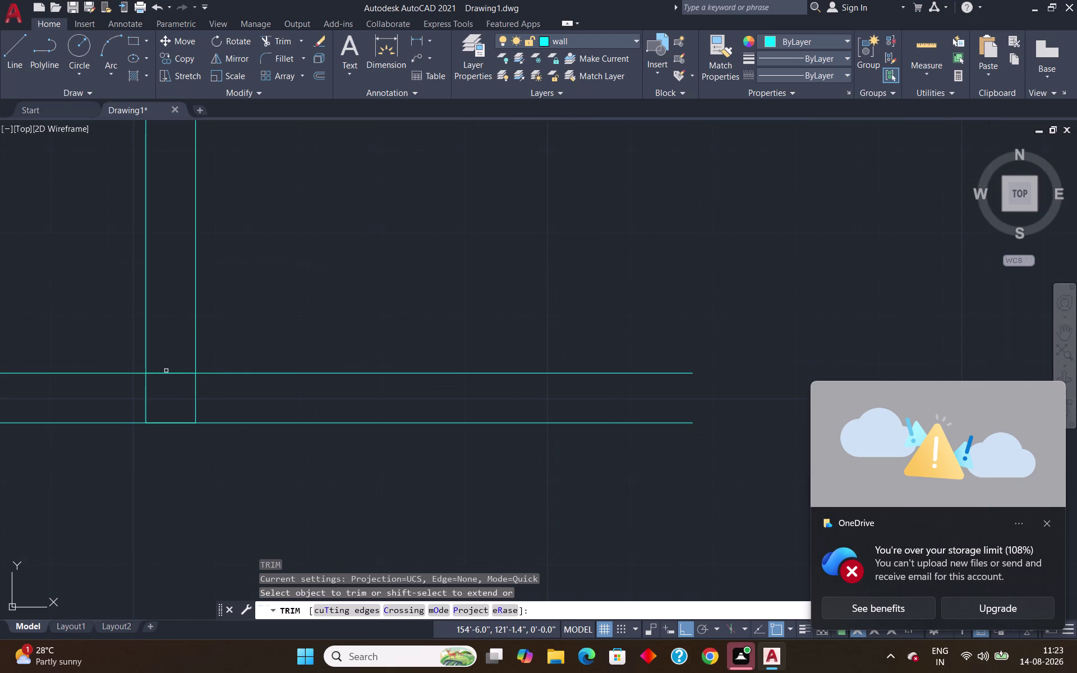
drag(166, 371, 160, 393)
click(165, 371)
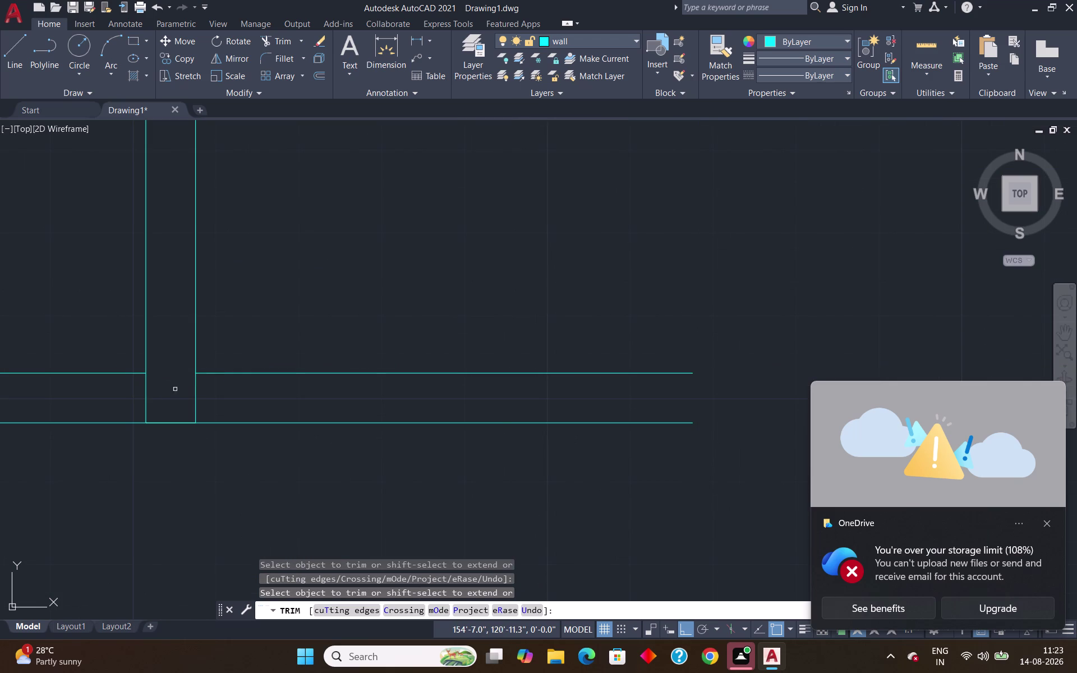
click(176, 423)
key(Escape)
Try extending a wall line to meet the adjacent wall.
key(o)
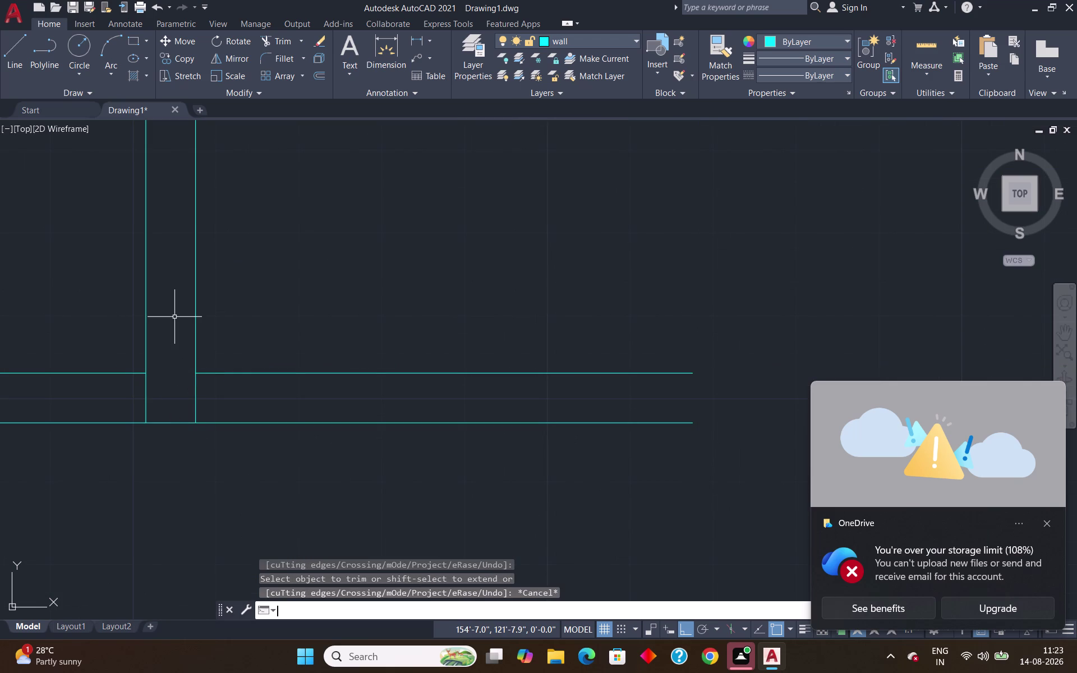
key(Return)
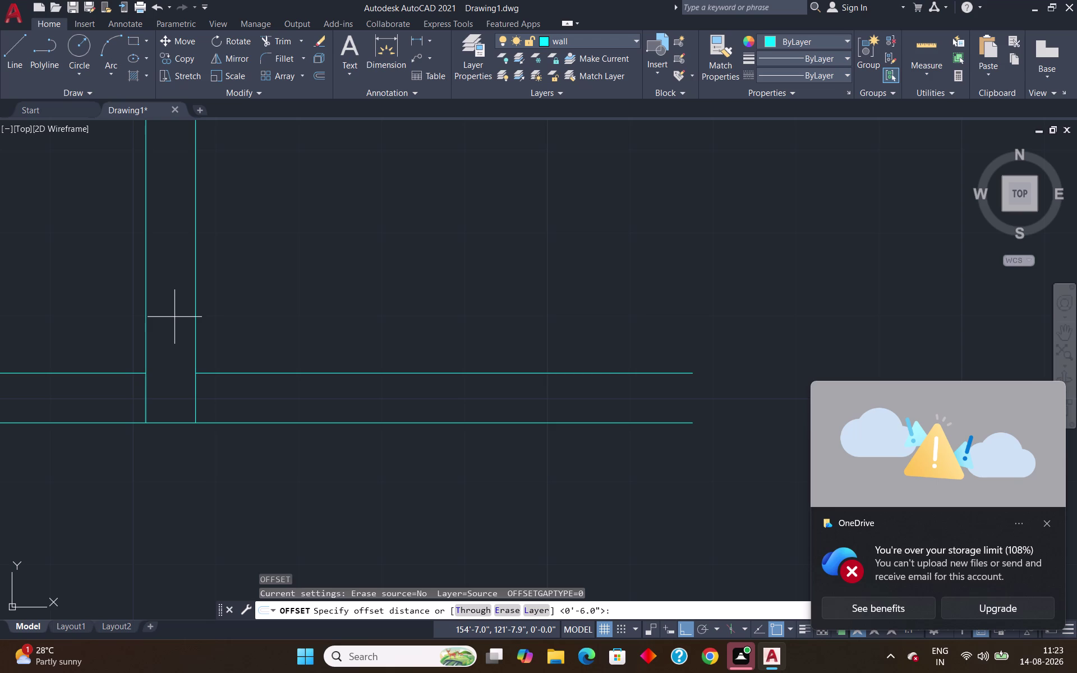
key(Escape)
text(ex)
key(Return)
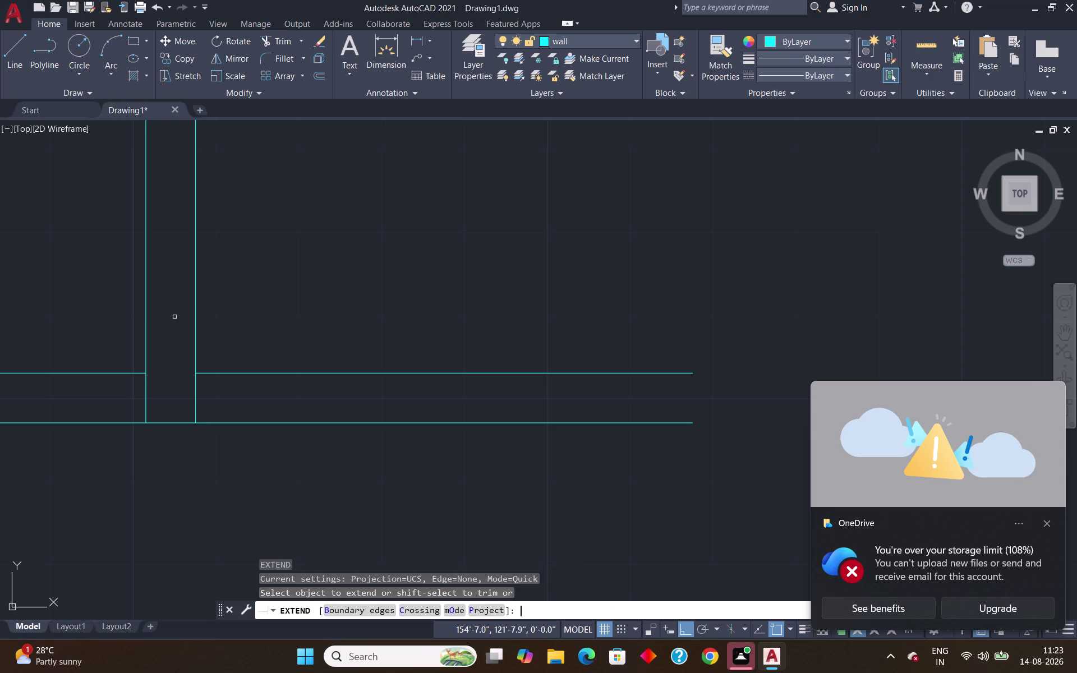
click(132, 371)
scroll(down, 3)
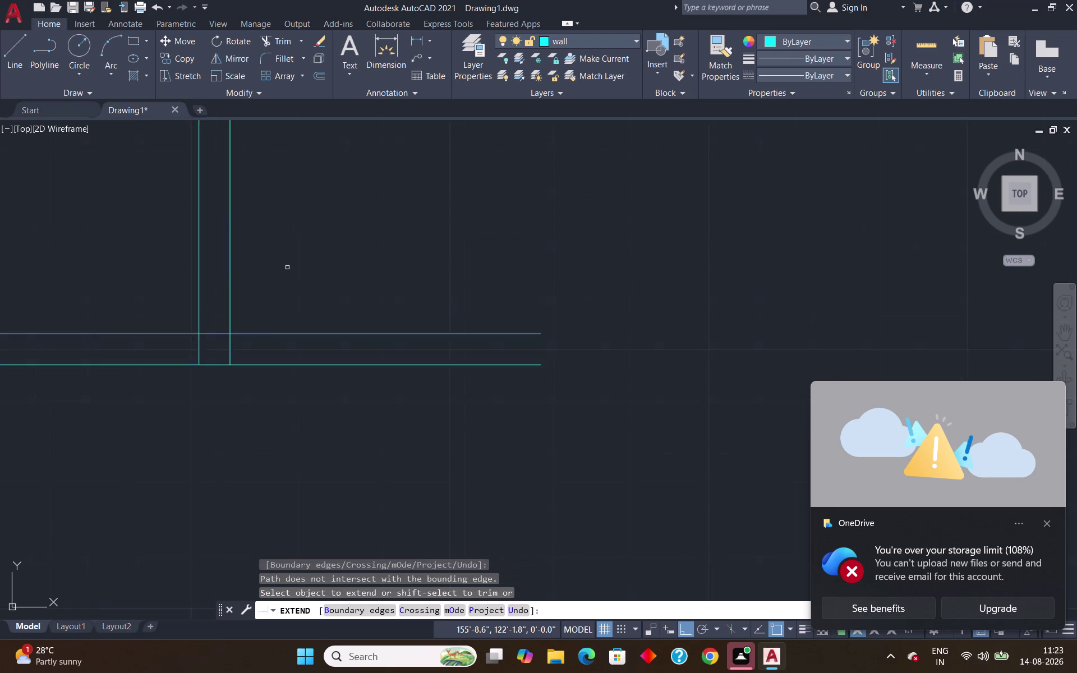
scroll(down, 3)
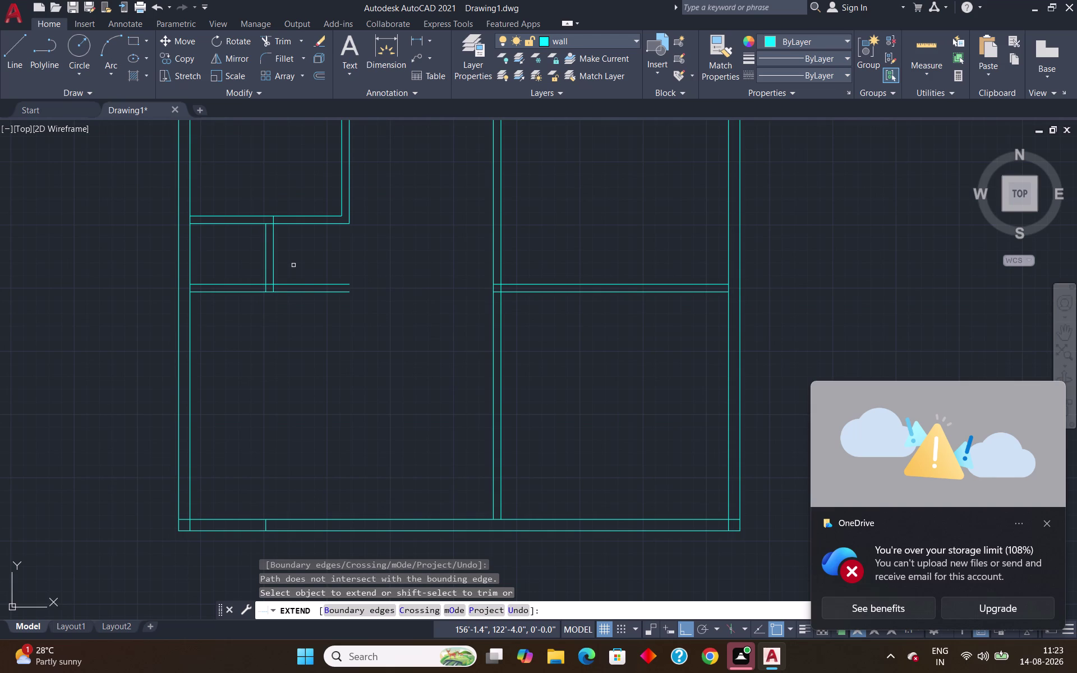
key(Escape)
Trim the excess line where the short partition meets the corner room's bottom wall.
text(t)
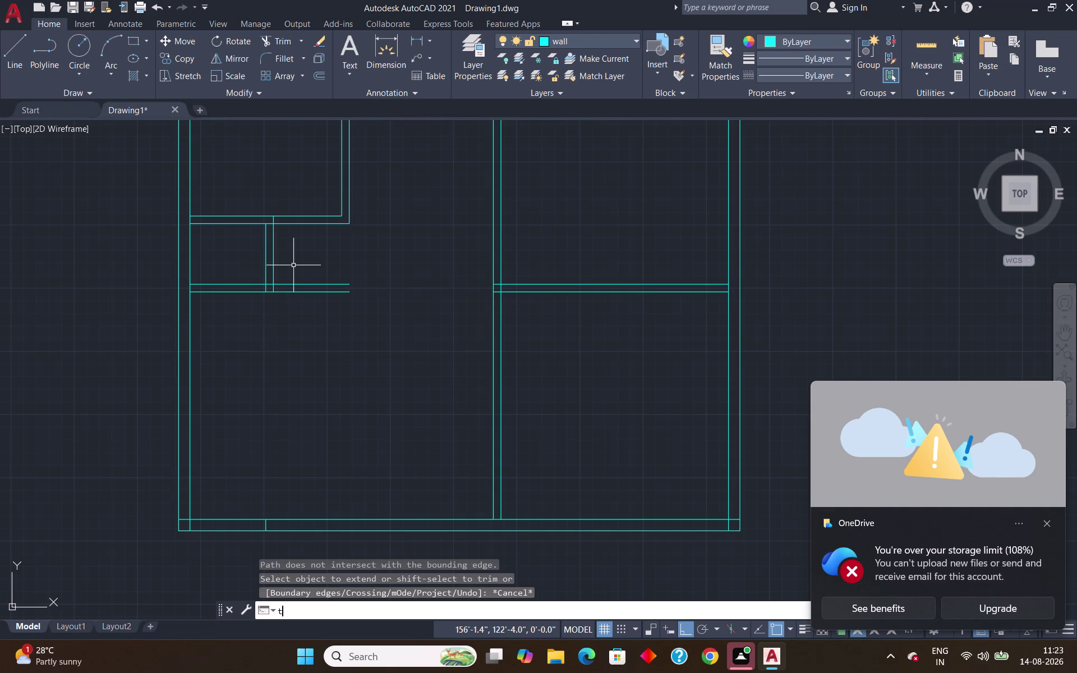
text(r)
key(Return)
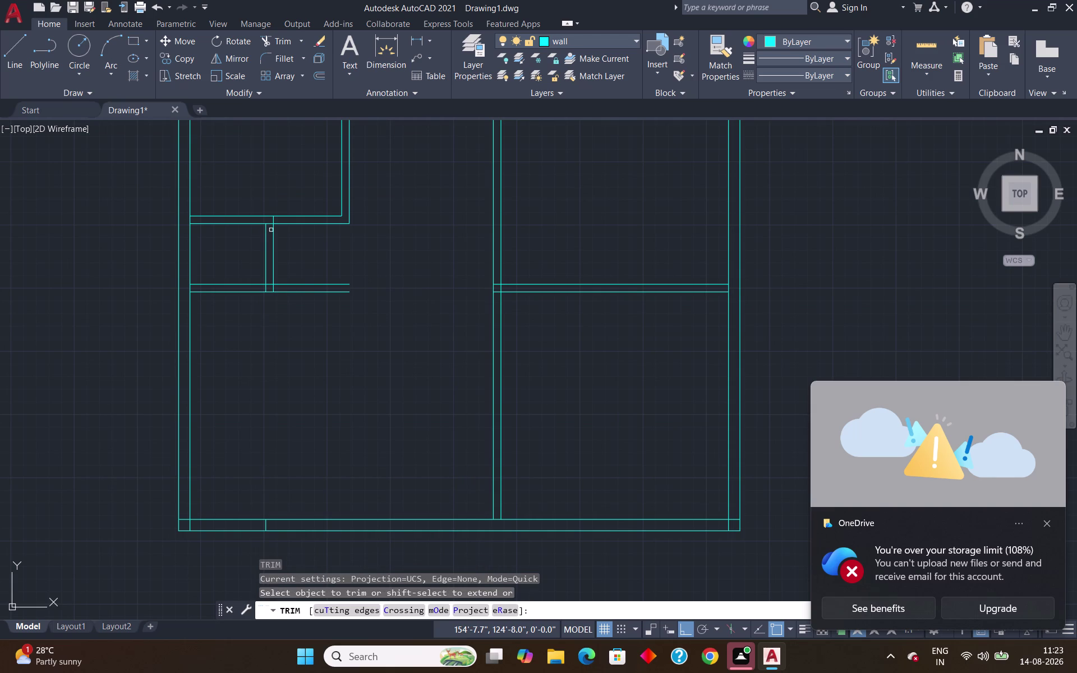
scroll(up, 3)
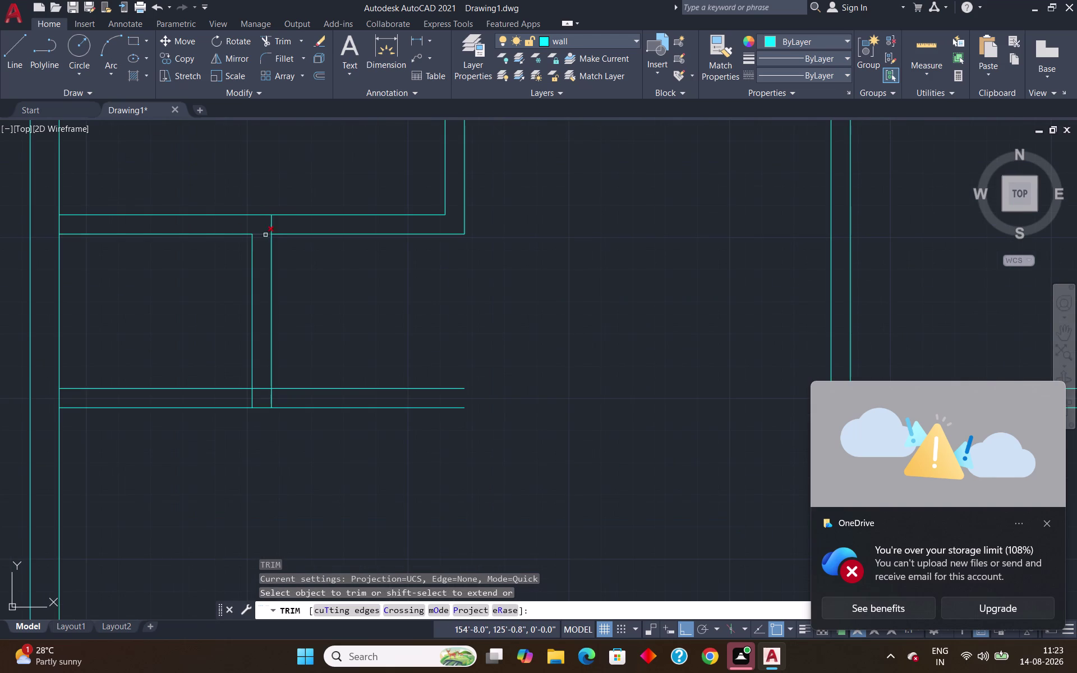
click(260, 235)
scroll(down, 3)
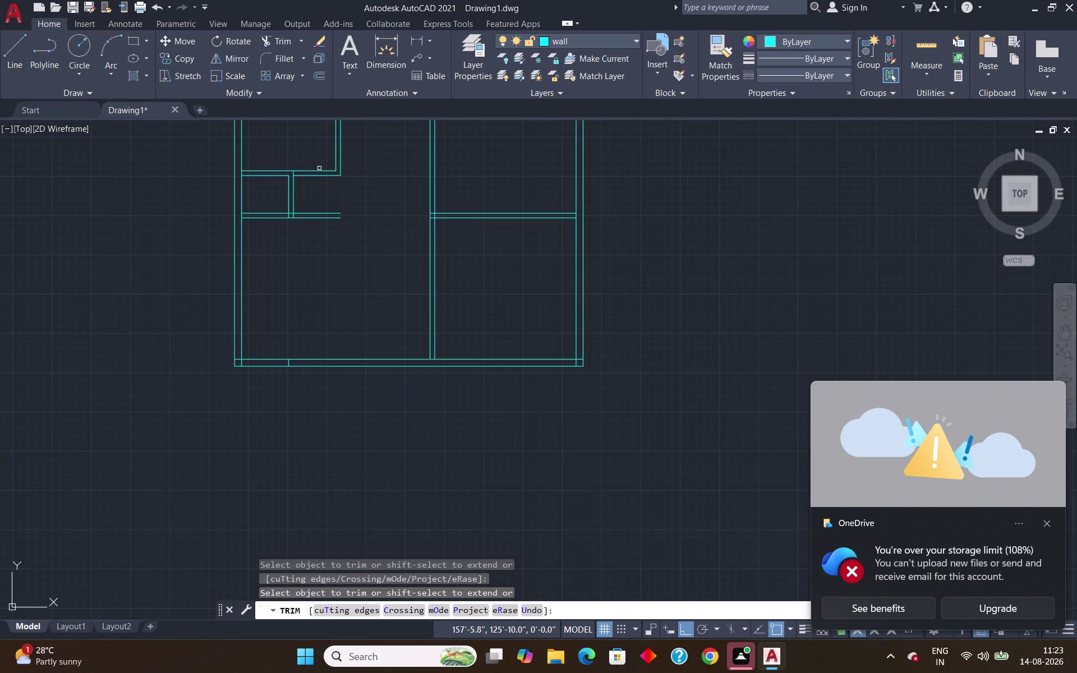
middle_drag(351, 196, 183, 321)
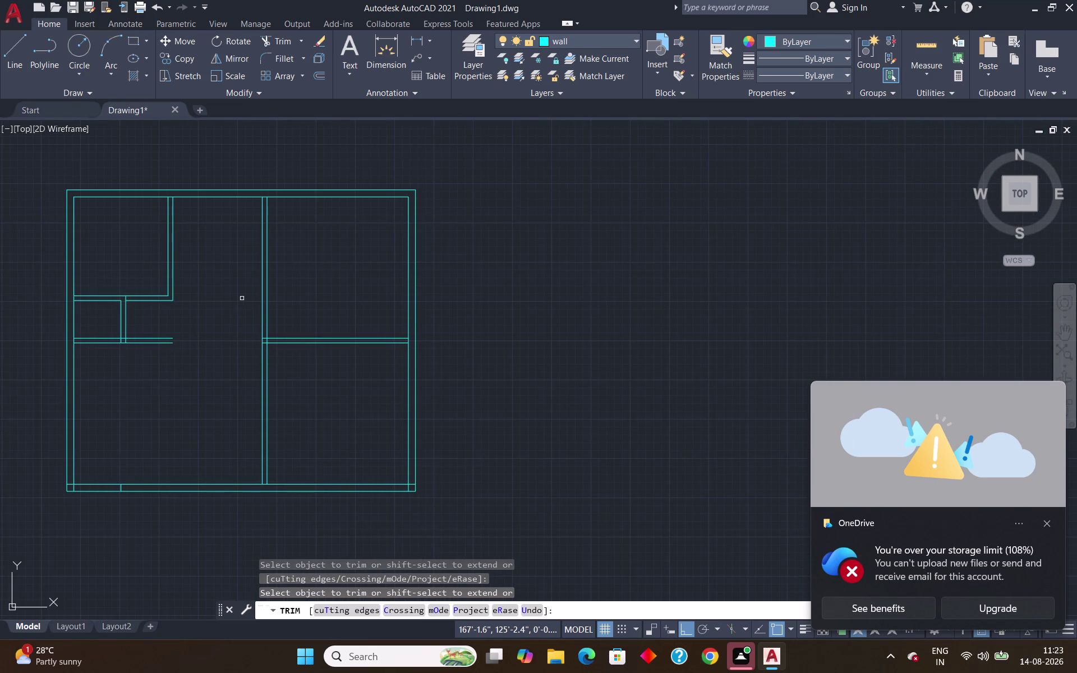
key(Escape)
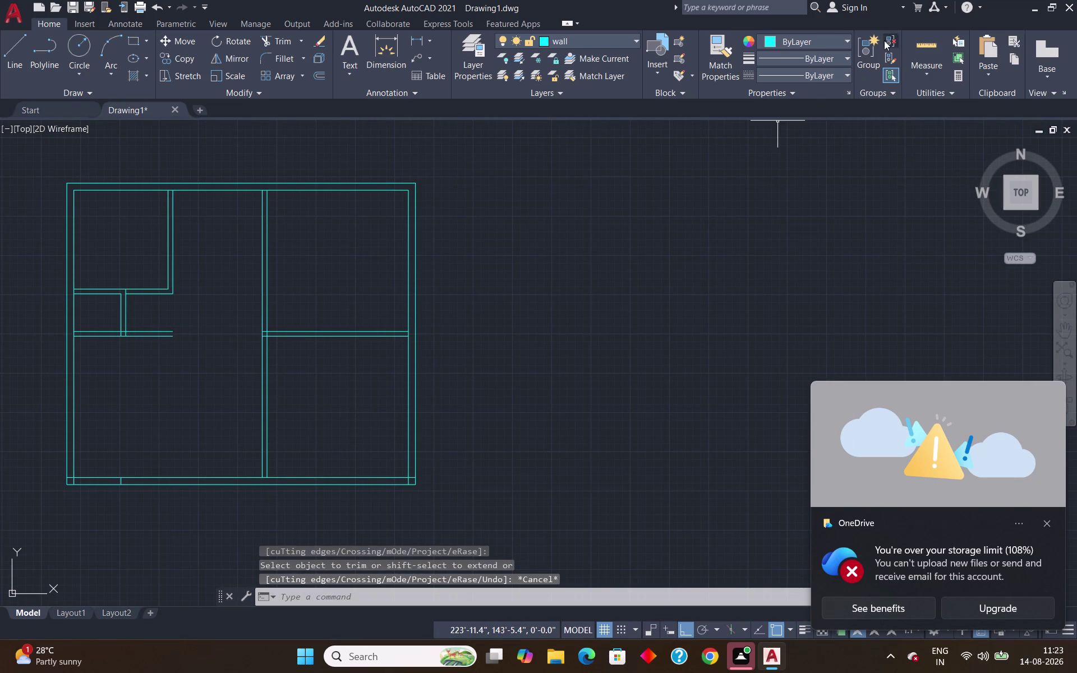
click(921, 43)
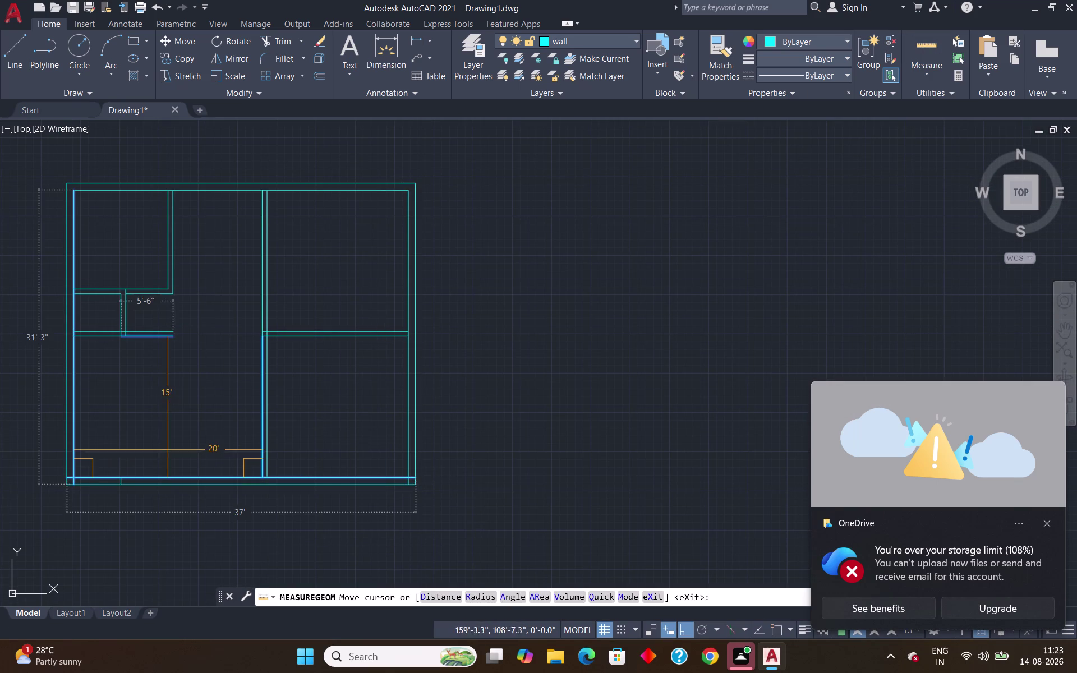
Dismiss the measurement and trim the stray line crossing the bottom wall.
key(Escape)
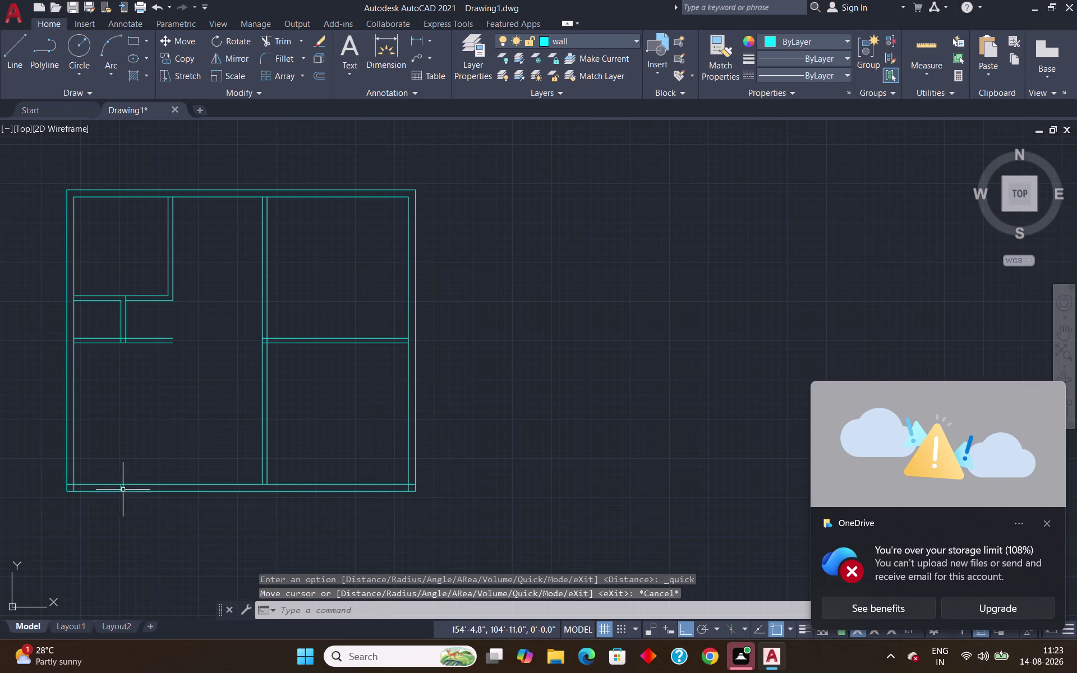
scroll(up, 3)
text(tr)
key(Return)
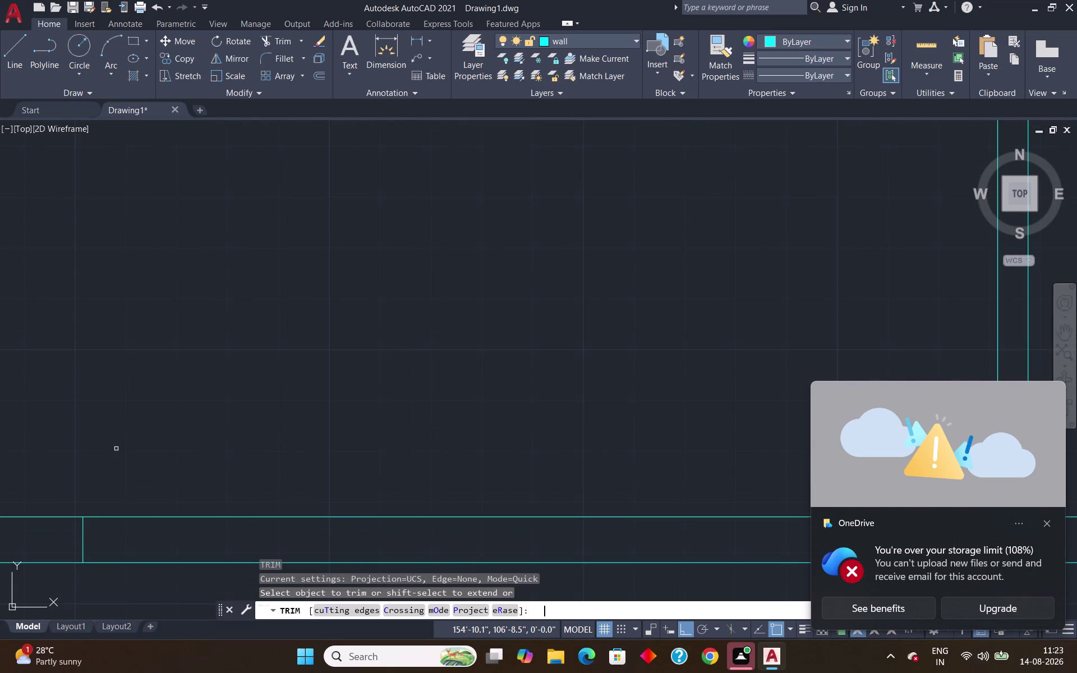
click(83, 533)
scroll(down, 3)
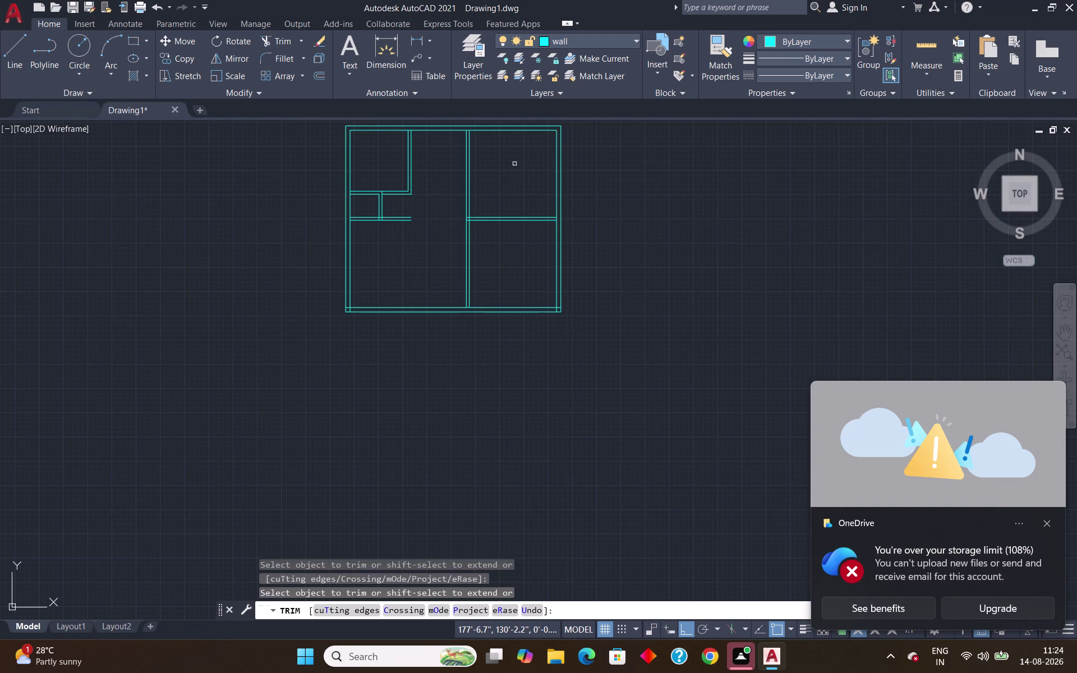
scroll(up, 3)
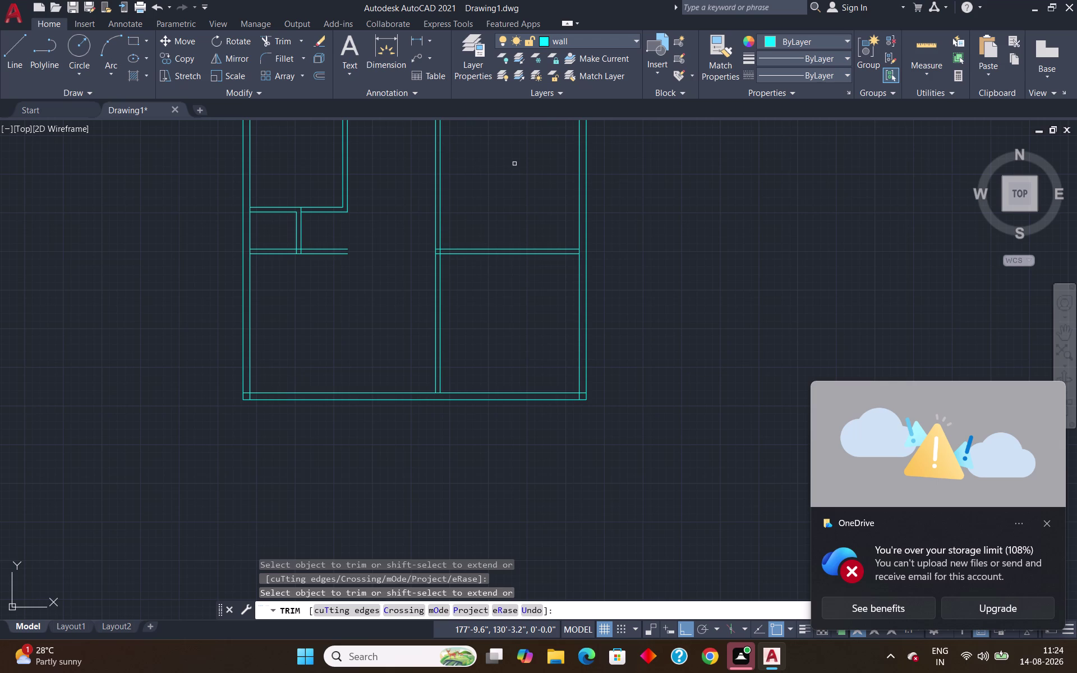
key(Escape)
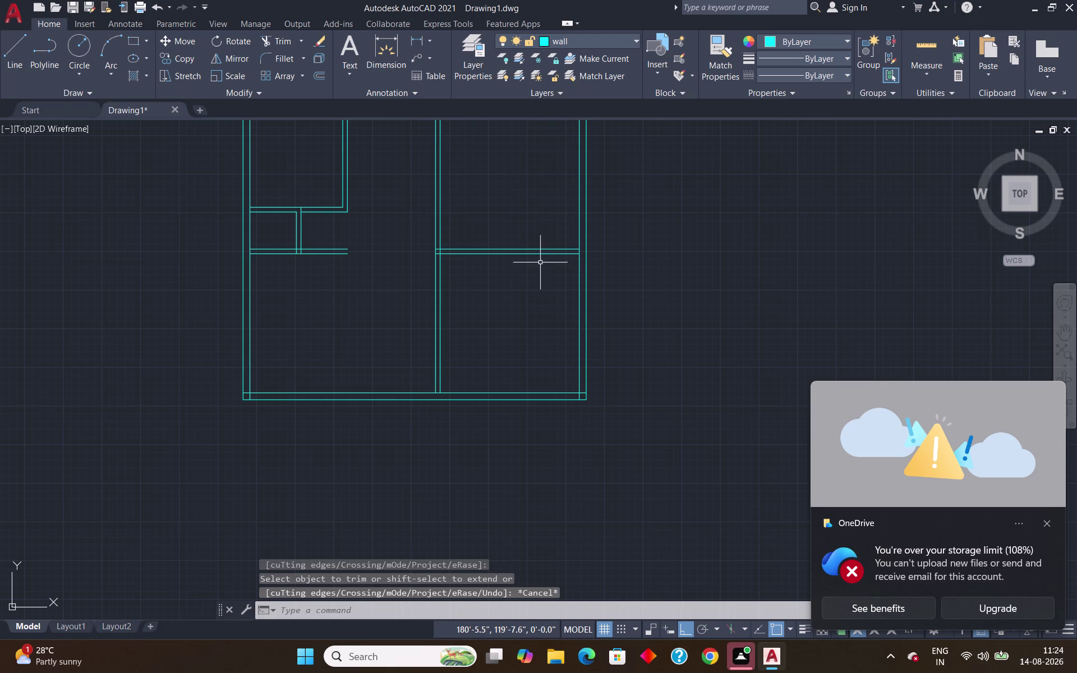
scroll(down, 3)
scroll(up, 3)
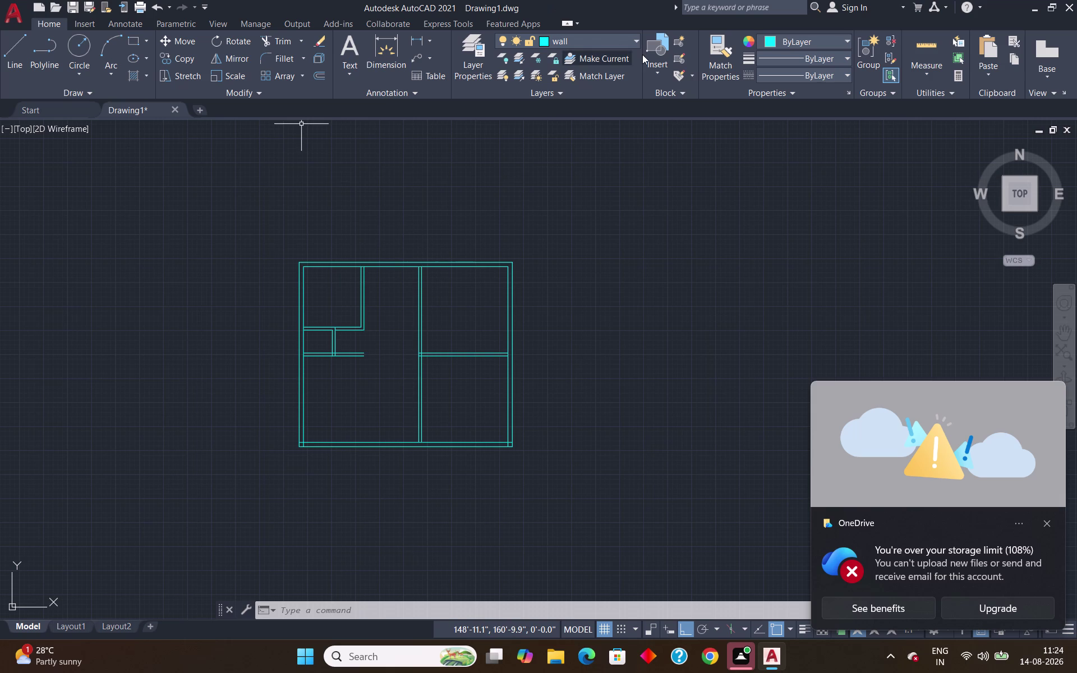
Make furniture the current layer and begin a REC rectangle at the top-left plan corner.
click(637, 41)
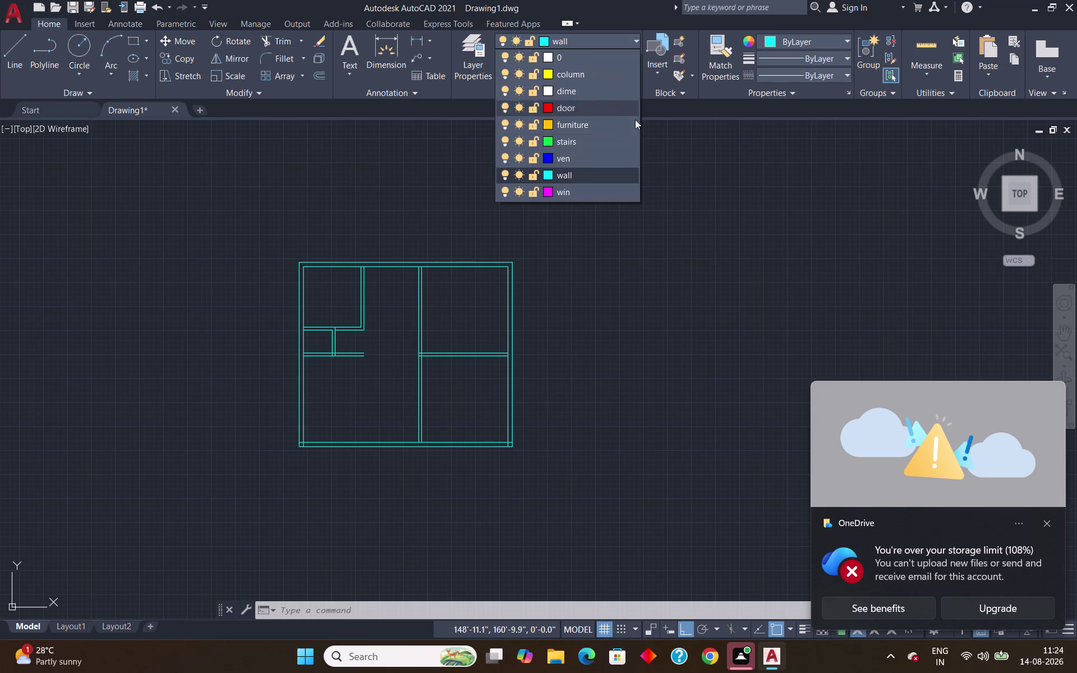
click(573, 127)
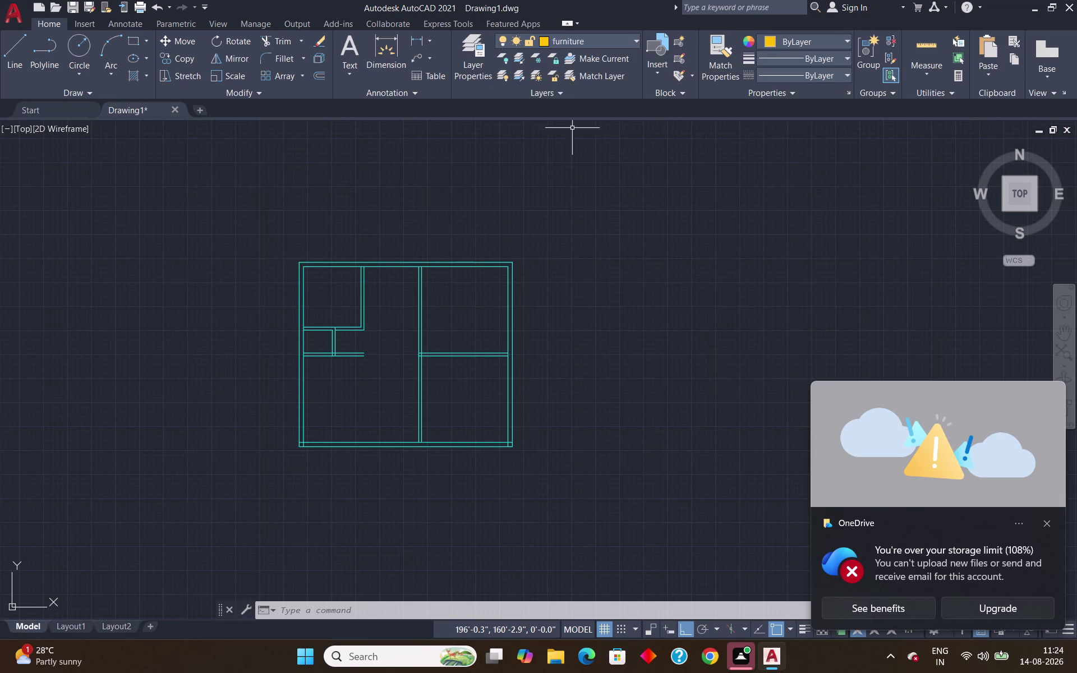
scroll(up, 3)
scroll(down, 3)
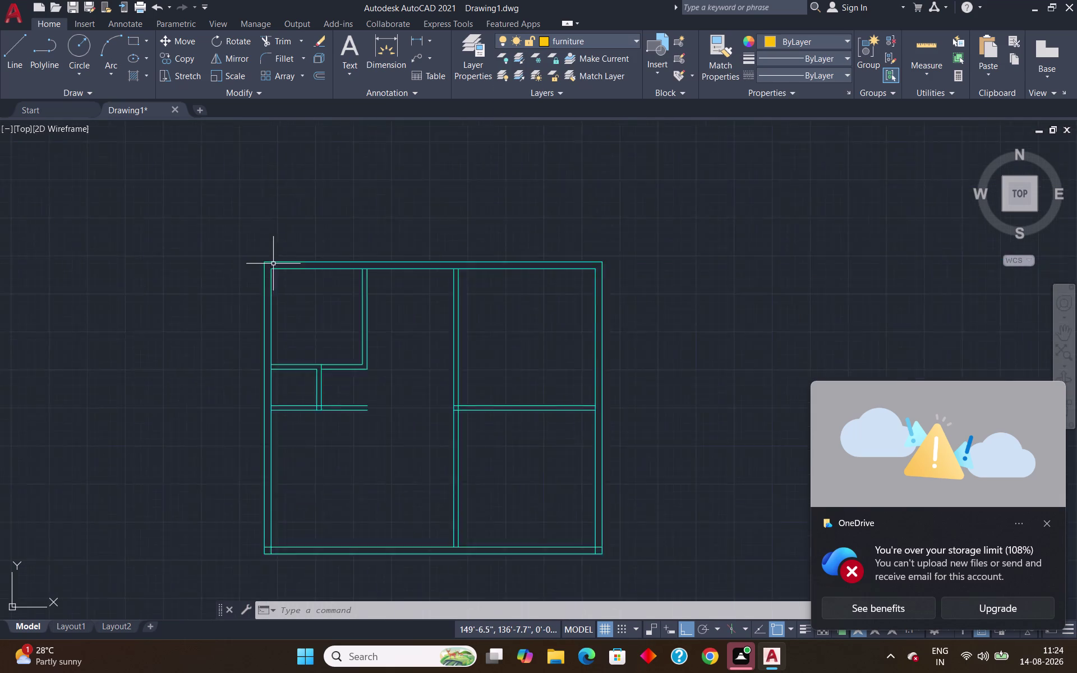
scroll(down, 3)
scroll(up, 3)
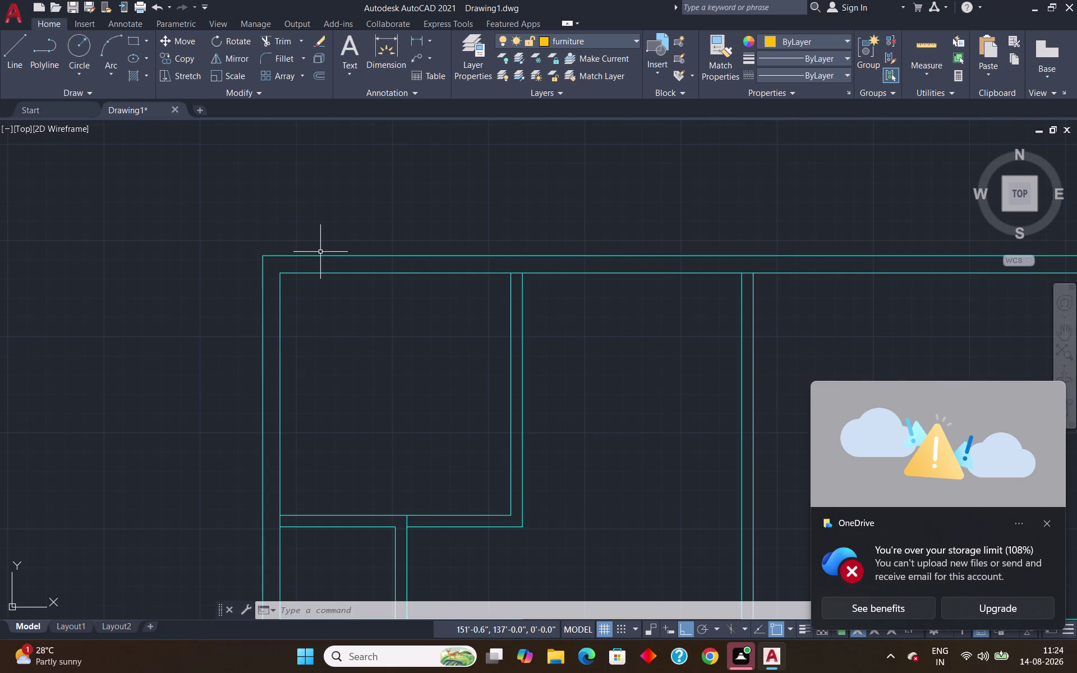
text(rec)
key(Return)
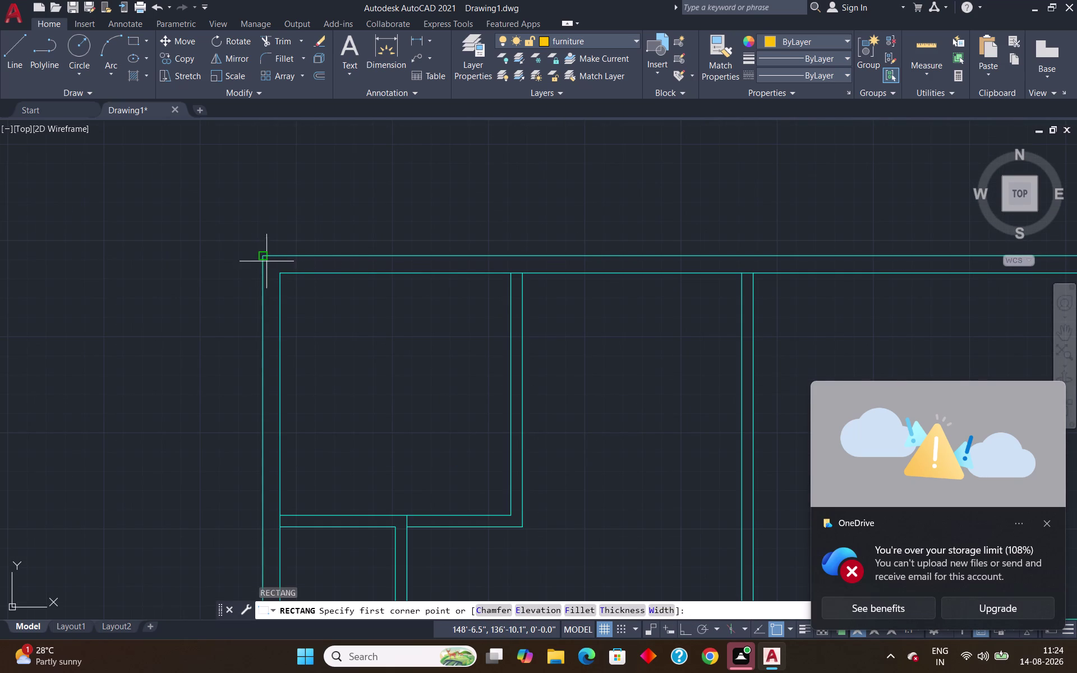
scroll(up, 3)
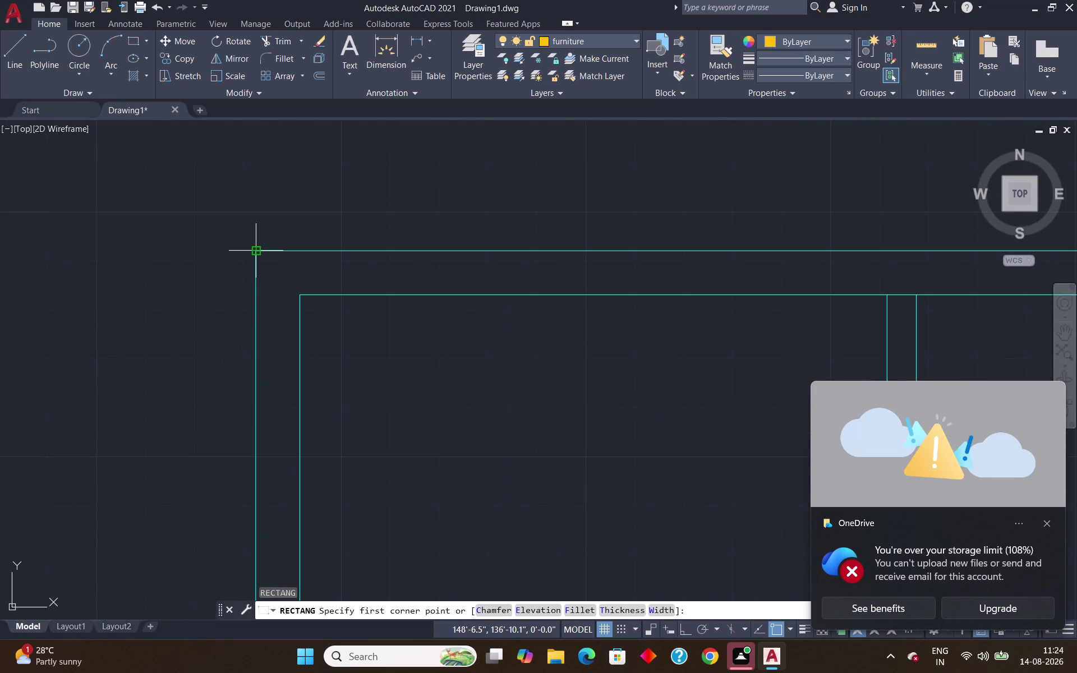
click(259, 254)
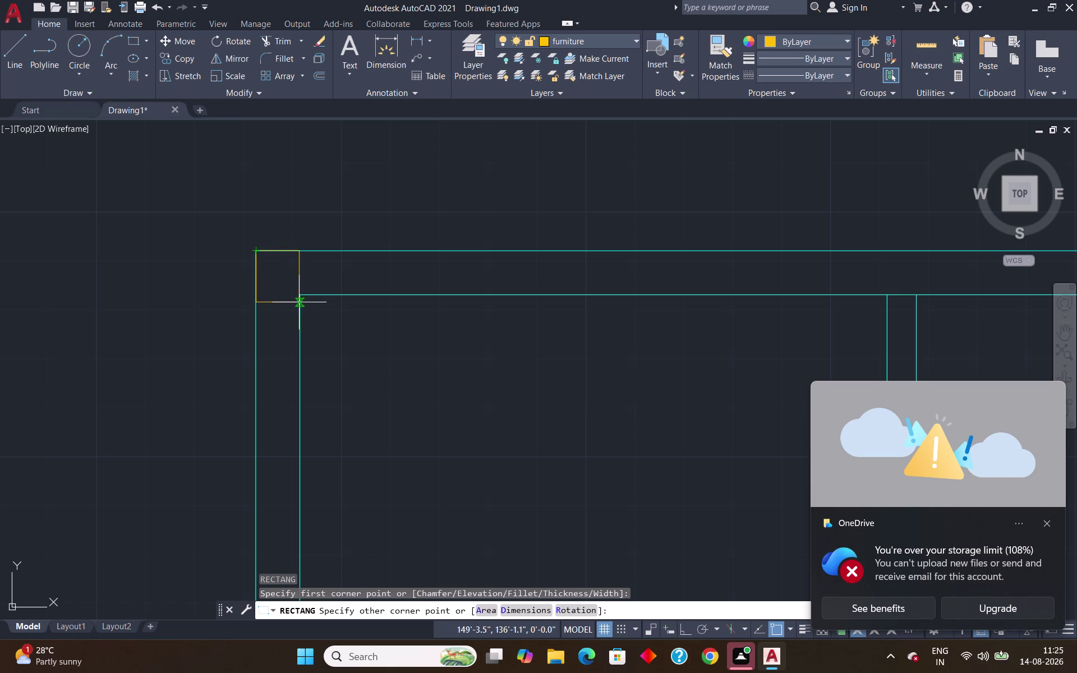
click(530, 611)
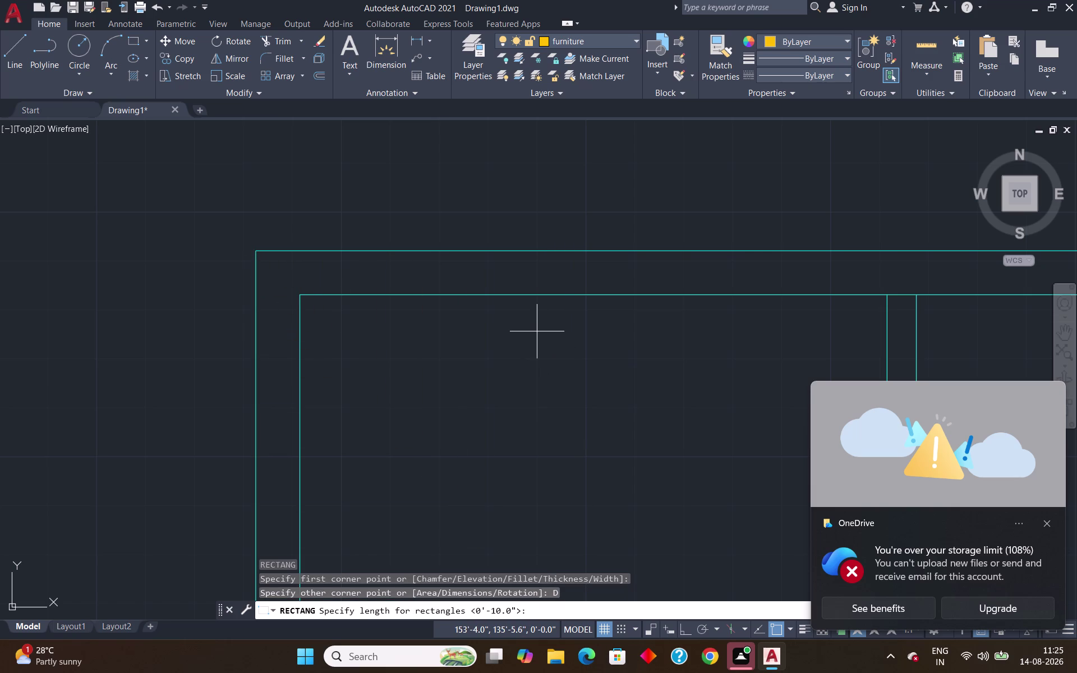
key(9)
key(shift+quotedbl)
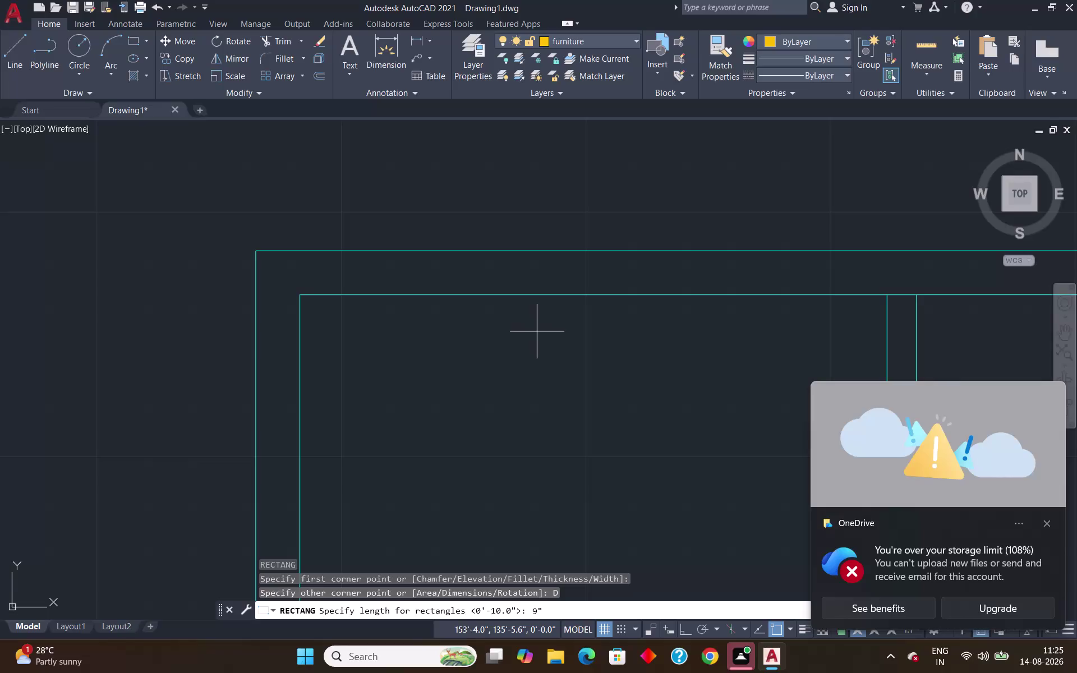
key(Return)
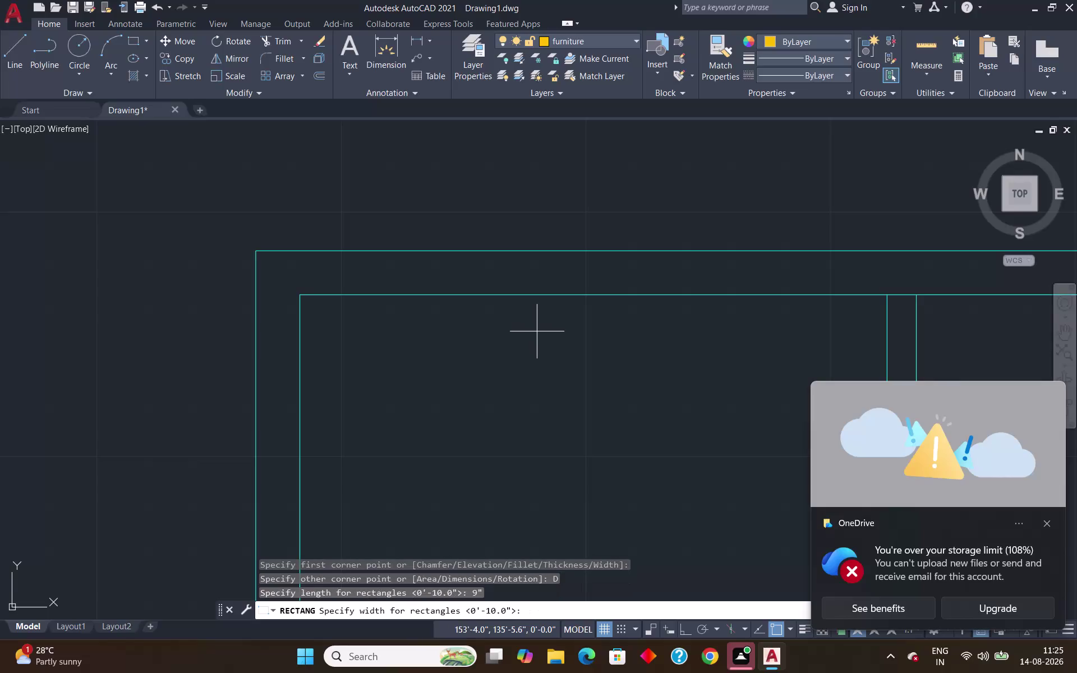
text(14)
key(shift+quotedbl)
key(Return)
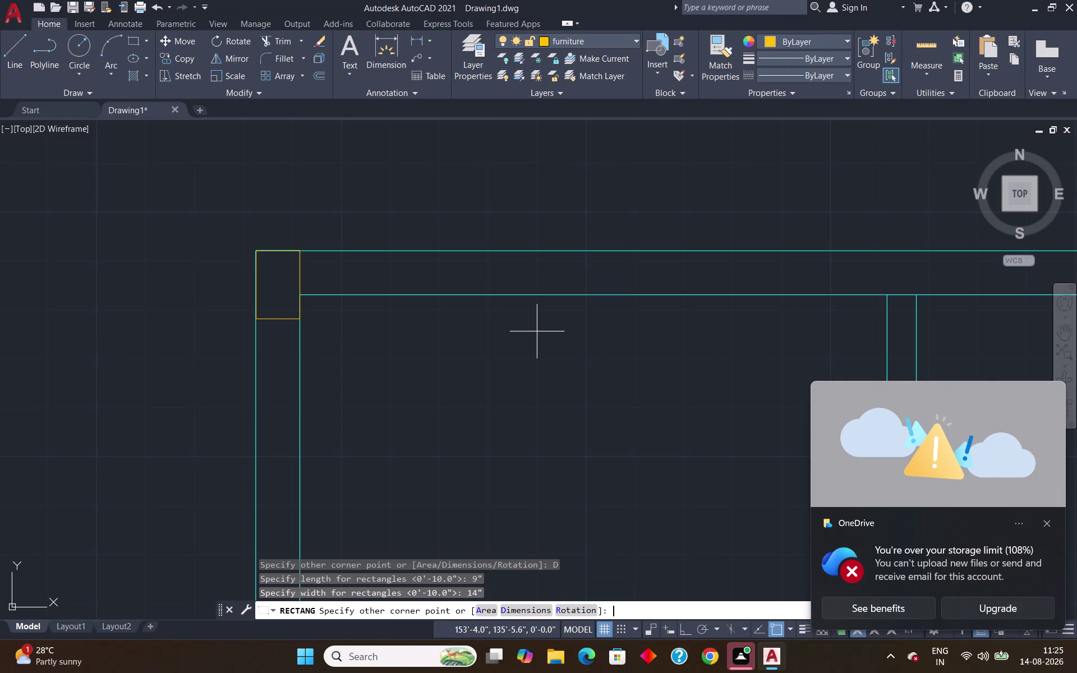
click(537, 331)
scroll(down, 3)
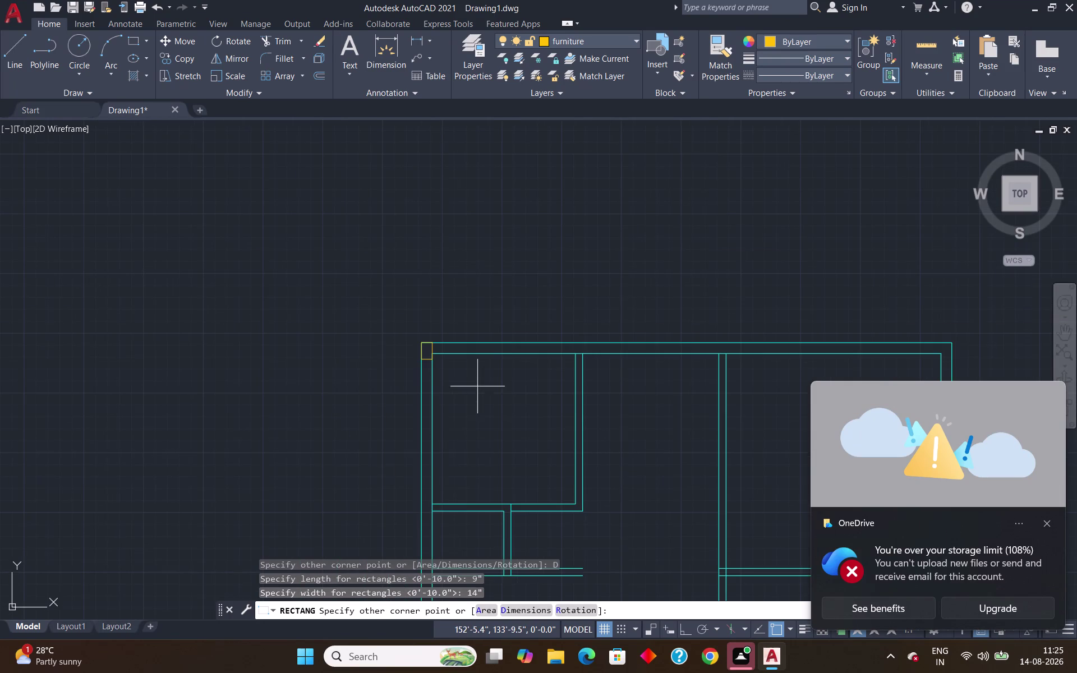
middle_drag(481, 396, 398, 305)
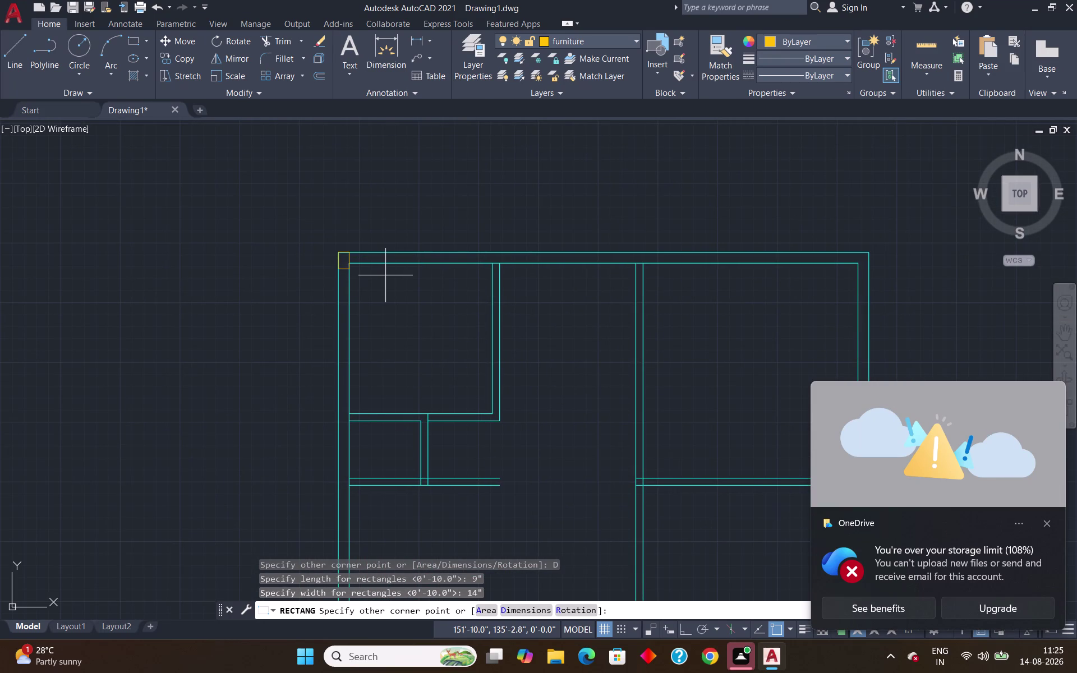
key(Return)
scroll(down, 3)
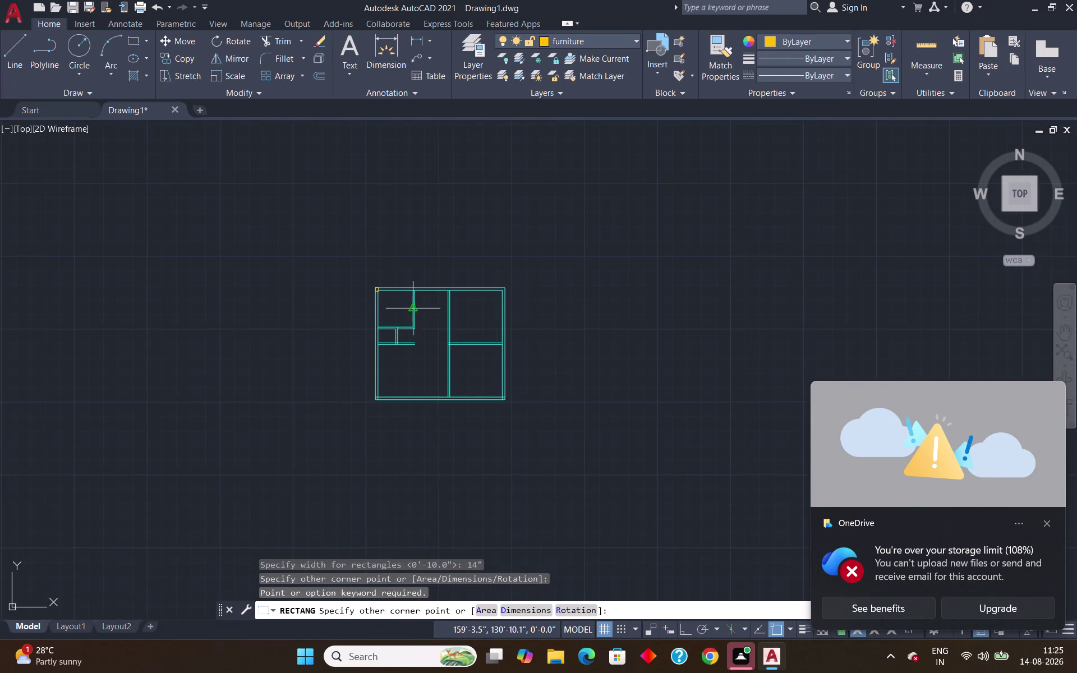
scroll(up, 3)
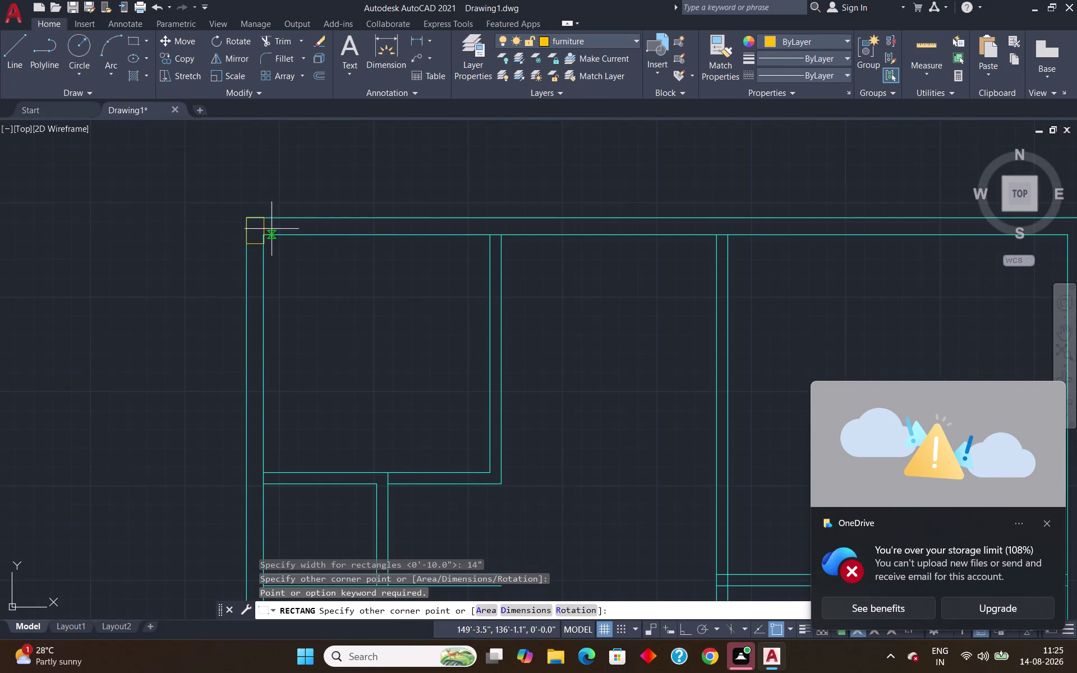
key(Escape)
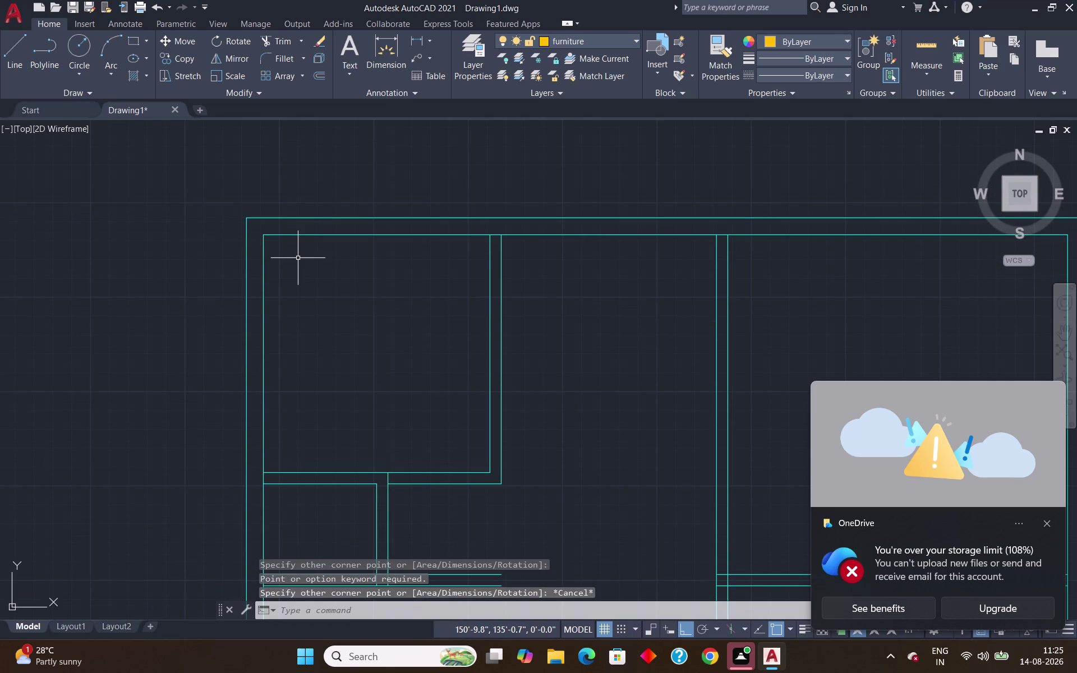
key(ctrl+z)
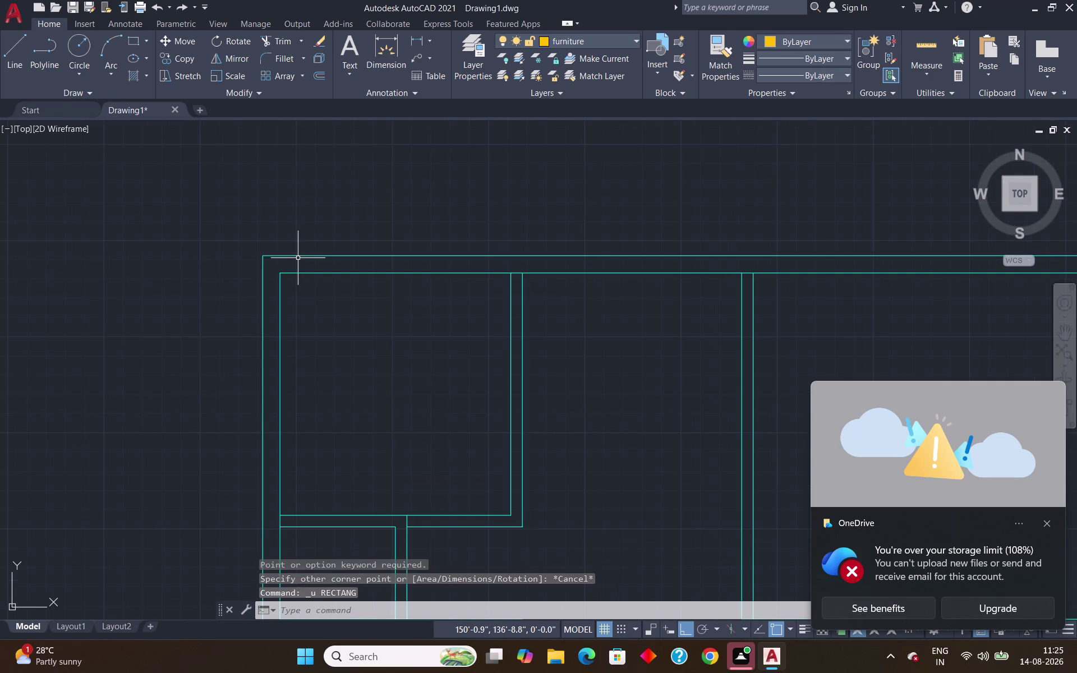
Start a rectangle at the top-left wall corner, then cancel it.
text(rec)
key(Return)
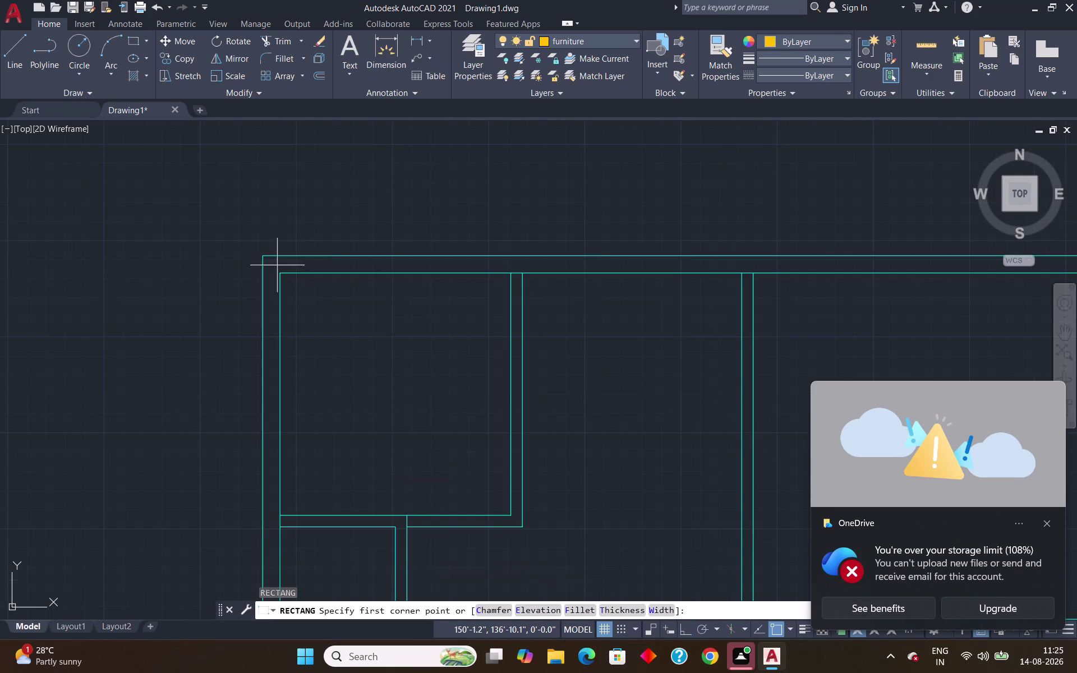
scroll(up, 3)
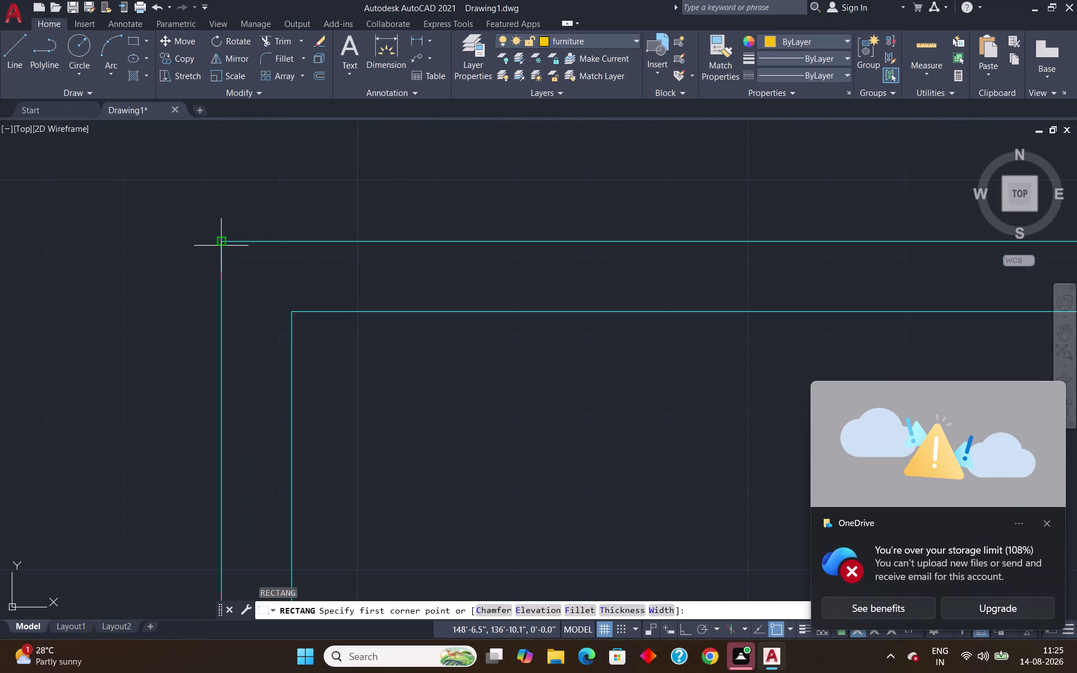
click(221, 244)
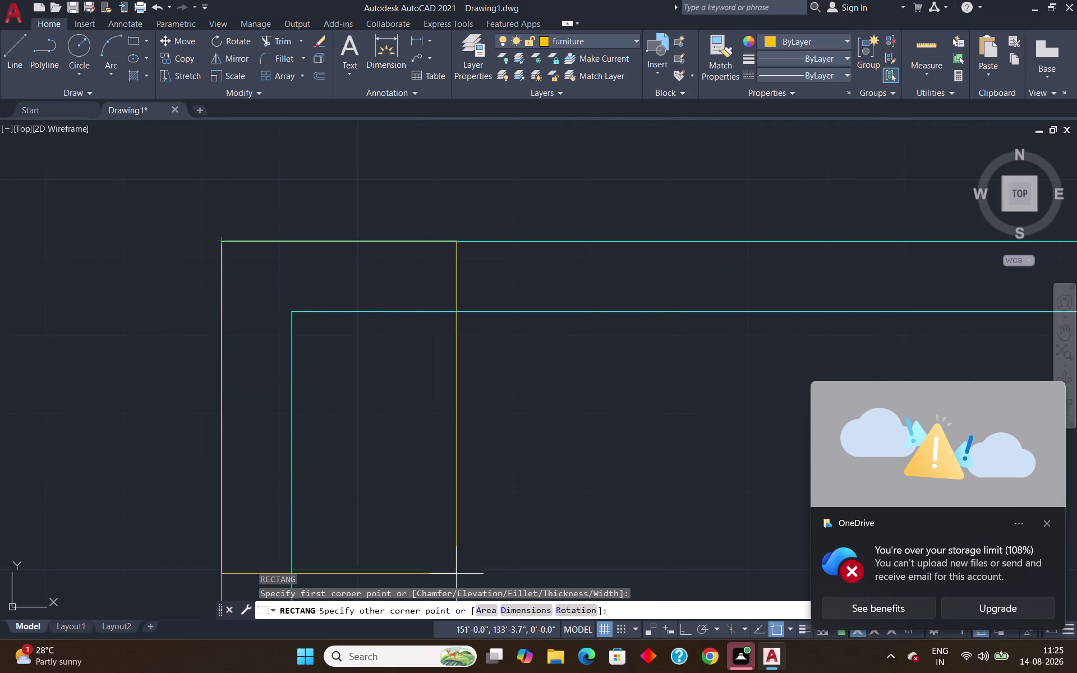
click(528, 608)
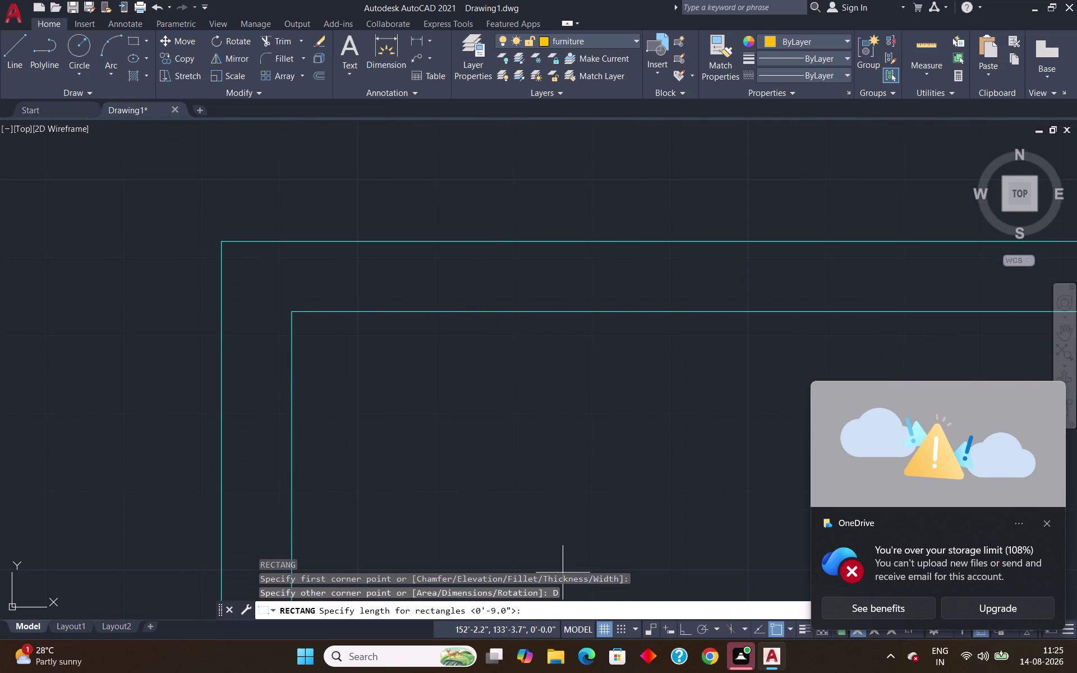
key(Return)
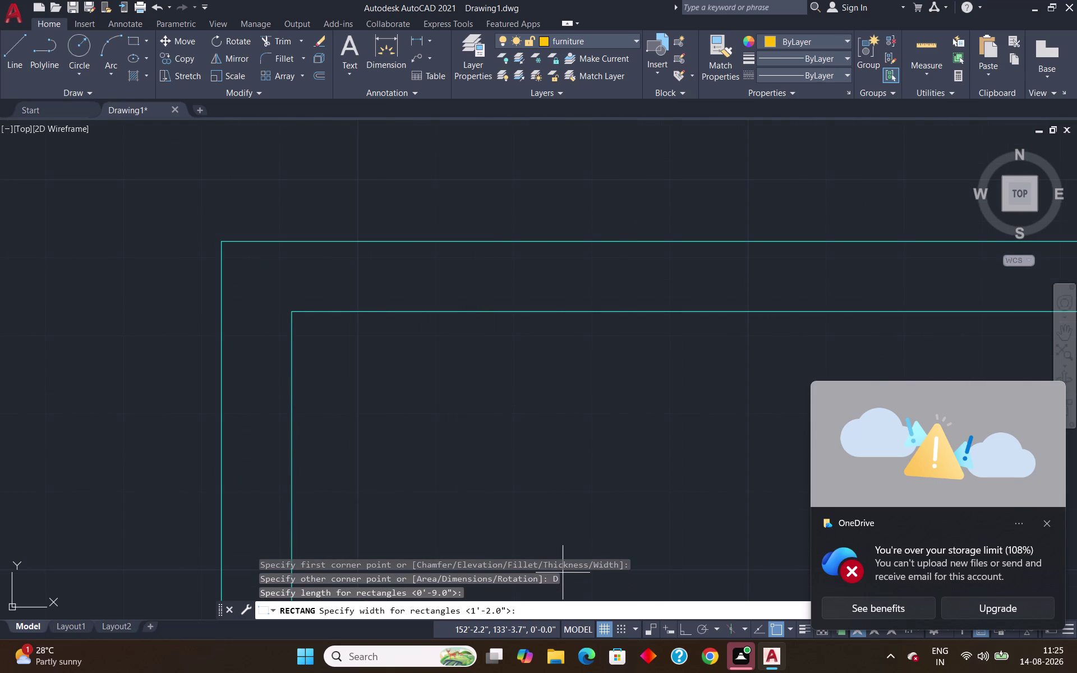
key(Escape)
Draw a 9" by 14" column rectangle from the top-left outer wall corner.
text(rec)
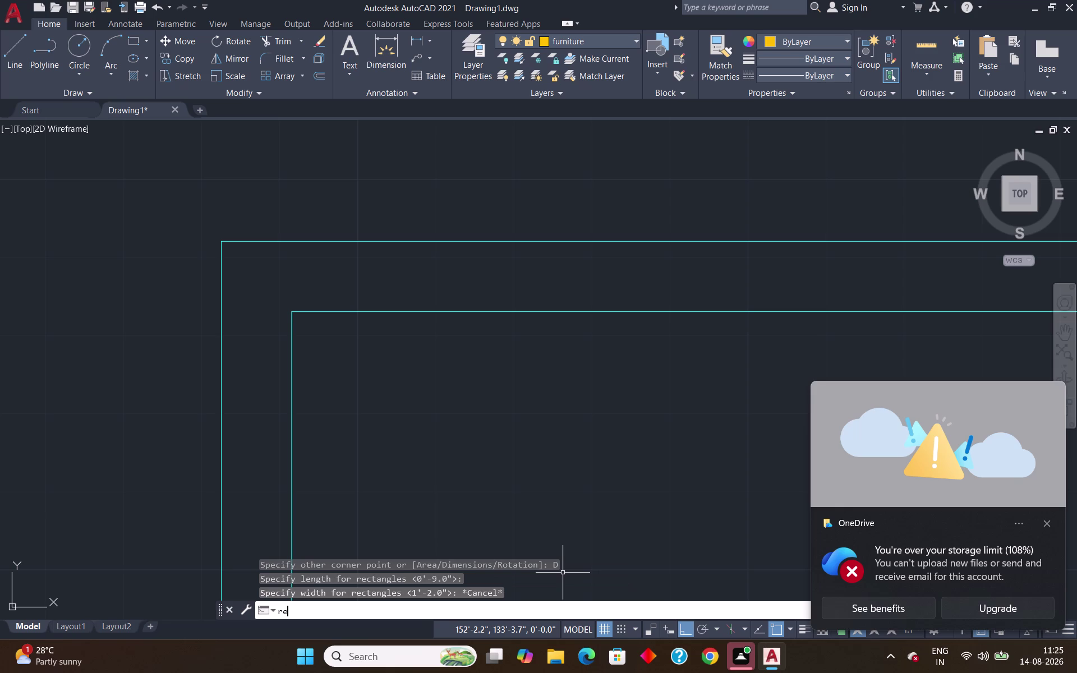
key(Return)
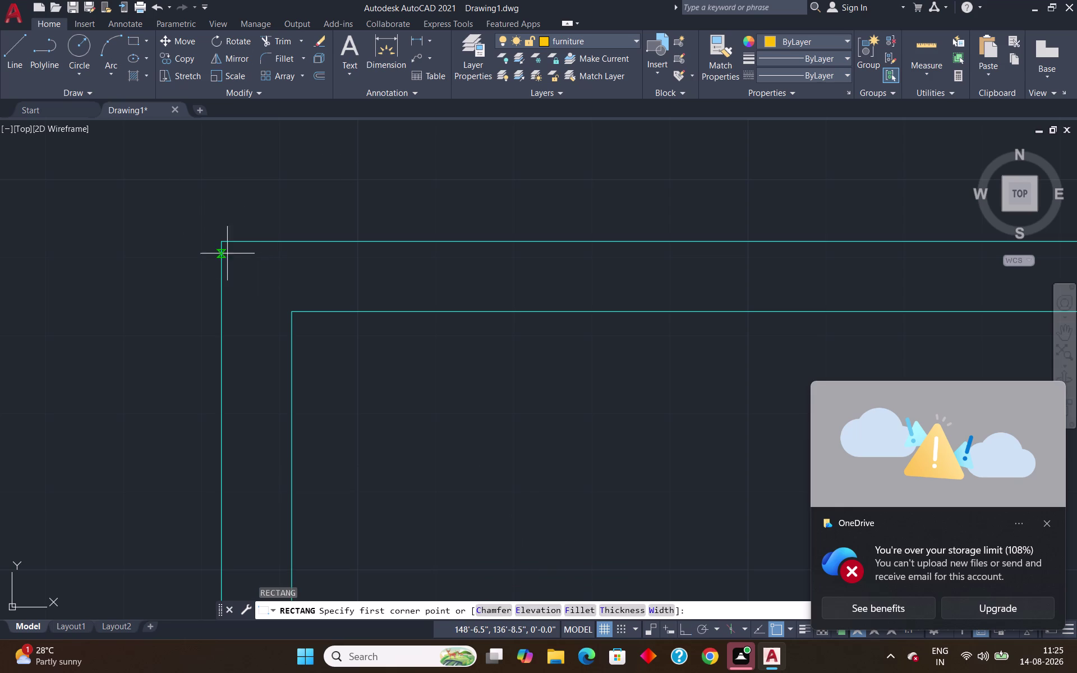
click(220, 243)
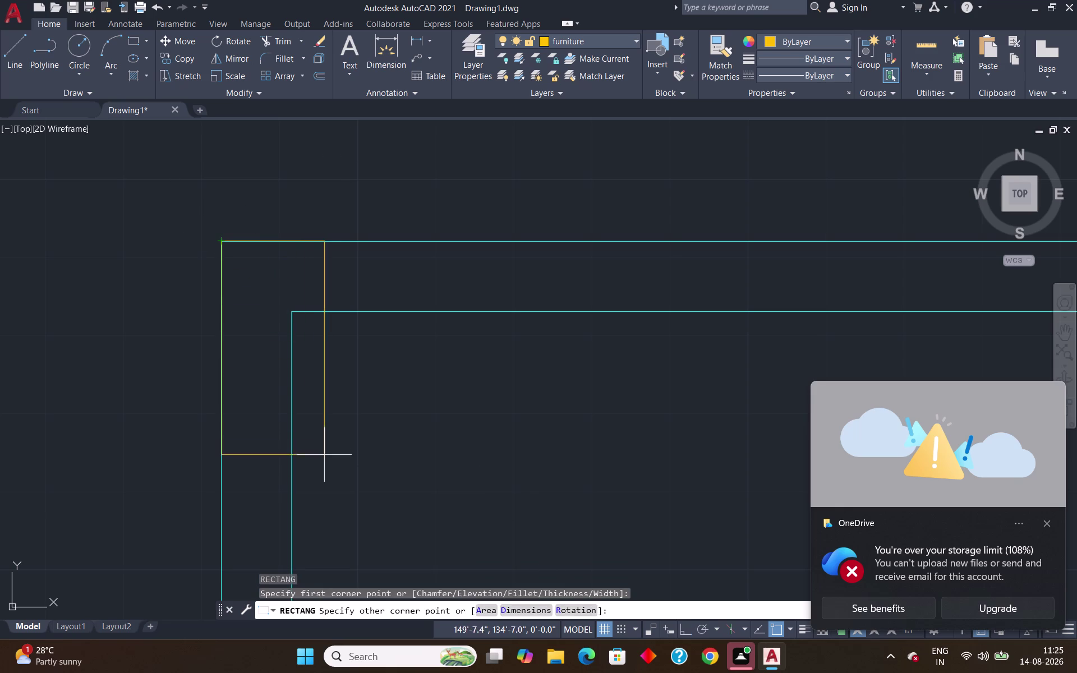
click(531, 611)
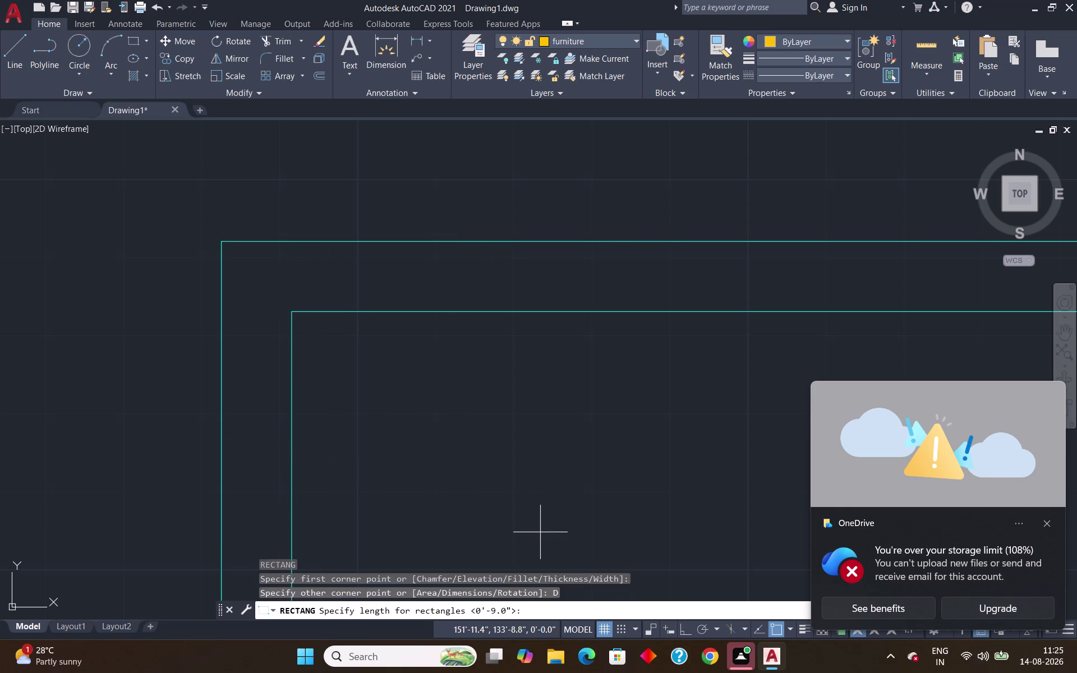
key(9)
key(shift+quotedbl)
key(Return)
text(1)
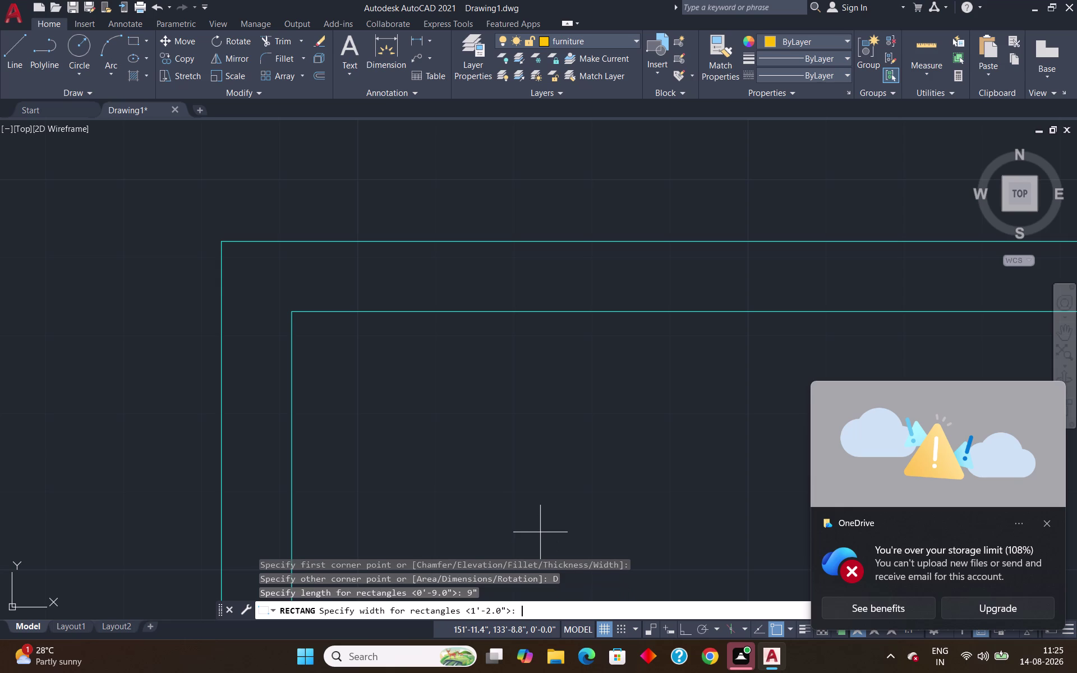
text(4)
key(shift+quotedbl)
key(Return)
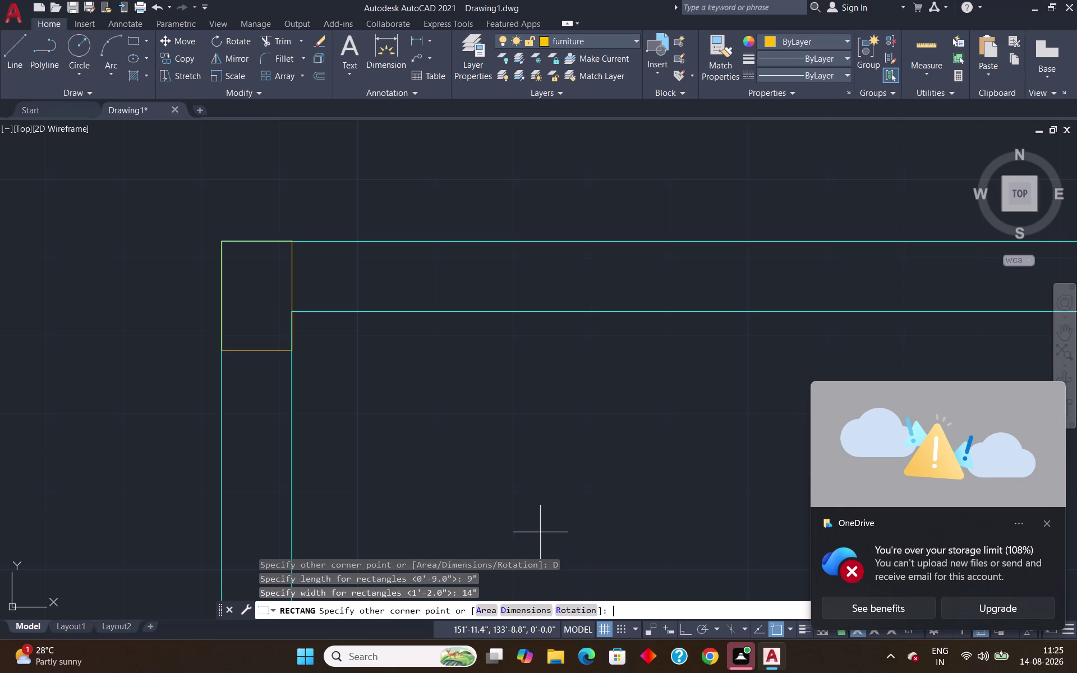
click(360, 372)
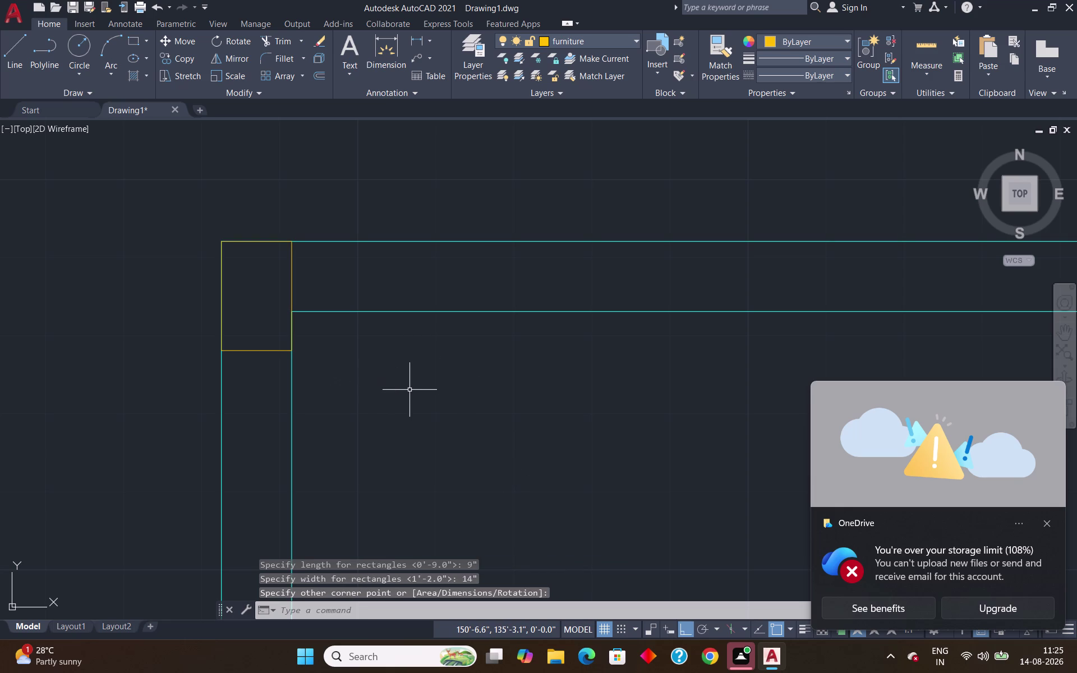
Pan across the floor plan and select the new column rectangle.
scroll(down, 3)
scroll(down, 3)
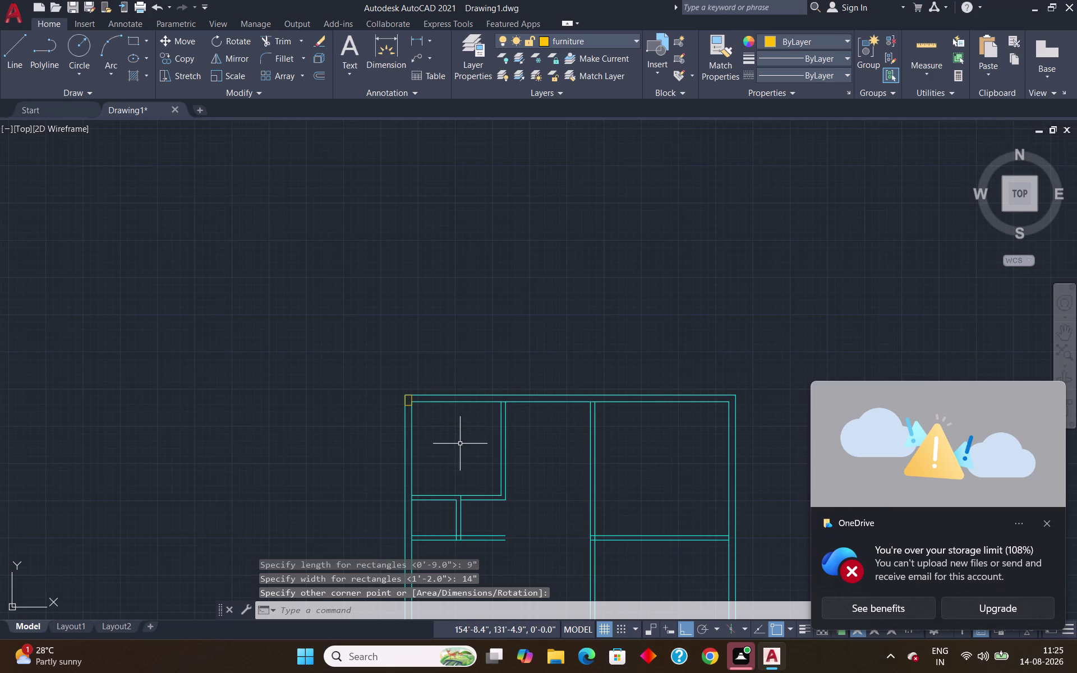
middle_drag(460, 444, 313, 294)
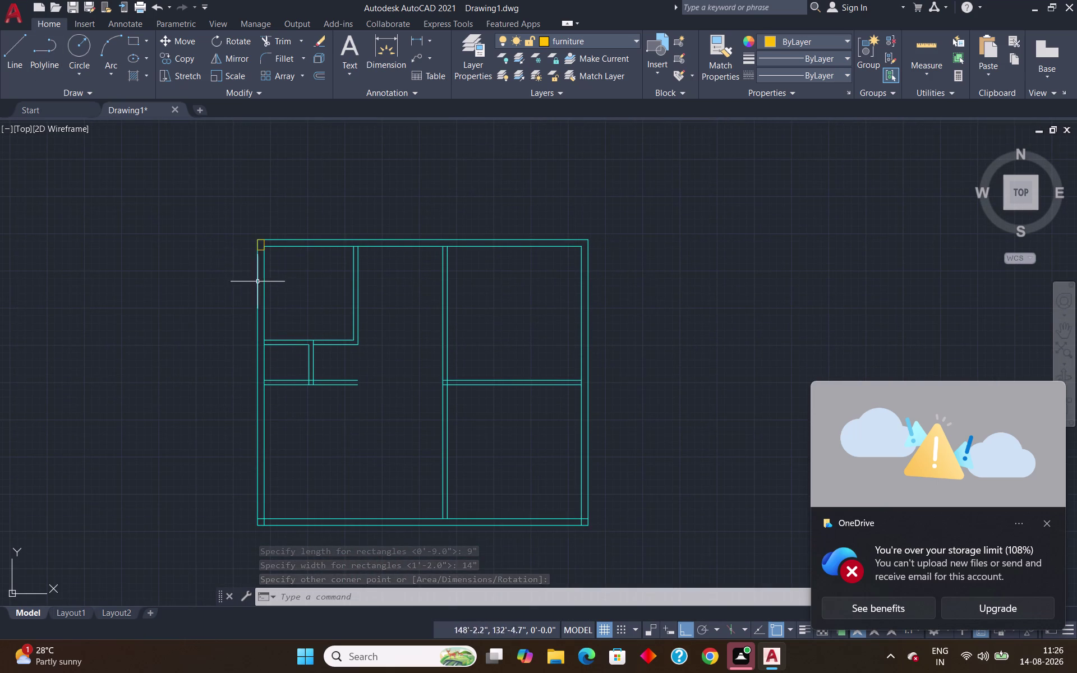
scroll(up, 3)
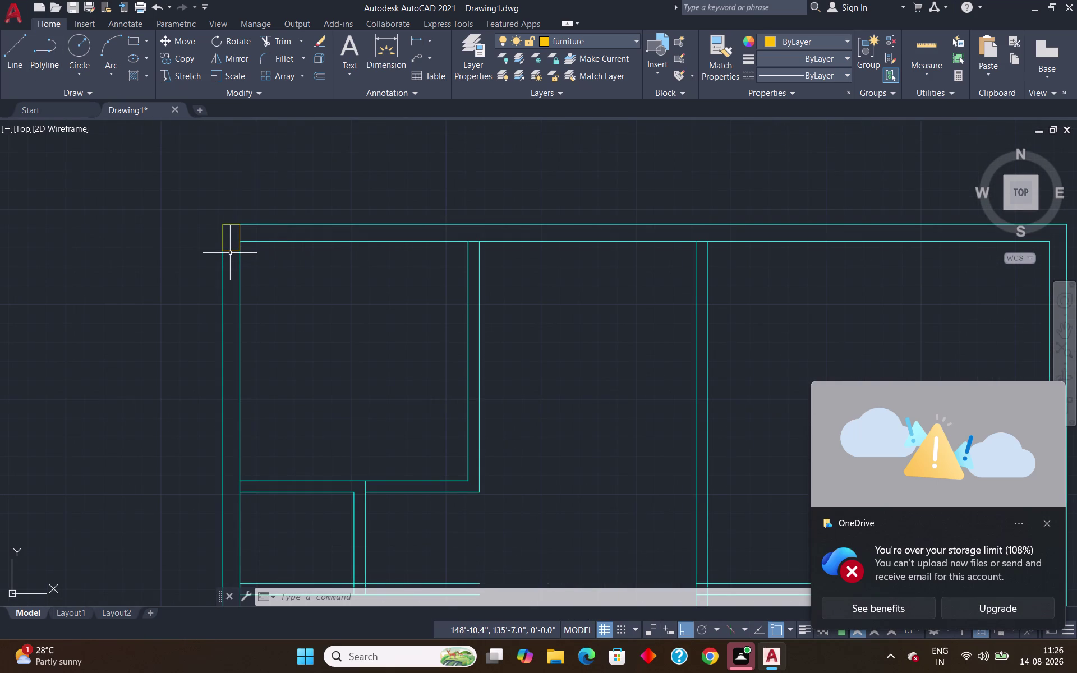
scroll(down, 3)
scroll(up, 3)
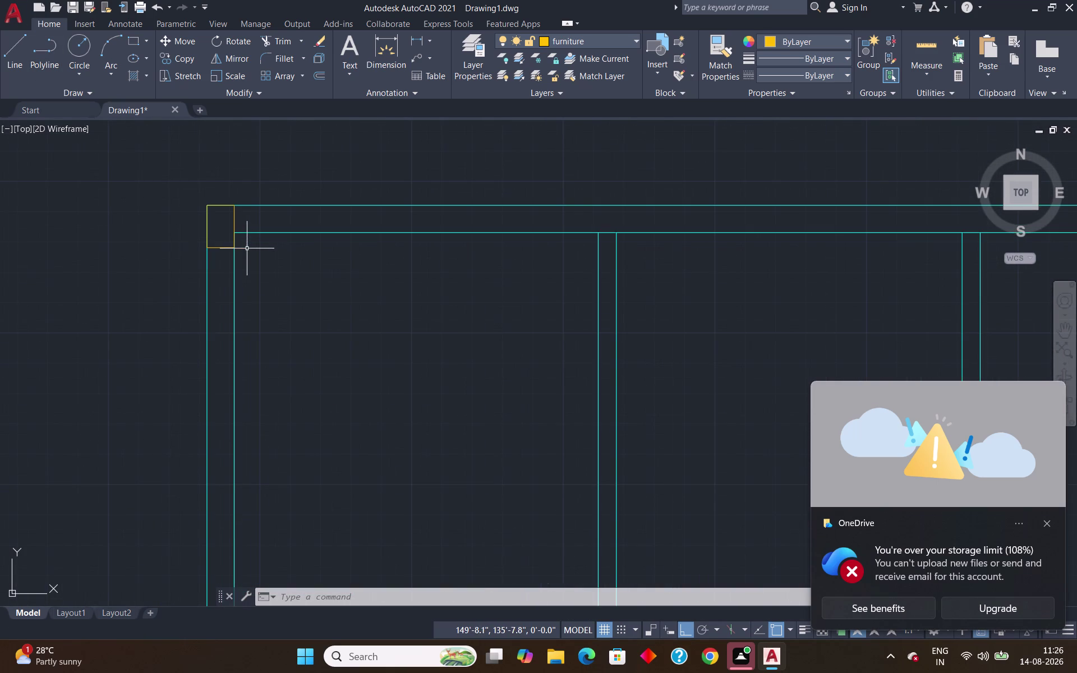
click(216, 247)
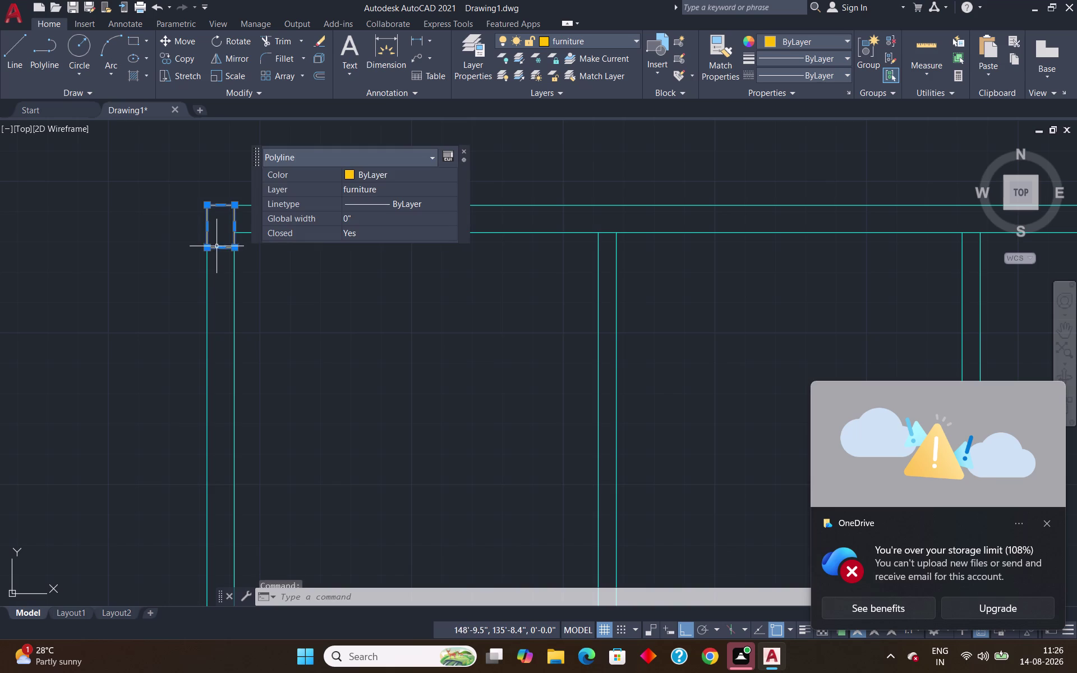
text(co)
key(Return)
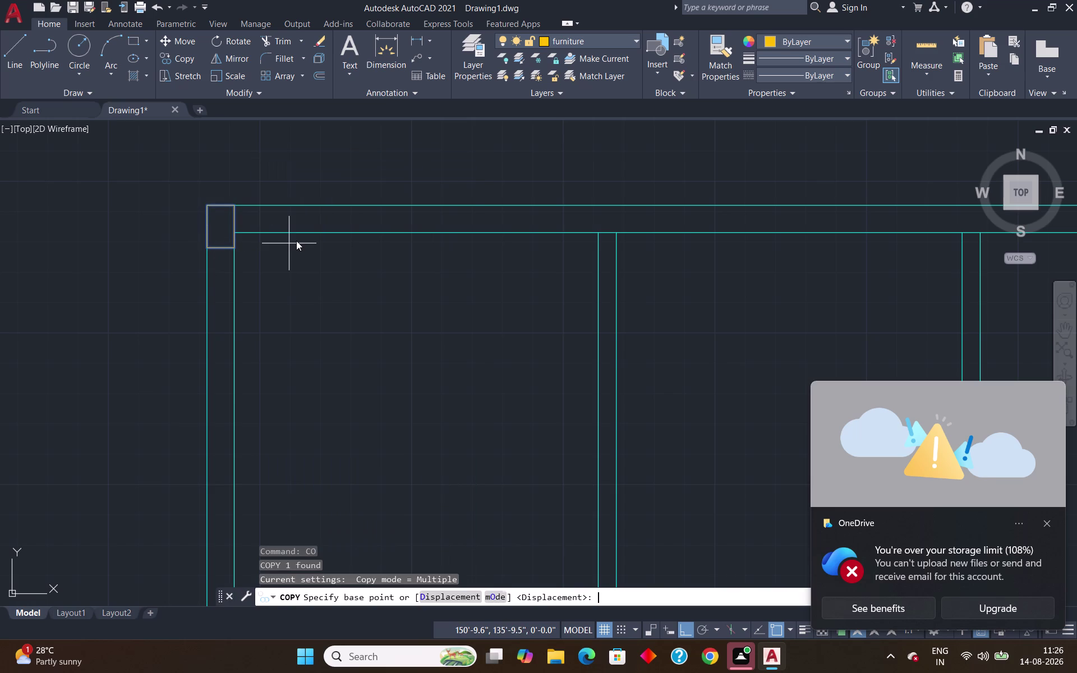
scroll(up, 3)
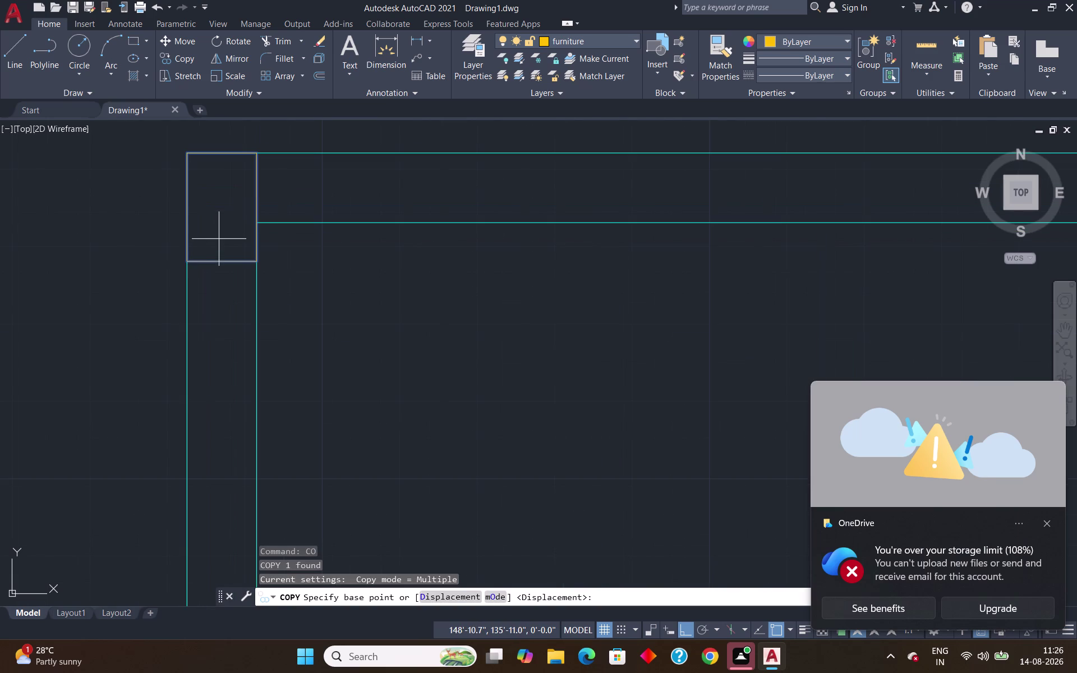
click(186, 264)
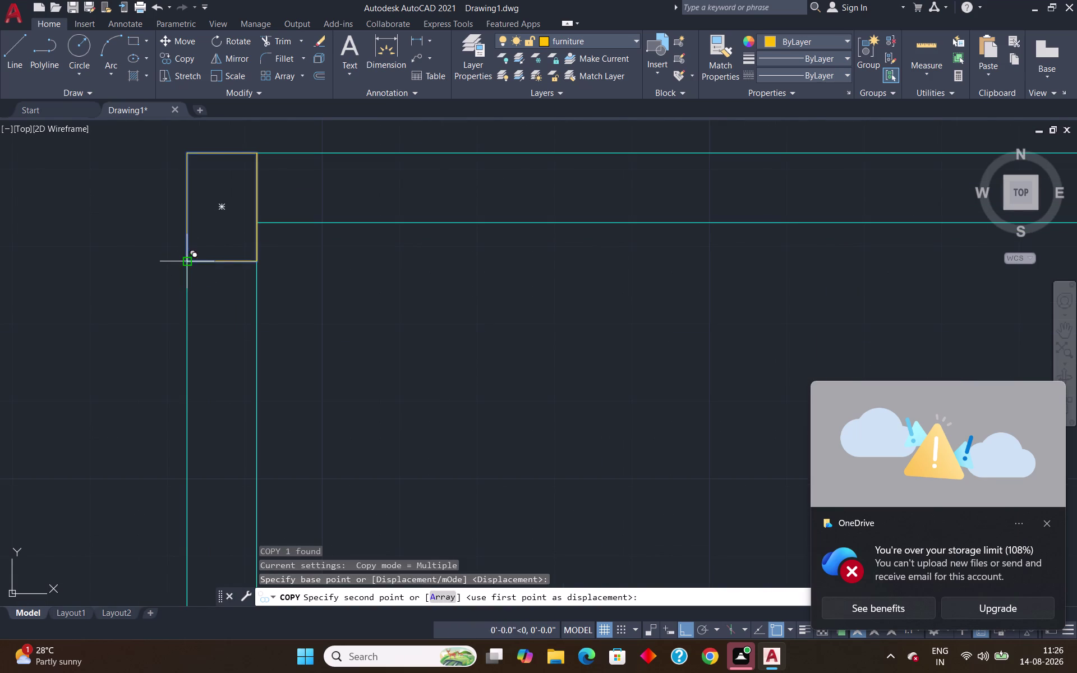
scroll(down, 3)
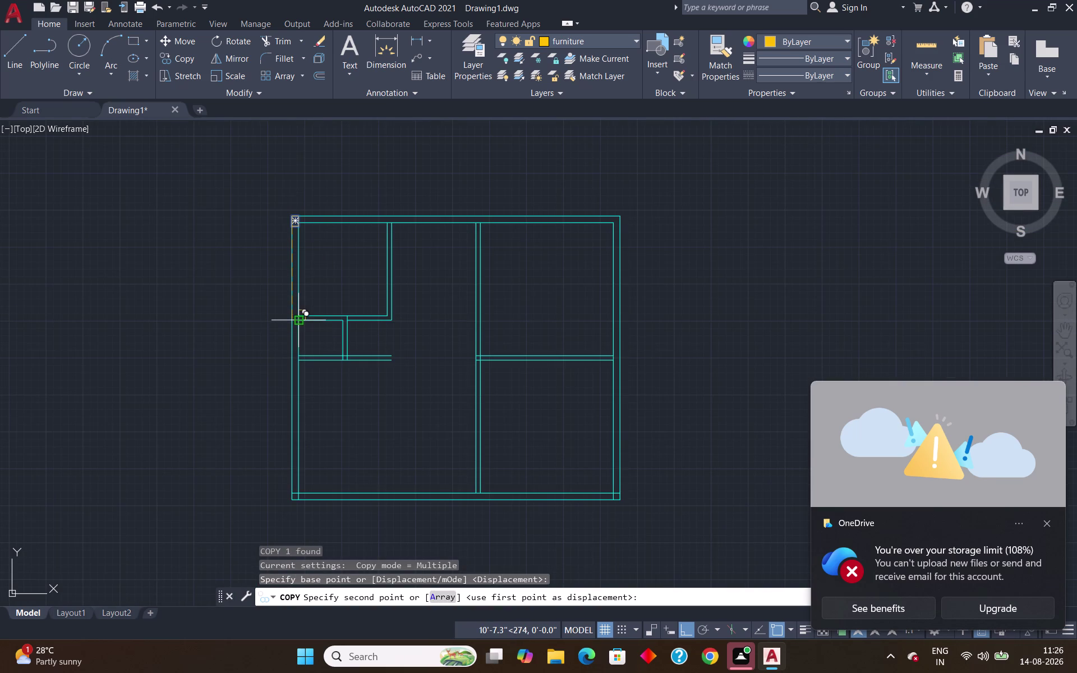
scroll(up, 3)
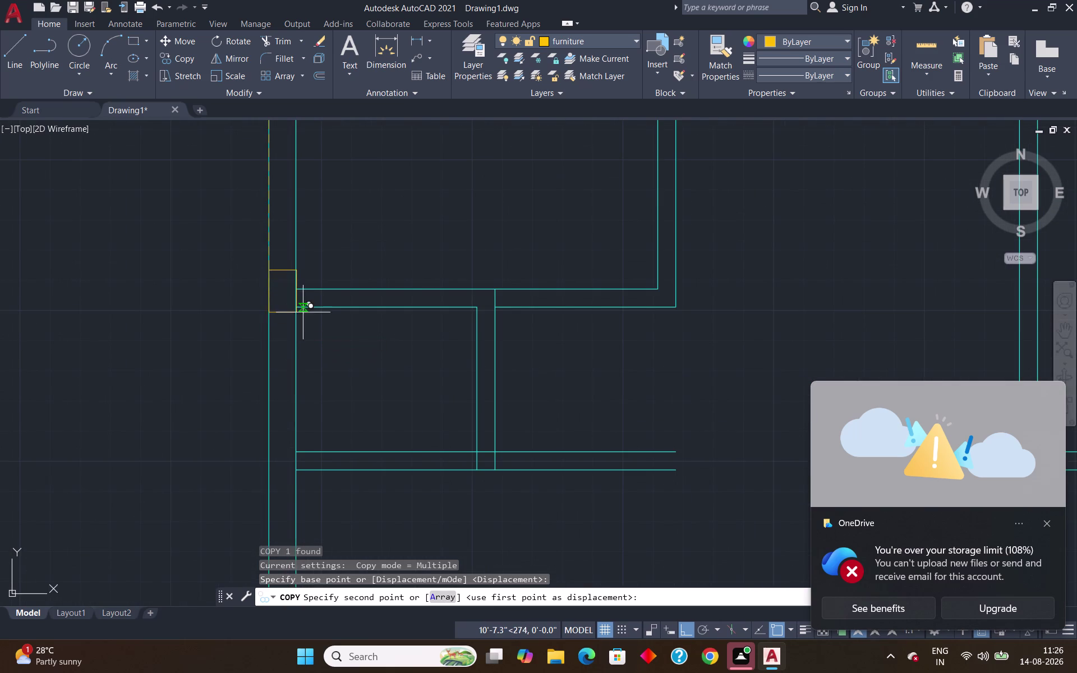
scroll(up, 3)
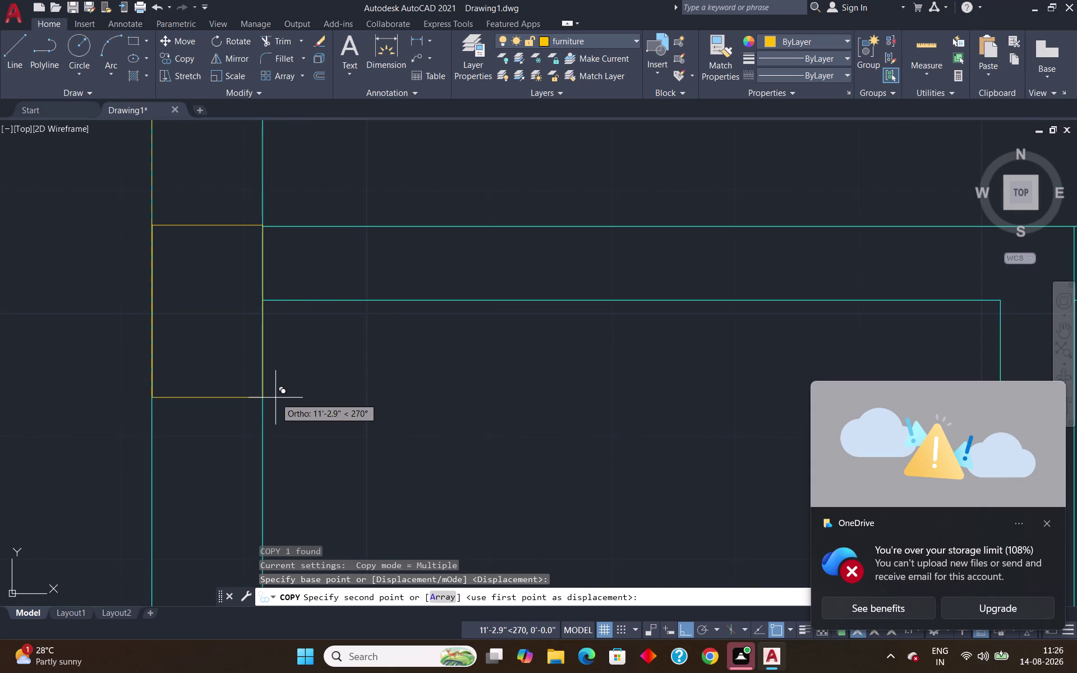
key(Escape)
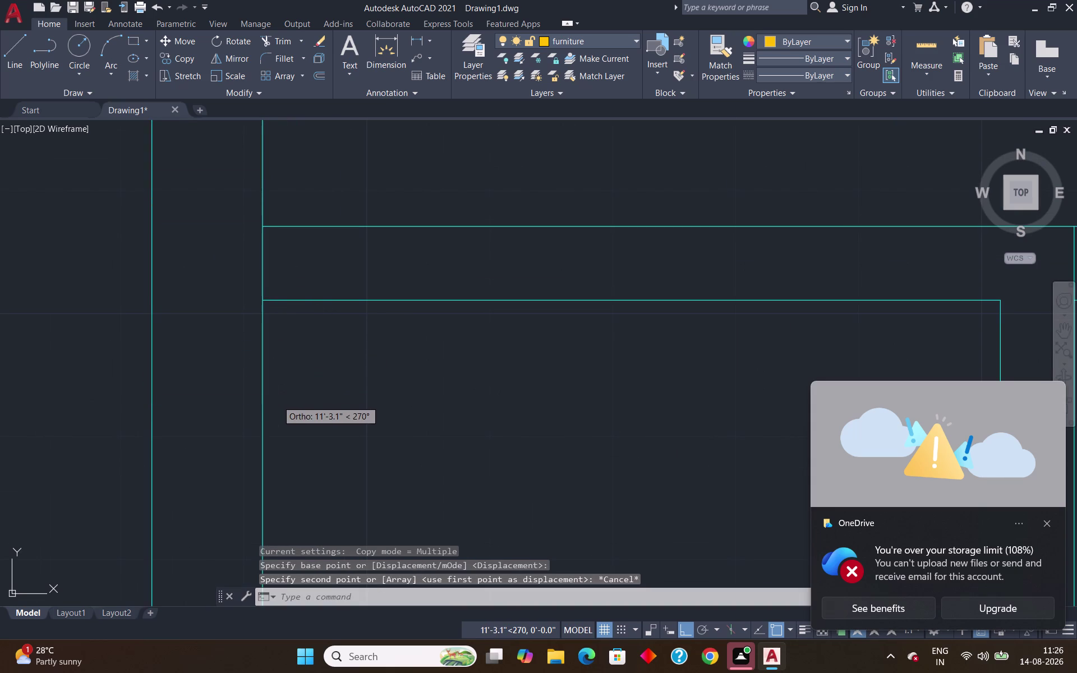
scroll(down, 3)
scroll(down, 3)
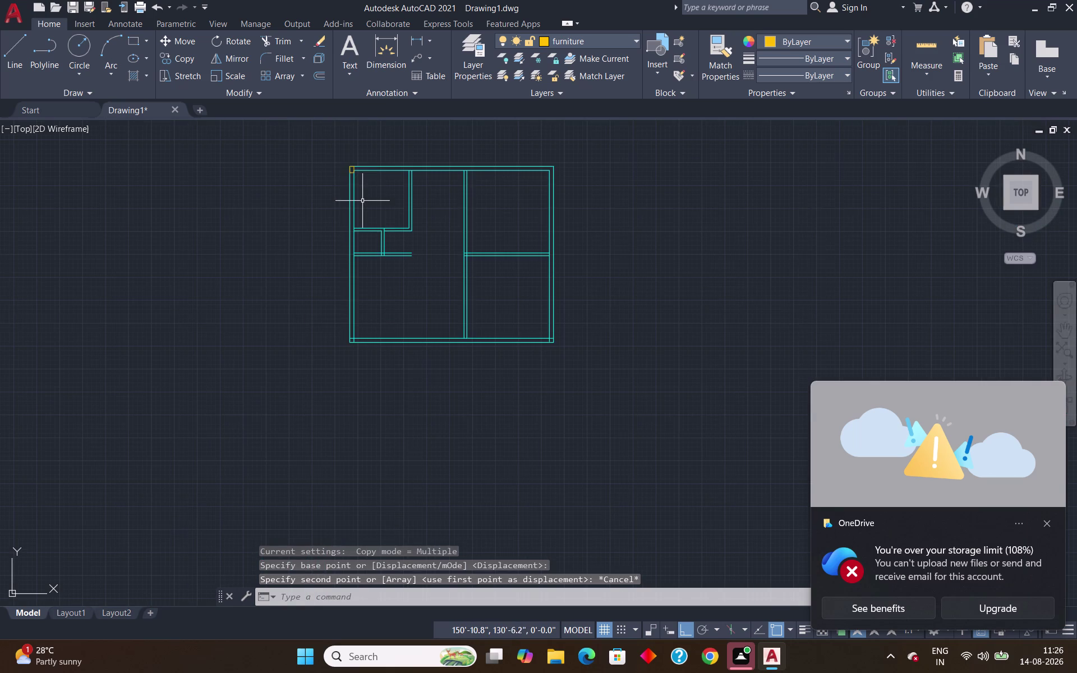
scroll(up, 3)
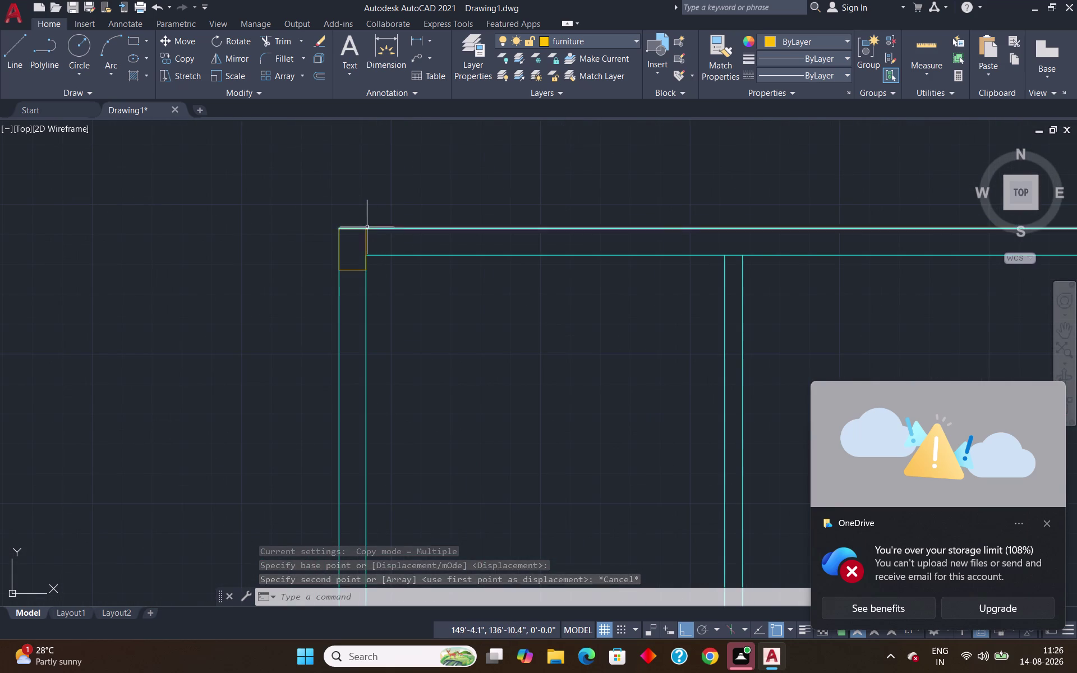
click(365, 236)
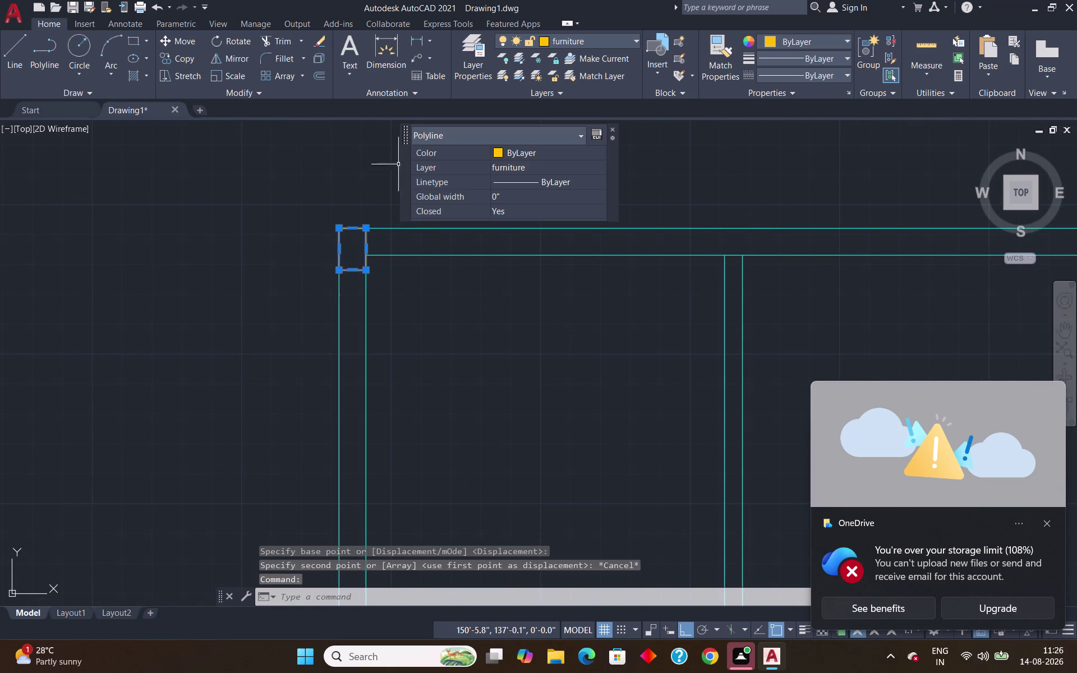
Copy the column rectangle from its top-right corner to a point lower on the left wall.
text(co)
key(Return)
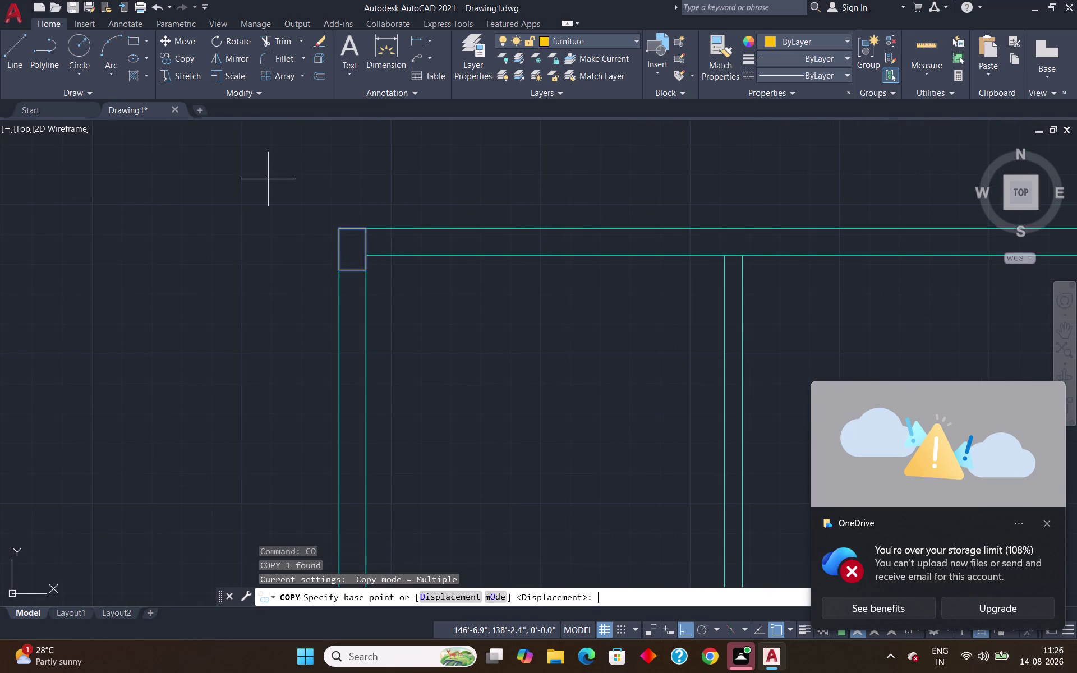
scroll(up, 3)
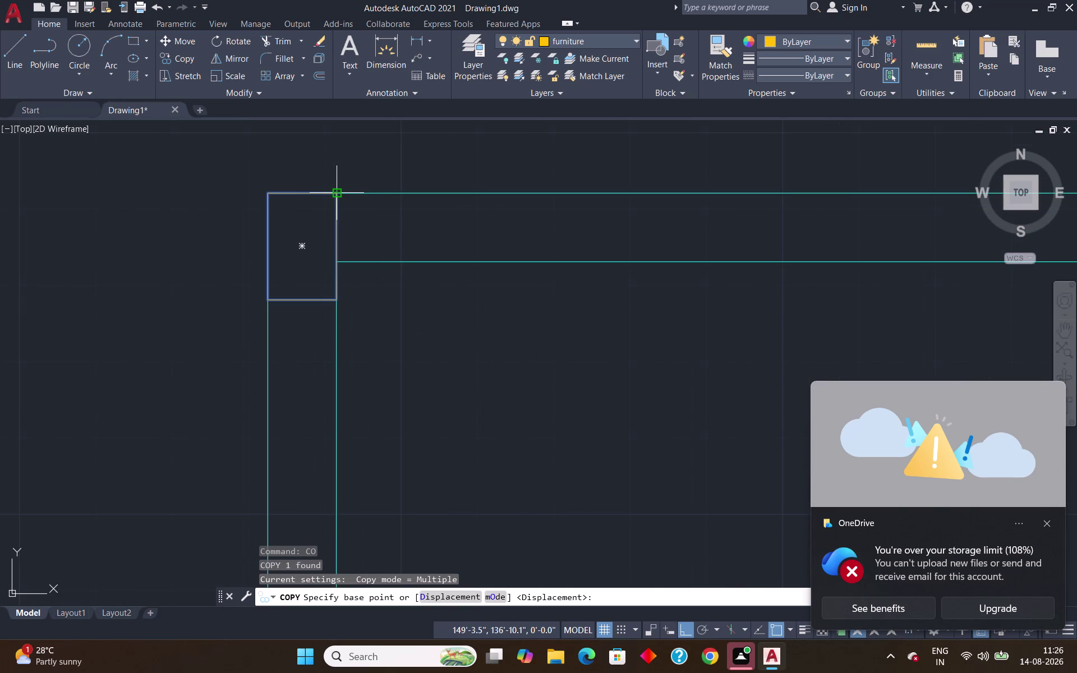
click(336, 195)
scroll(down, 3)
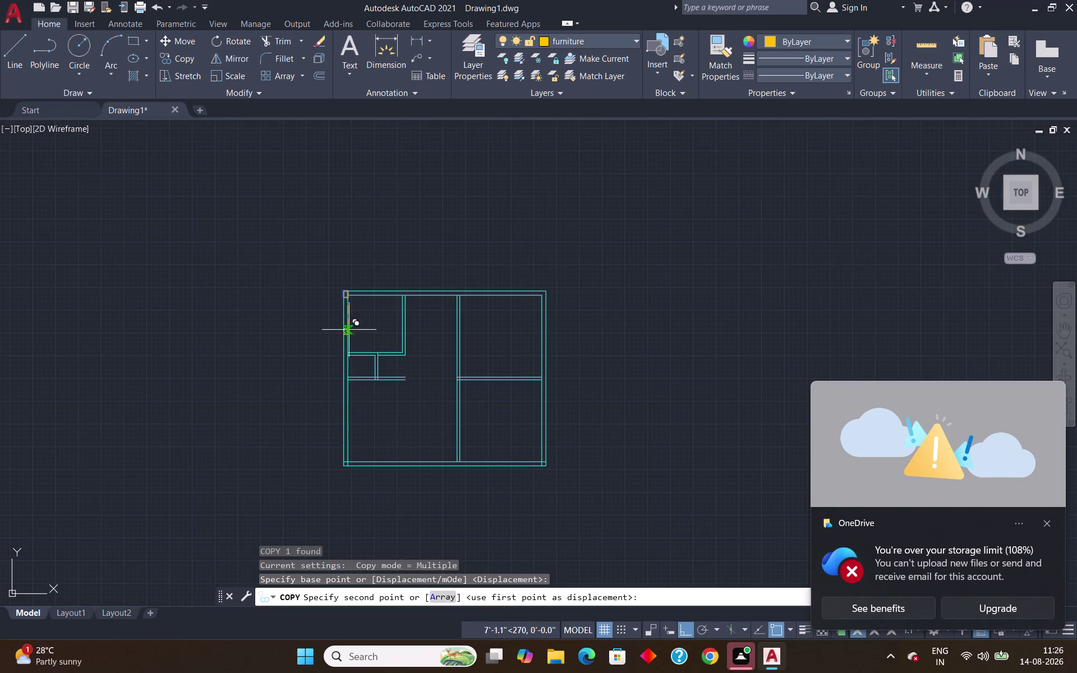
scroll(up, 3)
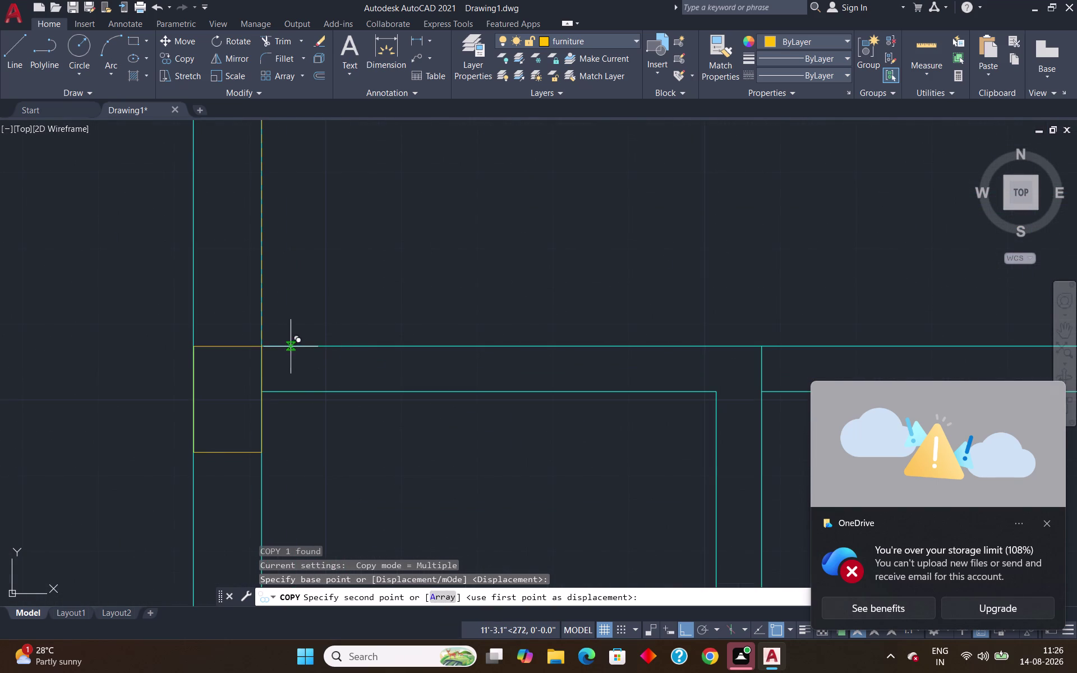
click(264, 350)
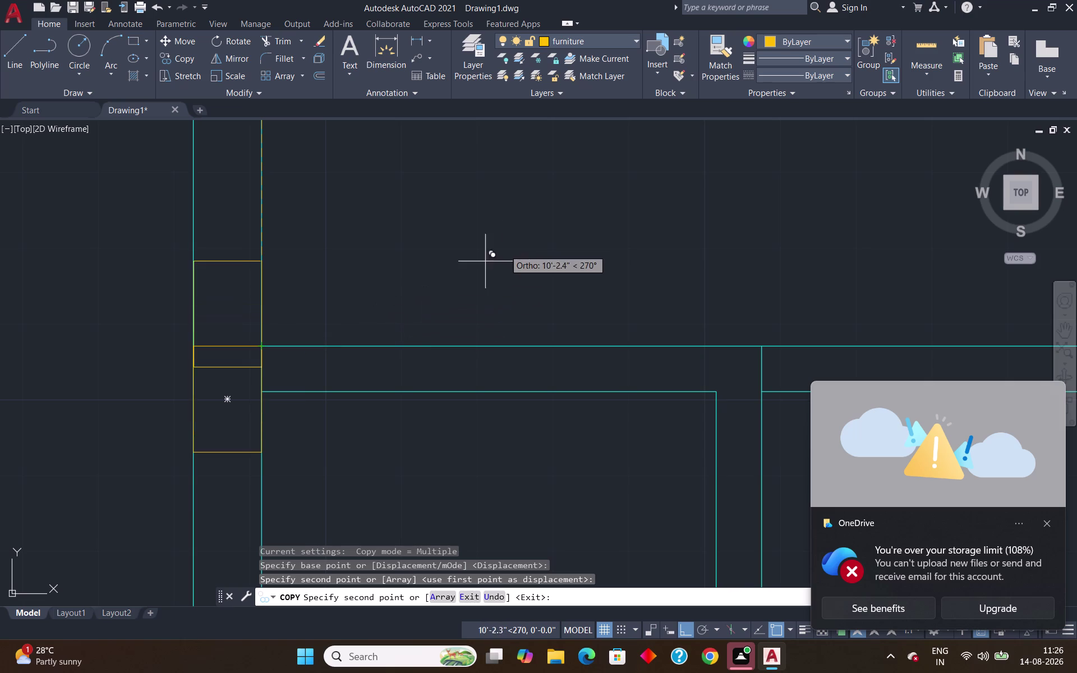
scroll(down, 3)
scroll(down, 3)
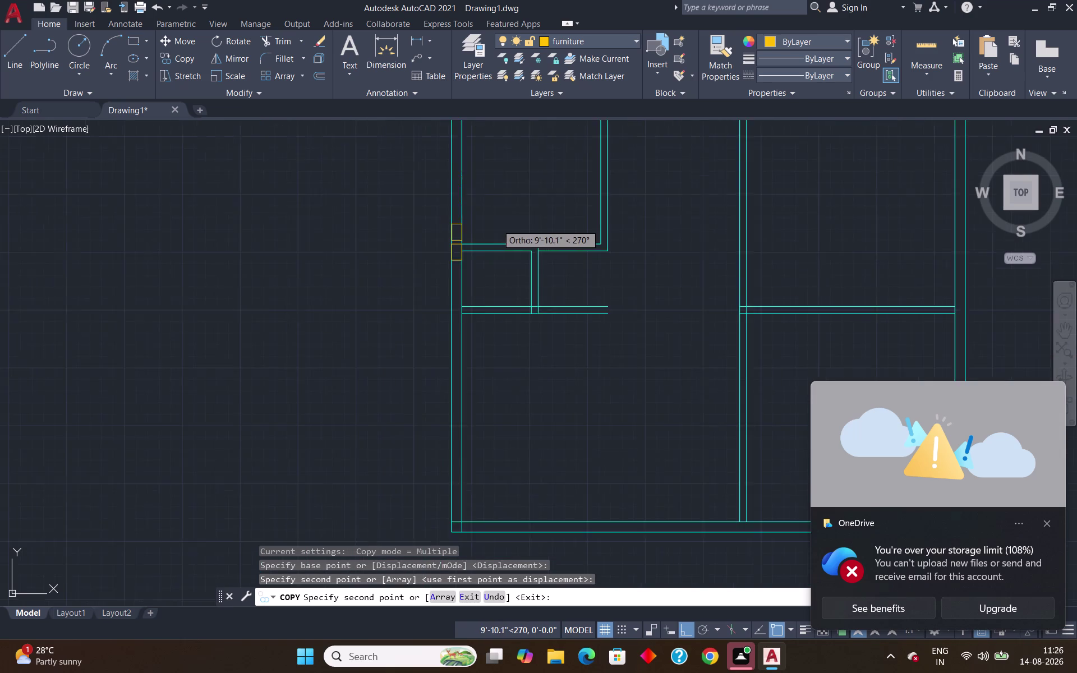
scroll(down, 3)
key(Escape)
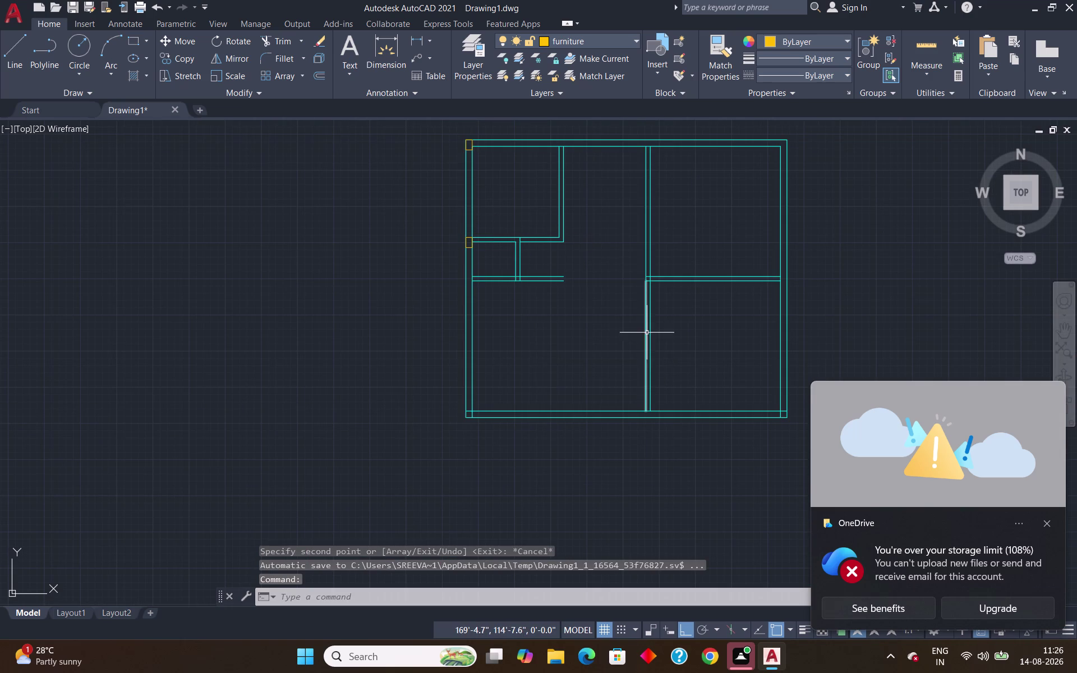
Pan to the upper-left junction and select its column rectangle.
middle_drag(639, 327, 229, 286)
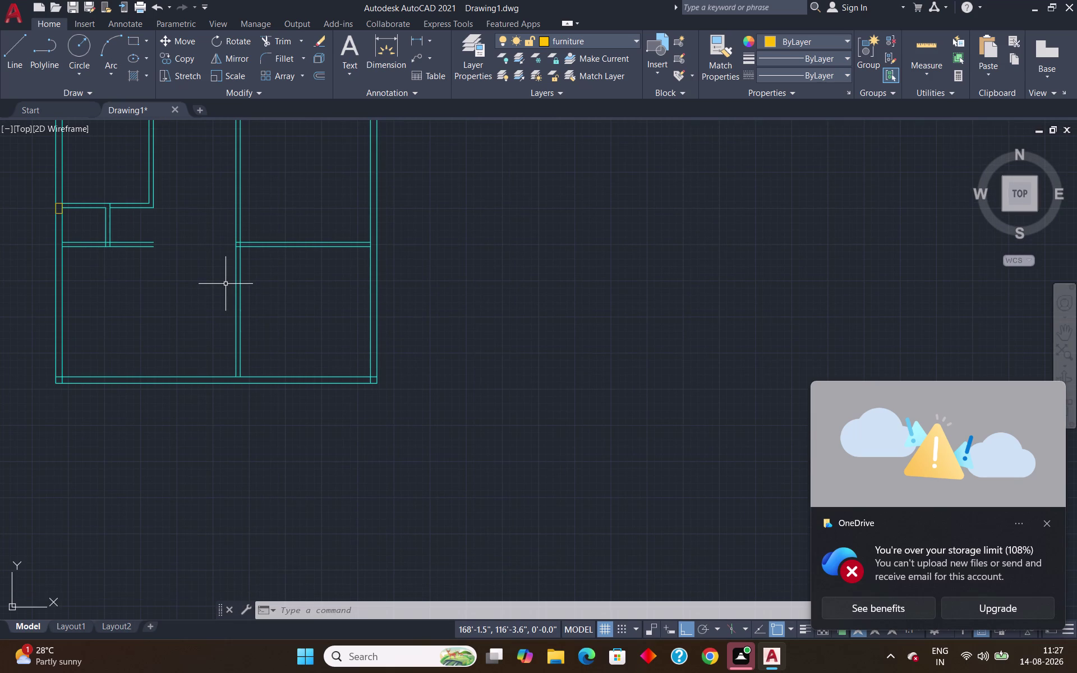
key(c)
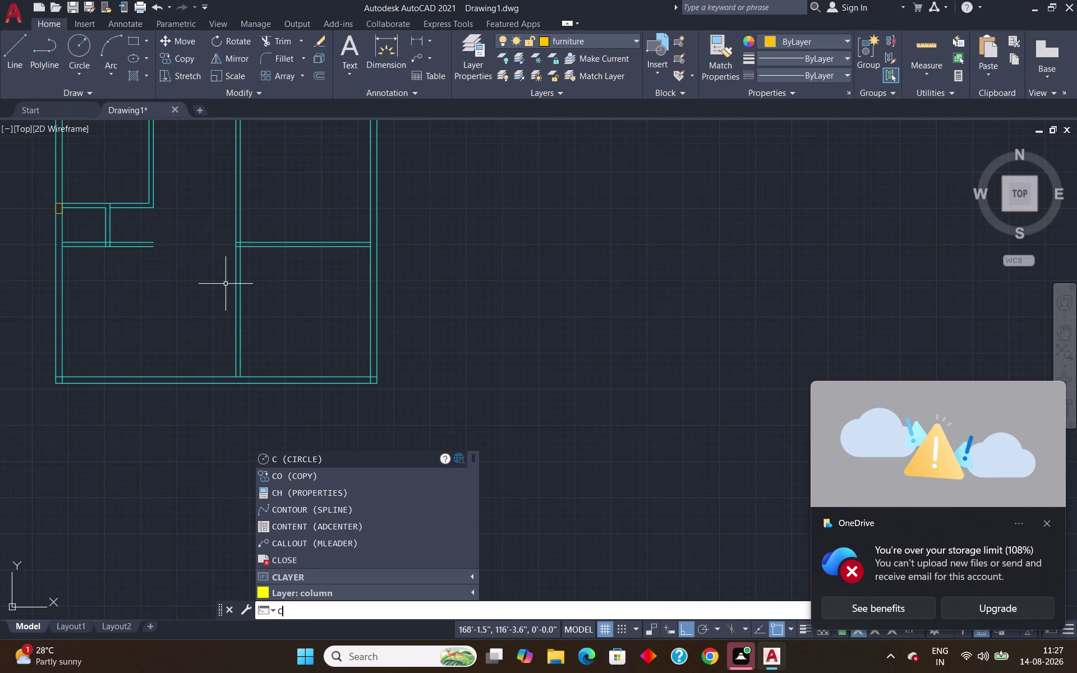
key(Escape)
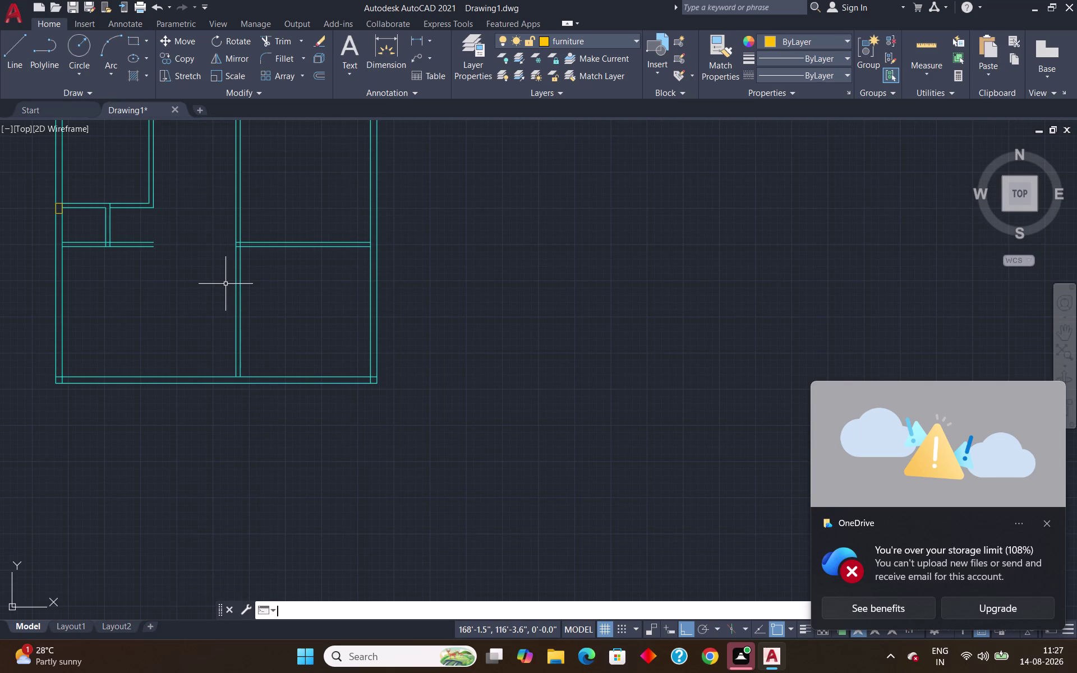
scroll(up, 3)
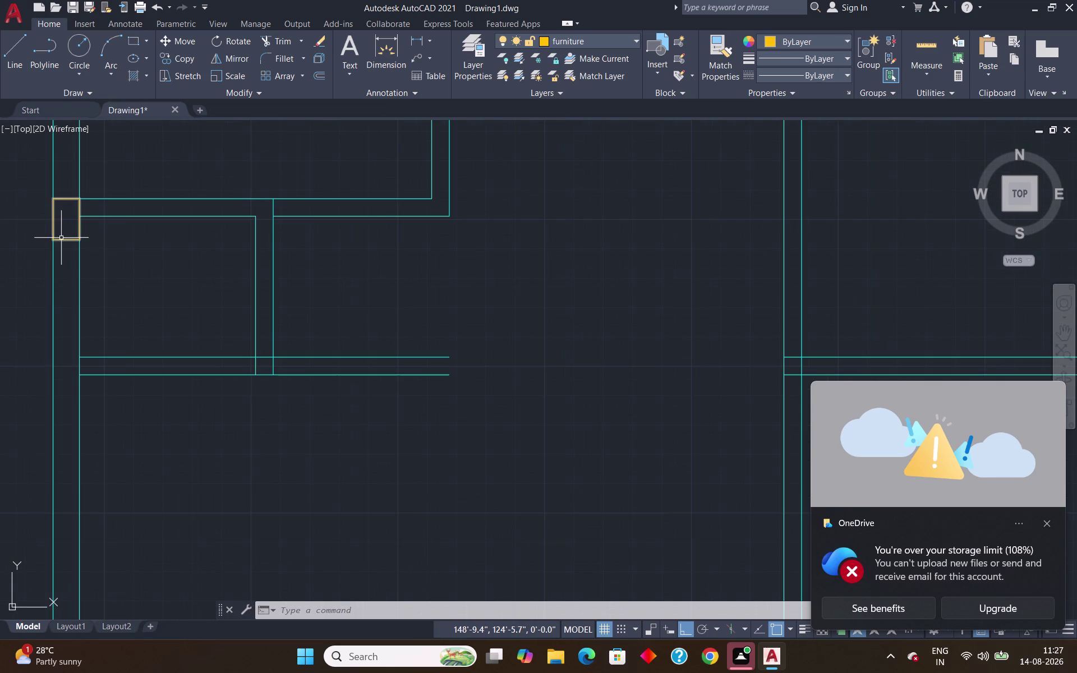
click(61, 241)
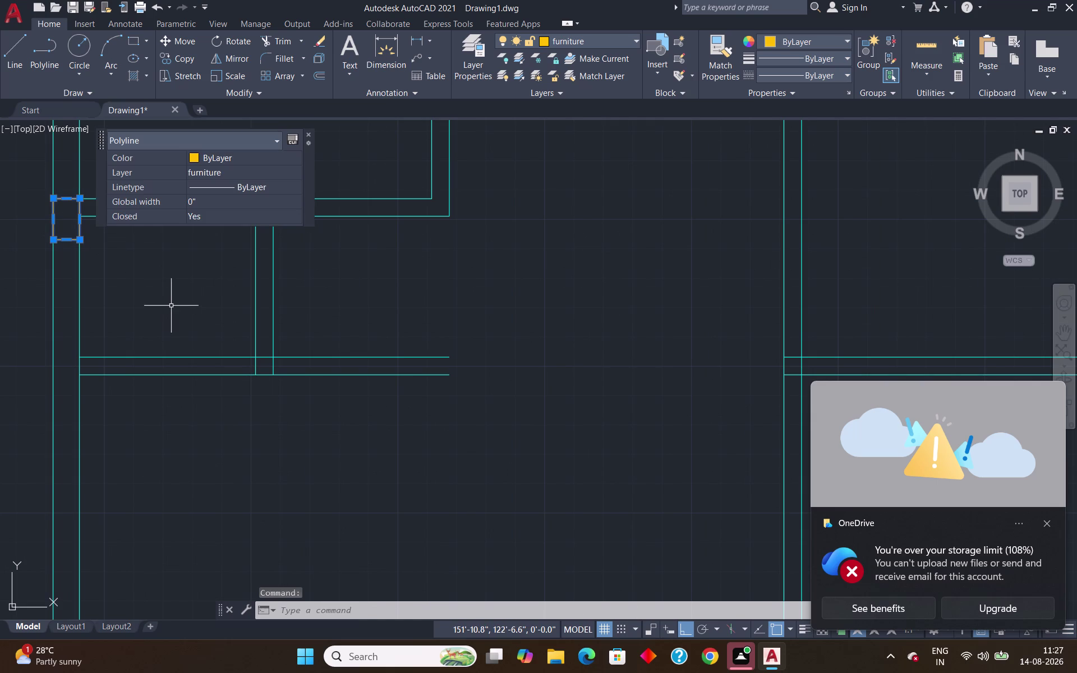
Copy the junction column to two points 15'5" and 16'8" to the right.
text(co)
key(Return)
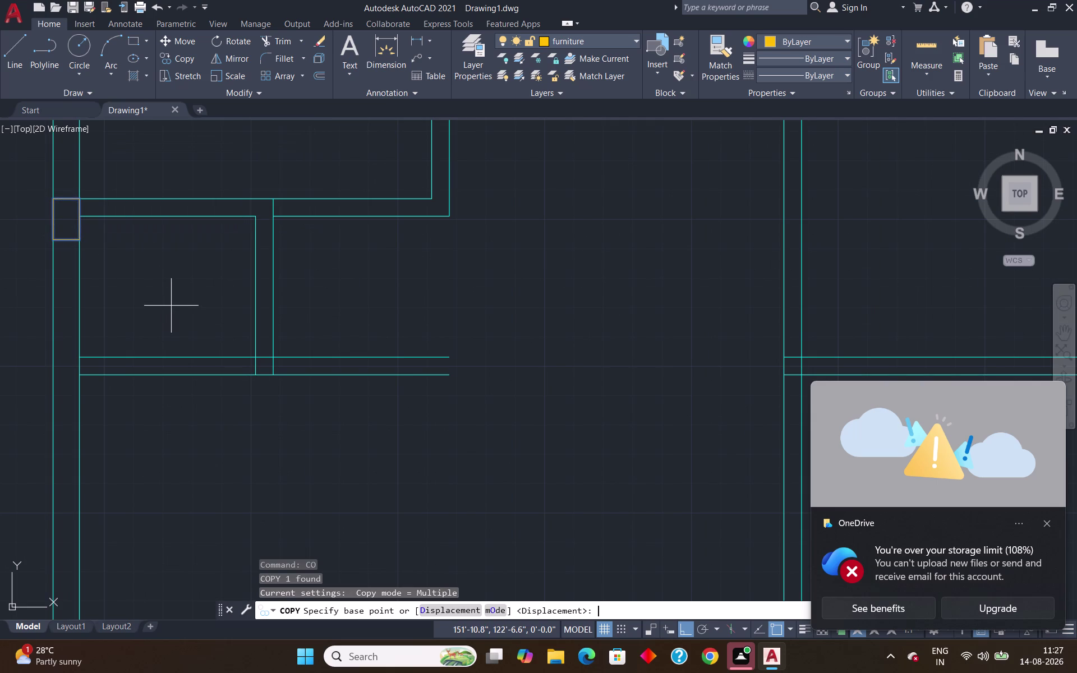
click(50, 240)
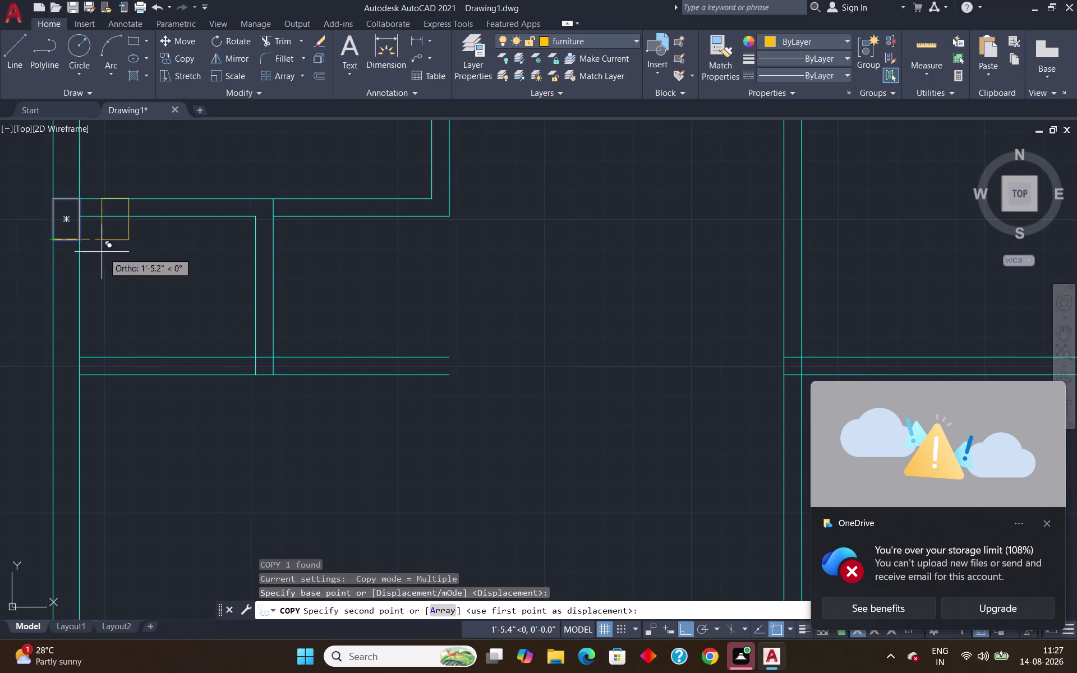
click(578, 286)
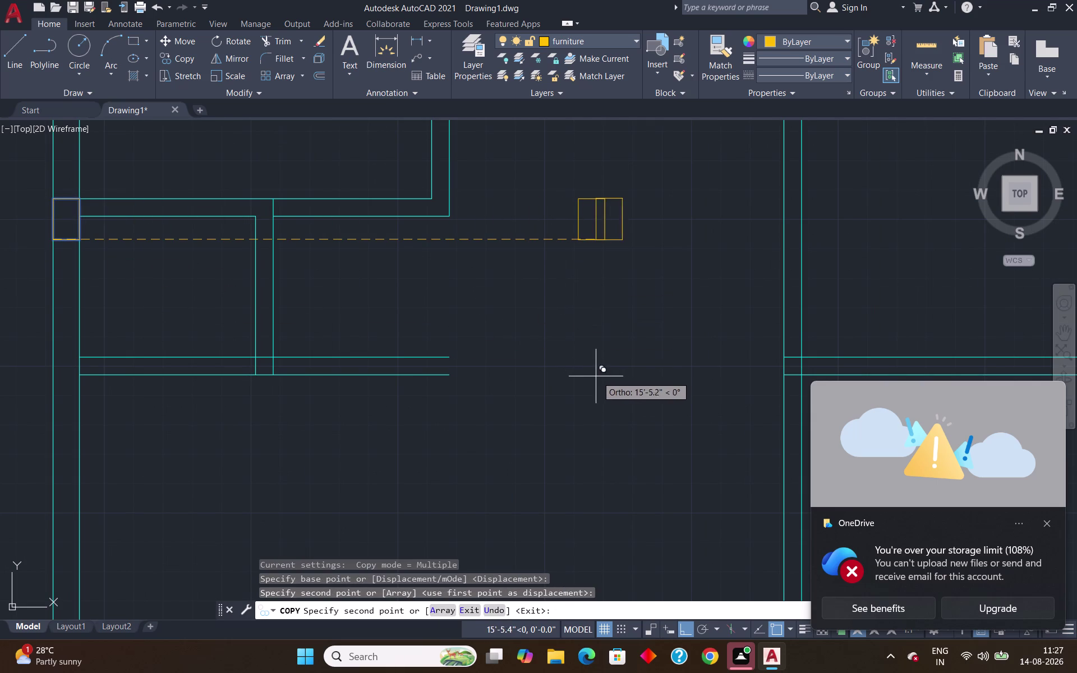
click(651, 349)
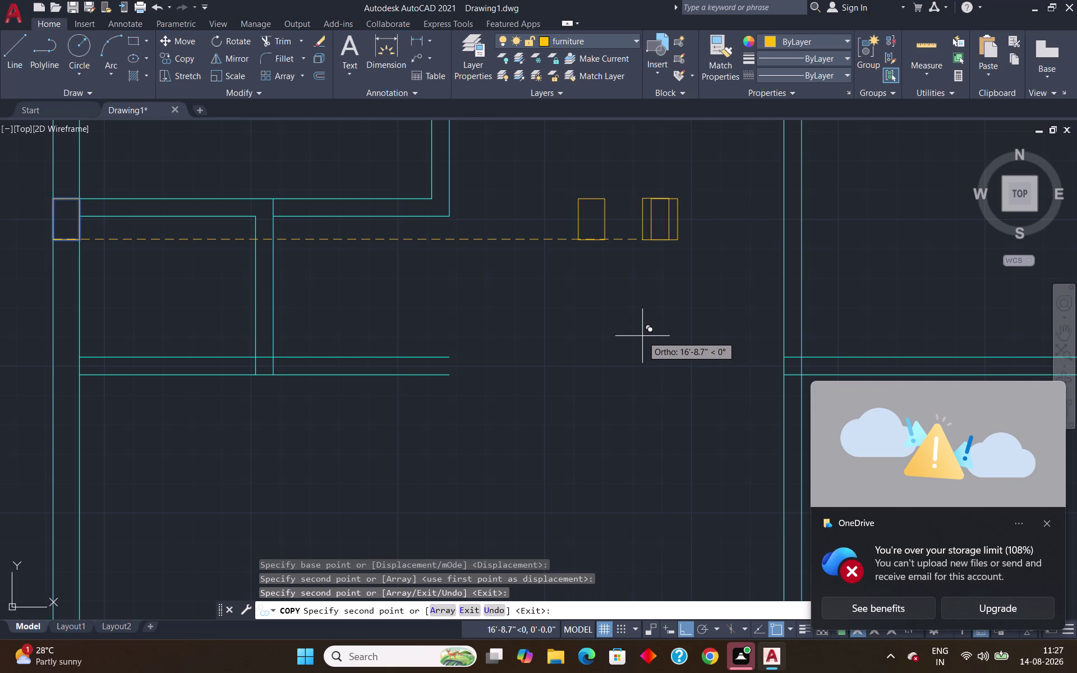
key(Return)
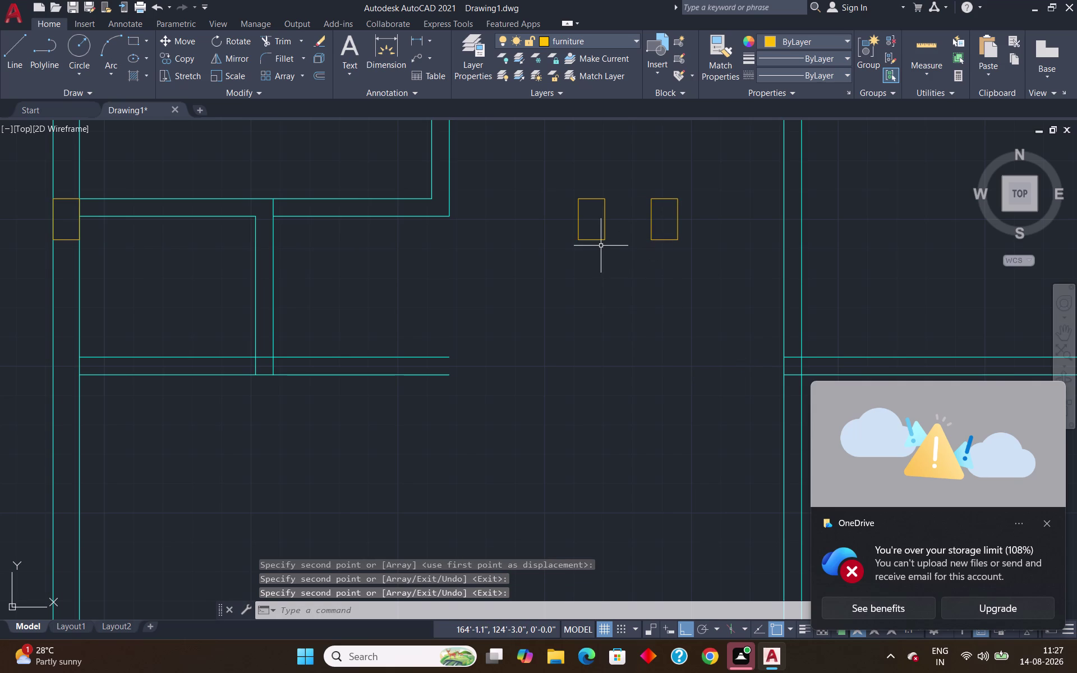
click(579, 239)
Rotate the first column copy 90° about its bottom corner.
text(r)
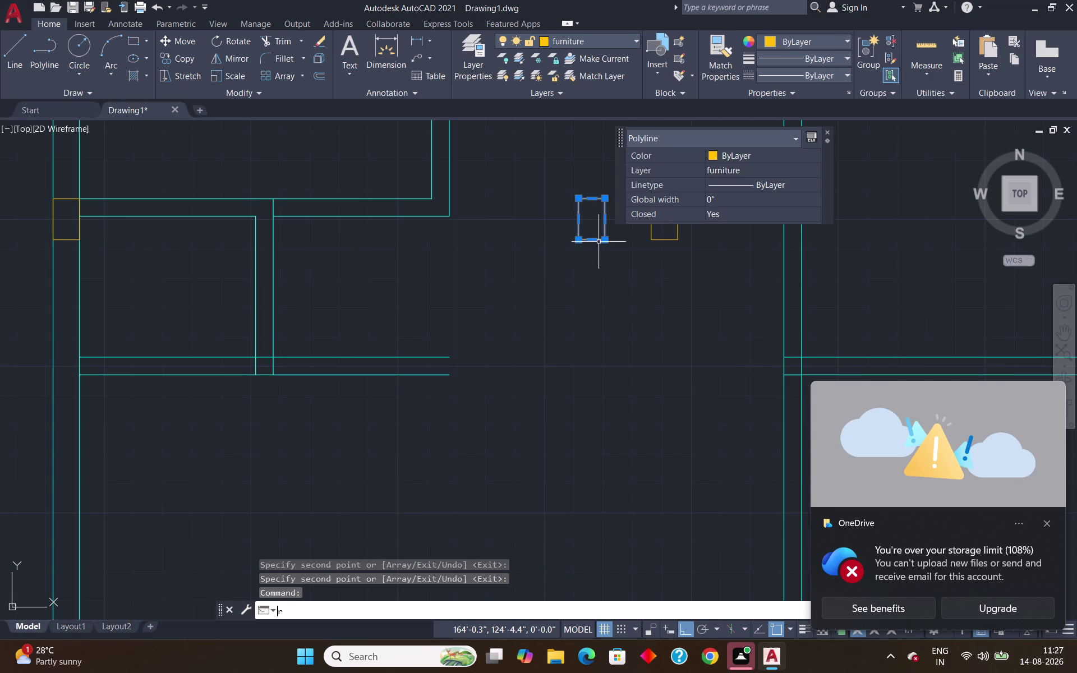
text(o)
key(Return)
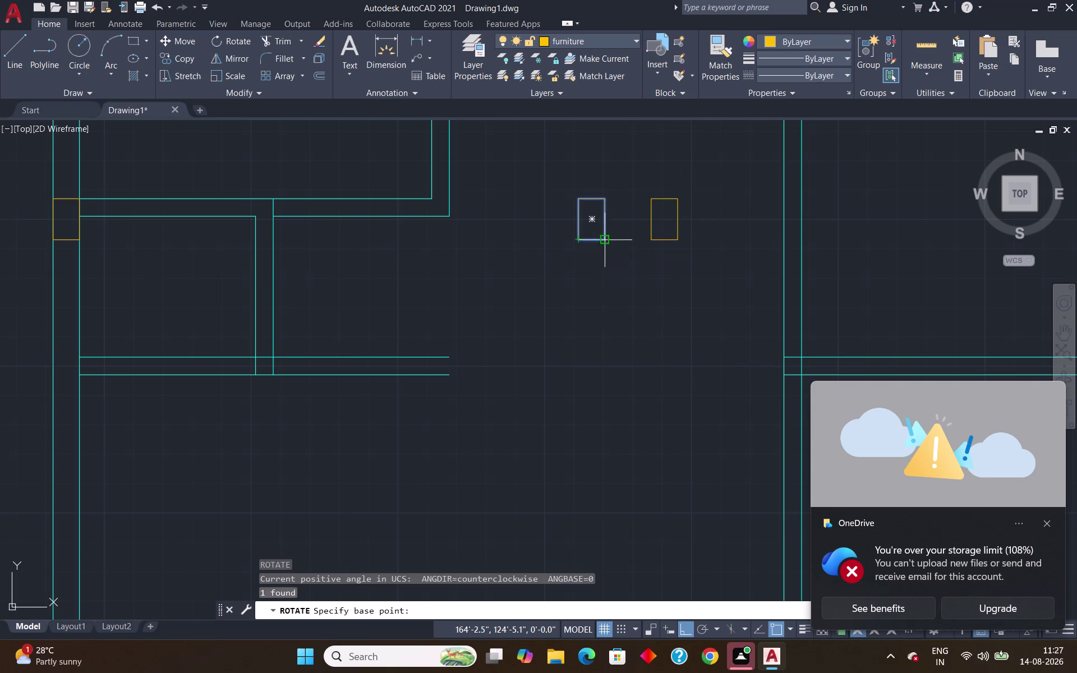
click(580, 201)
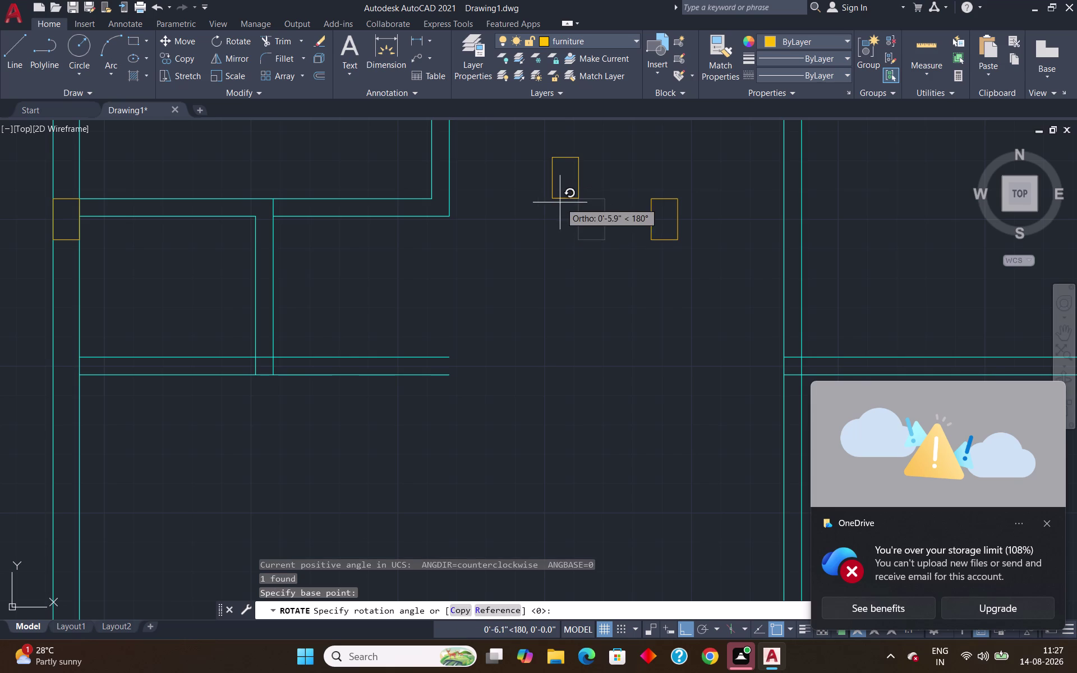
click(548, 147)
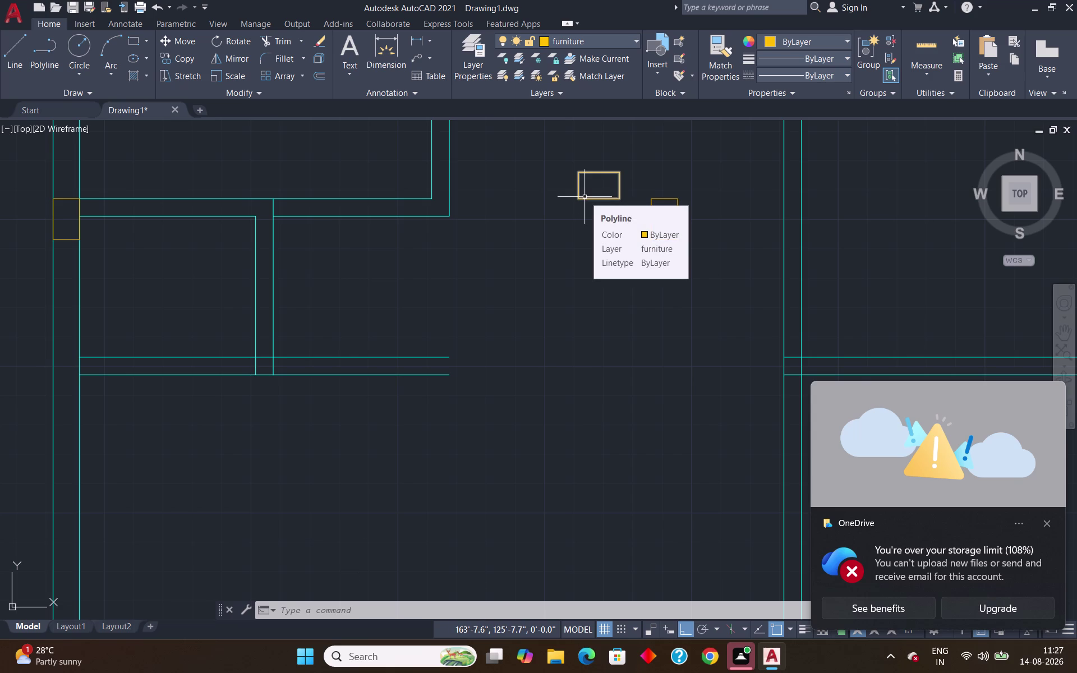
scroll(down, 3)
scroll(down, 3)
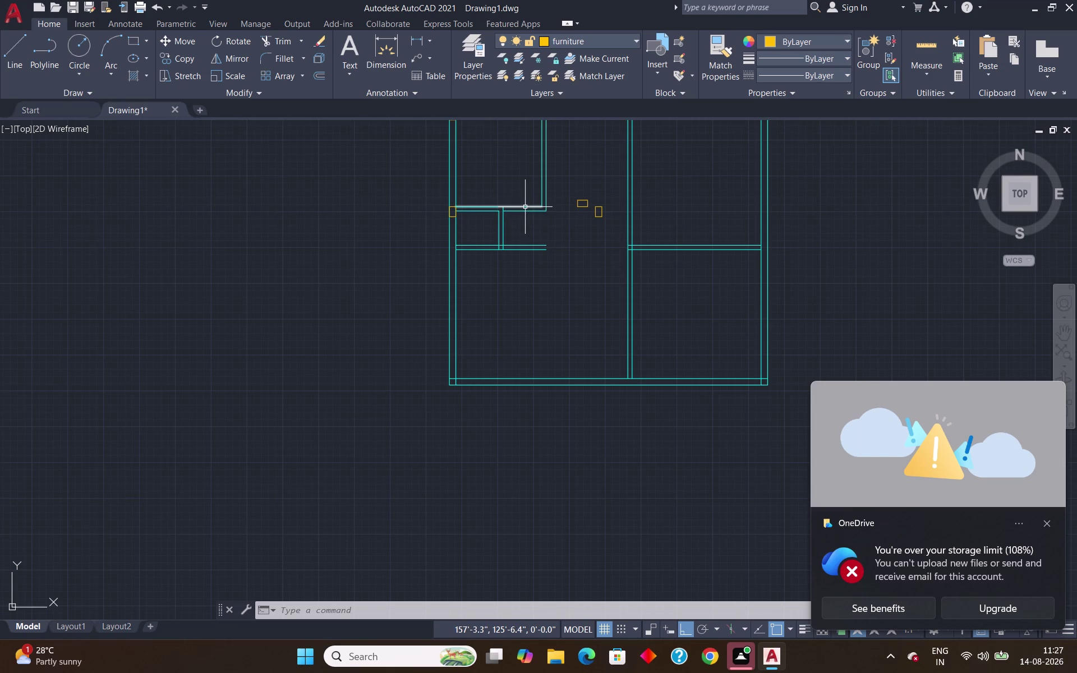
middle_drag(497, 173, 452, 230)
scroll(up, 3)
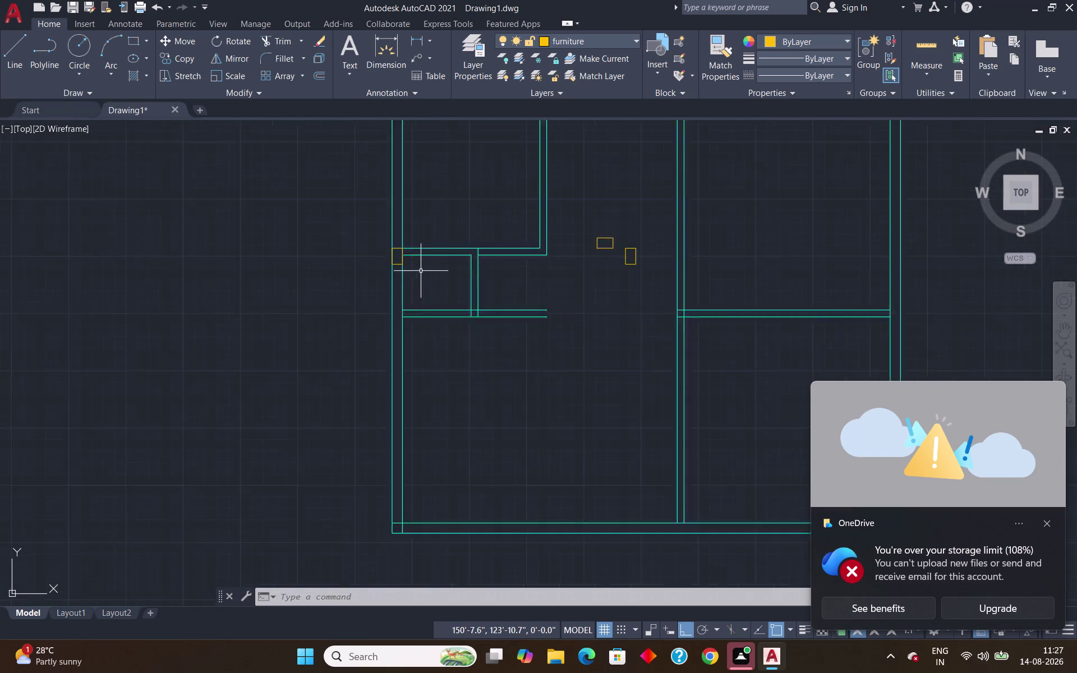
scroll(up, 3)
Move the left-wall column by its top corner to the lower wall intersection.
click(363, 252)
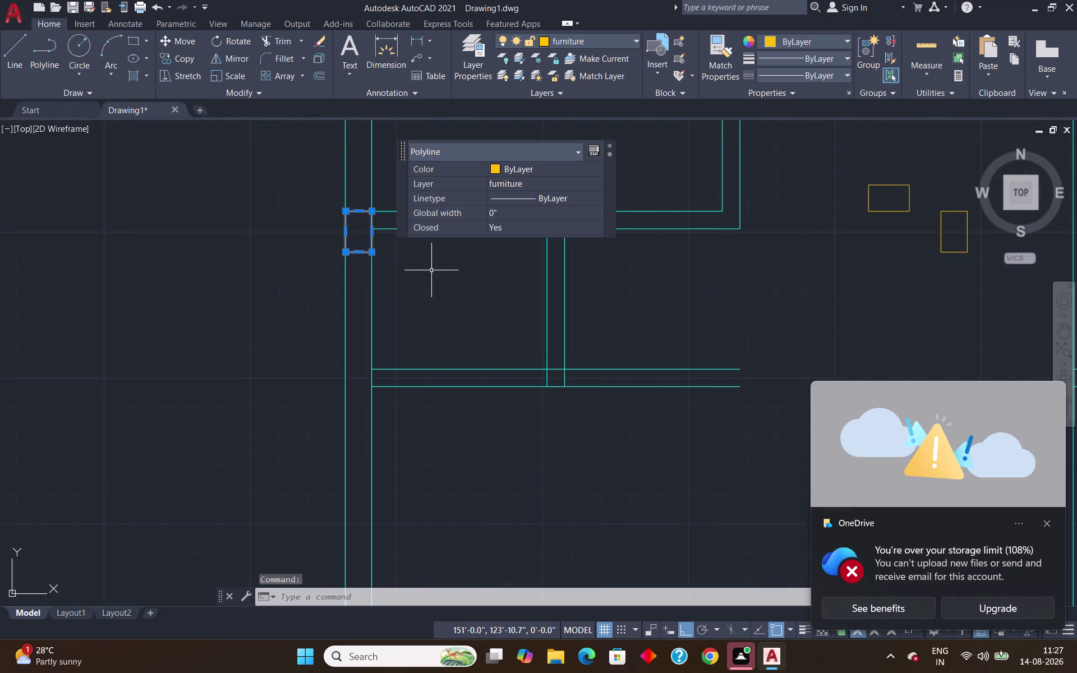
key(m)
key(Return)
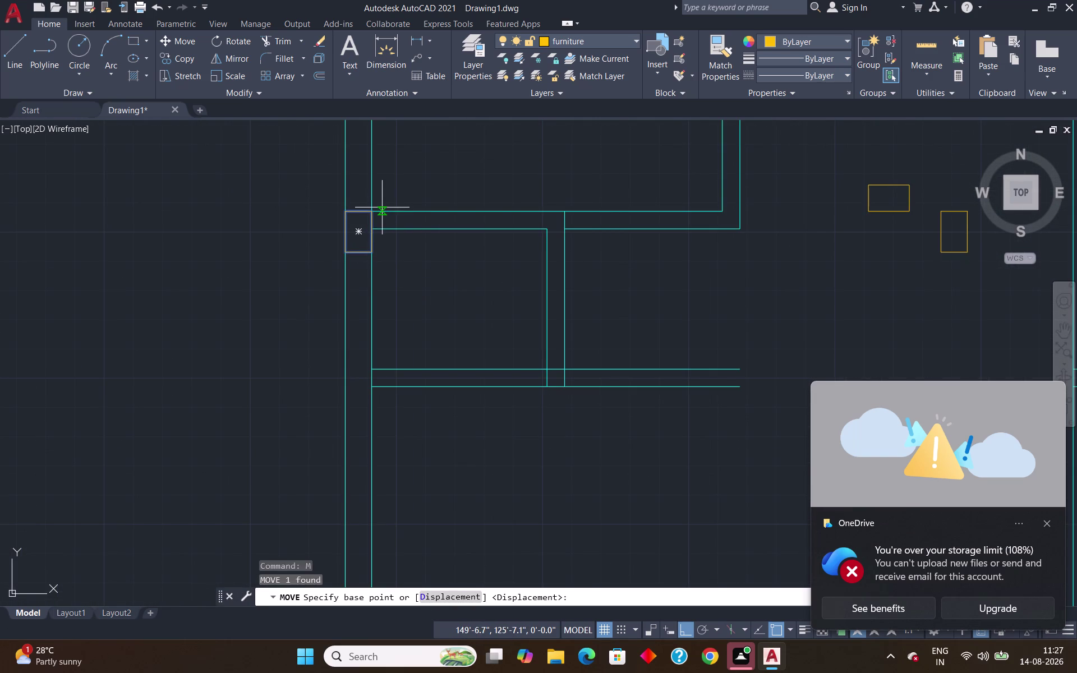
scroll(up, 3)
click(354, 221)
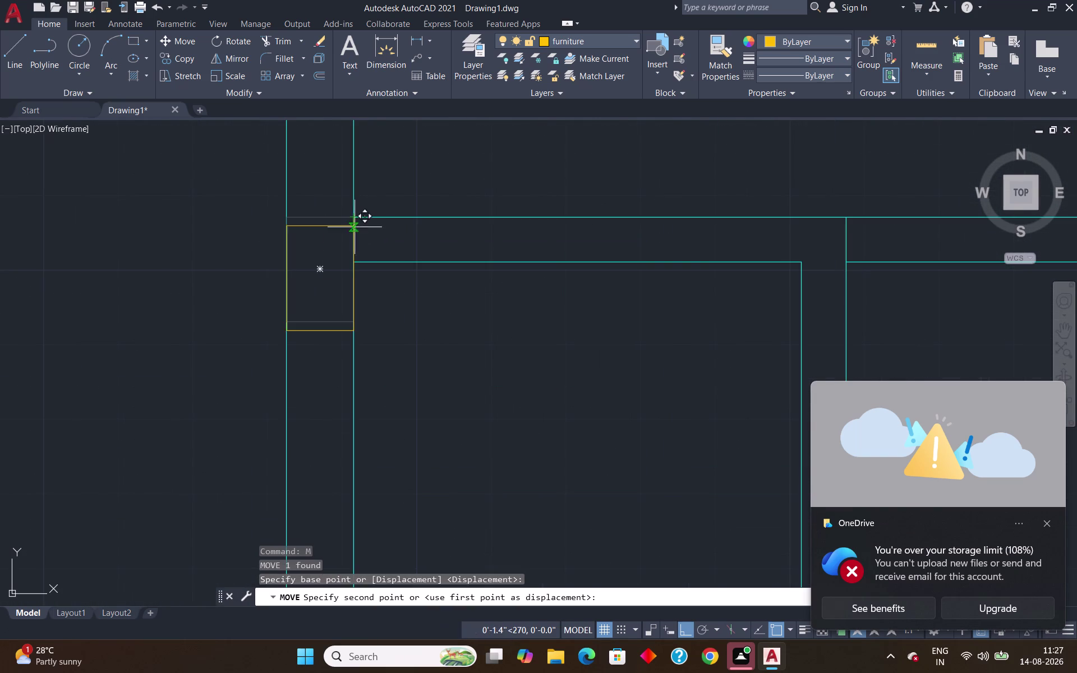
scroll(down, 3)
scroll(up, 3)
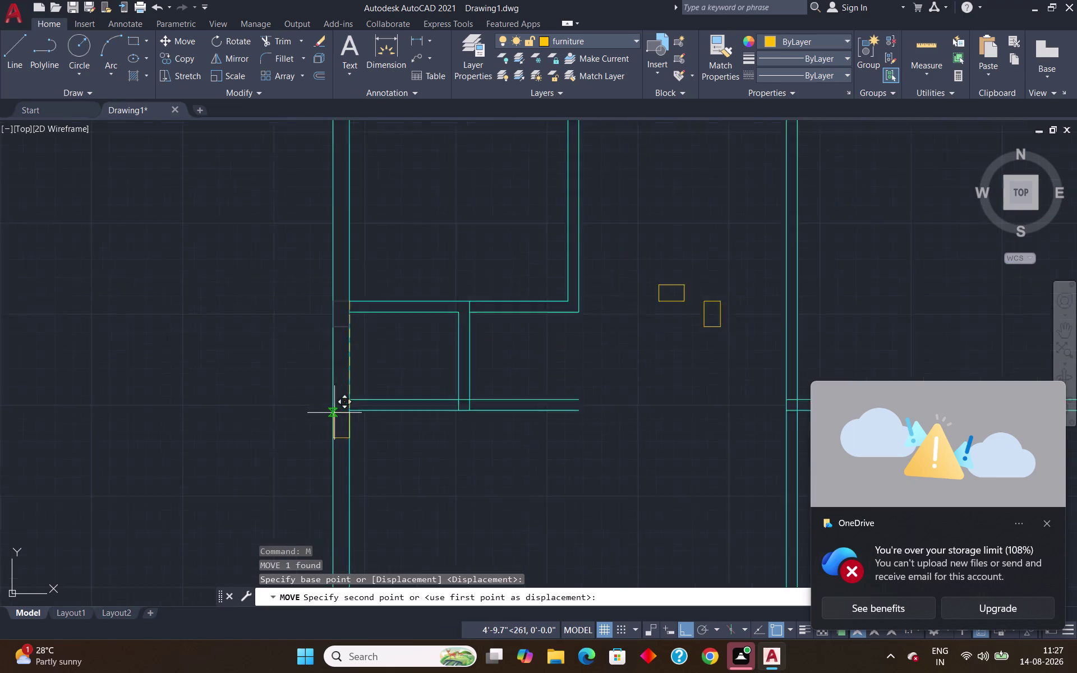
scroll(up, 3)
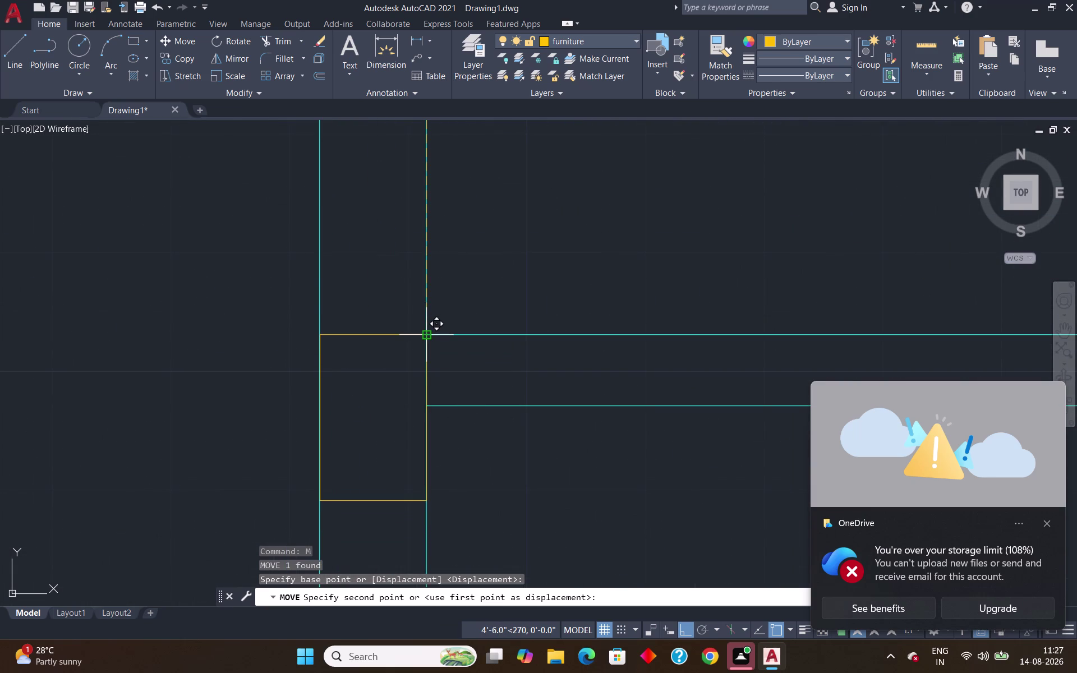
click(425, 339)
Pan to the two copied columns and select the horizontal rectangle.
scroll(down, 3)
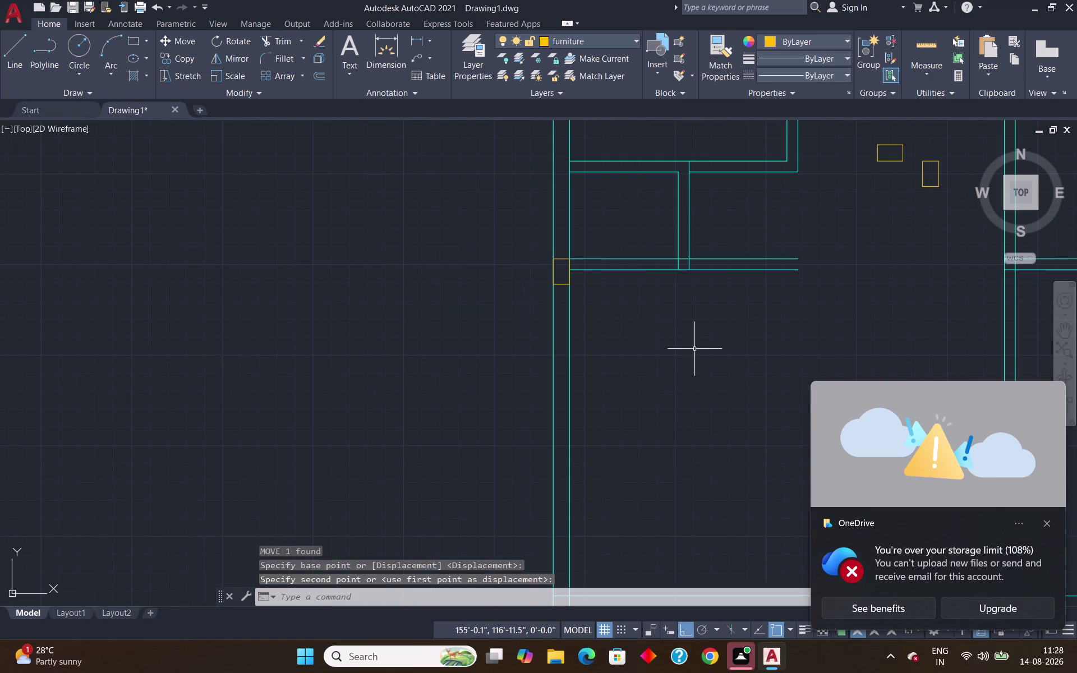
middle_drag(695, 349, 326, 349)
scroll(up, 3)
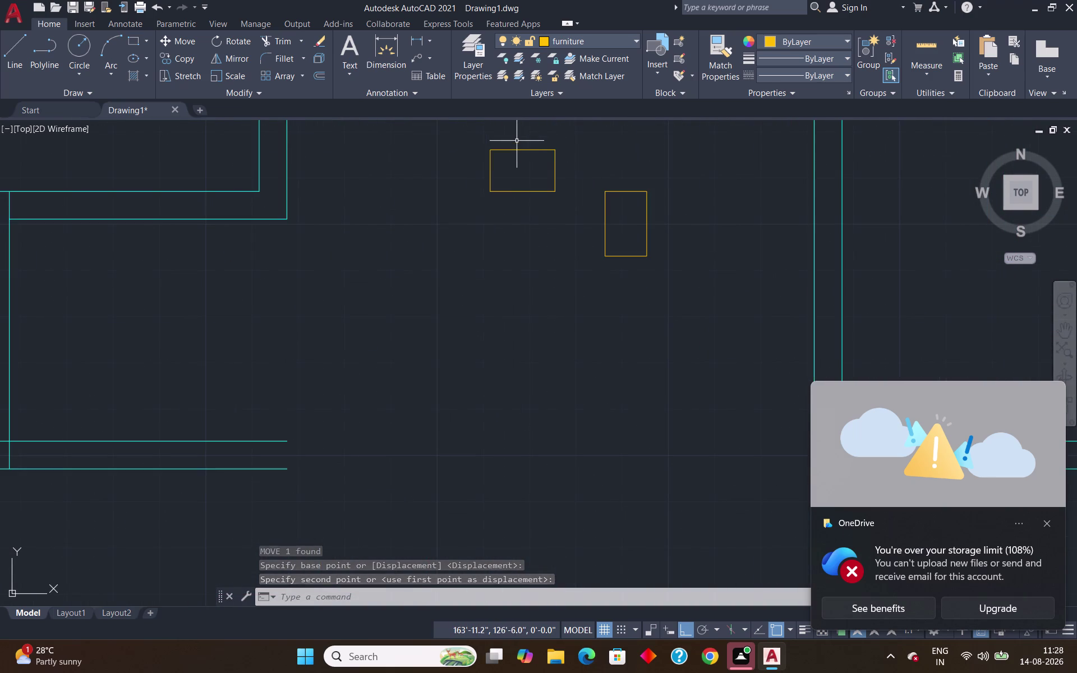
click(490, 191)
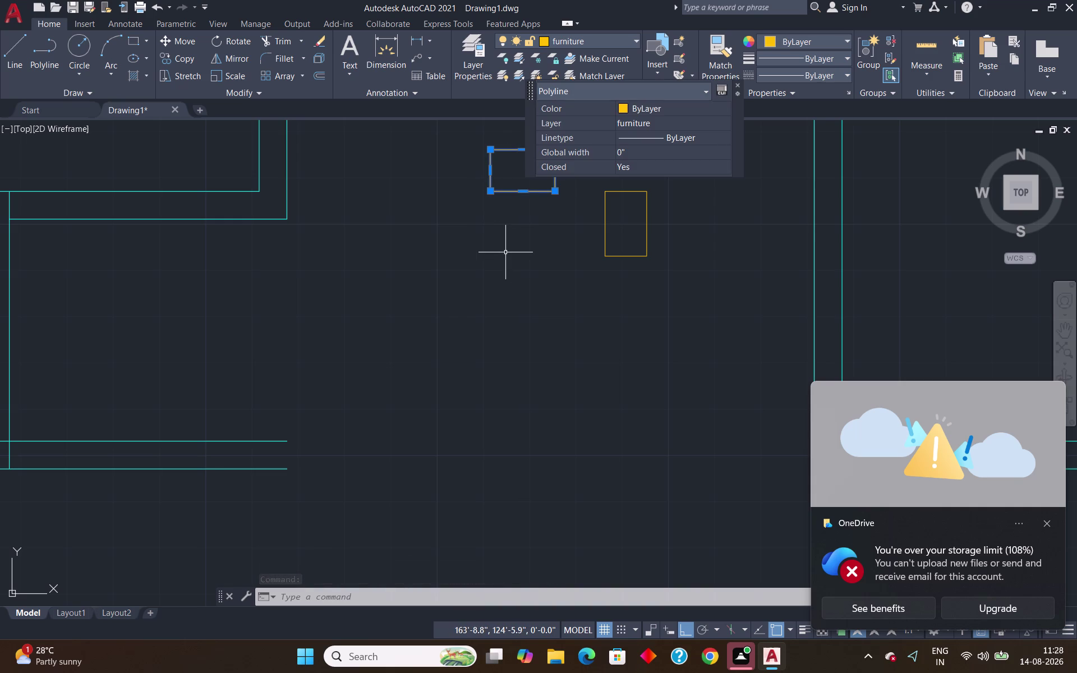
Cancel a copy of the horizontal column and set 'wall' as the current layer.
text(co)
key(Return)
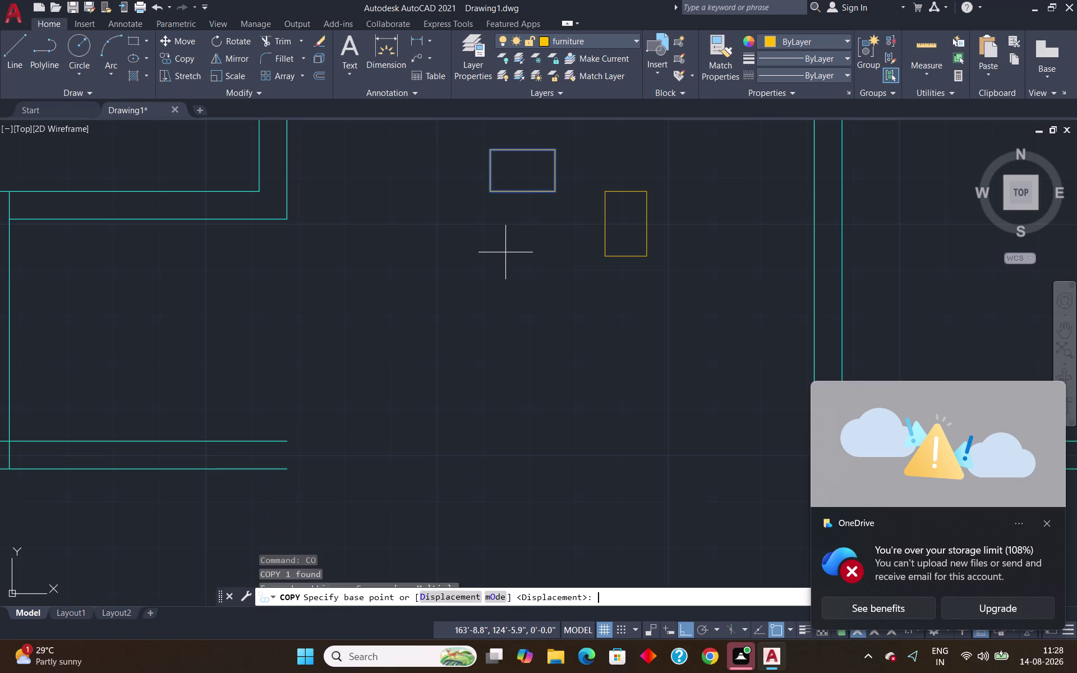
click(488, 172)
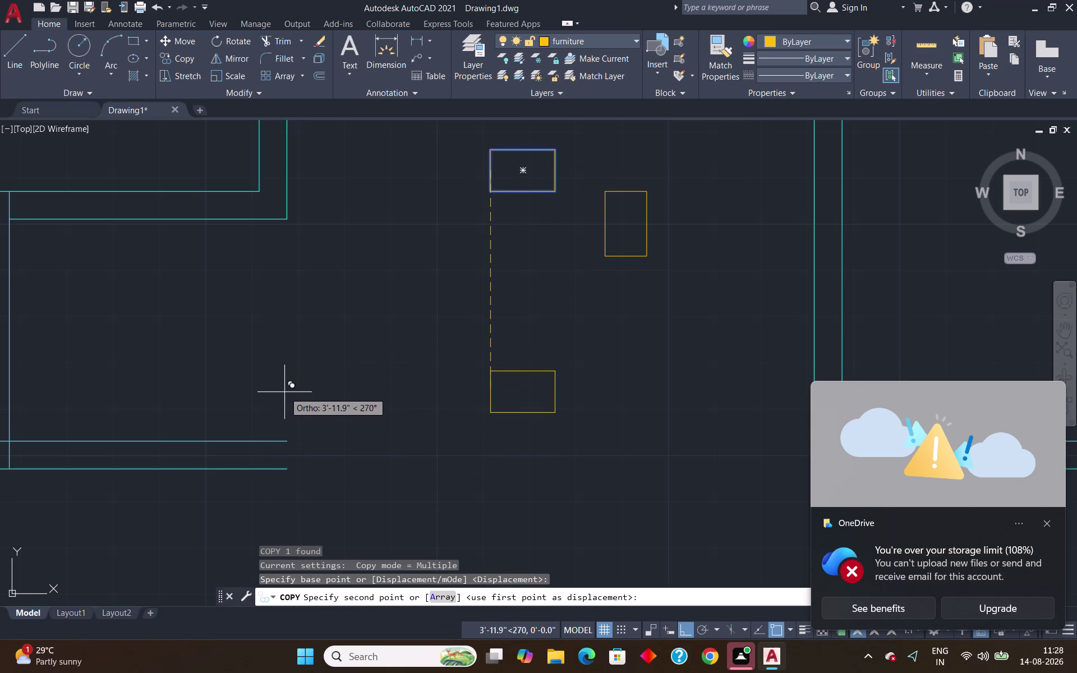
key(Escape)
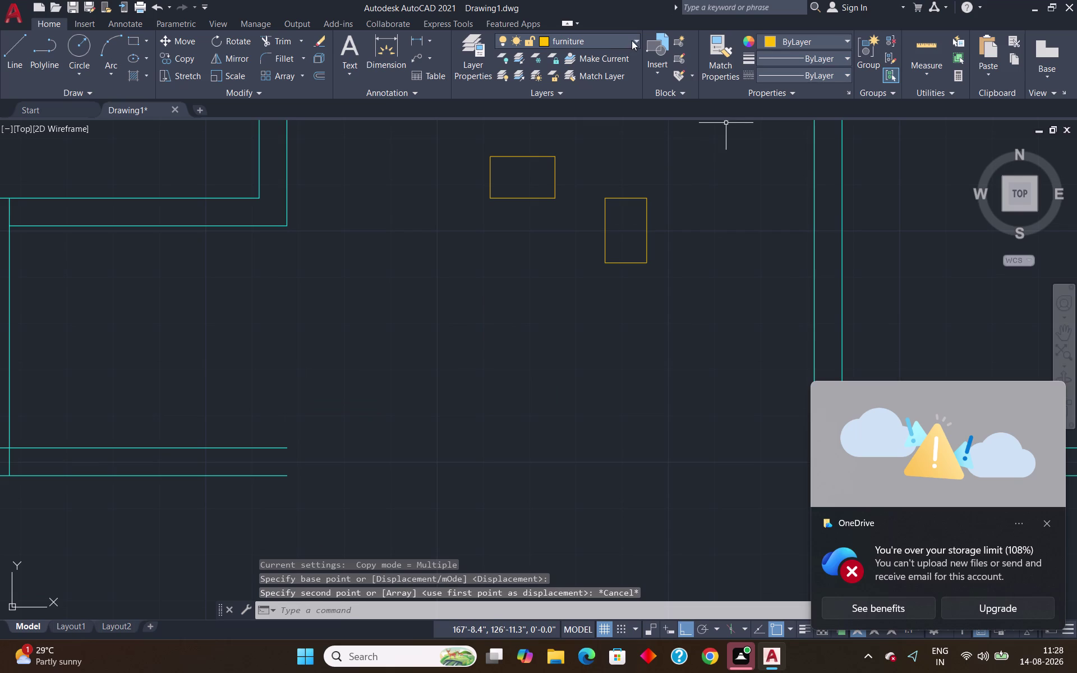
click(631, 41)
click(574, 179)
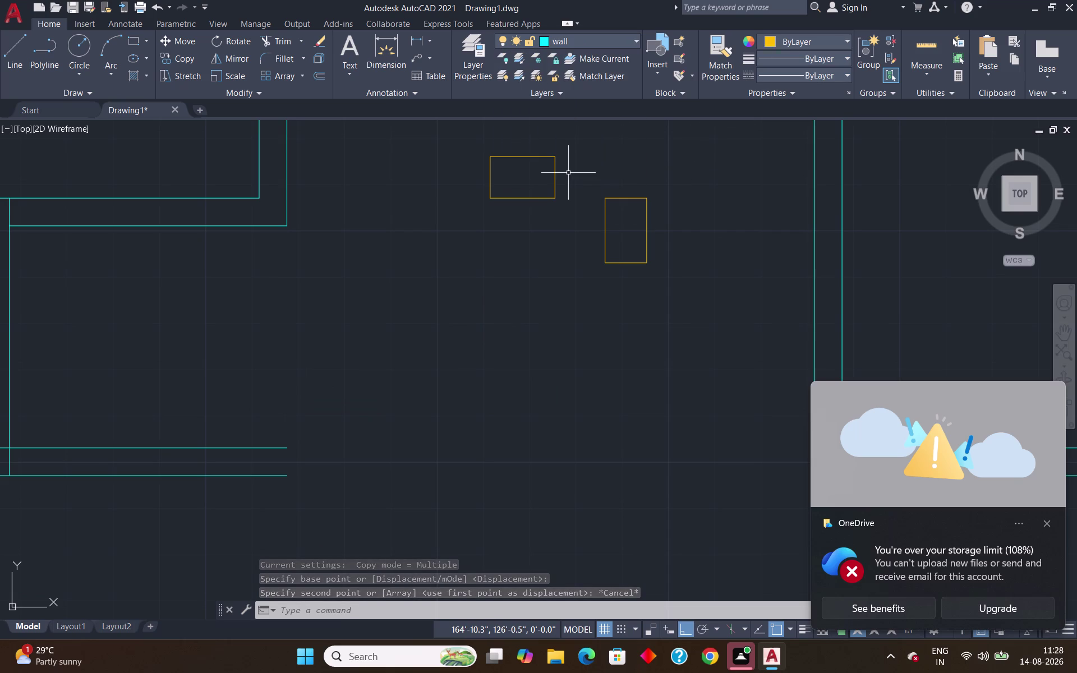
Draw a line from the top edge's end to the bottom edge, capping the interior wall.
key(l)
key(Return)
scroll(down, 3)
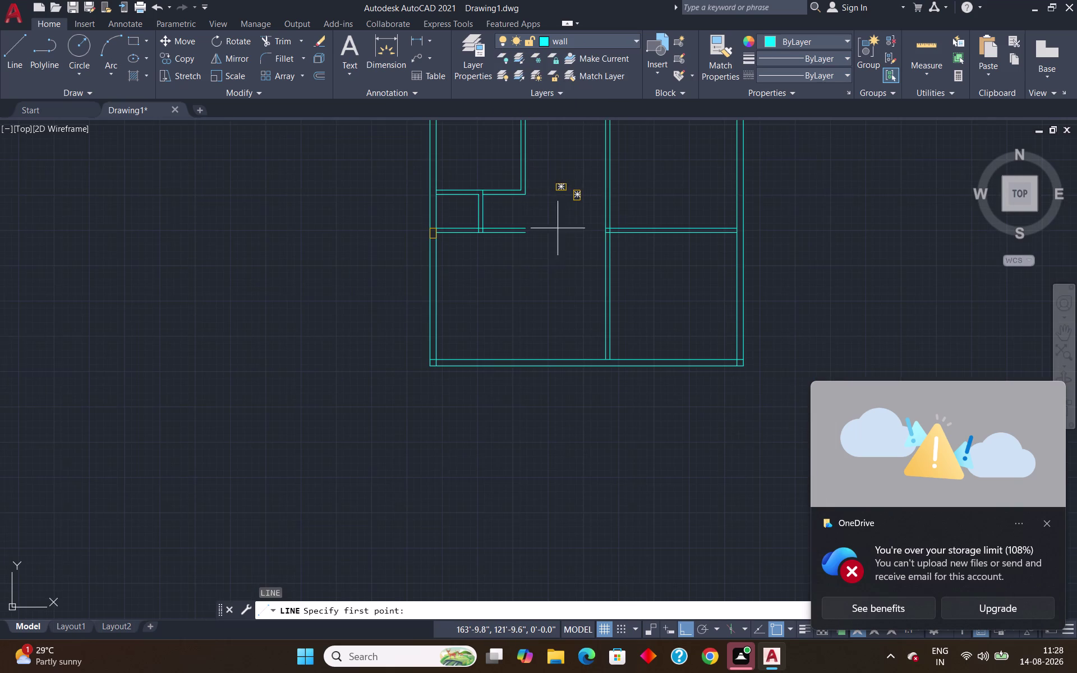
scroll(up, 3)
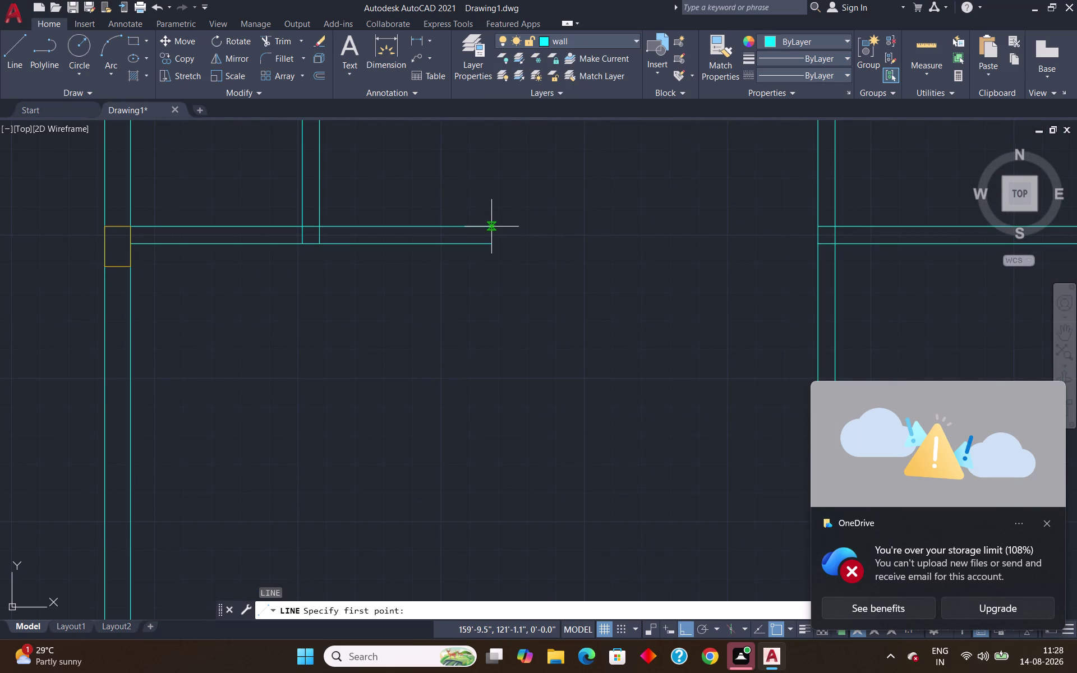
scroll(up, 3)
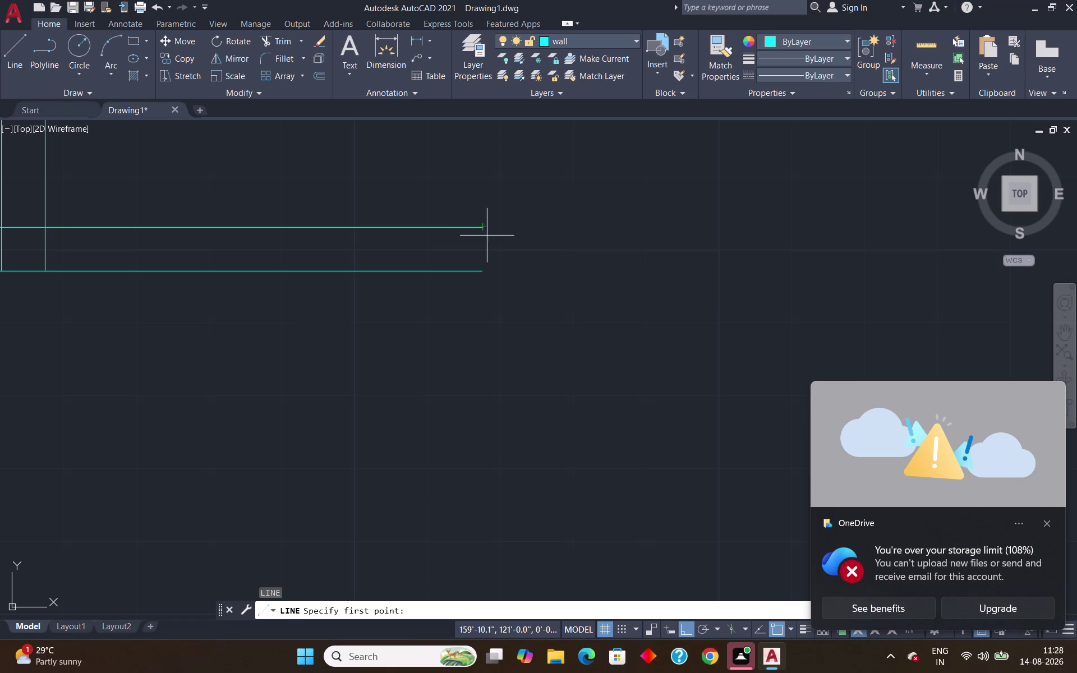
scroll(up, 3)
drag(475, 233, 474, 239)
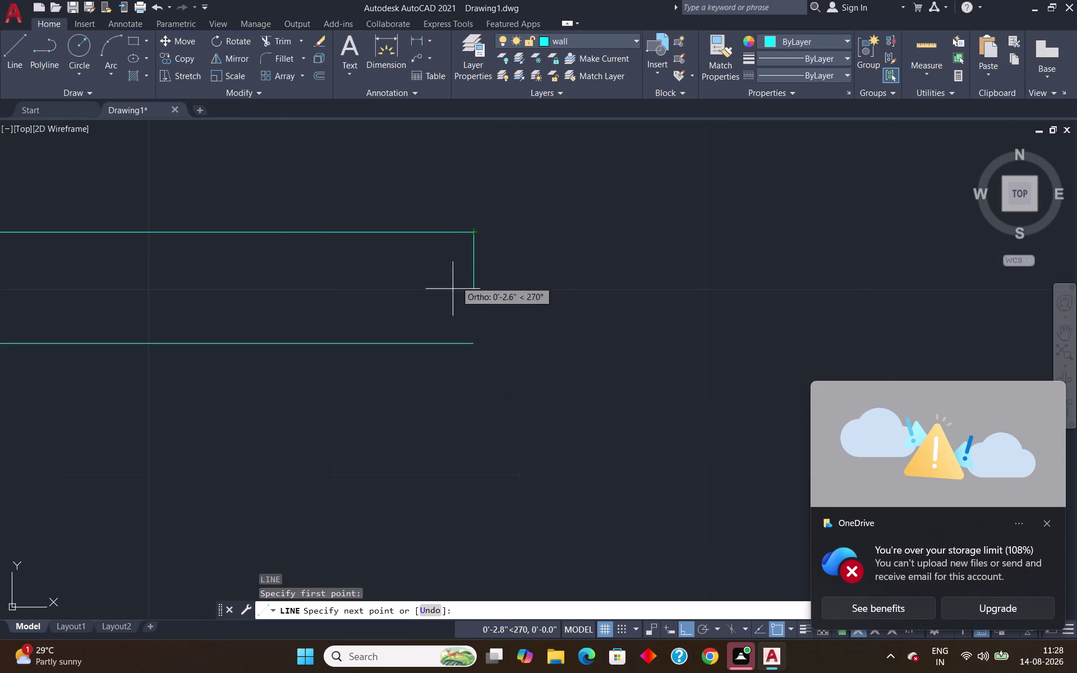
click(471, 345)
key(Return)
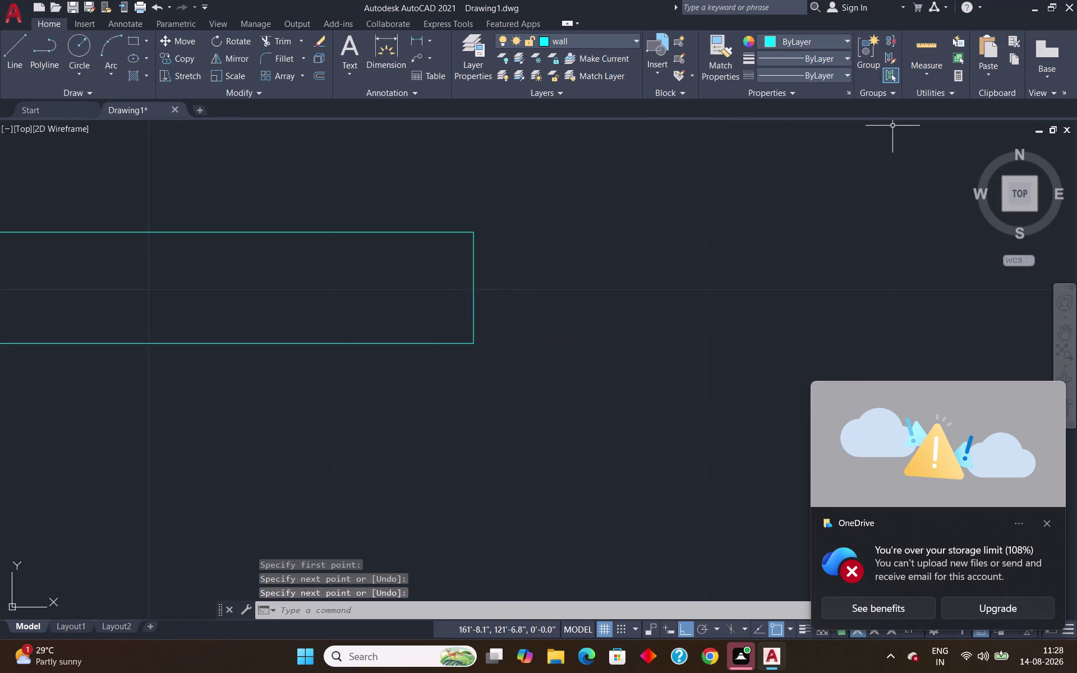
Pan the floor plan back into view and select the horizontal column rectangle.
scroll(down, 3)
middle_drag(665, 204, 657, 318)
scroll(down, 3)
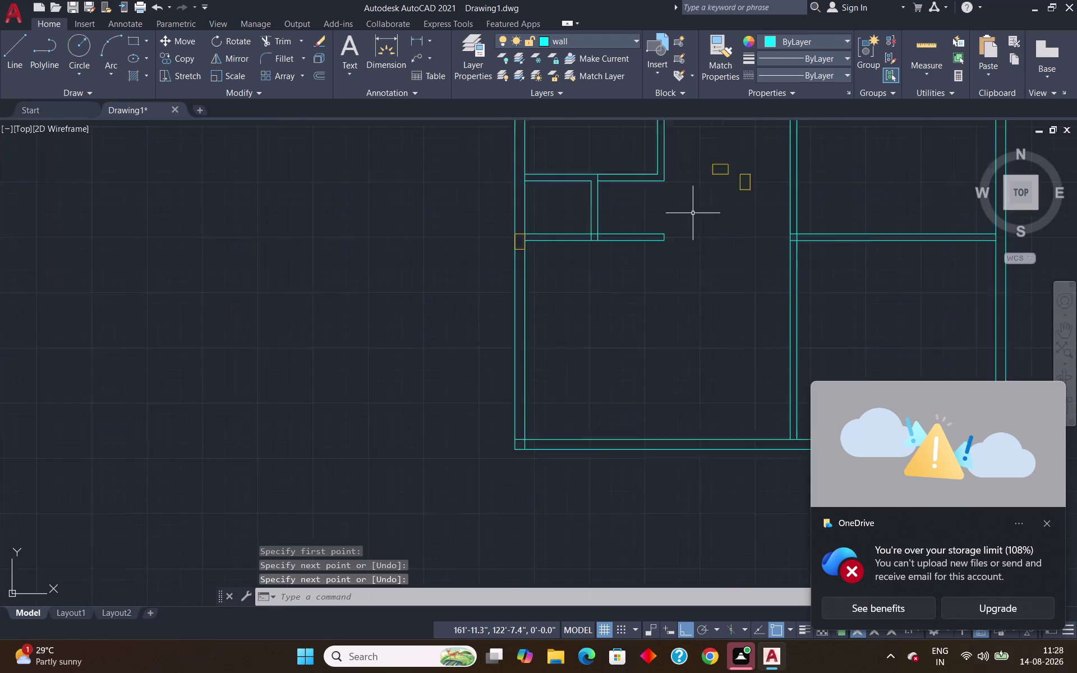
scroll(down, 3)
scroll(up, 3)
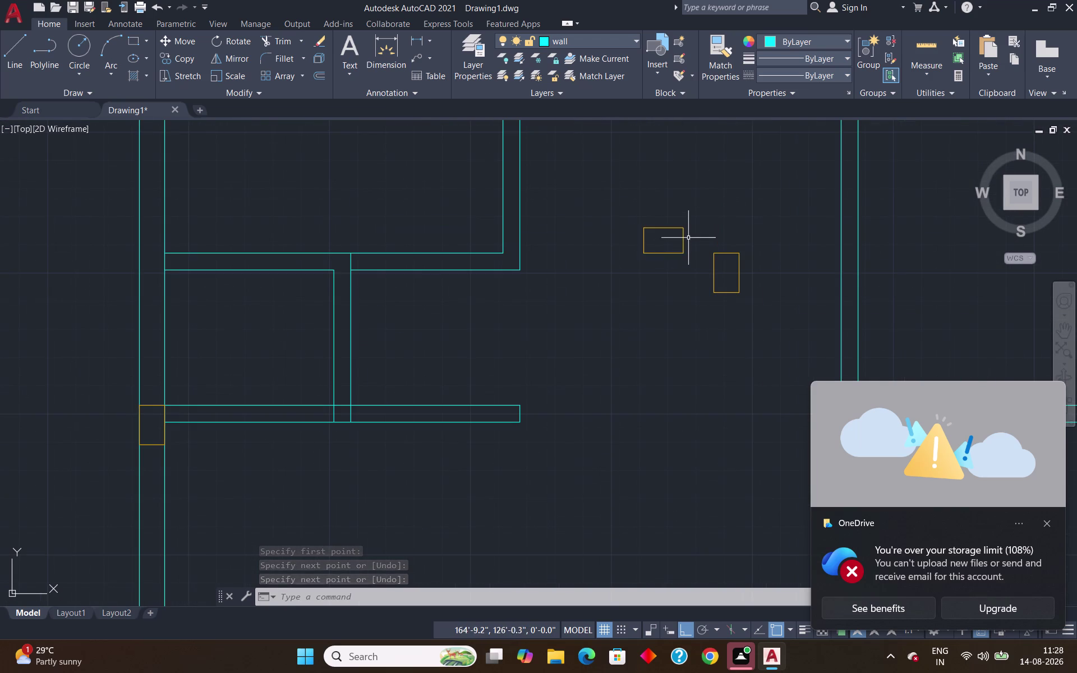
click(681, 236)
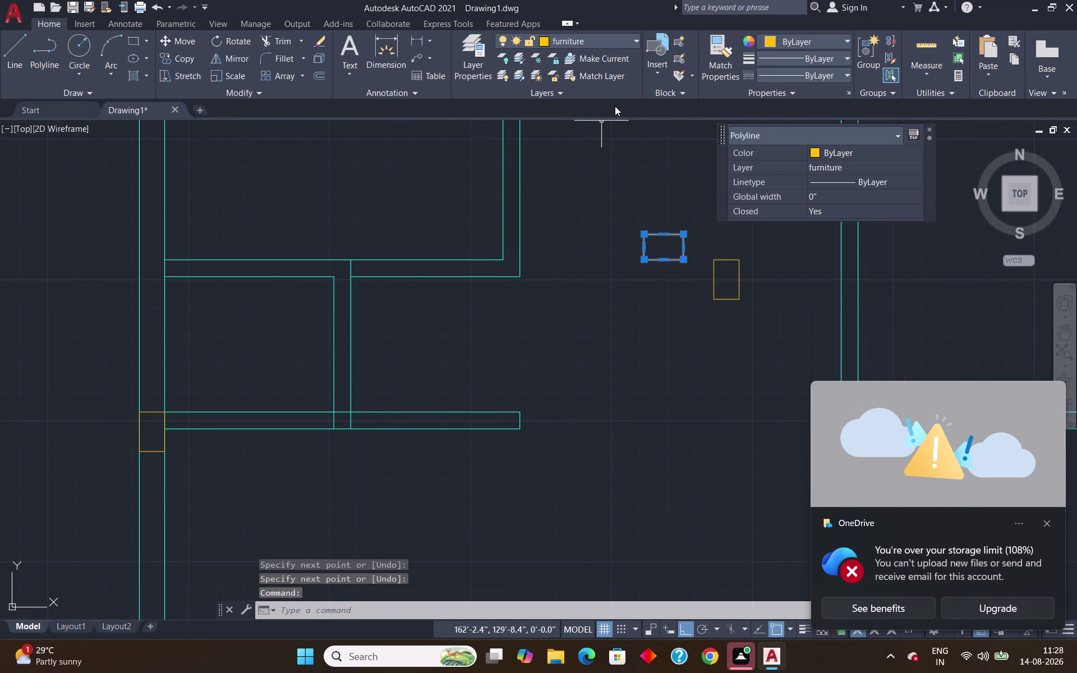
Copy the horizontal column from its left-edge midpoint to the short wall's end.
text(co)
key(Return)
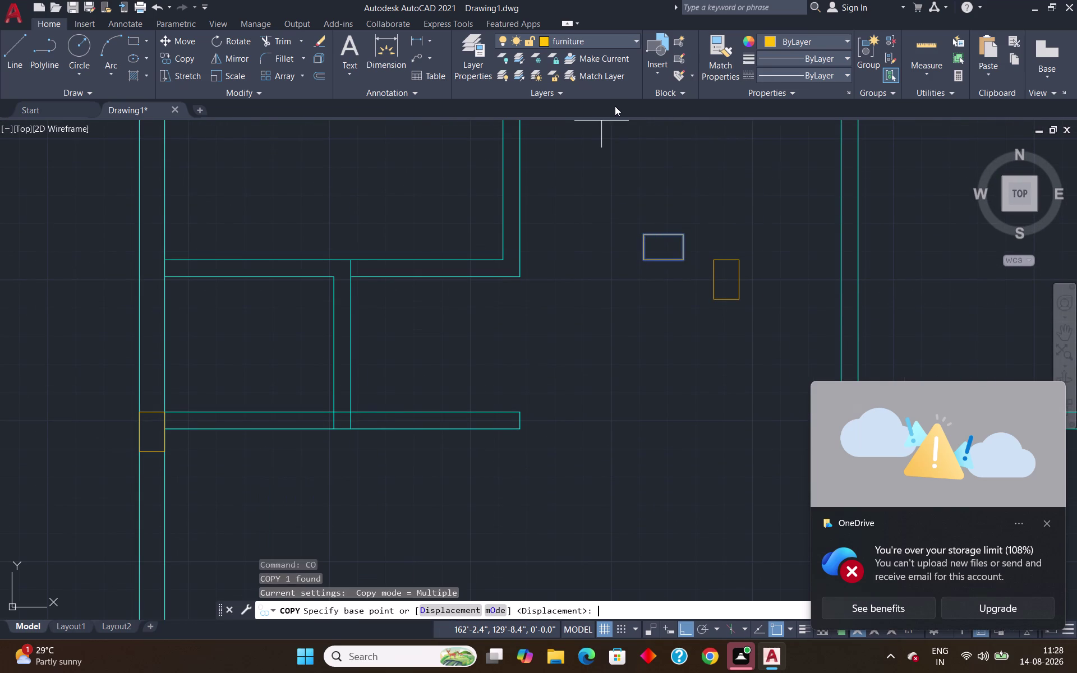
scroll(up, 3)
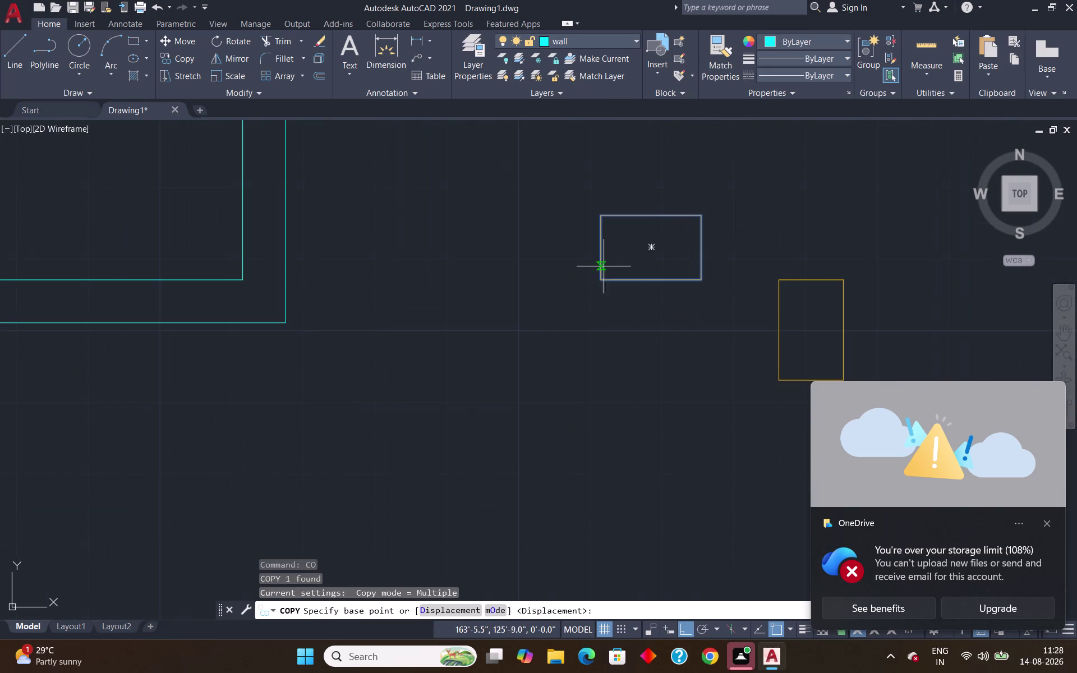
click(599, 248)
scroll(down, 3)
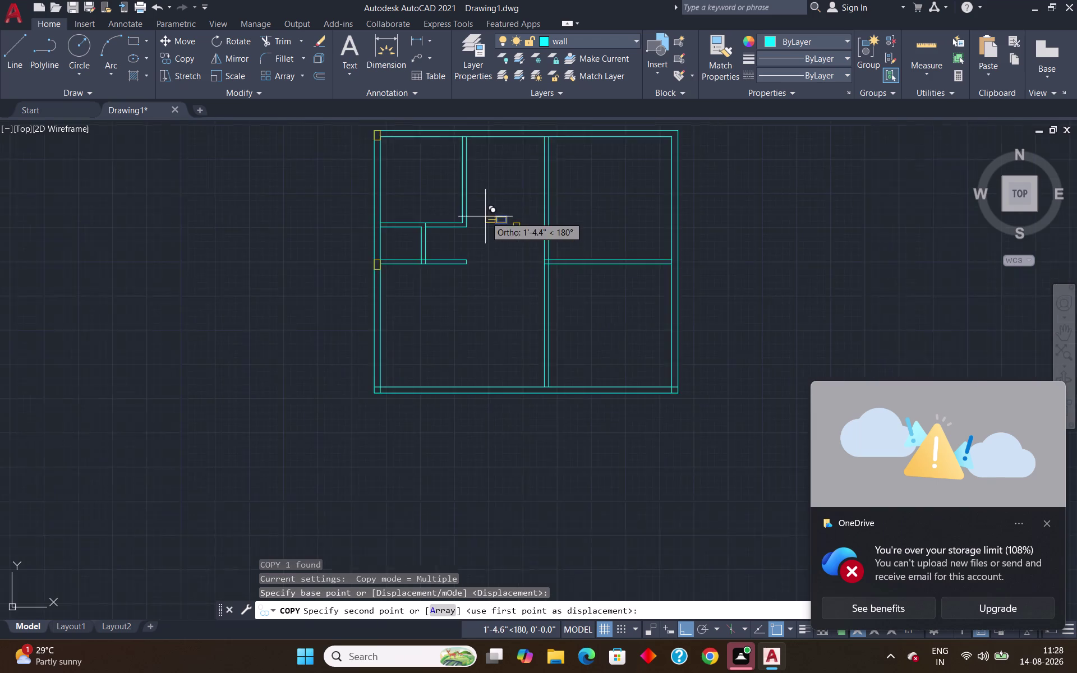
scroll(up, 3)
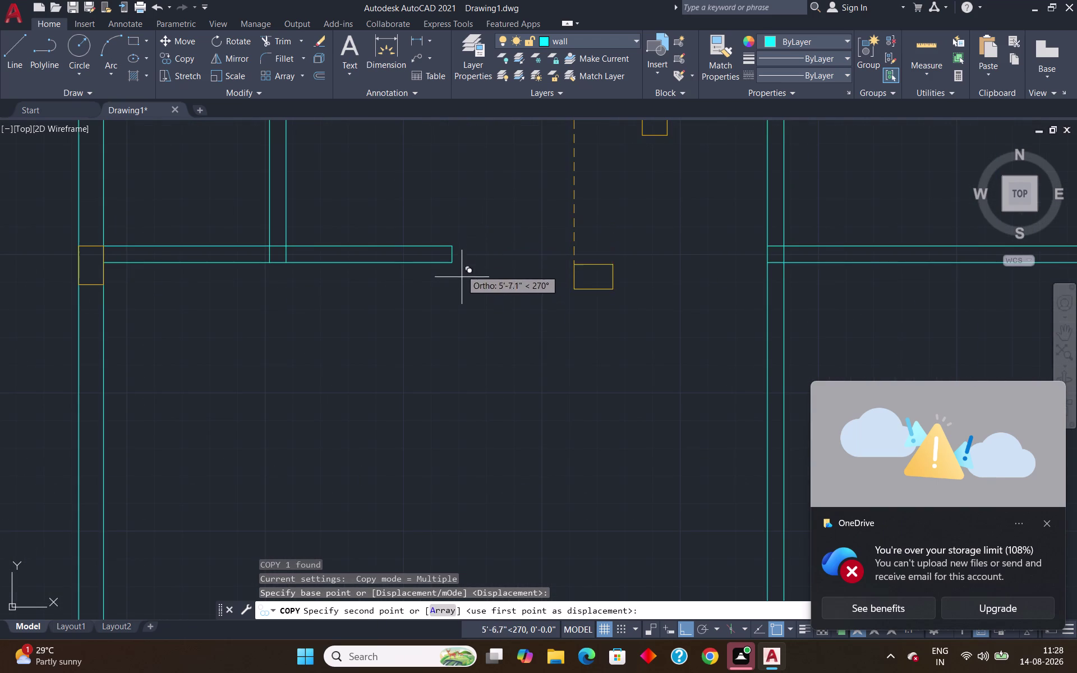
scroll(up, 3)
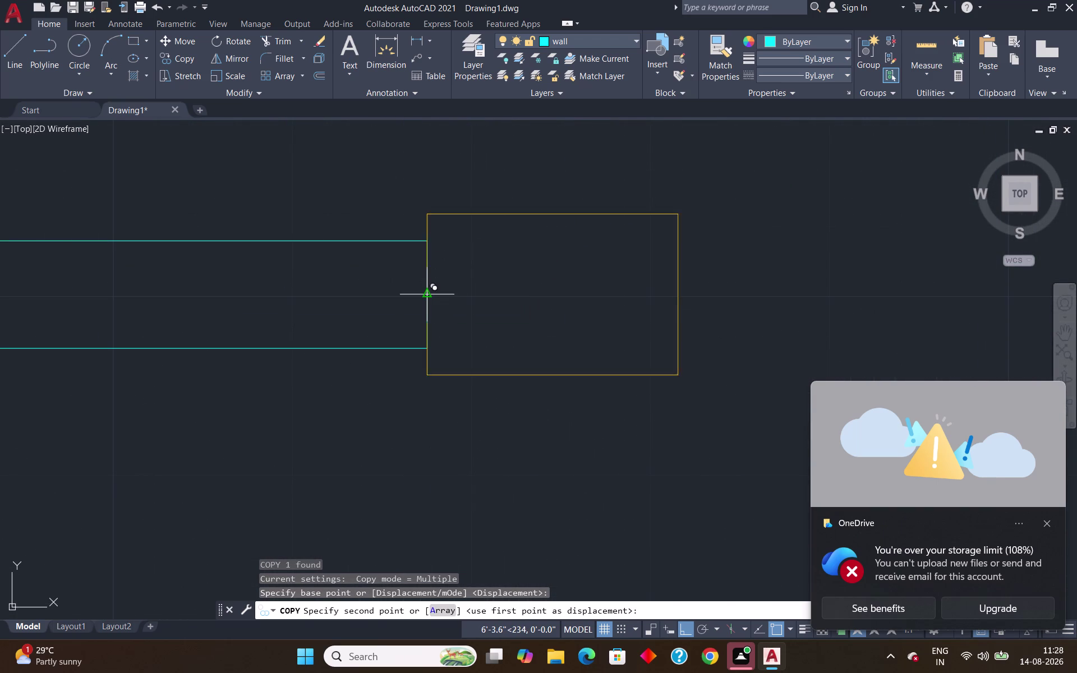
click(425, 296)
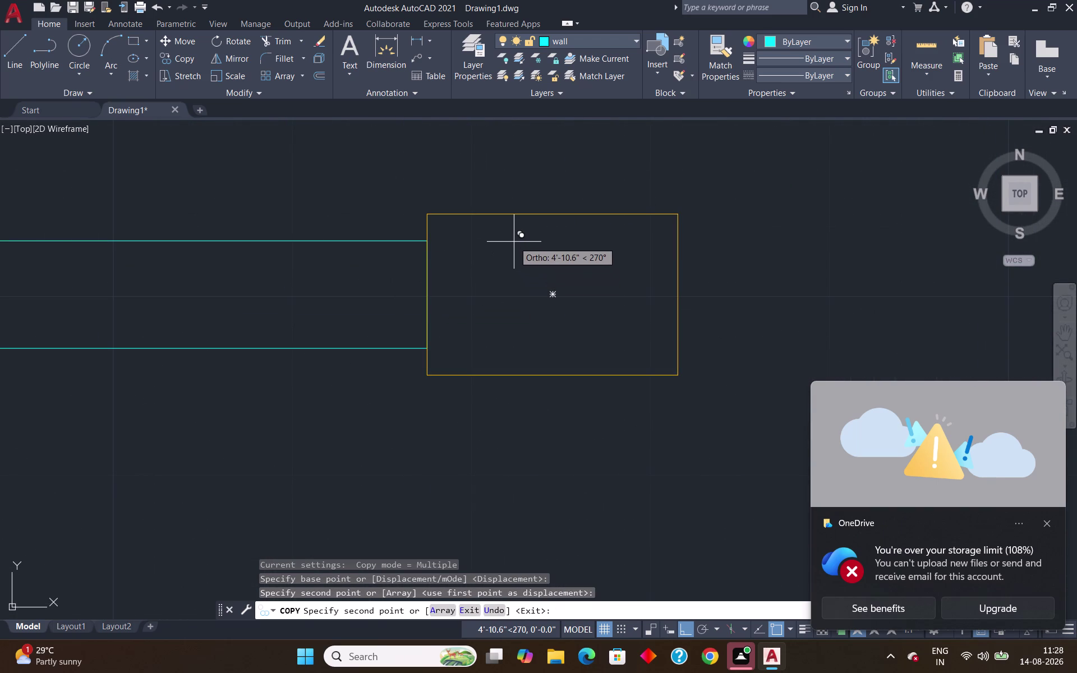
key(Return)
Pan across the floor plan and select the vertical column rectangle.
scroll(down, 3)
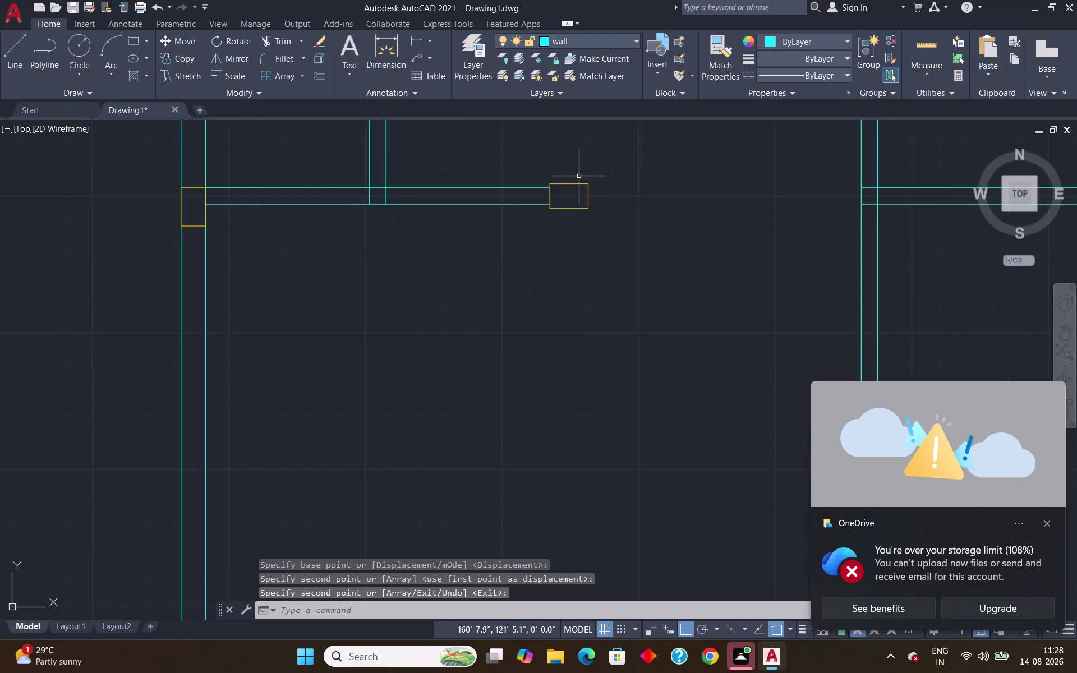
scroll(down, 3)
middle_drag(625, 173, 481, 159)
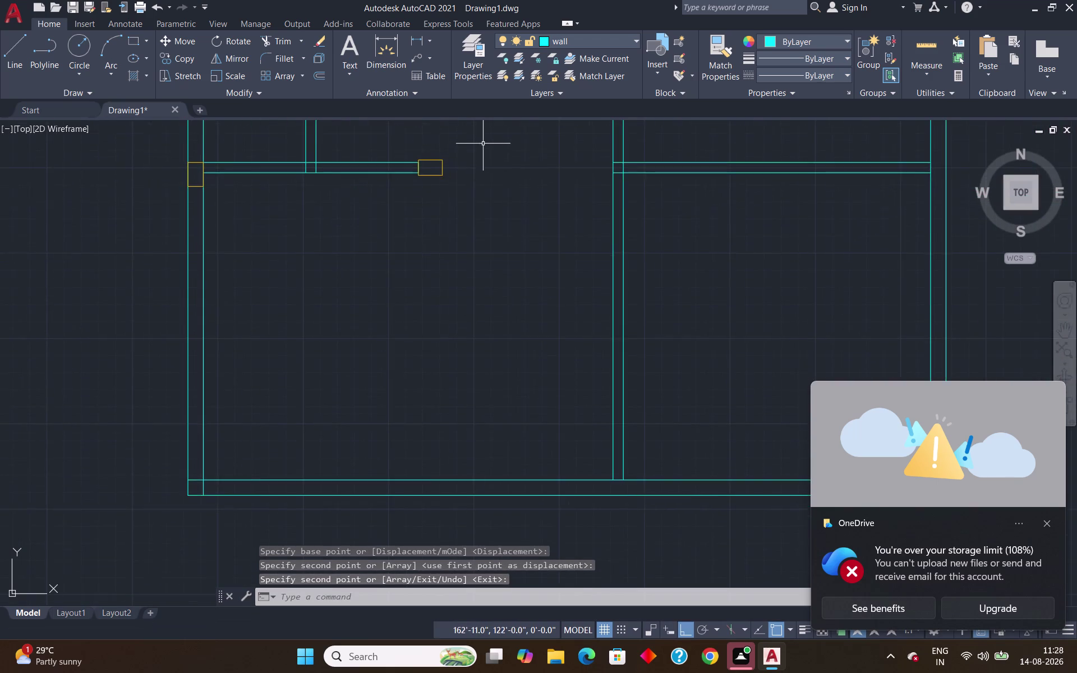
scroll(down, 3)
middle_drag(499, 140, 489, 242)
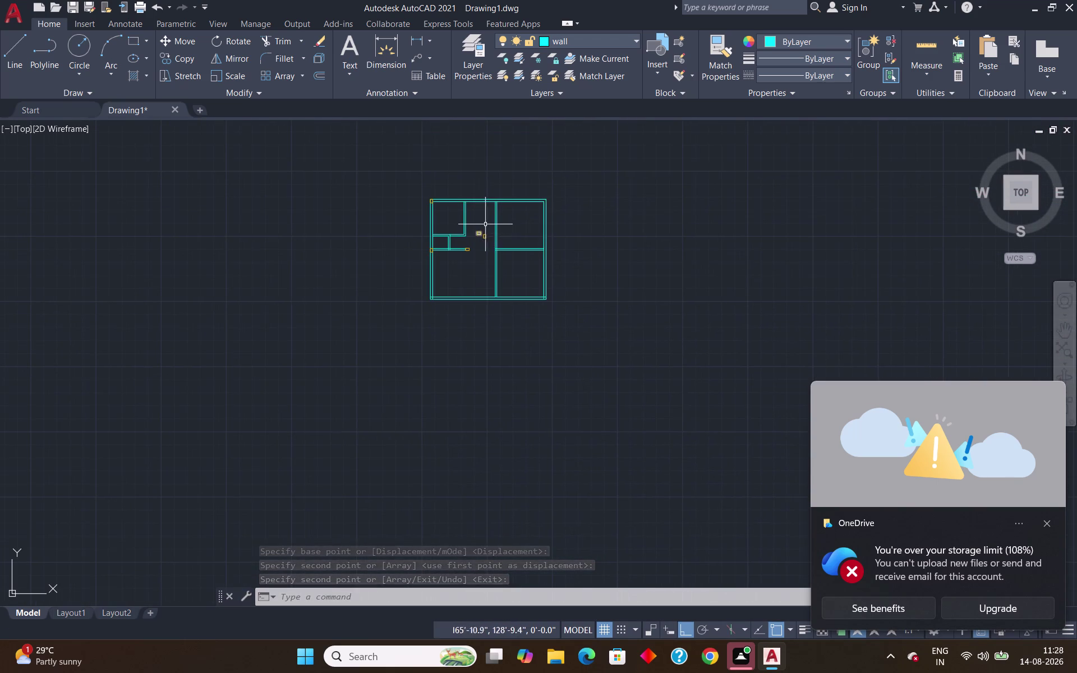
scroll(up, 3)
scroll(up, 3)
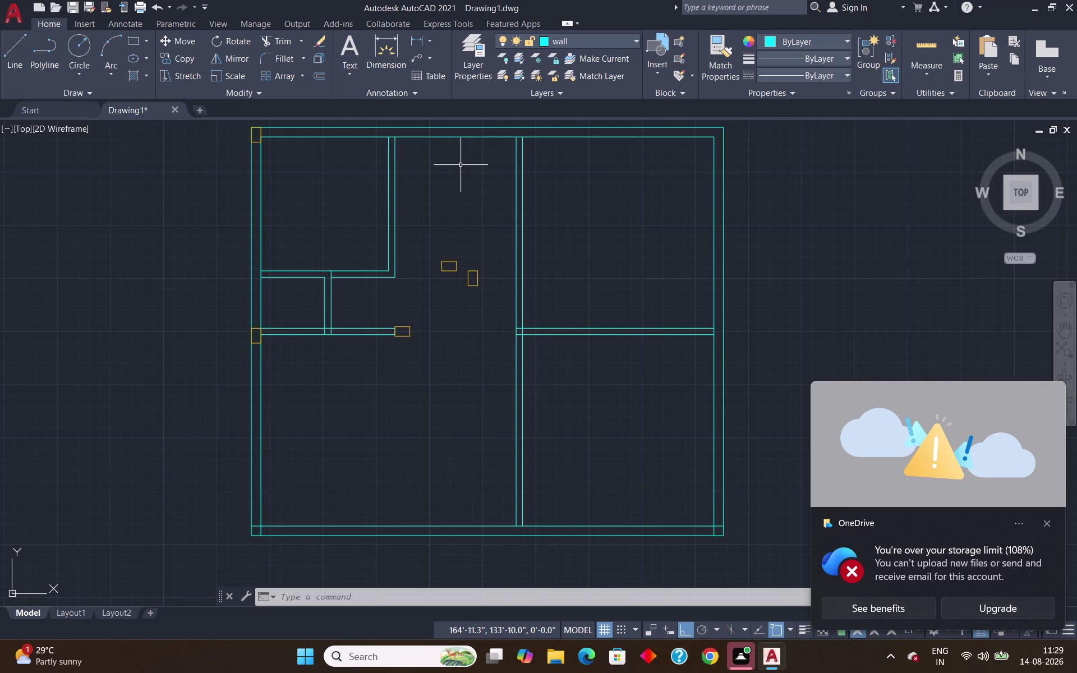
scroll(up, 3)
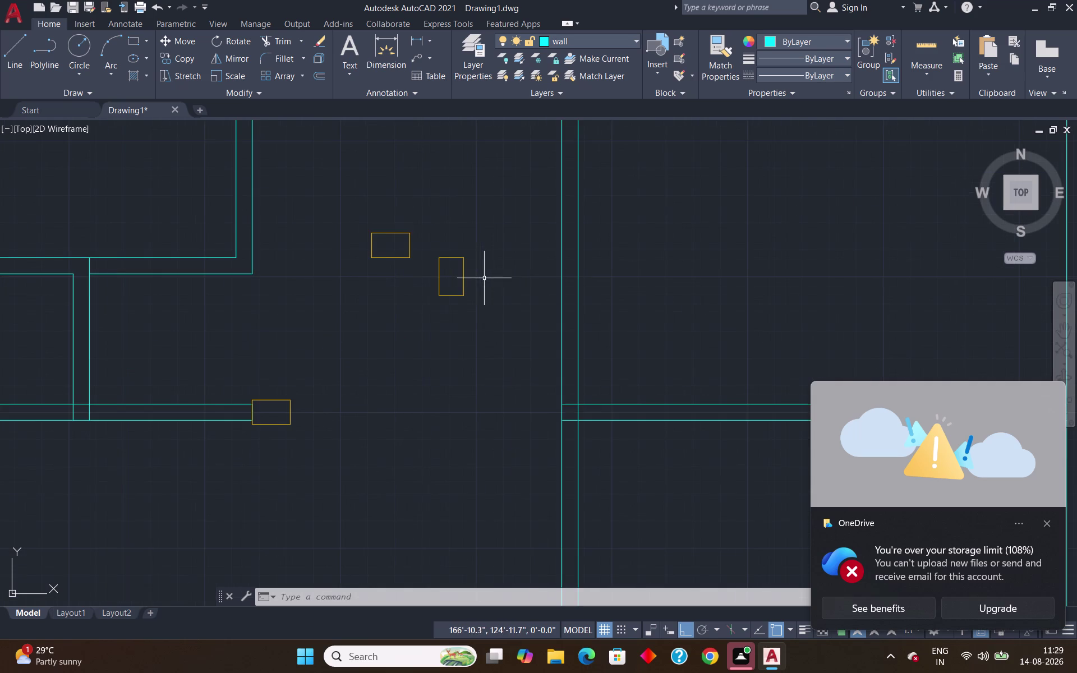
click(439, 258)
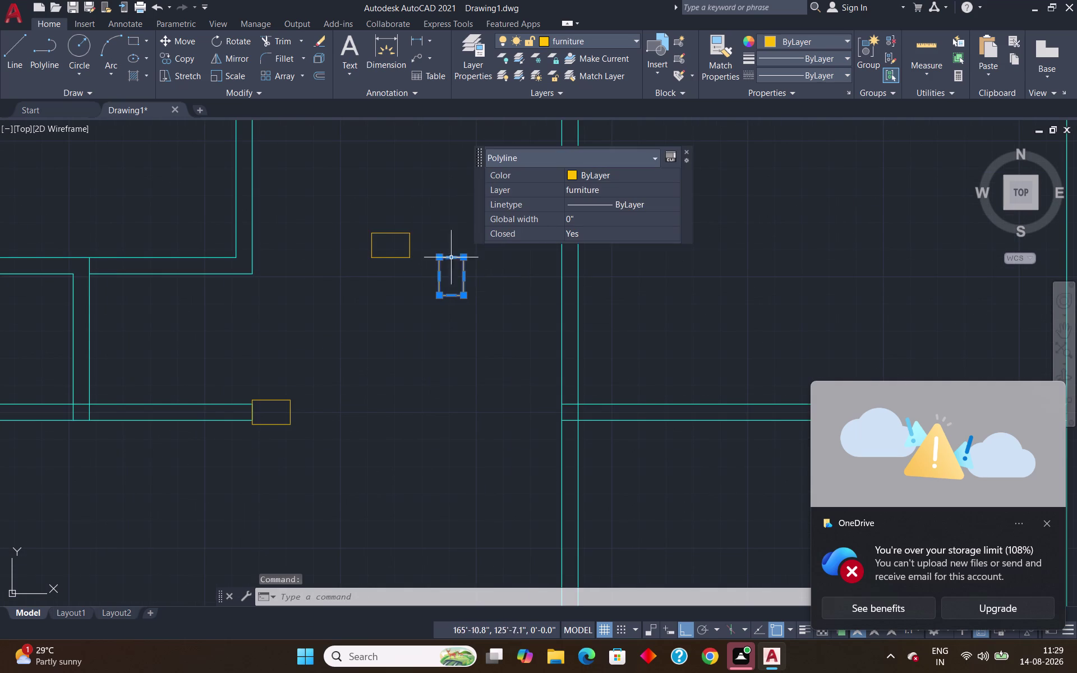
Begin copying the vertical column from its left edge, pan to the top junction, then cancel.
text(co)
key(Return)
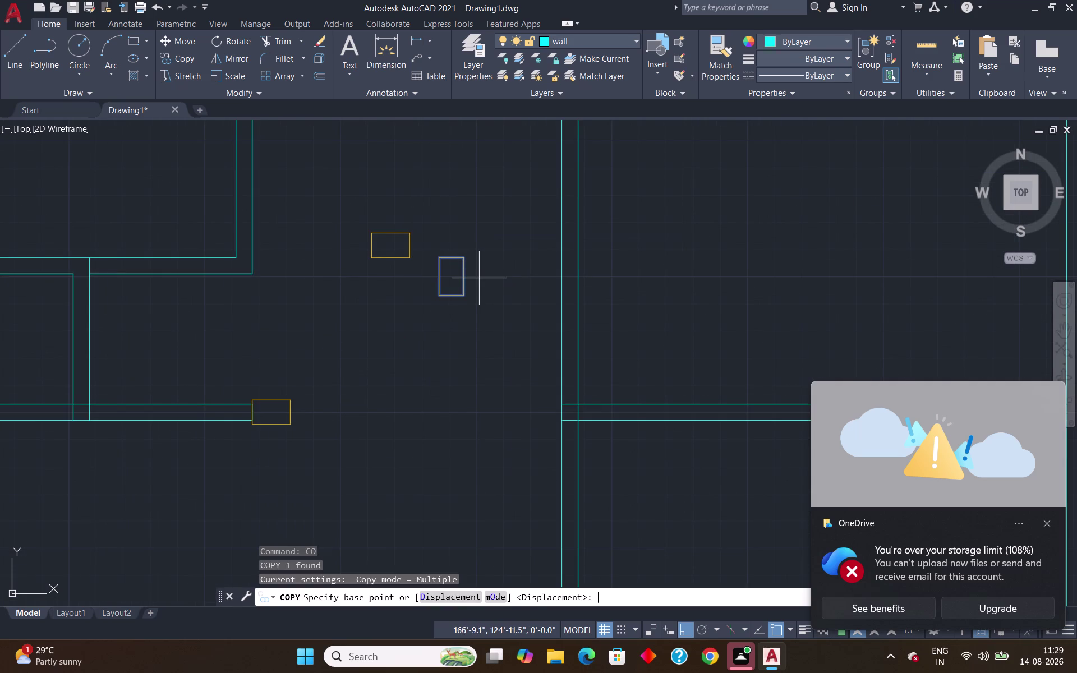
scroll(up, 3)
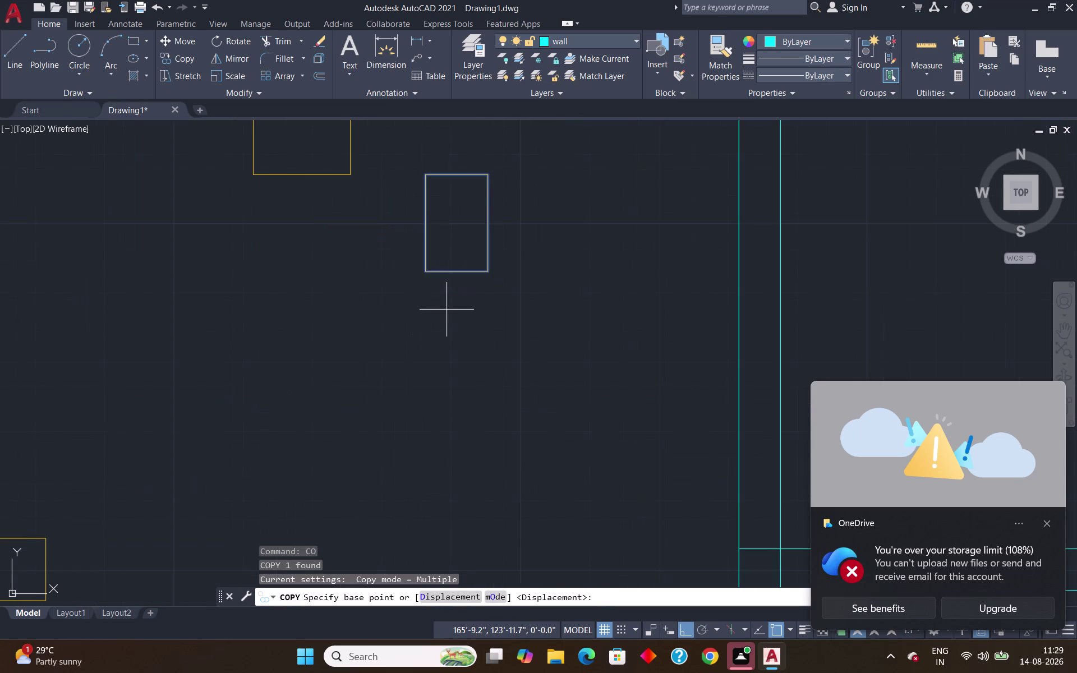
click(427, 272)
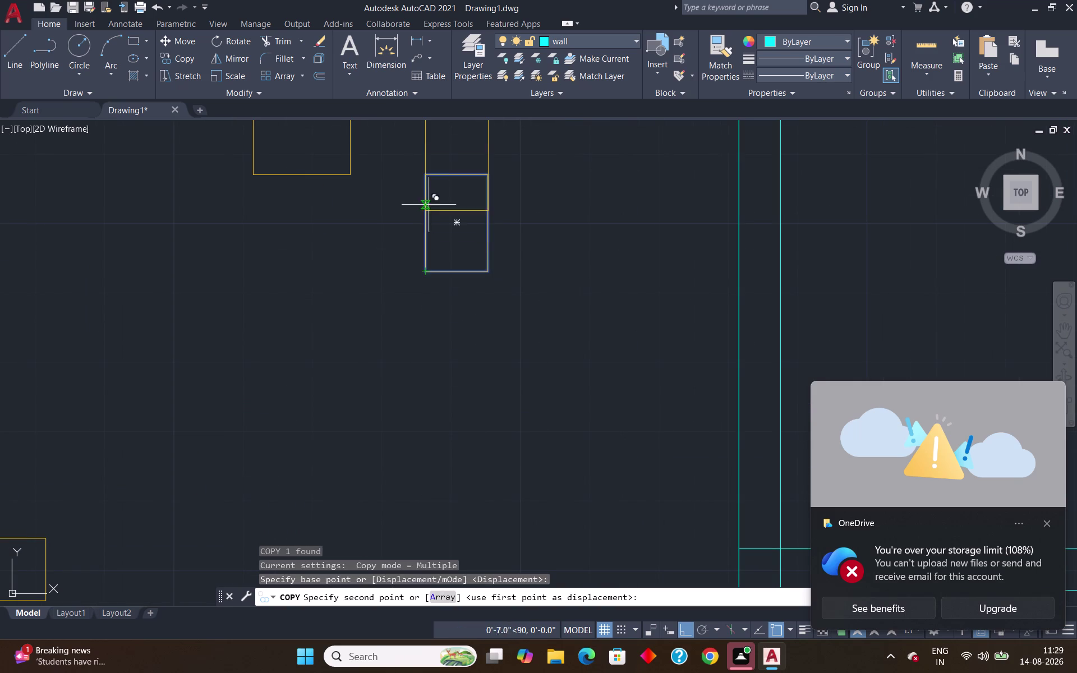
scroll(down, 3)
middle_drag(392, 167, 536, 289)
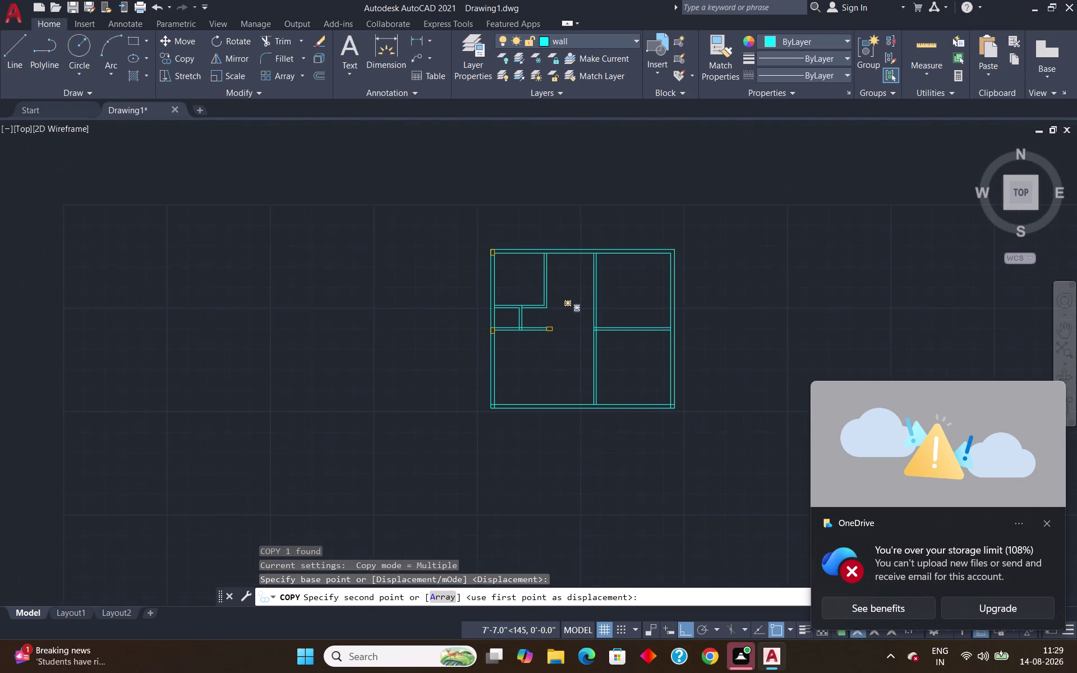
scroll(up, 3)
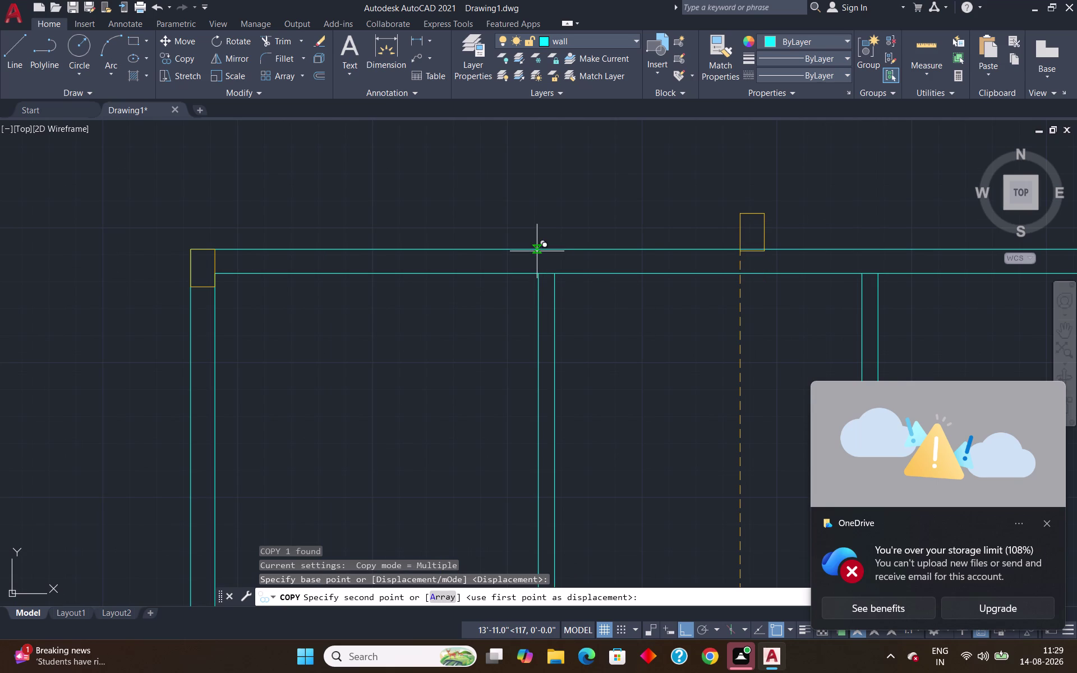
key(Escape)
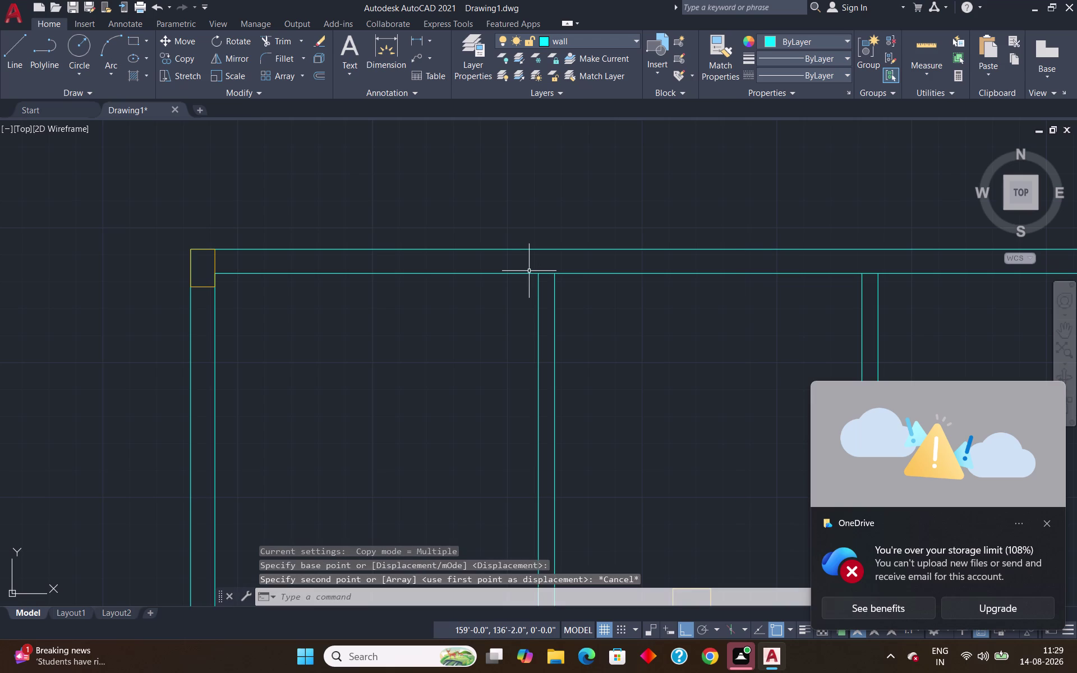
Extend the interior wall's left line up to the outer top wall line.
text(ex)
key(Return)
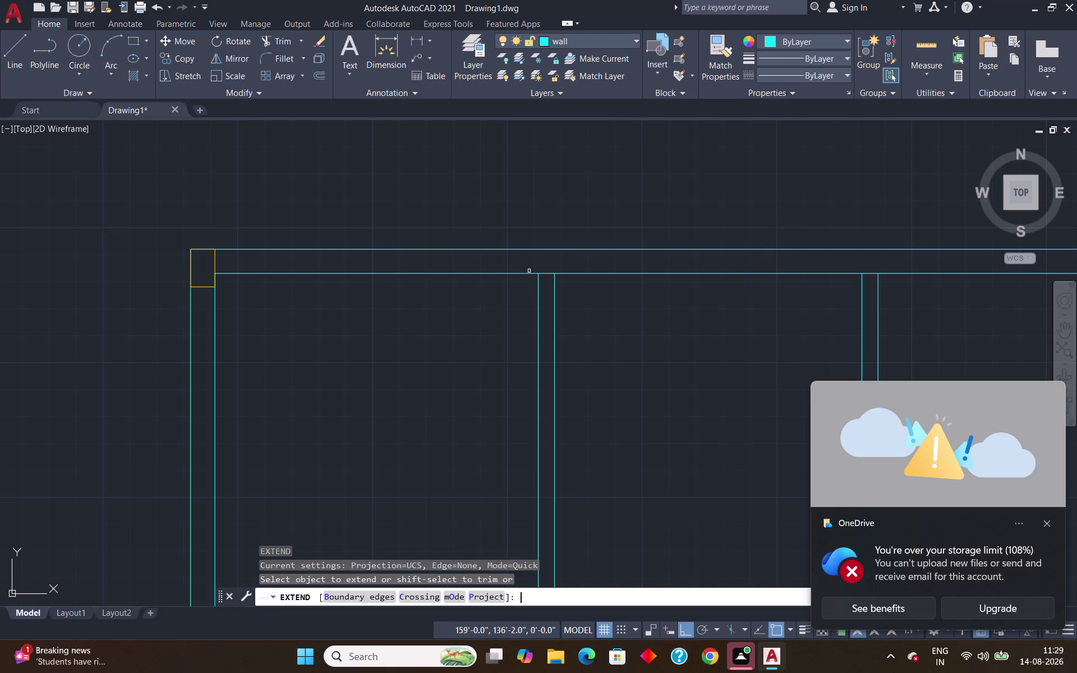
click(538, 284)
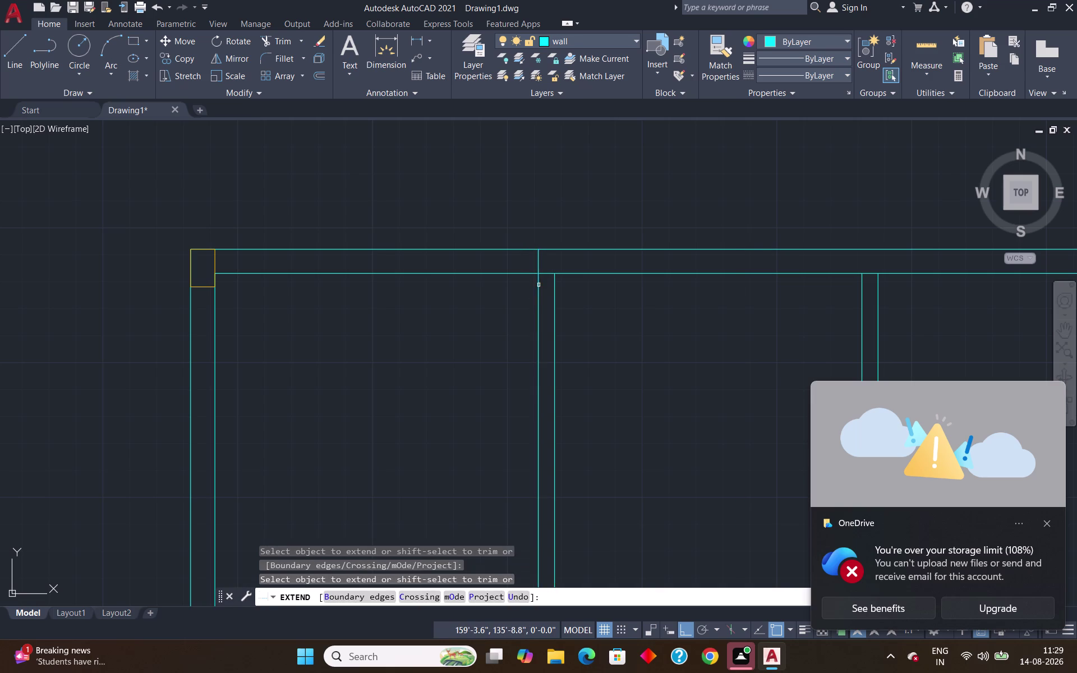
scroll(down, 3)
scroll(up, 3)
key(Escape)
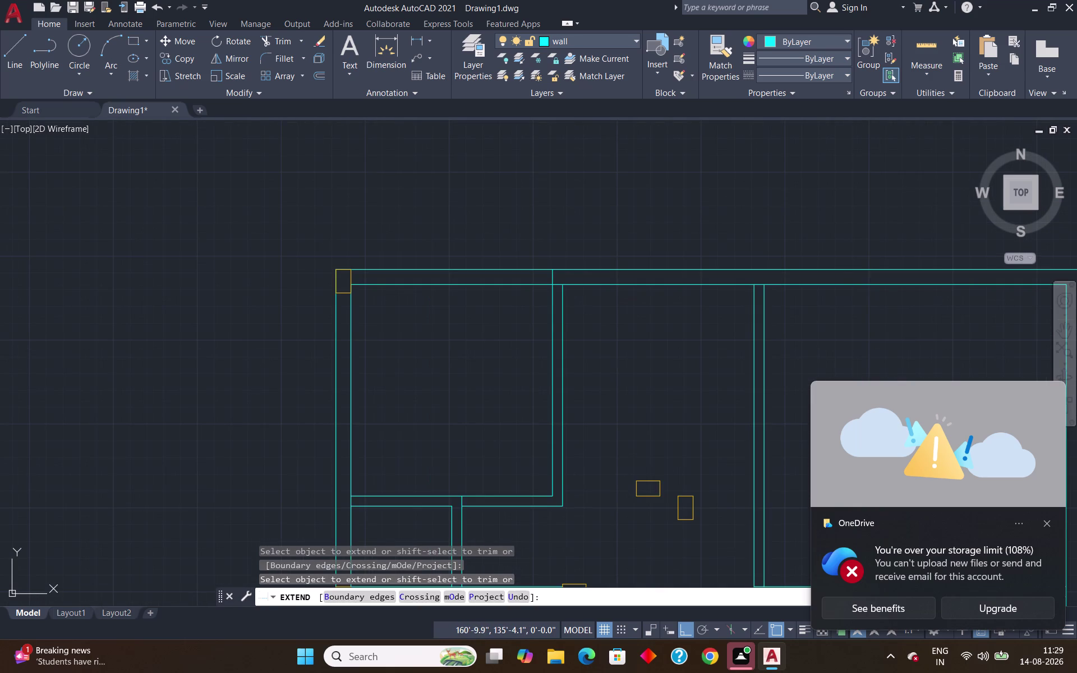
Copy the vertical column rectangle onto the junction of the interior and top walls.
click(680, 518)
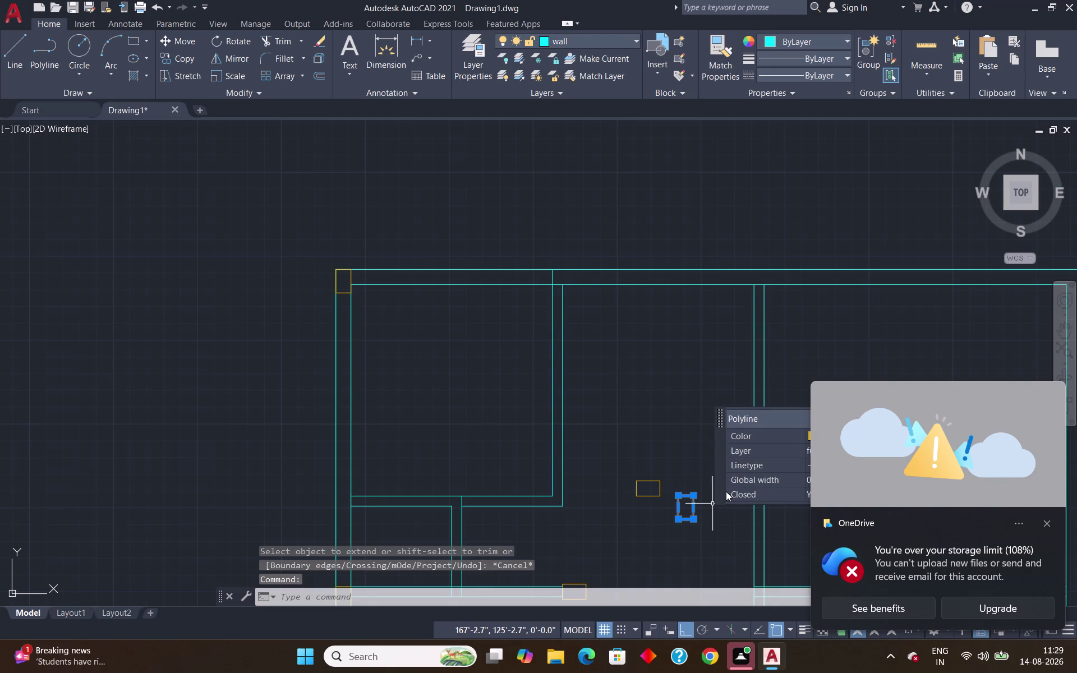
text(co)
key(Return)
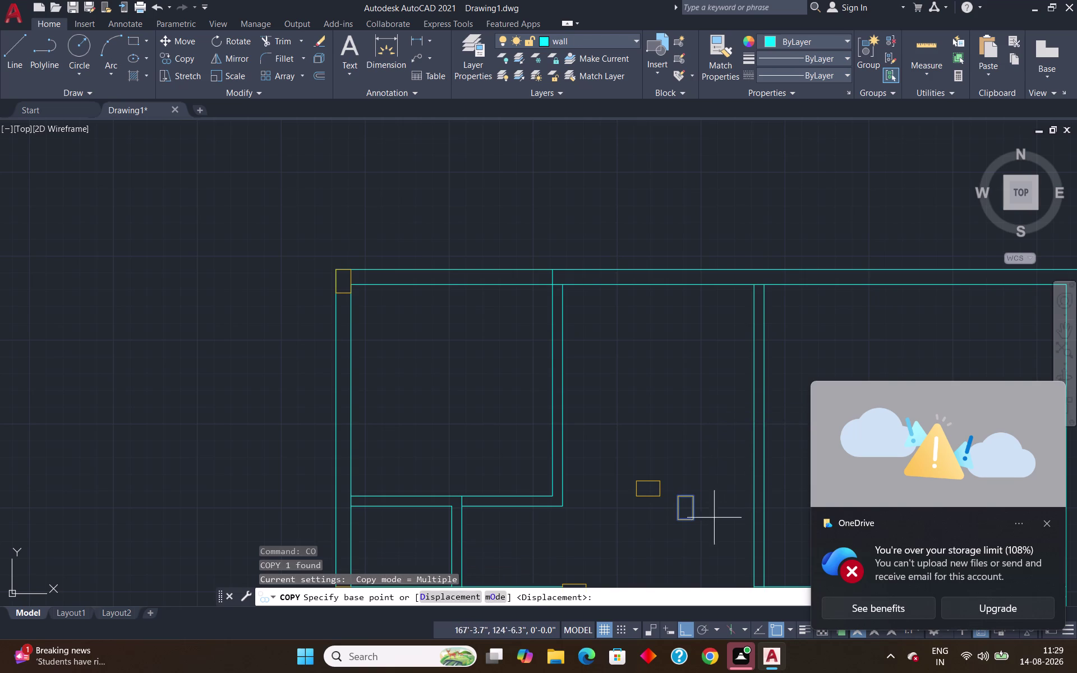
scroll(up, 3)
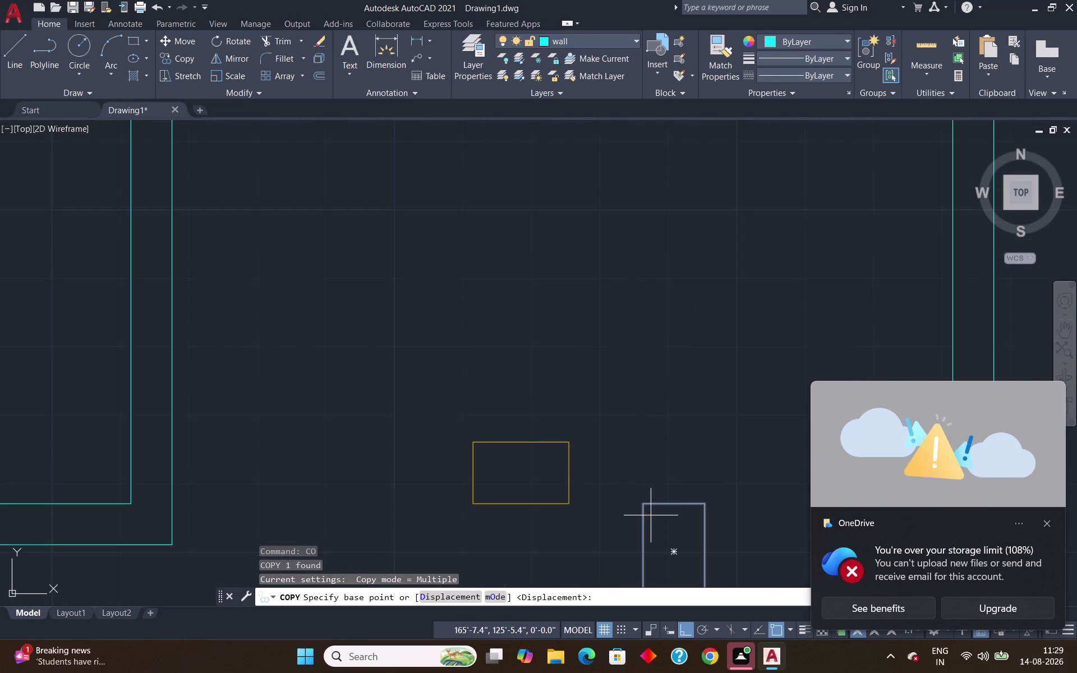
click(642, 505)
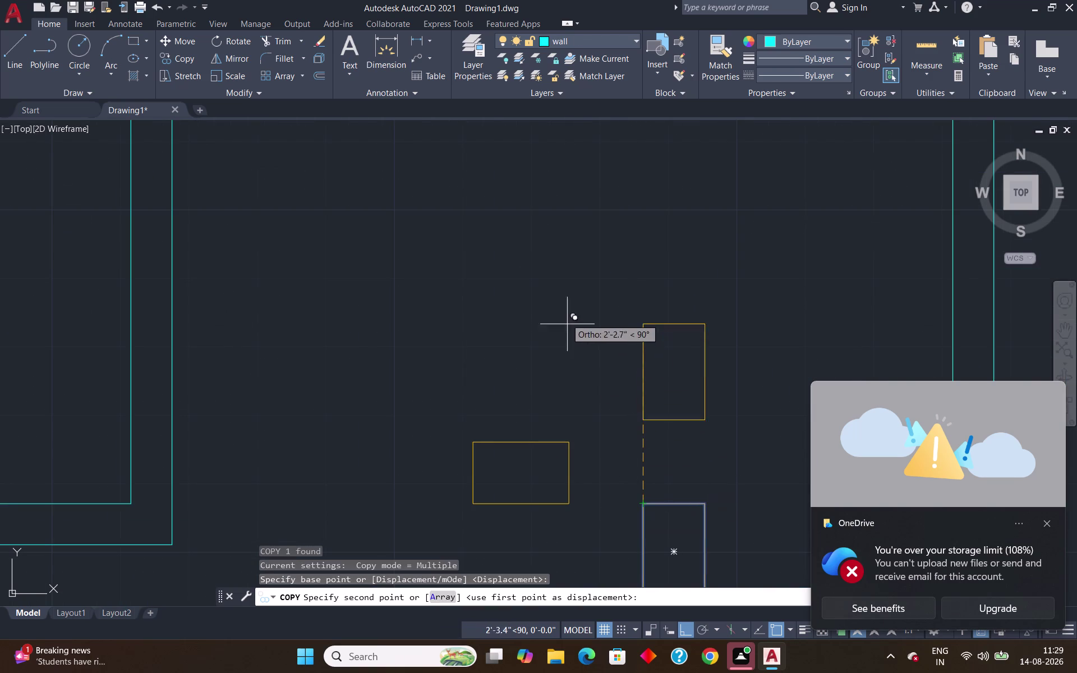
scroll(down, 3)
scroll(up, 3)
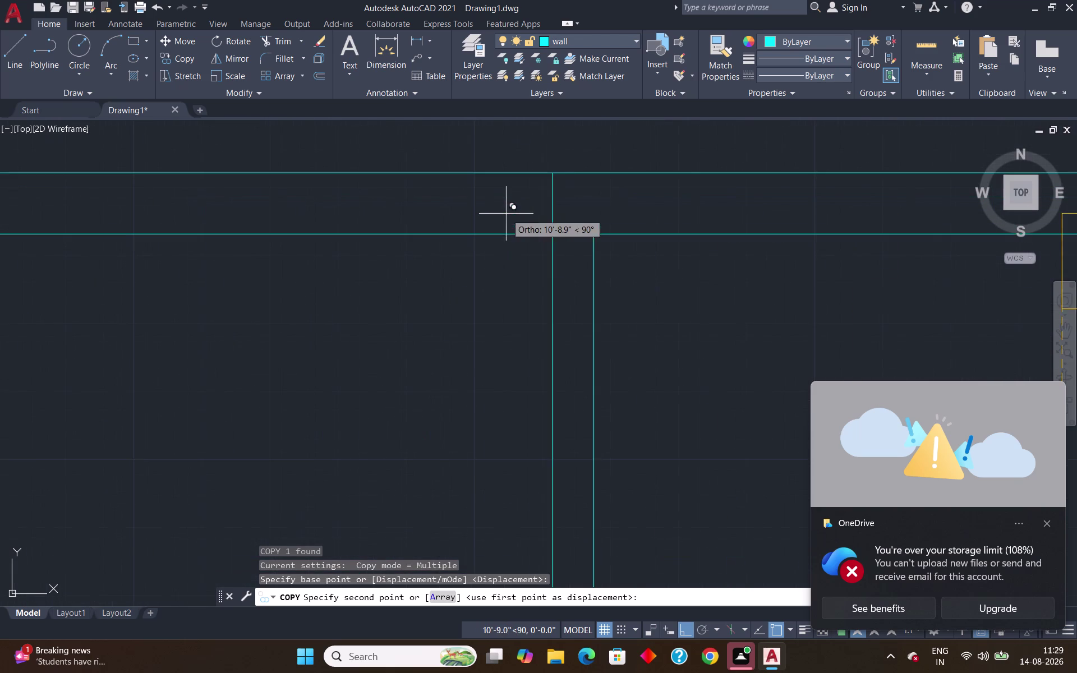
click(554, 176)
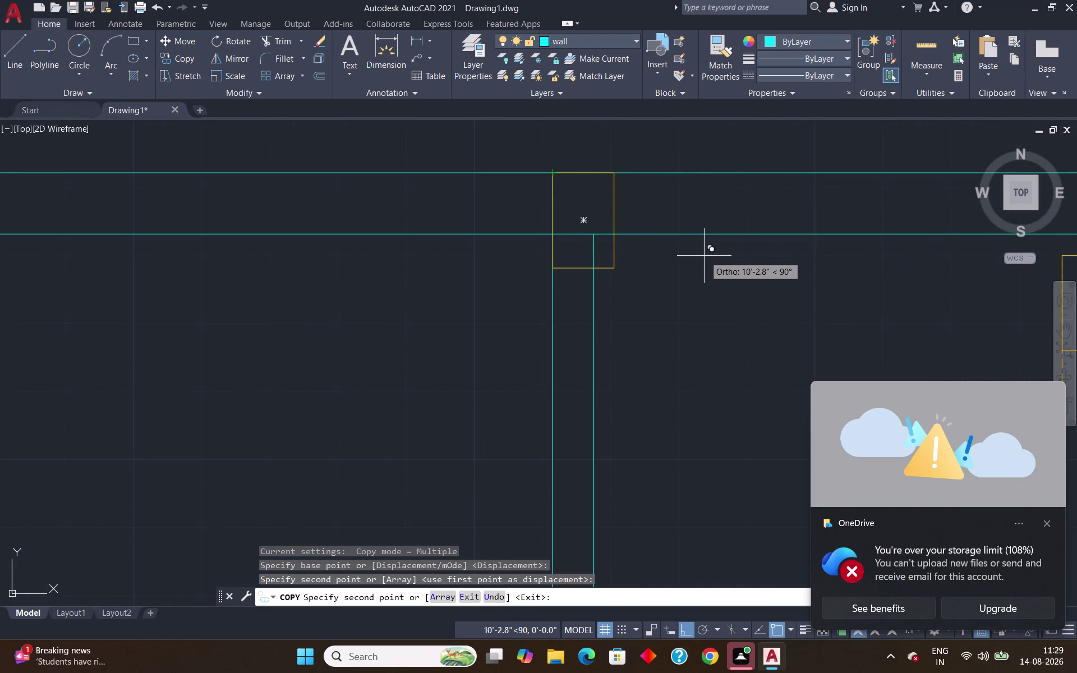
key(Escape)
text(tr)
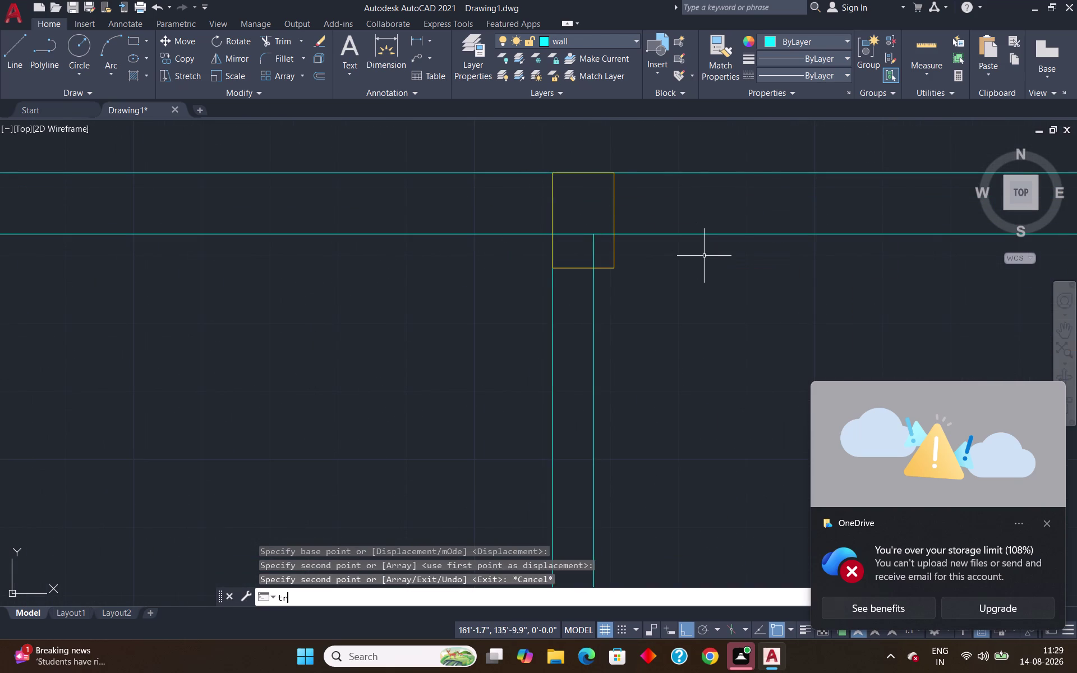
key(Return)
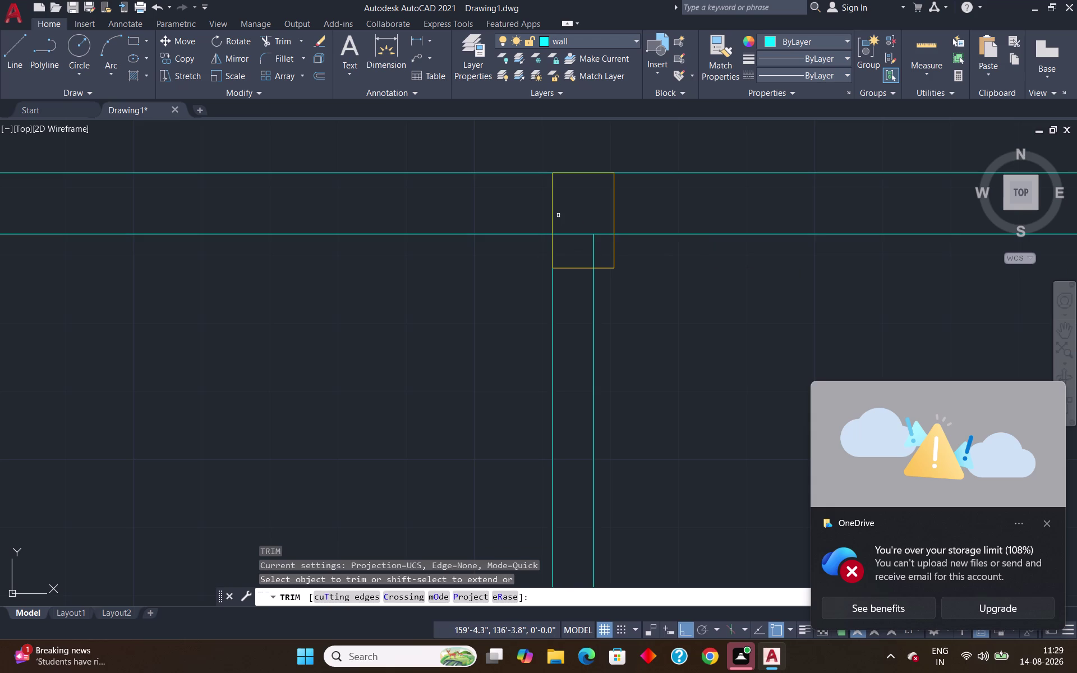
Trim the wall stub above the top junction, then make an extend attempt that fails.
scroll(up, 3)
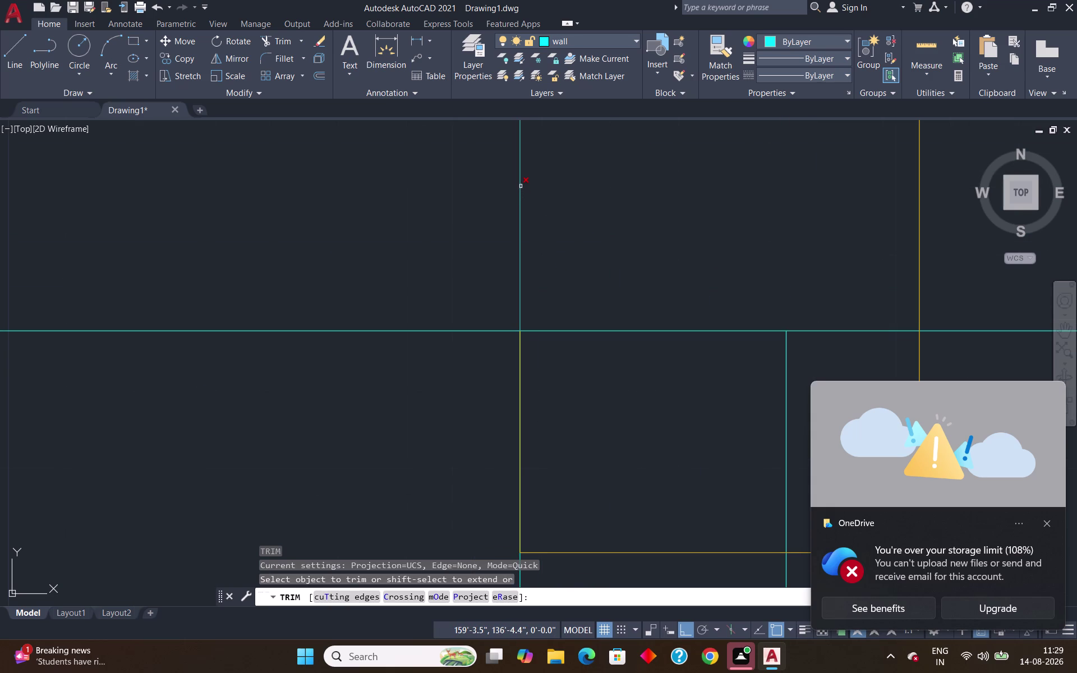
click(521, 187)
click(521, 186)
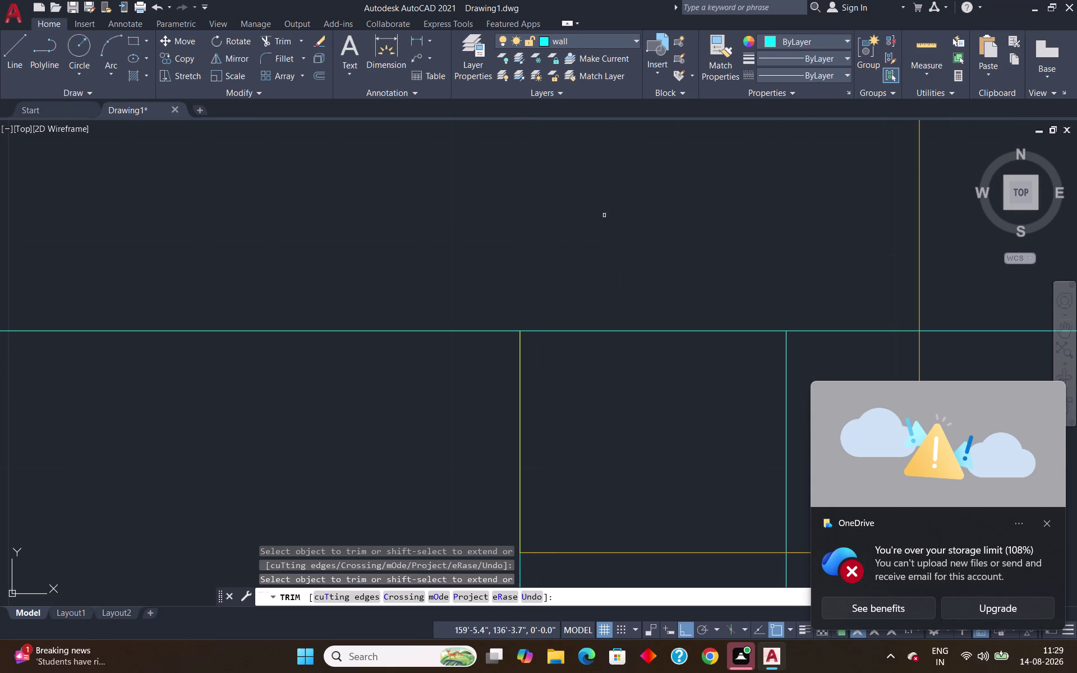
scroll(down, 3)
key(Escape)
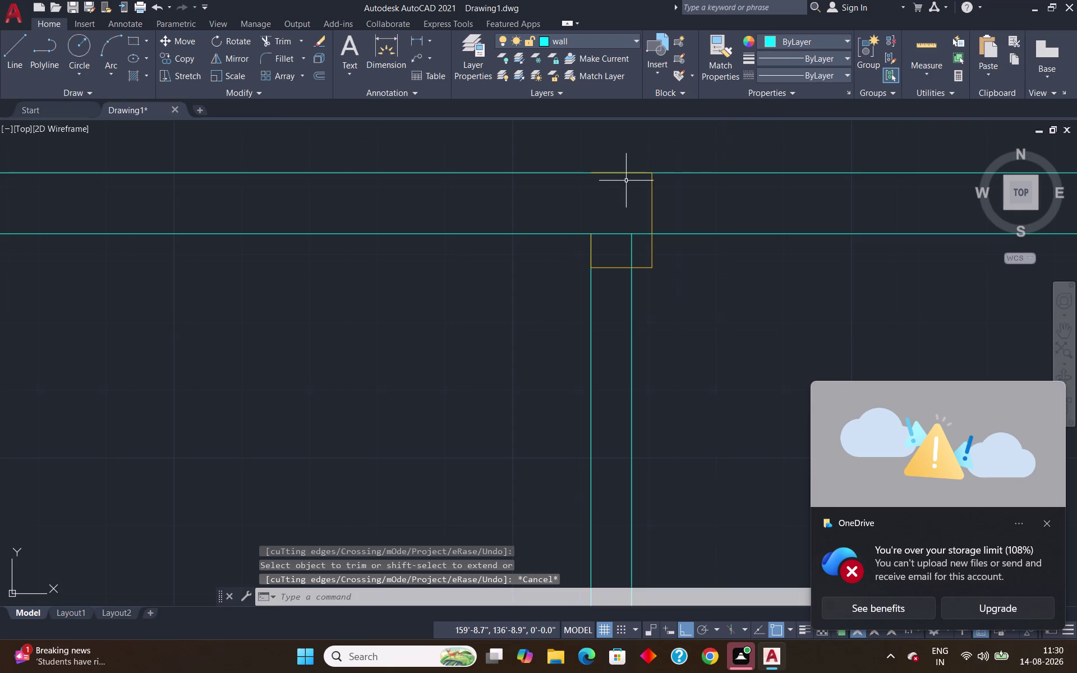
text(ex)
key(Return)
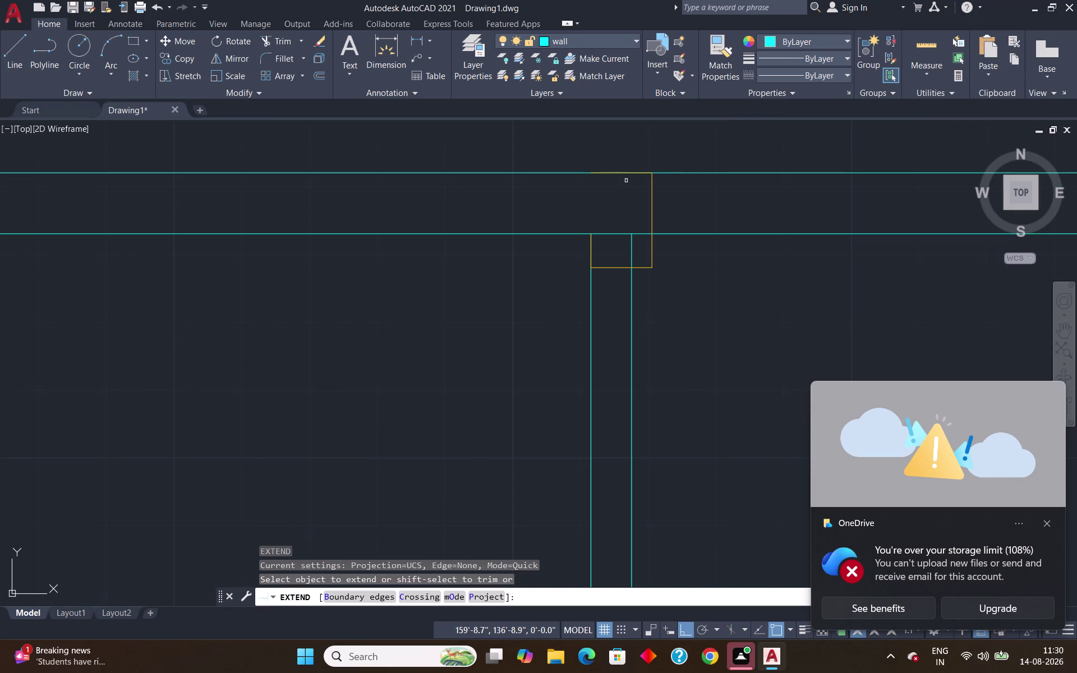
click(590, 286)
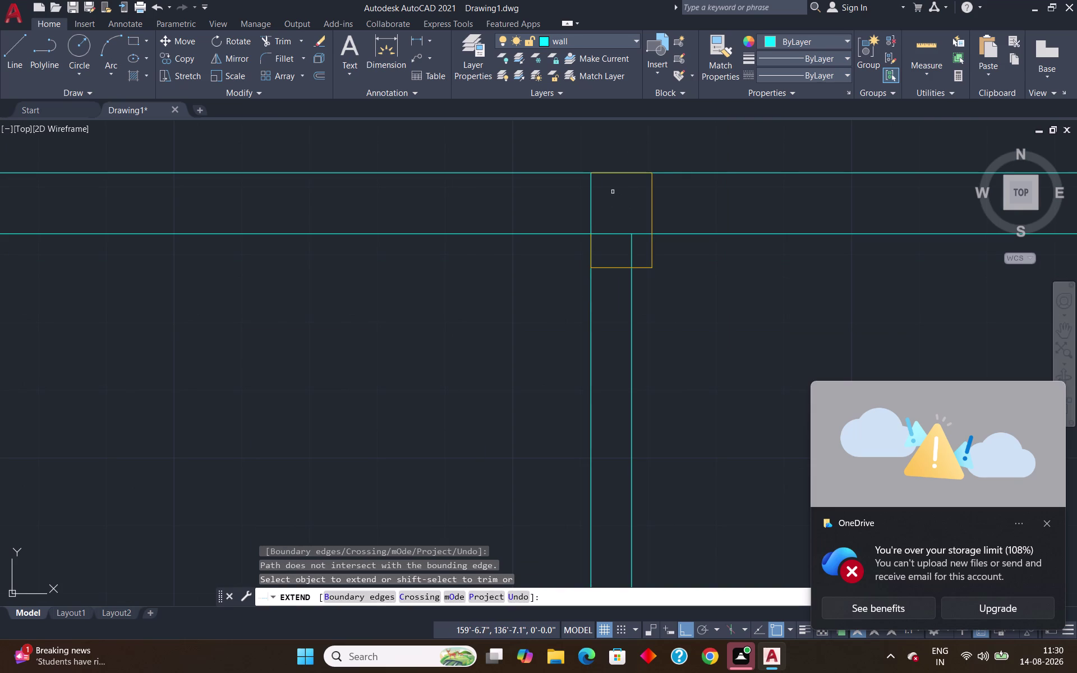
key(Escape)
Trim one wall line inside the column rectangle, followed by another unsuccessful extend try.
text(tr)
key(Return)
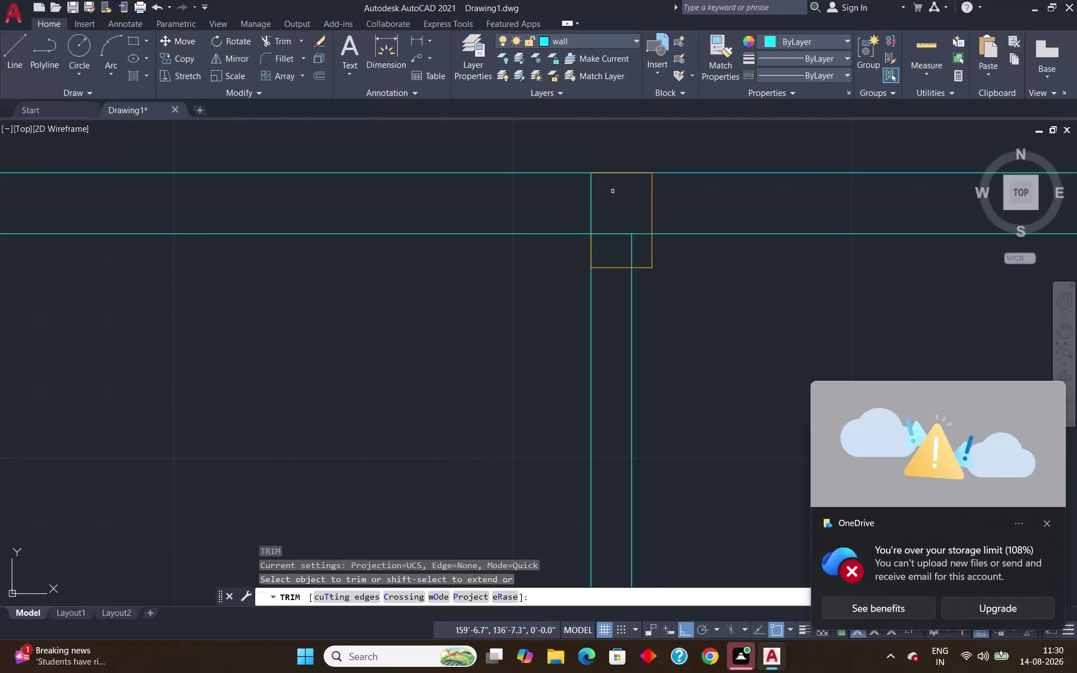
click(591, 204)
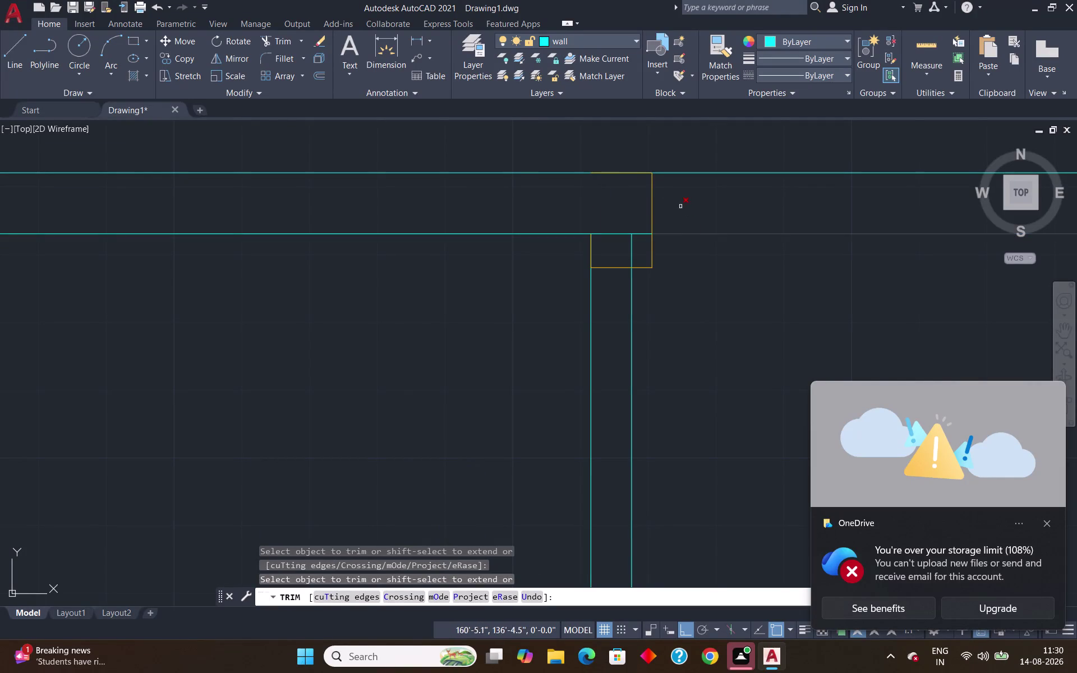
key(Escape)
text(e)
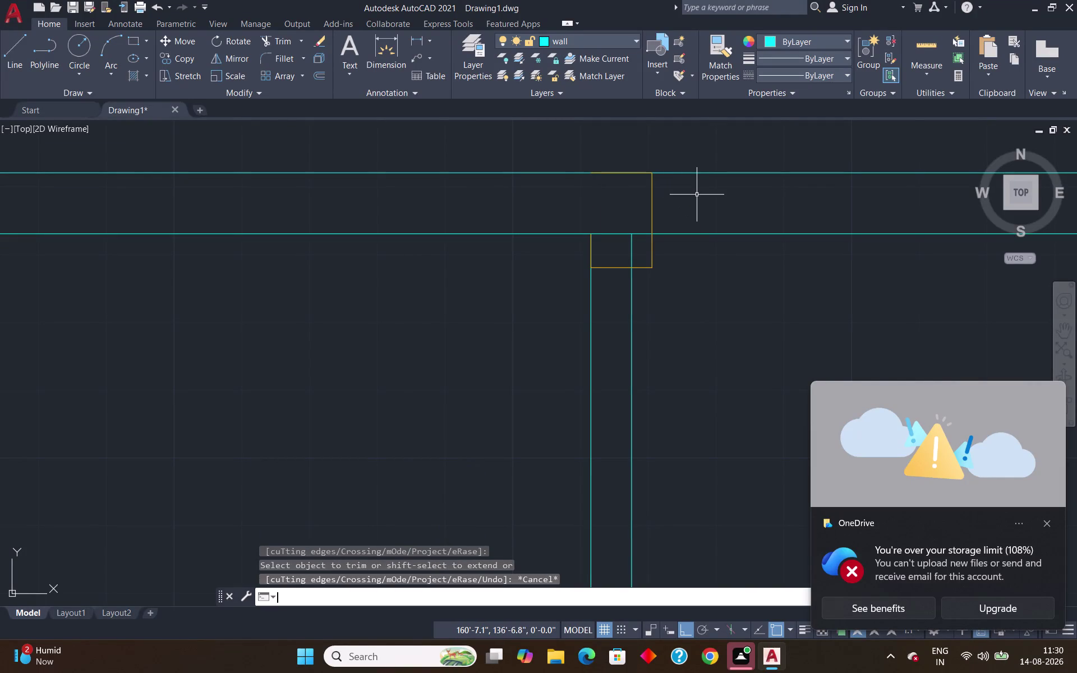
text(x)
key(Return)
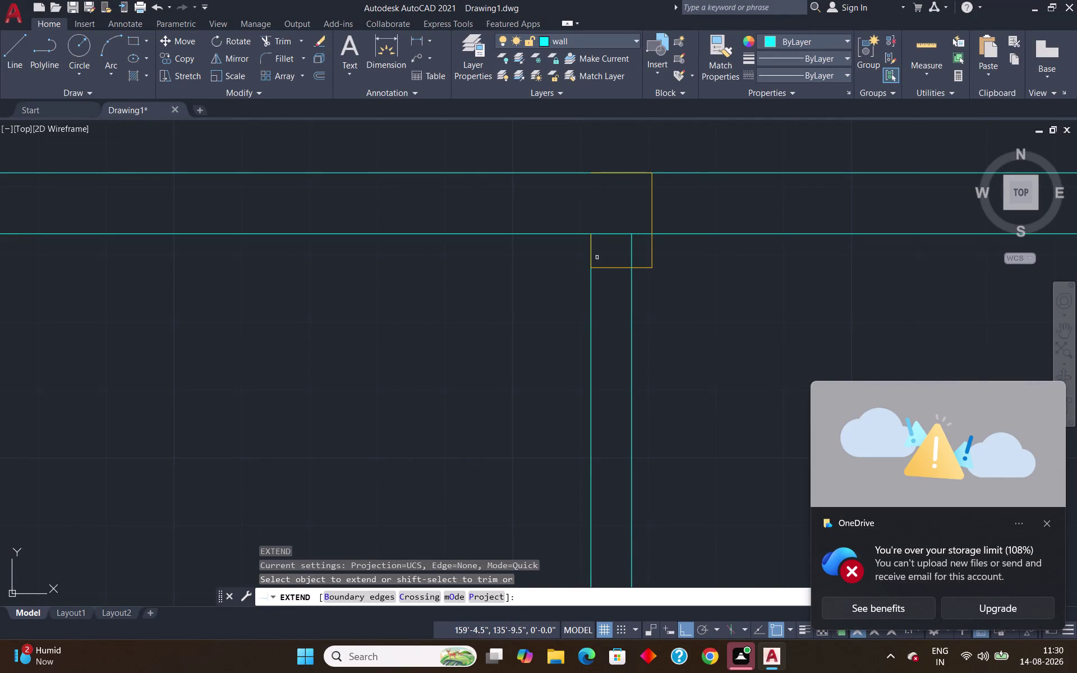
click(591, 245)
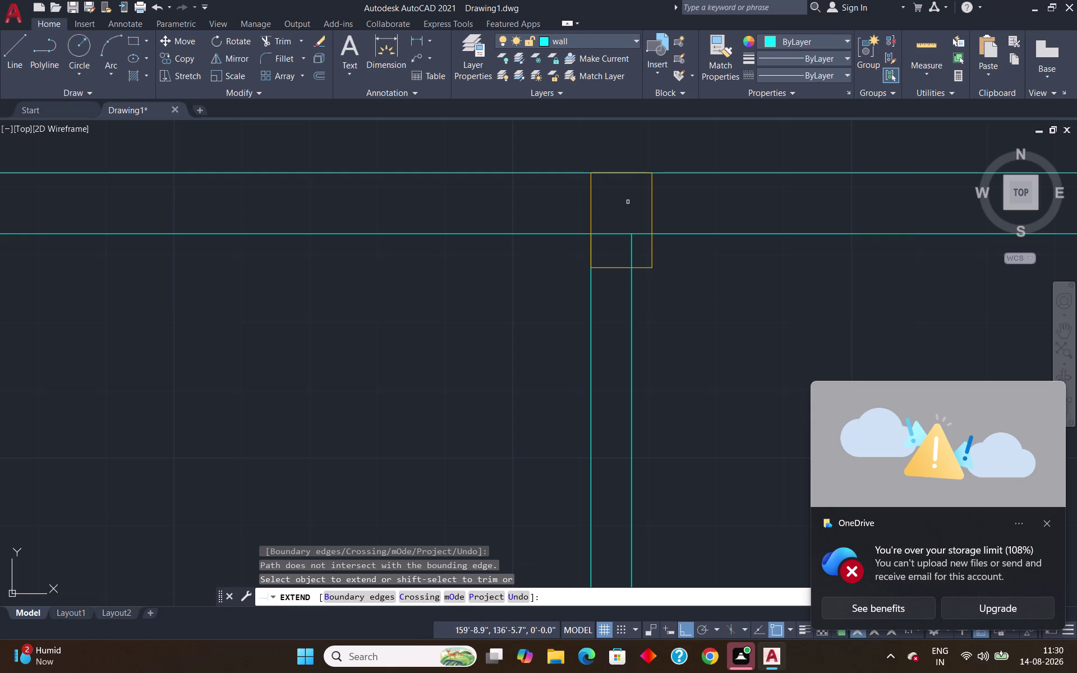
key(Escape)
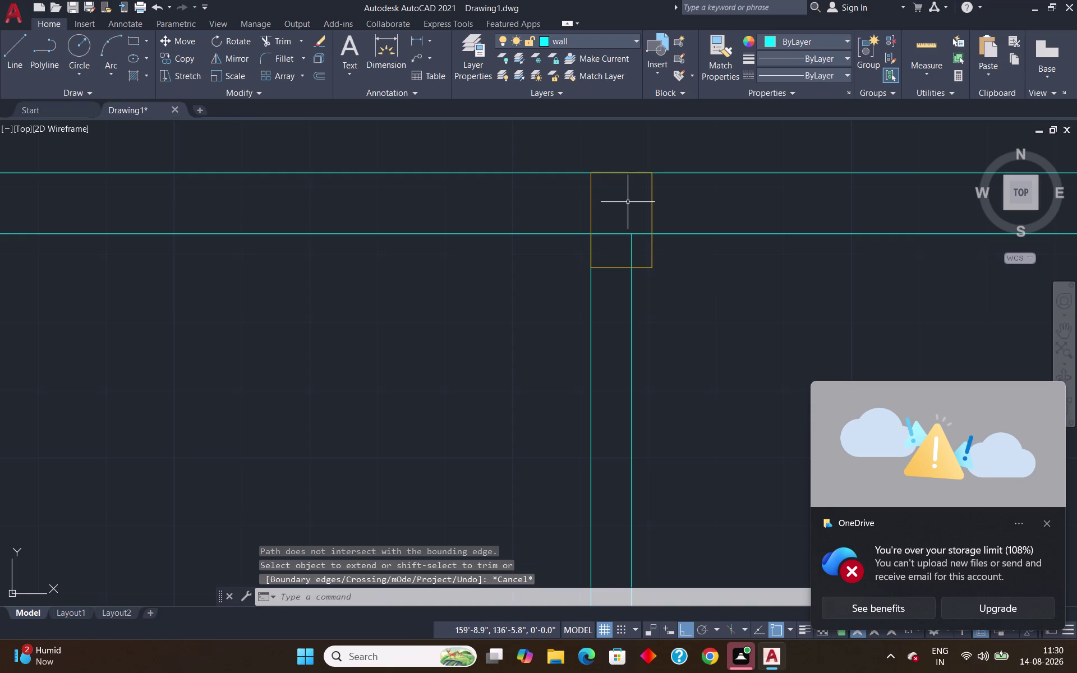
Trim the remaining three wall lines crossing the column rectangle and end trimming.
text(tr)
key(Return)
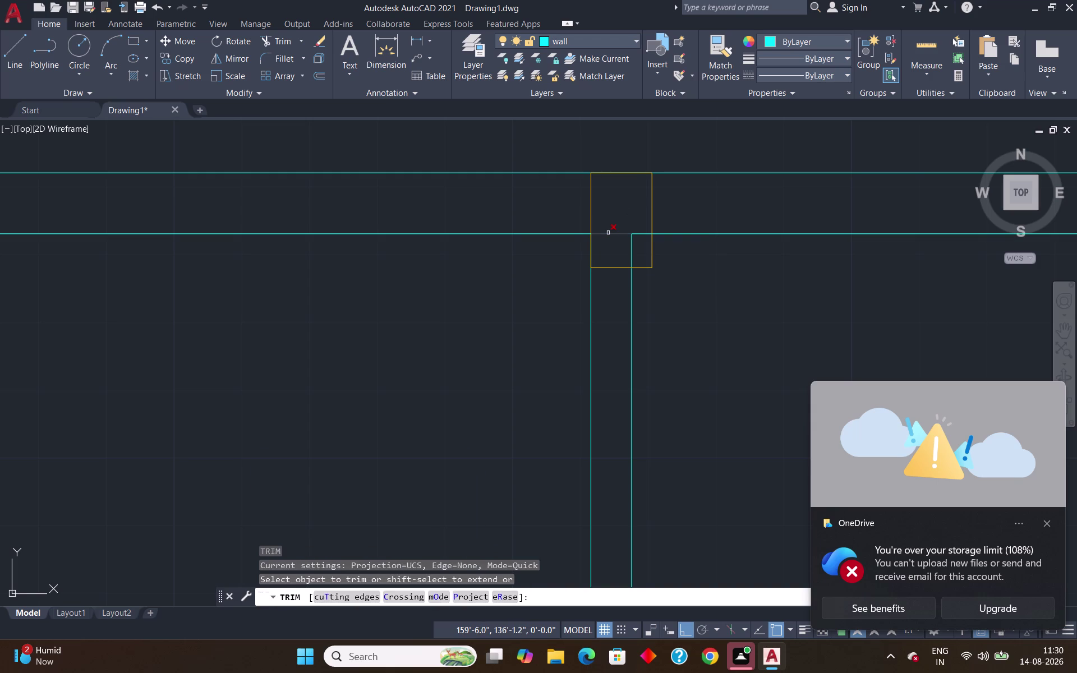
click(608, 233)
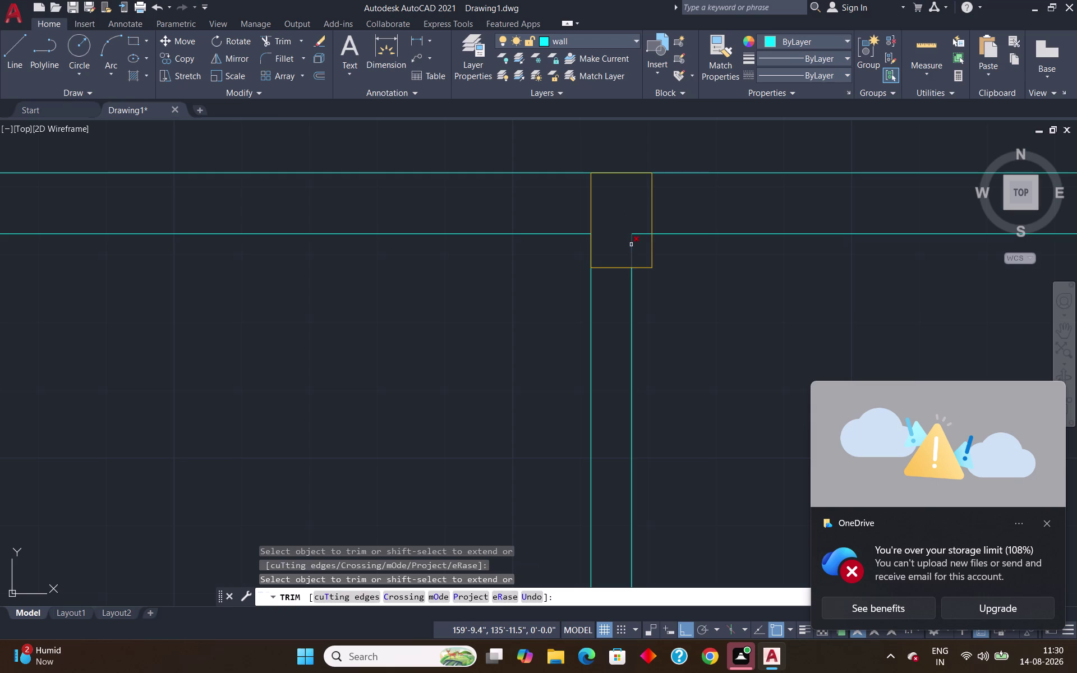
click(631, 244)
click(636, 233)
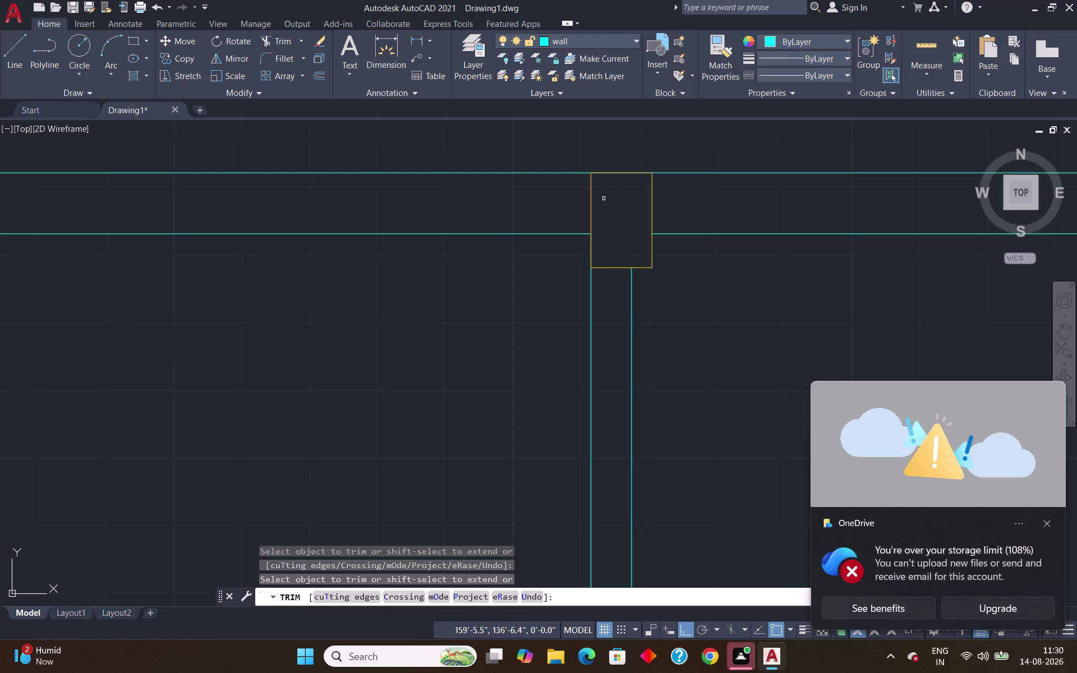
scroll(down, 3)
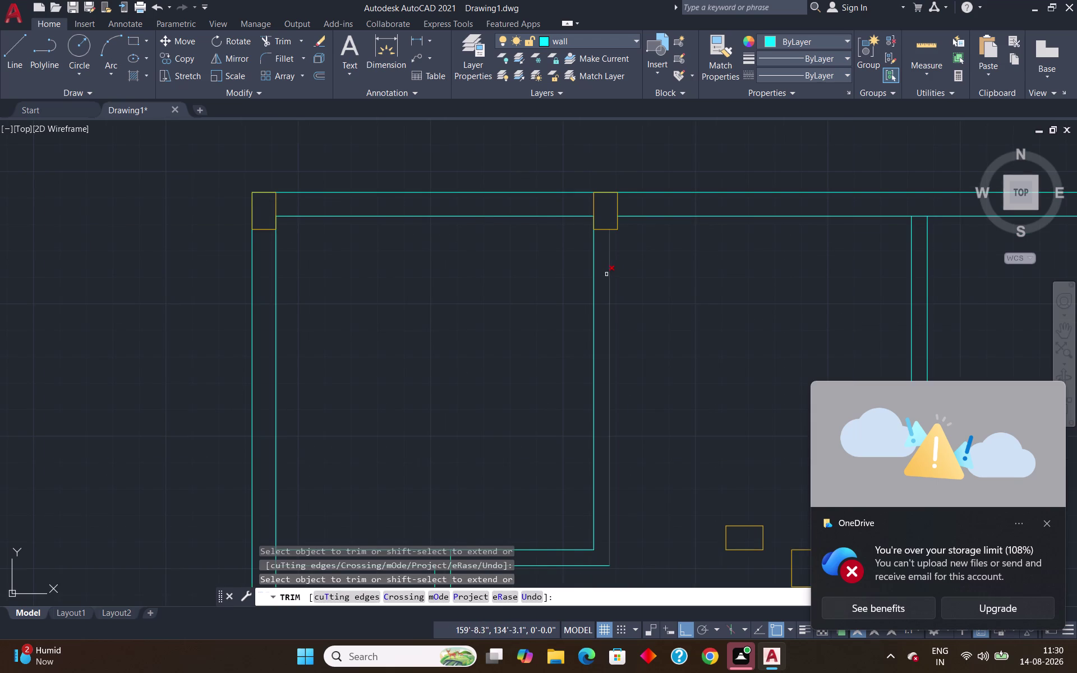
scroll(down, 3)
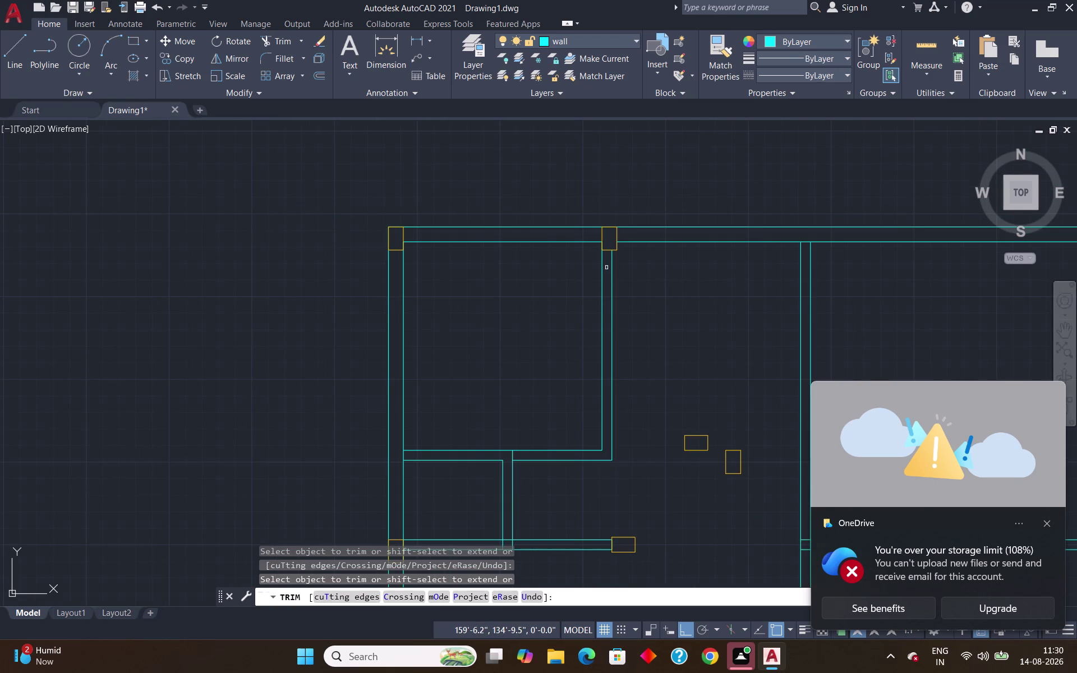
key(Escape)
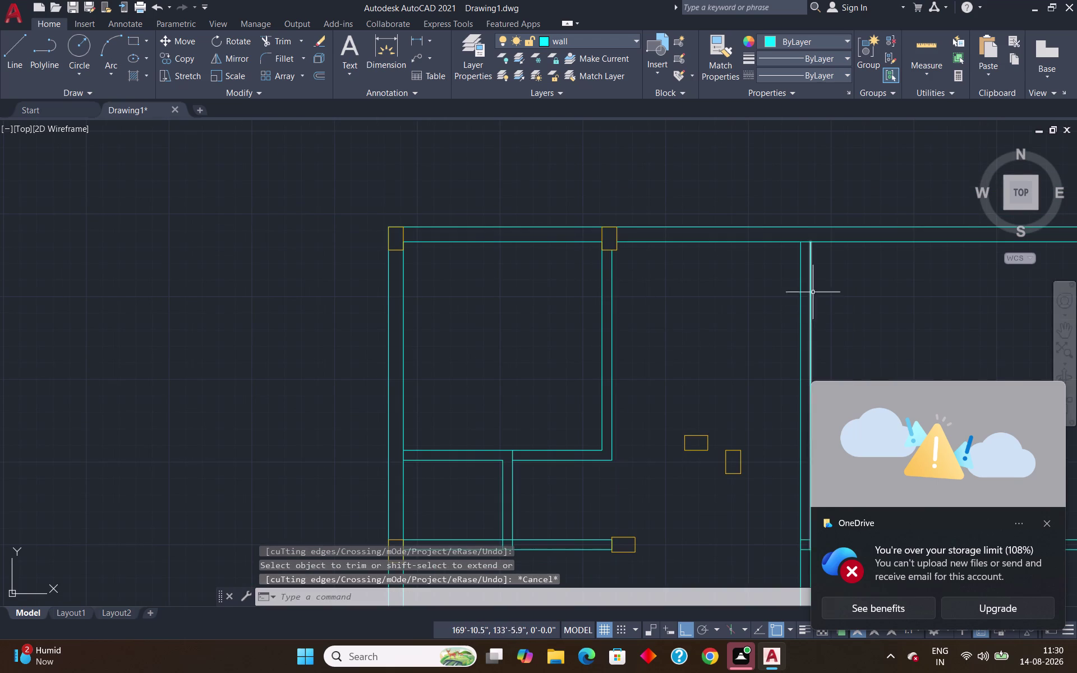
scroll(up, 3)
scroll(down, 3)
scroll(up, 3)
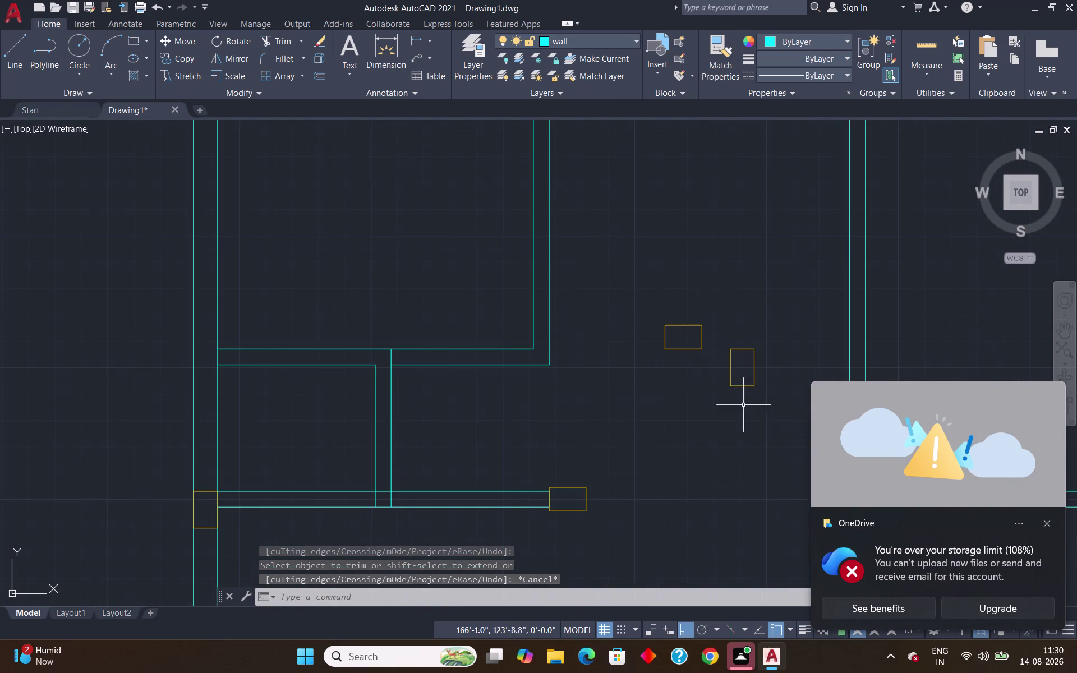
click(666, 347)
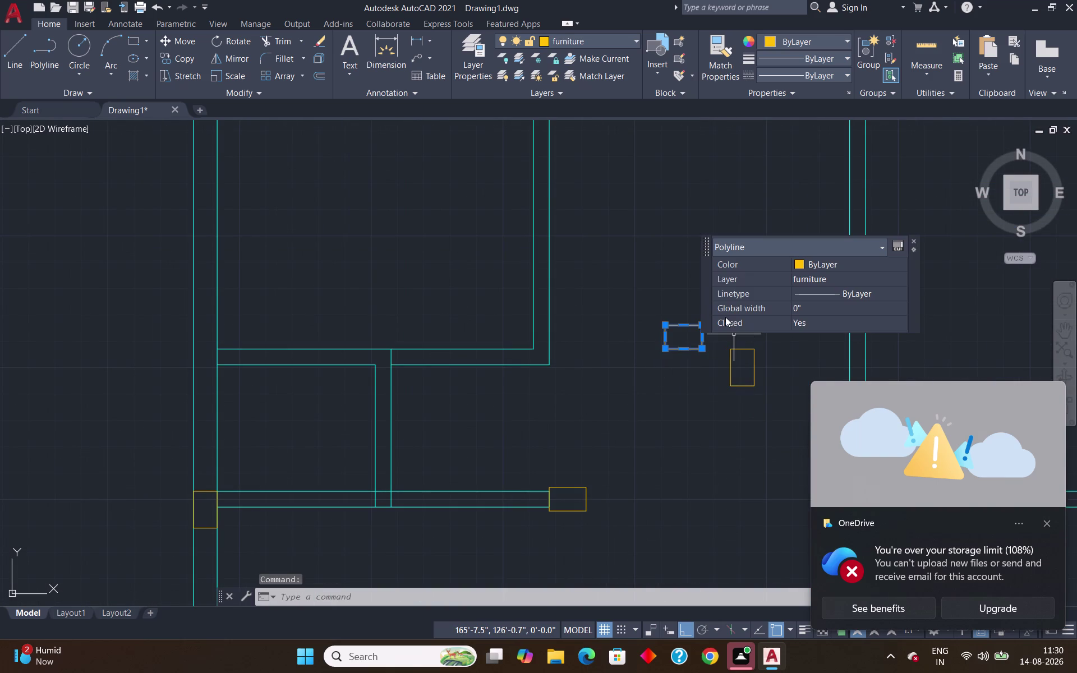
Copy the column rectangle onto the junction of the right interior wall and top wall.
text(co)
key(Return)
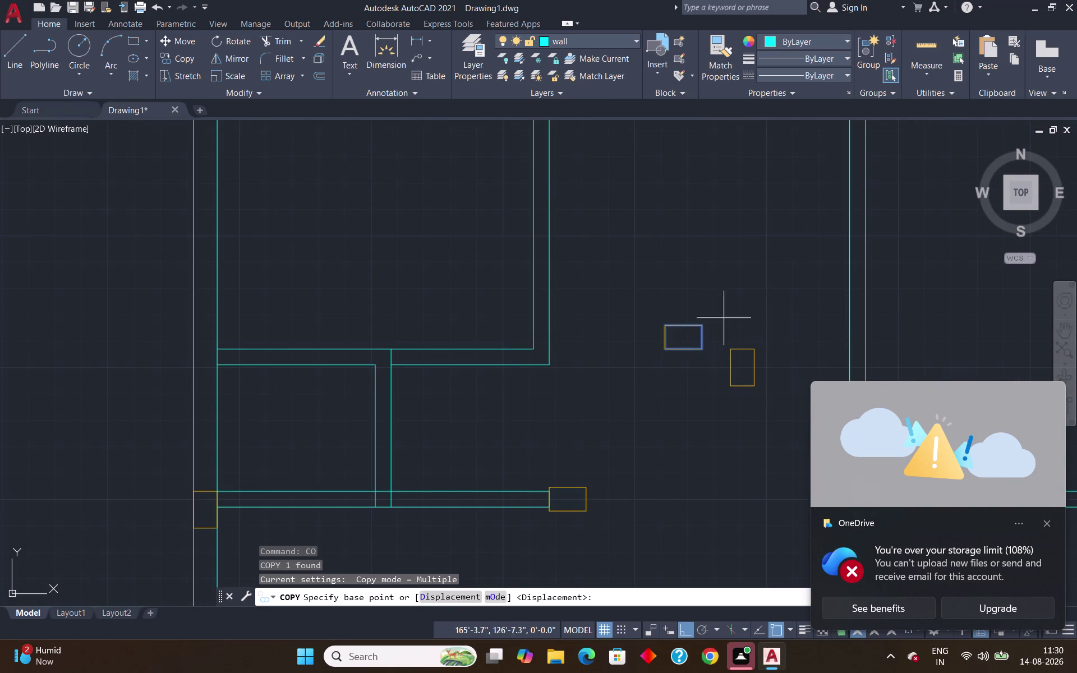
scroll(up, 3)
click(652, 337)
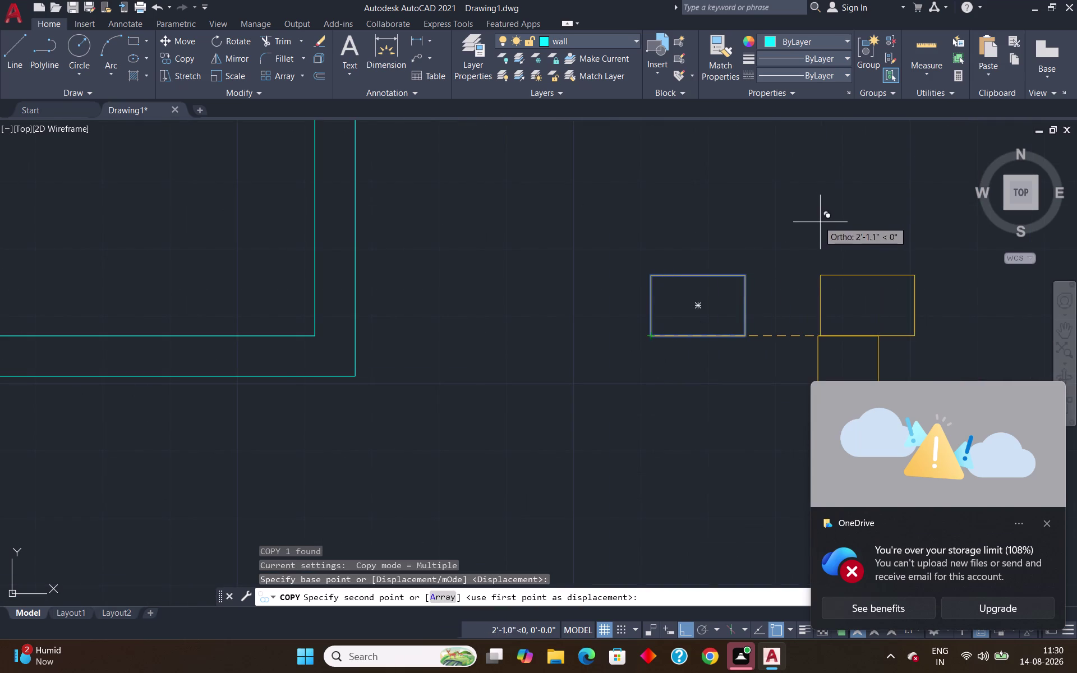
scroll(down, 3)
middle_drag(859, 197, 717, 289)
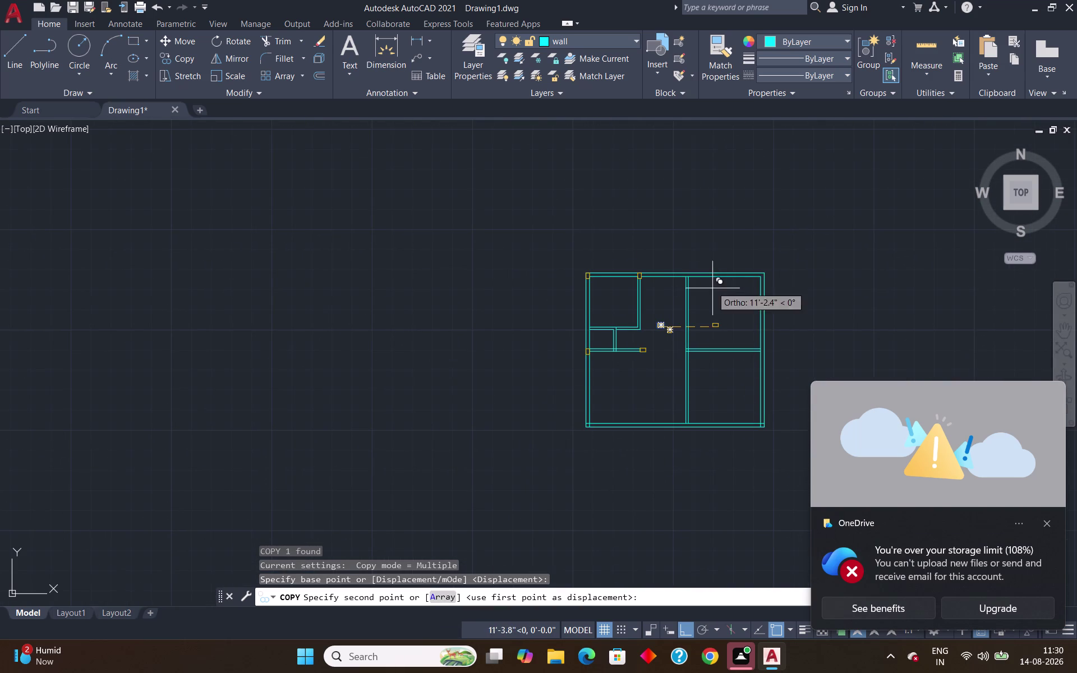
scroll(up, 3)
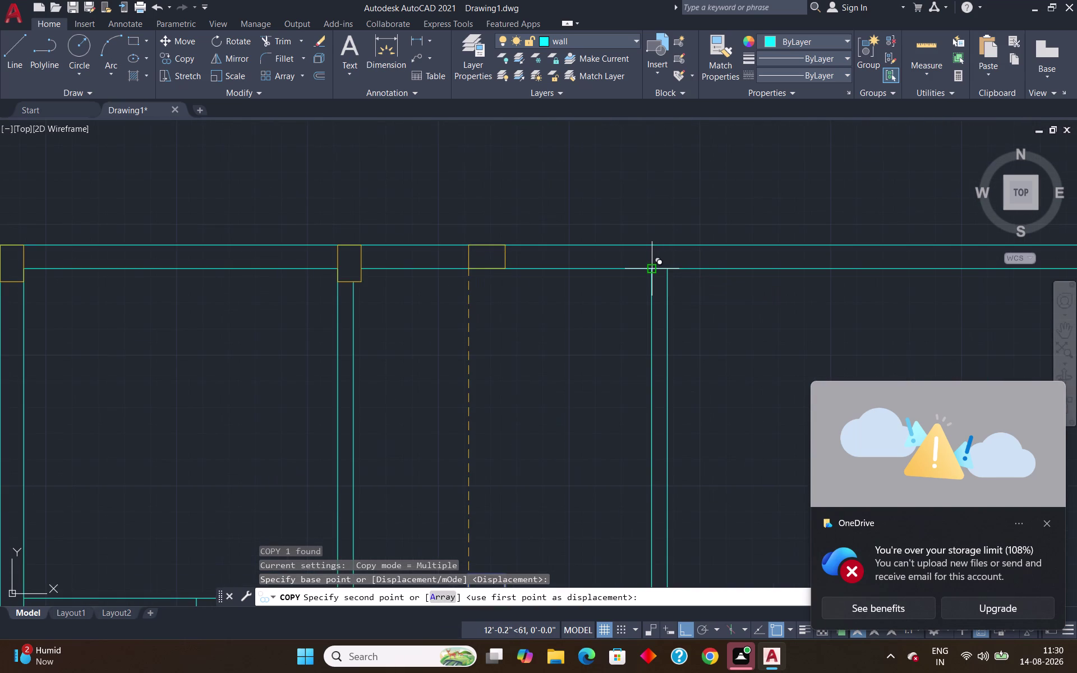
click(652, 269)
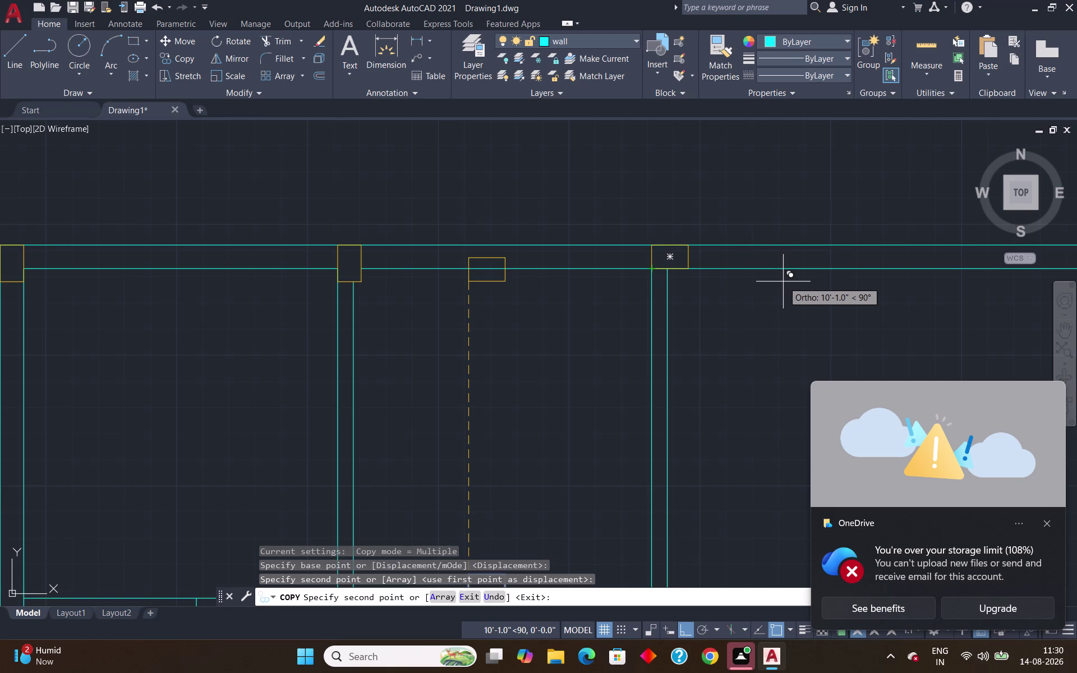
key(Escape)
scroll(down, 3)
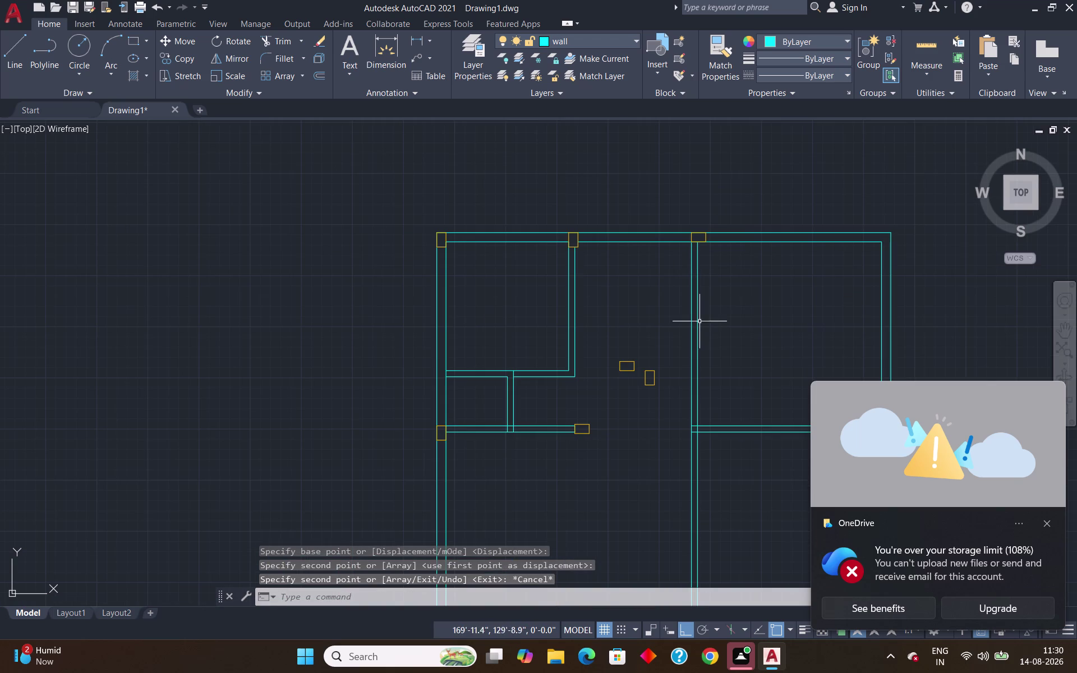
scroll(up, 3)
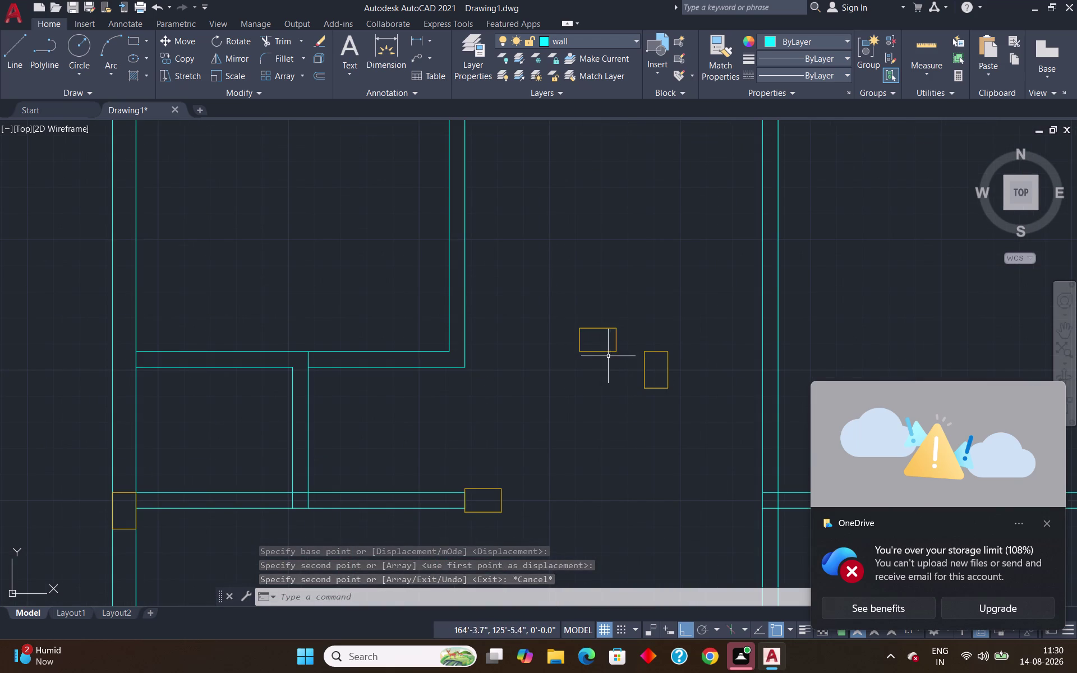
Start copying the horizontal column rectangle from its top-right corner.
click(614, 351)
text(c)
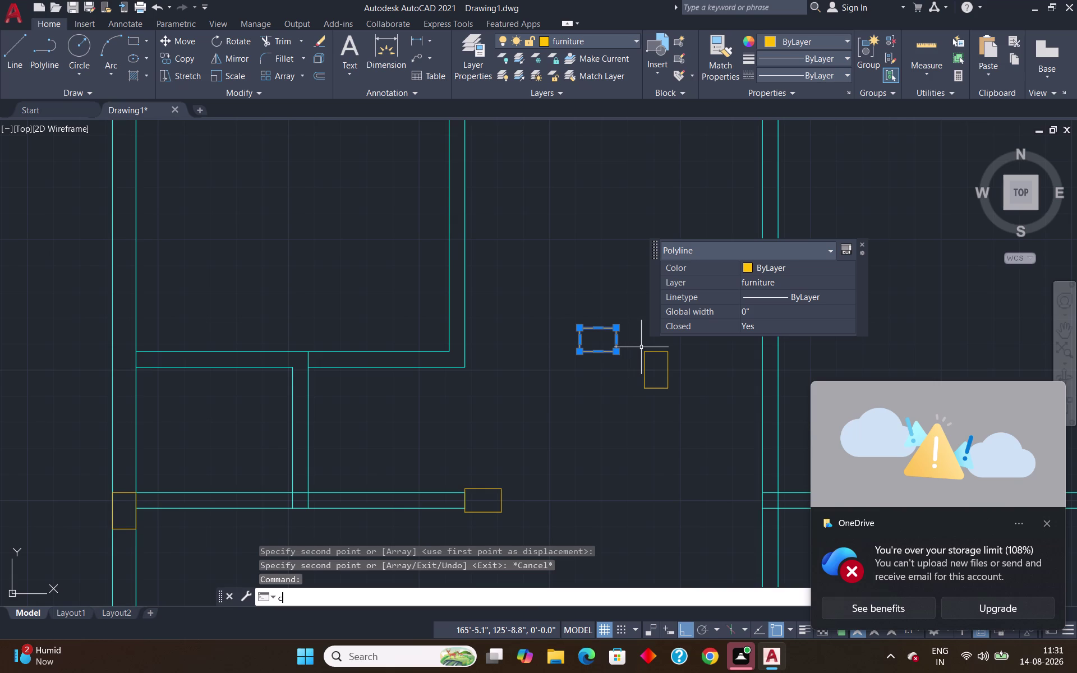
text(o)
key(Return)
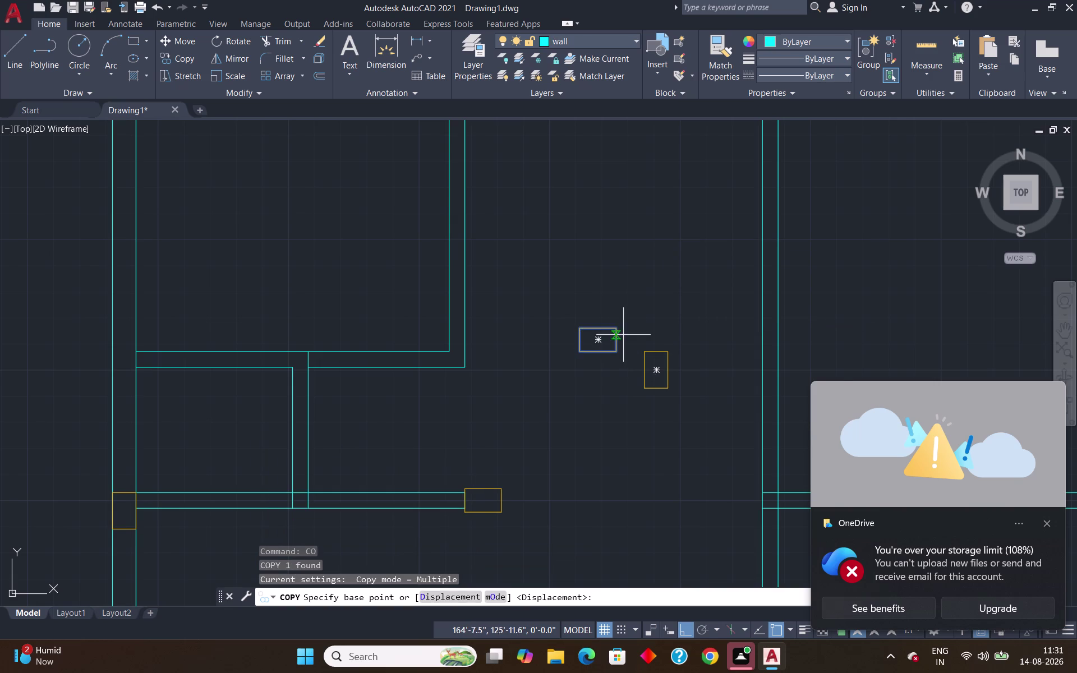
scroll(up, 3)
click(598, 318)
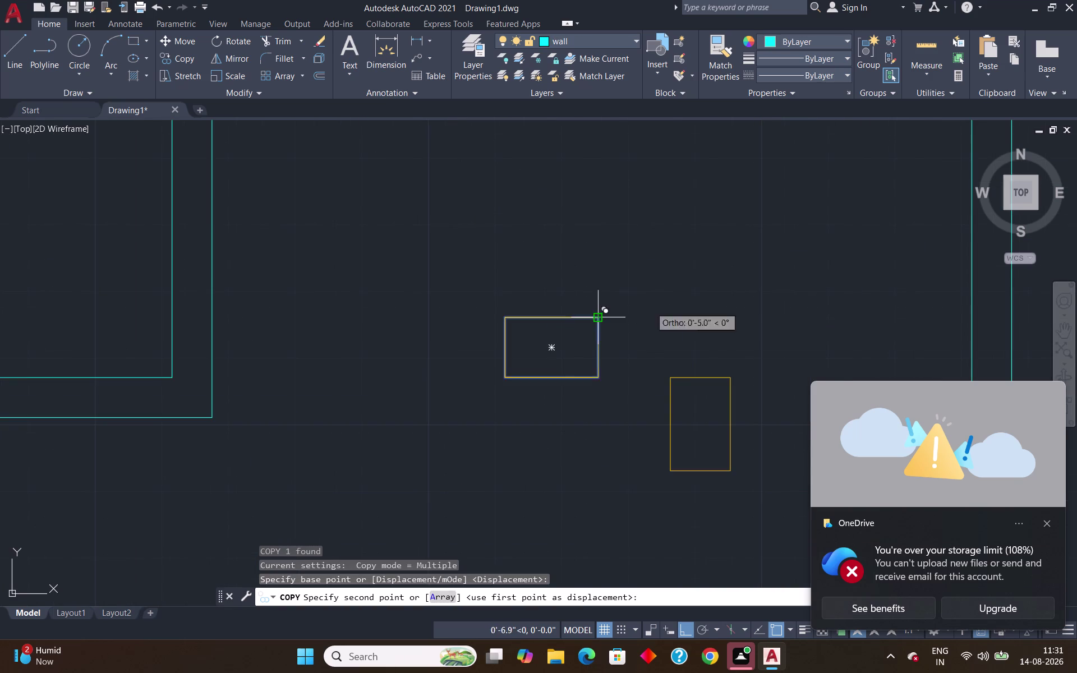
scroll(down, 3)
Place the copy at the plan's top-right outer wall corner and end copying.
middle_drag(882, 248, 632, 320)
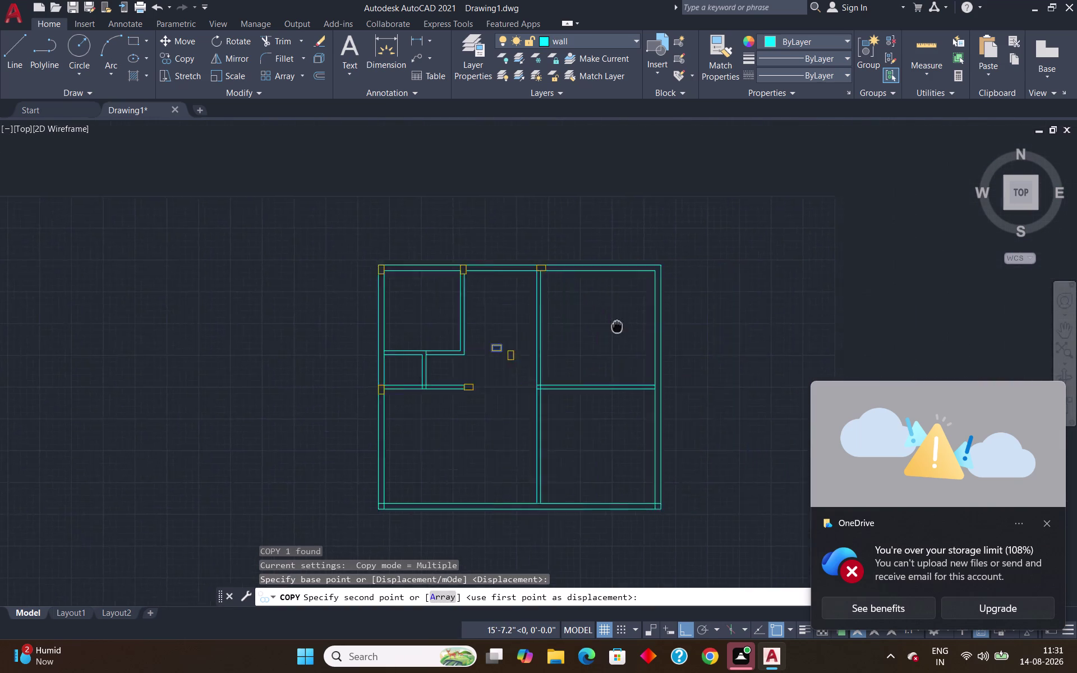
middle_drag(632, 321, 574, 337)
scroll(up, 3)
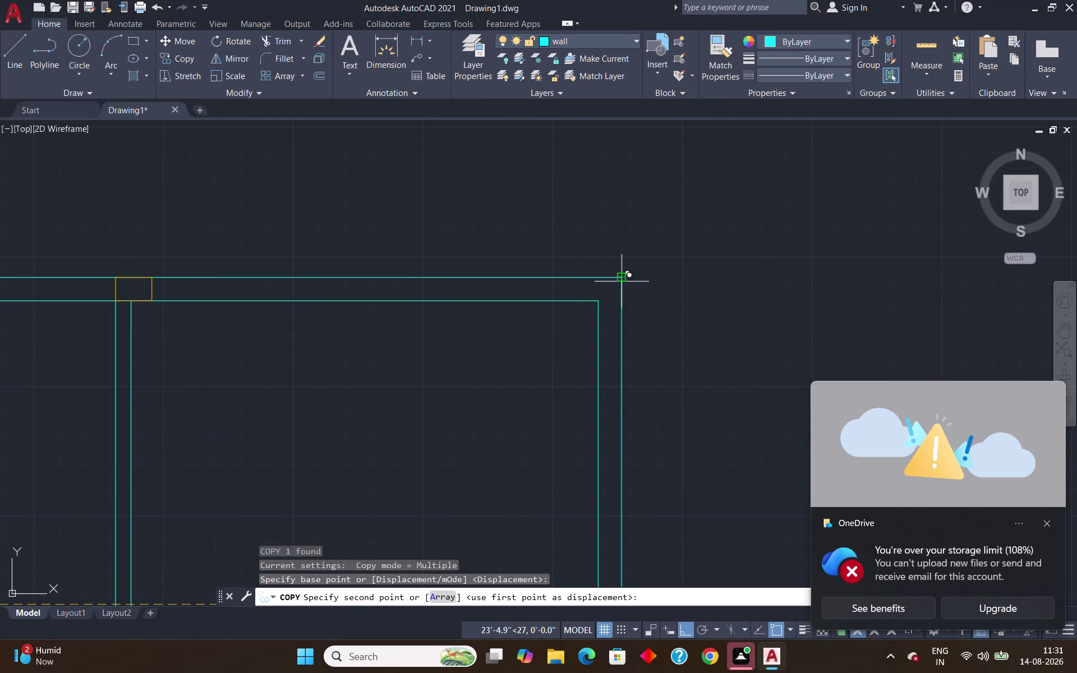
scroll(up, 3)
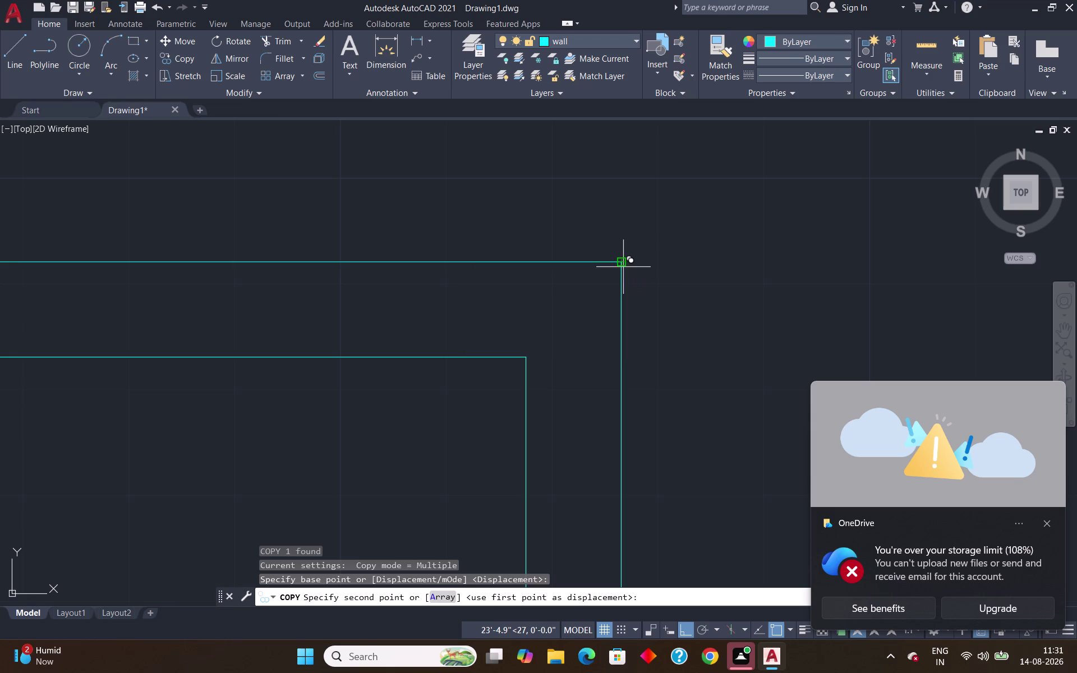
click(622, 265)
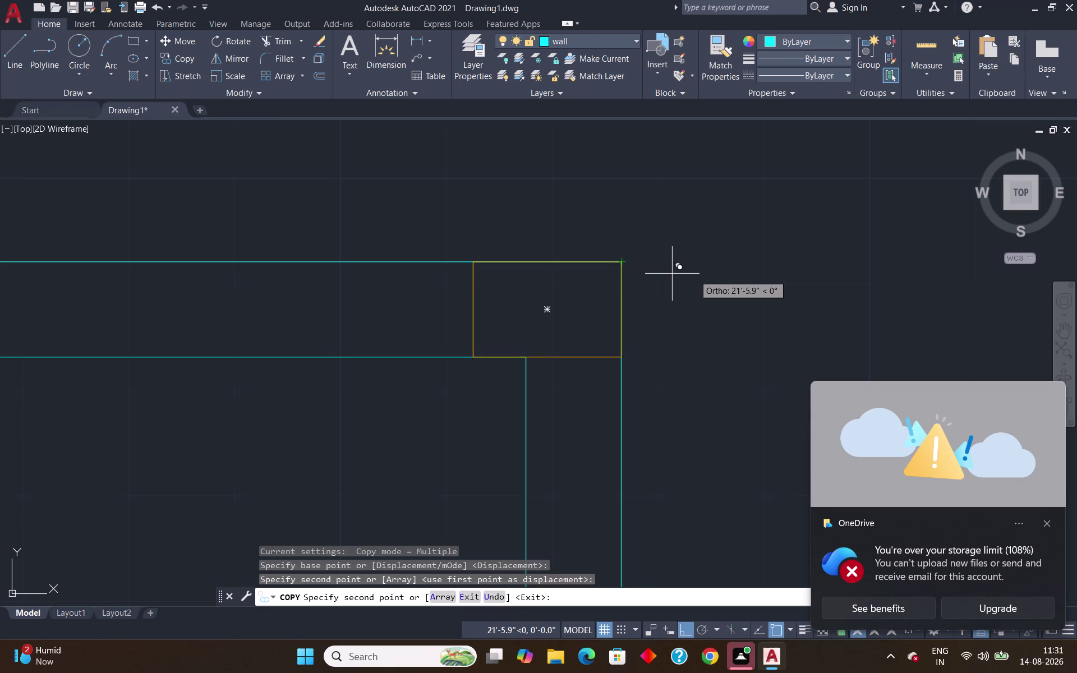
scroll(down, 3)
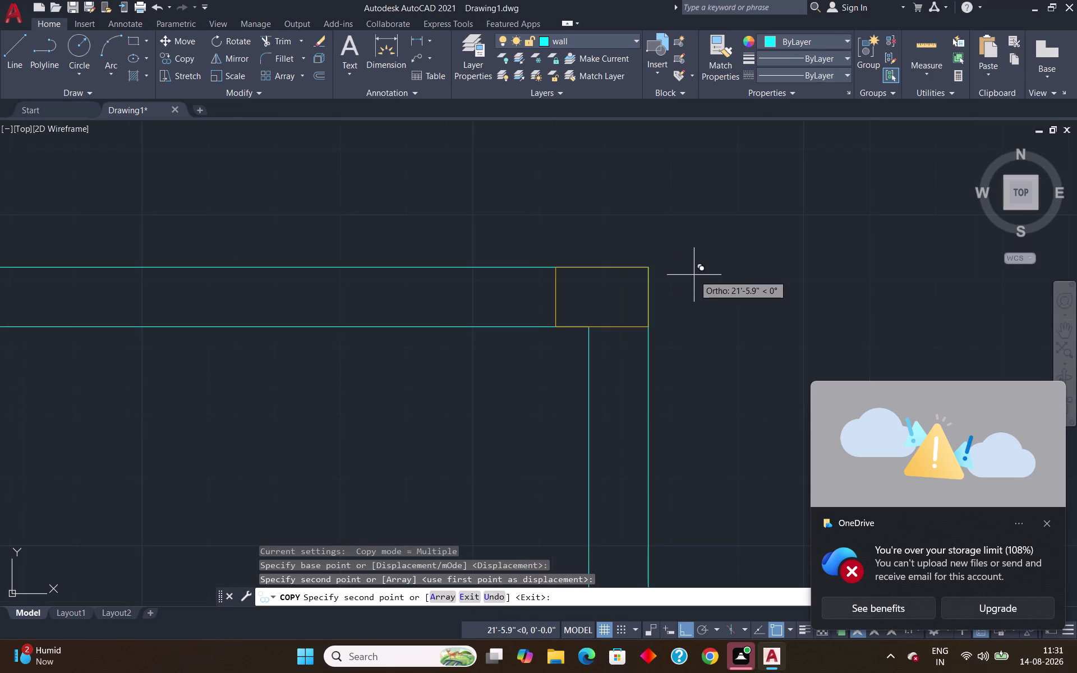
scroll(down, 3)
scroll(down, 3)
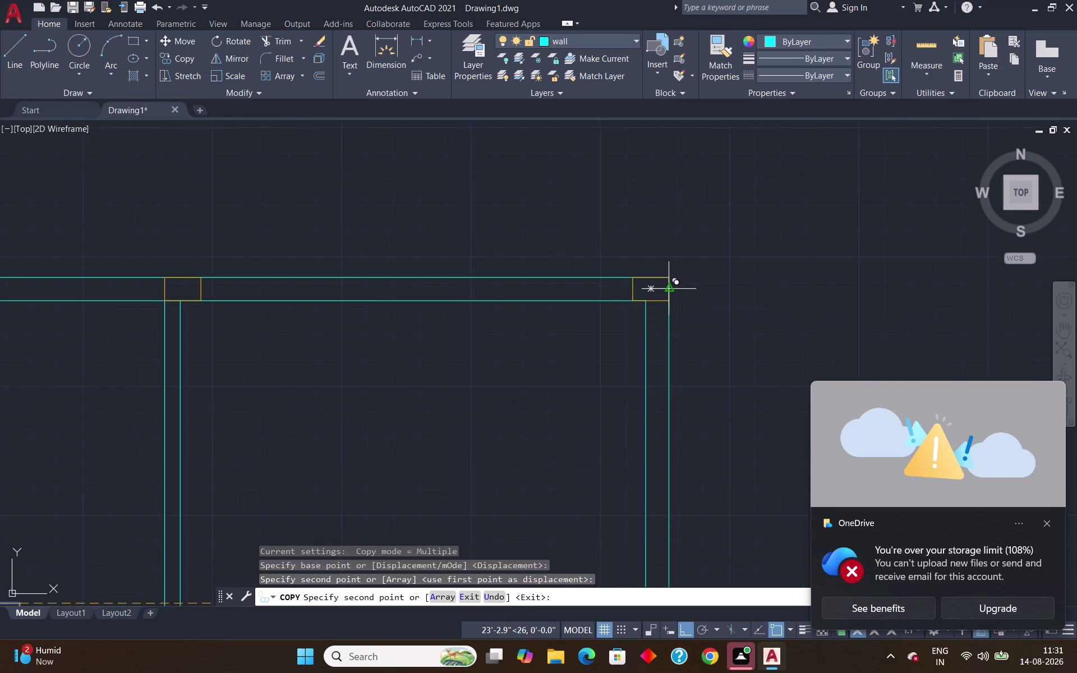
scroll(down, 3)
scroll(down, 3)
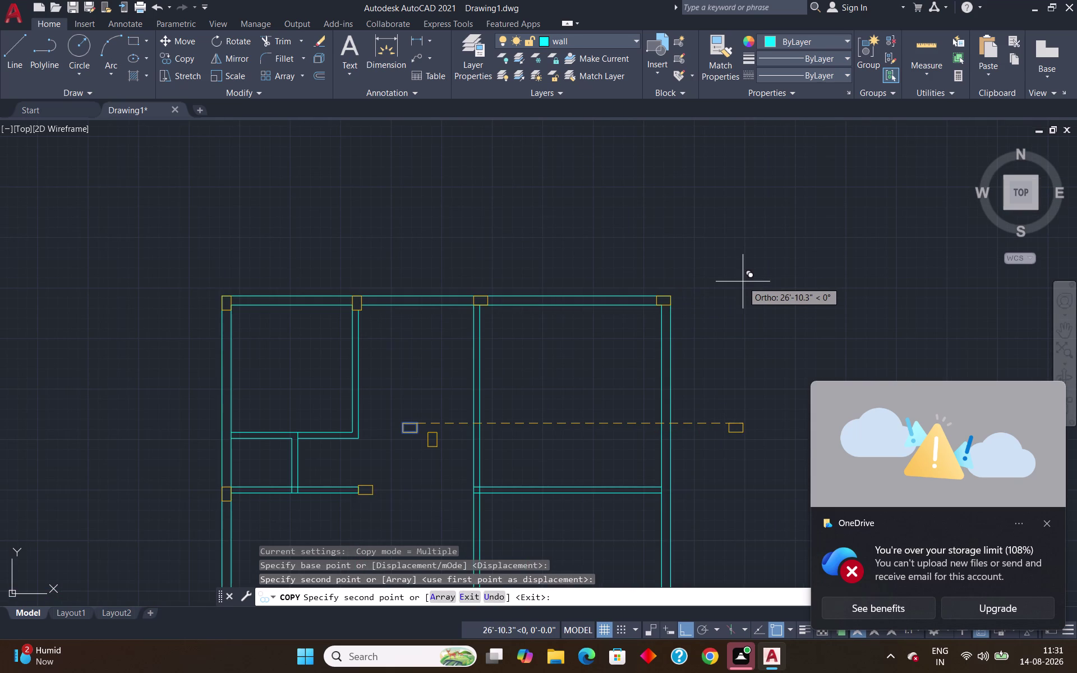
key(Escape)
scroll(down, 3)
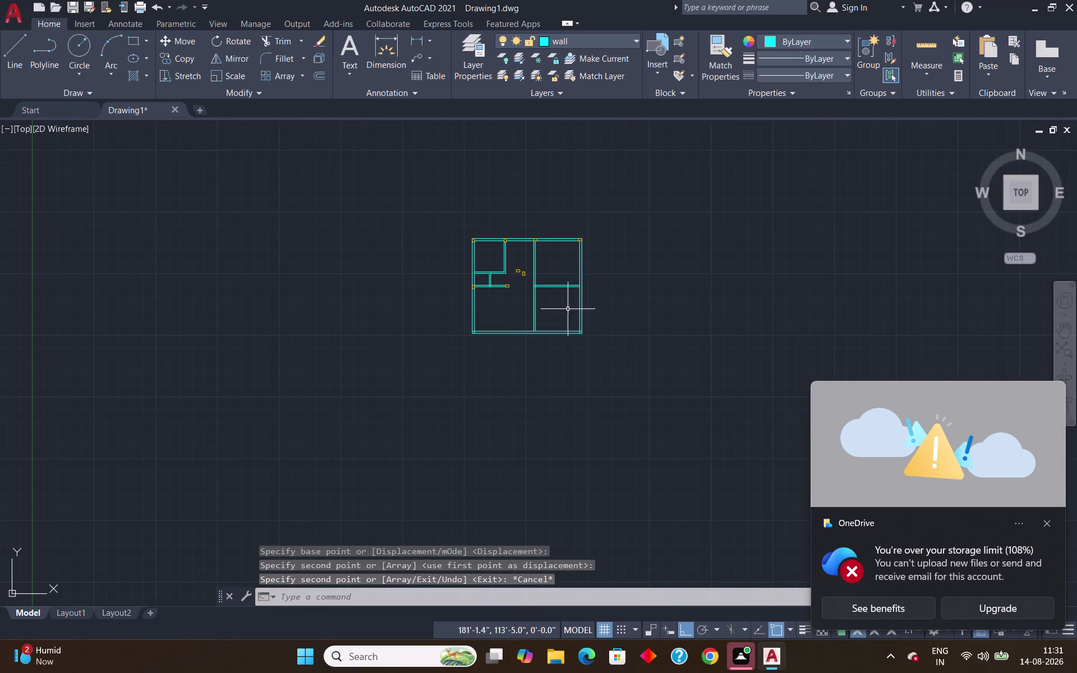
scroll(up, 3)
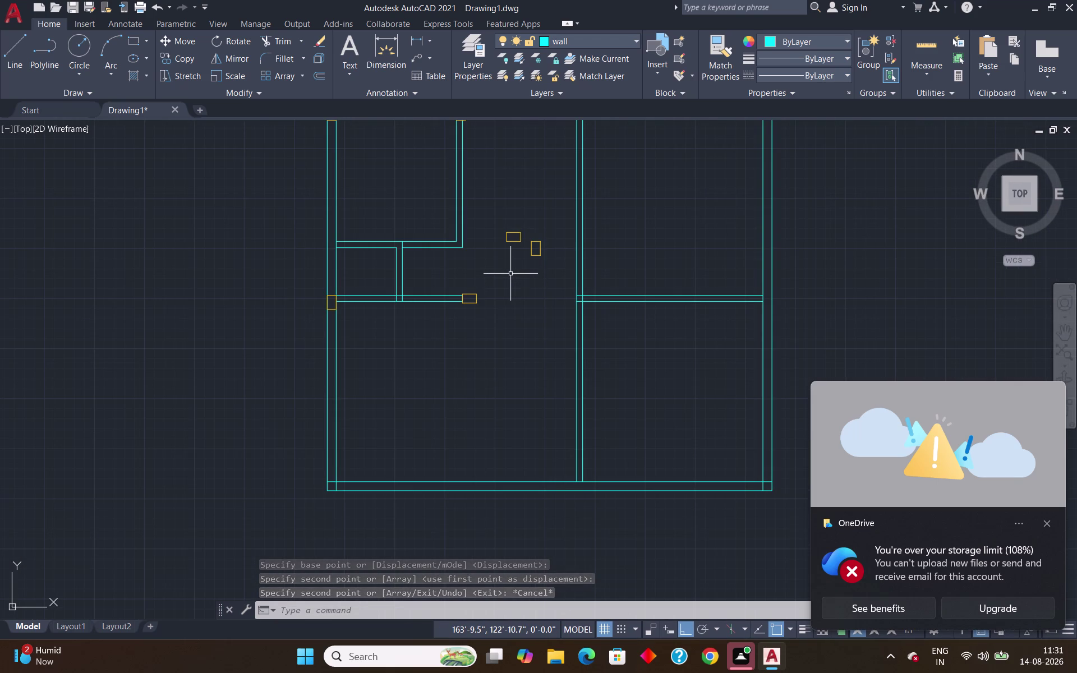
scroll(down, 3)
scroll(down, 3)
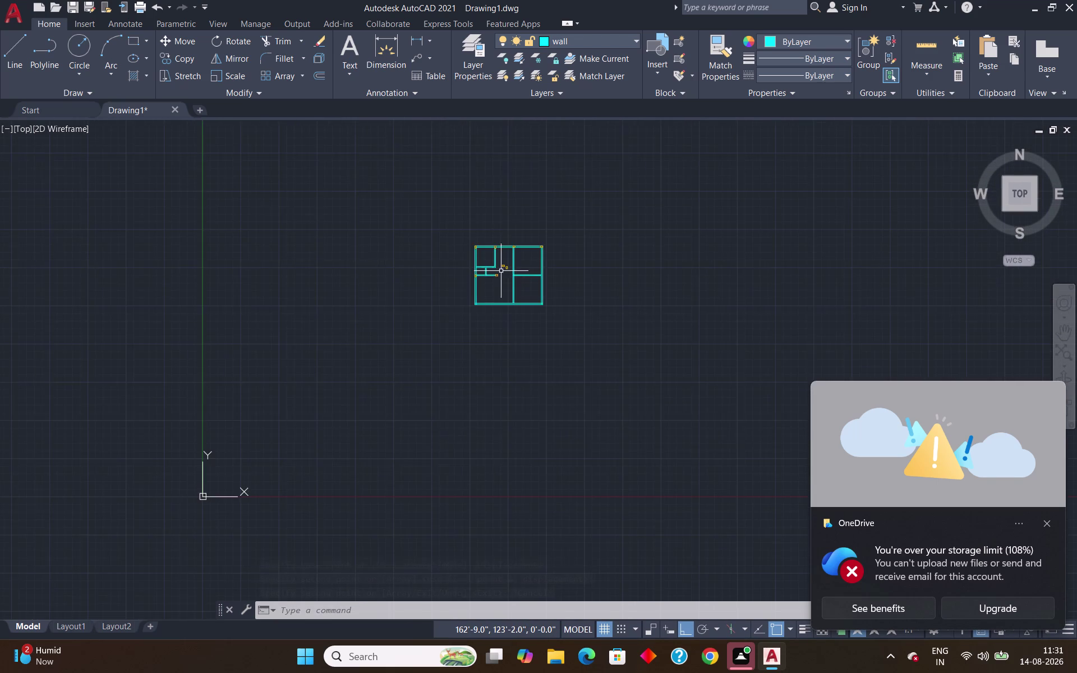
scroll(down, 3)
scroll(up, 3)
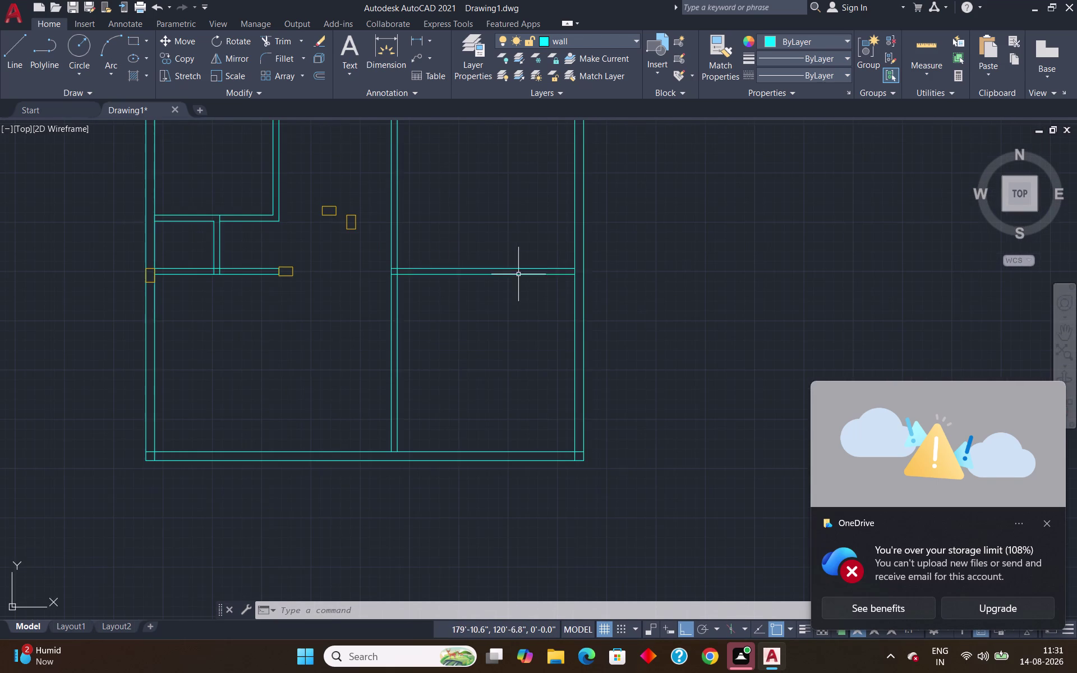
scroll(up, 3)
scroll(up, 3)
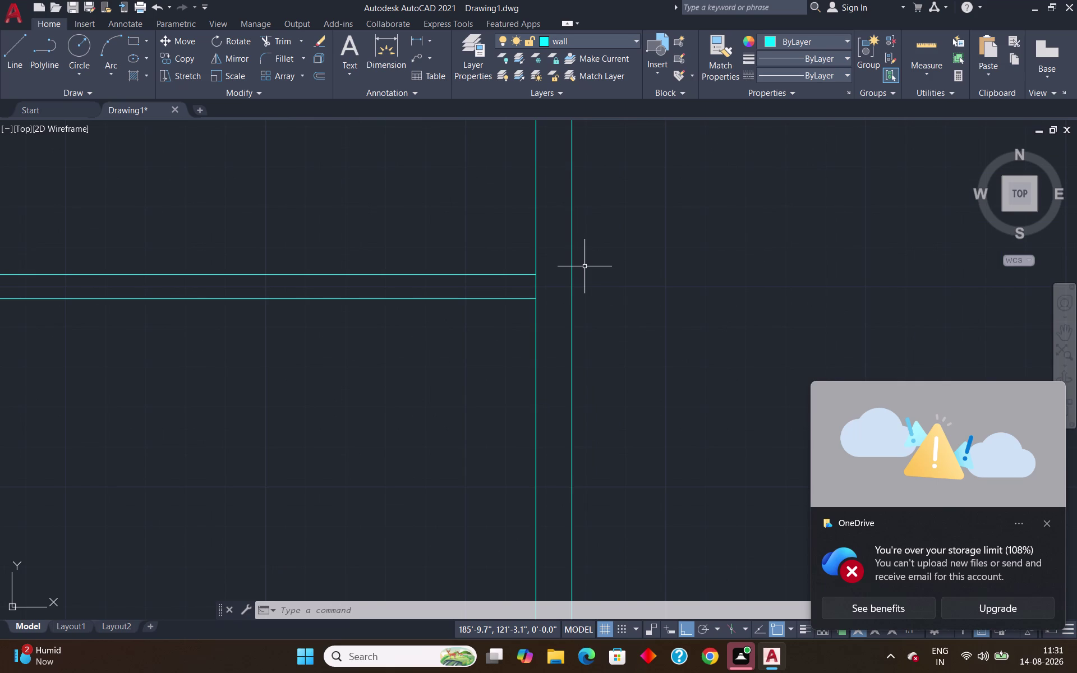
scroll(down, 3)
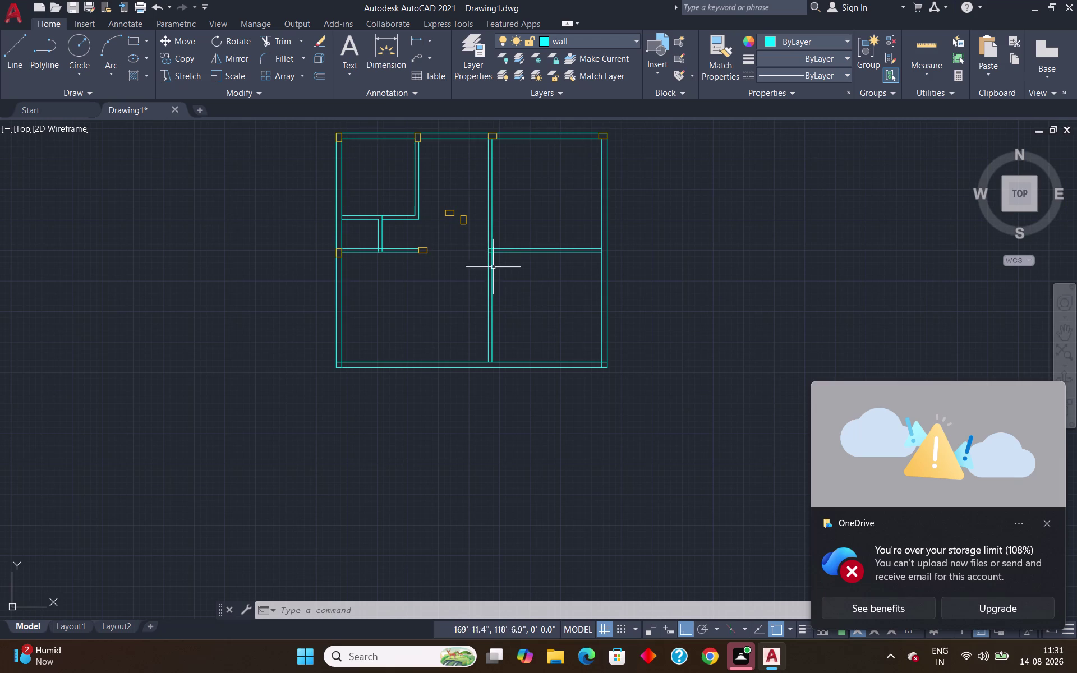
scroll(up, 3)
scroll(down, 3)
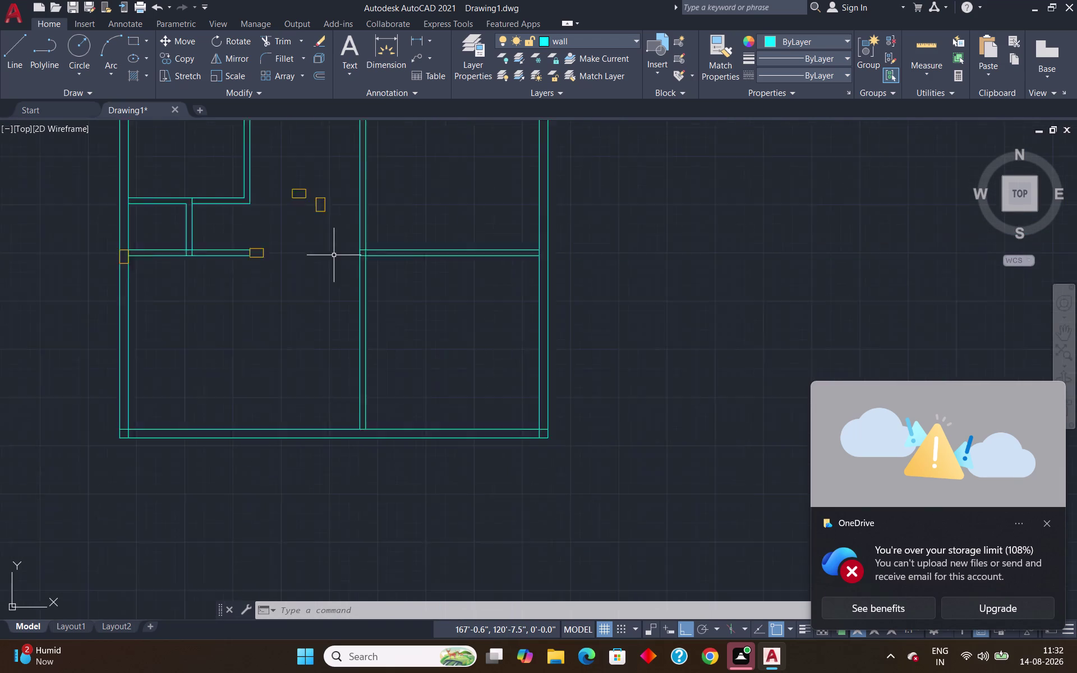
scroll(down, 3)
scroll(up, 3)
Copy the upright column rectangle from its top-right corner to the central wall junction.
click(339, 215)
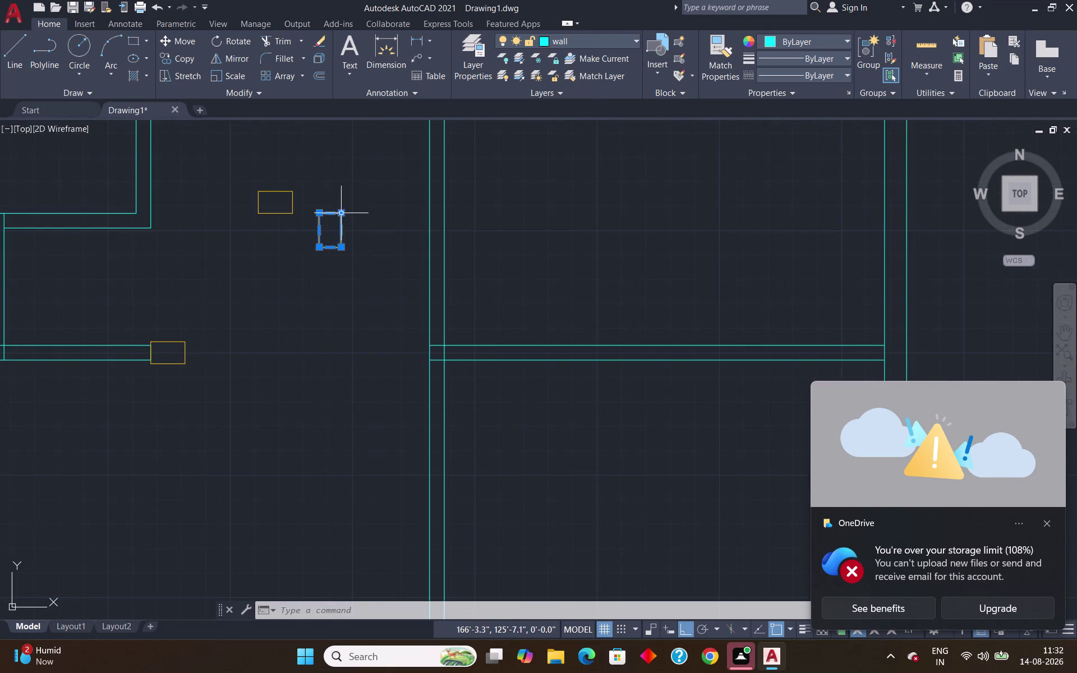
text(co)
key(Return)
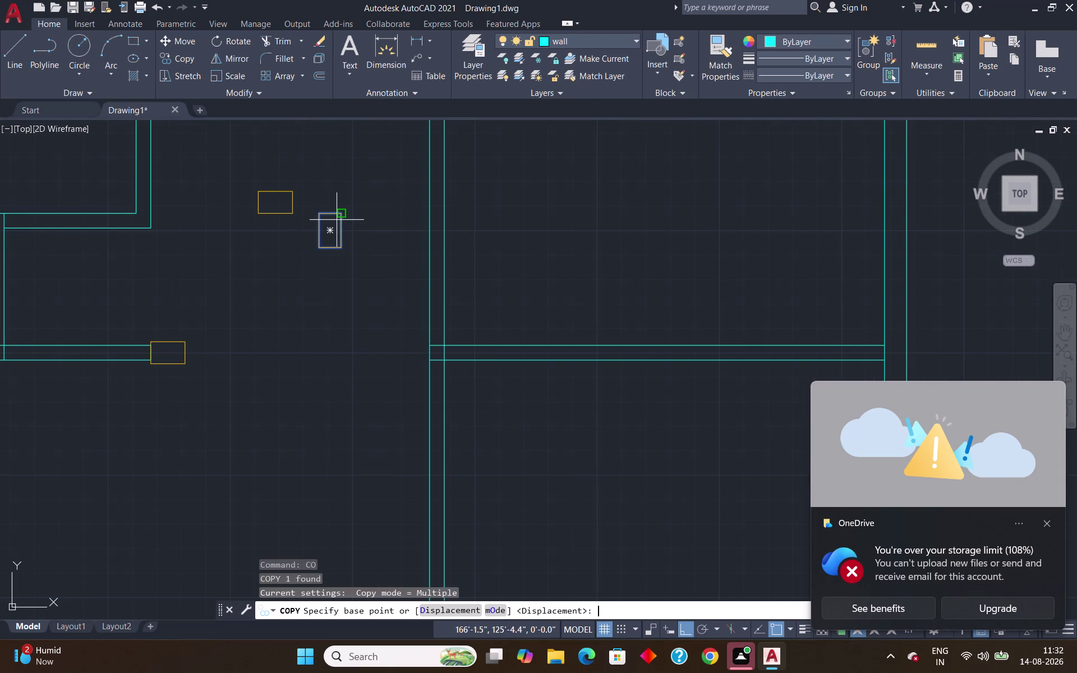
scroll(up, 3)
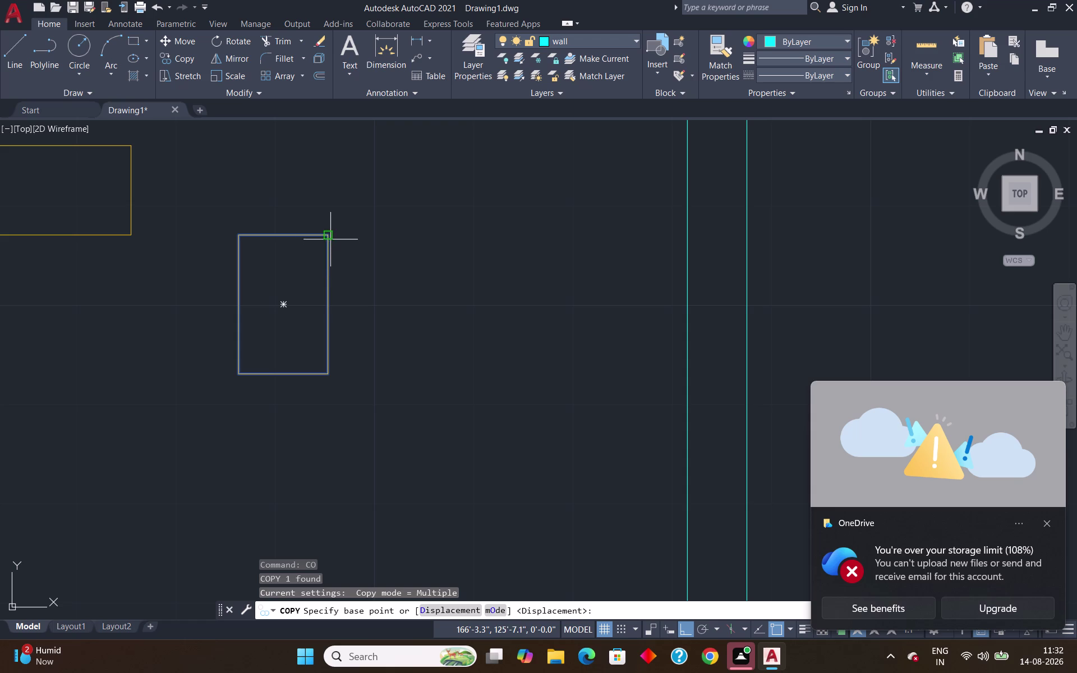
click(331, 237)
scroll(down, 3)
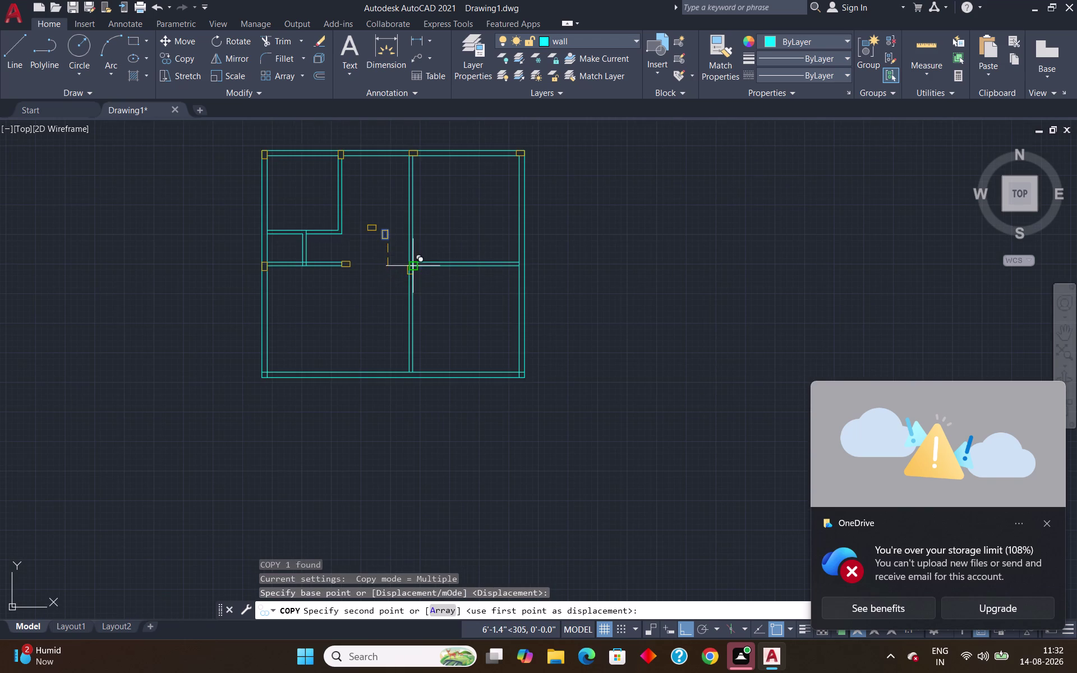
scroll(up, 3)
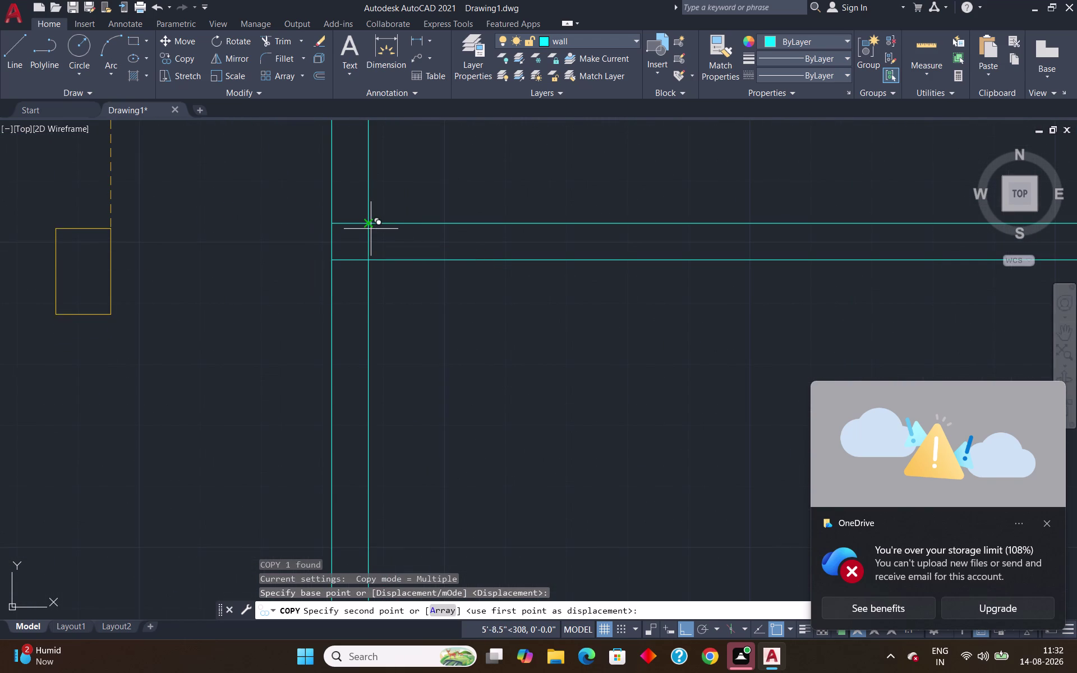
click(366, 224)
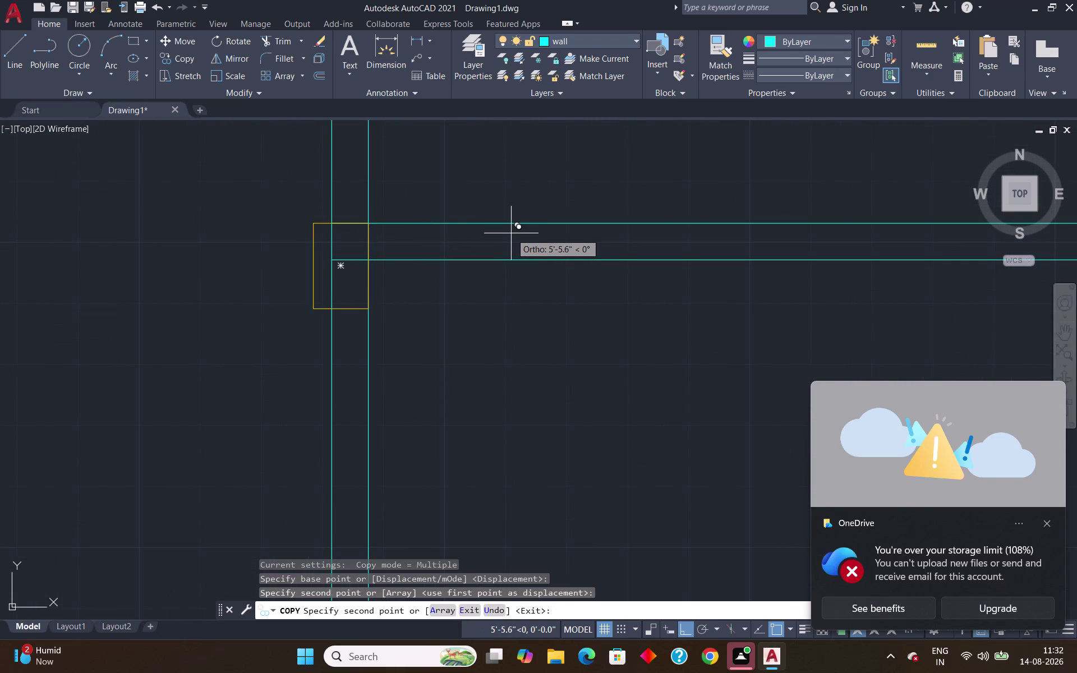
key(Escape)
text(tr)
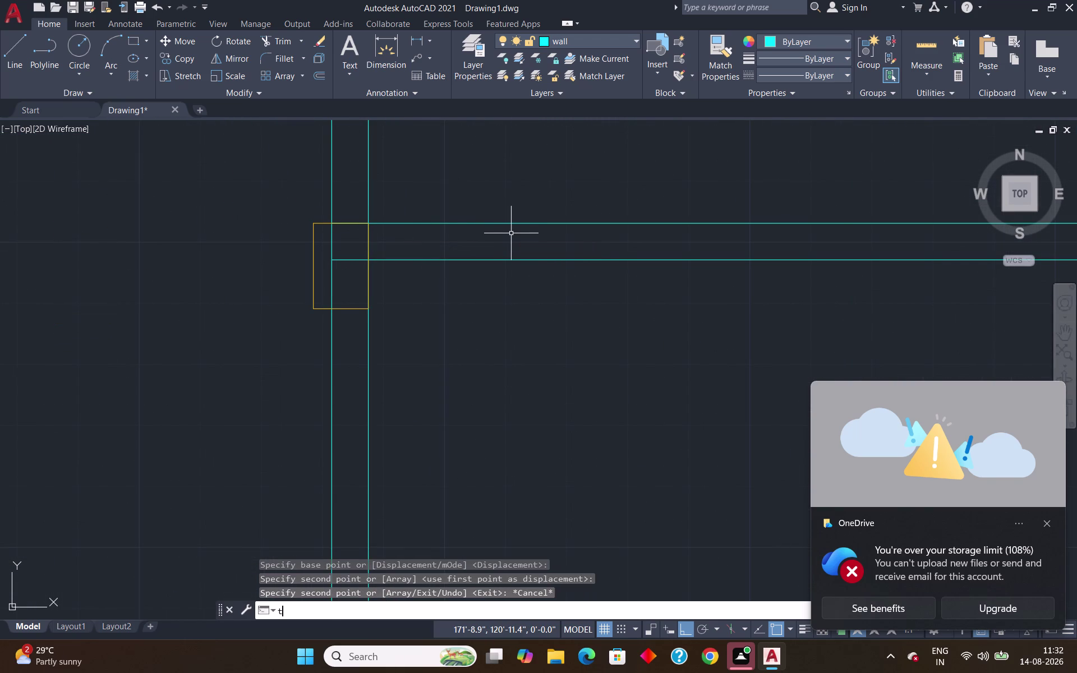
key(Return)
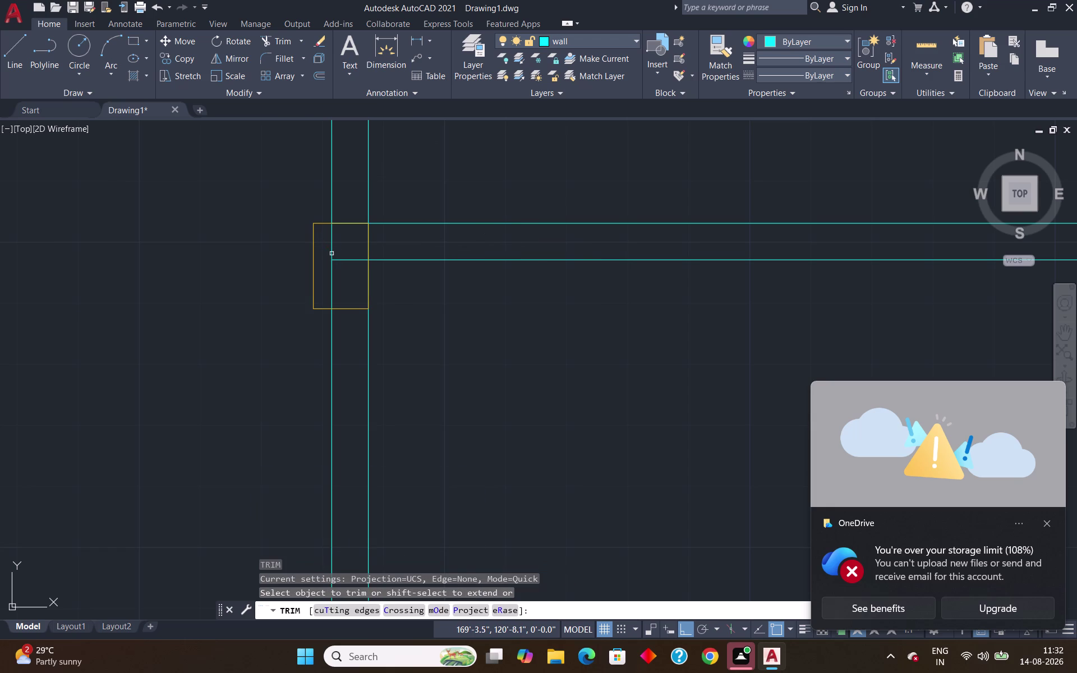
Trim the wall segments and leftover lines inside the central-junction column.
click(331, 253)
click(331, 267)
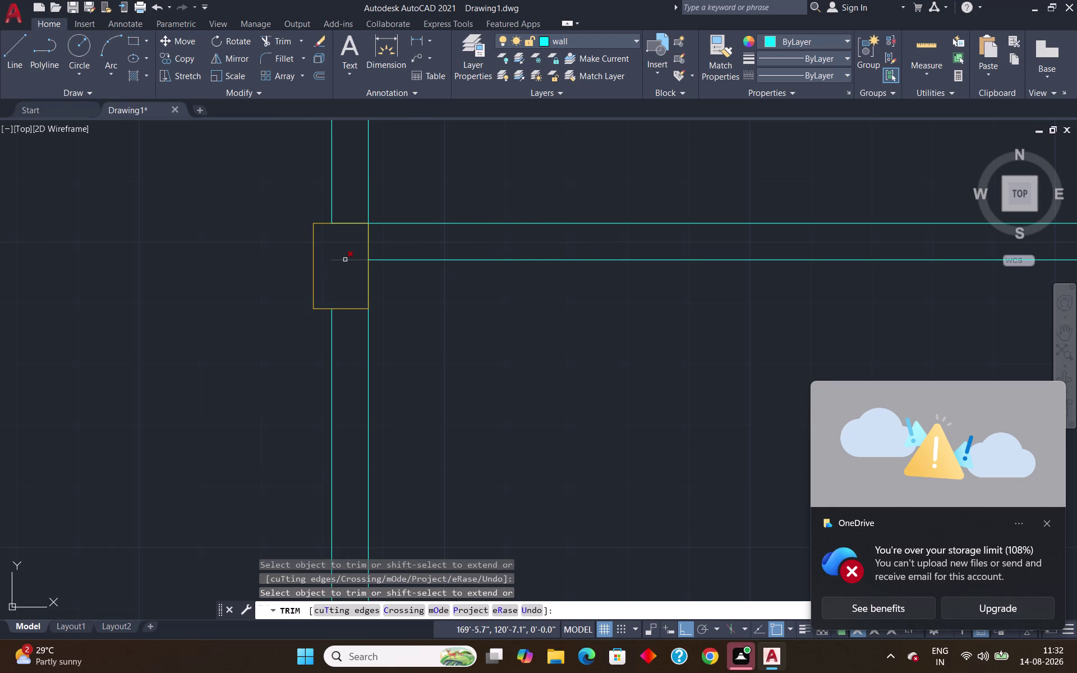
click(345, 260)
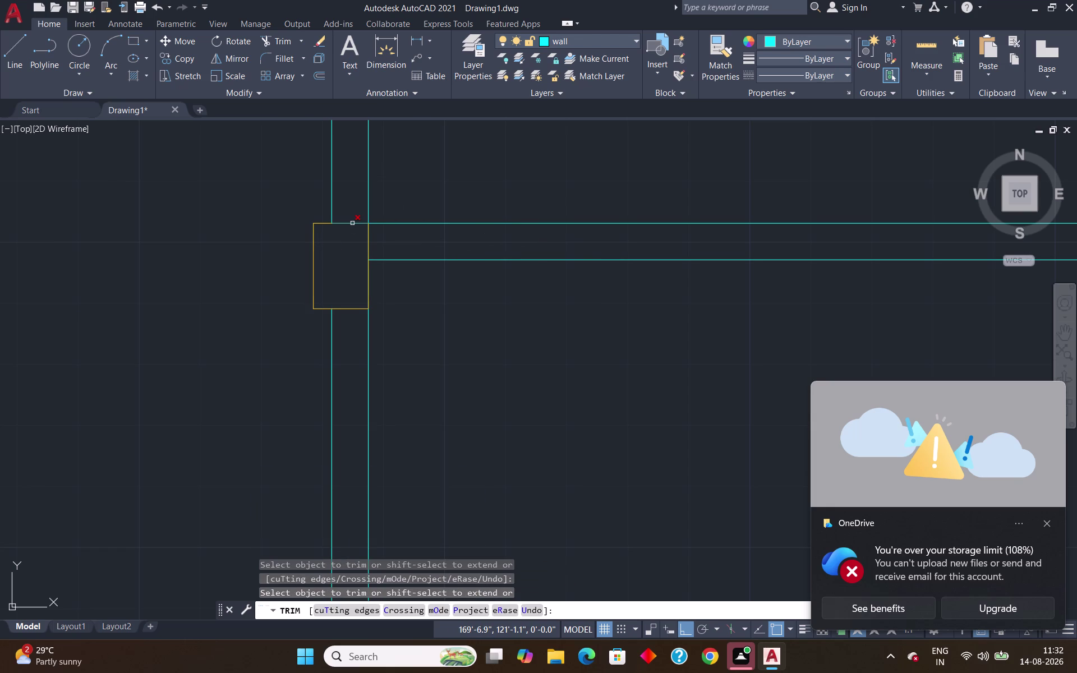
click(352, 223)
drag(353, 222, 350, 242)
key(Escape)
Try extending a wall line to meet the column, then cancel the extend.
text(ex)
key(Return)
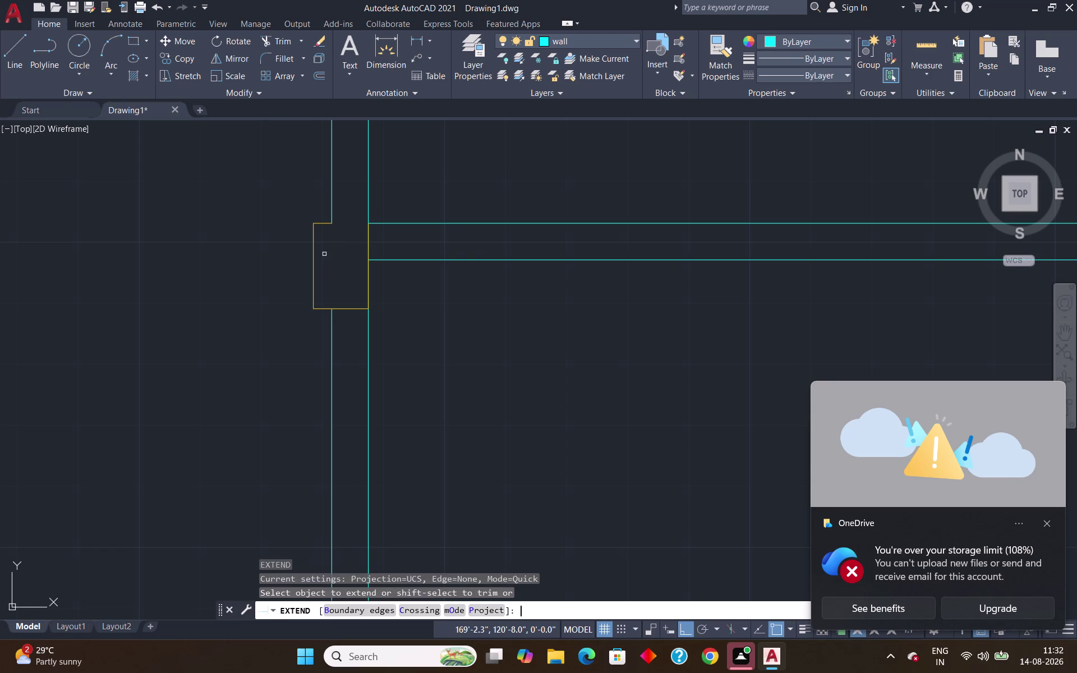
click(322, 223)
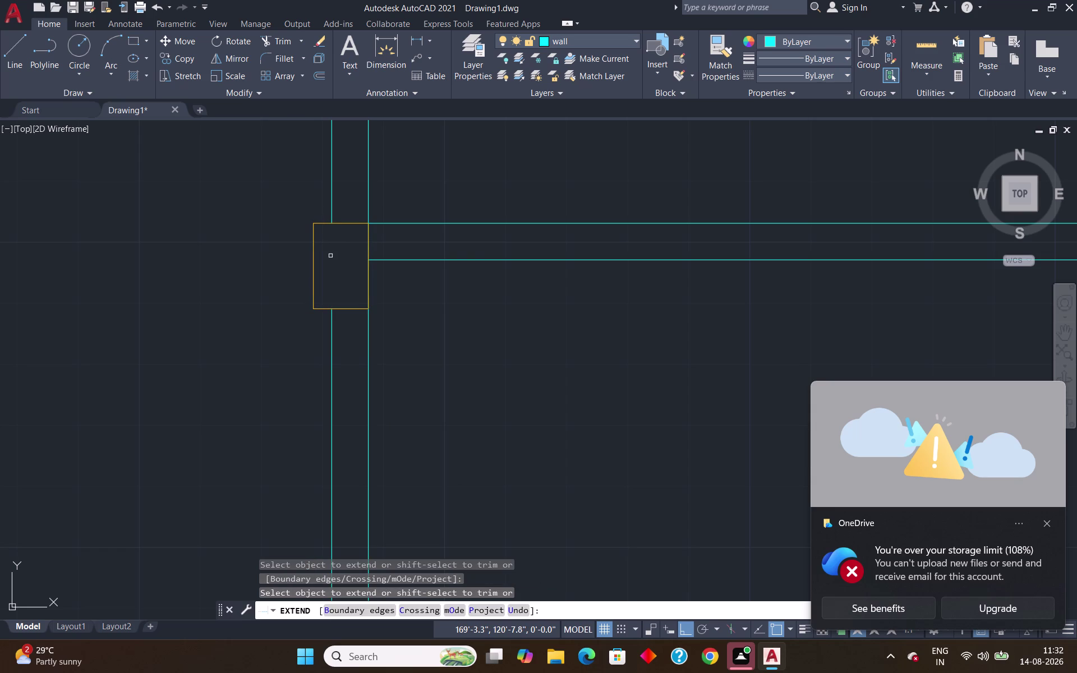
key(Escape)
scroll(down, 3)
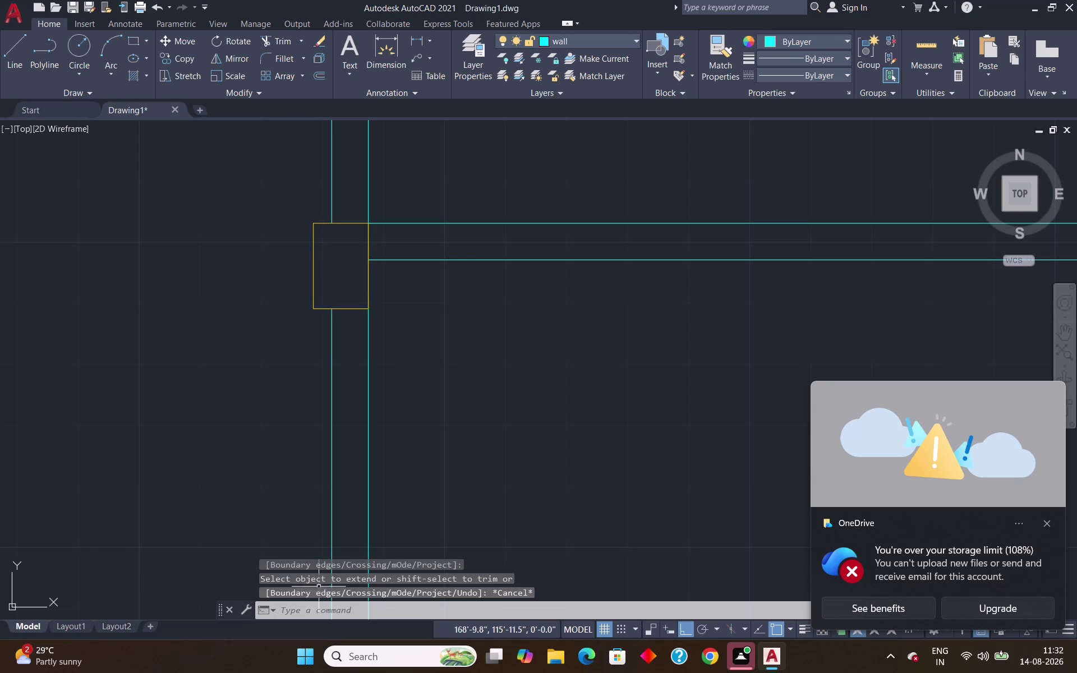
scroll(down, 3)
middle_drag(483, 498, 424, 458)
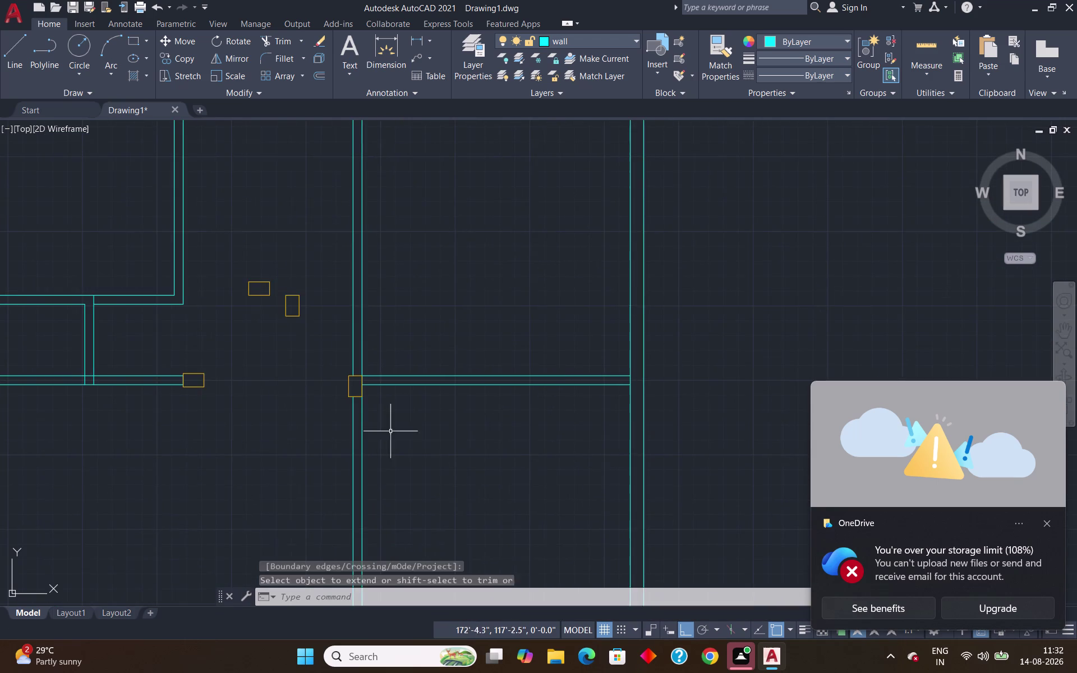
scroll(down, 3)
middle_drag(394, 452, 323, 325)
scroll(up, 3)
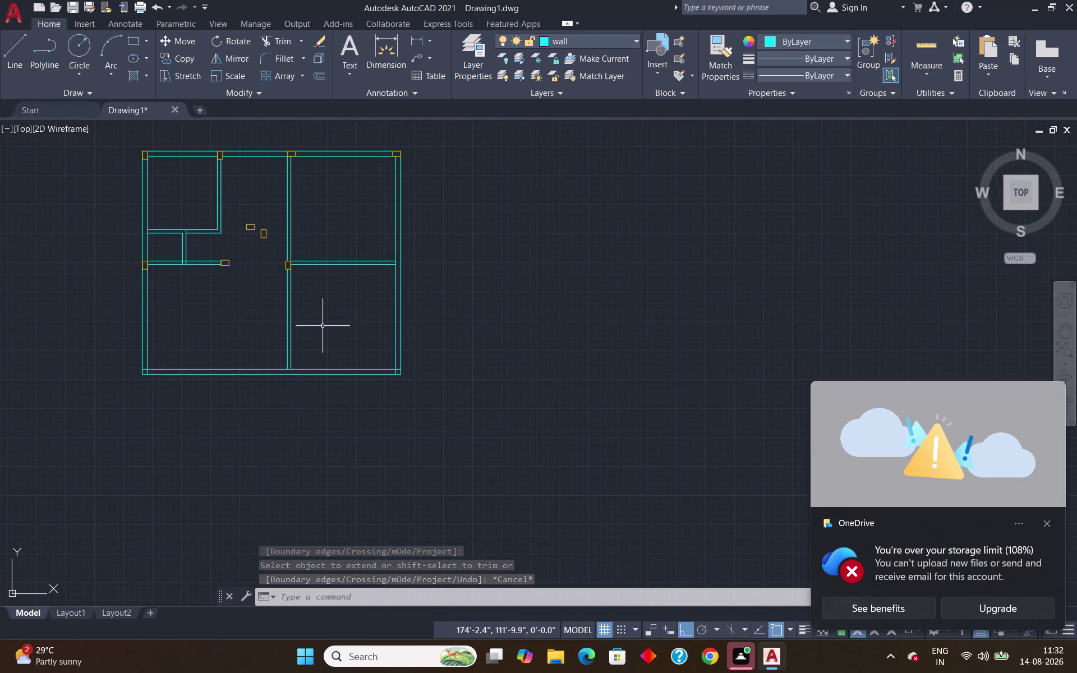
scroll(down, 3)
scroll(up, 3)
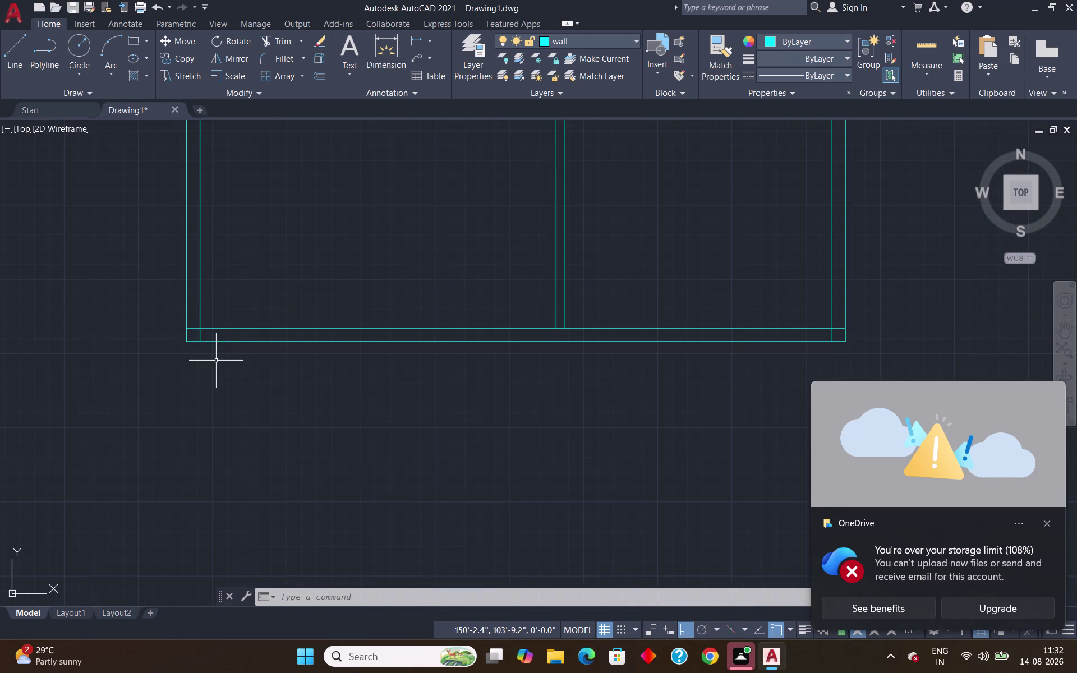
scroll(down, 3)
scroll(down, 3)
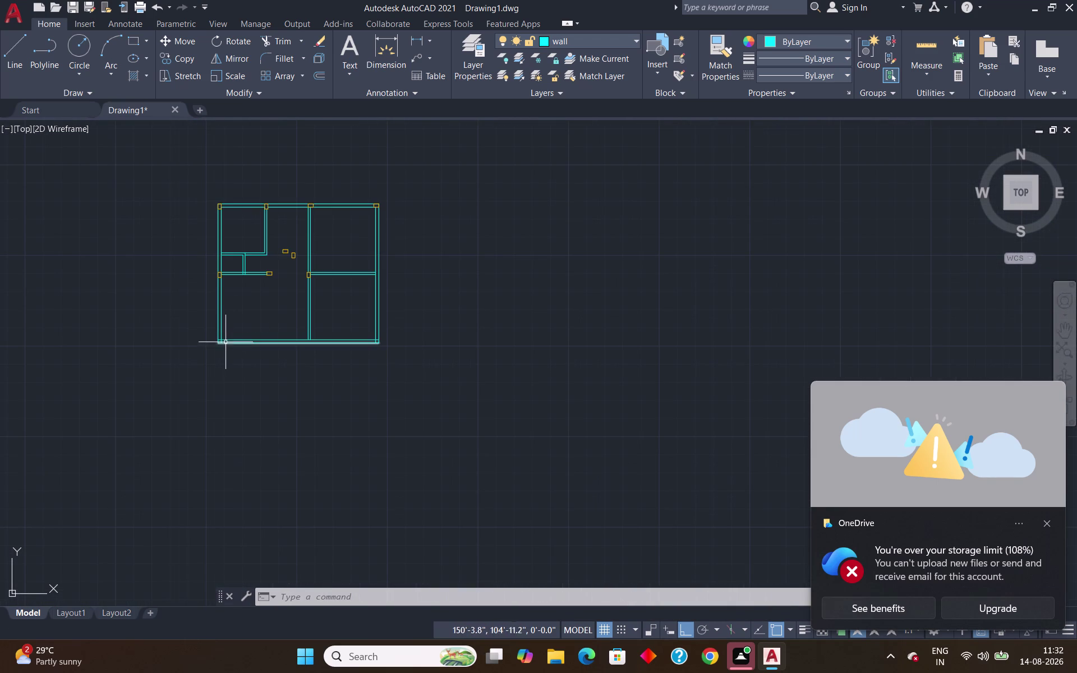
scroll(up, 3)
scroll(up, 3)
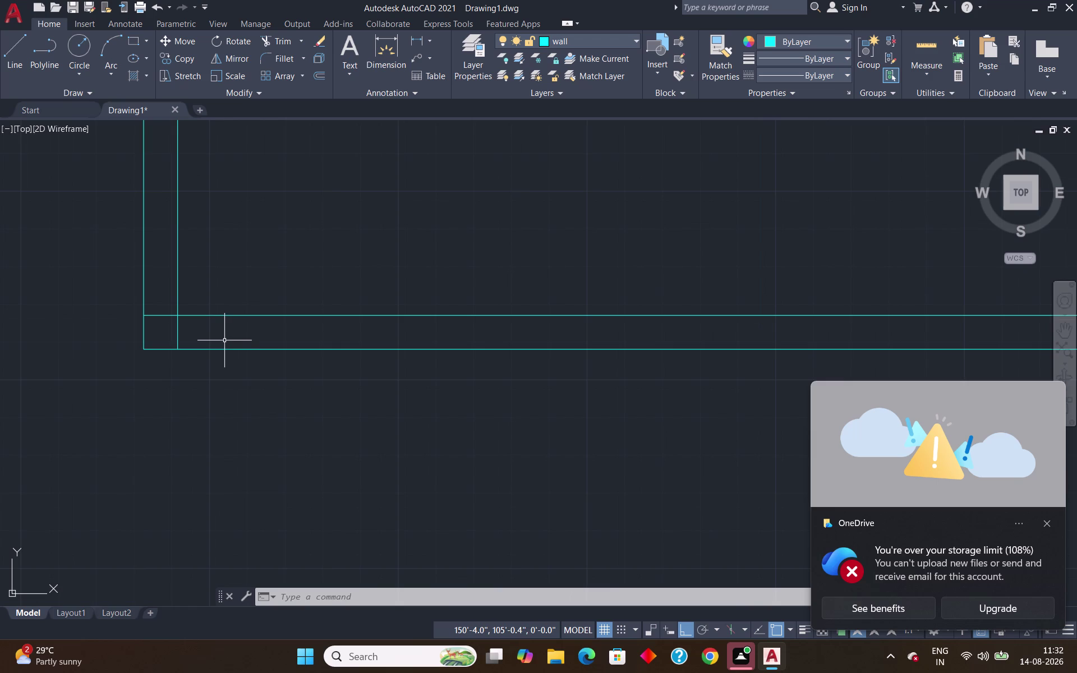
Trim the two overhanging inner wall line ends at the bottom-left corner.
text(tr)
key(Return)
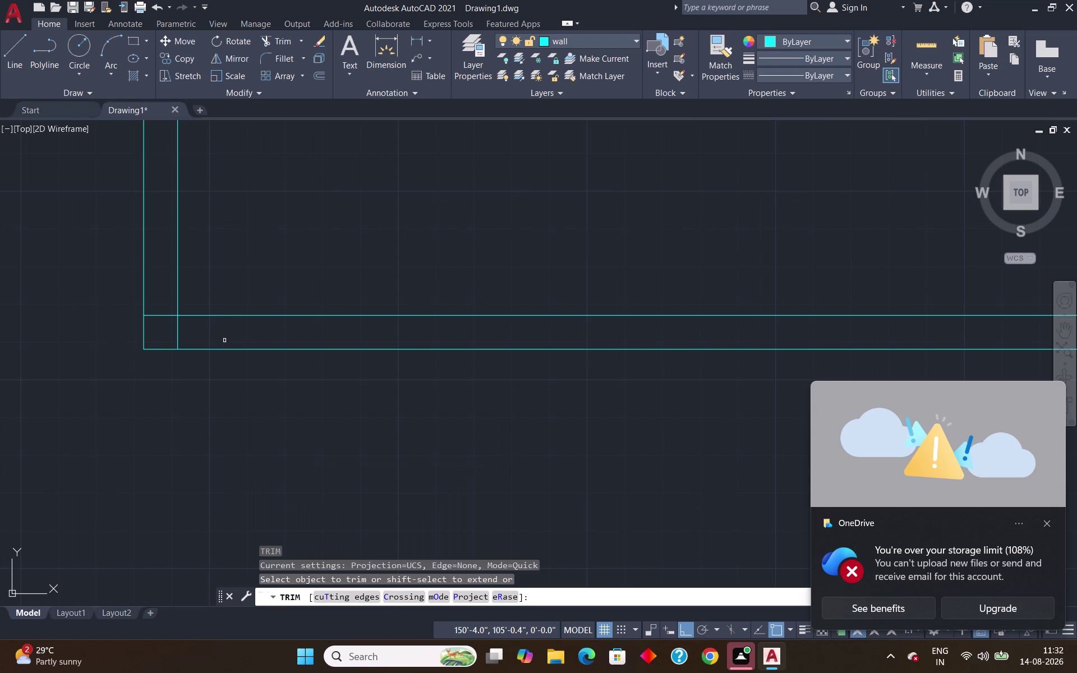
click(156, 316)
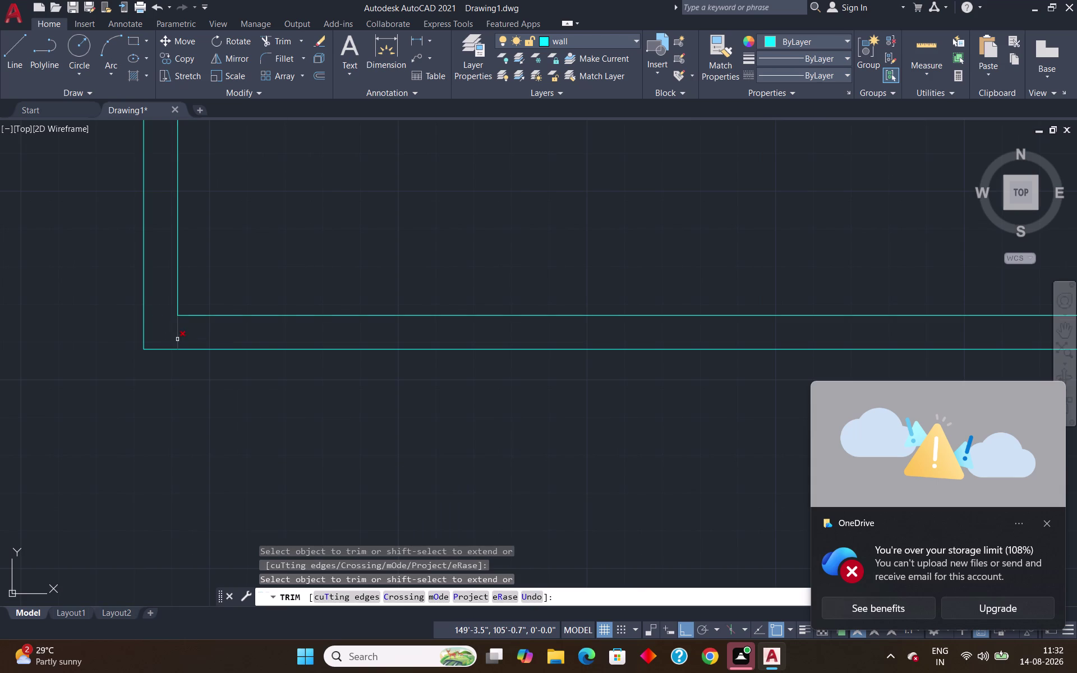
click(177, 340)
scroll(down, 3)
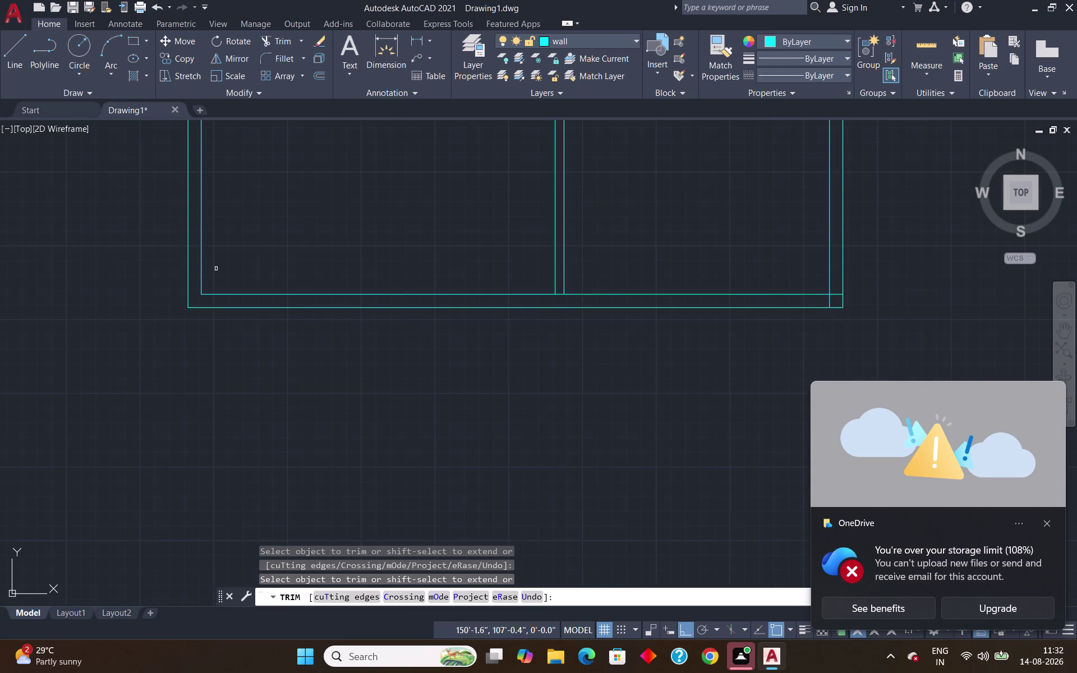
key(Escape)
Start a rectangle at the bottom-left outer corner, then cancel it.
text(rec)
key(Return)
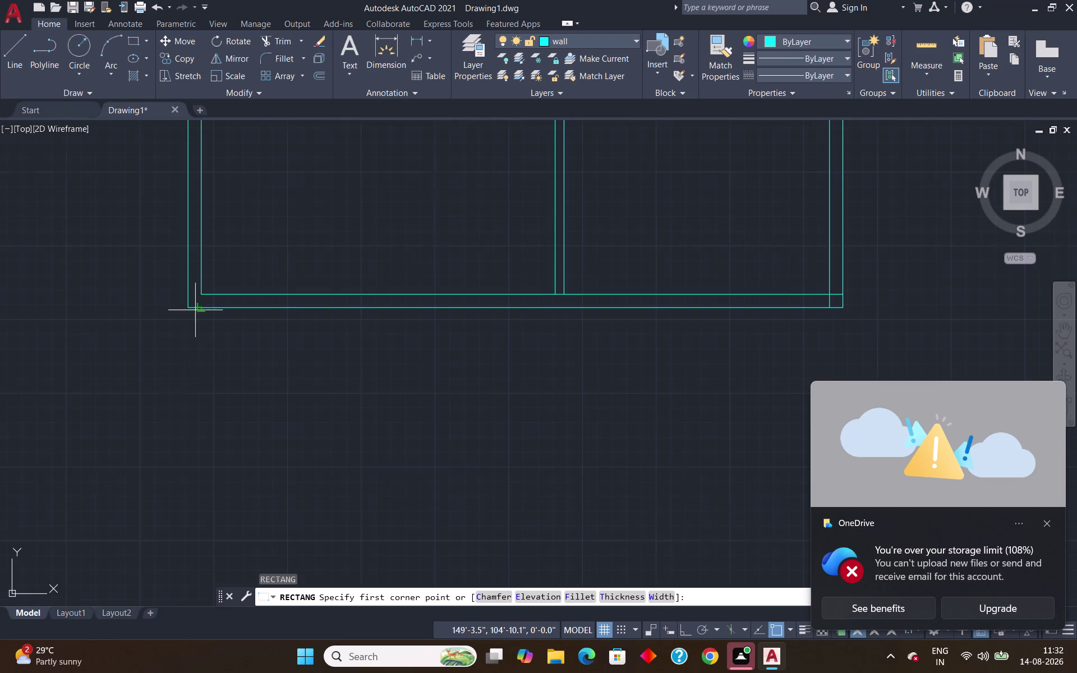
scroll(up, 3)
click(164, 297)
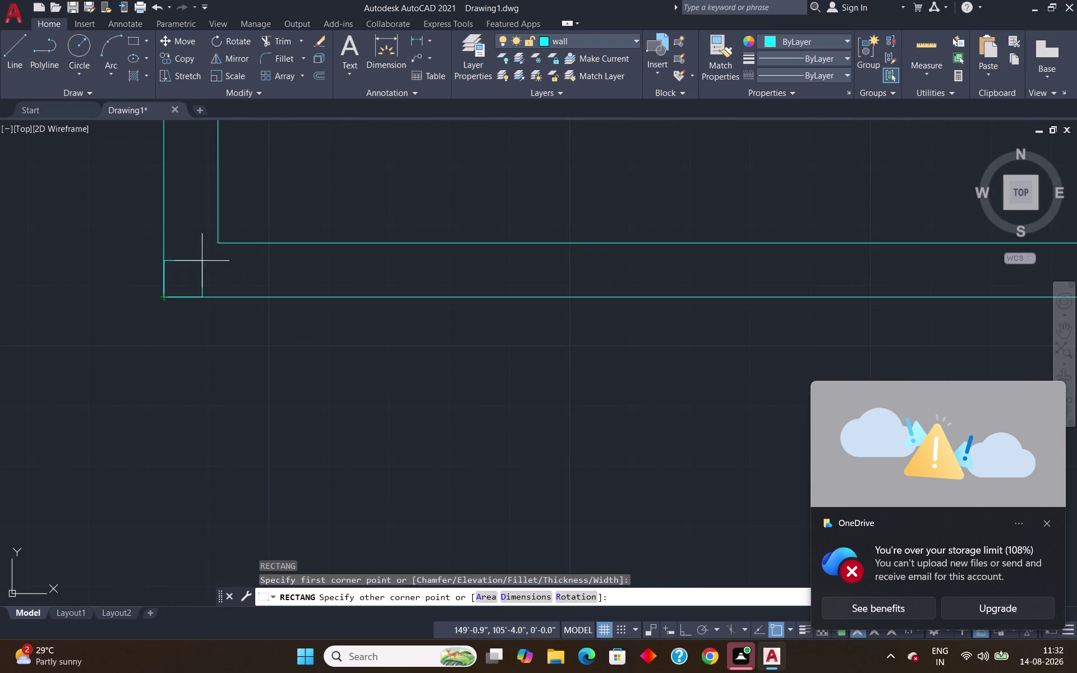
key(Escape)
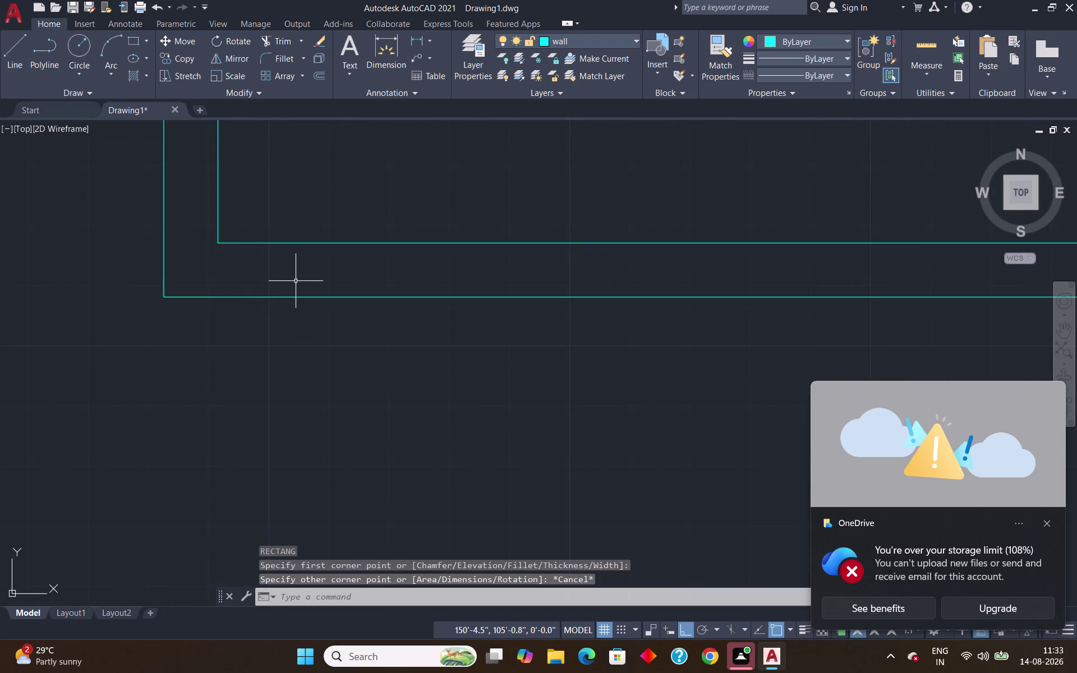
click(633, 40)
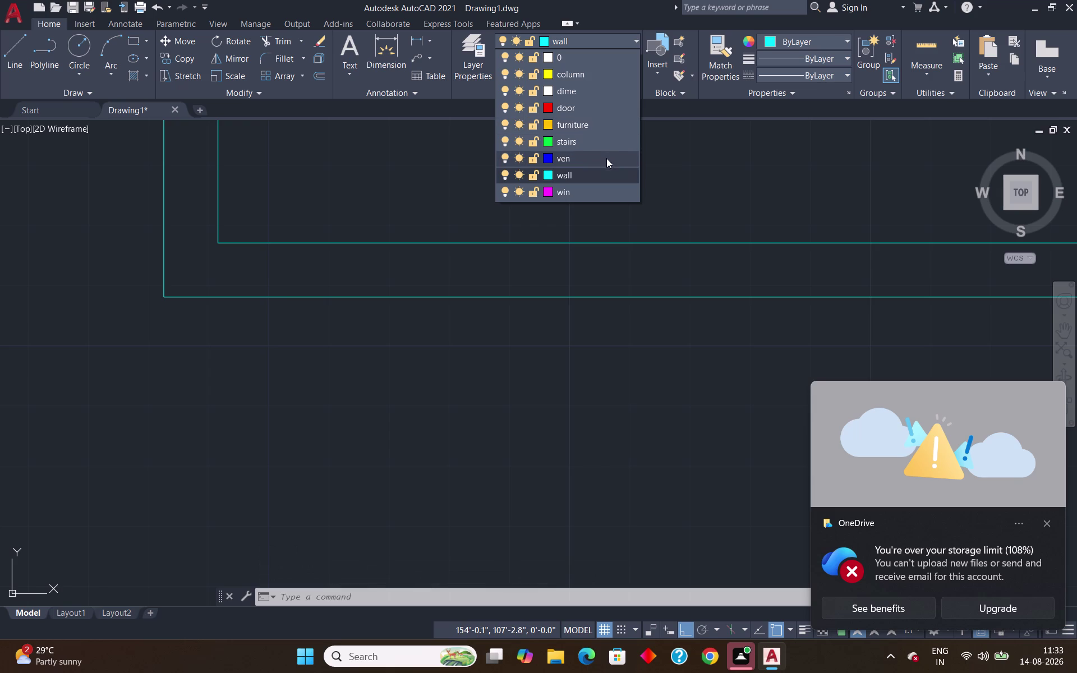
Switch the current layer to column and look across the floor plan.
click(571, 74)
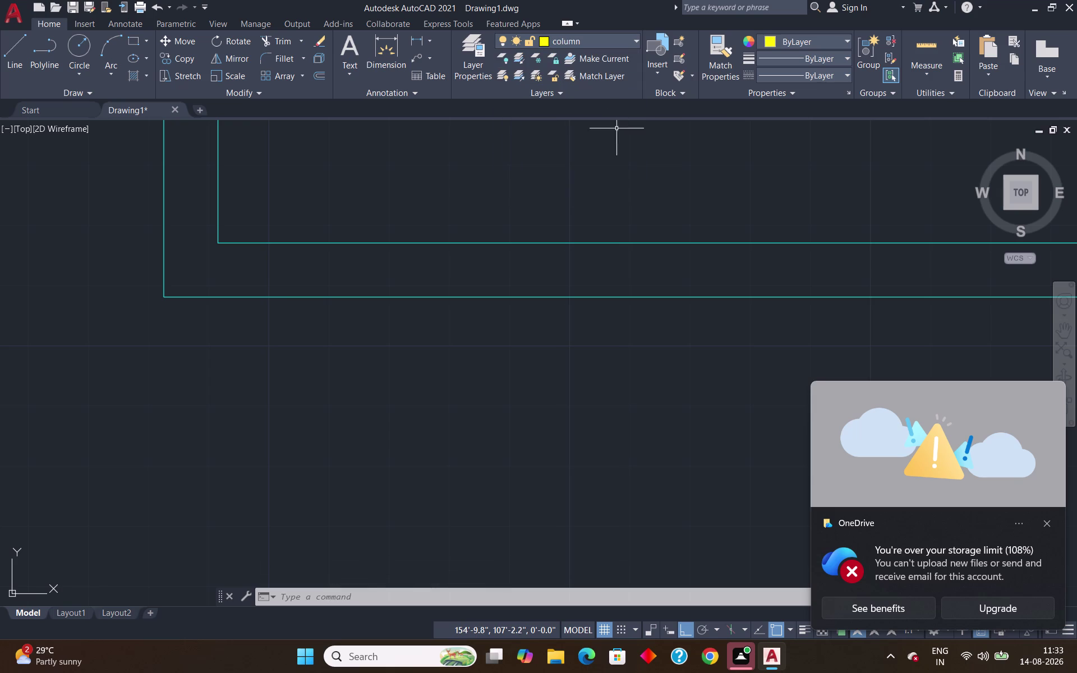
scroll(down, 3)
middle_drag(601, 159, 234, 413)
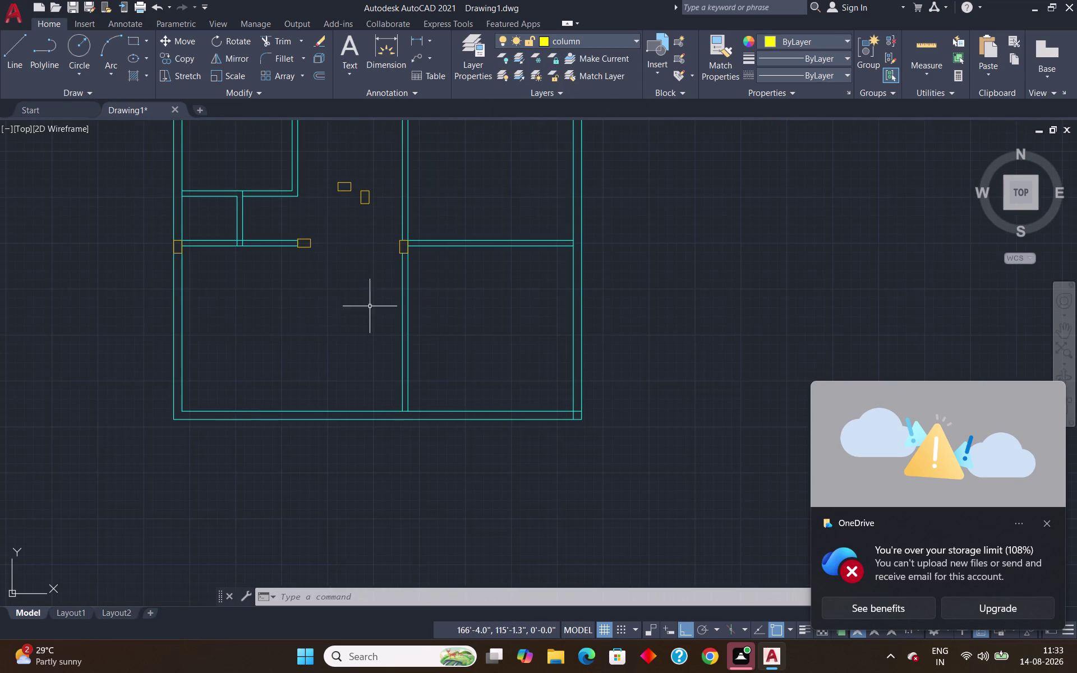
scroll(up, 3)
scroll(up, 3)
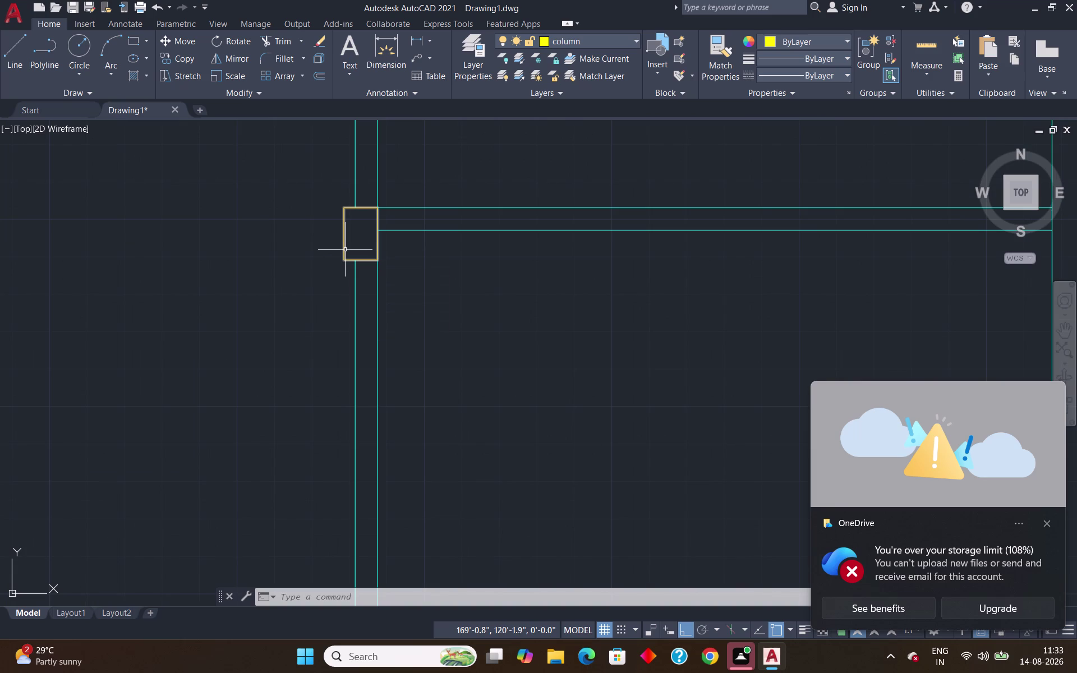
scroll(down, 3)
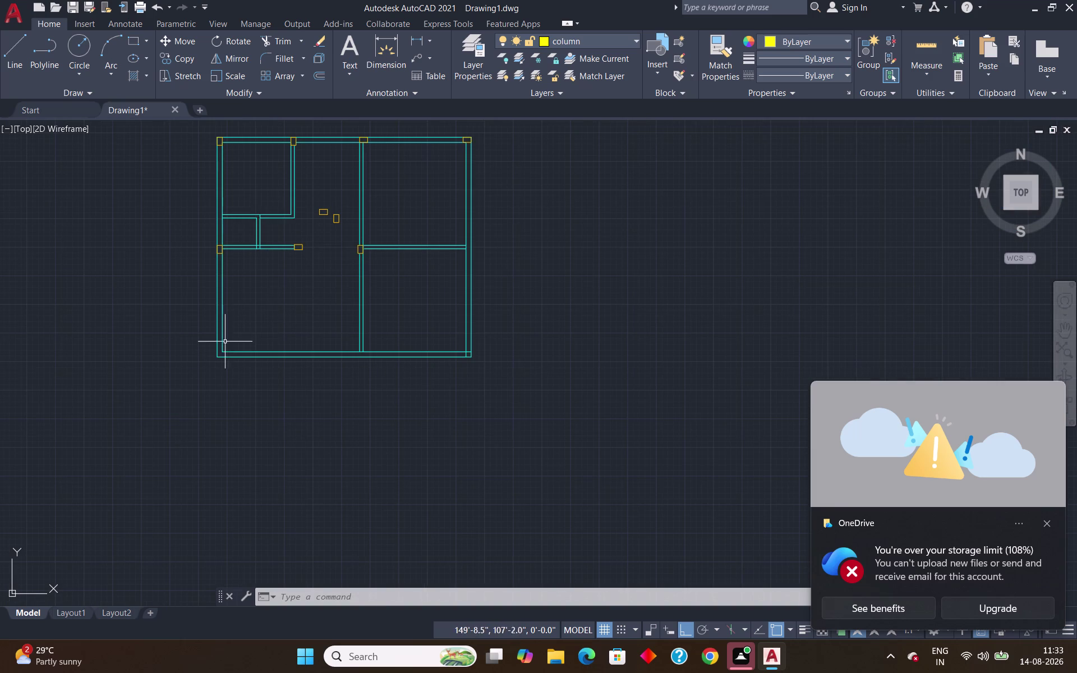
scroll(up, 3)
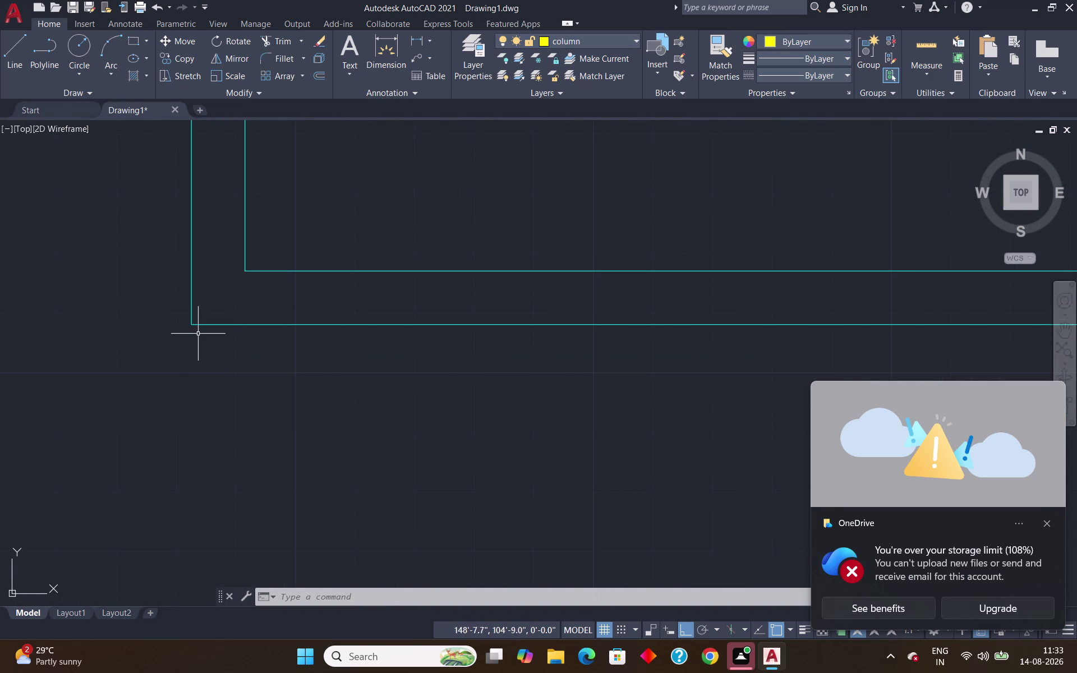
Begin a rectangle at the bottom-left outer corner, cancel it, and switch back to furniture.
text(rec)
key(Return)
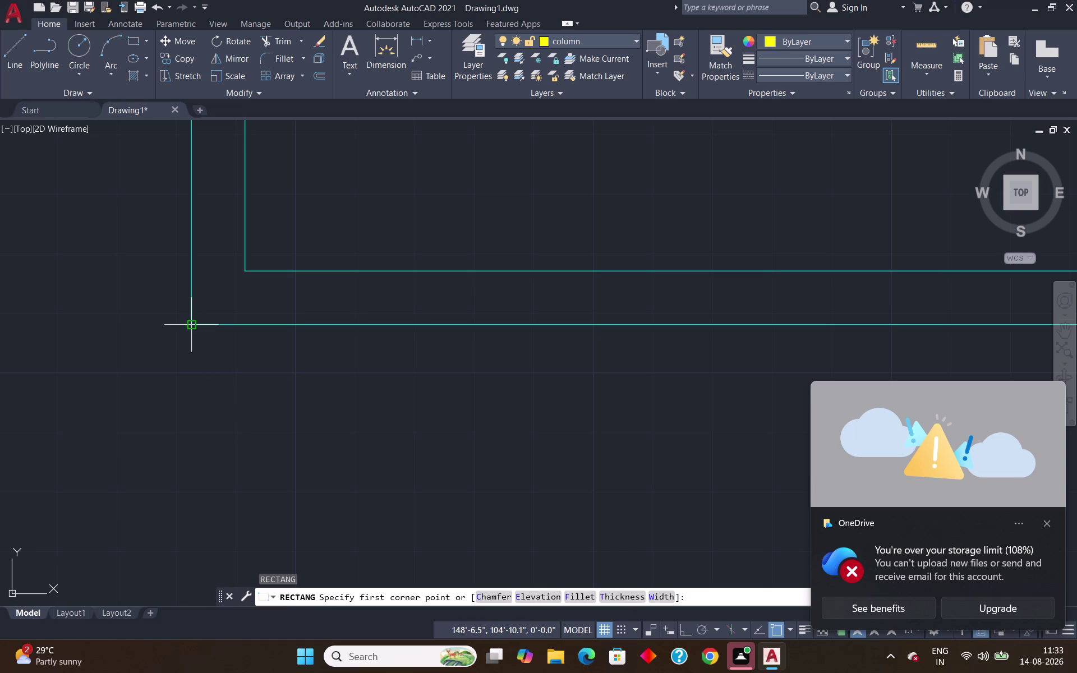
click(193, 321)
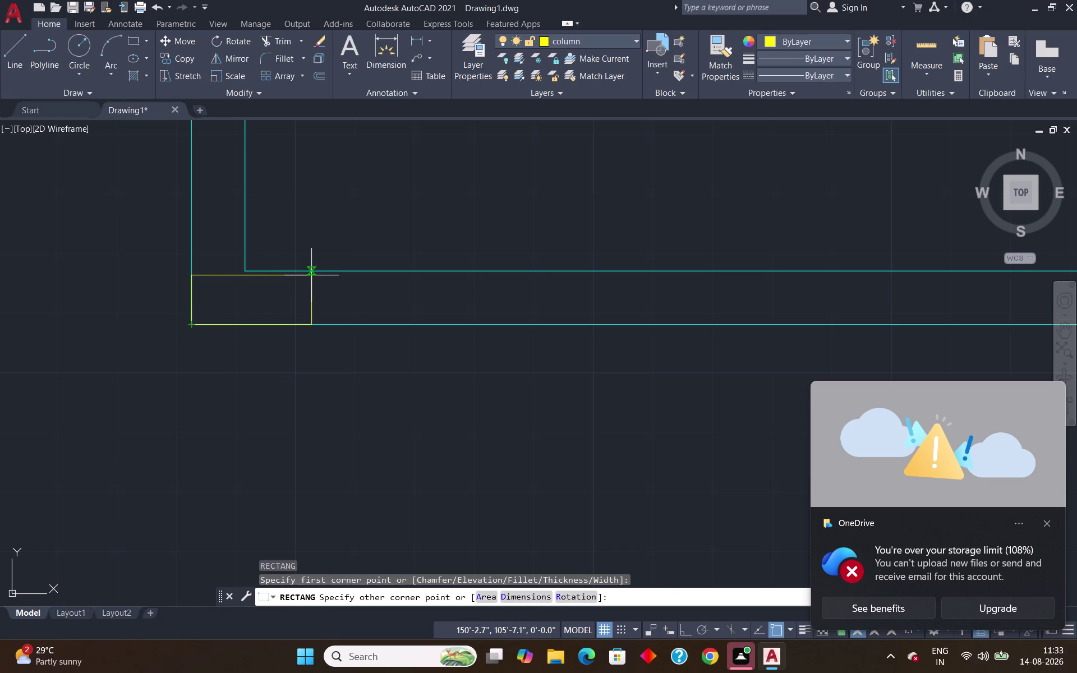
key(Escape)
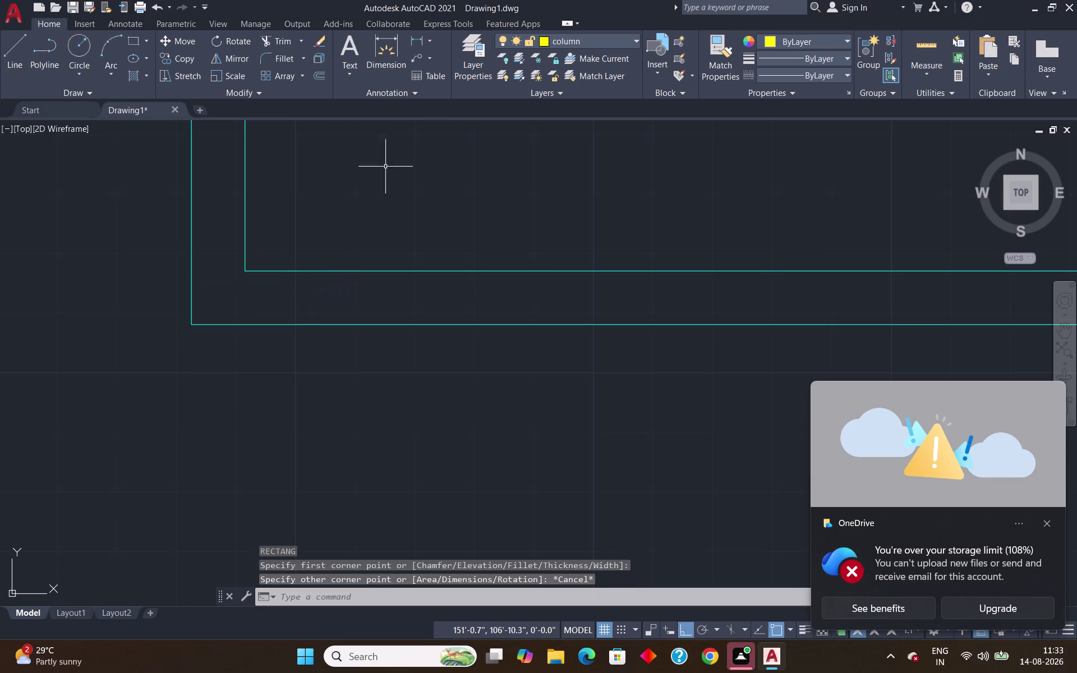
click(611, 40)
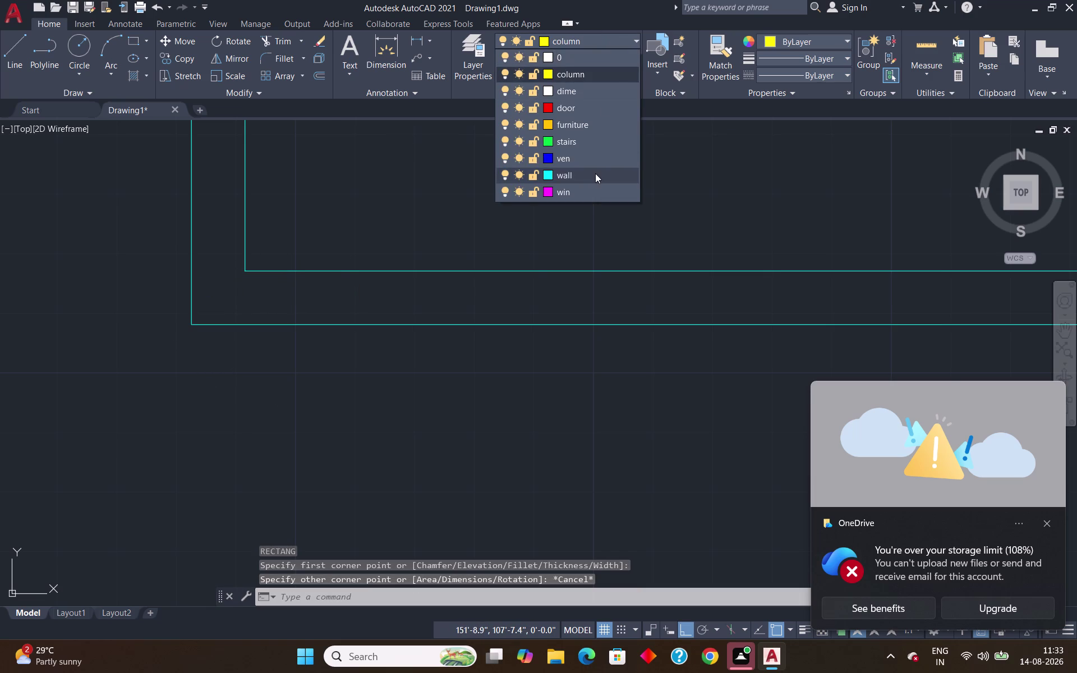
click(574, 124)
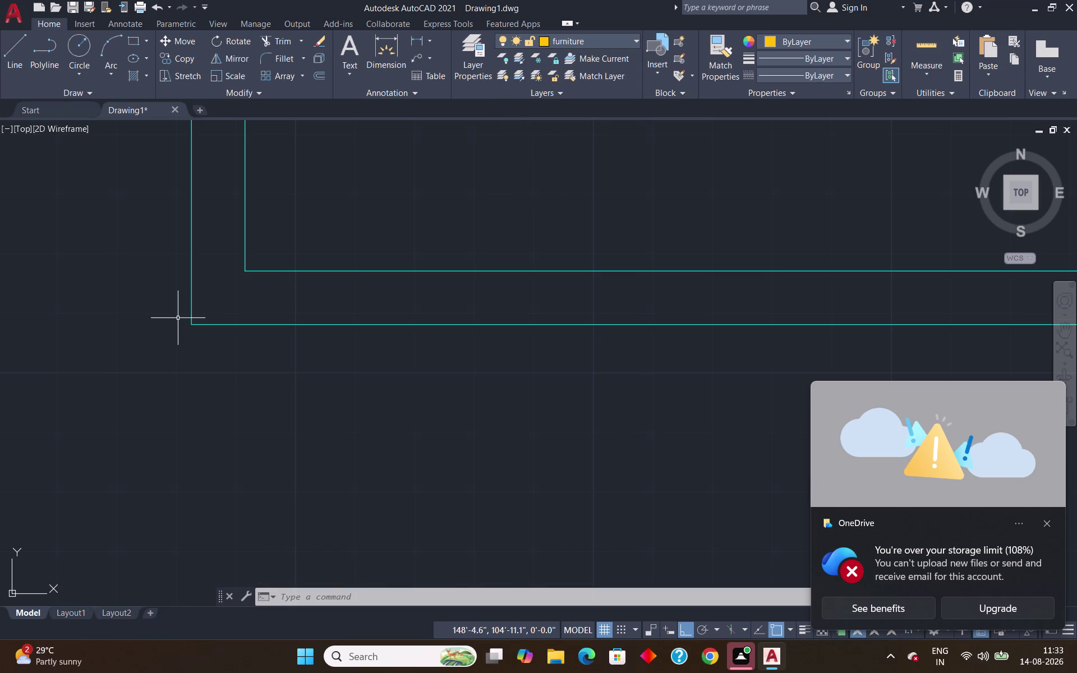
Draw an 18-inch rectangle from the bottom-left outer wall corner.
text(rec)
key(Return)
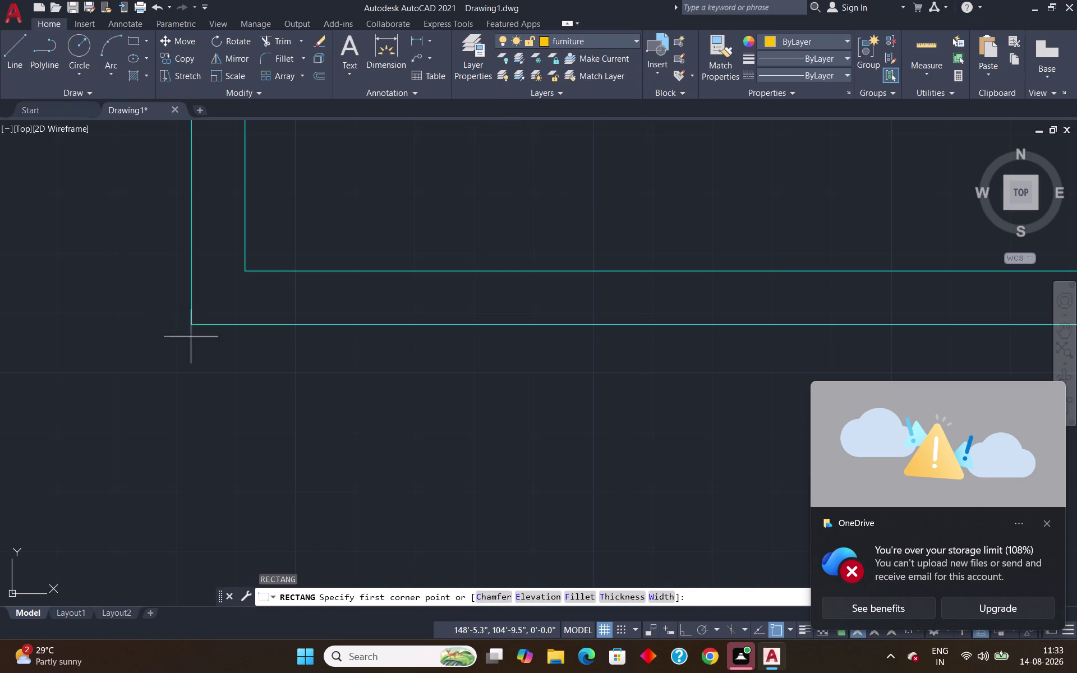
scroll(up, 3)
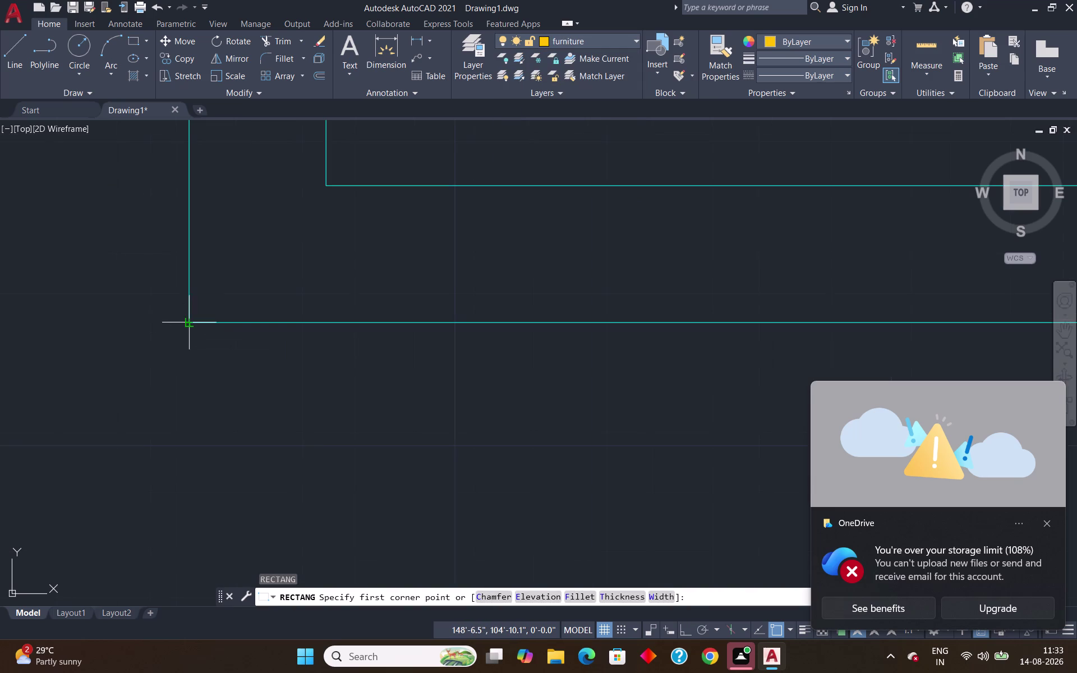
scroll(up, 3)
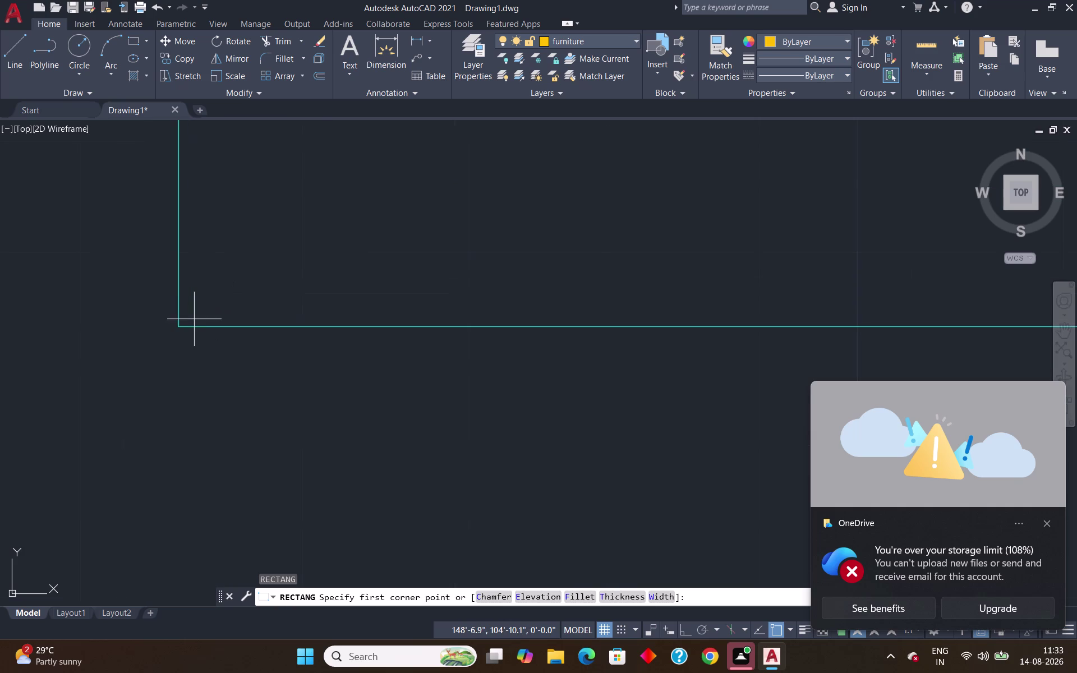
click(175, 326)
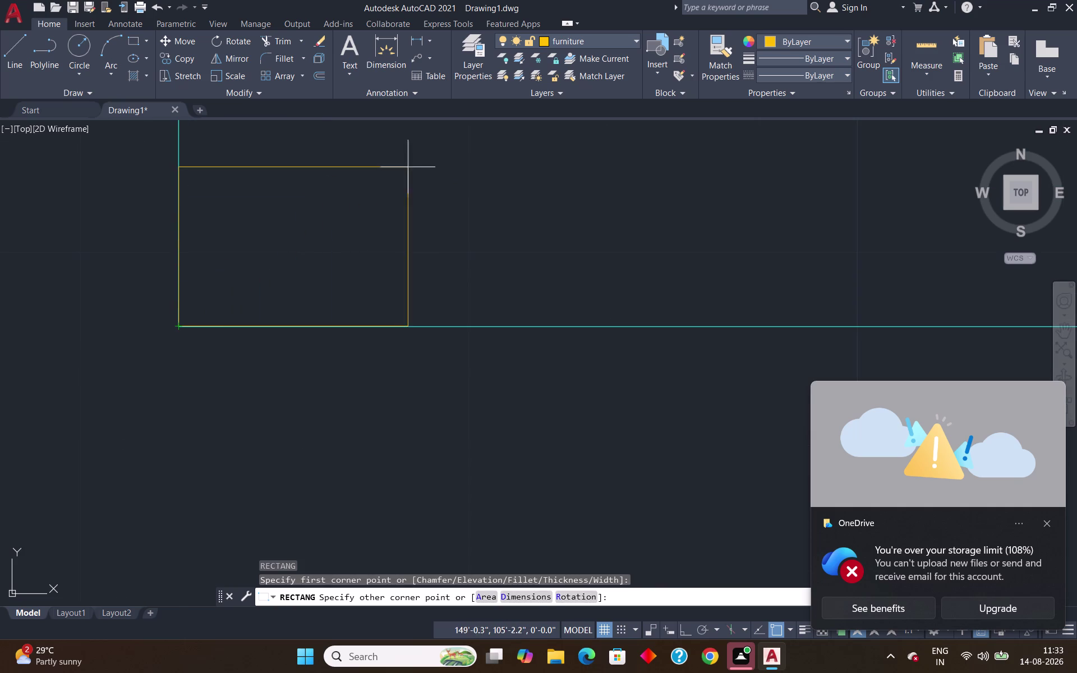
scroll(down, 3)
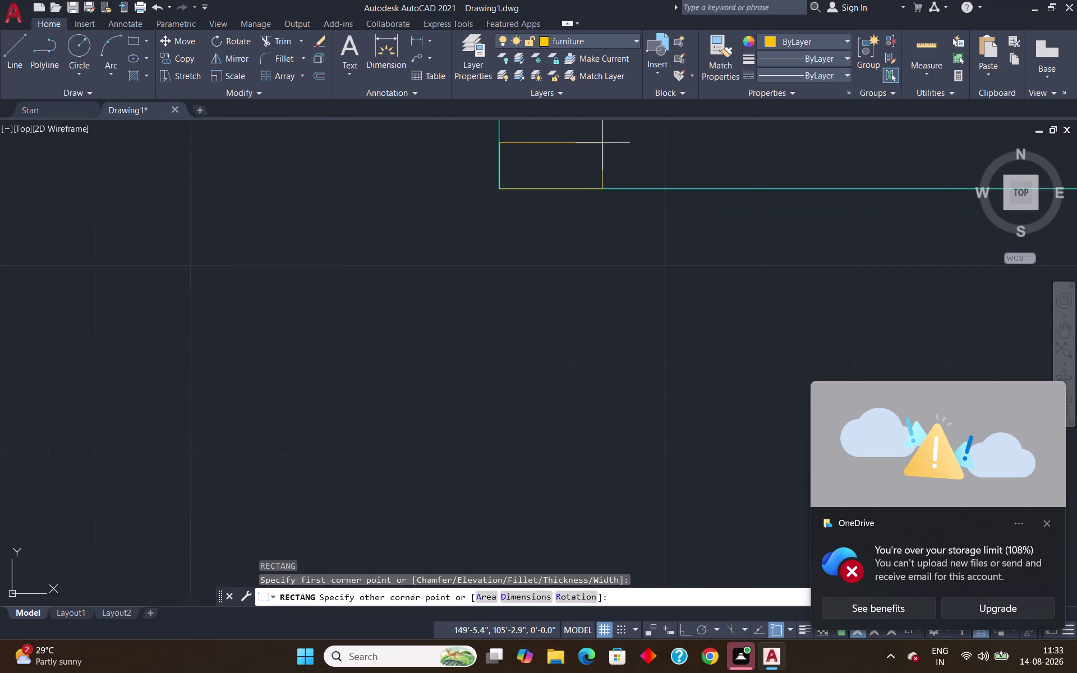
middle_drag(604, 144, 370, 388)
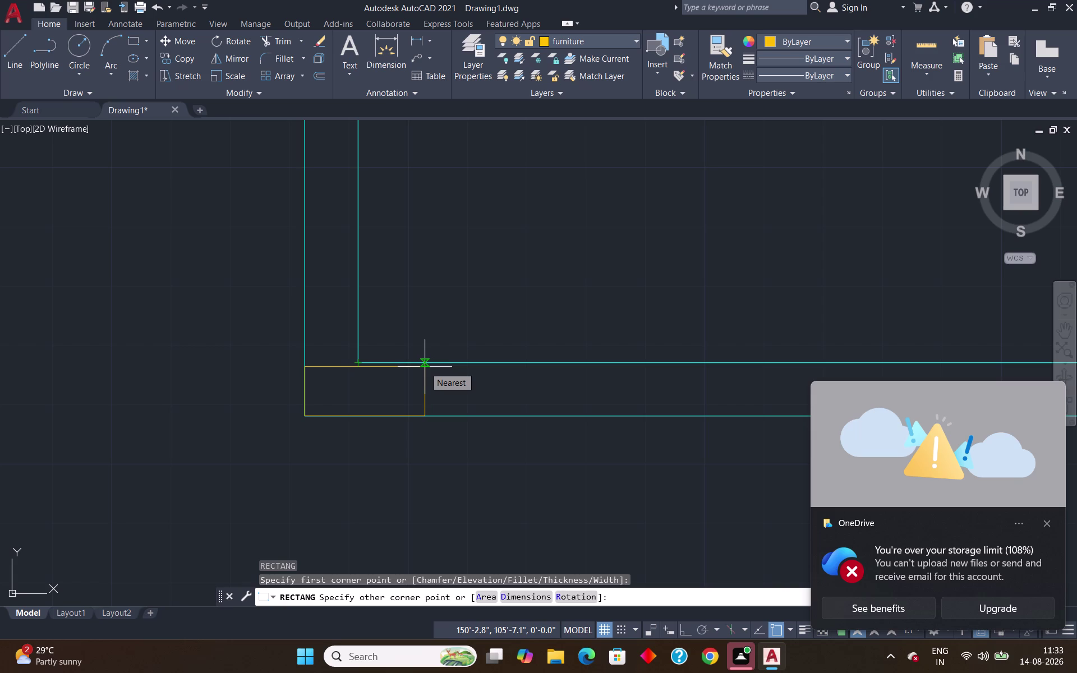
key(9)
key(BackSpace)
text(18)
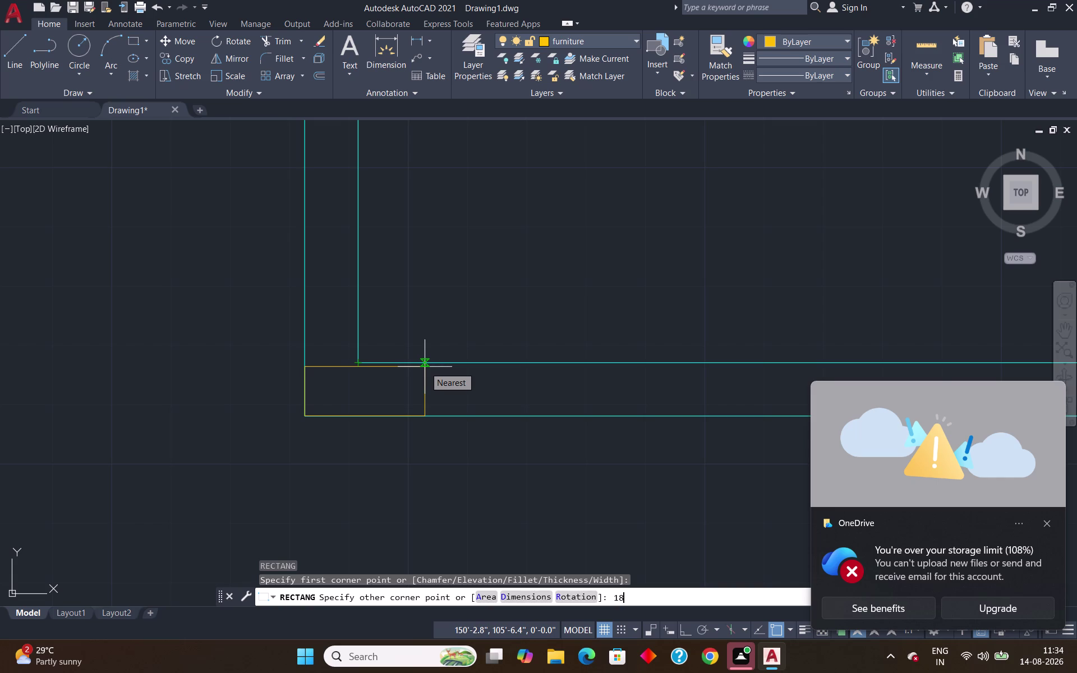
key(shift+quotedbl)
key(Return)
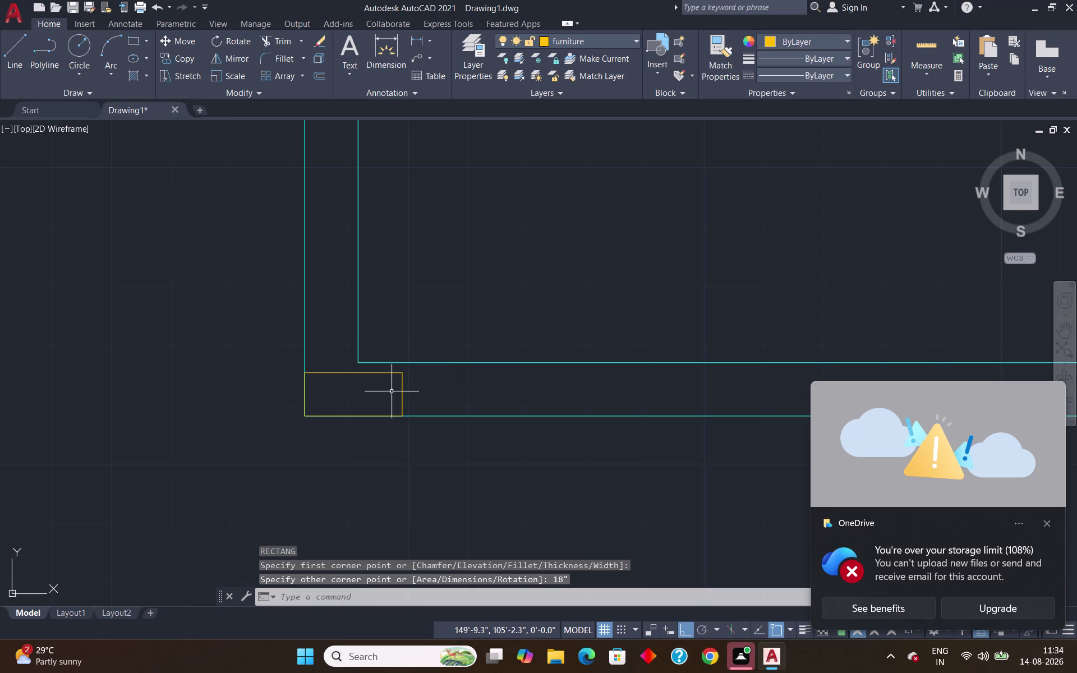
Select and erase the unwanted rectangle.
click(402, 391)
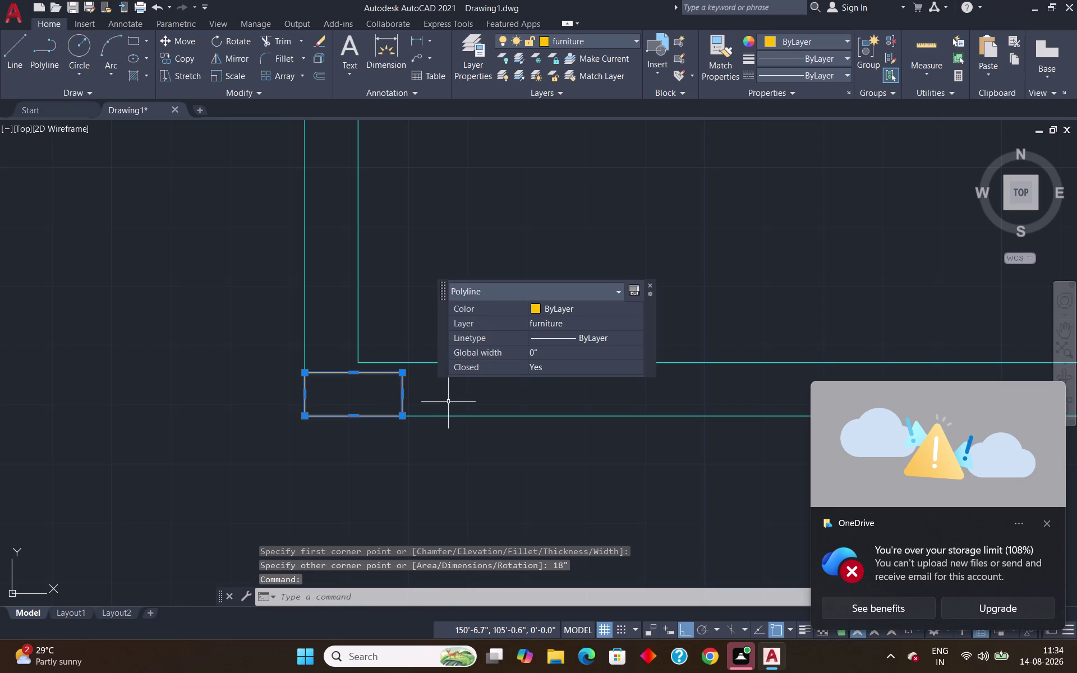
key(Delete)
text(rec)
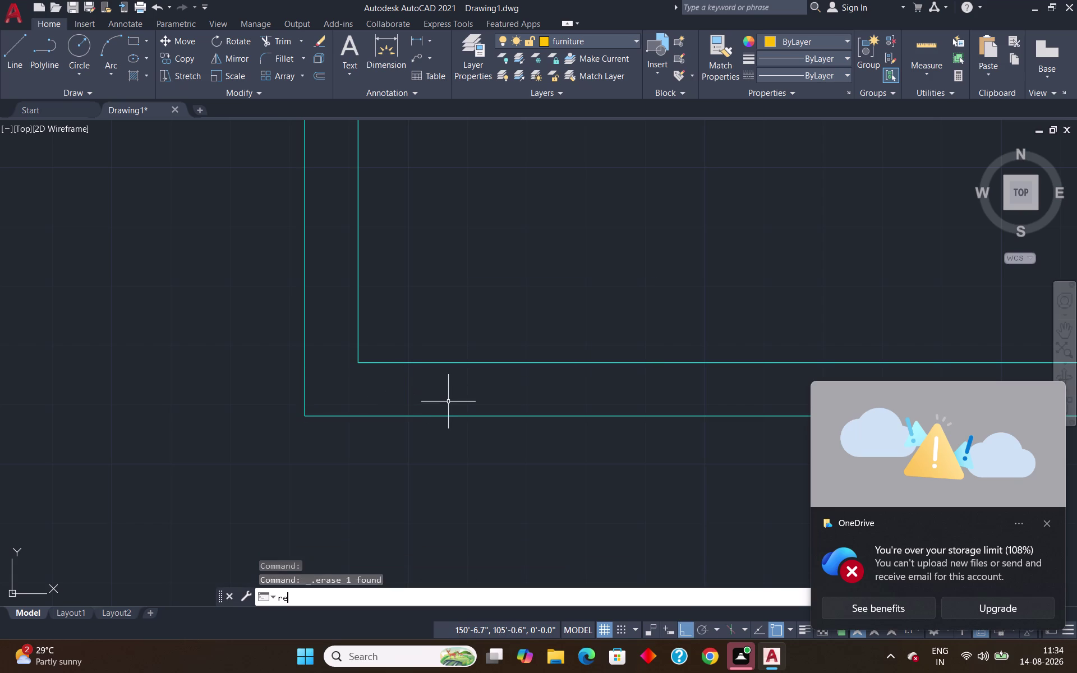
key(Return)
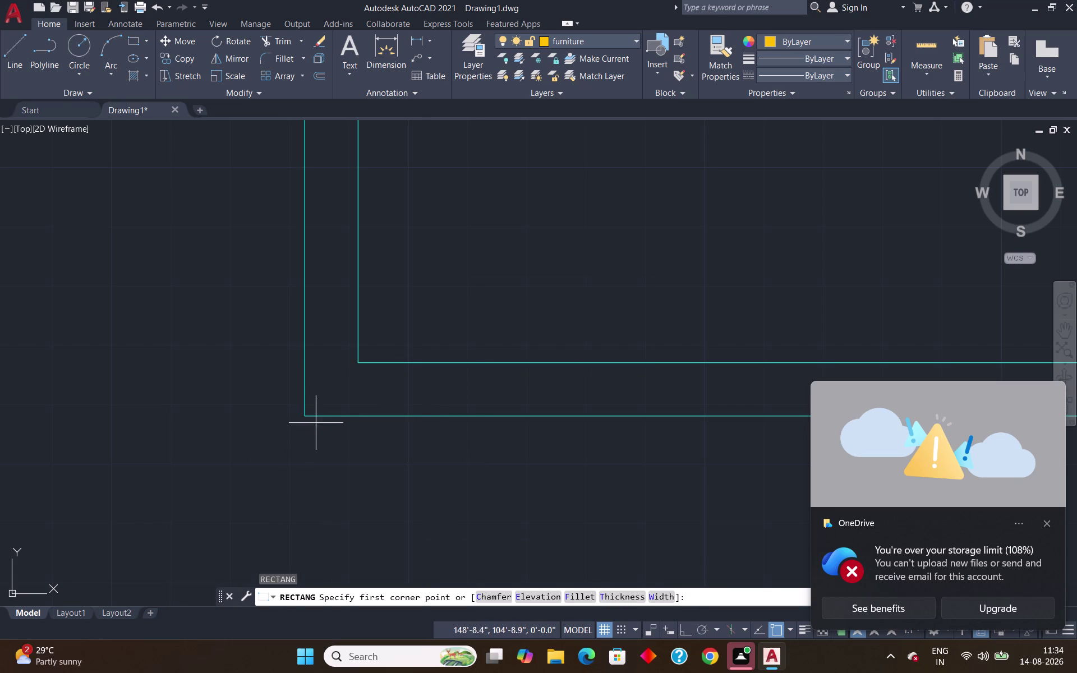
Anchor a rectangle at the bottom-left outer wall corner with an 18-inch length.
click(304, 413)
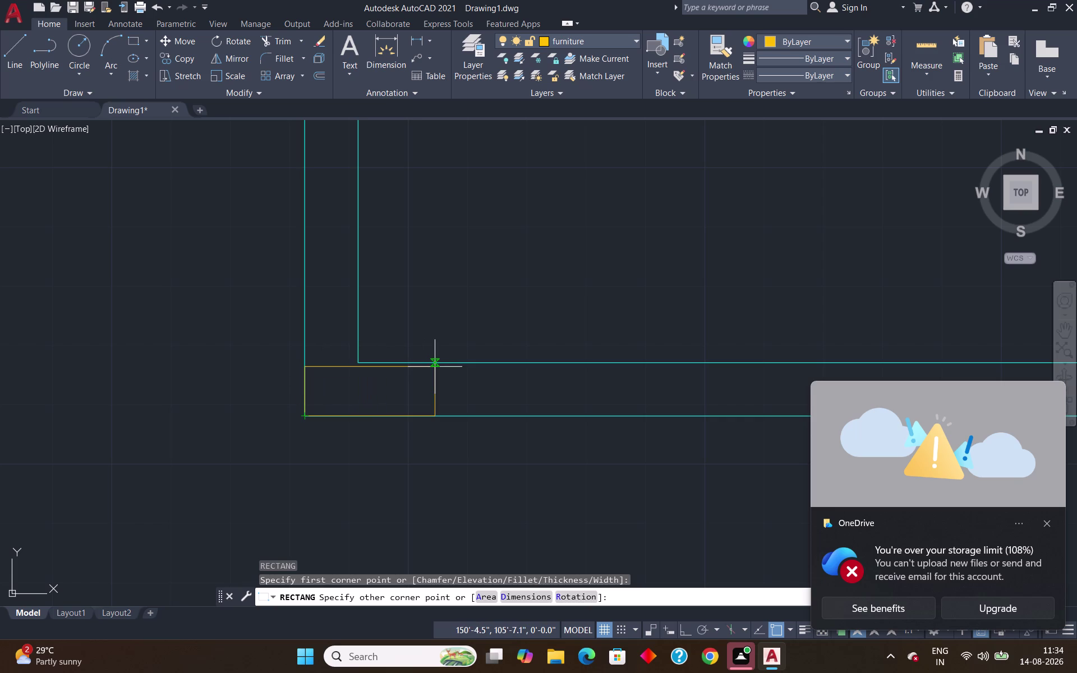
click(535, 595)
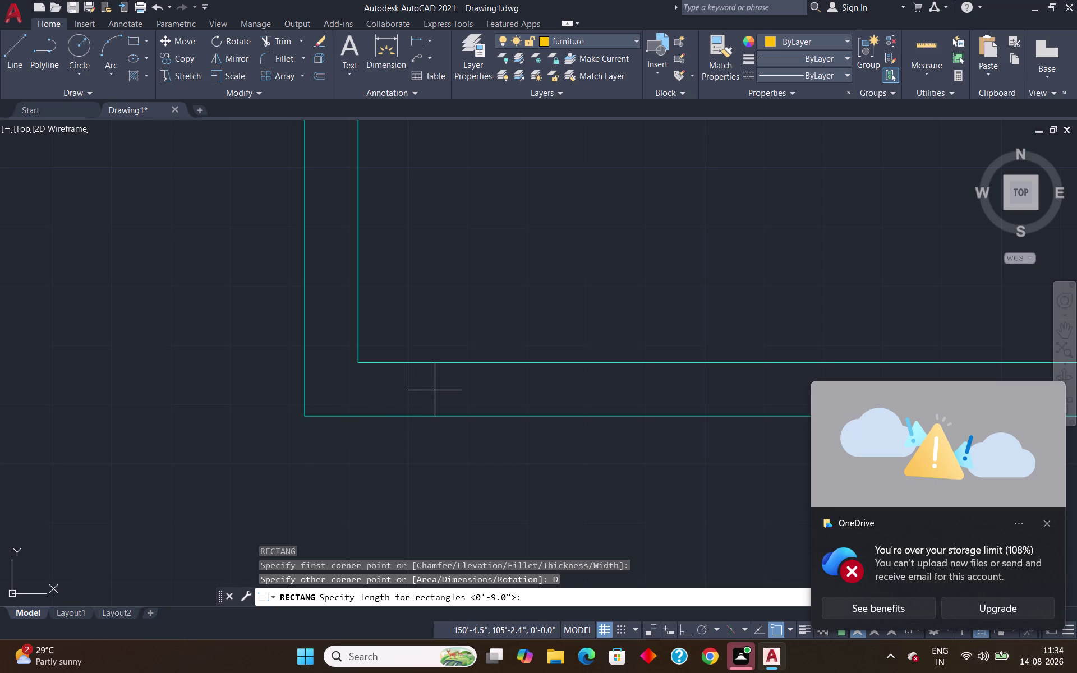
text(18)
key(shift+quotedbl)
key(Return)
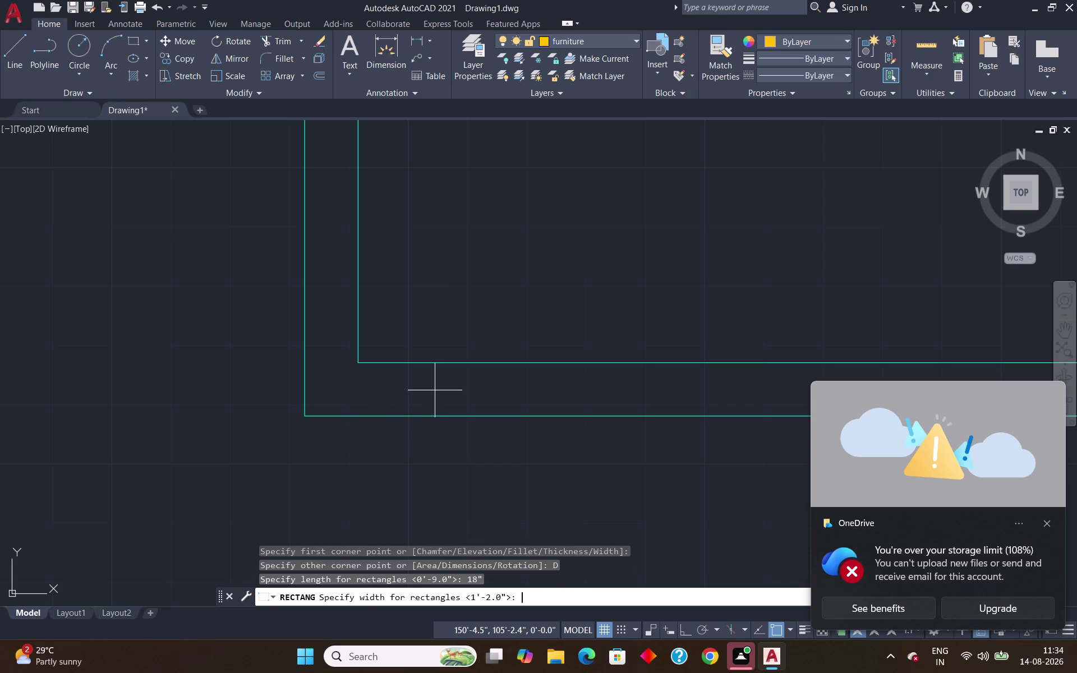
Give the rectangle a 9-inch width and orient it into the wall corner.
key(9)
key(shift+quotedbl)
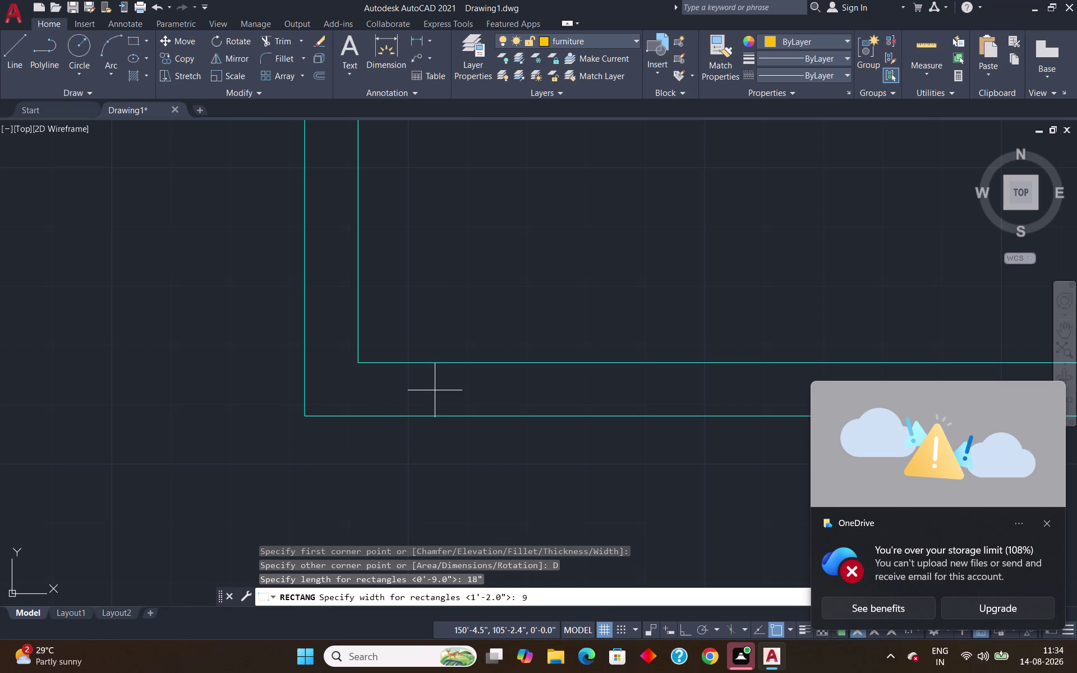
key(Return)
click(435, 390)
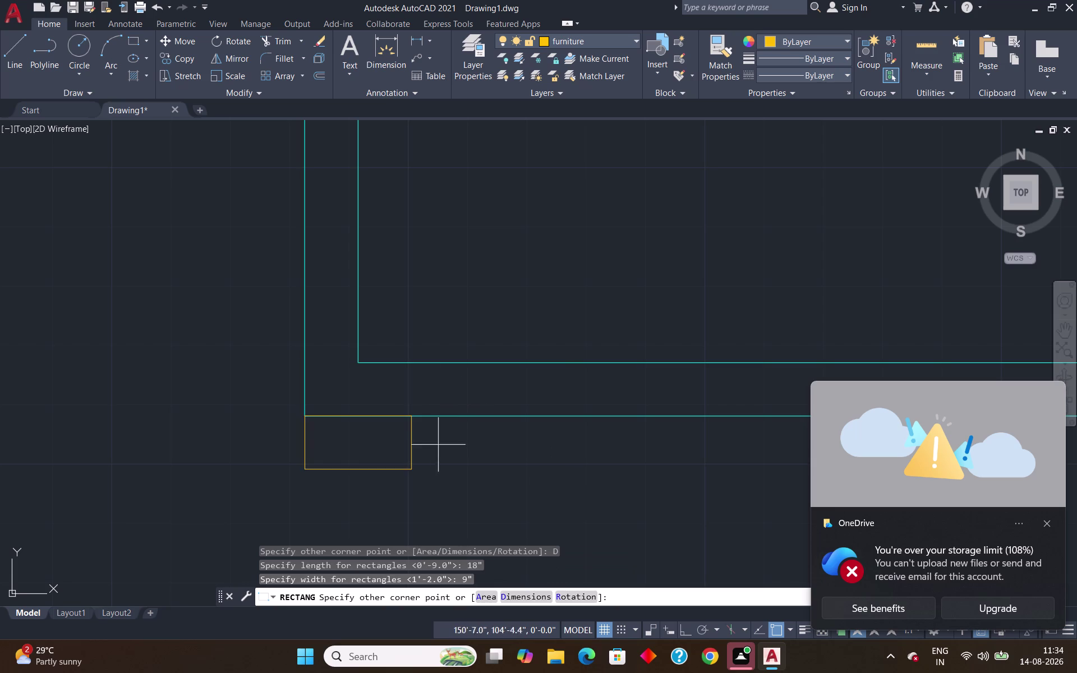
click(431, 337)
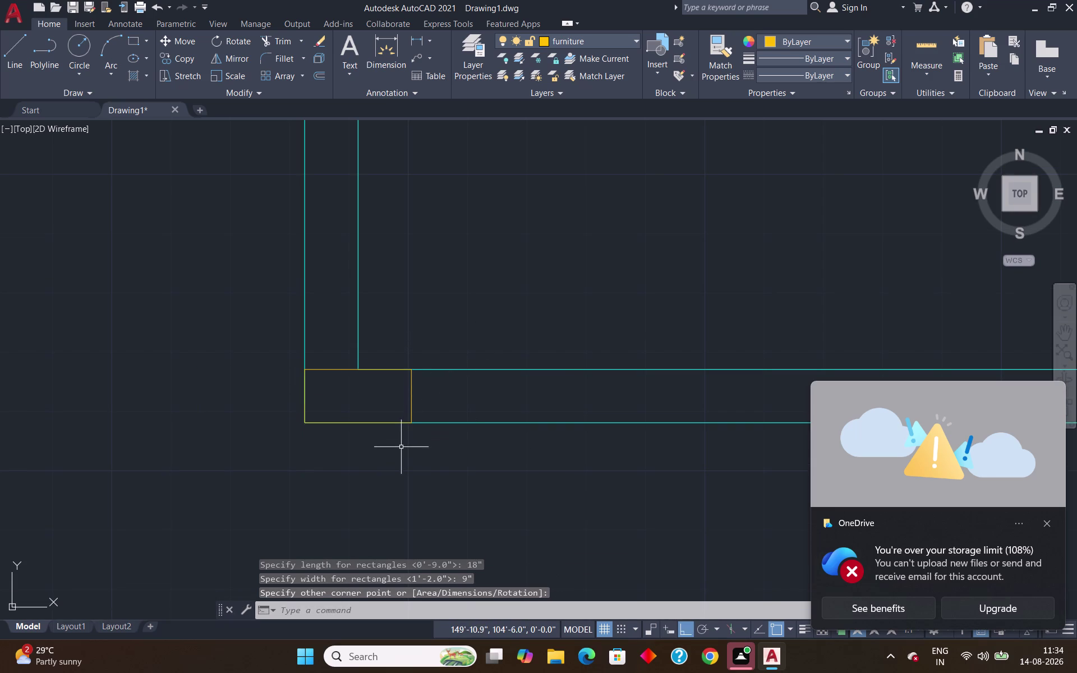
scroll(up, 3)
scroll(down, 3)
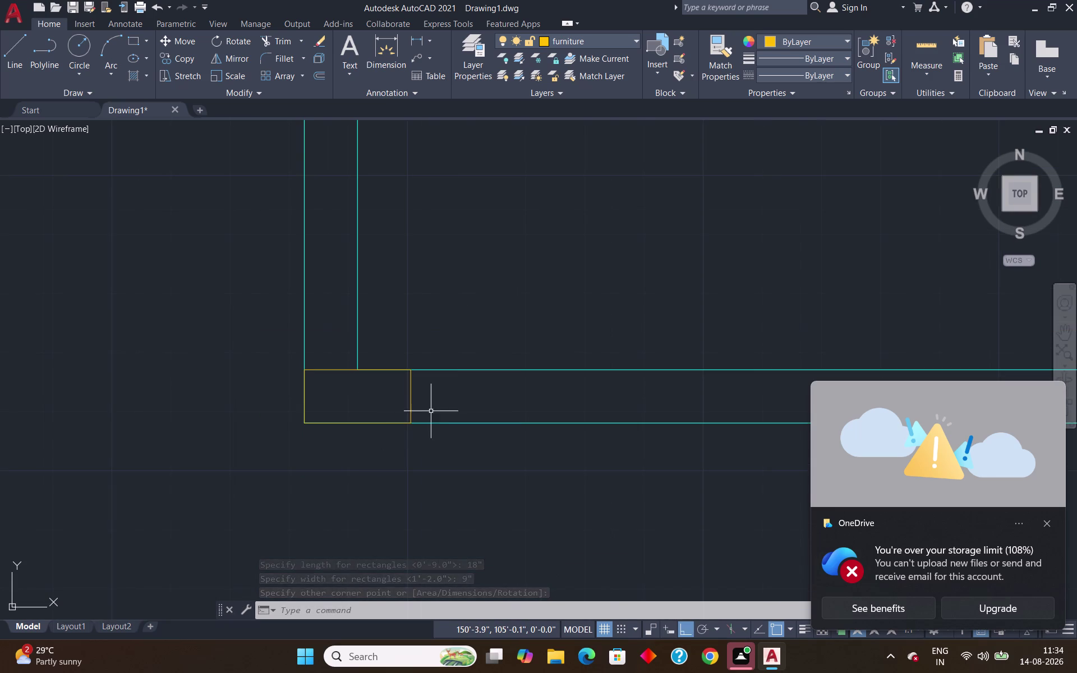
scroll(down, 3)
Pan and zoom across the floor plan.
middle_drag(434, 451, 211, 499)
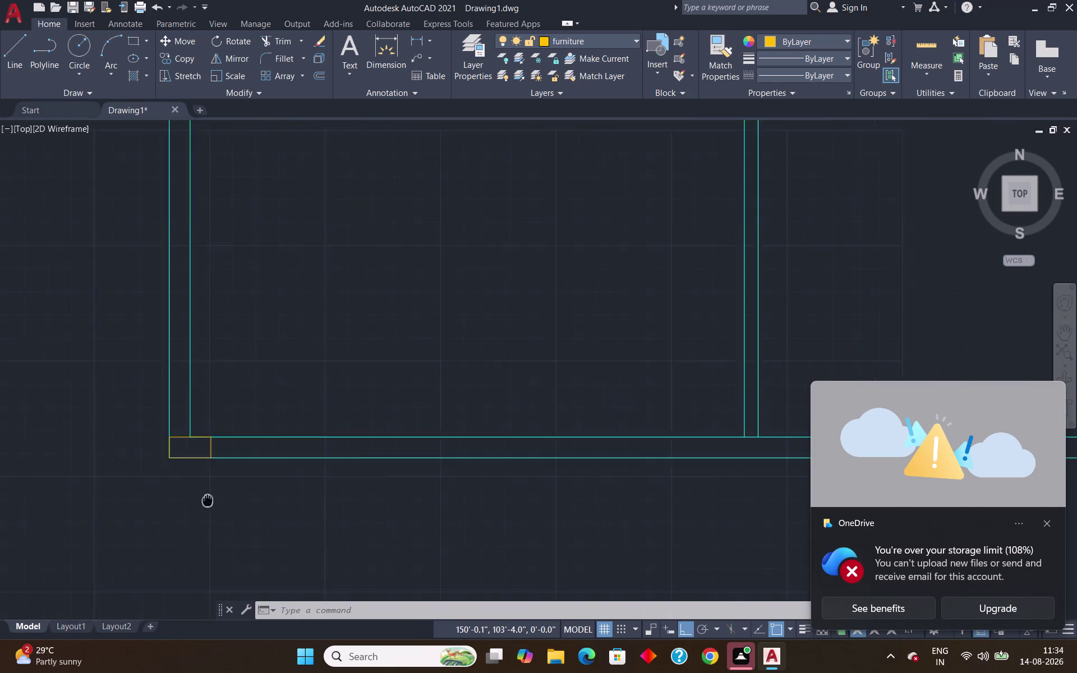
middle_drag(211, 500, 116, 501)
scroll(up, 3)
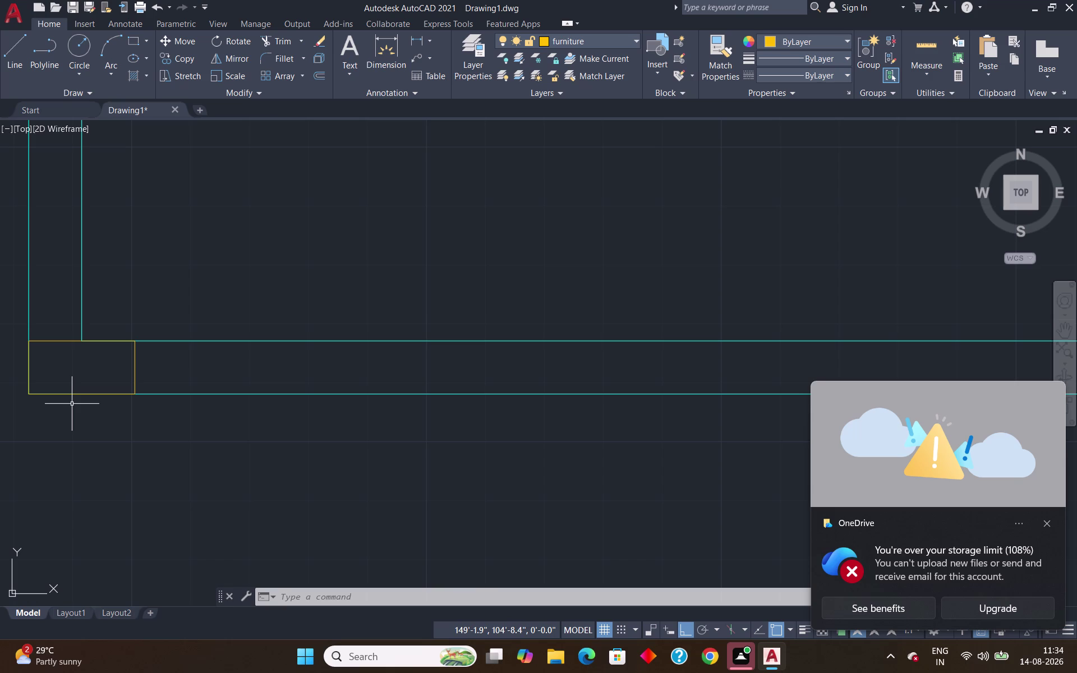
scroll(down, 3)
middle_click(1076, 624)
scroll(down, 3)
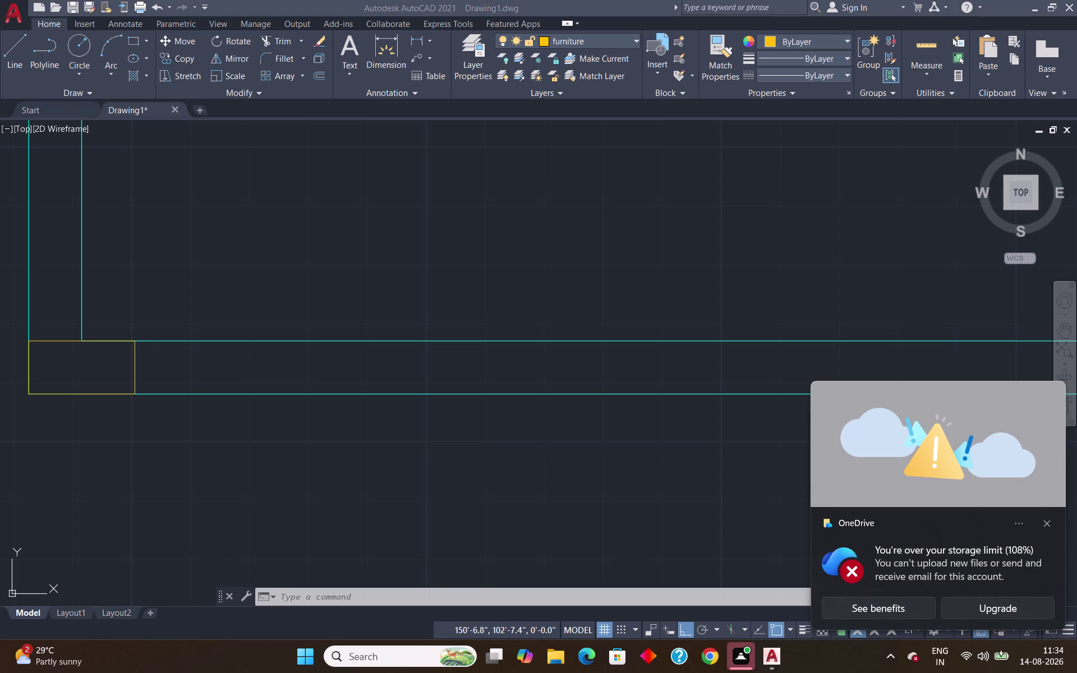
scroll(down, 3)
scroll(down, 3)
scroll(down, 3)
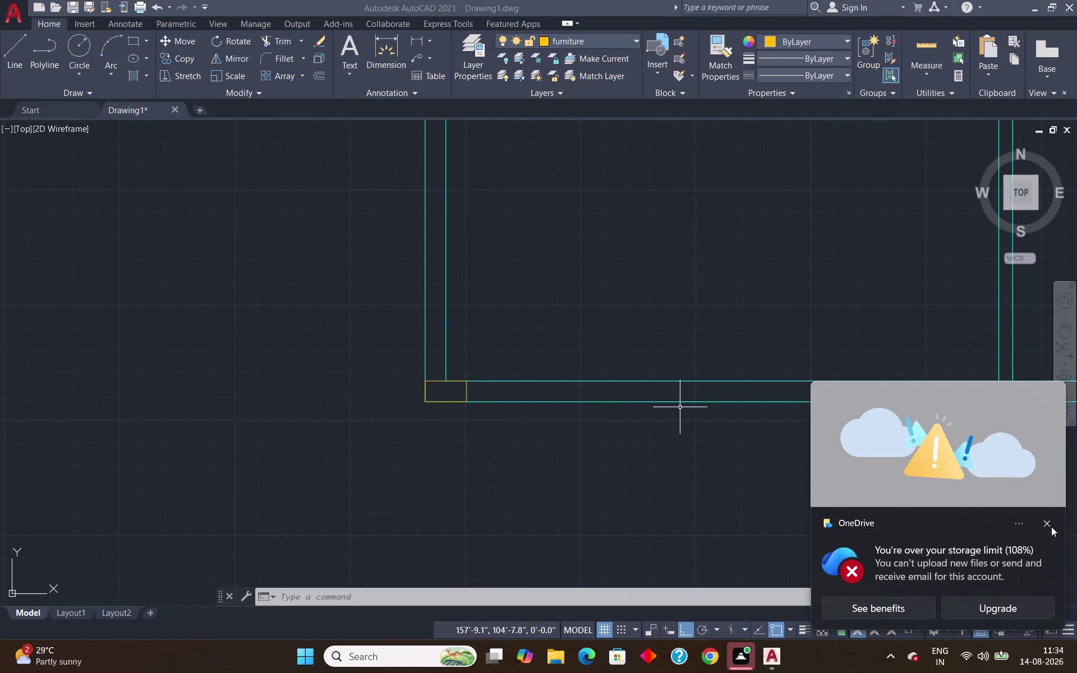
Close the OneDrive storage warning and pan to the bottom-right wall corner.
click(1049, 524)
scroll(down, 3)
middle_drag(901, 522, 497, 518)
scroll(up, 3)
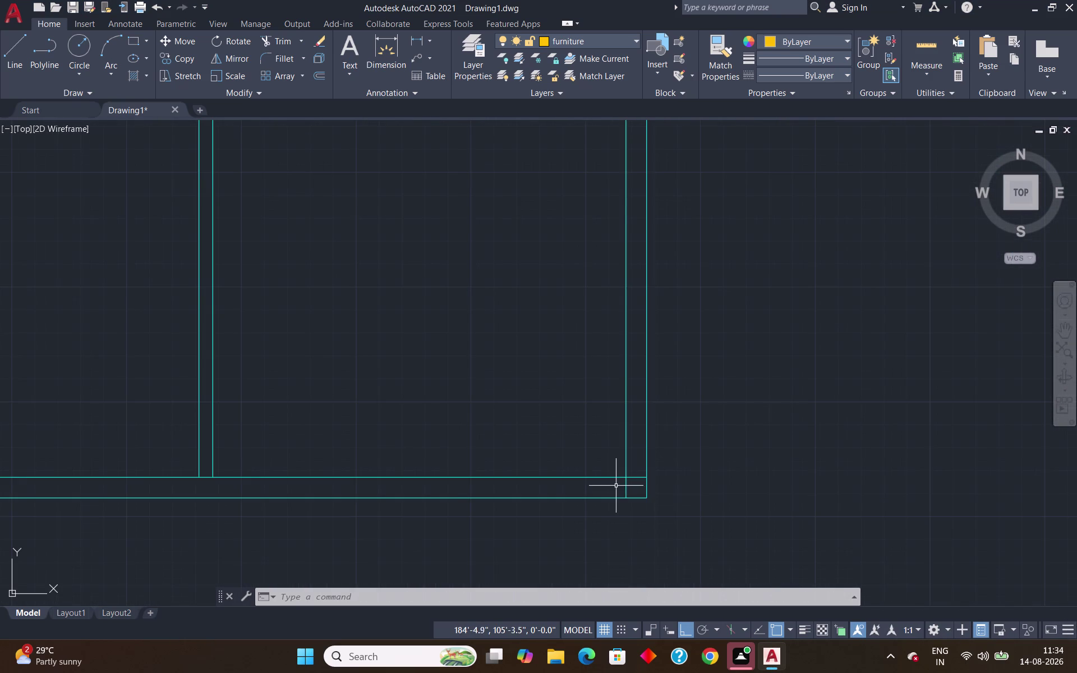
Trim both overhanging wall line ends at the bottom-right corner with TR.
text(tr)
key(Return)
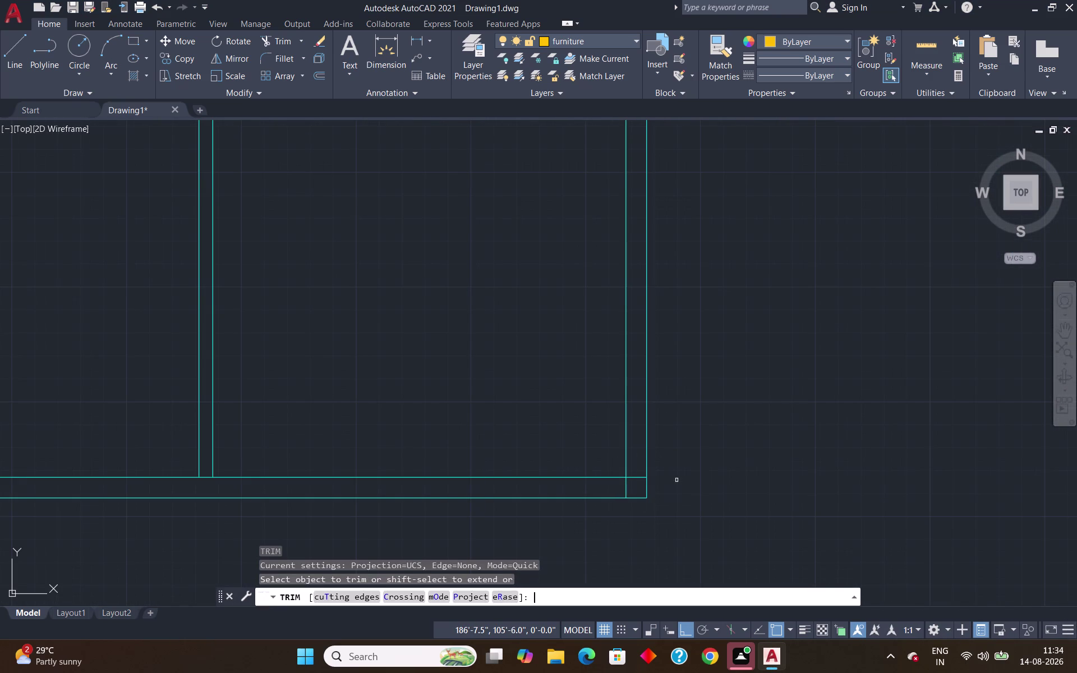
click(626, 485)
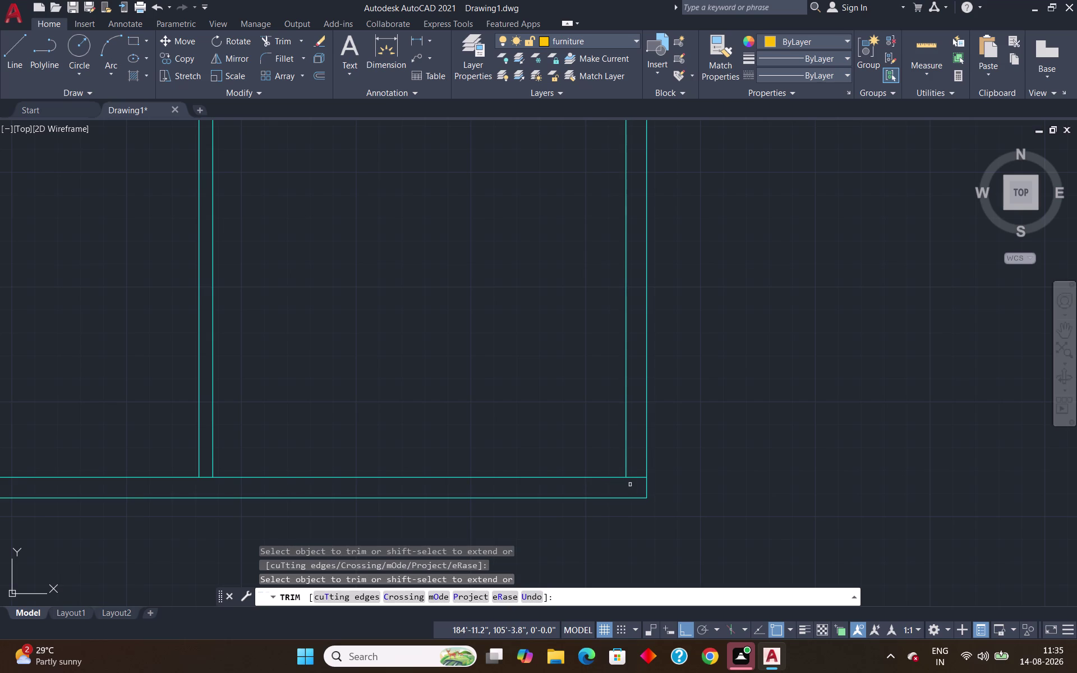
click(634, 477)
key(Escape)
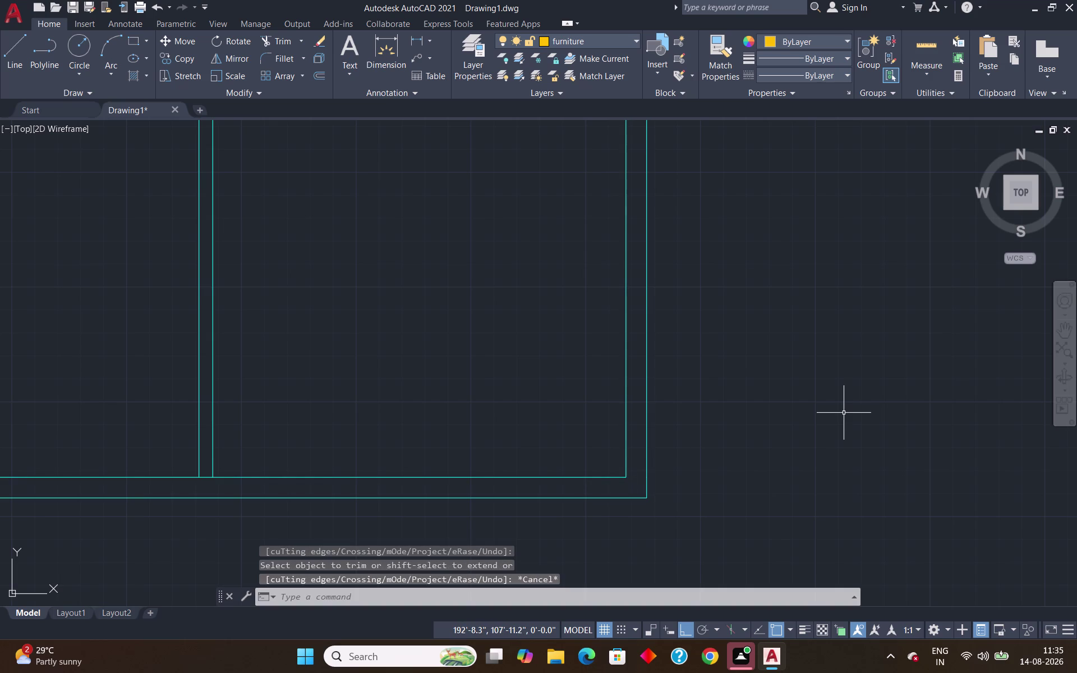
scroll(down, 3)
scroll(up, 3)
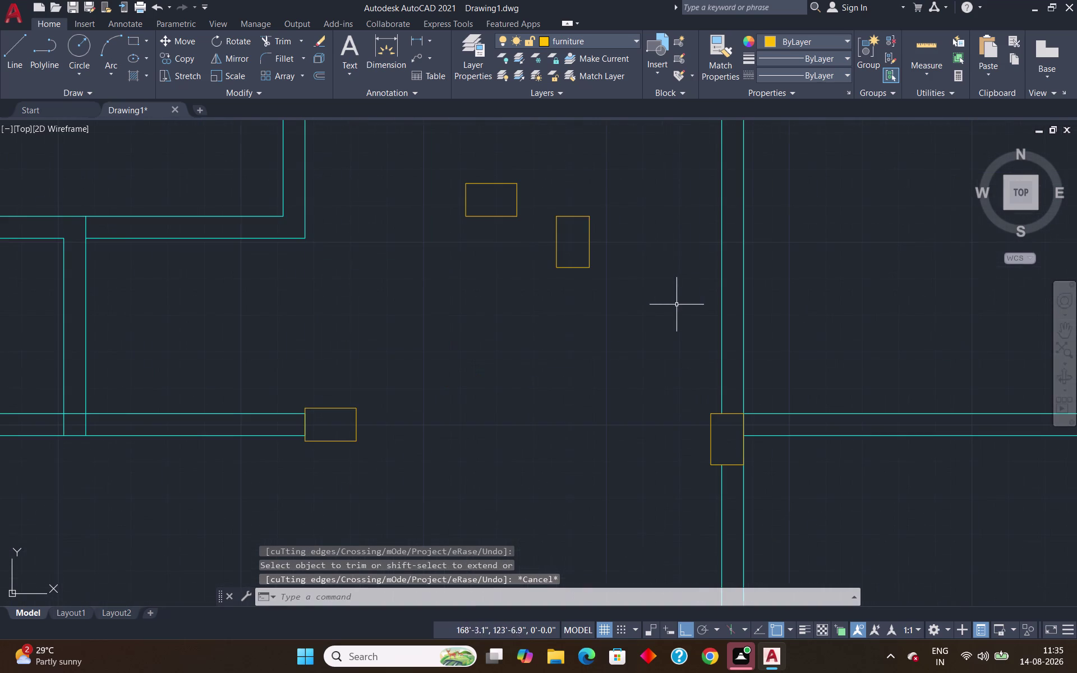
click(514, 215)
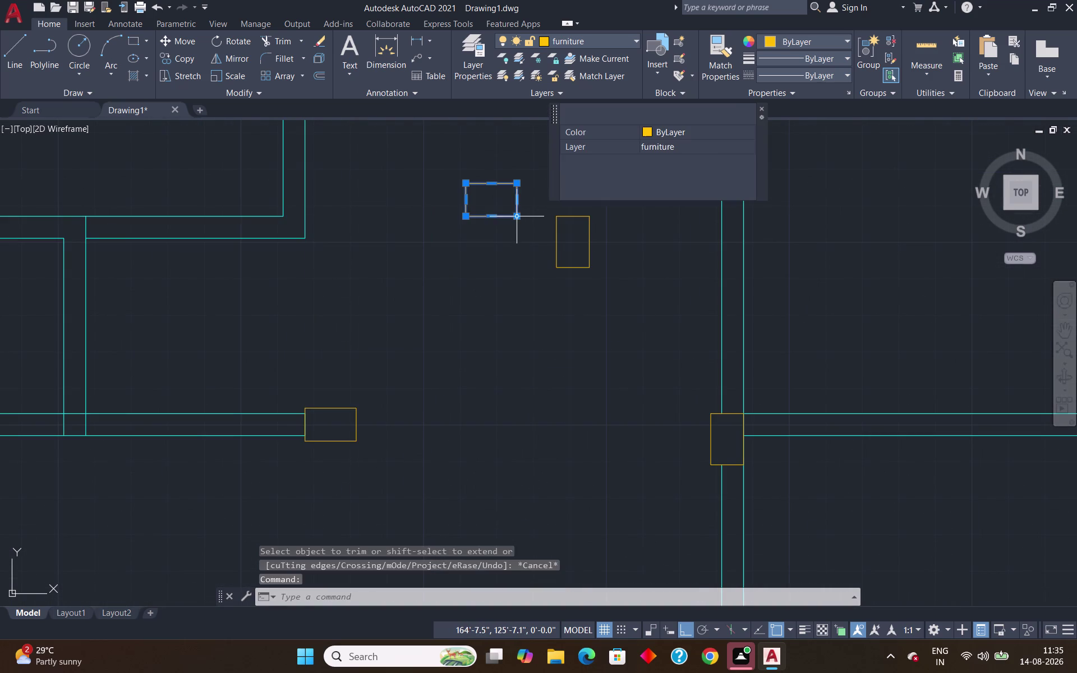
Copy the horizontal column rectangle from its lower-right corner onto the bottom-right outer wall corner.
text(co)
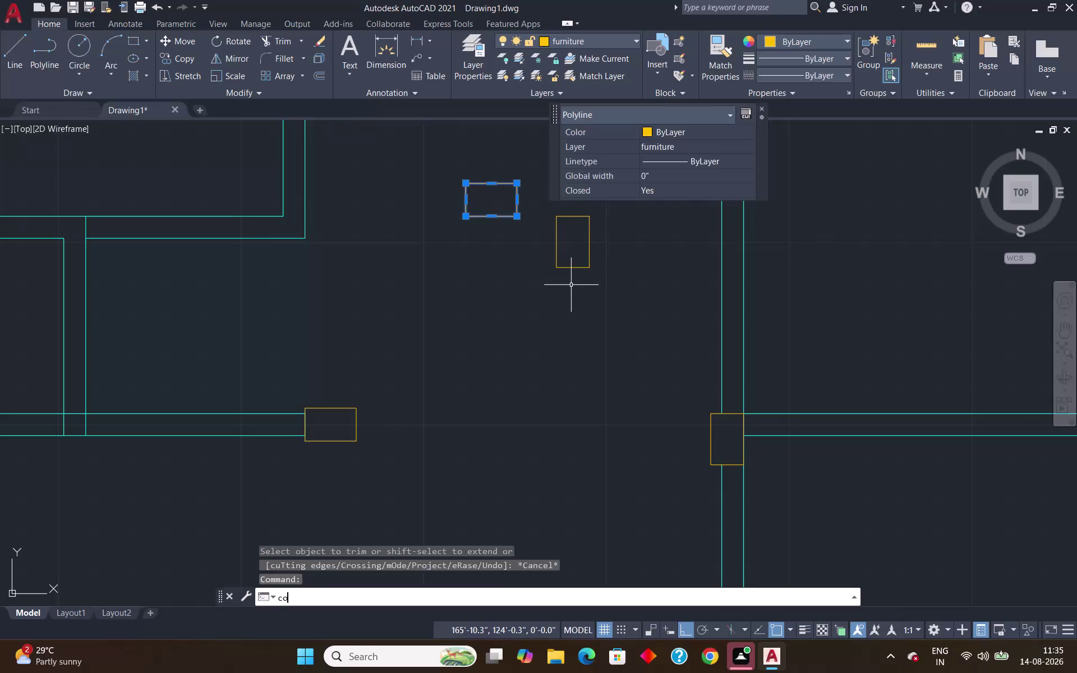
key(Return)
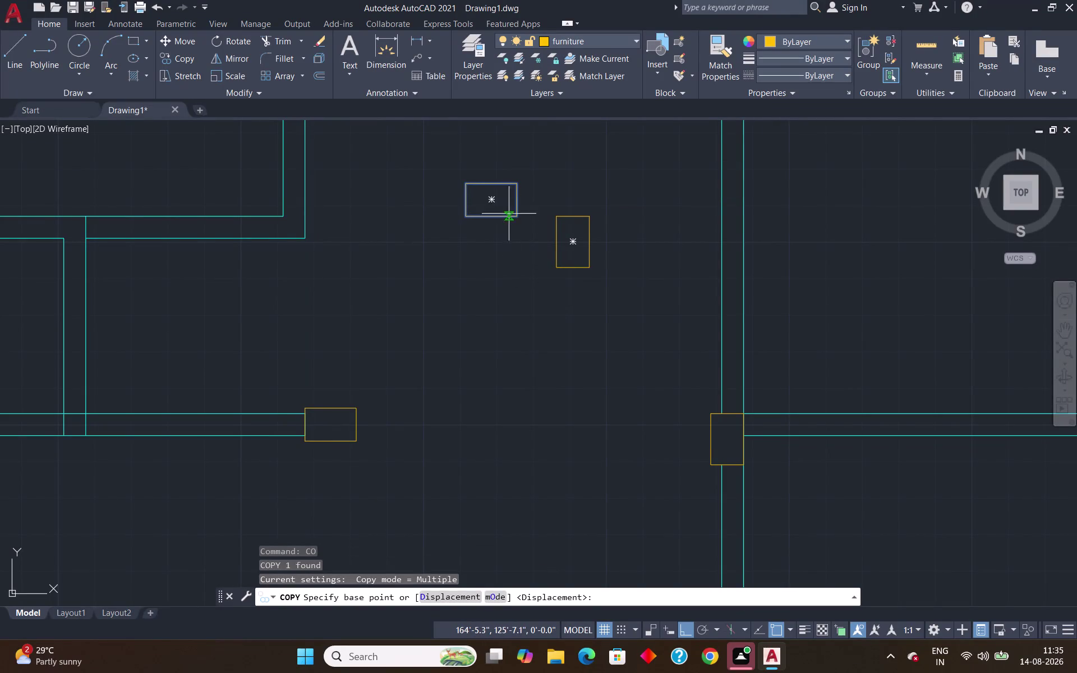
click(518, 217)
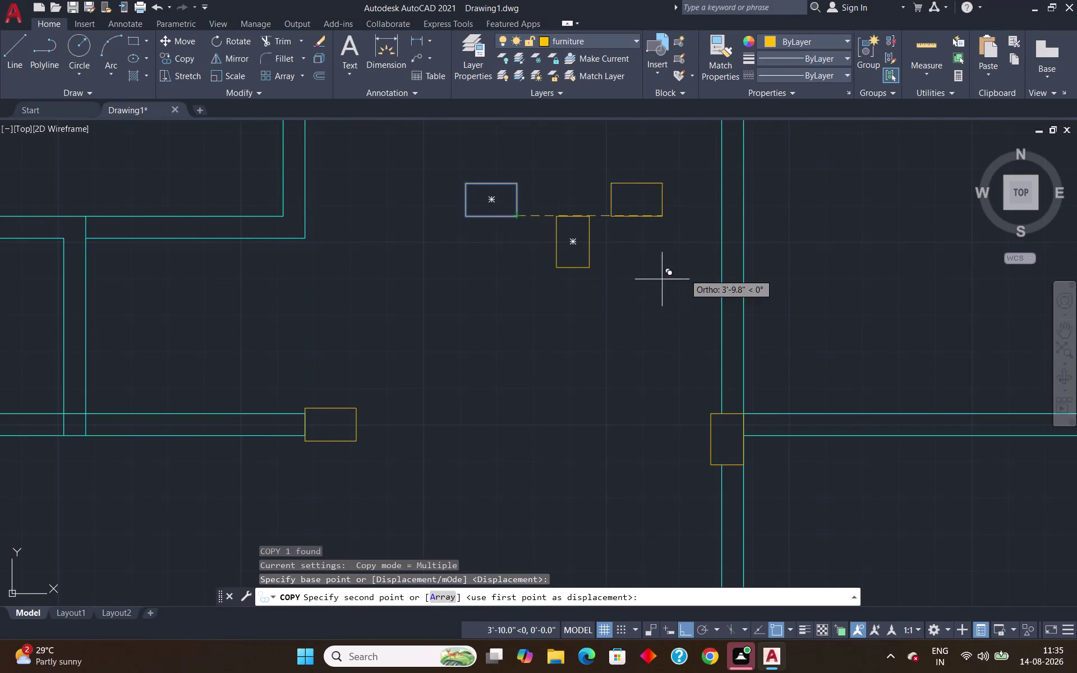
scroll(down, 3)
scroll(up, 3)
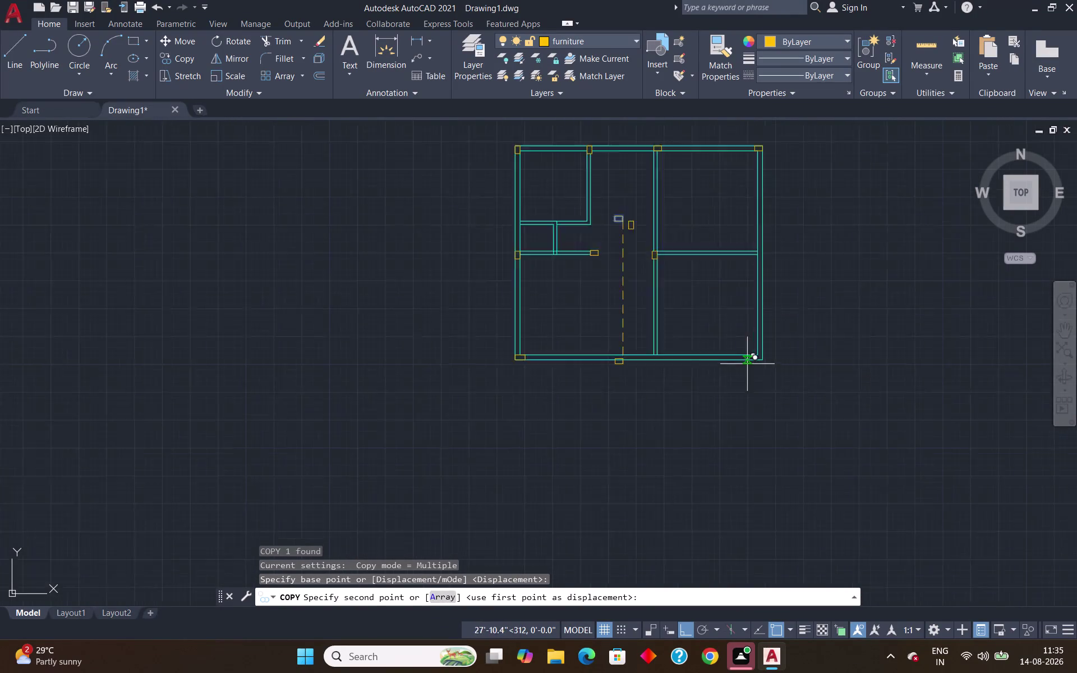
scroll(up, 3)
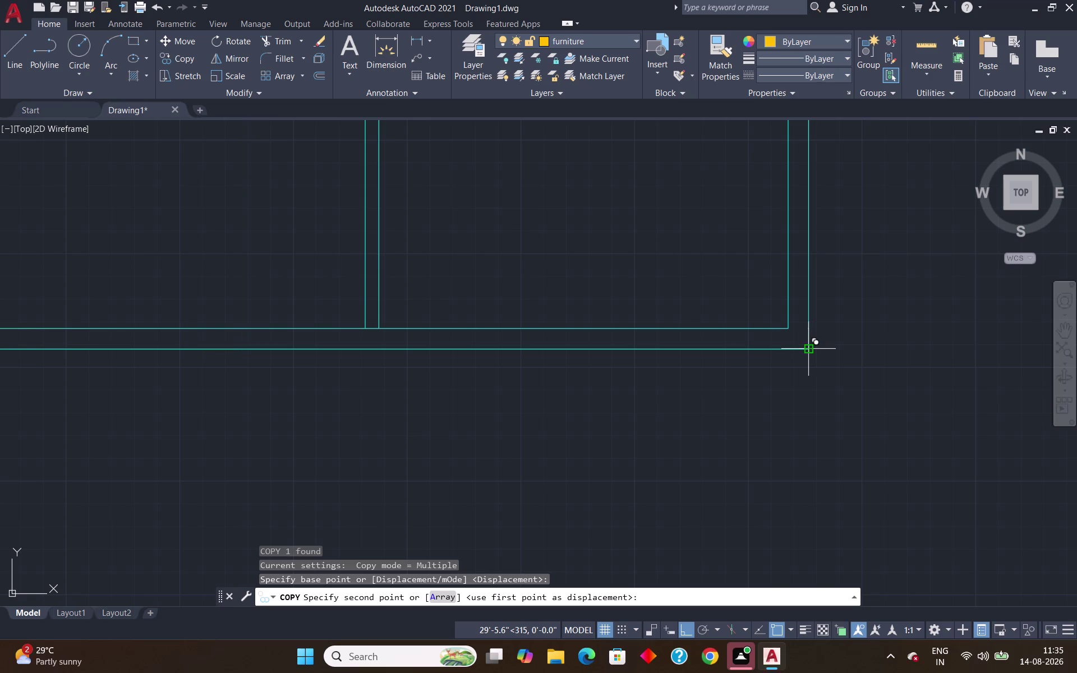
scroll(up, 3)
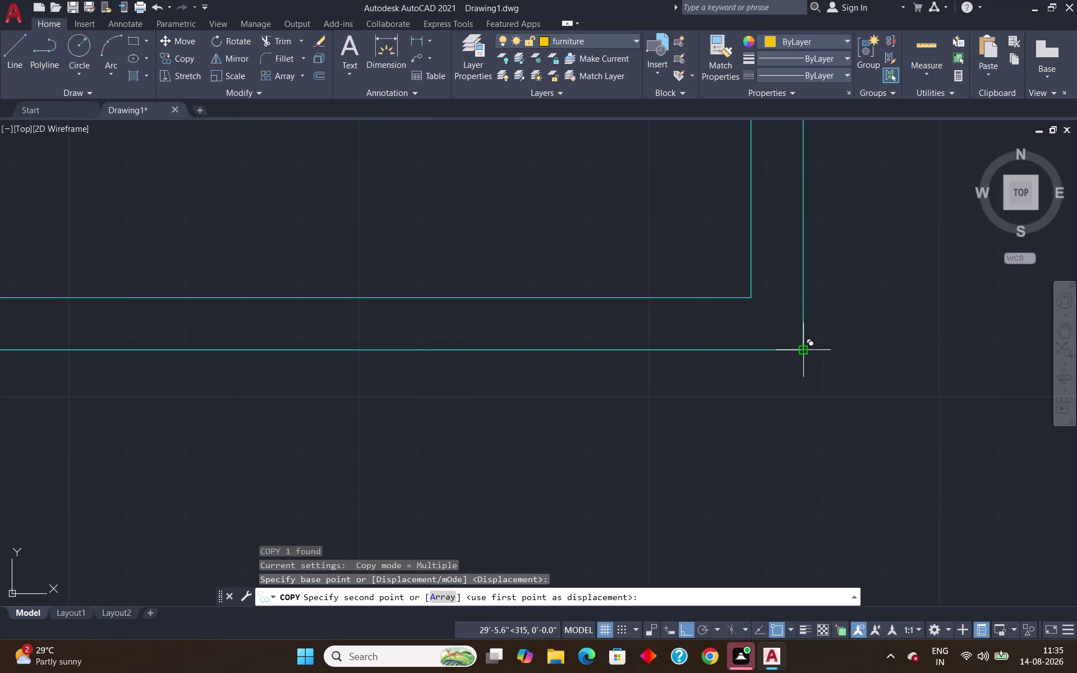
click(803, 347)
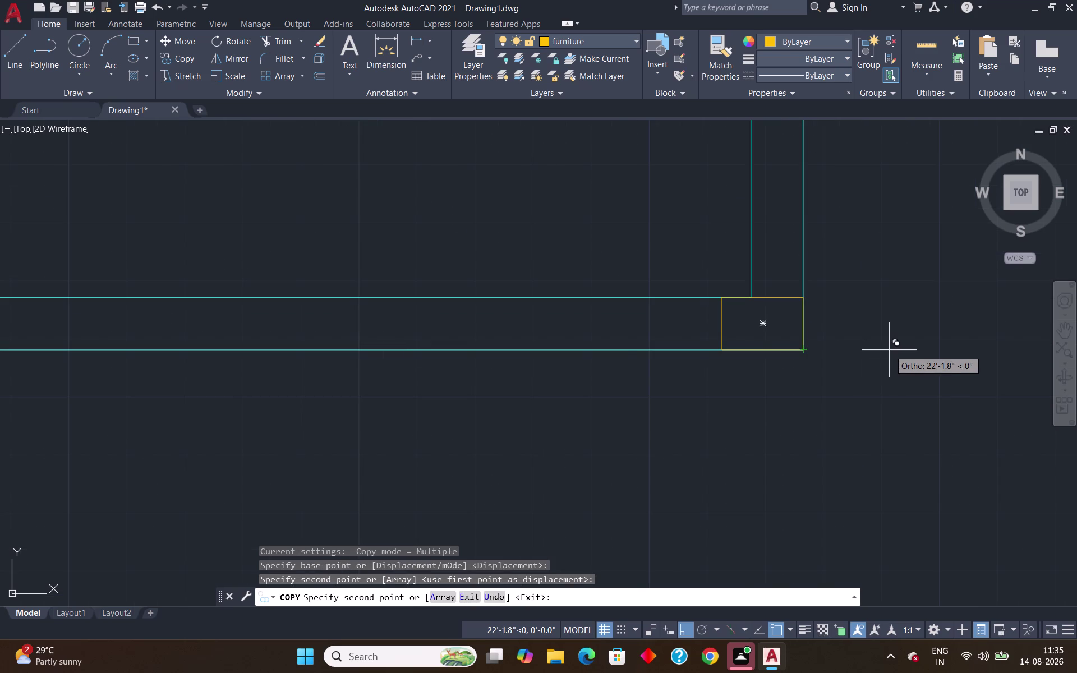
key(Escape)
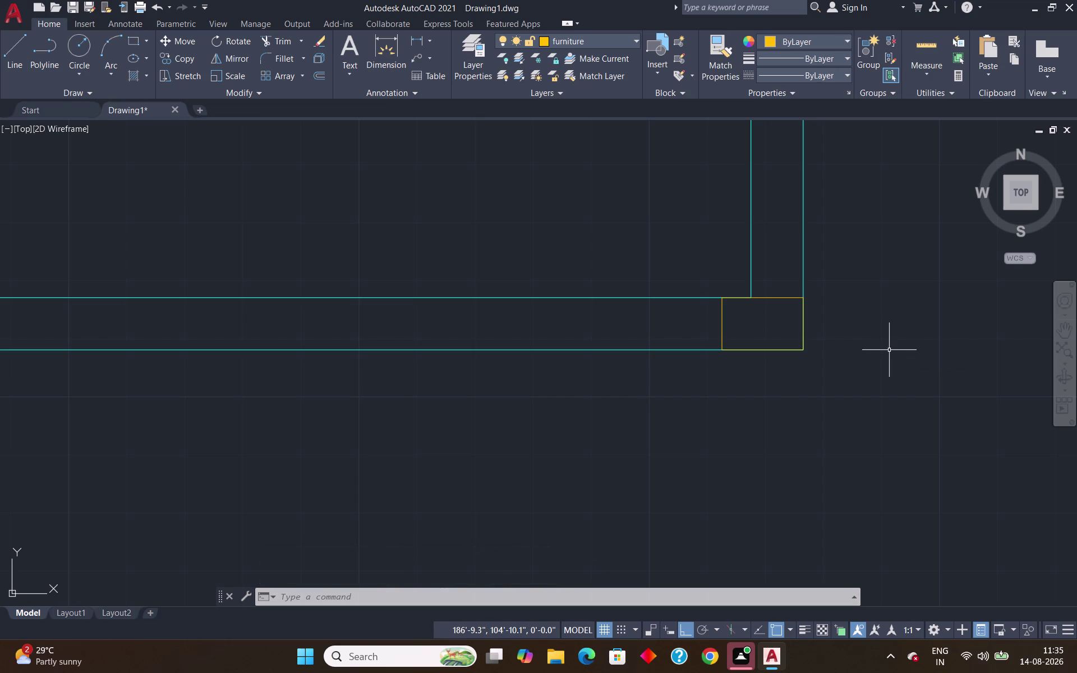
scroll(down, 3)
scroll(up, 3)
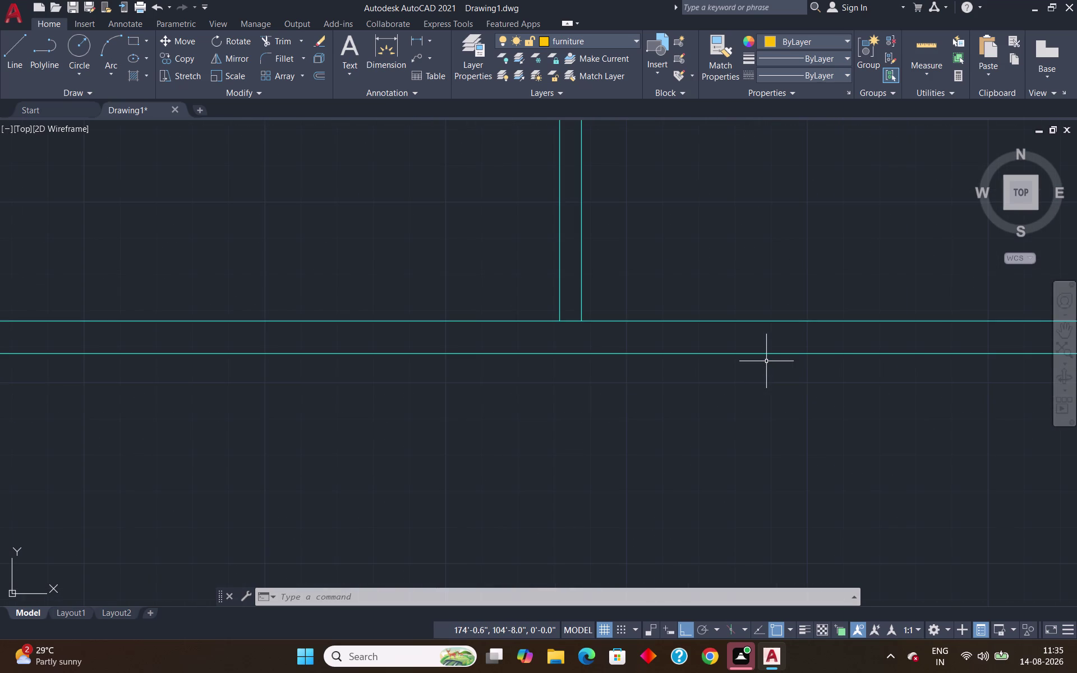
Extend both lower partition wall lines to the outer bottom wall line.
text(ex)
key(Return)
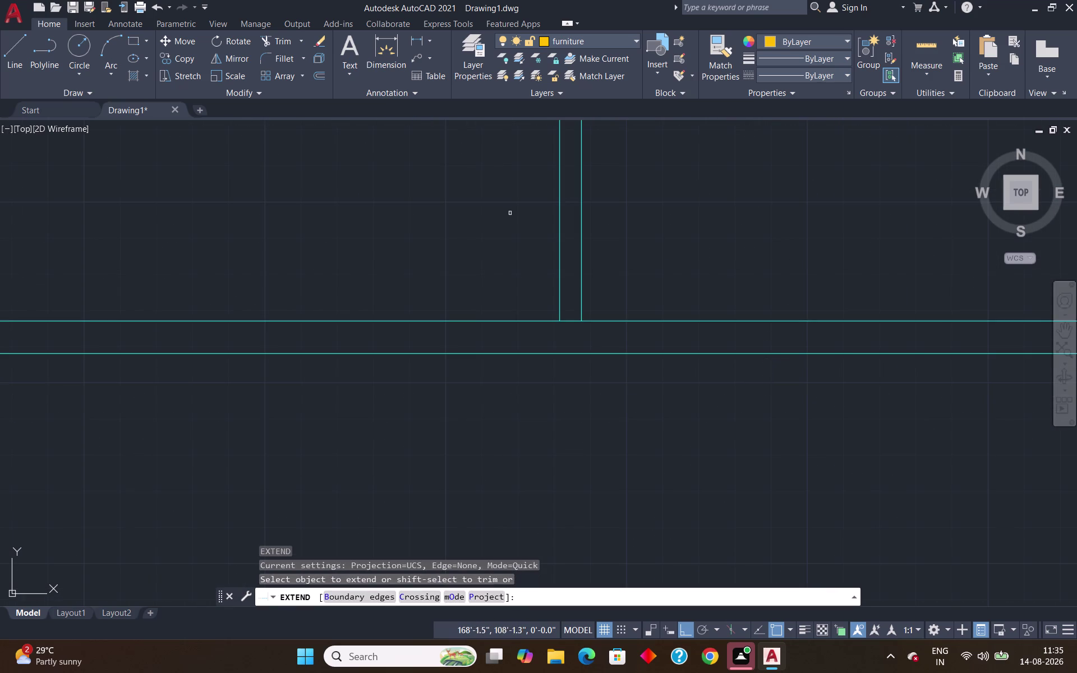
click(562, 261)
click(583, 270)
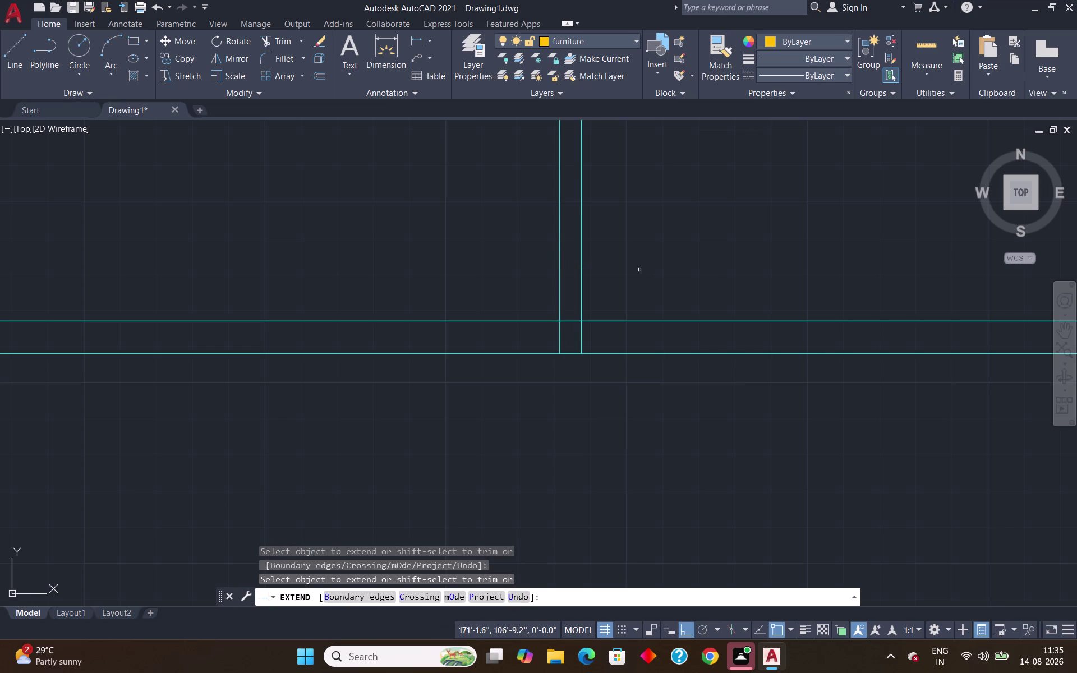
key(Escape)
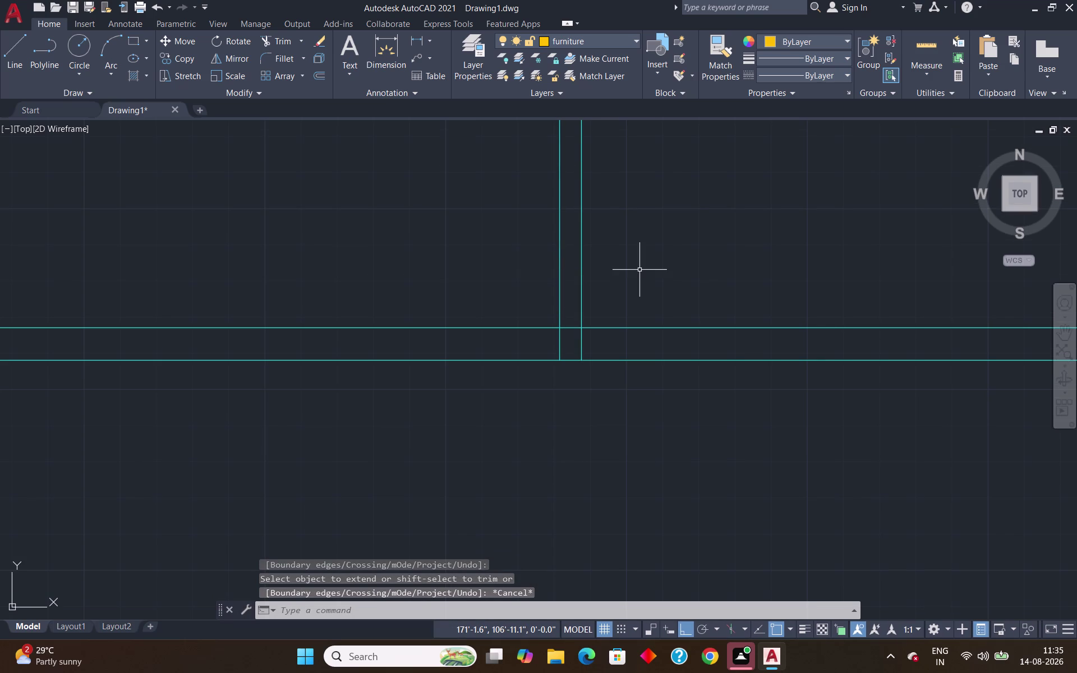
Zoom and pan the plan until the bottom-left corner column fills the view.
scroll(down, 3)
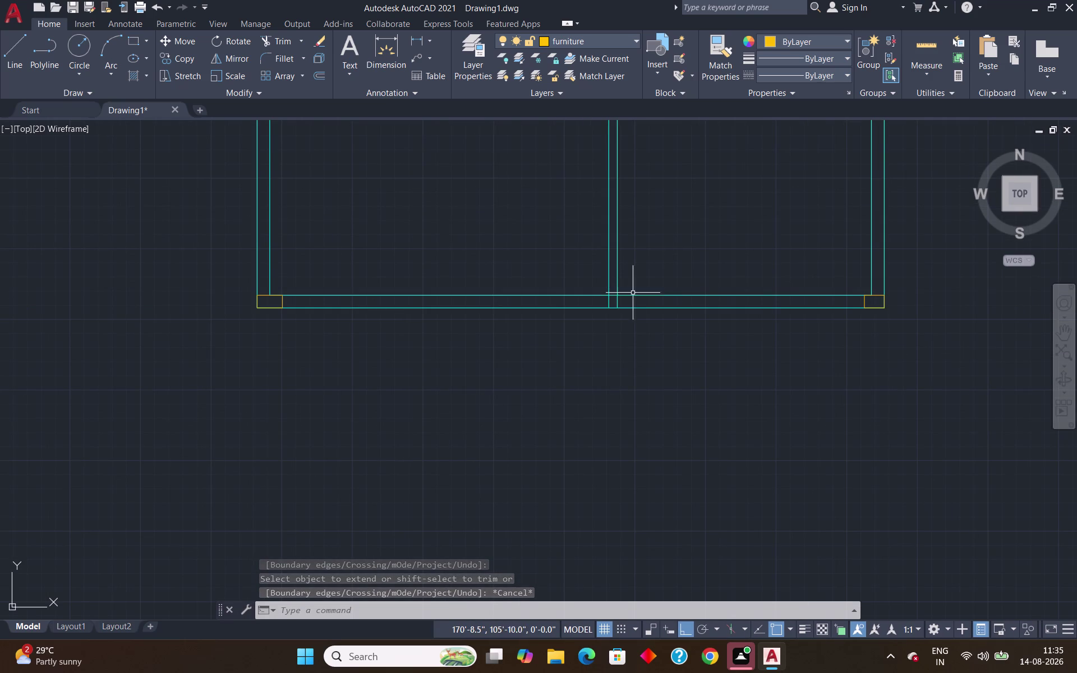
scroll(down, 3)
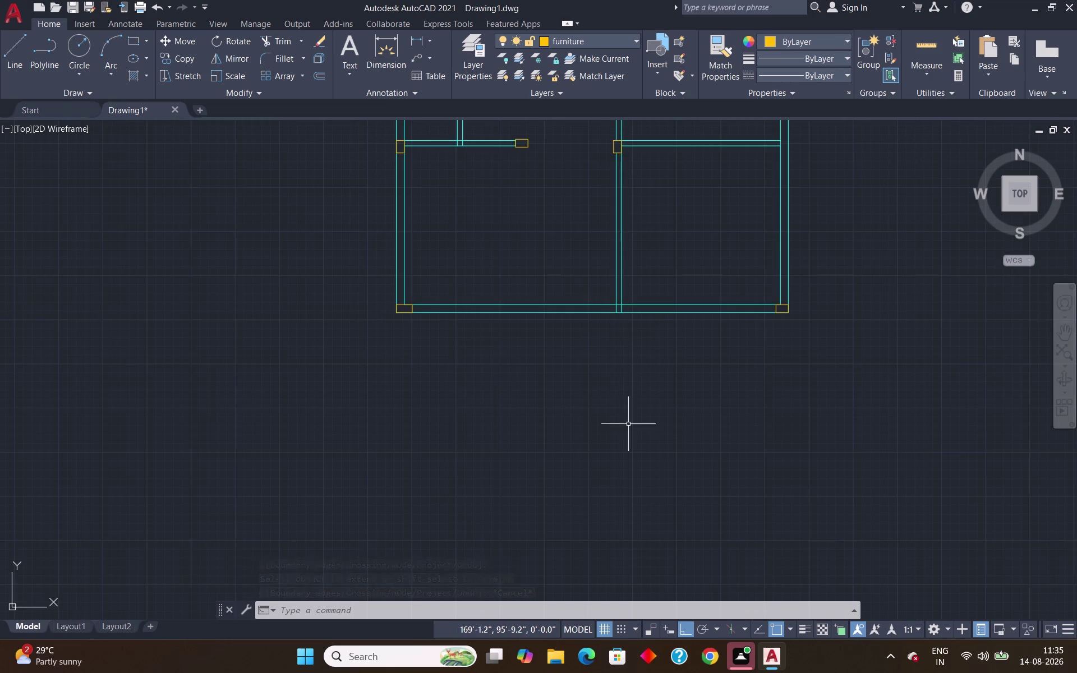
scroll(up, 3)
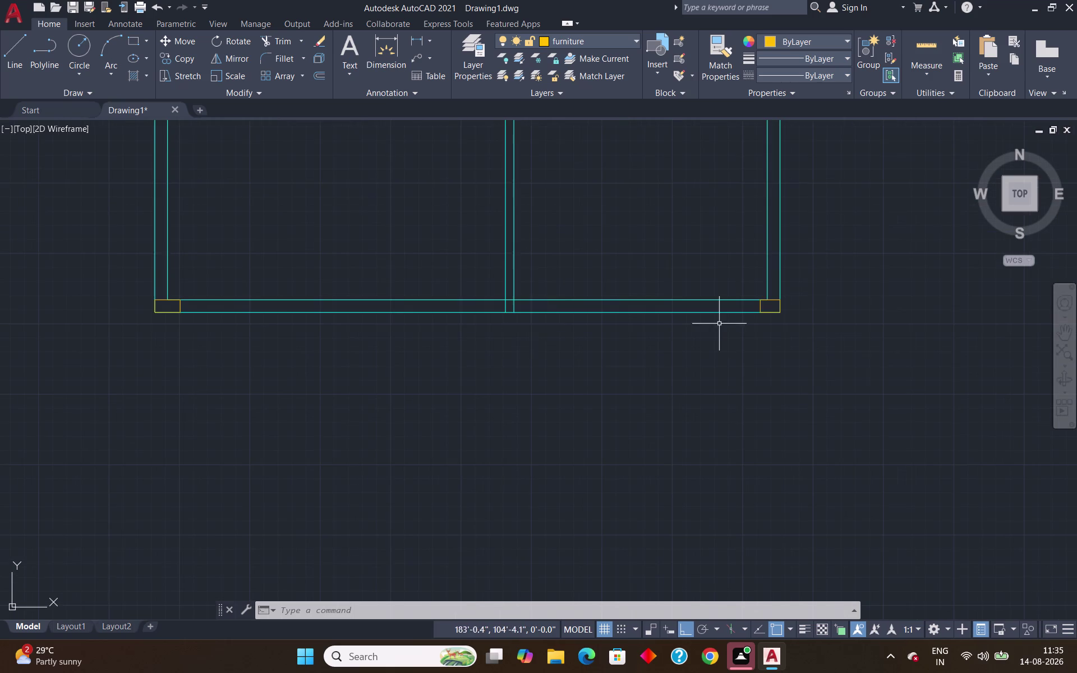
scroll(down, 3)
middle_drag(256, 378, 662, 319)
scroll(up, 3)
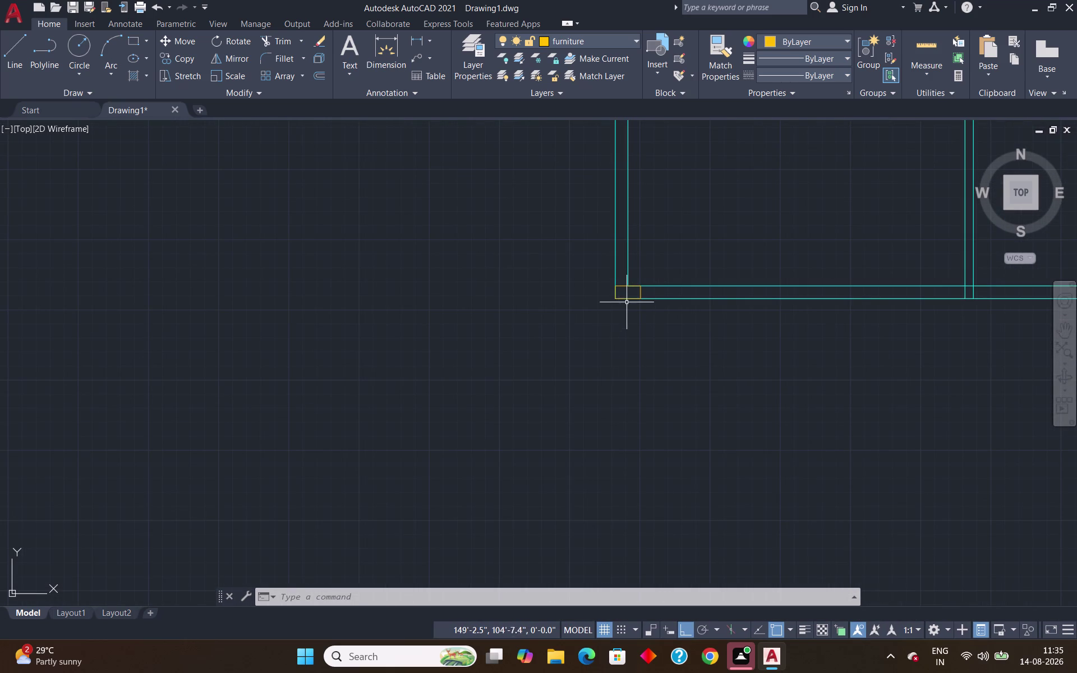
click(625, 297)
text(c)
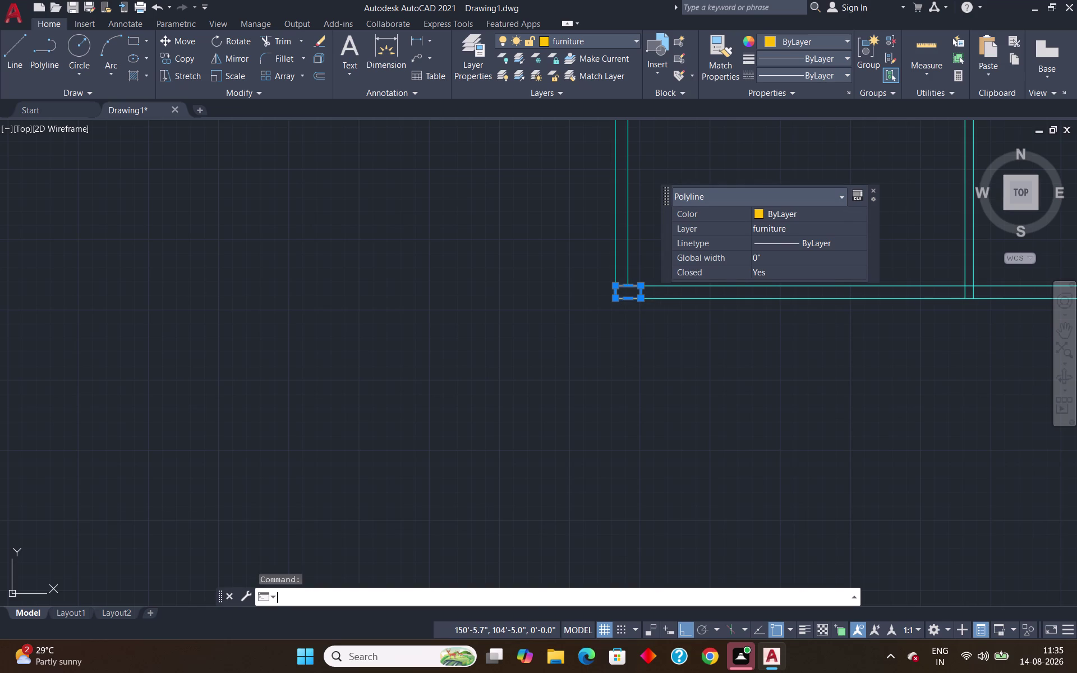
text(o)
key(Return)
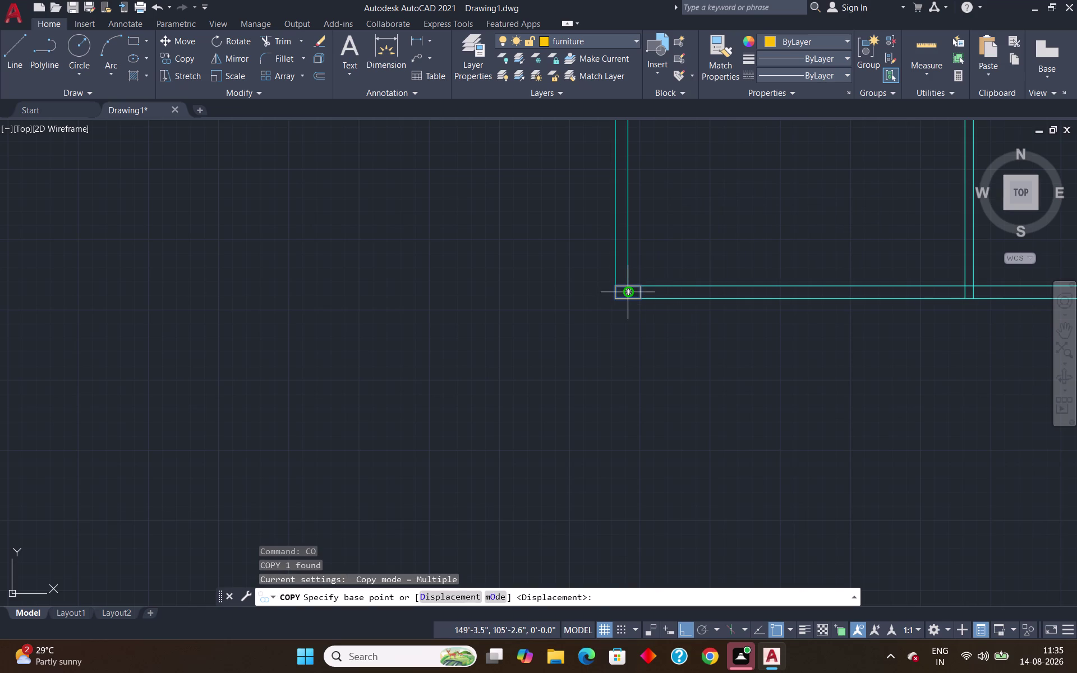
scroll(up, 3)
click(623, 277)
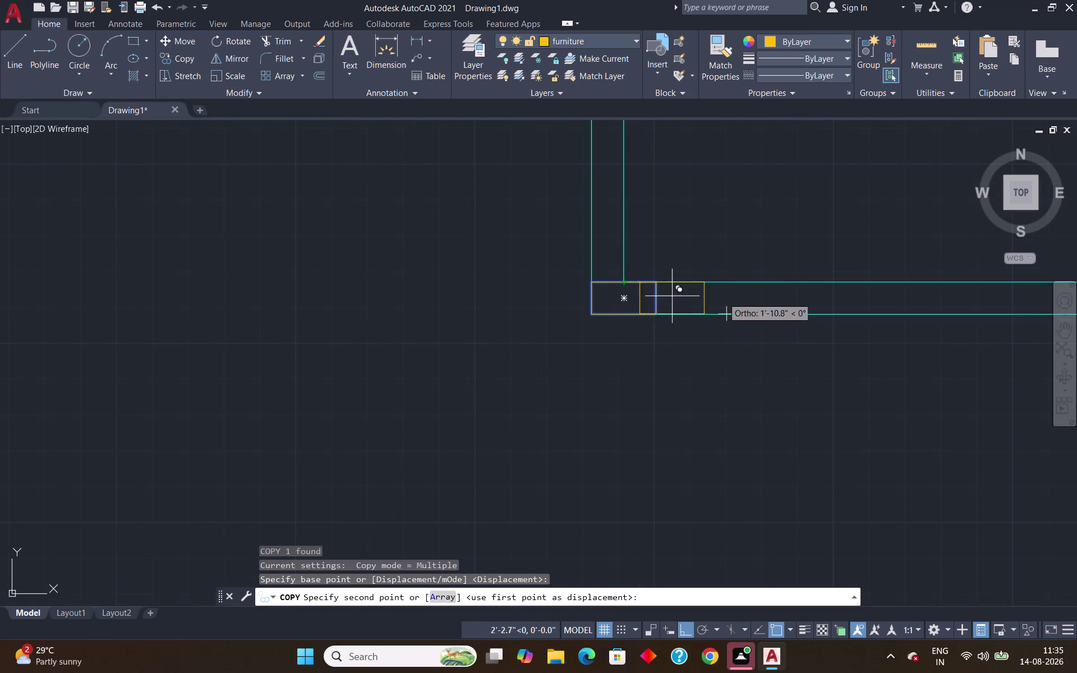
scroll(down, 3)
scroll(up, 3)
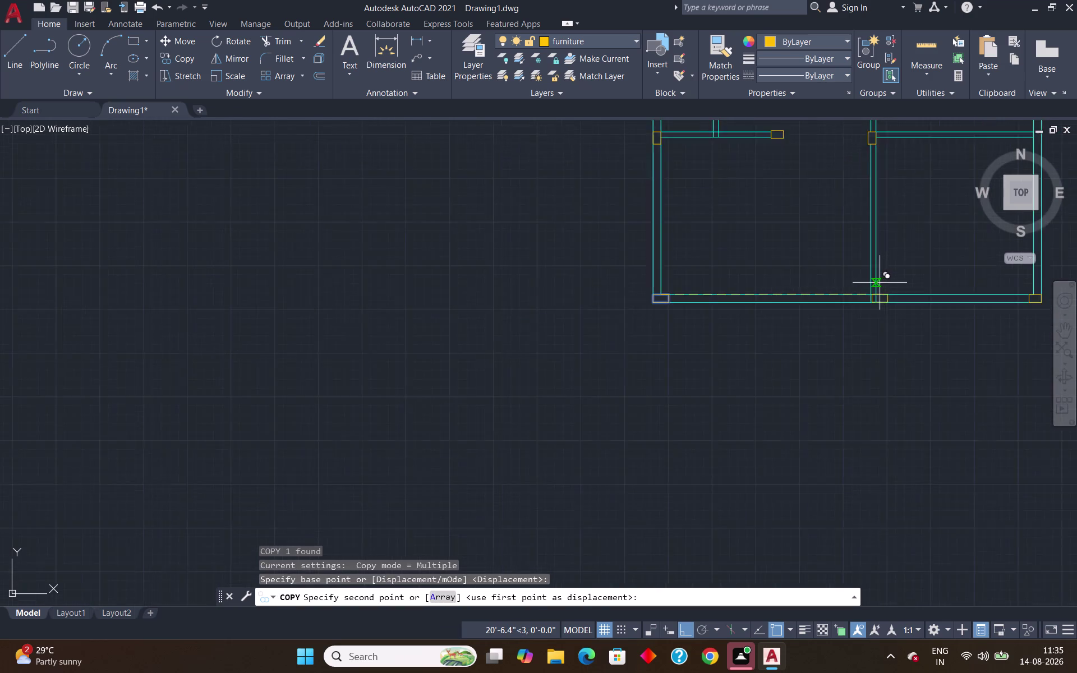
scroll(up, 3)
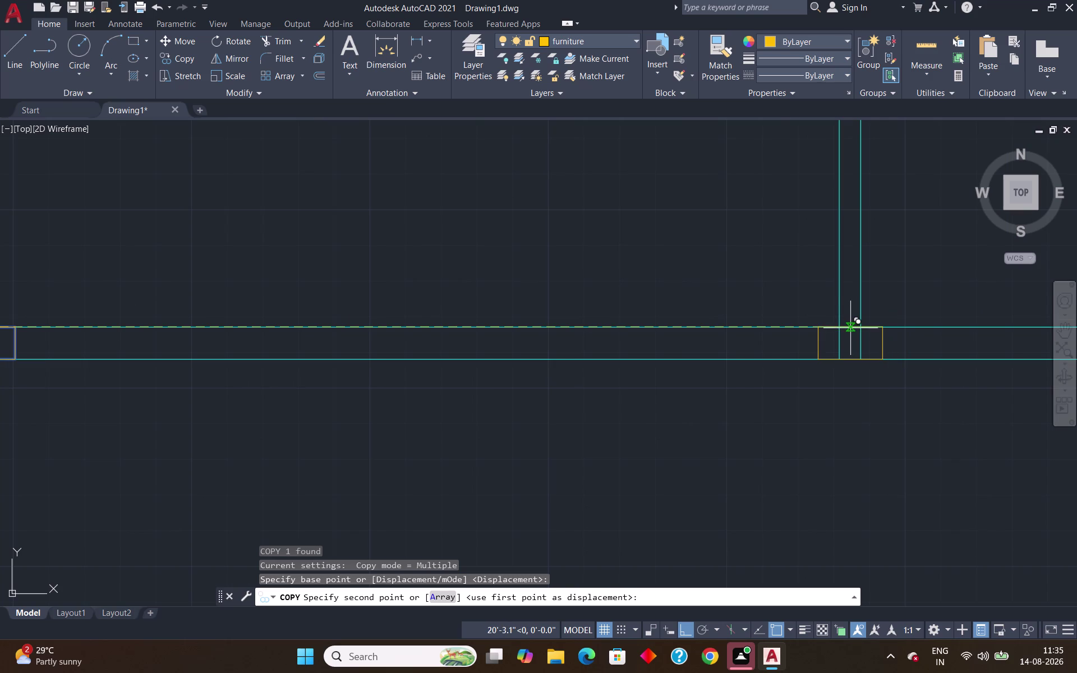
scroll(up, 3)
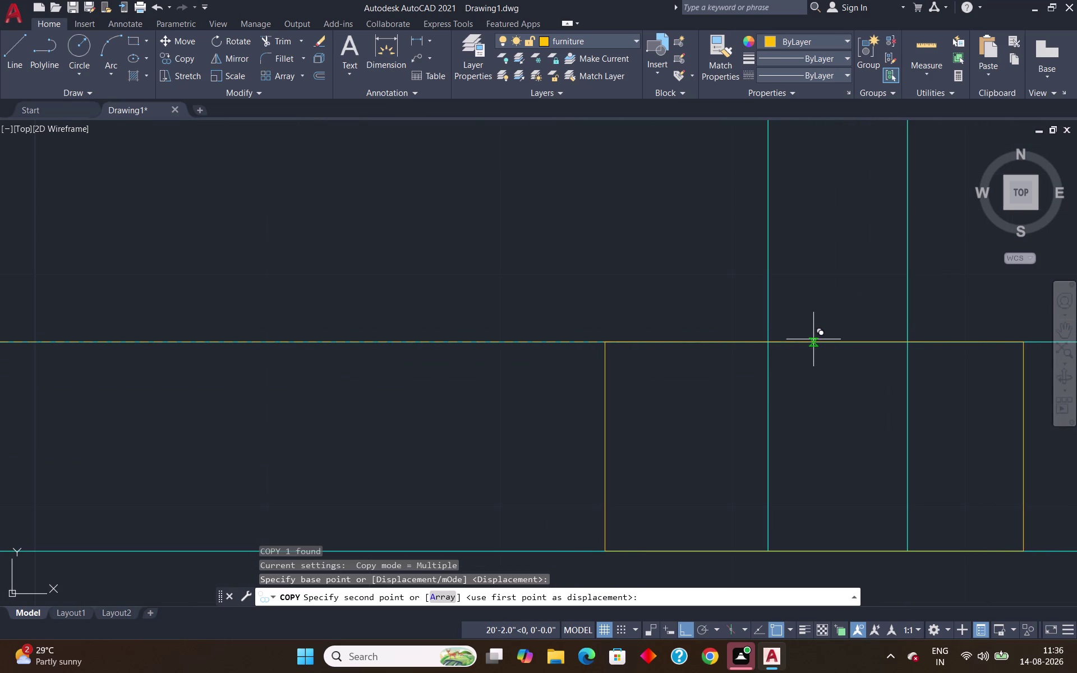
key(Escape)
scroll(down, 3)
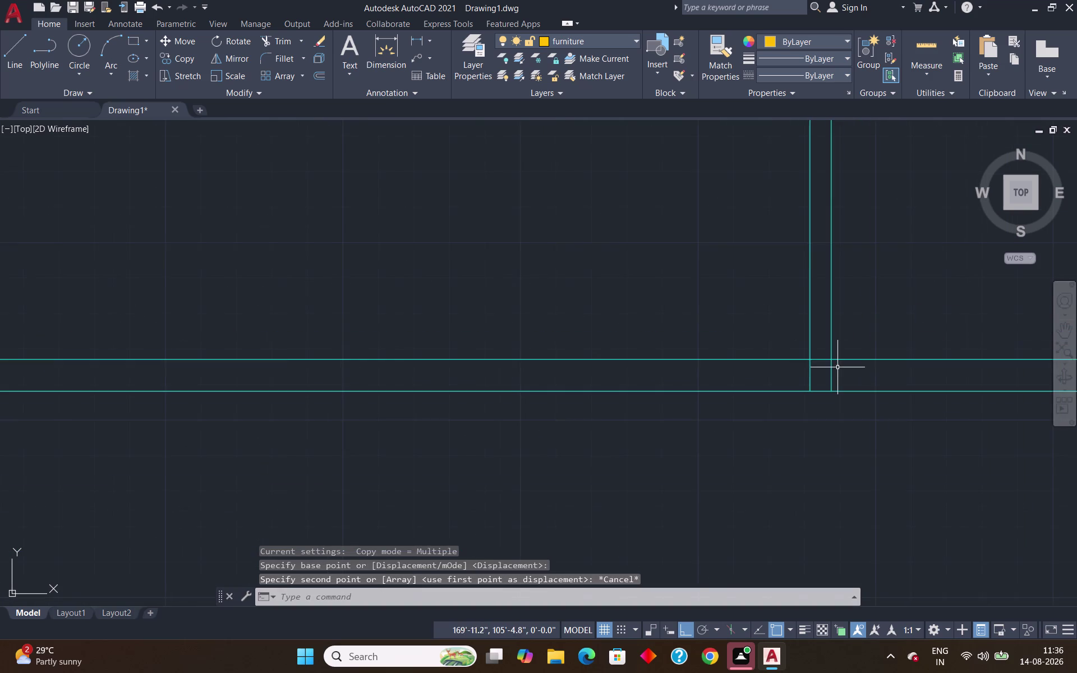
scroll(down, 3)
scroll(up, 3)
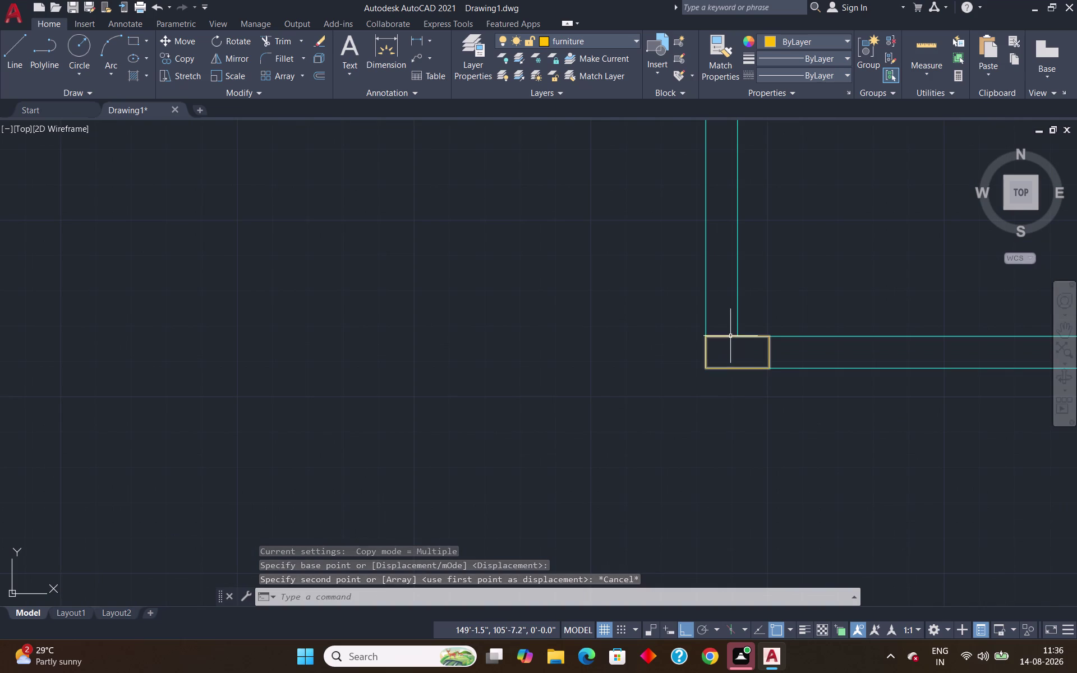
Copy the bottom-left corner column from its top-edge midpoint onto the interior wall junction.
click(729, 335)
text(co)
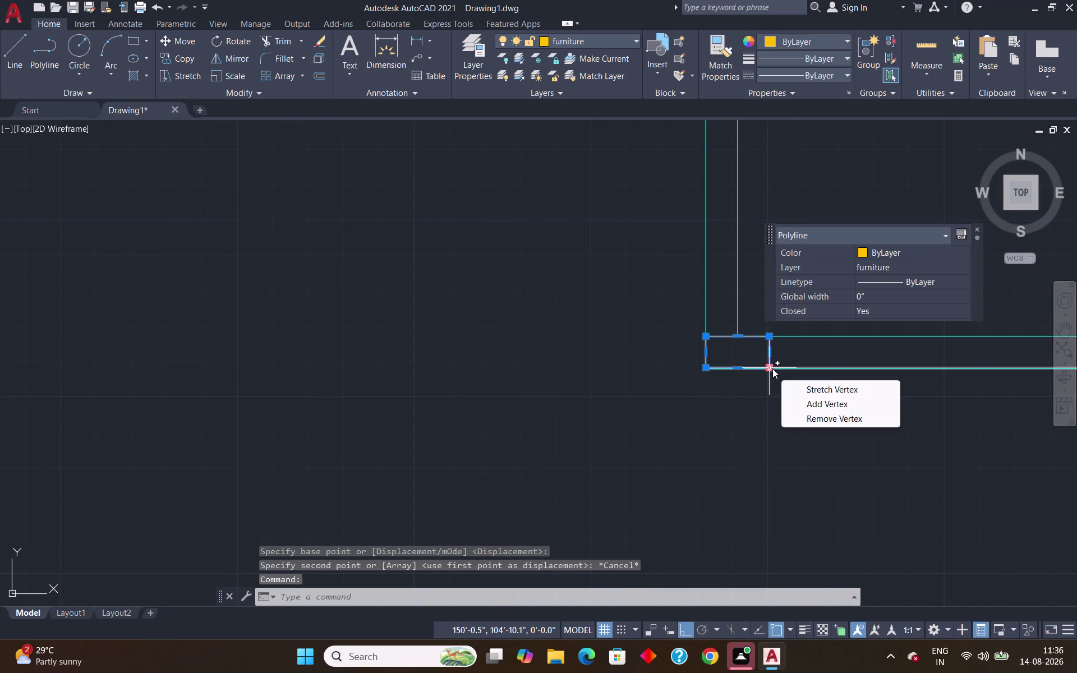
key(Return)
scroll(up, 3)
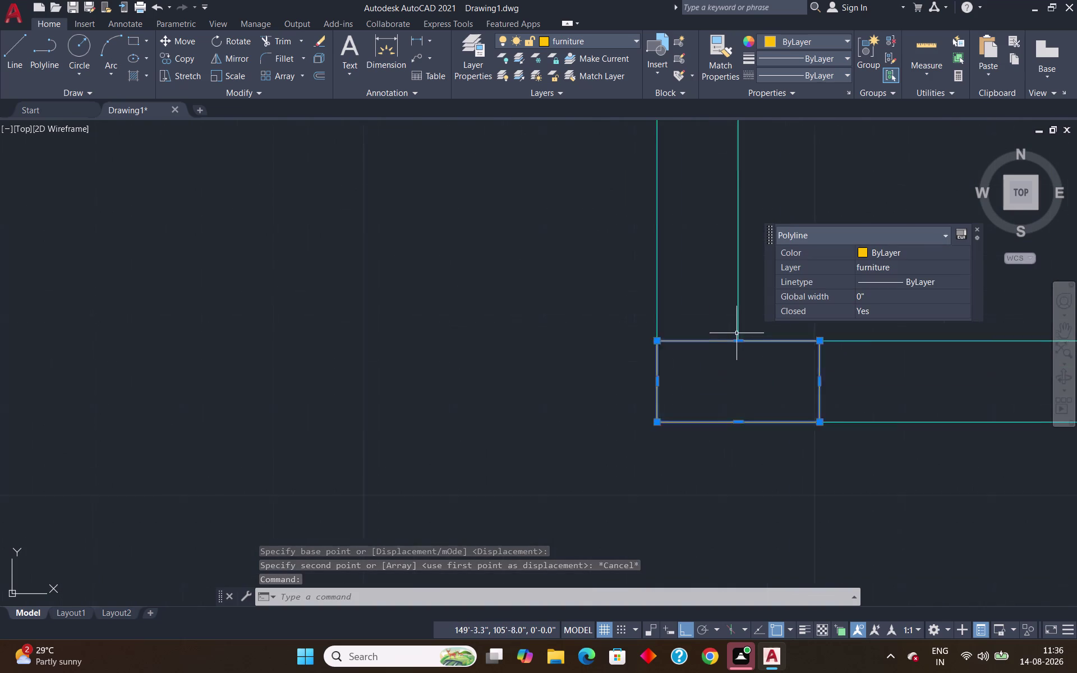
scroll(up, 3)
key(c)
key(o)
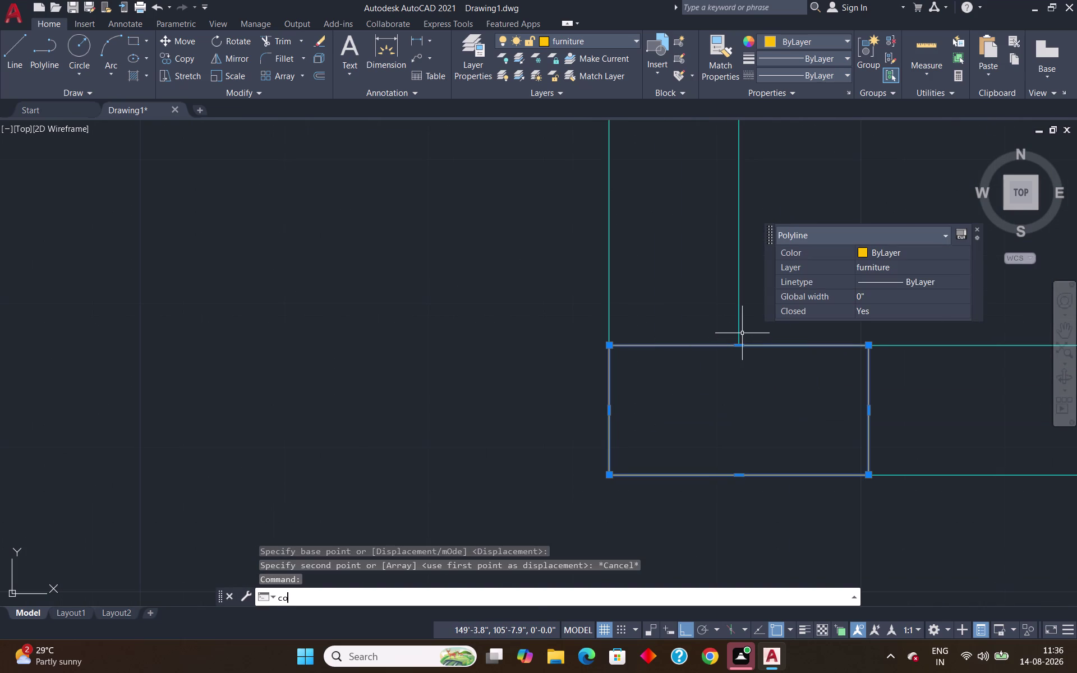
key(Return)
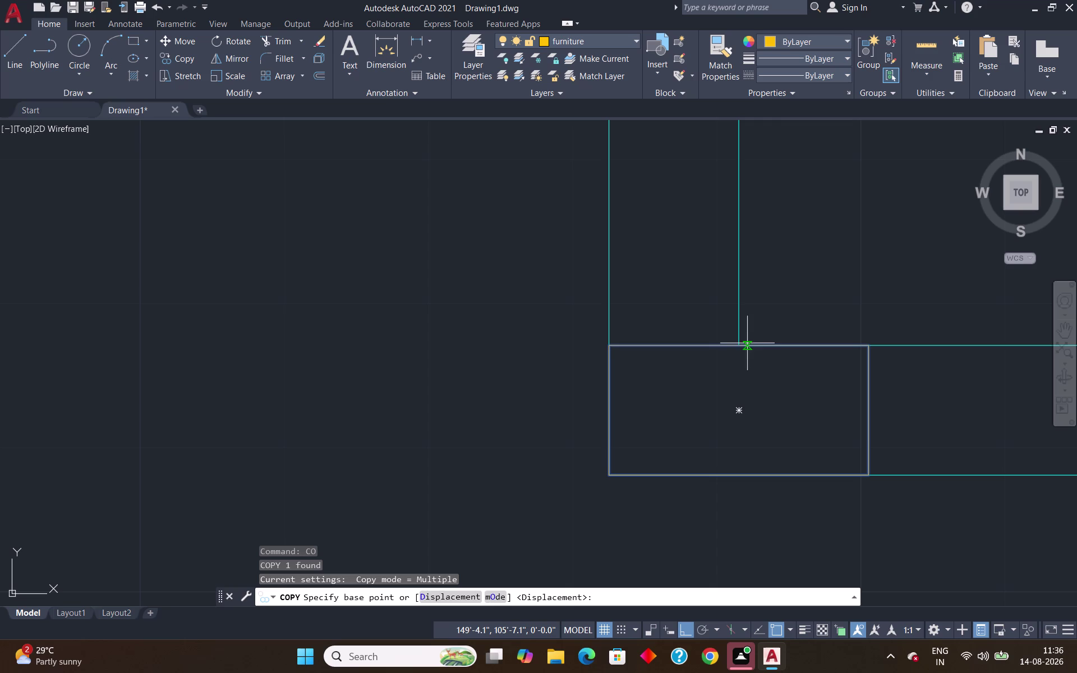
click(740, 344)
scroll(down, 3)
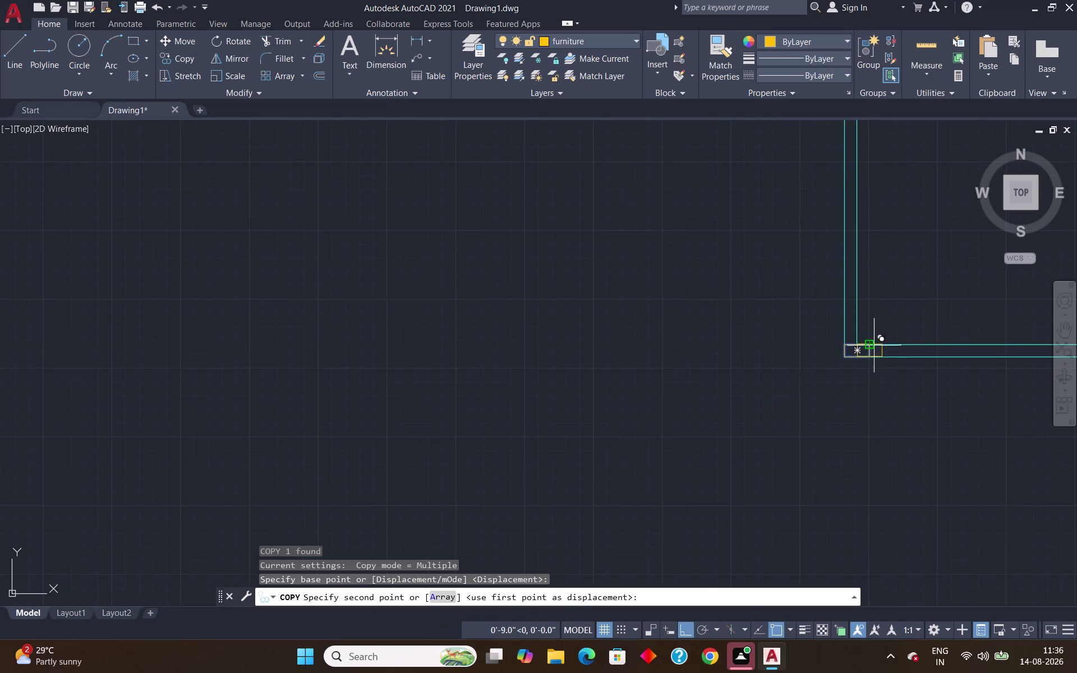
middle_drag(883, 351, 348, 443)
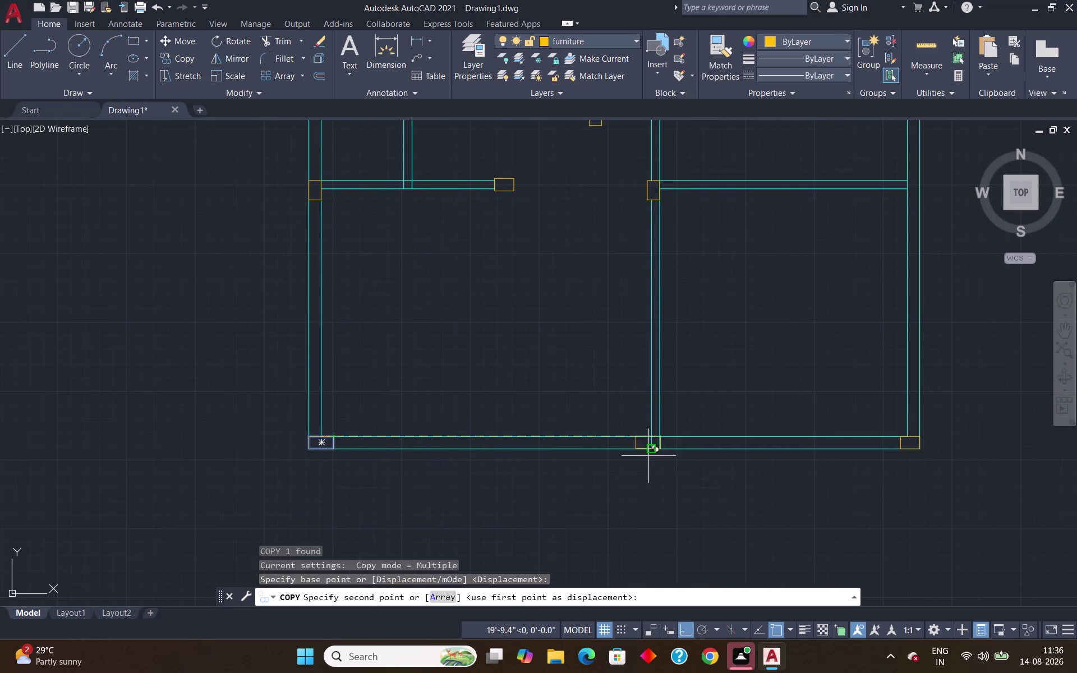
scroll(up, 3)
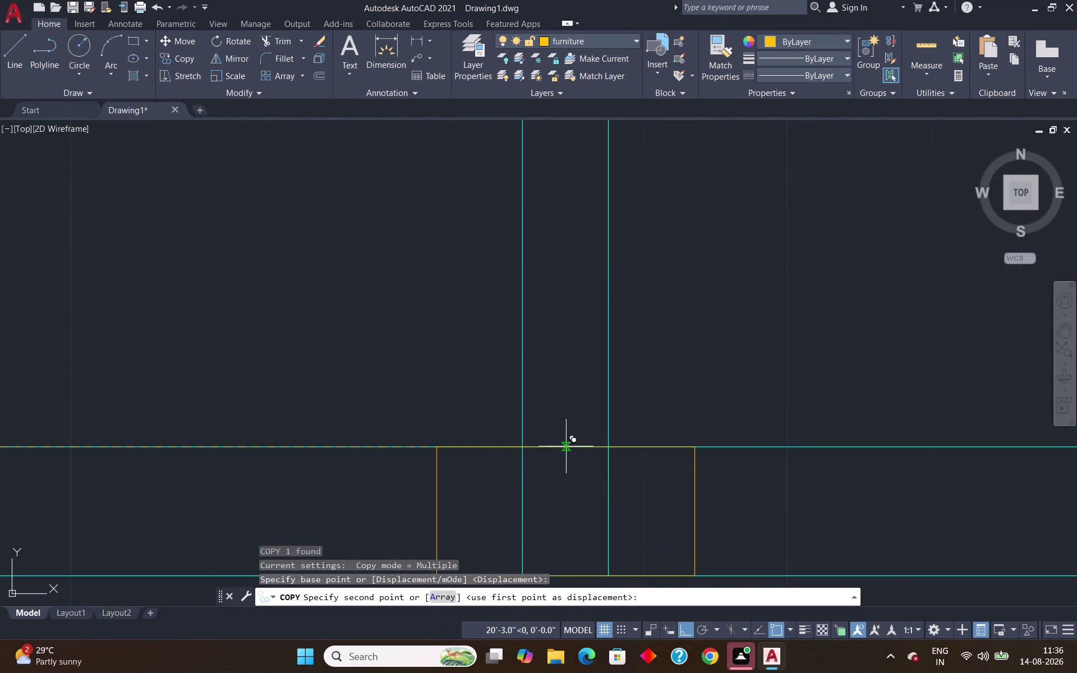
click(565, 446)
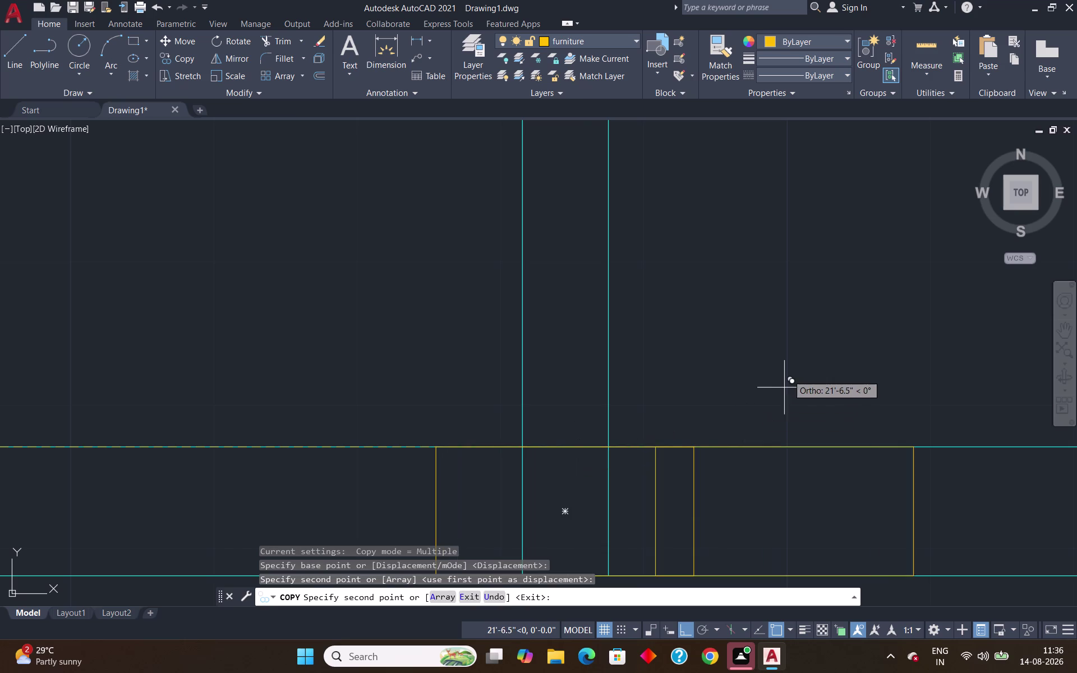
scroll(down, 3)
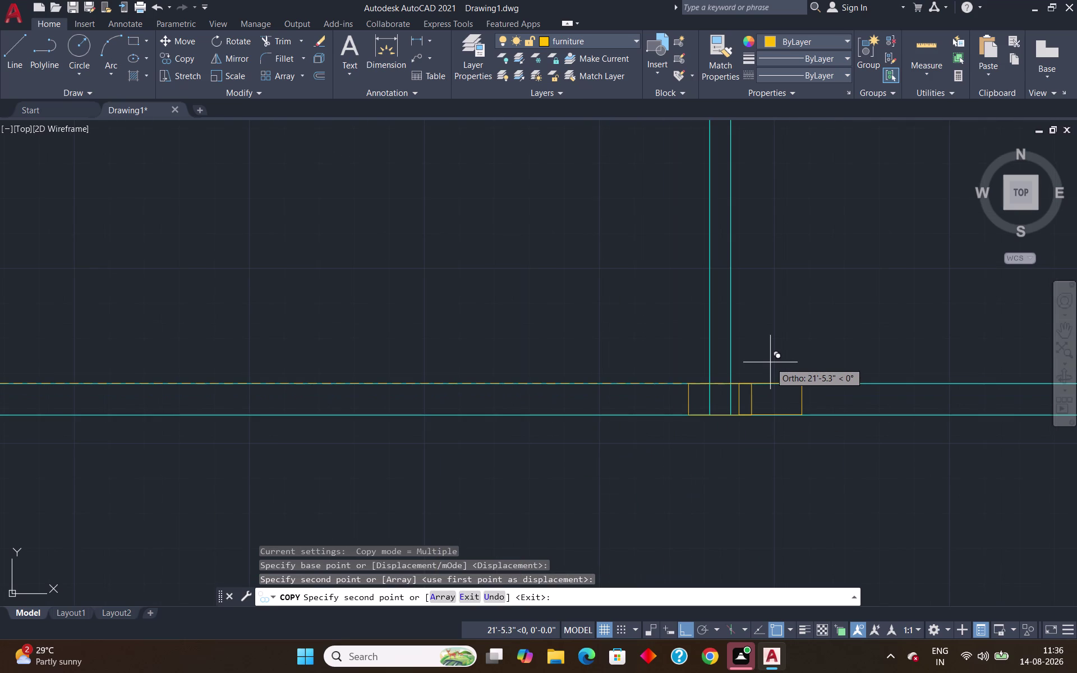
key(Escape)
Trim away the wall lines crossing inside the new column copy.
text(tr)
key(Return)
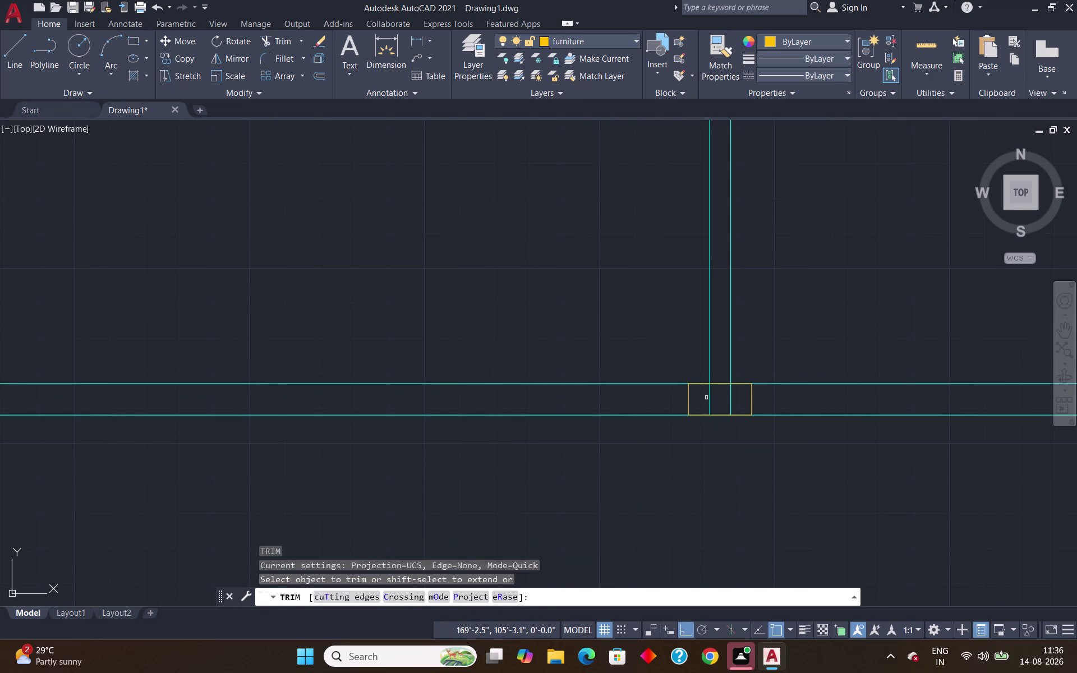
drag(709, 397, 735, 401)
click(730, 400)
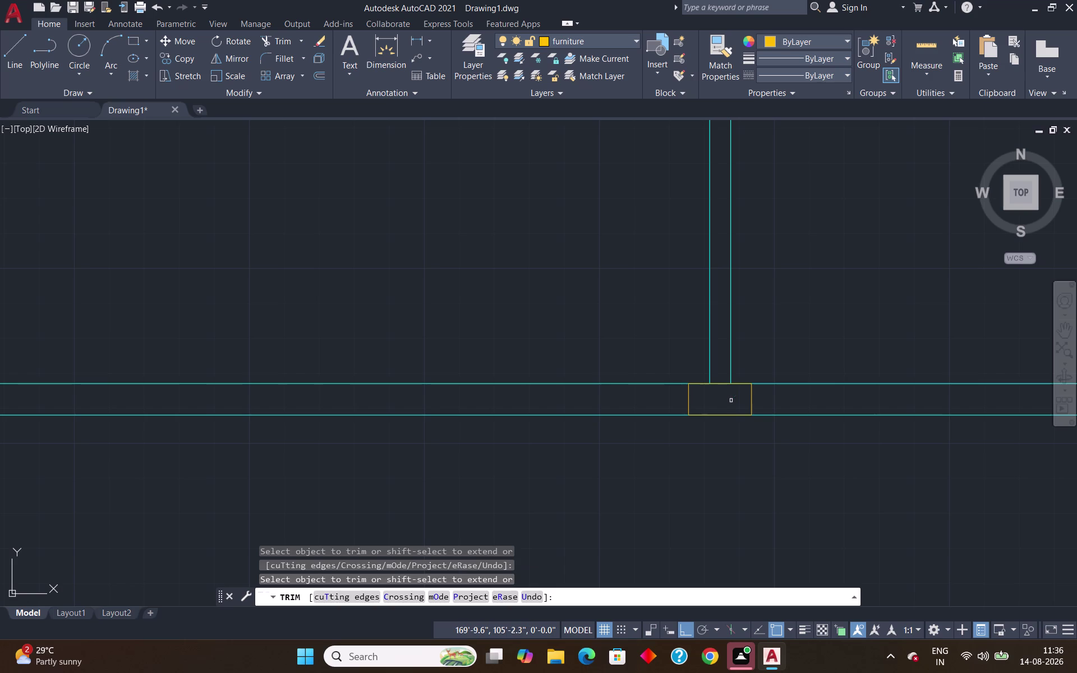